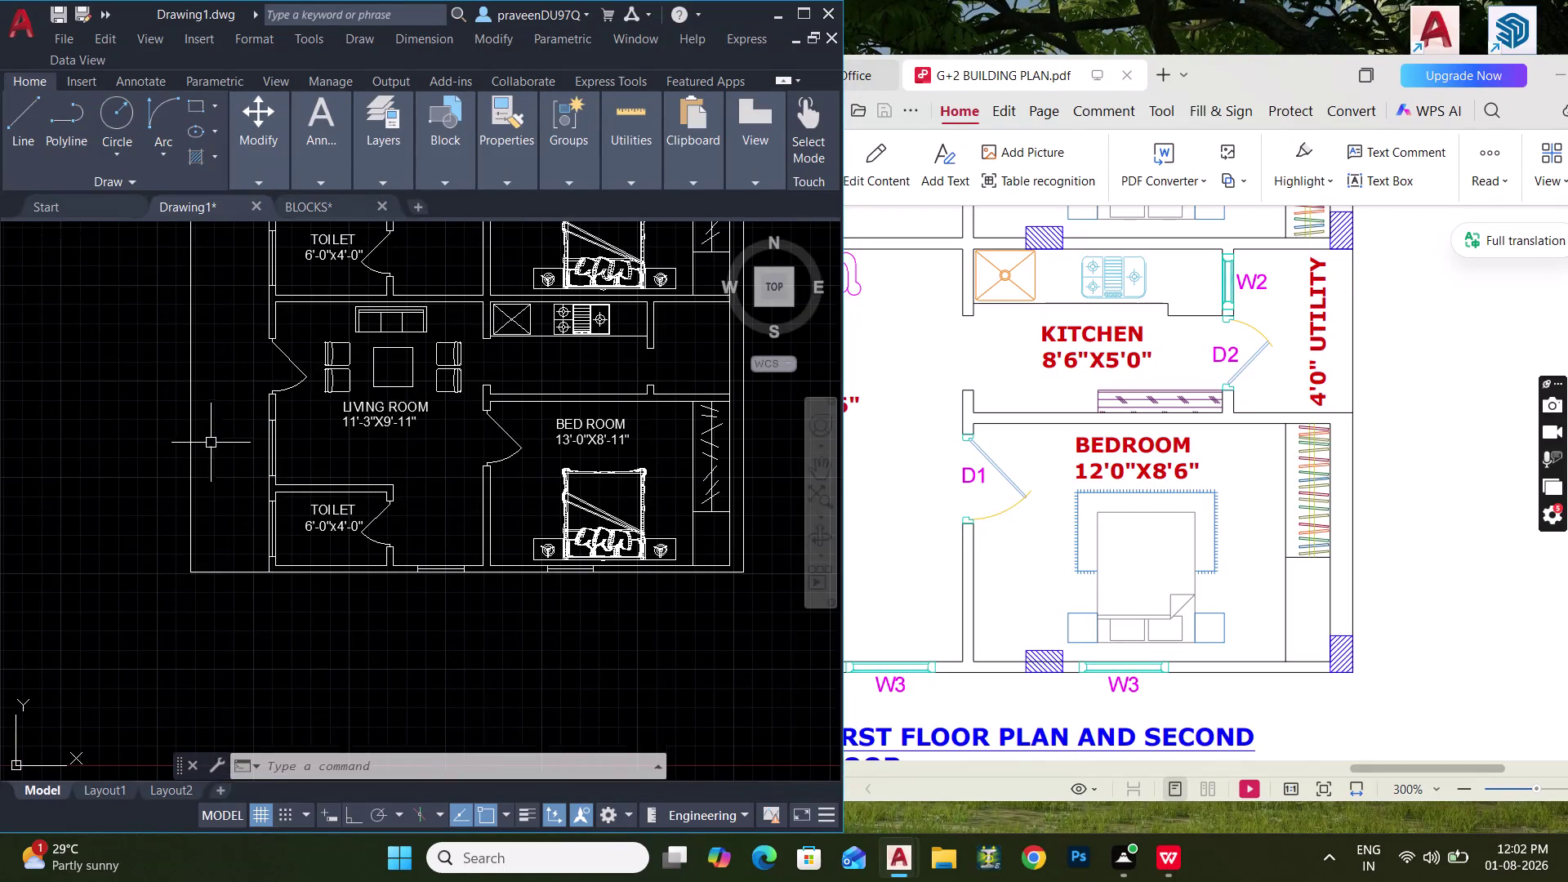
Pan through the stacked flat layouts in the drawing to compare them.
middle_drag(241, 450, 179, 592)
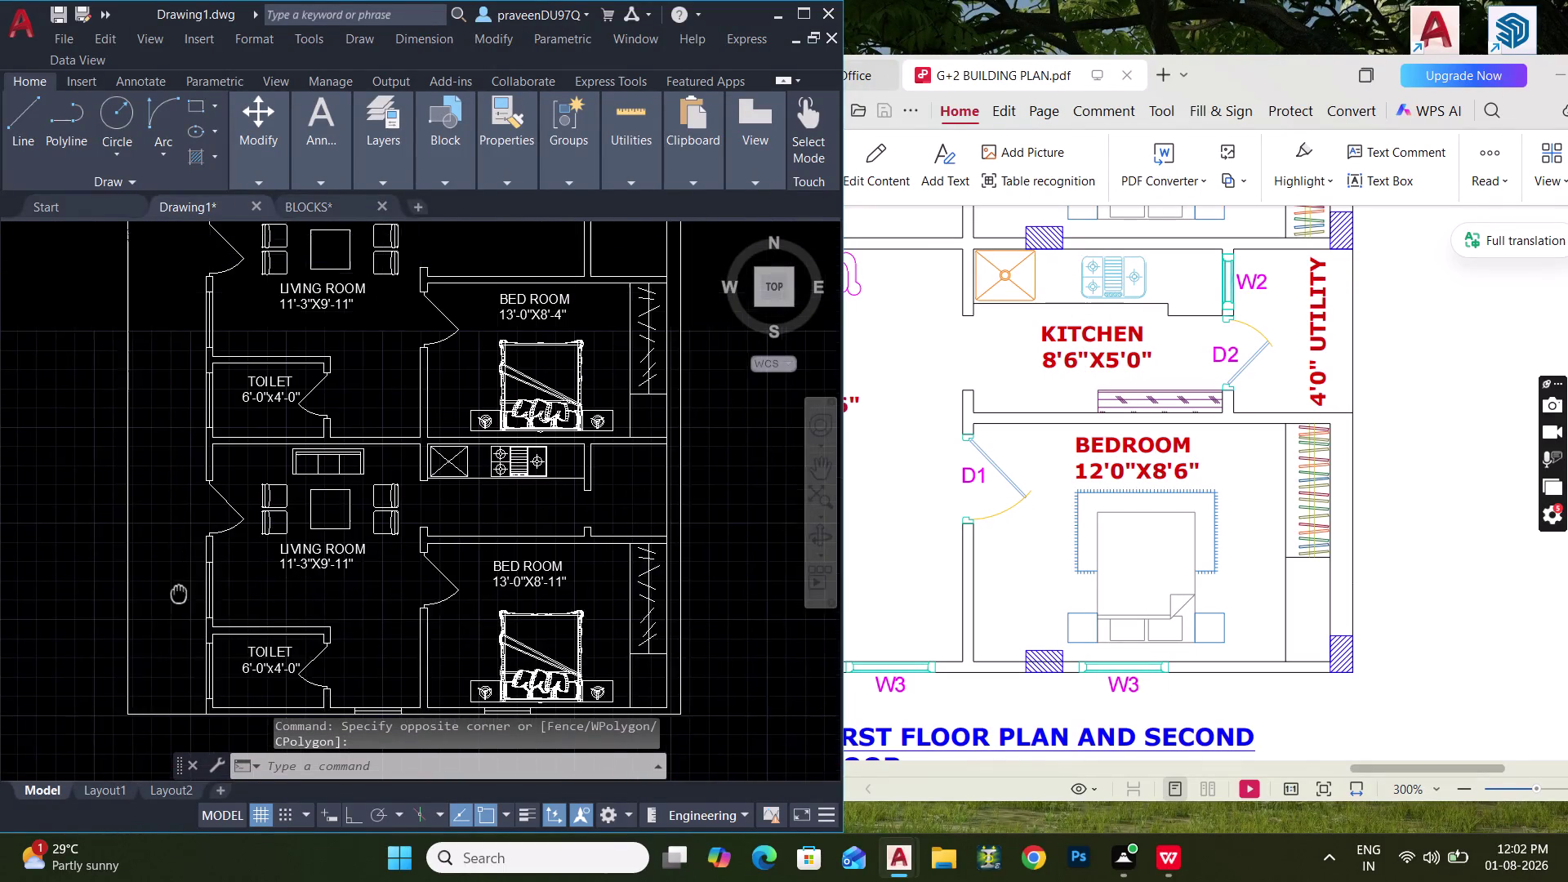
middle_drag(180, 591, 180, 592)
middle_drag(264, 541, 241, 602)
middle_drag(350, 418, 346, 486)
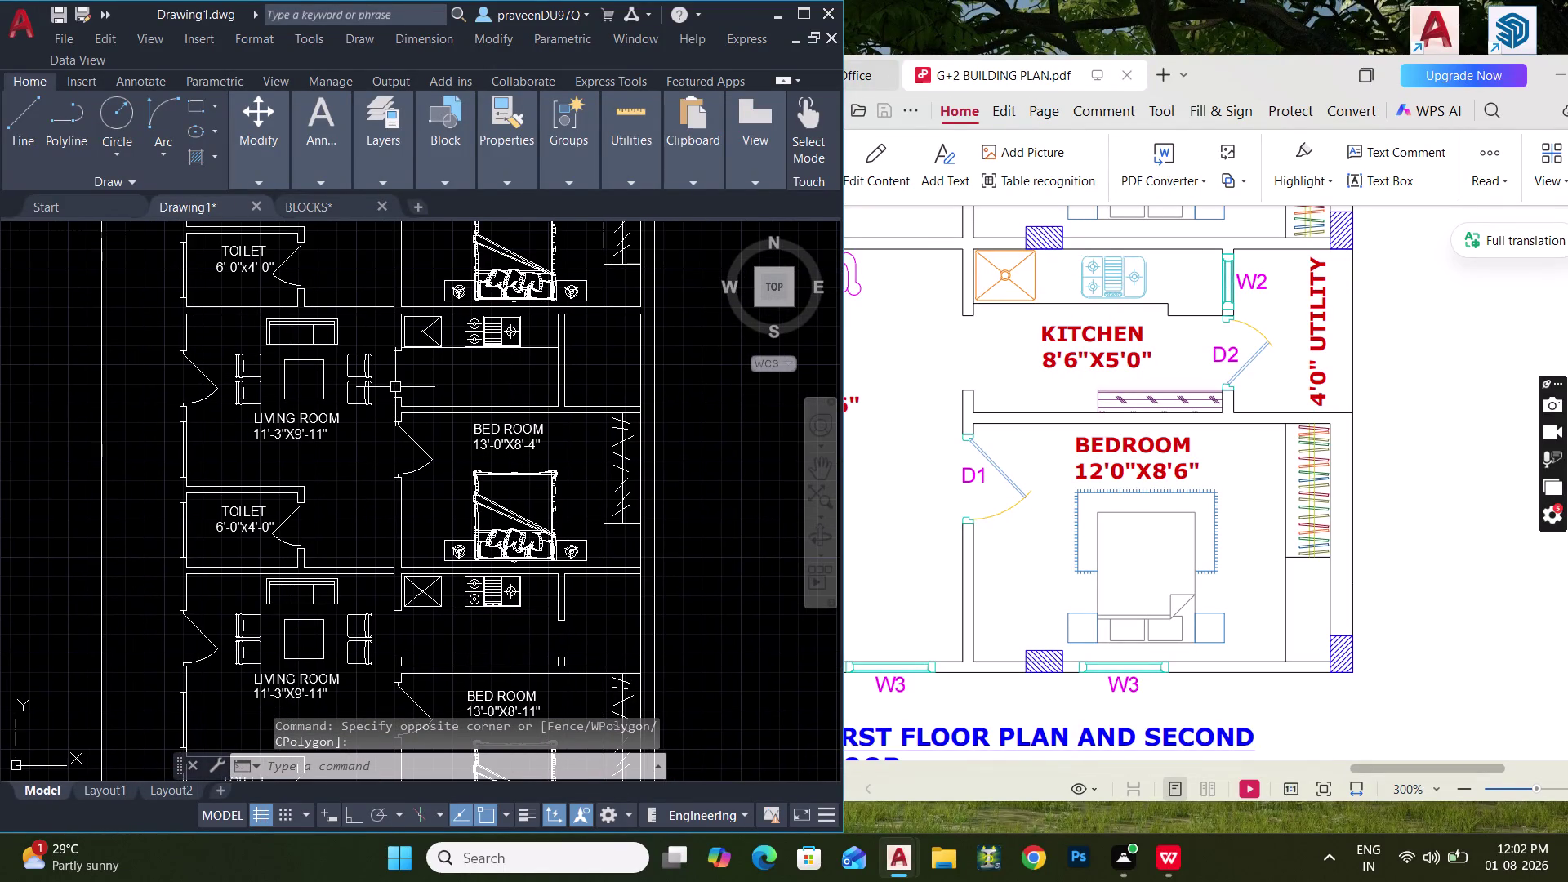
middle_drag(449, 471, 495, 392)
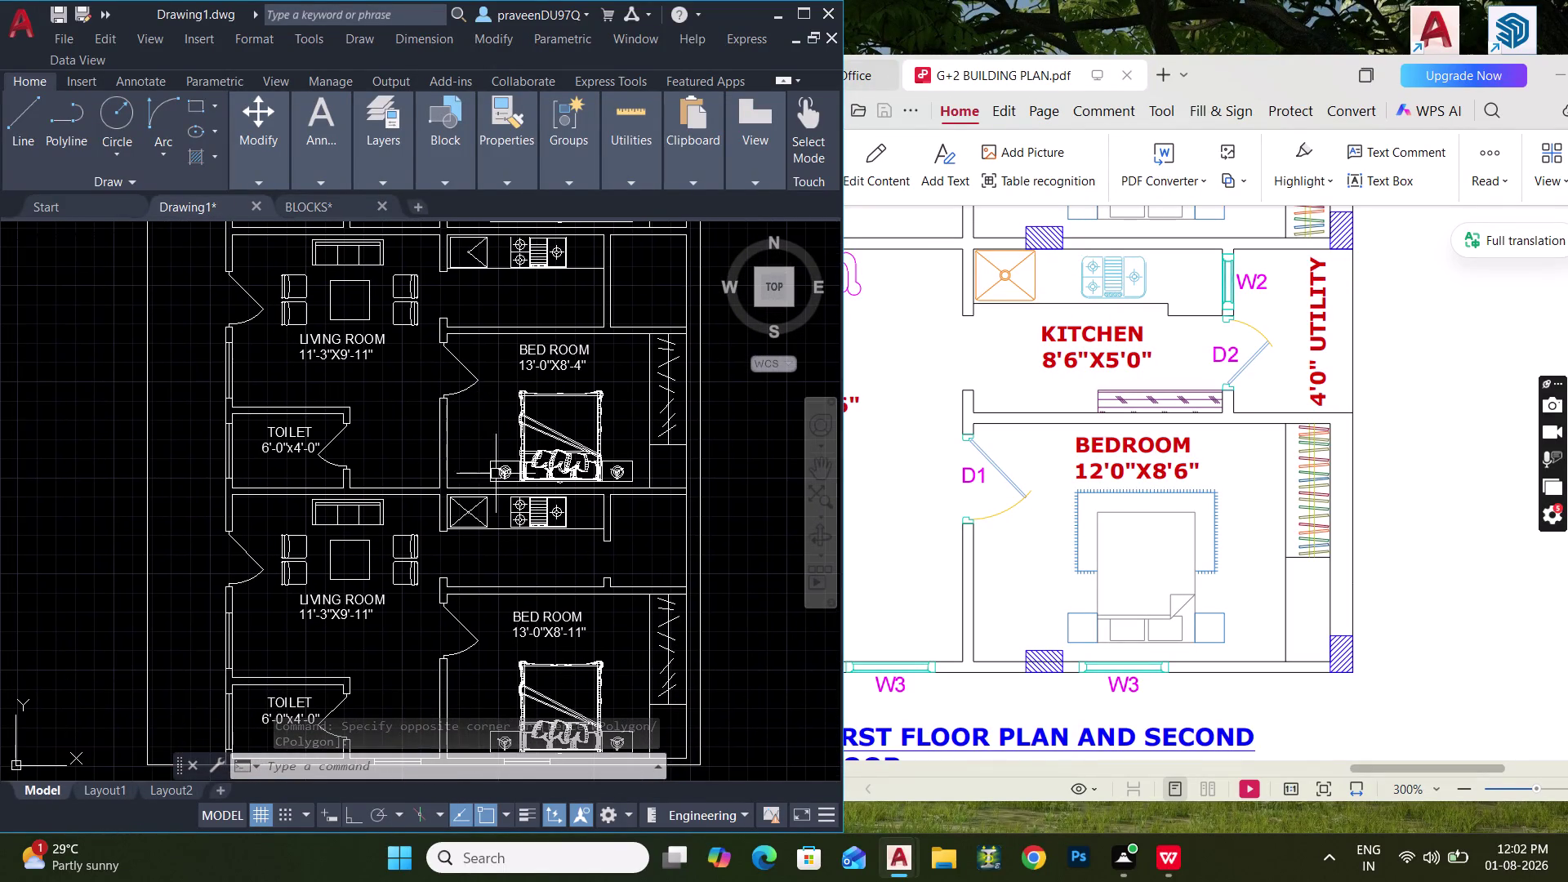
middle_drag(634, 435, 591, 550)
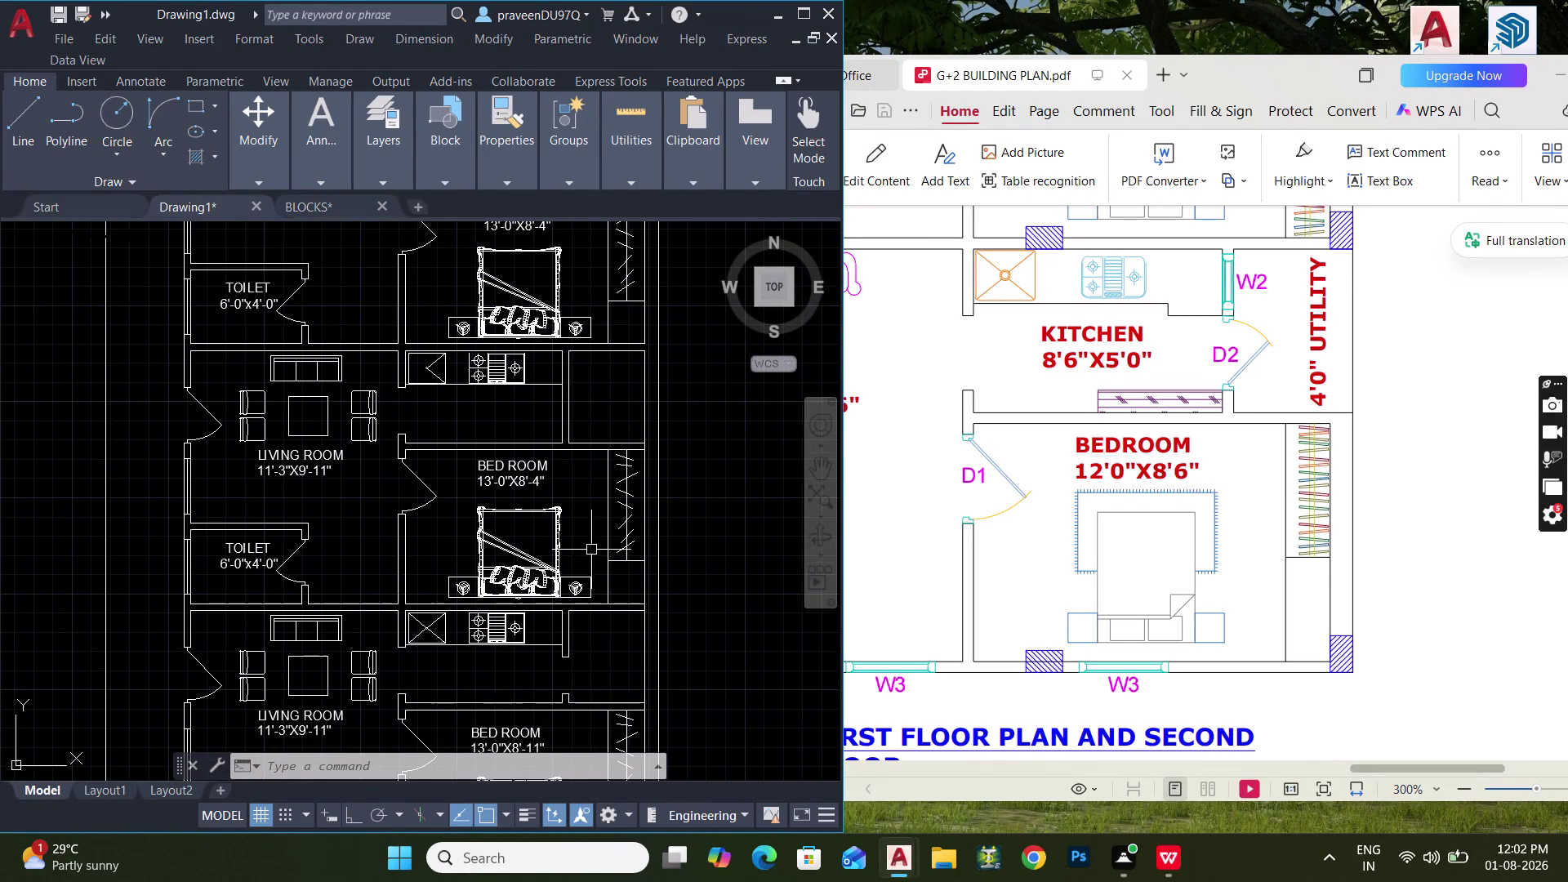
scroll(down, 3)
middle_drag(1222, 528, 1217, 685)
scroll(down, 3)
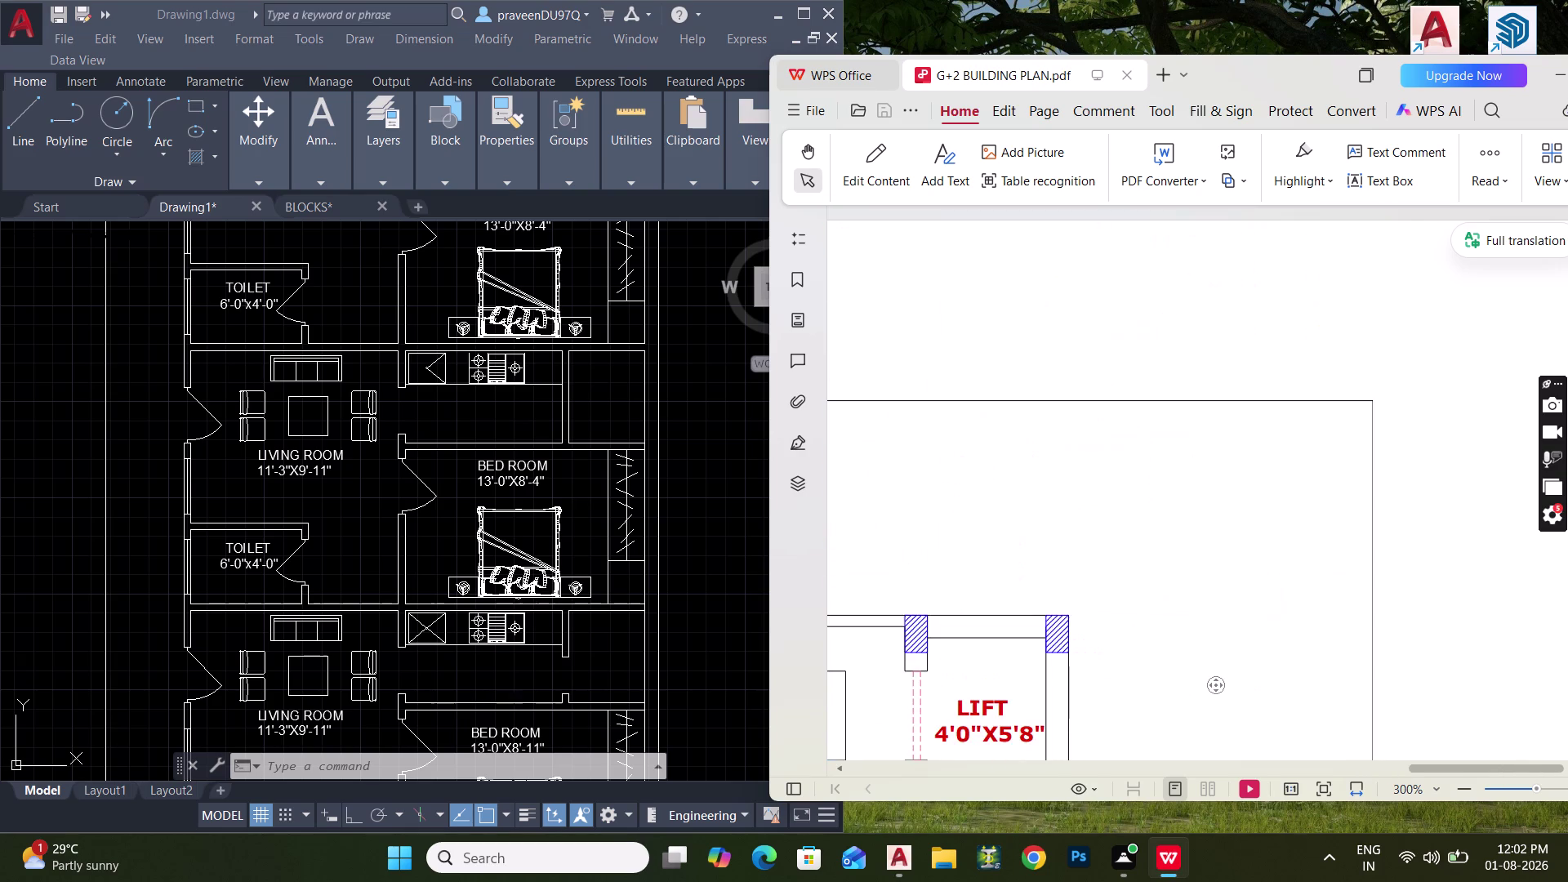
Bring the reference plan PDF forward and scroll through it.
click(1205, 490)
scroll(down, 3)
scroll(down, 3)
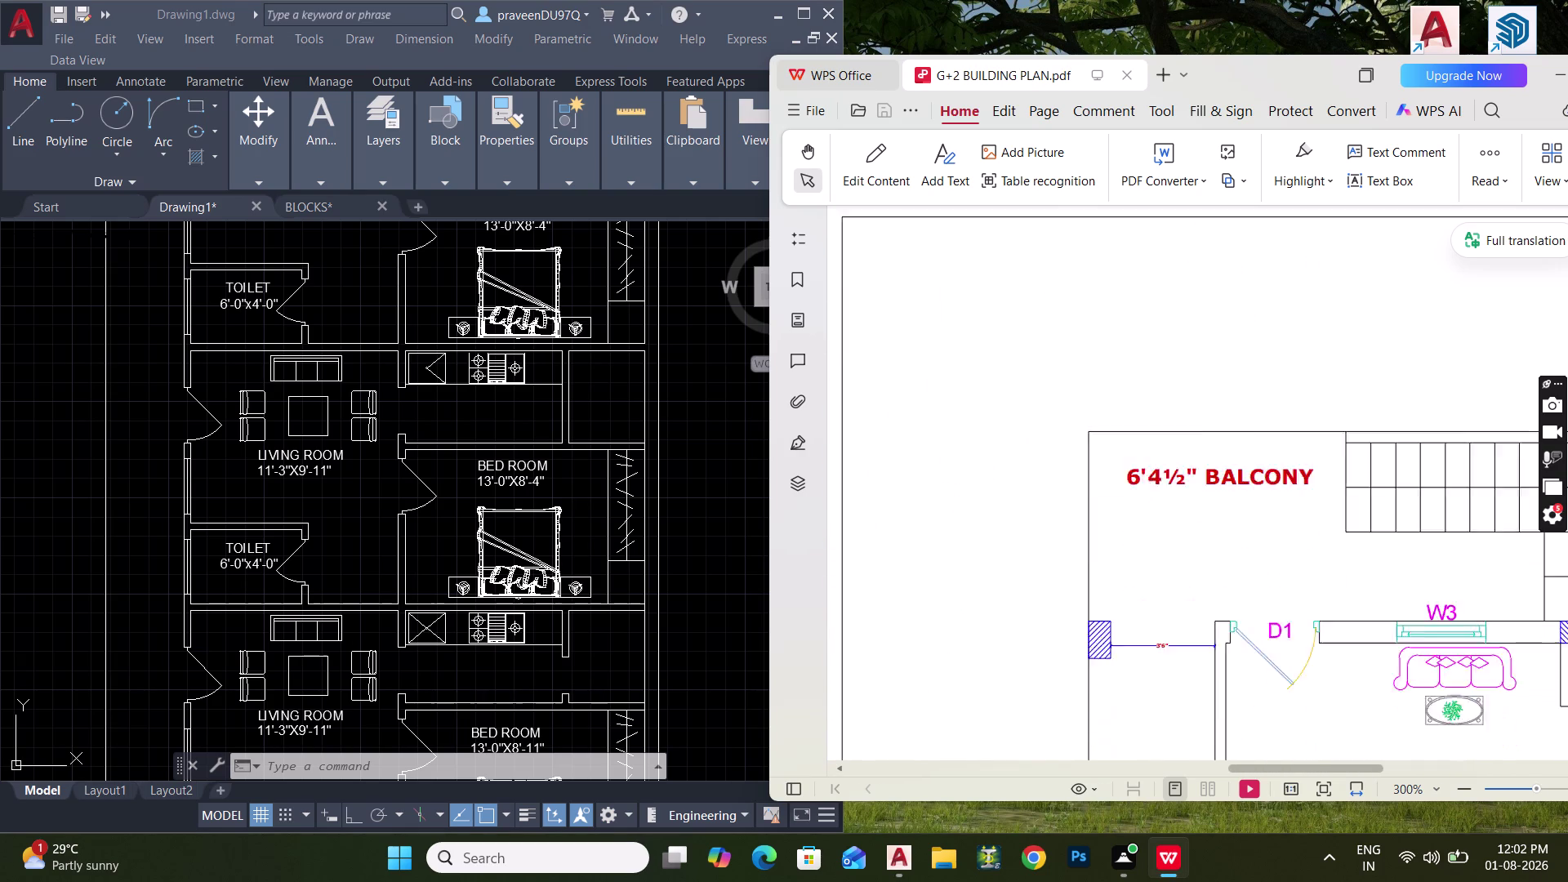
scroll(down, 3)
scroll(down, 3)
drag(1287, 772, 1311, 770)
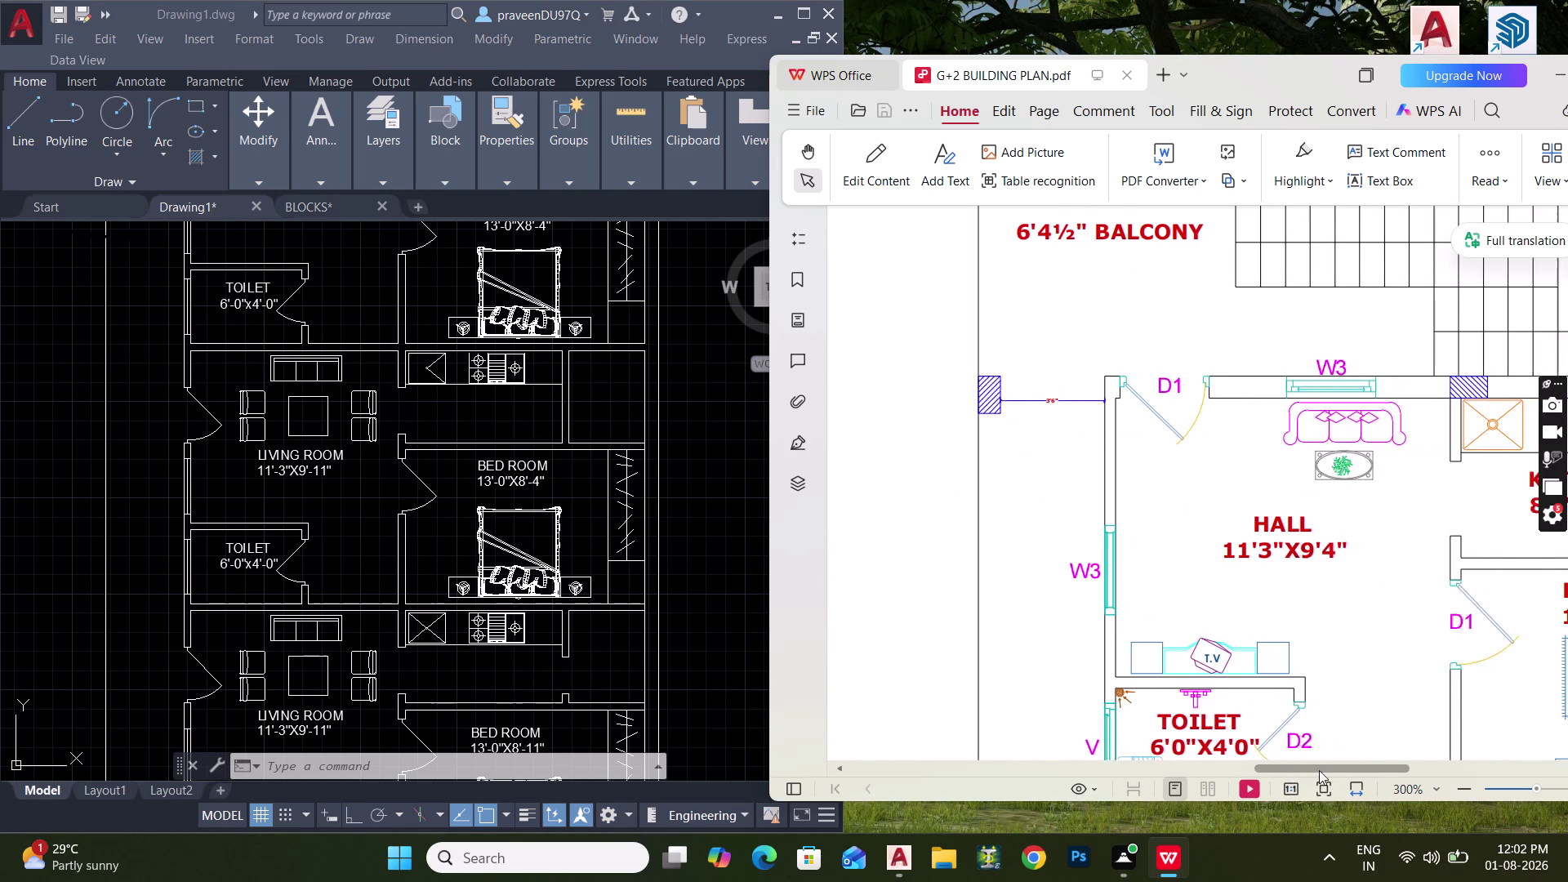
drag(1311, 771, 1350, 770)
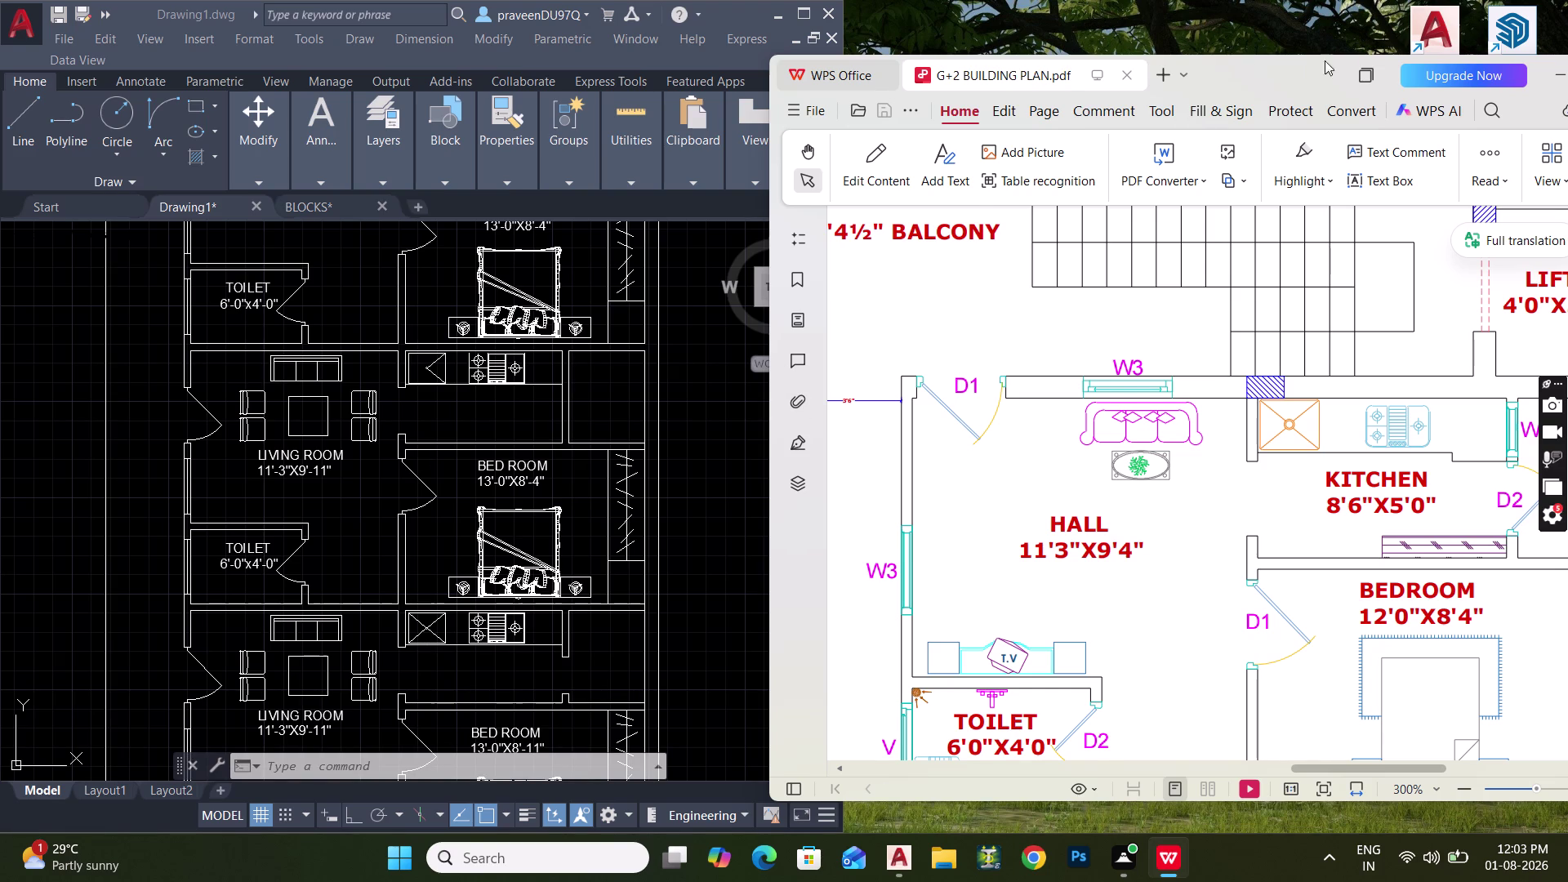
Move the PDF window beside the drawing and pan to the three stacked flats.
drag(1303, 70, 1335, 44)
scroll(down, 3)
scroll(down, 3)
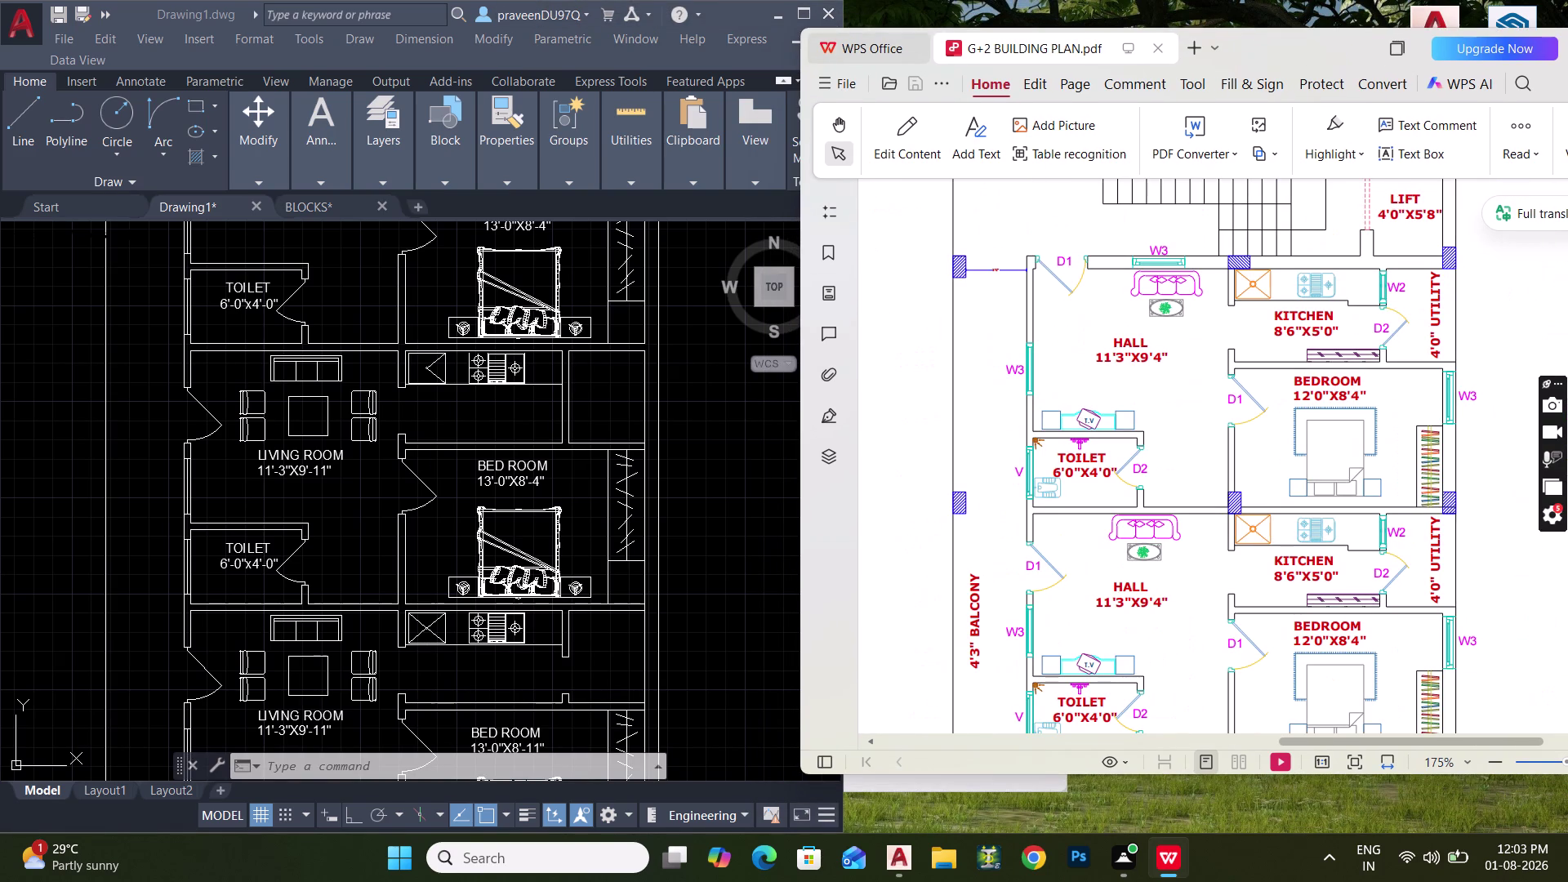
scroll(down, 3)
scroll(down, 3)
scroll(down, 3)
scroll(down, 3)
middle_drag(463, 505, 478, 358)
middle_drag(402, 517, 417, 374)
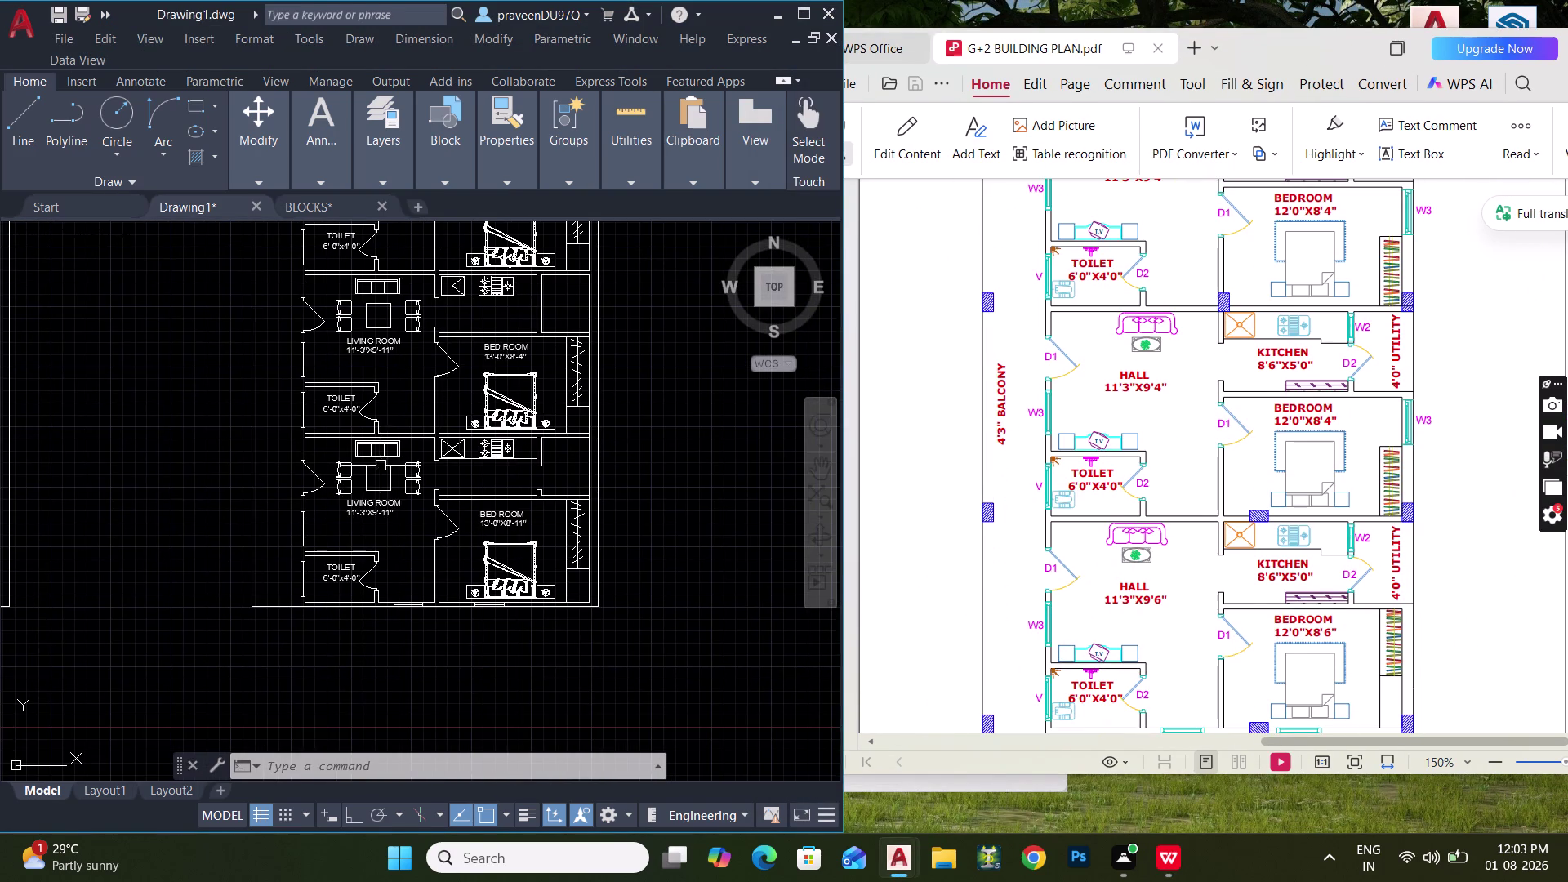
Zoom to the kitchen–bed room wall and measure the nib with DLI without placing it.
scroll(up, 3)
middle_drag(449, 540, 346, 505)
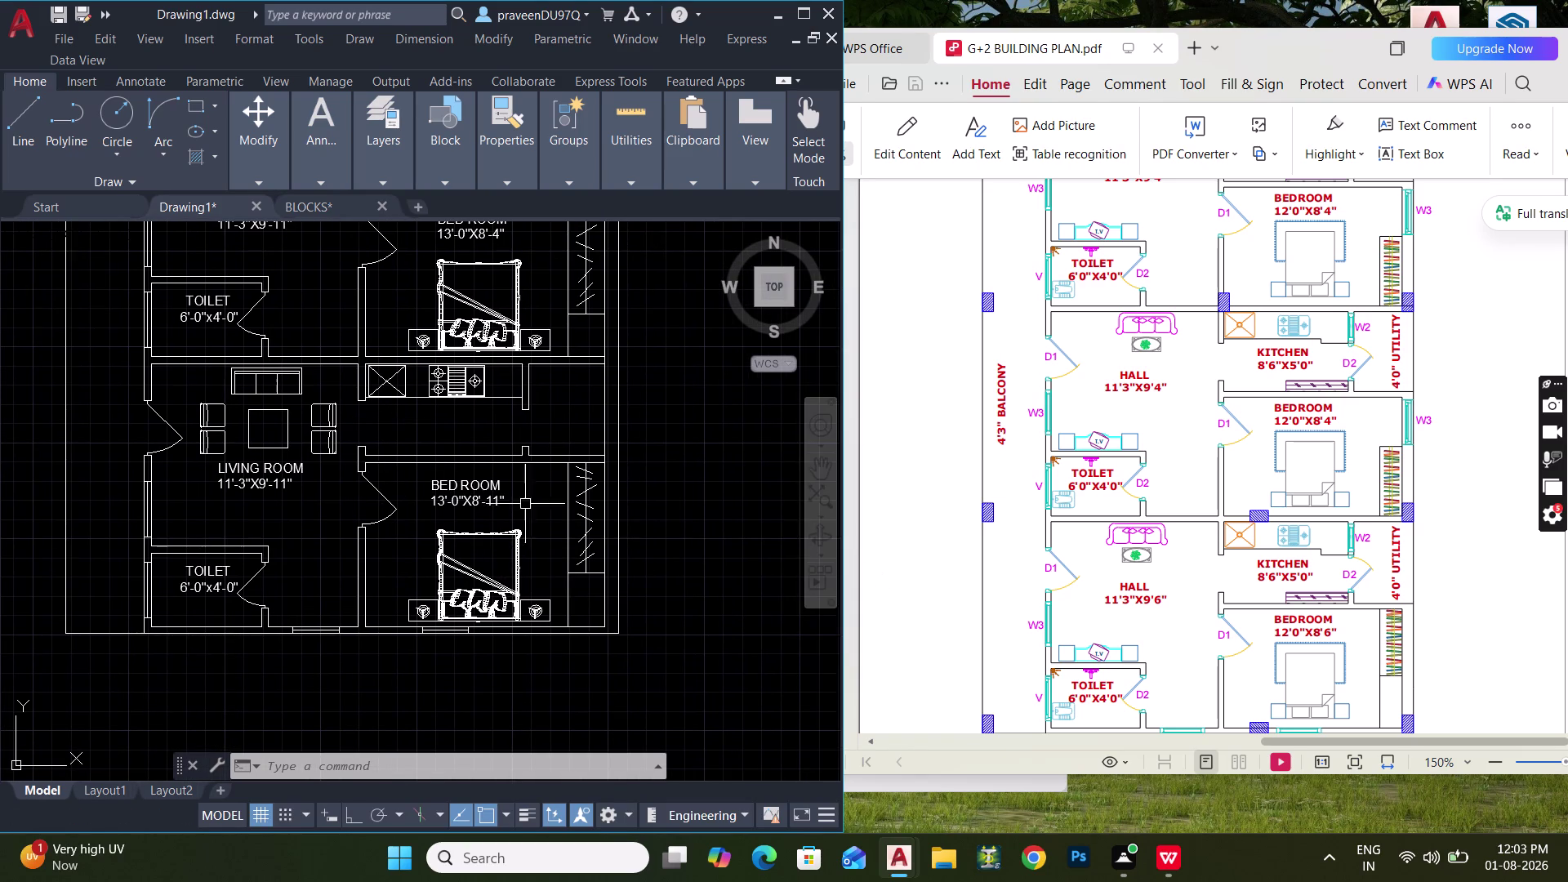
scroll(up, 3)
middle_drag(516, 475, 455, 540)
scroll(down, 3)
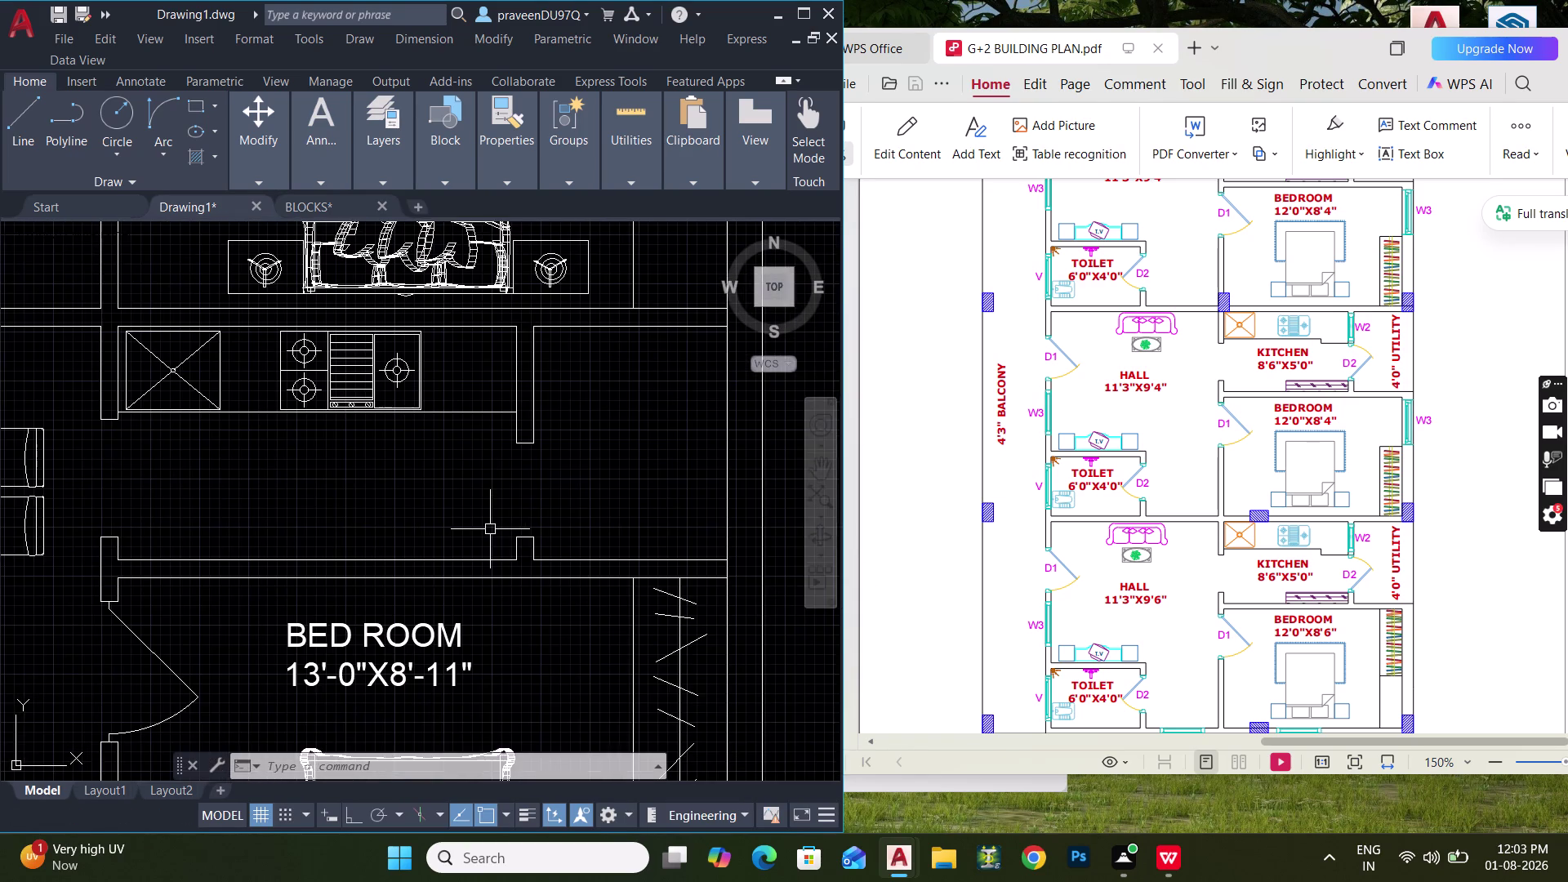
middle_drag(490, 529, 491, 501)
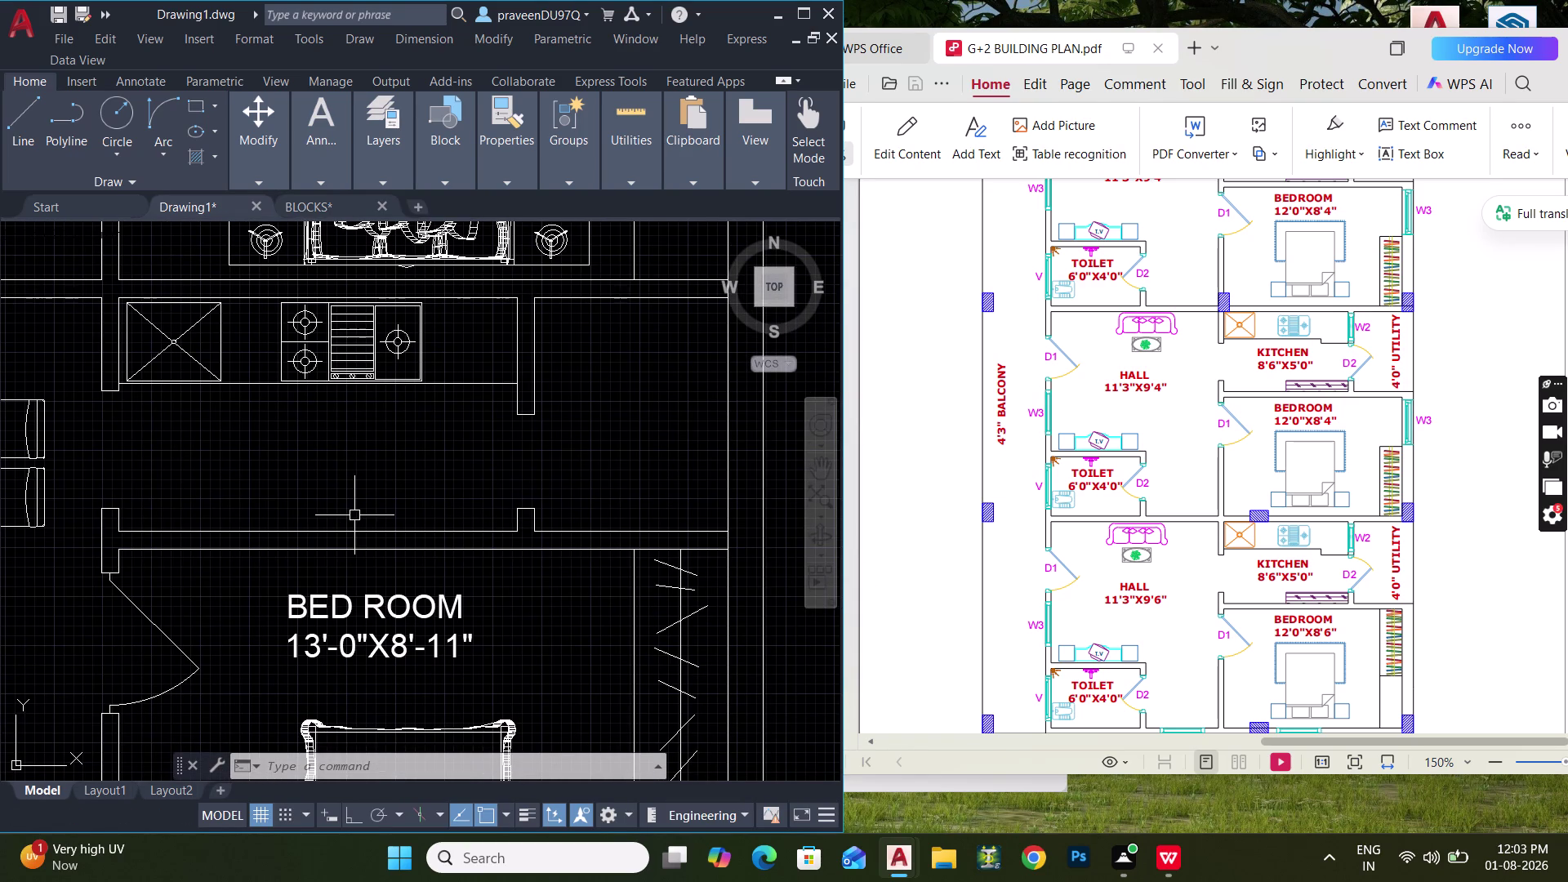
key(l)
key(Escape)
text(DL)
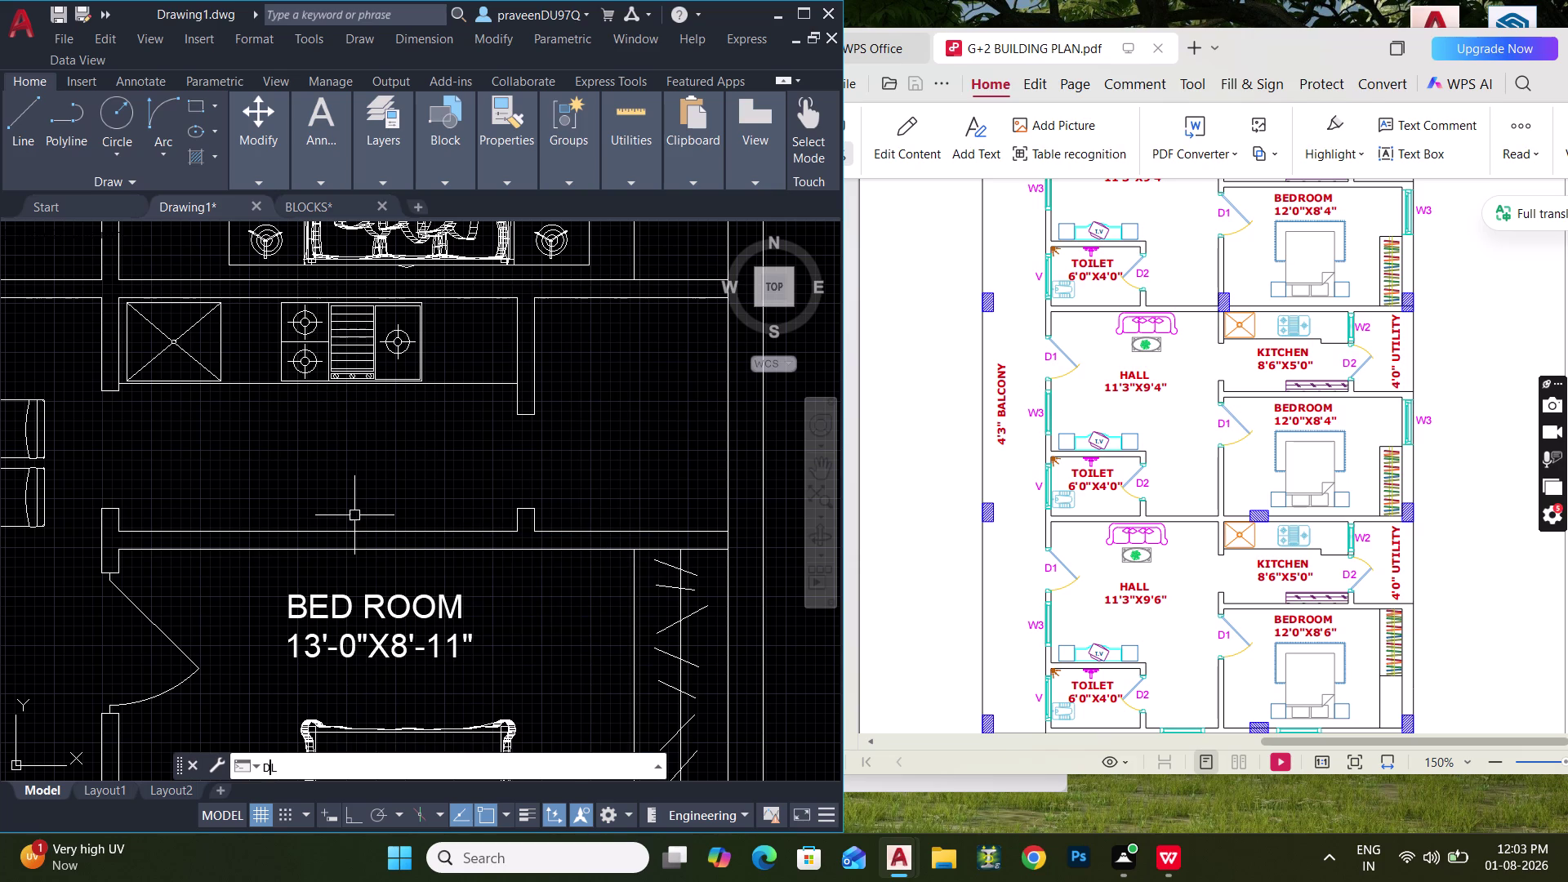
text(I)
key(Return)
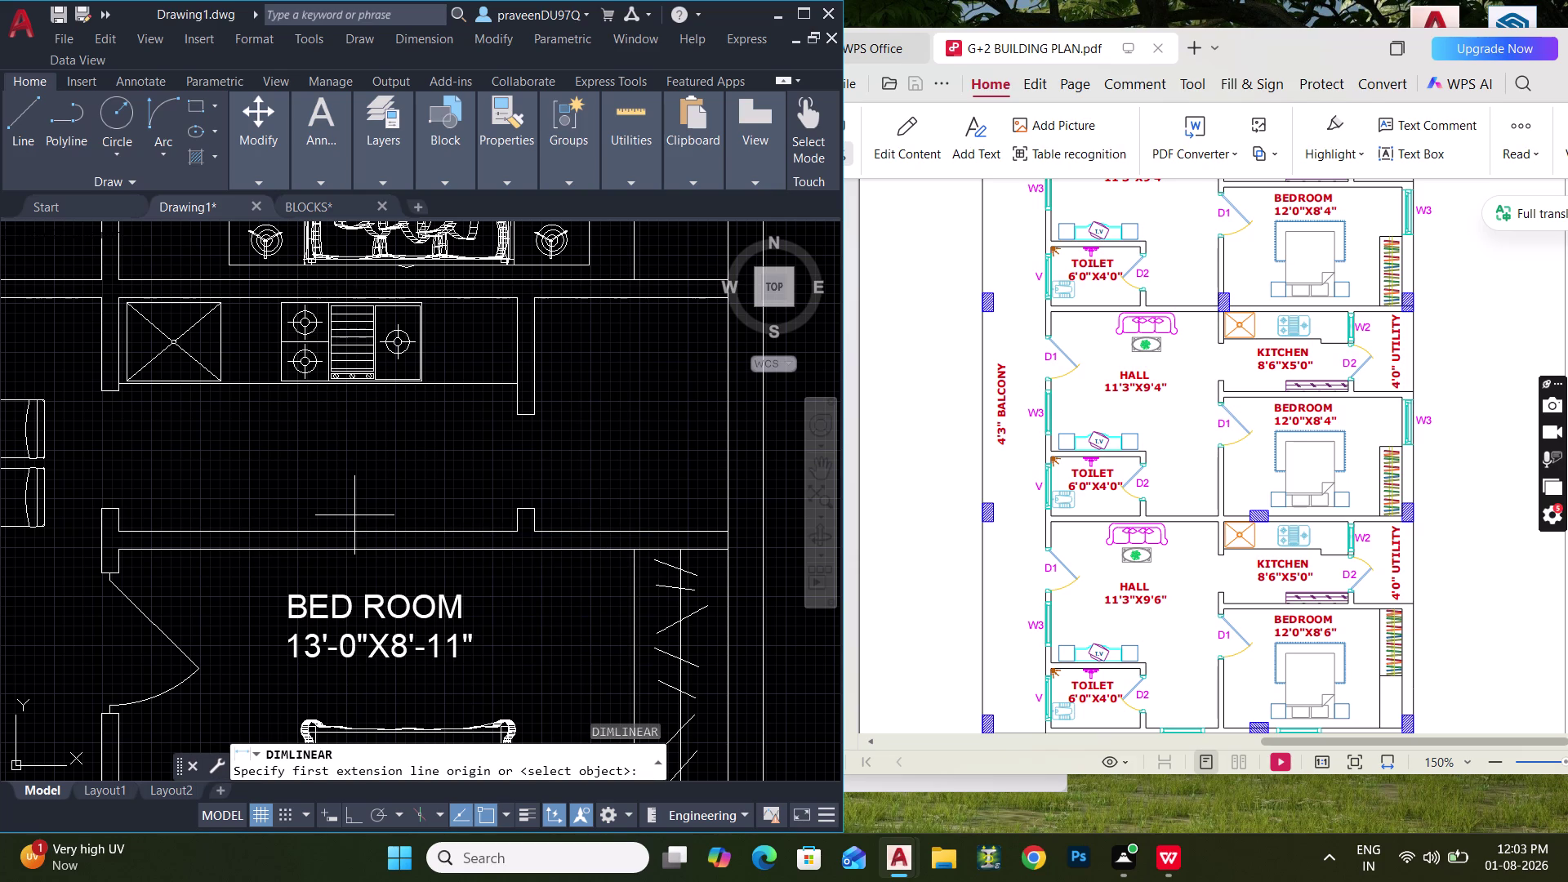
scroll(up, 3)
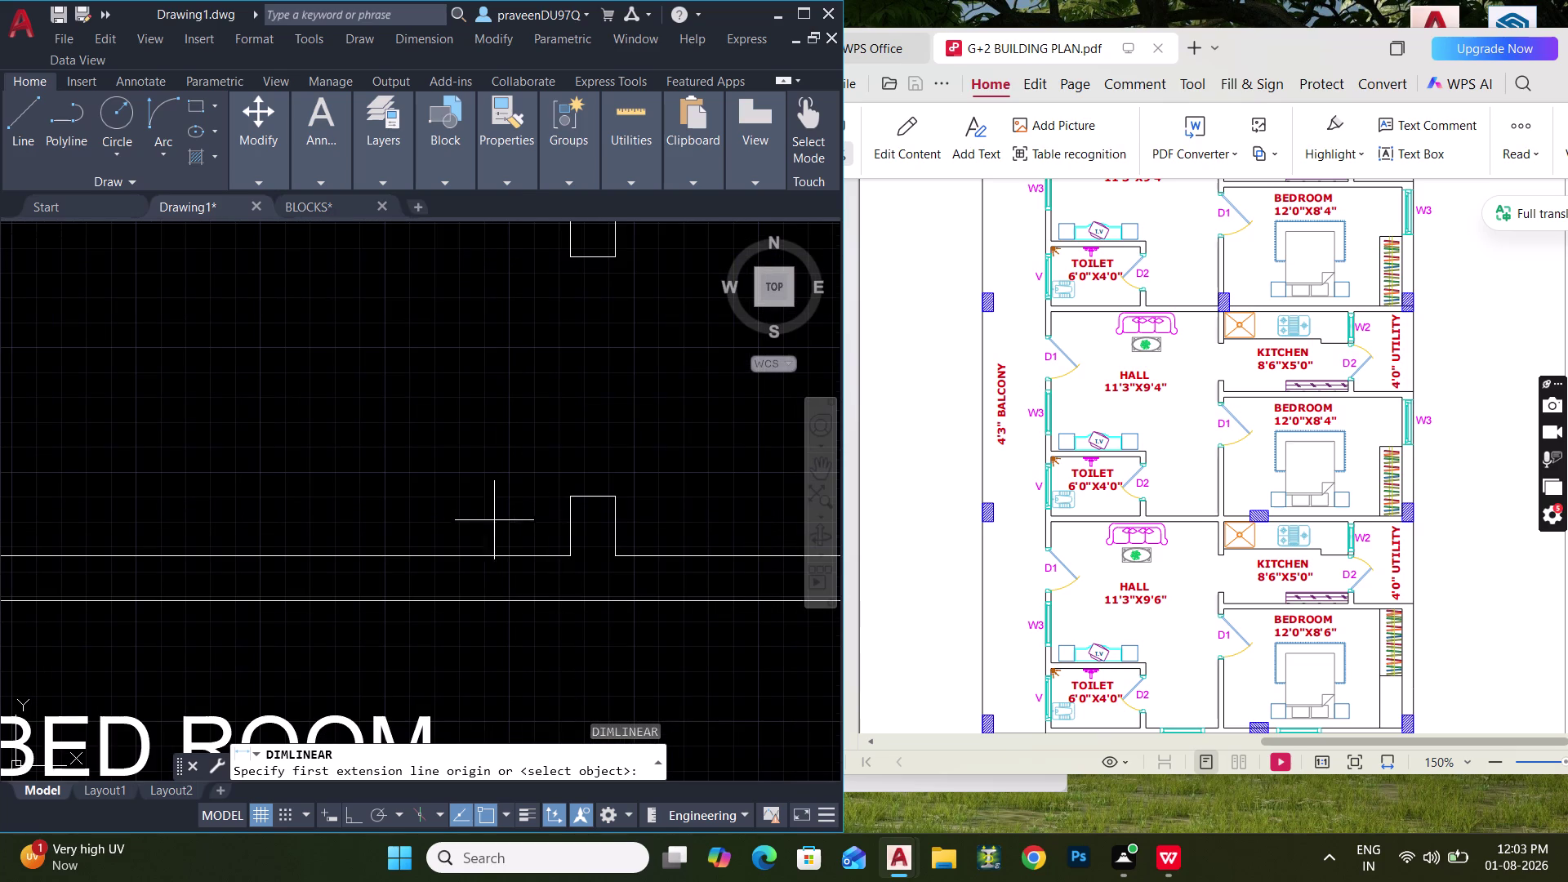
click(567, 502)
click(564, 561)
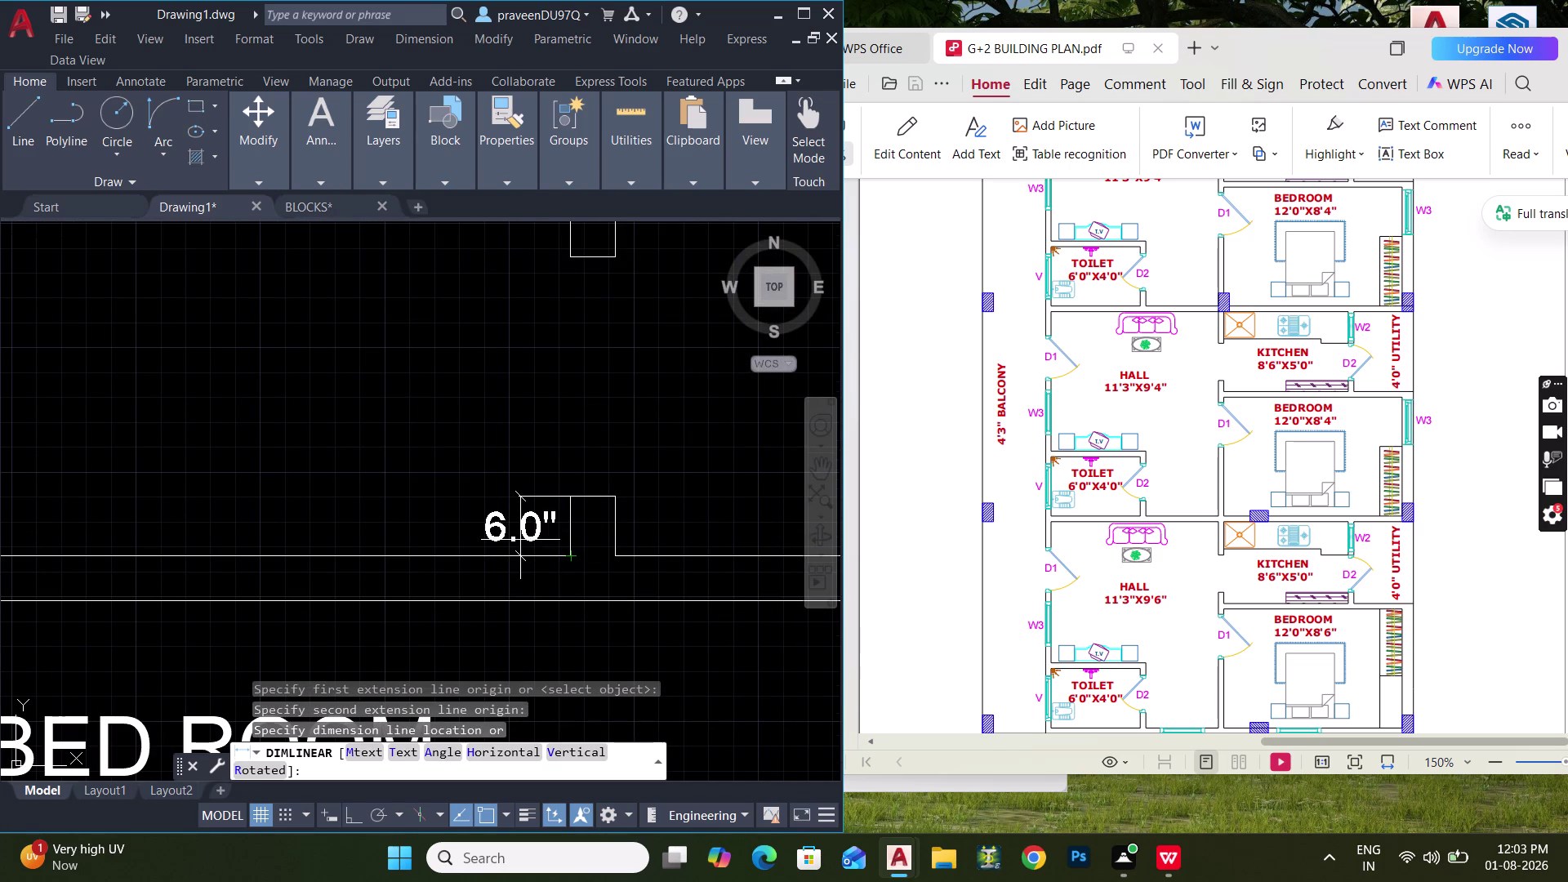
key(Escape)
Measure the adjoining wall with DLI, reading 2'.
scroll(down, 3)
middle_drag(514, 519, 418, 570)
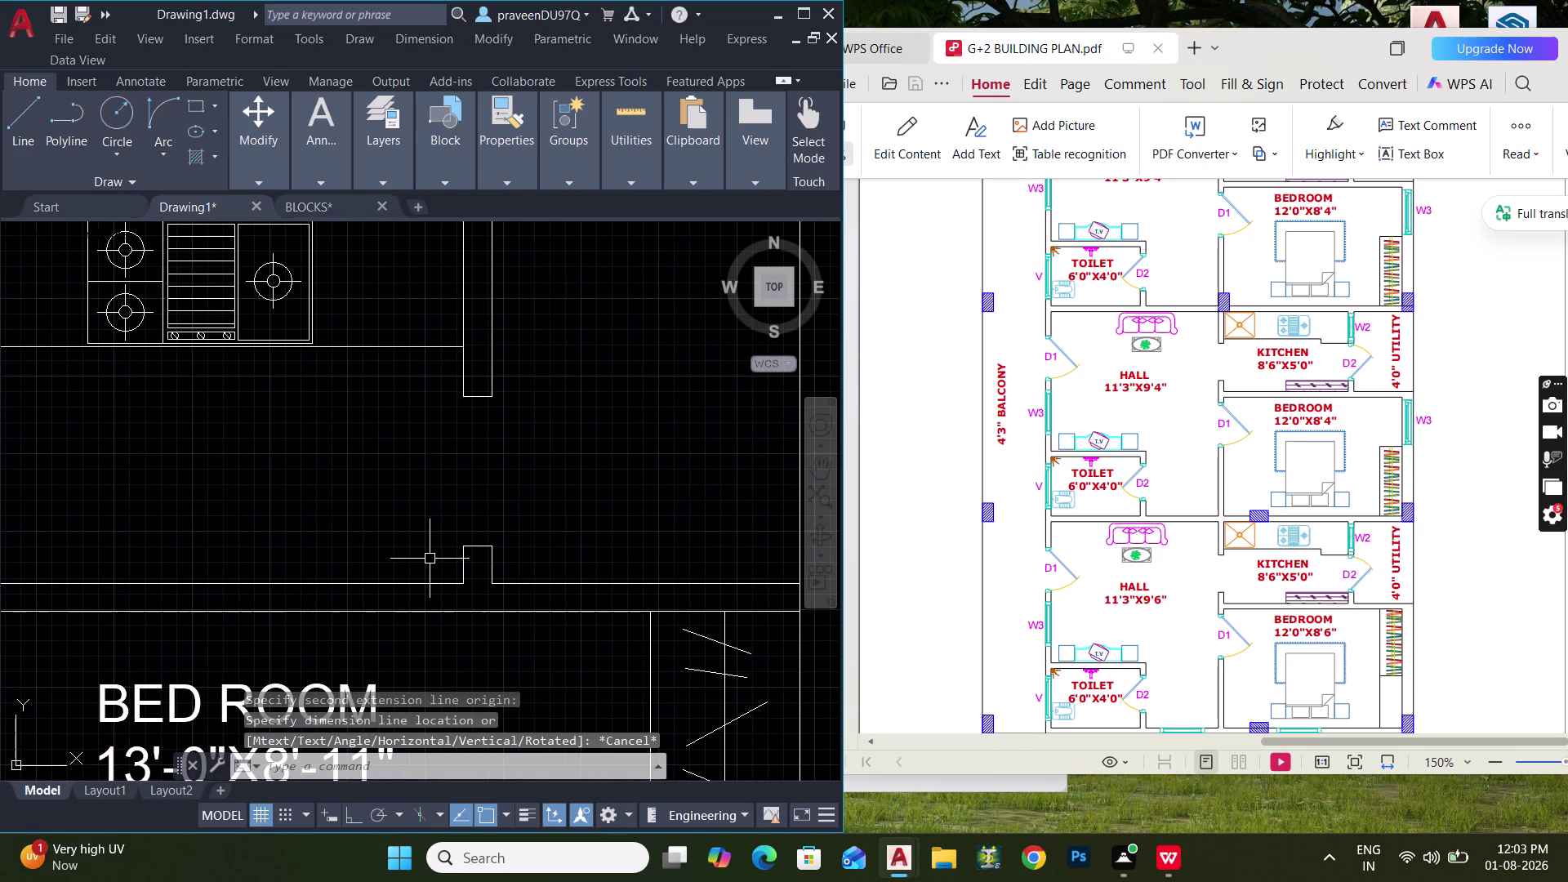
text(DLI)
key(space)
click(472, 398)
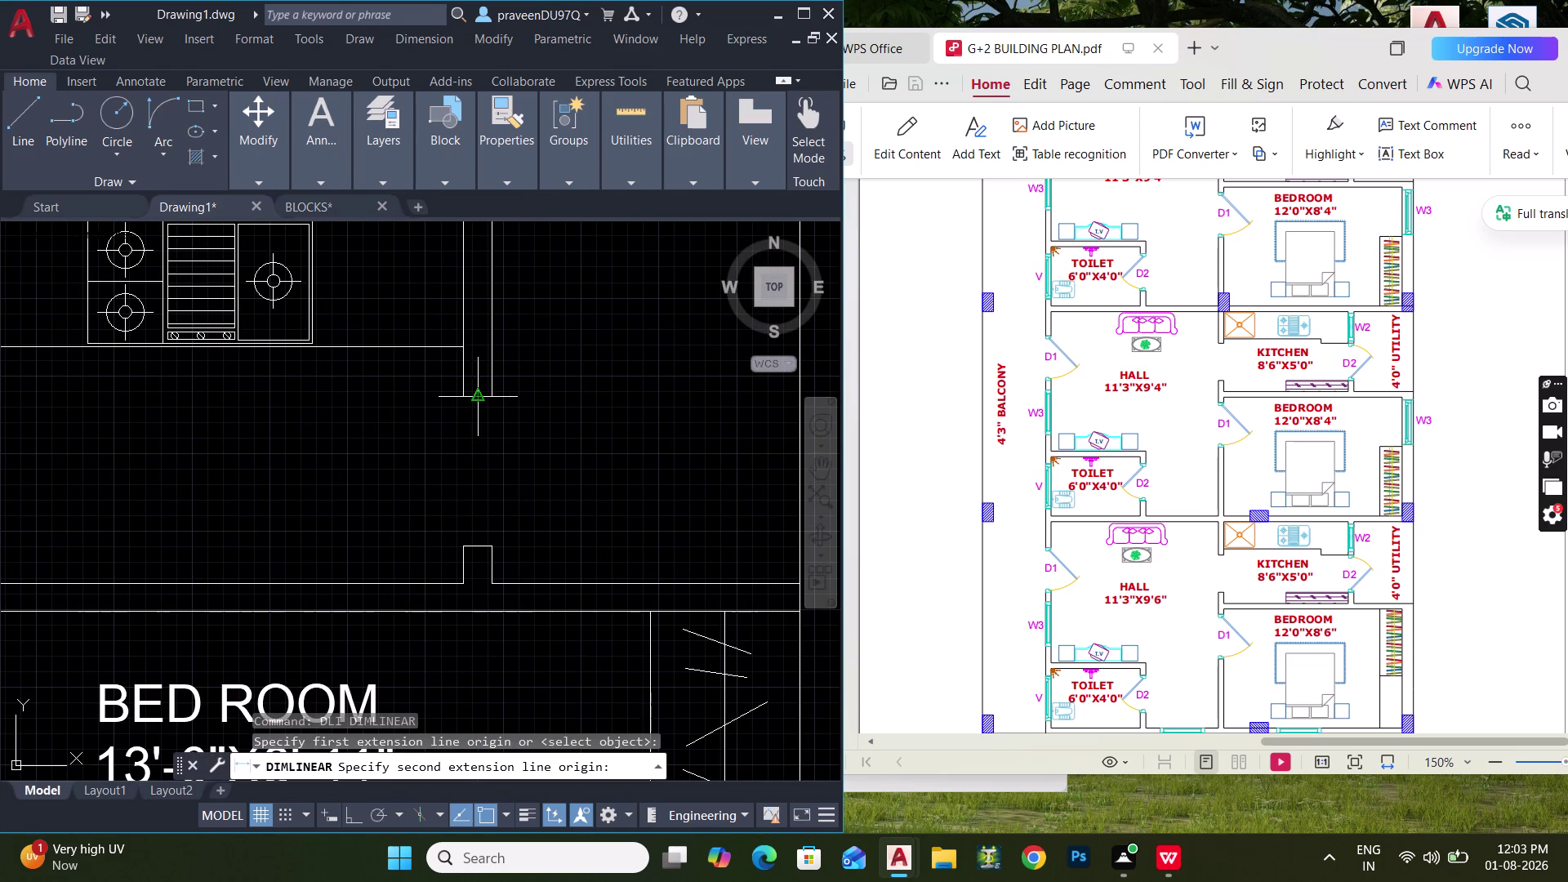
click(481, 551)
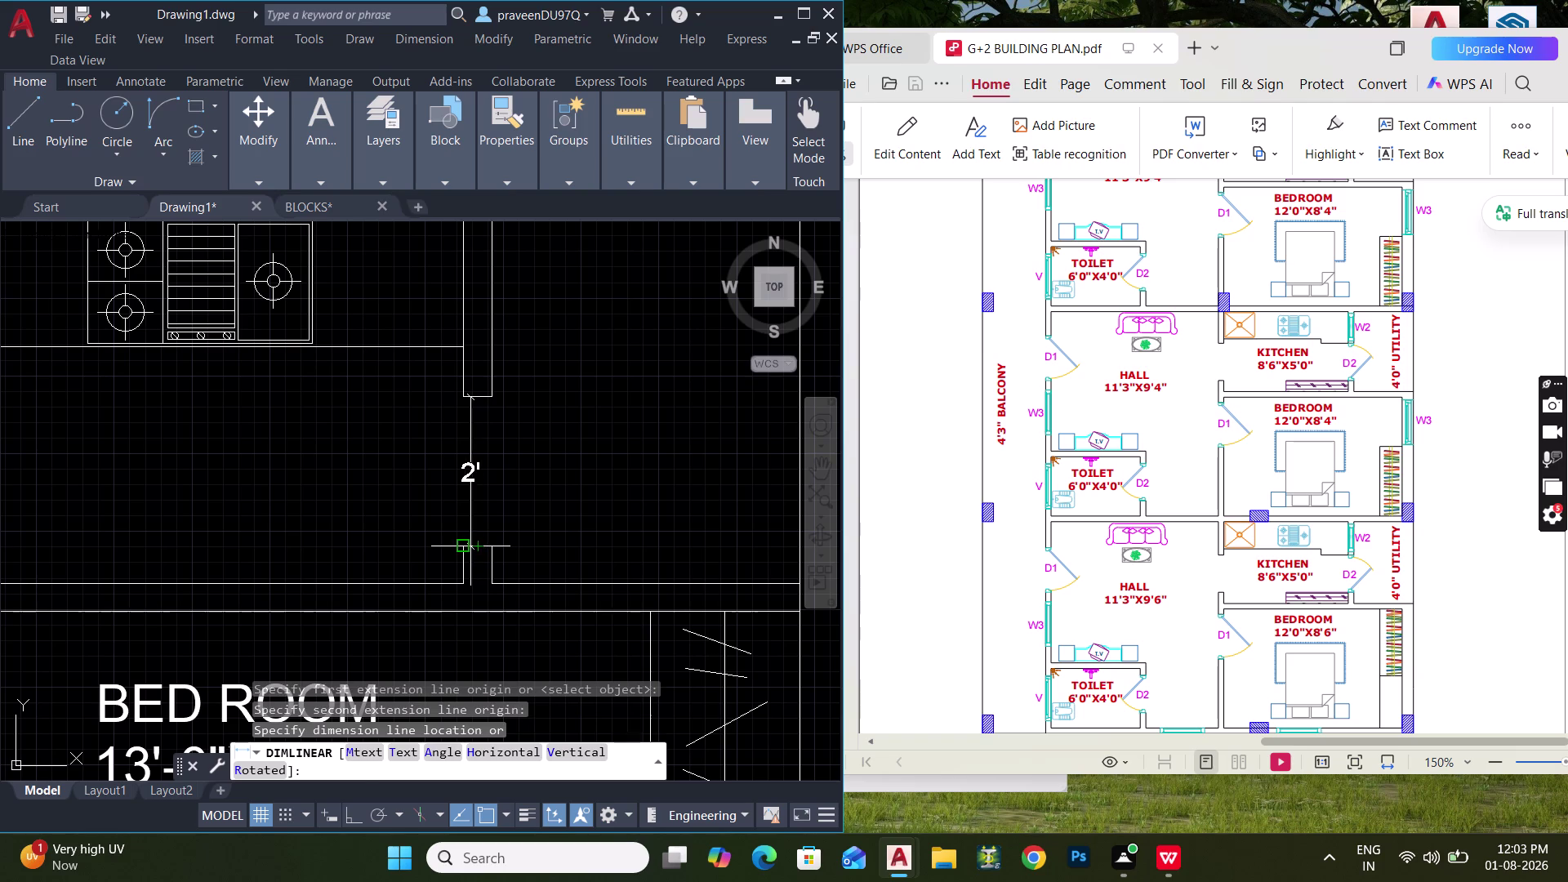
key(Escape)
Move the nib's top edge by 6", then undo the move.
click(427, 524)
click(534, 554)
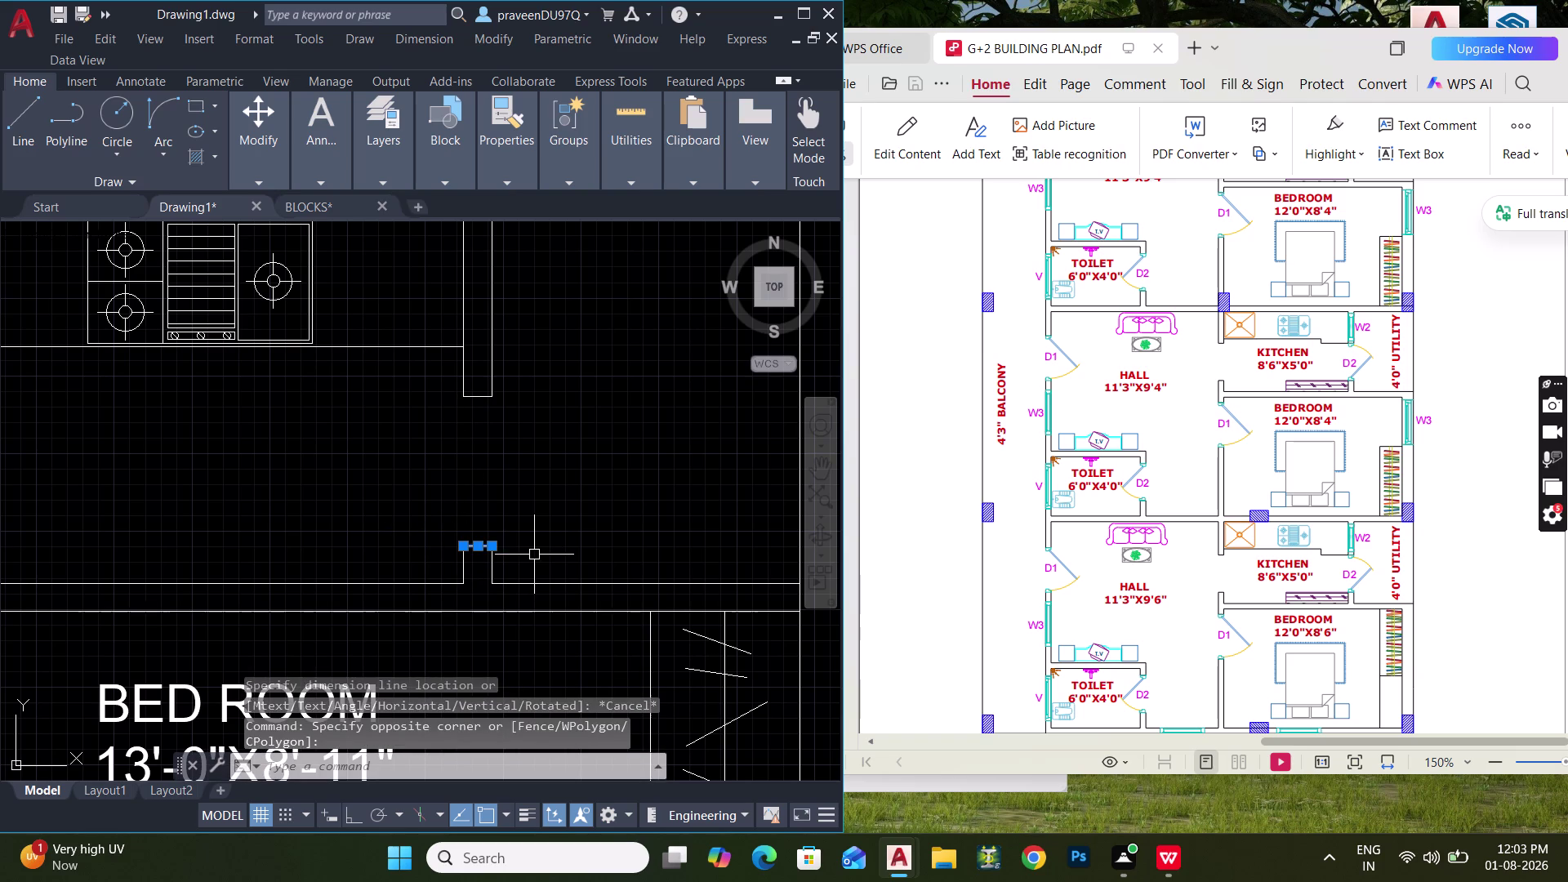
text(M)
key(space)
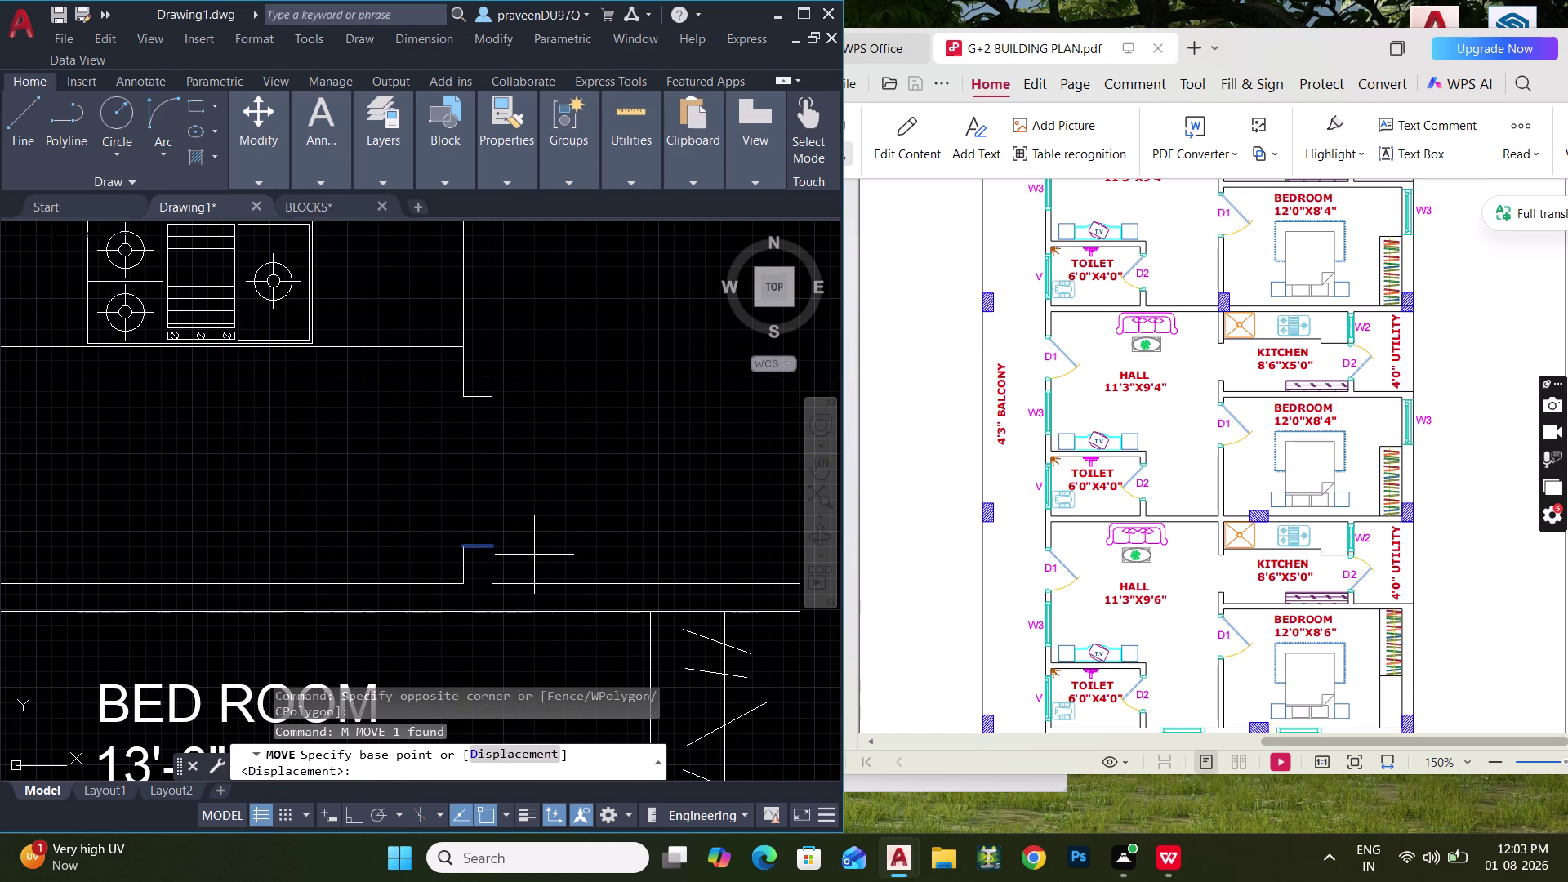
click(540, 555)
text(6")
key(Return)
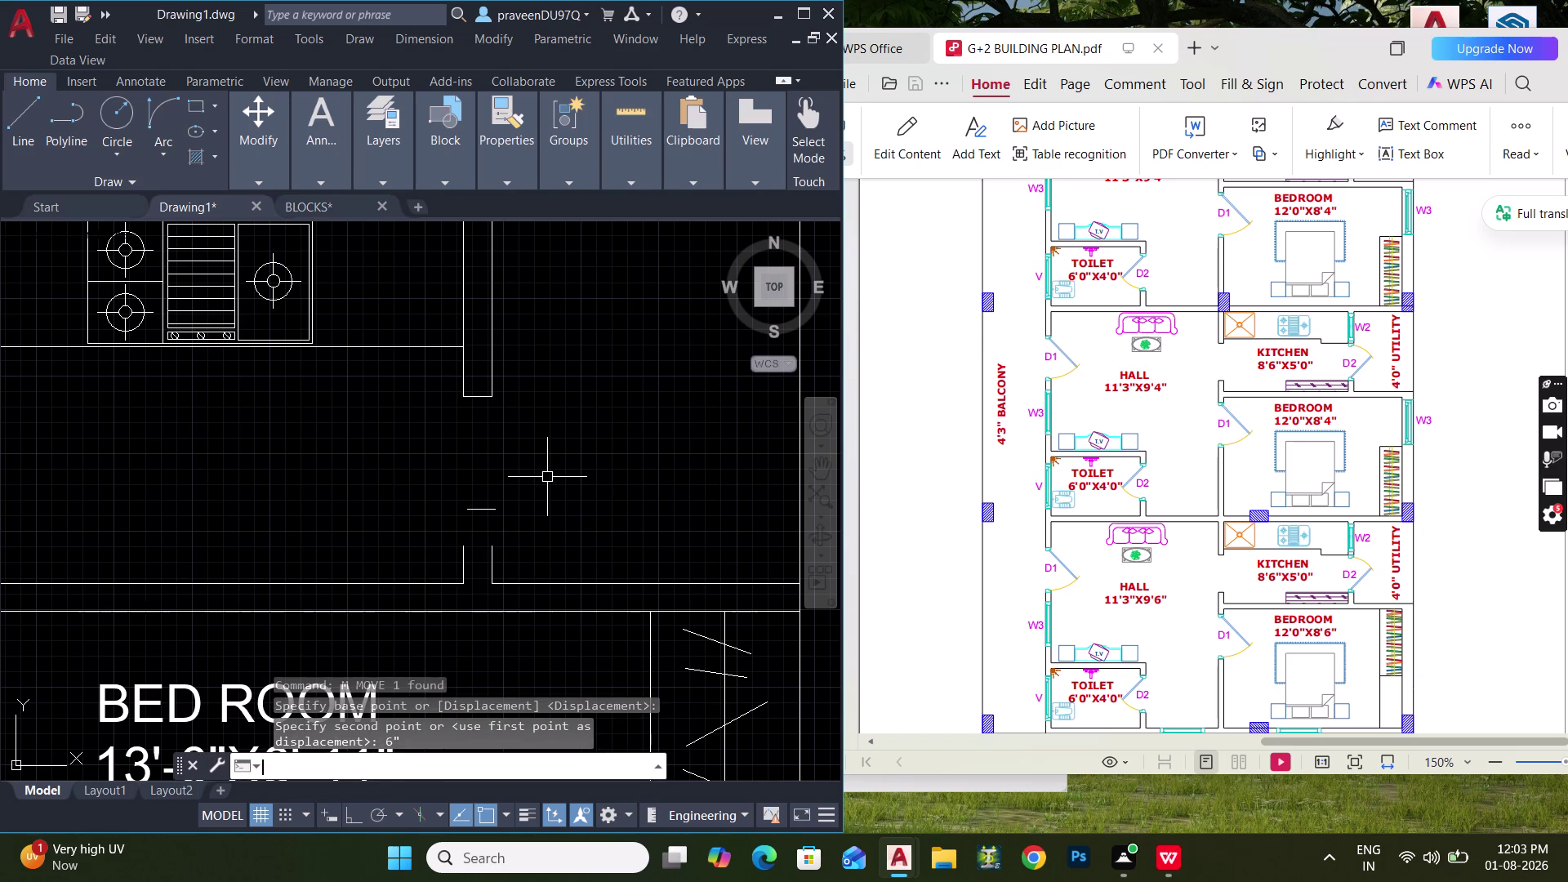
key(Escape)
key(ctrl+z)
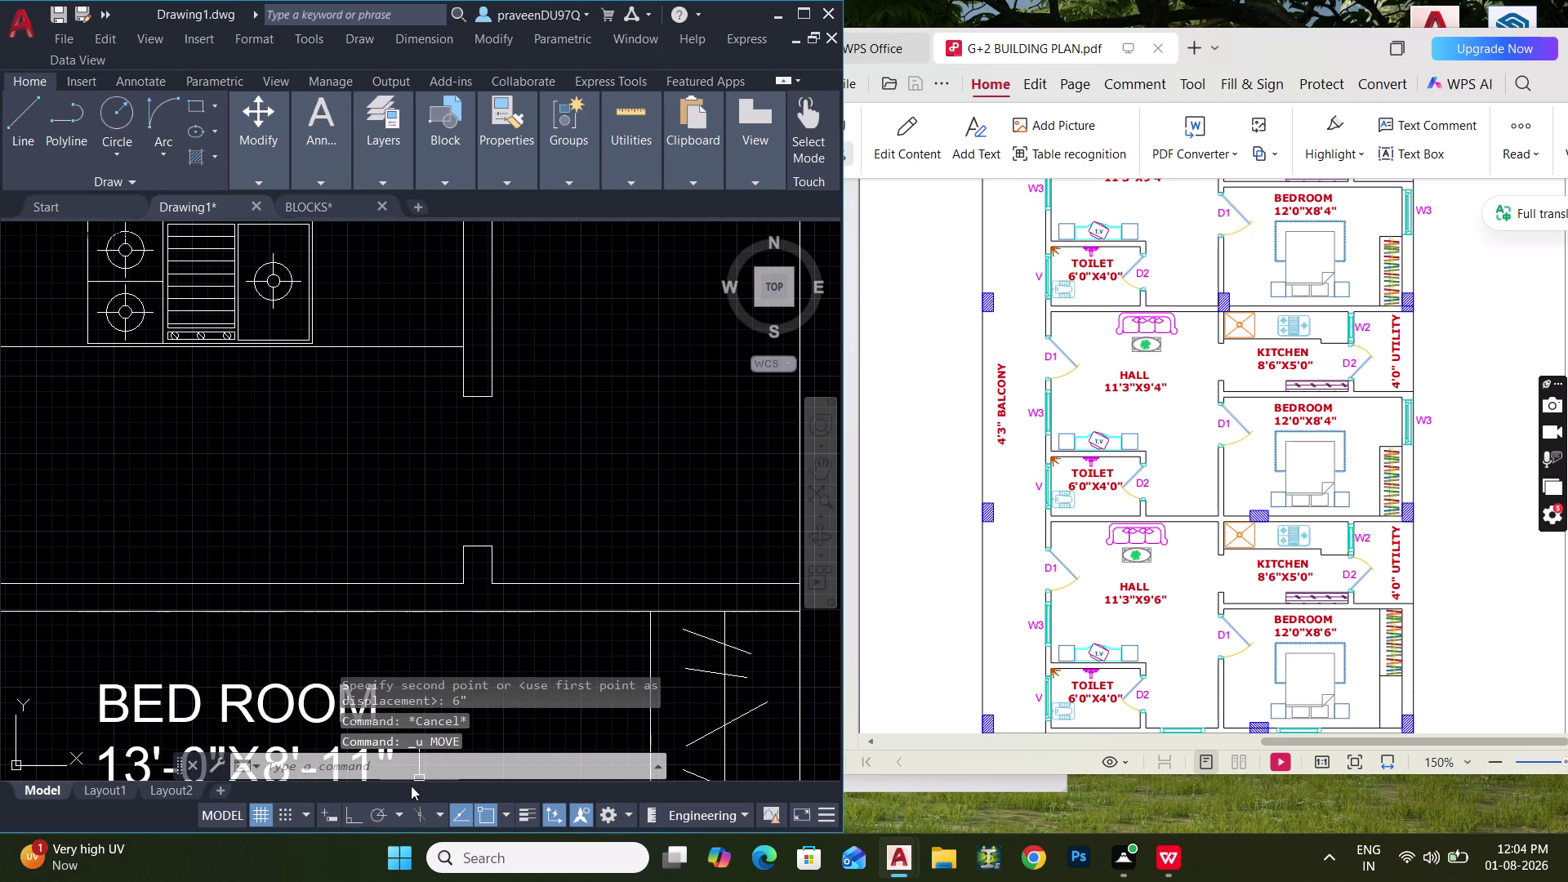
Reselect the nib's top edge and move it 6" again.
click(352, 818)
click(412, 513)
click(573, 563)
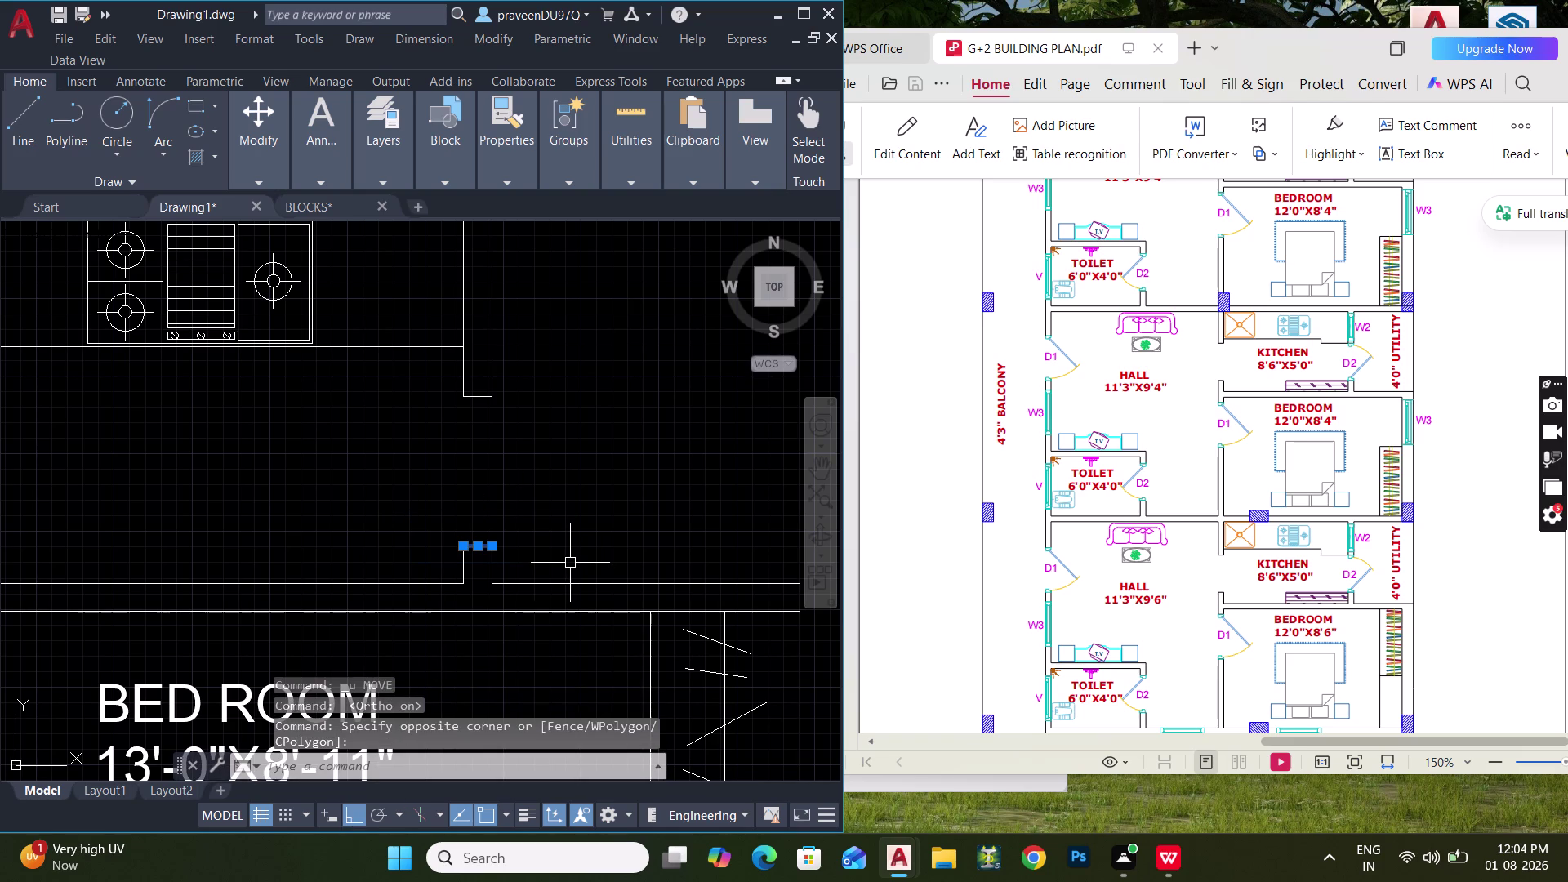
text(M)
key(space)
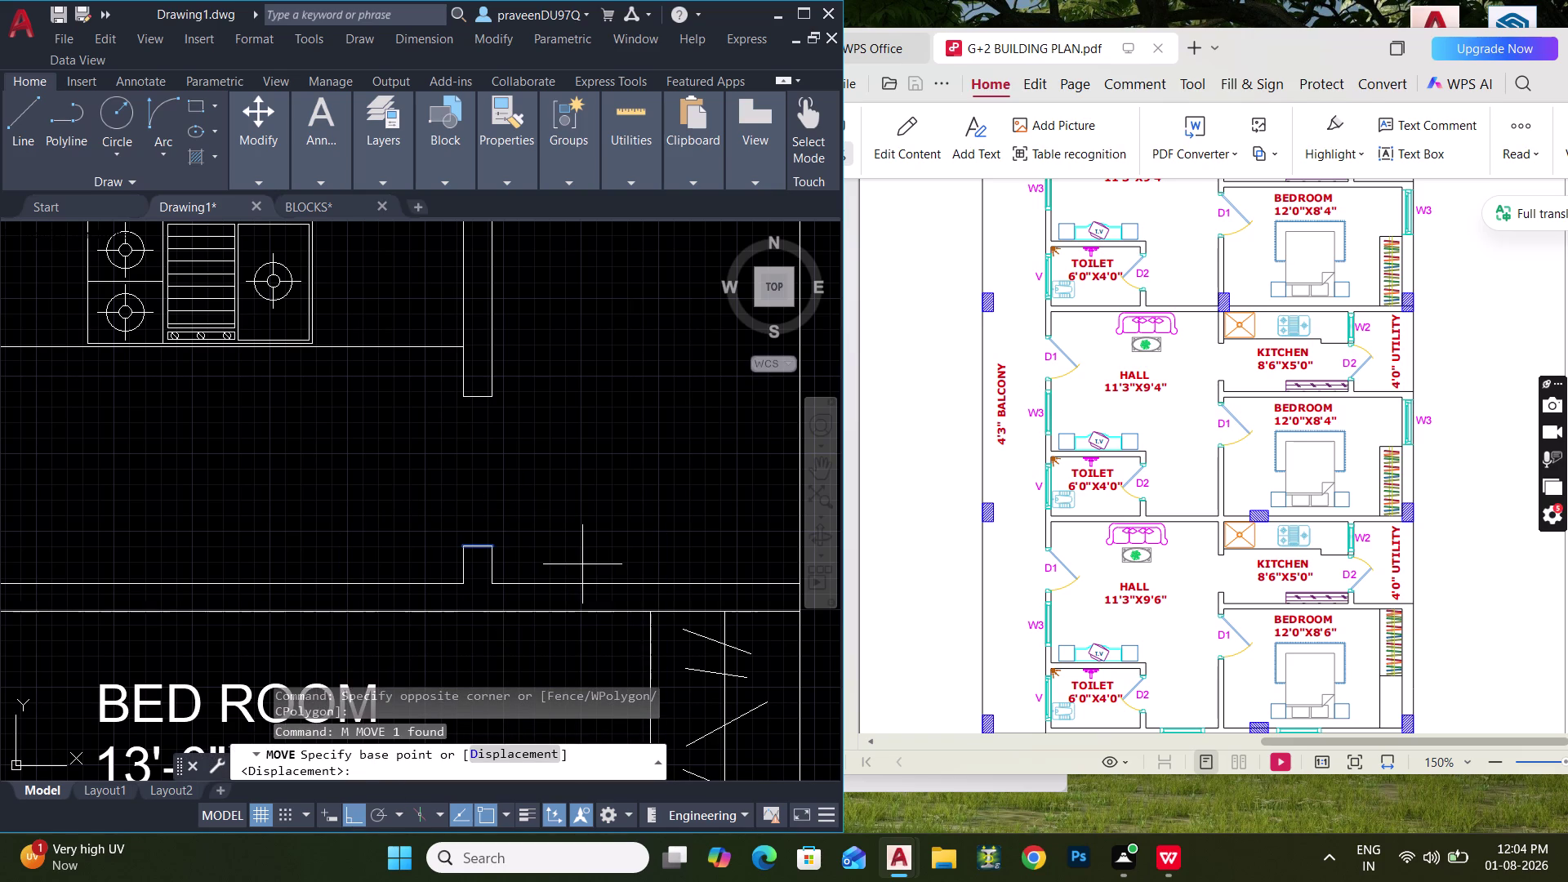
click(579, 564)
text(6")
key(Return)
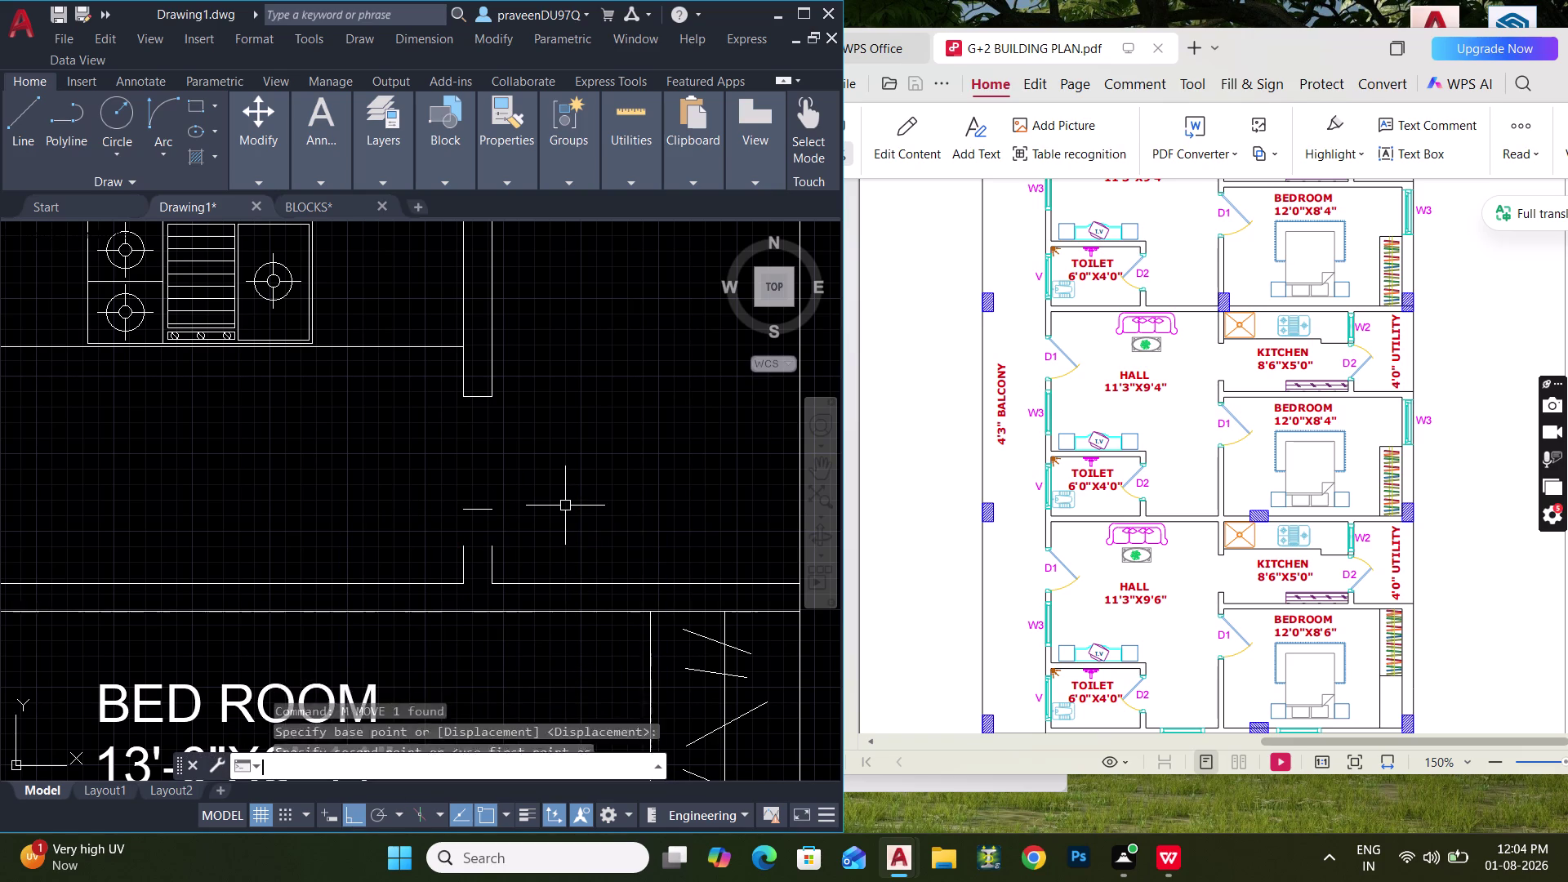
key(Escape)
Fillet two wall lines to join them at a corner.
key(f)
key(space)
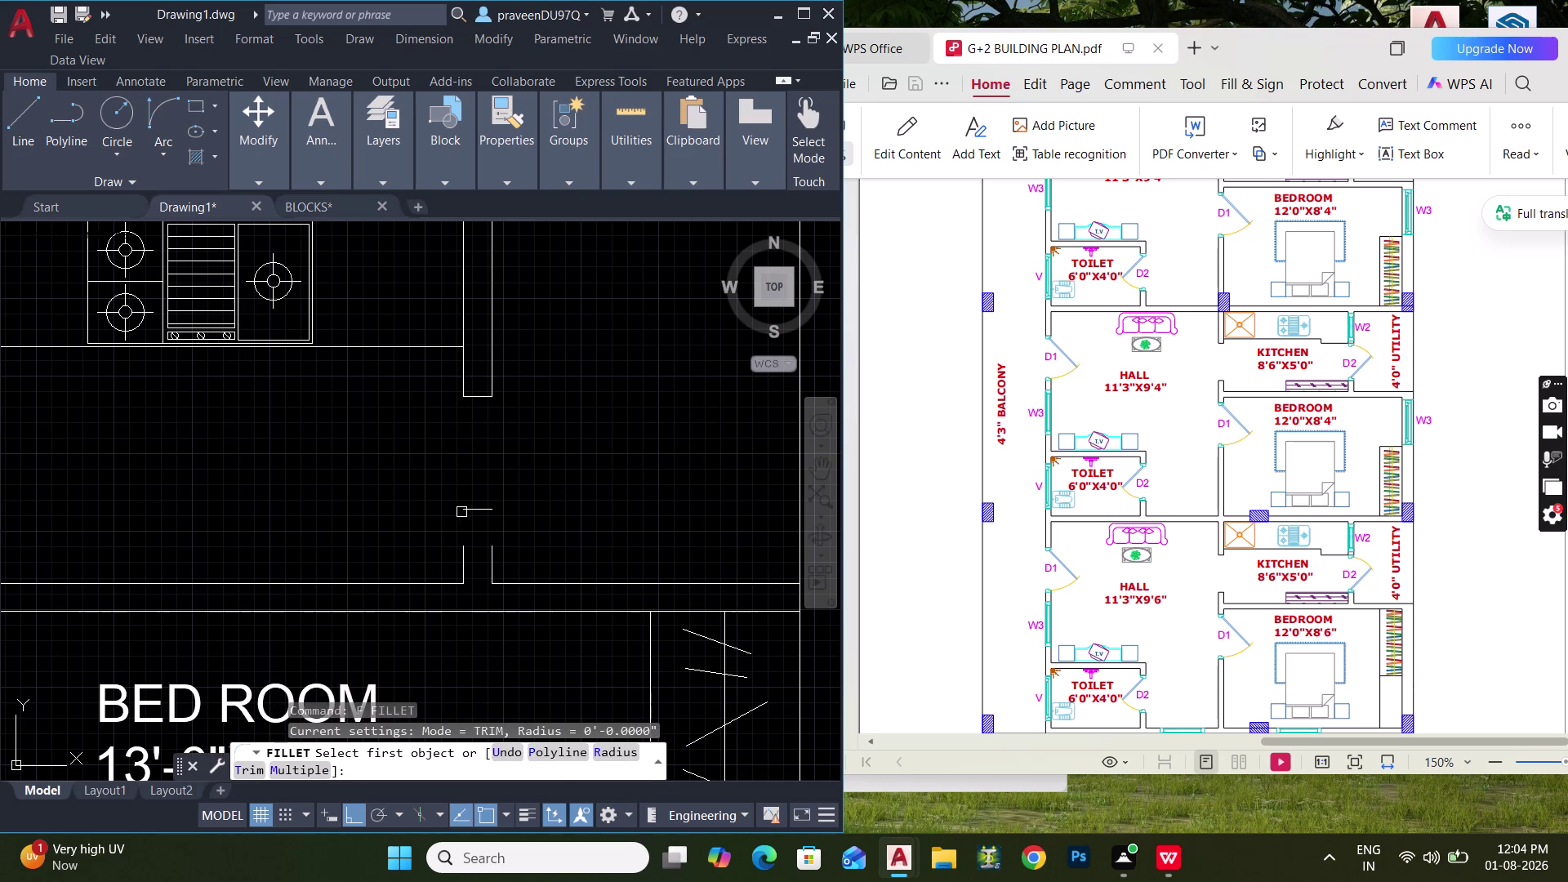
click(468, 508)
click(466, 558)
key(space)
click(483, 508)
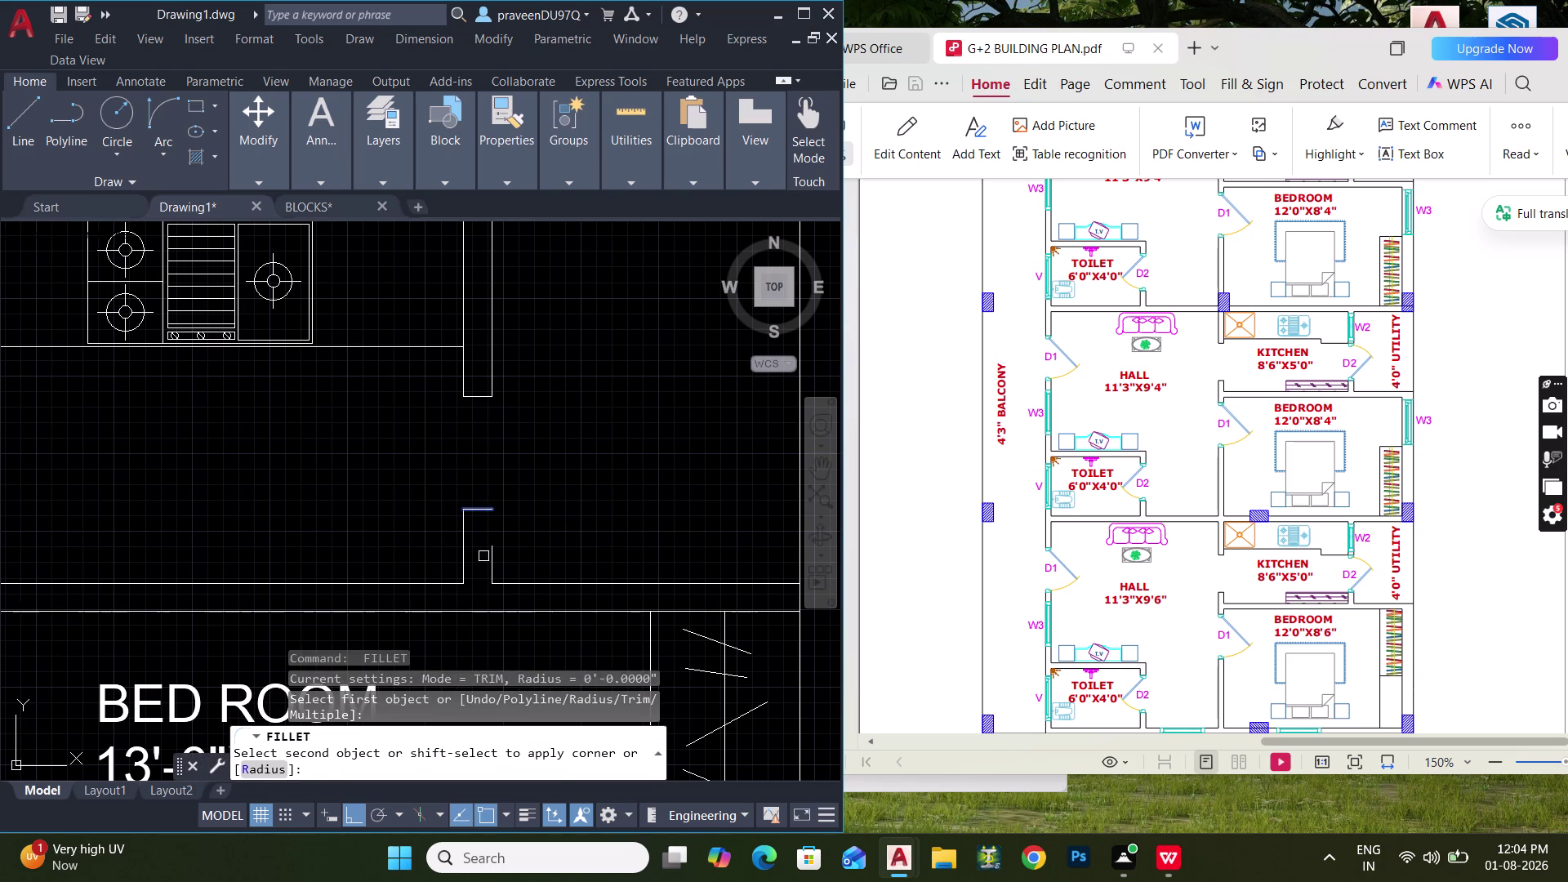
click(491, 558)
Copy the short wall-end line from above the bed room to the other opening.
scroll(down, 3)
middle_drag(577, 513, 612, 501)
scroll(up, 3)
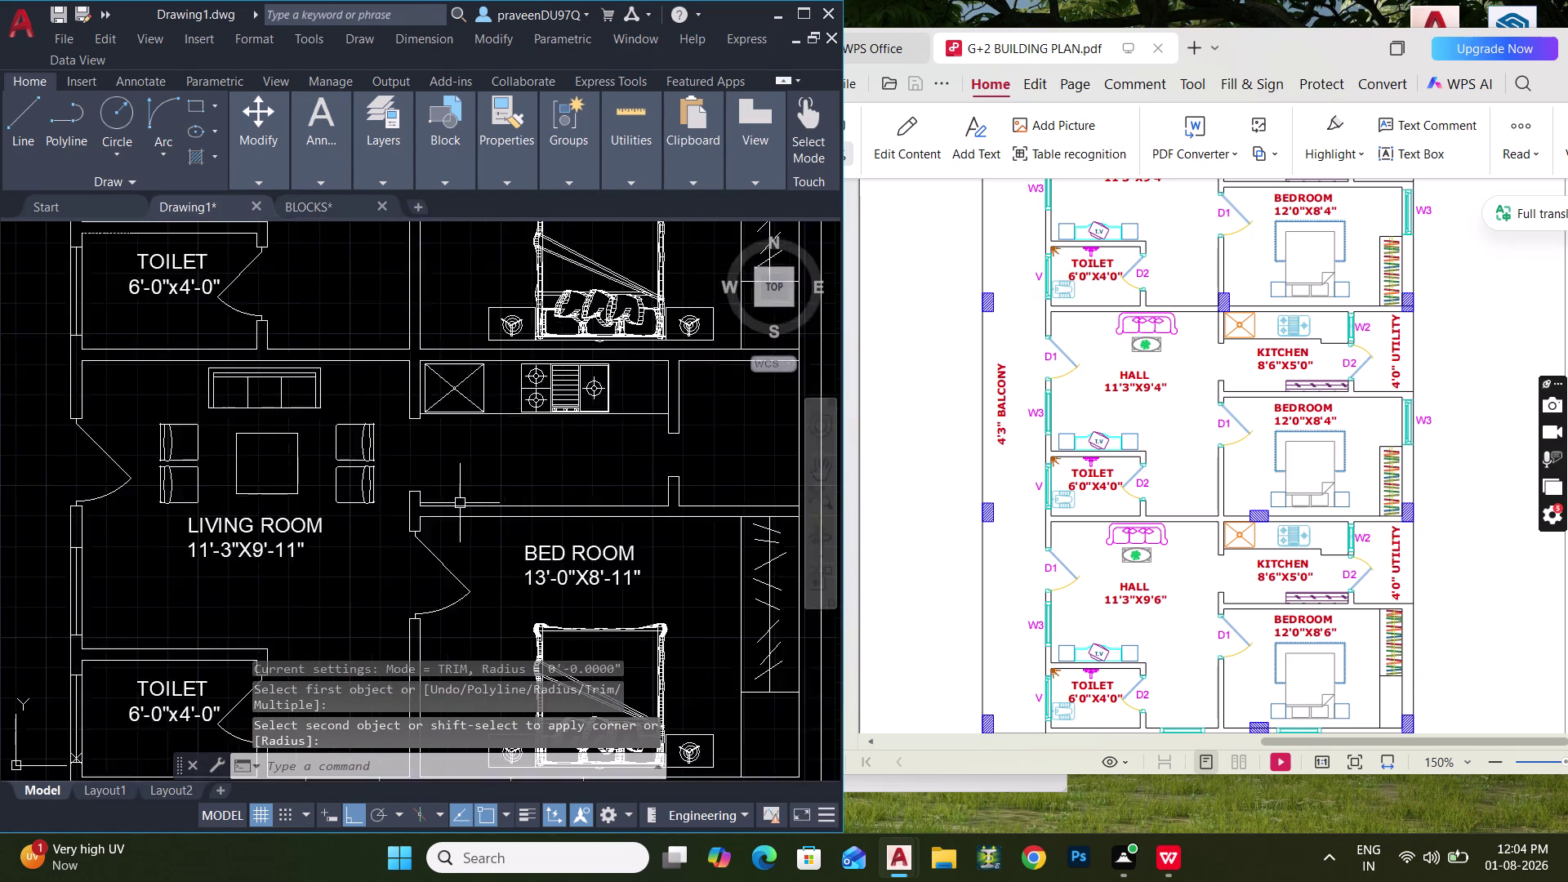
middle_drag(461, 502, 430, 513)
middle_drag(711, 464, 606, 463)
drag(627, 451, 640, 461)
click(738, 491)
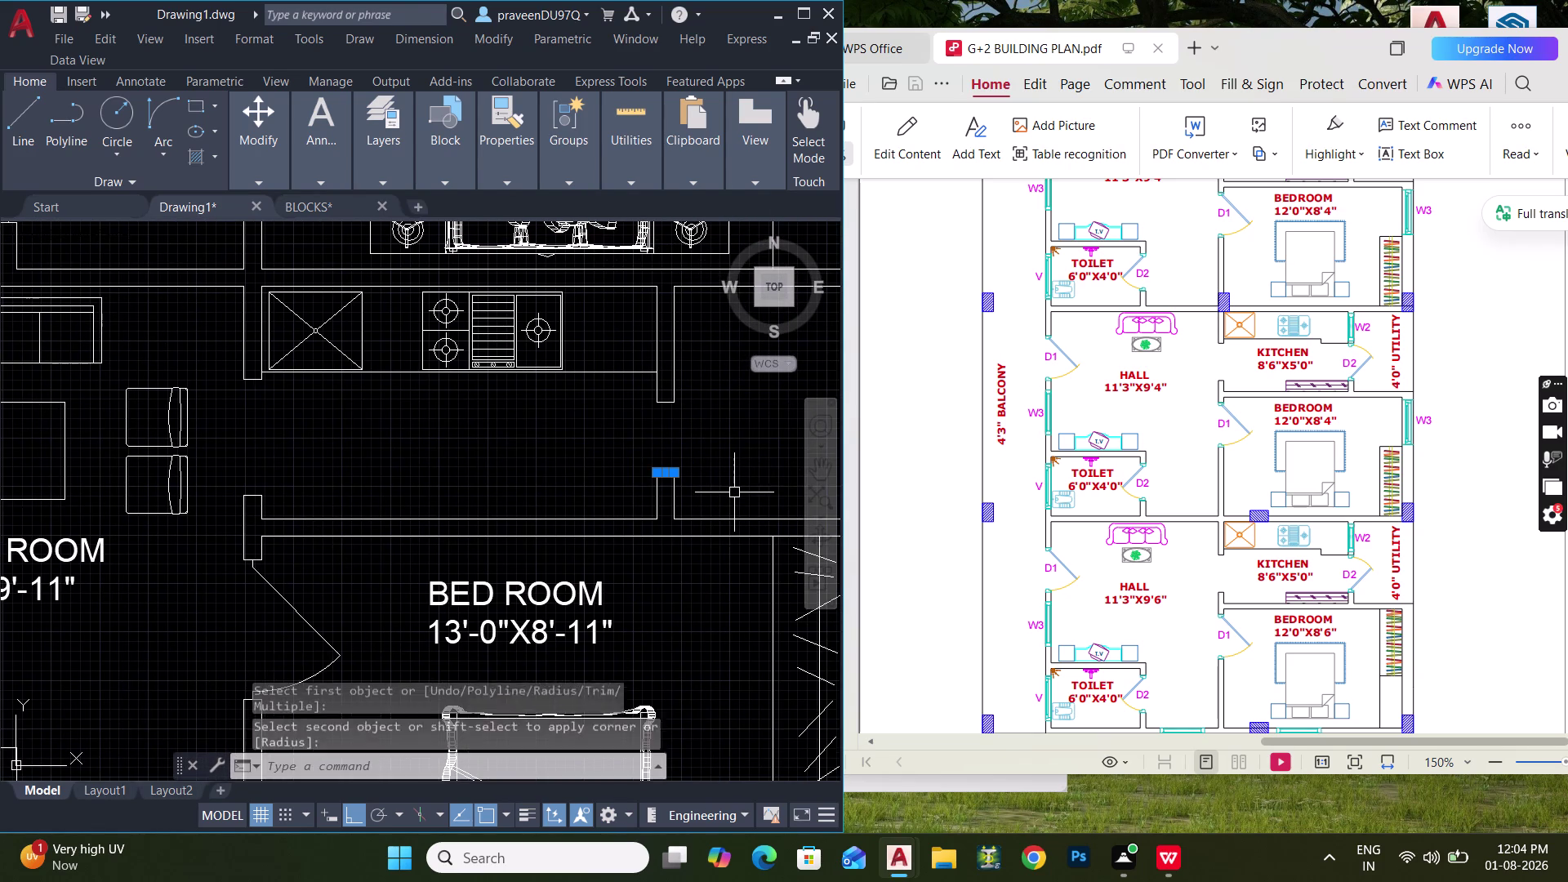
text(CO)
key(space)
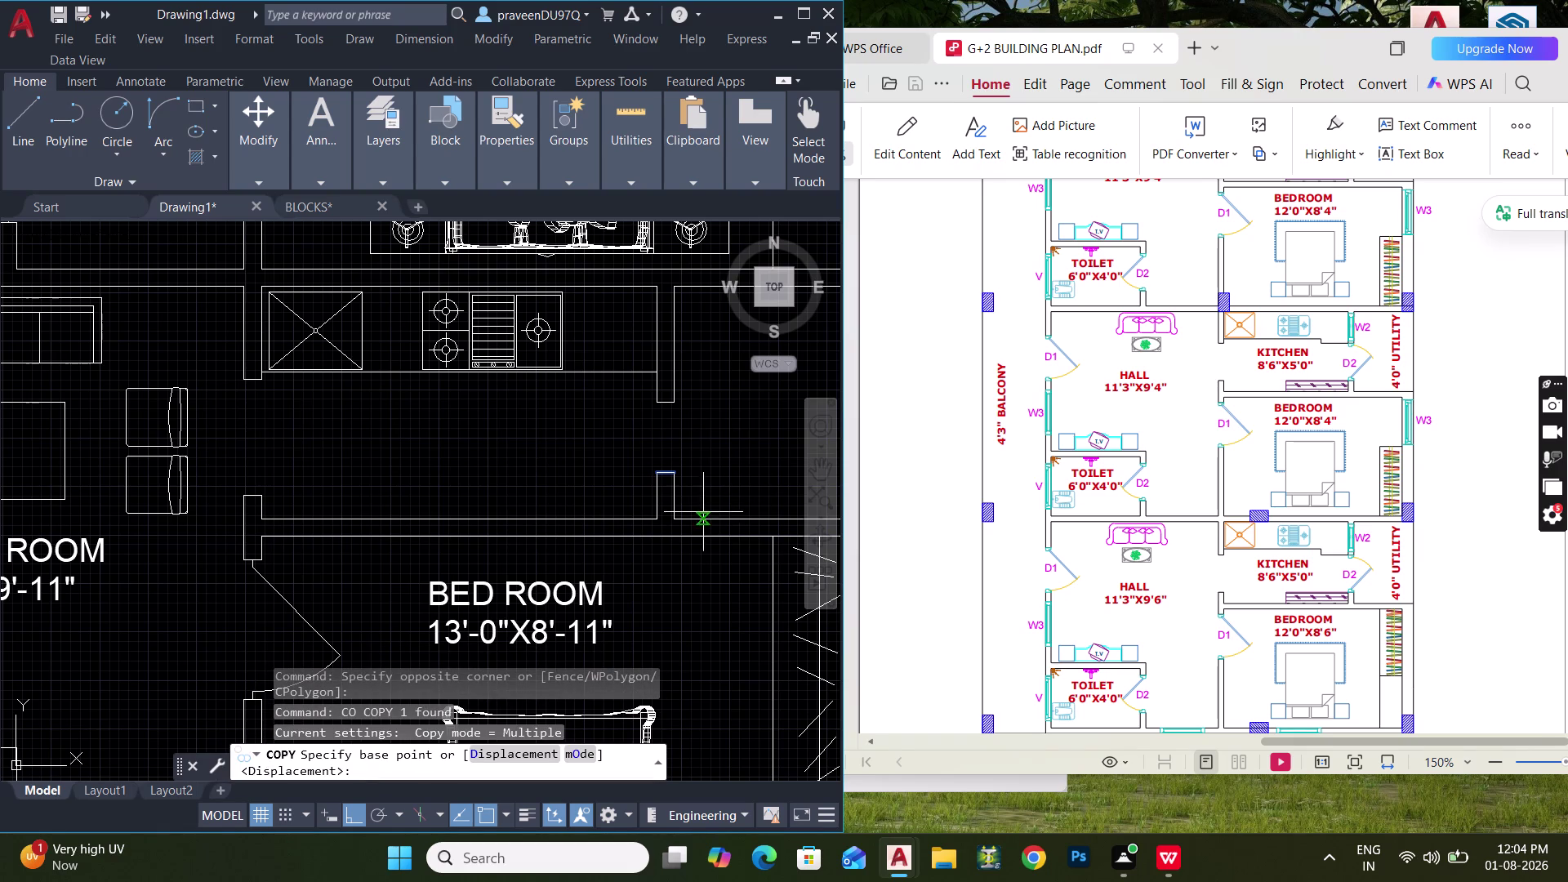
click(679, 519)
click(260, 517)
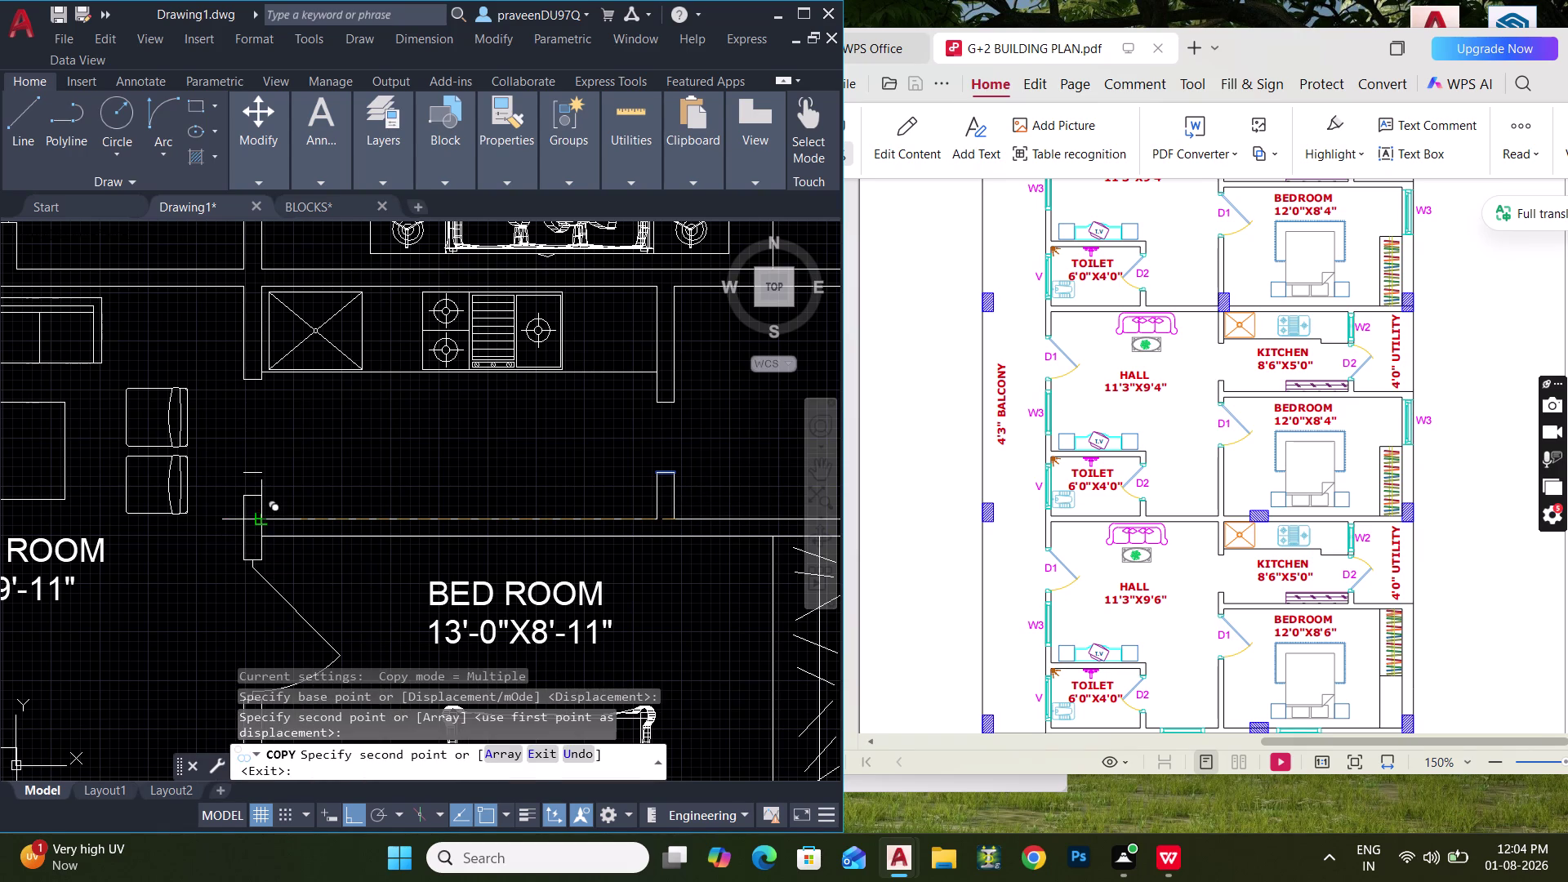
key(Escape)
Delete the wall end's short top line and extend both wall lines up to the copied edge.
scroll(up, 3)
click(264, 470)
click(240, 412)
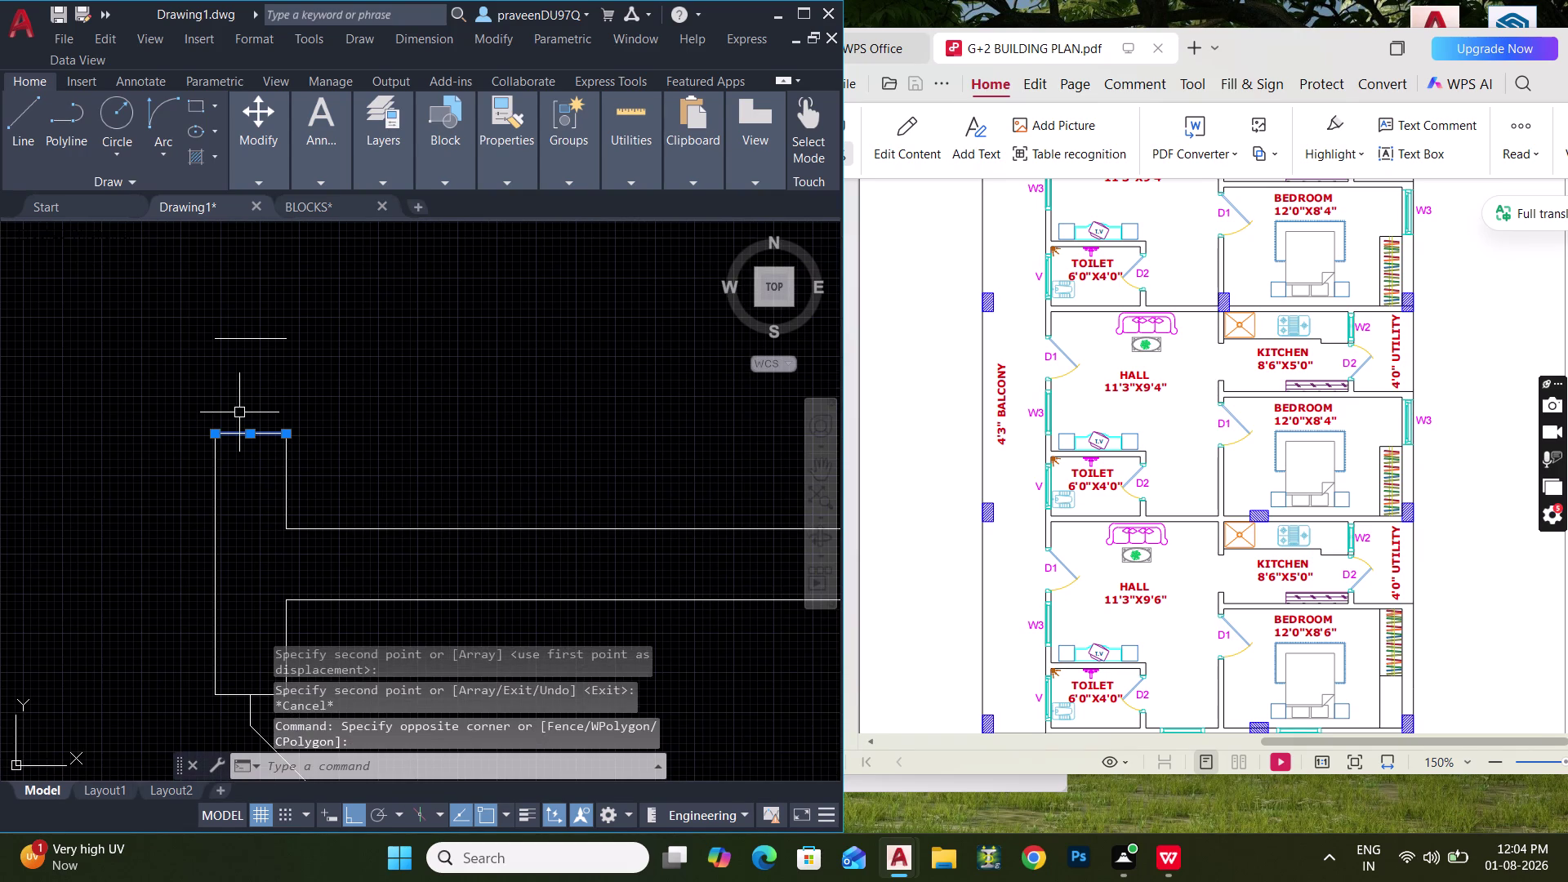
key(Delete)
text(EX)
key(space)
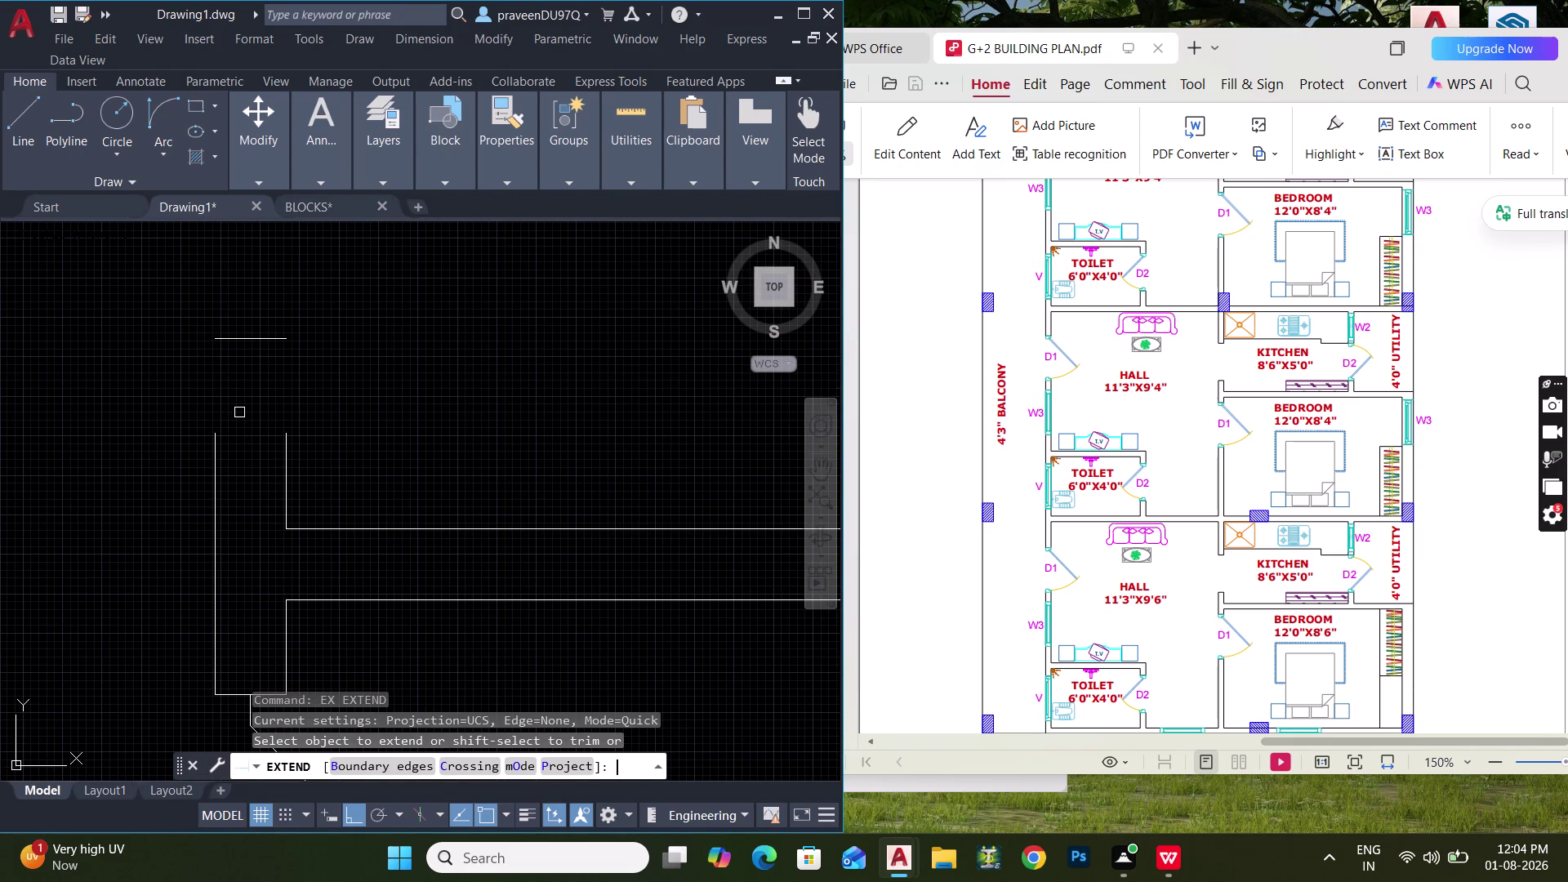
click(213, 458)
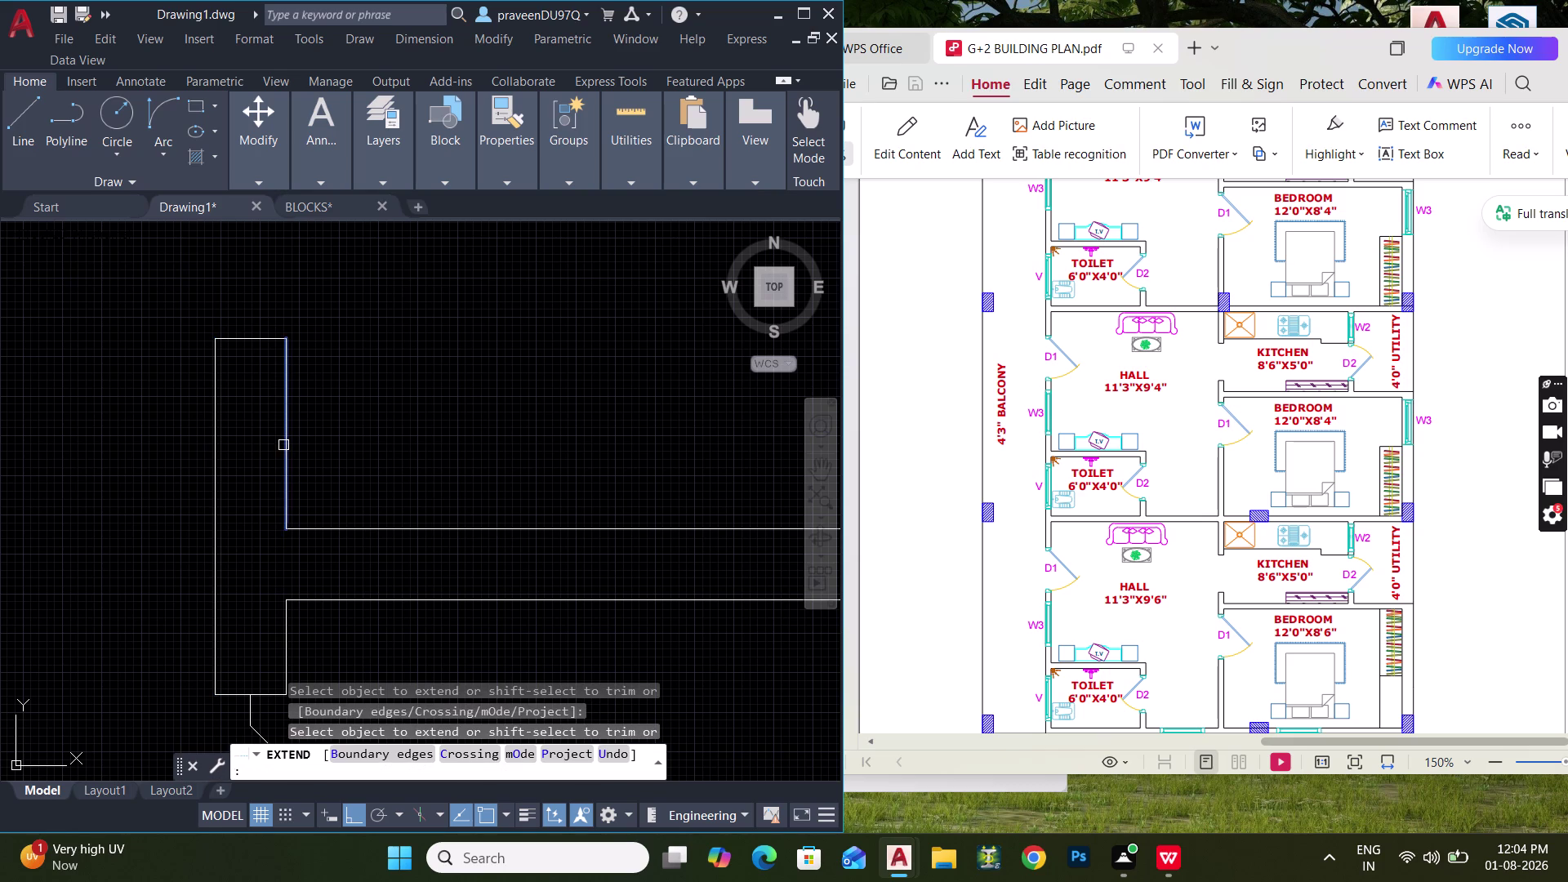
click(283, 446)
scroll(down, 3)
middle_drag(269, 444, 157, 510)
key(Escape)
Start a linear dimension with DLI and cancel it.
middle_drag(195, 496, 0, 610)
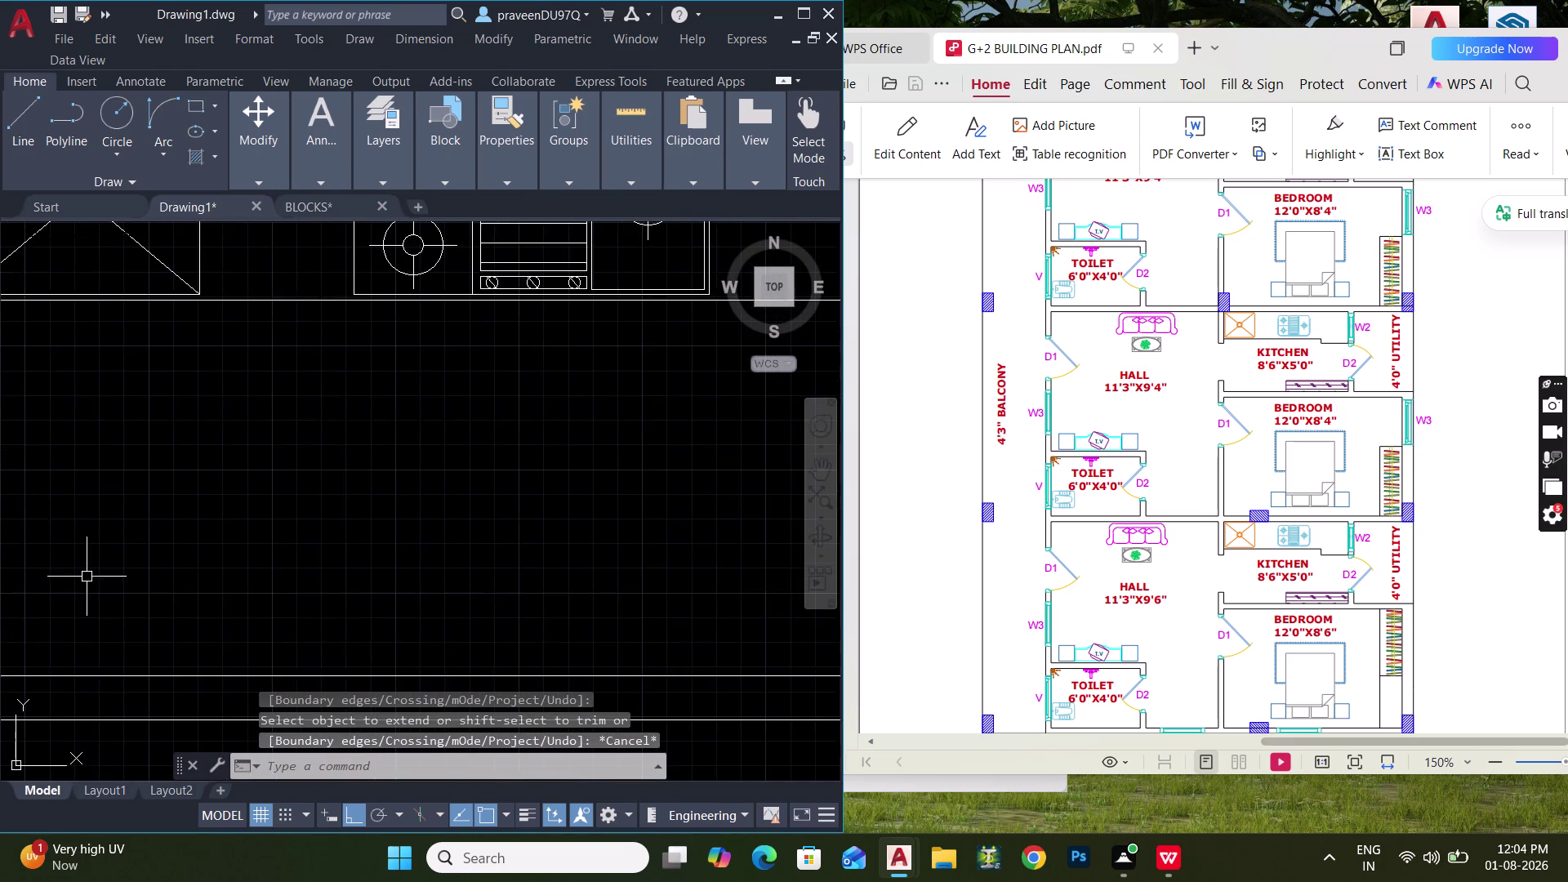
scroll(down, 3)
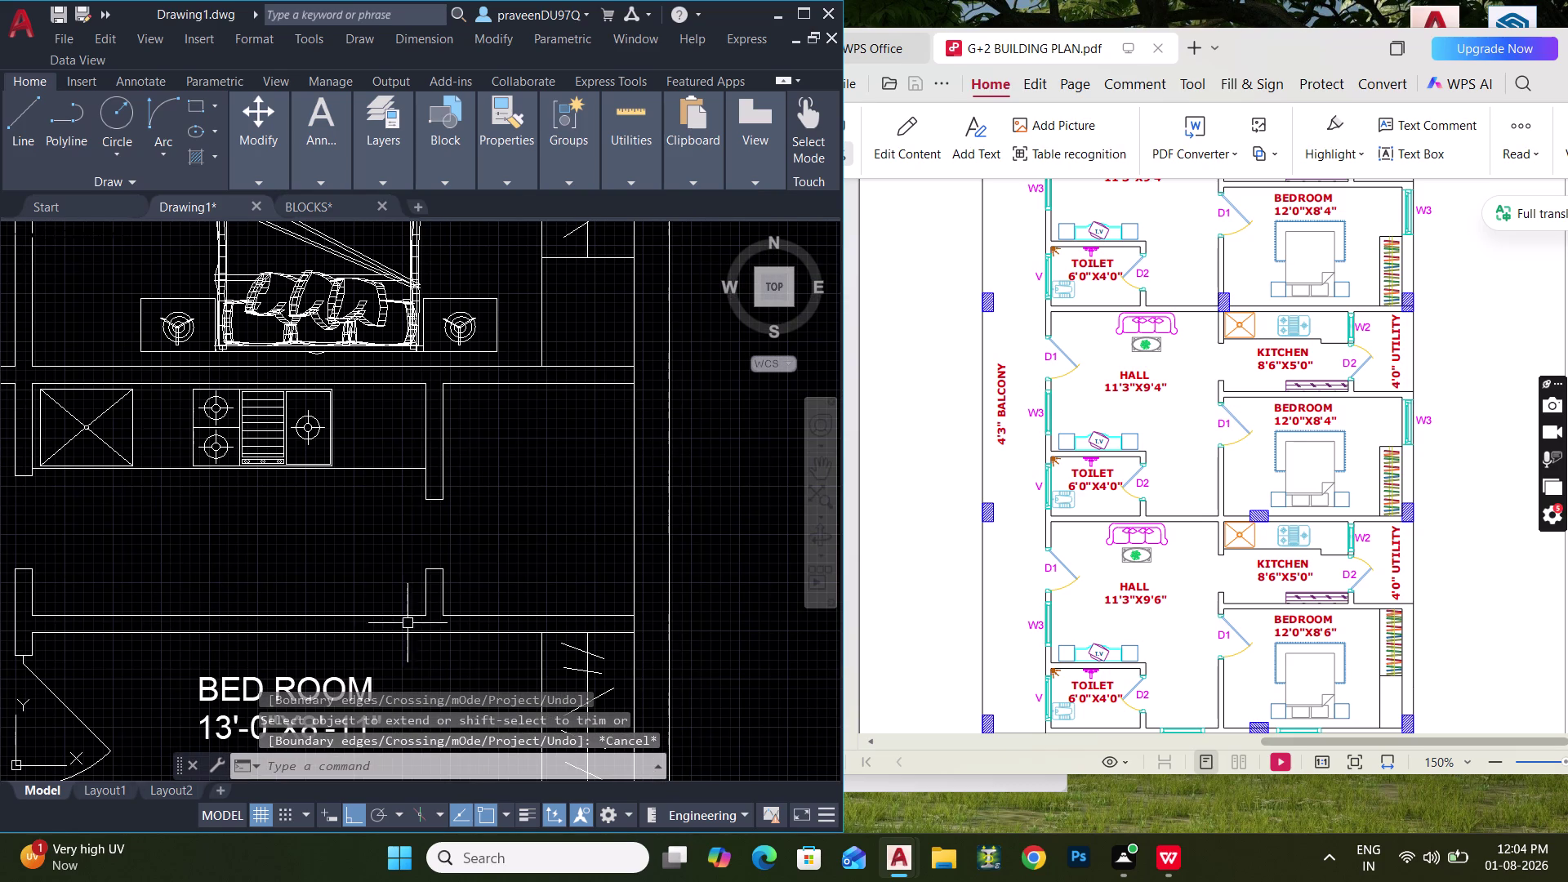
scroll(up, 3)
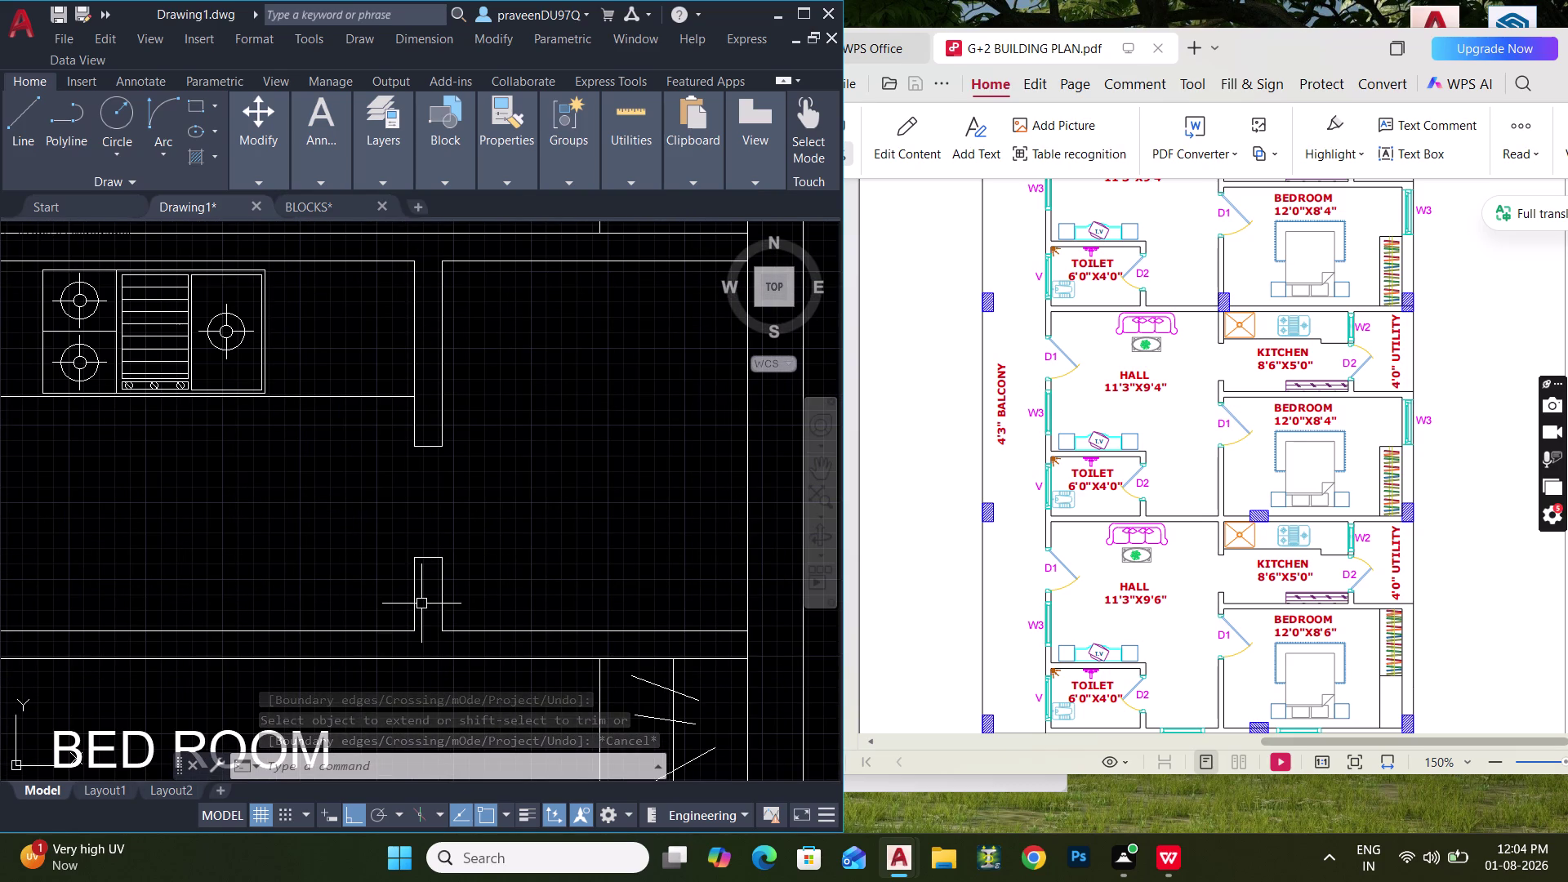
text(DLI)
key(space)
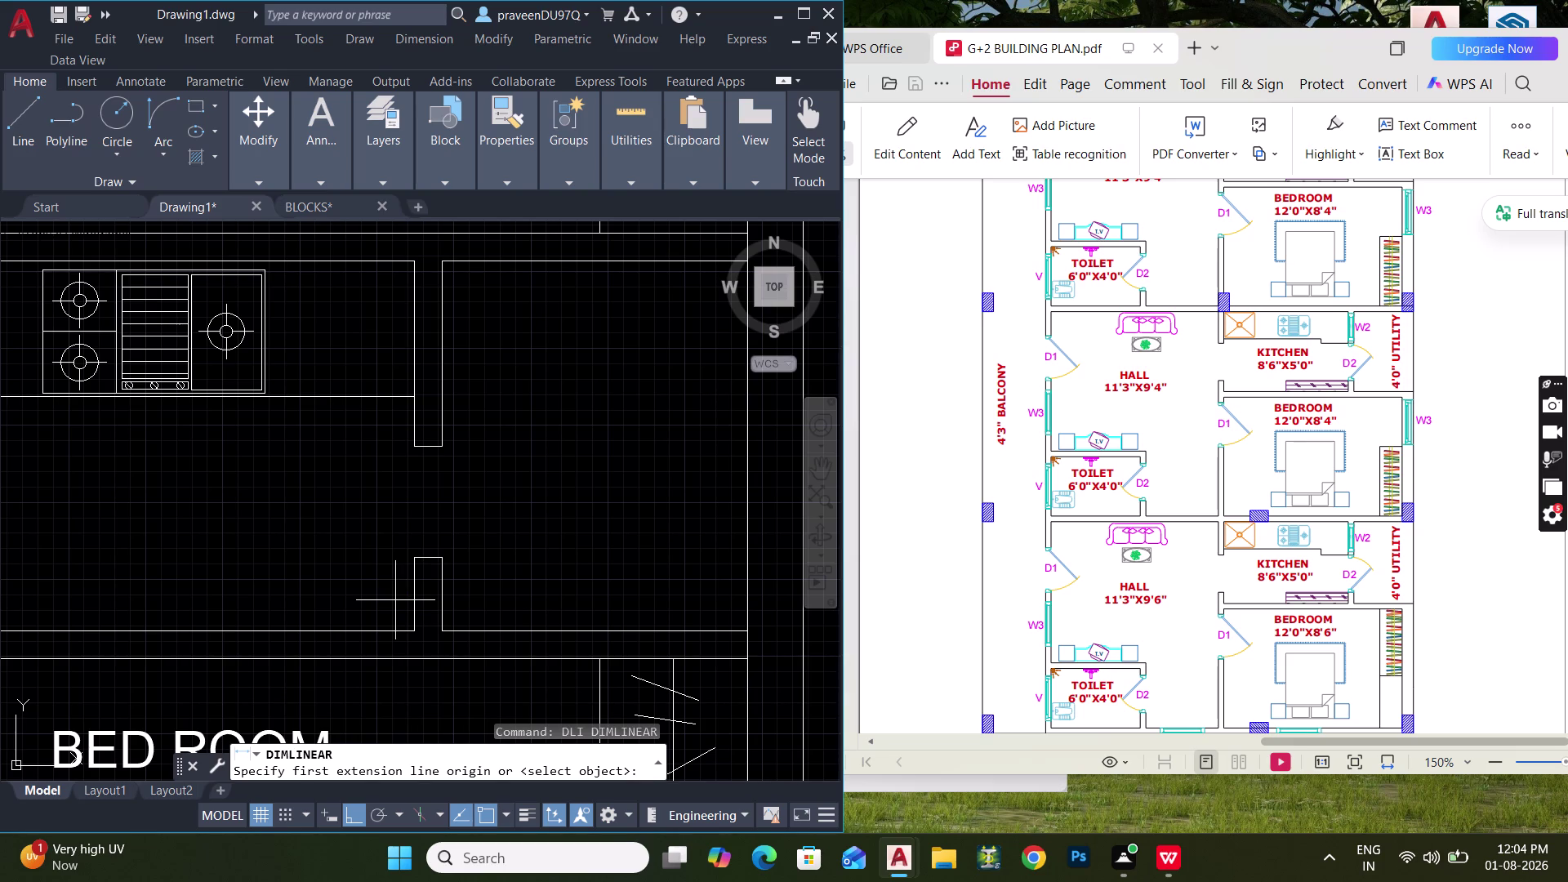
key(Escape)
key(Escape)
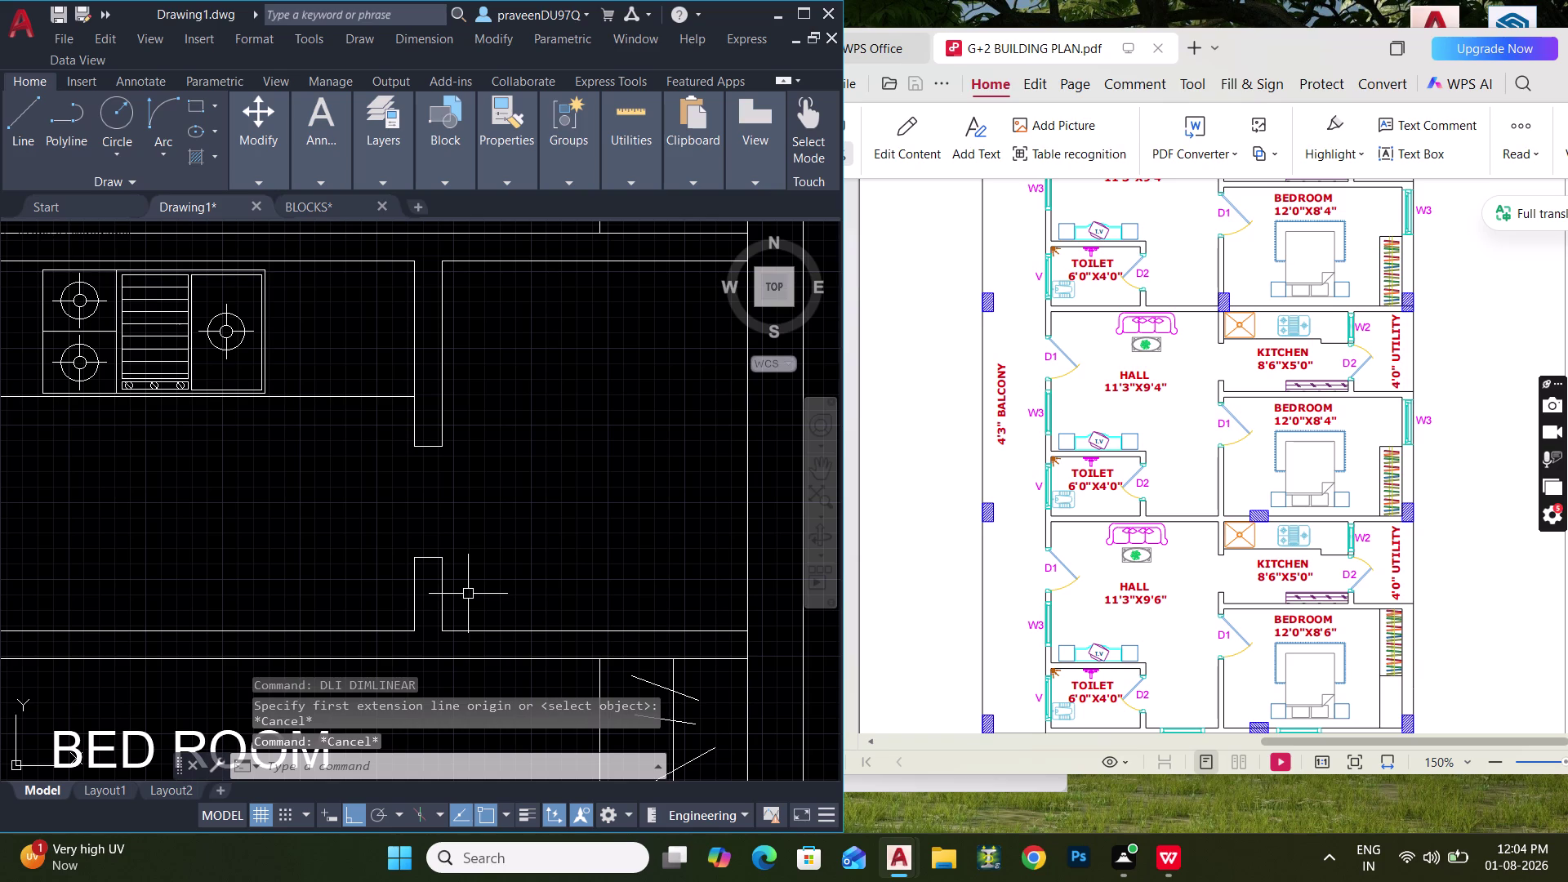
middle_drag(443, 596, 542, 566)
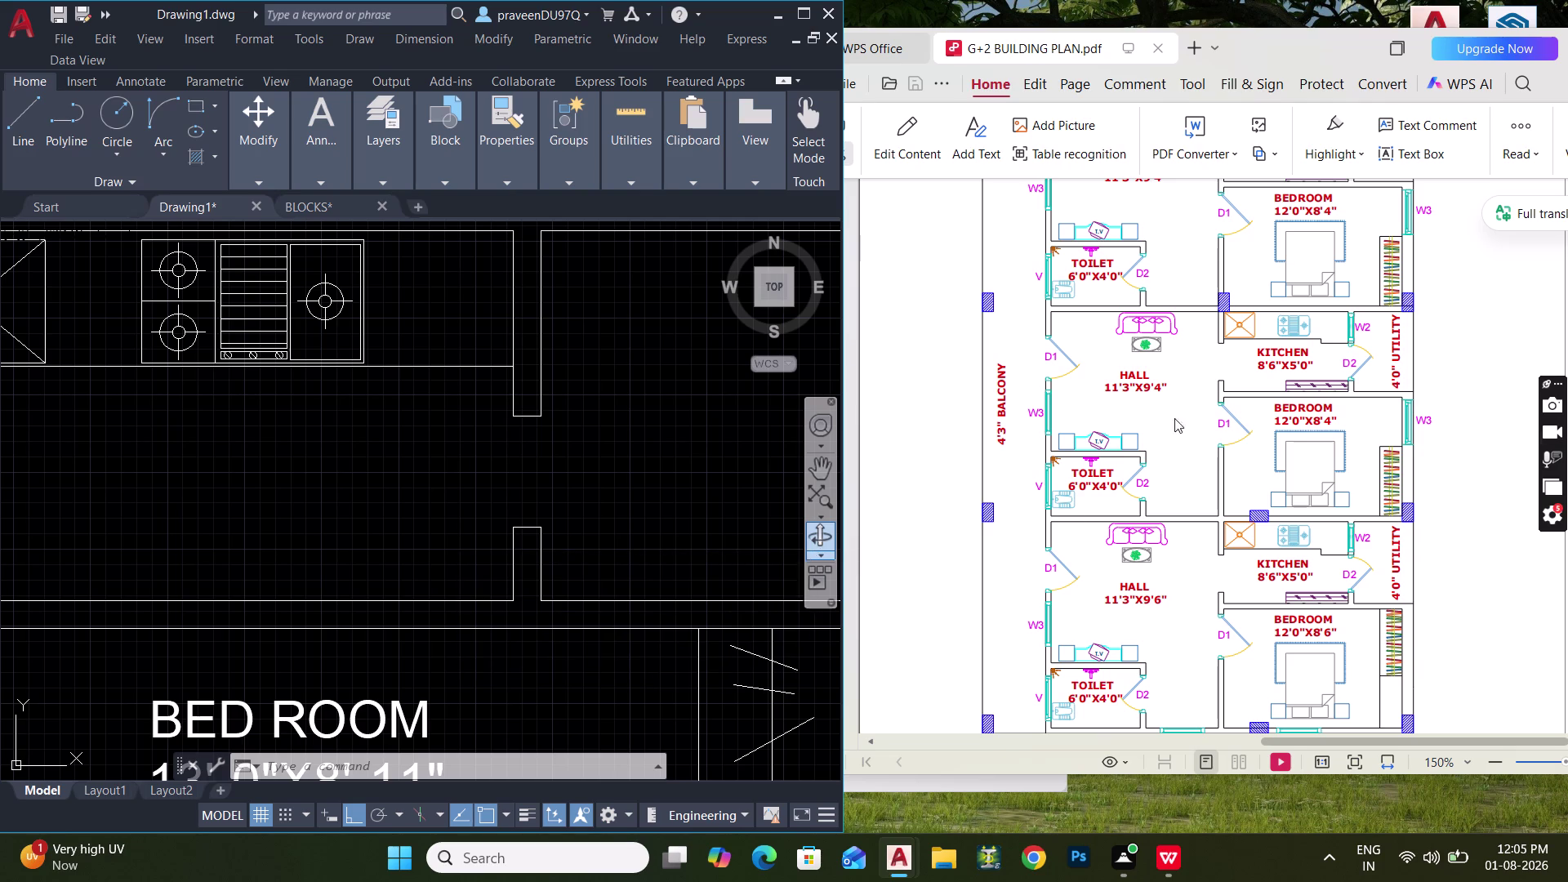
scroll(down, 3)
middle_drag(573, 482, 614, 448)
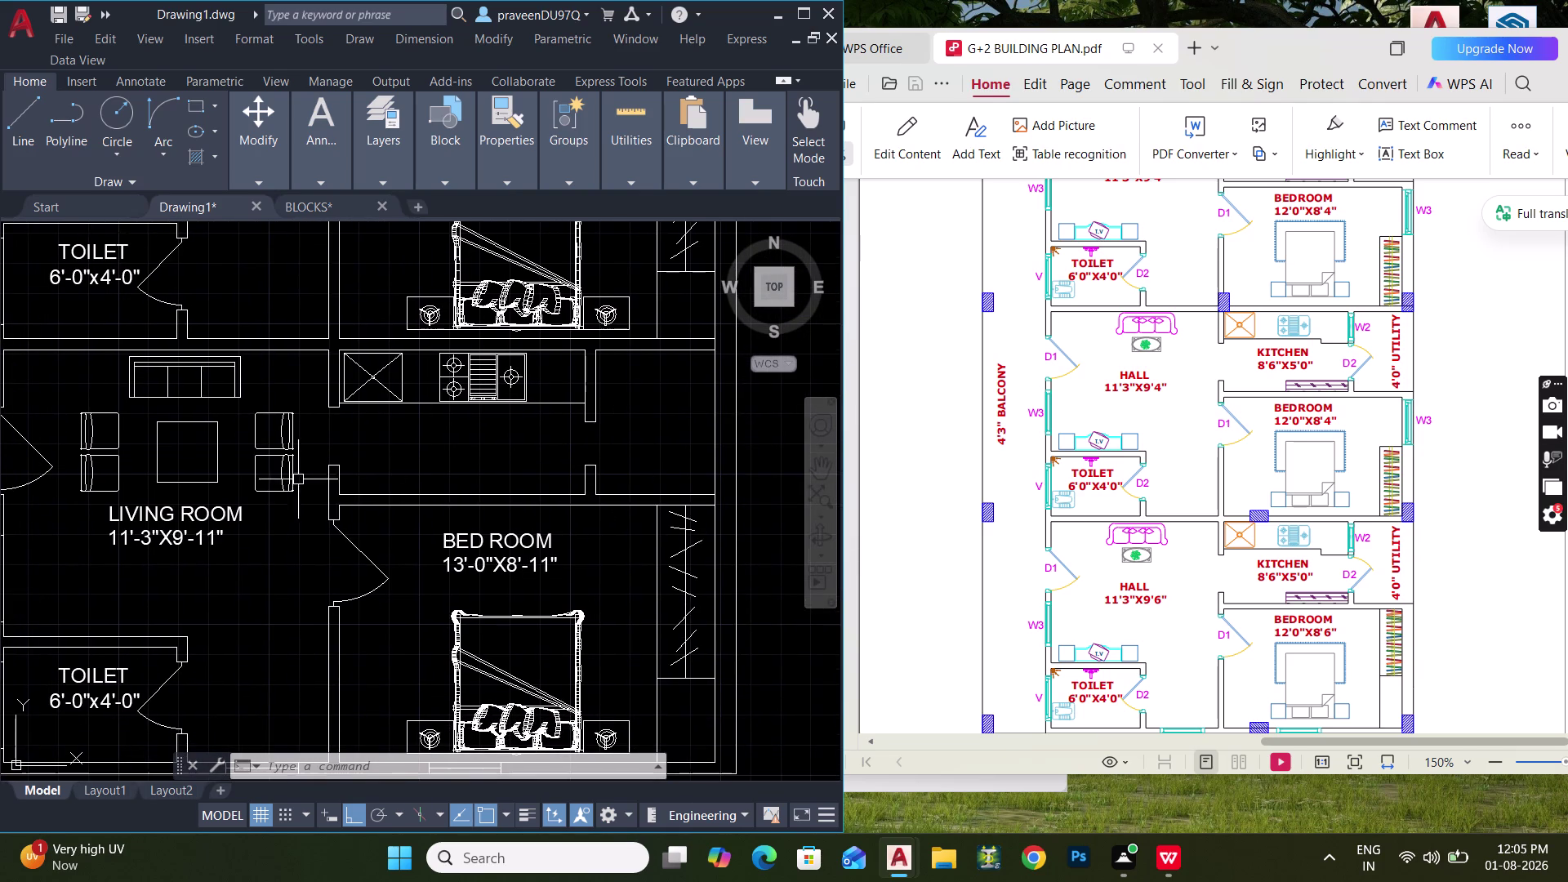
scroll(up, 3)
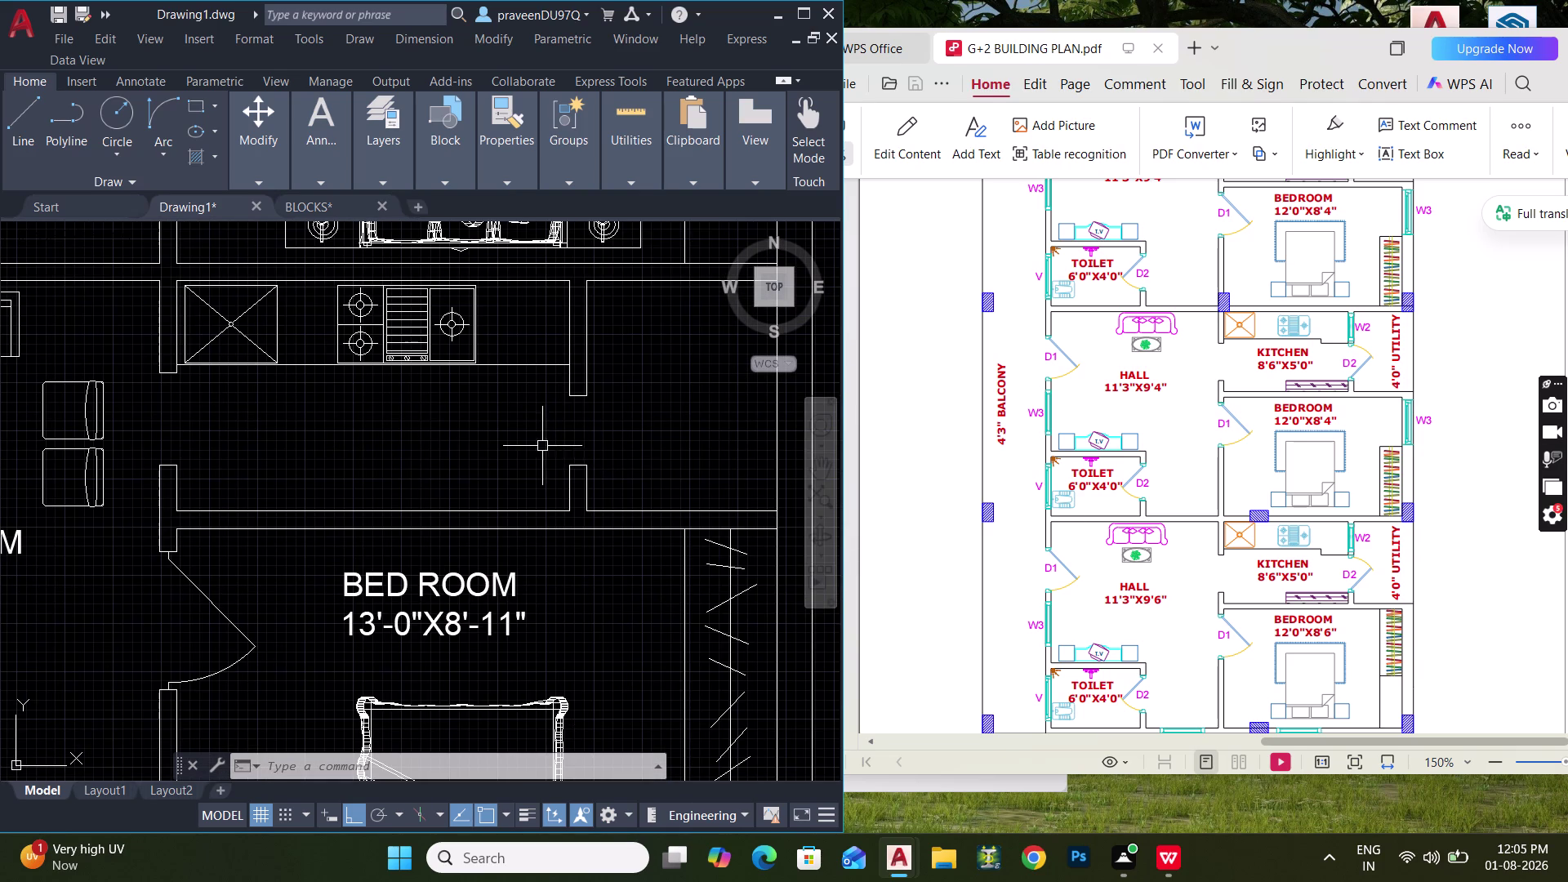
Move the short wall-end line down by 3".
click(542, 446)
click(651, 500)
text(M)
key(space)
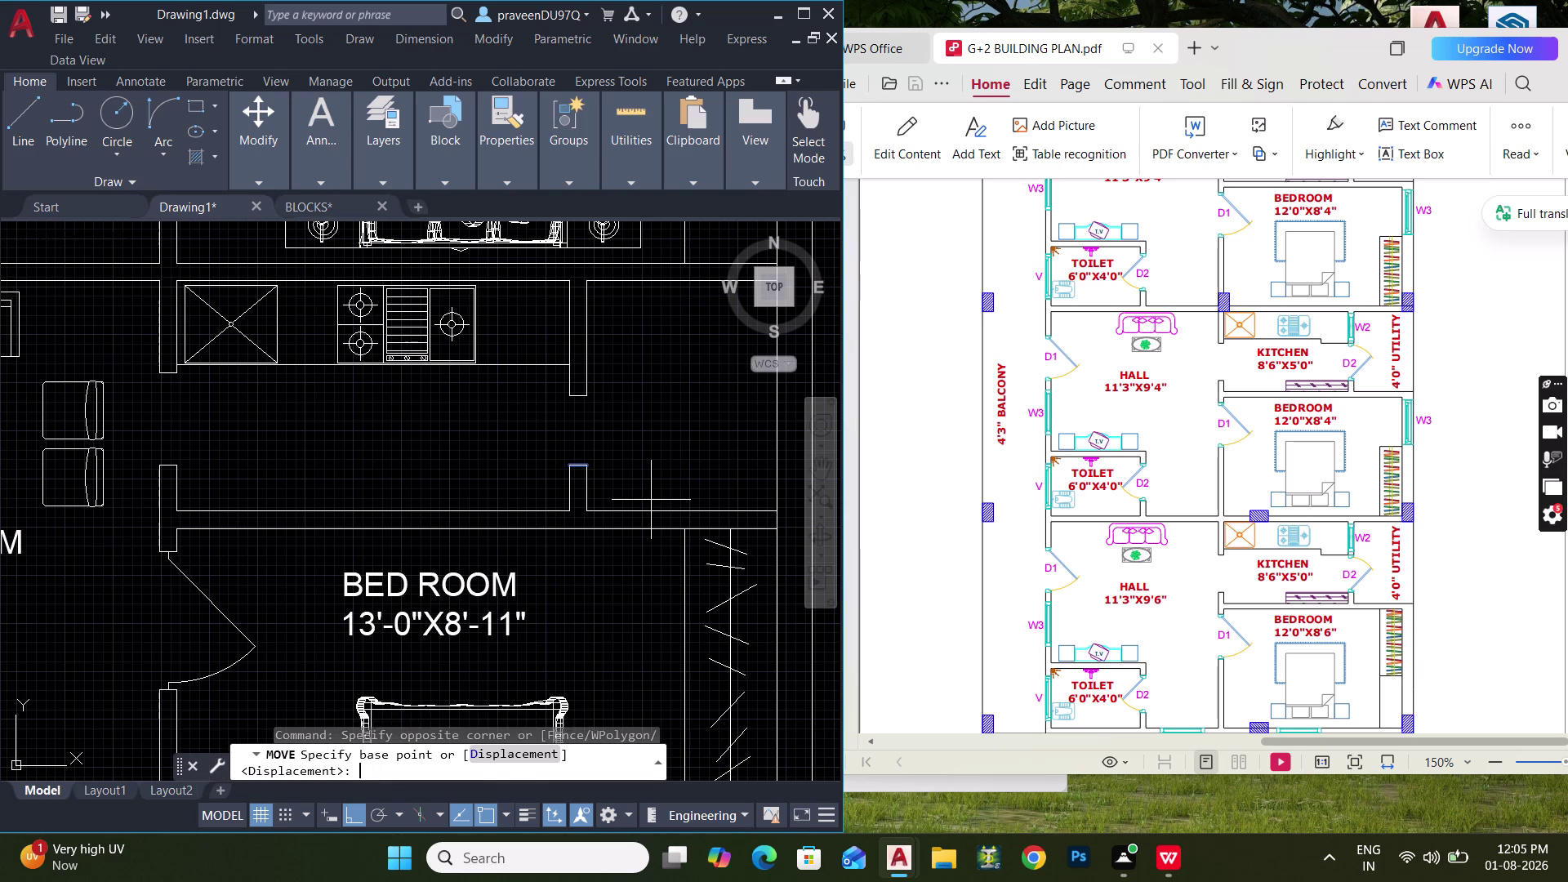
click(649, 433)
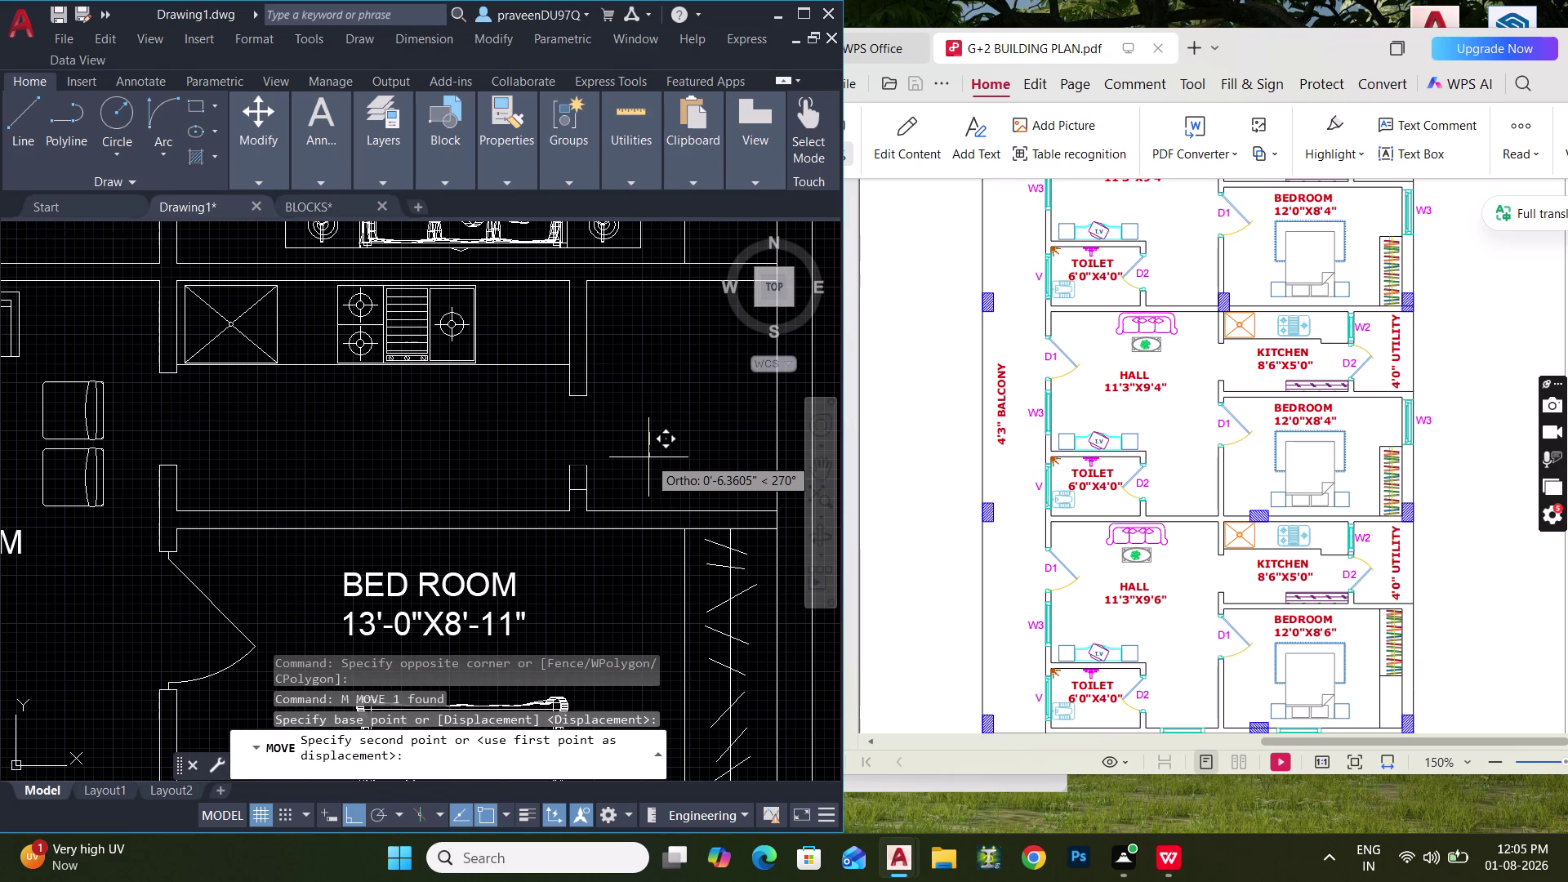
text(3")
key(Return)
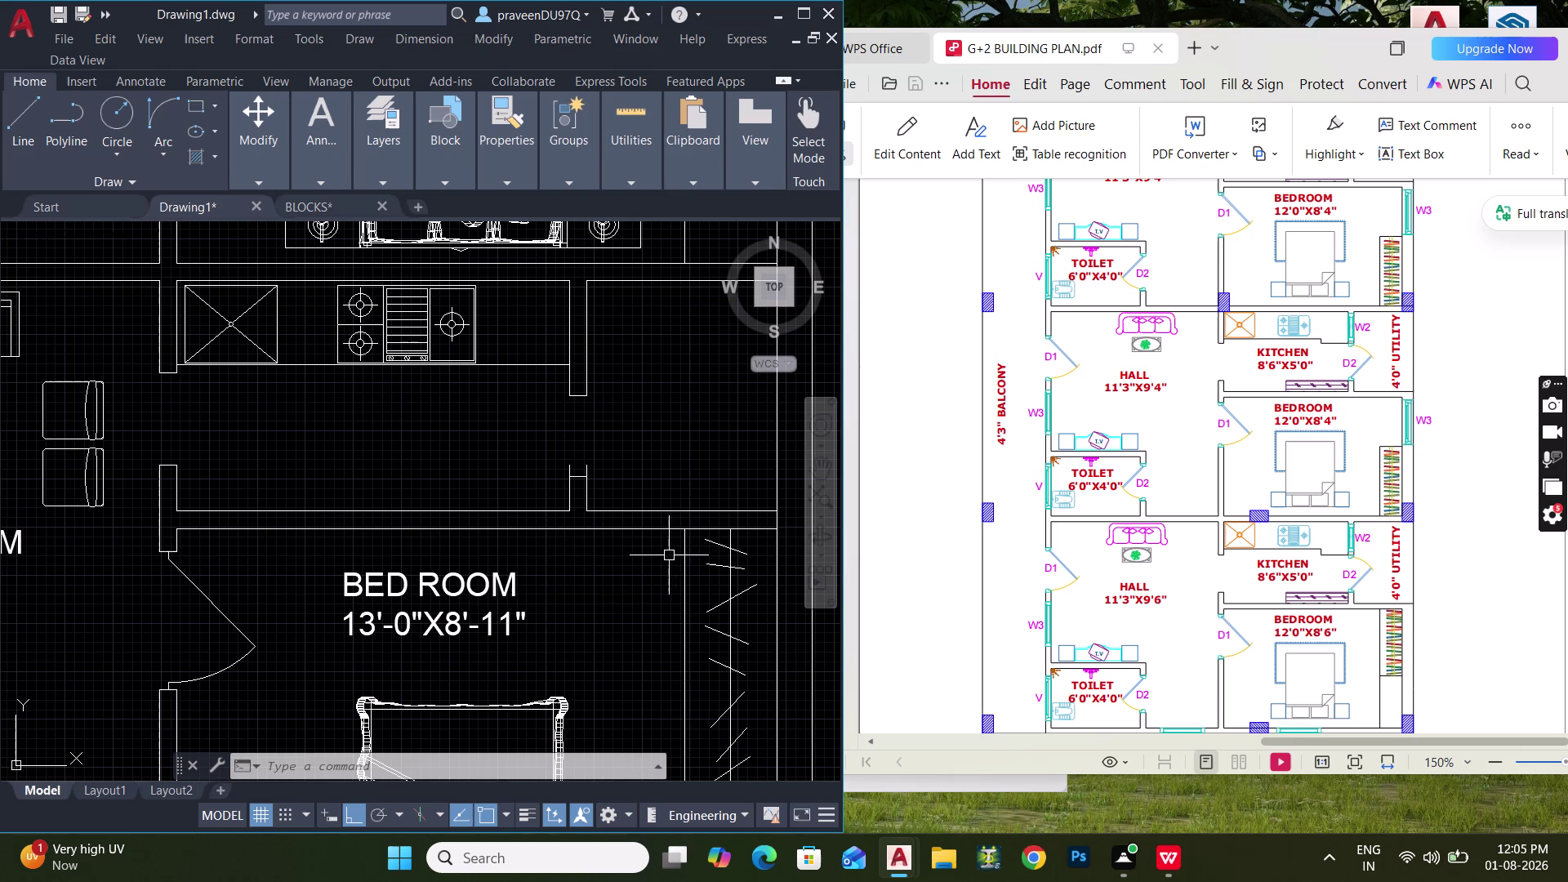
Trim the leftover wall lines at the bed room opening with a fence cut.
scroll(up, 3)
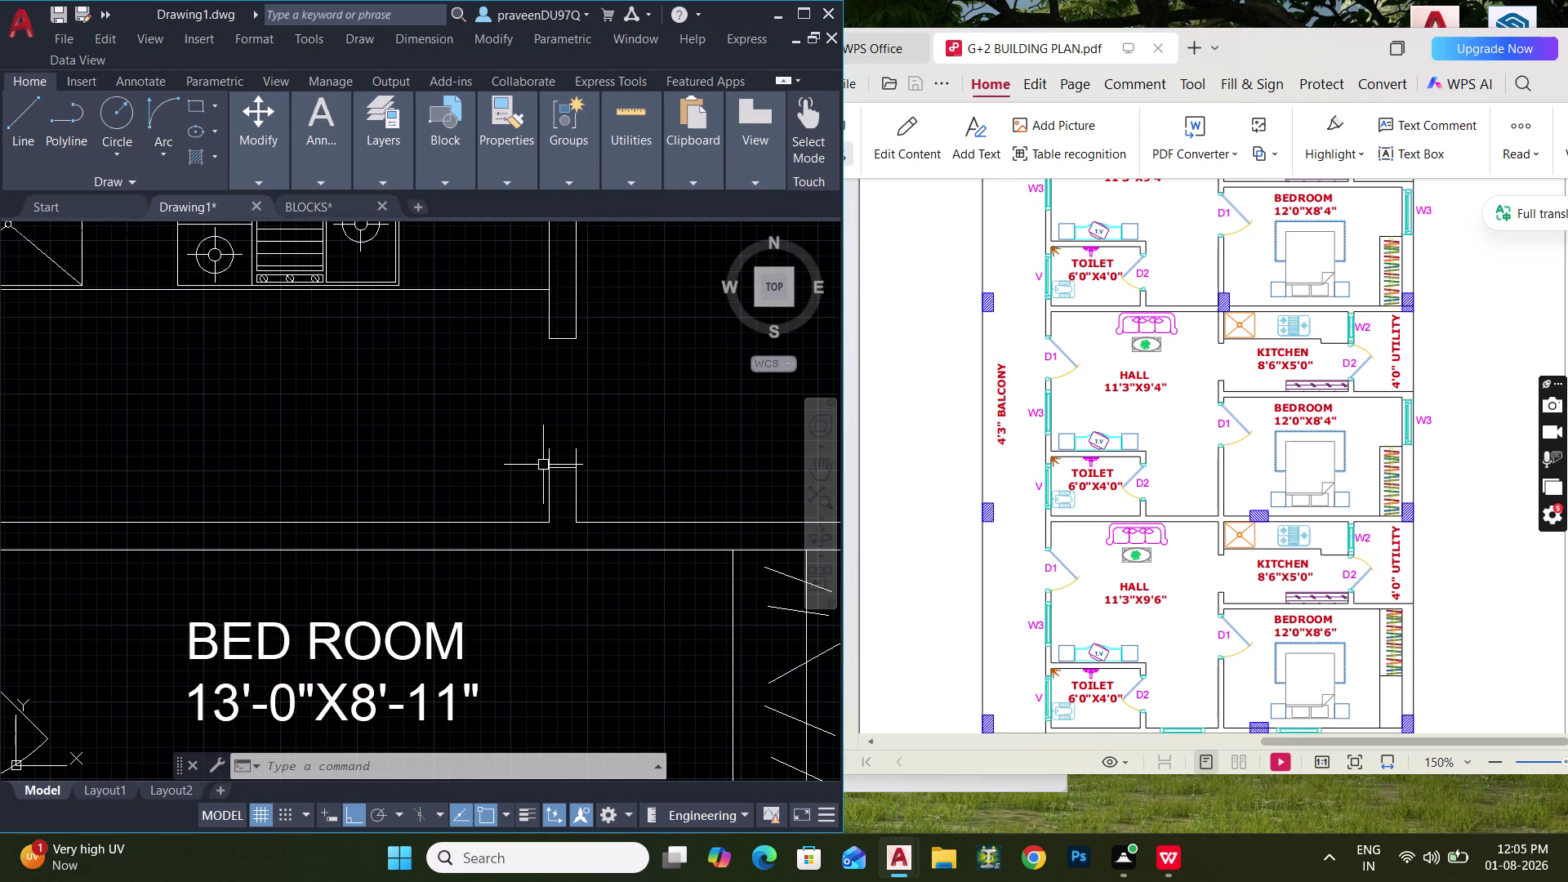
middle_drag(548, 465, 637, 502)
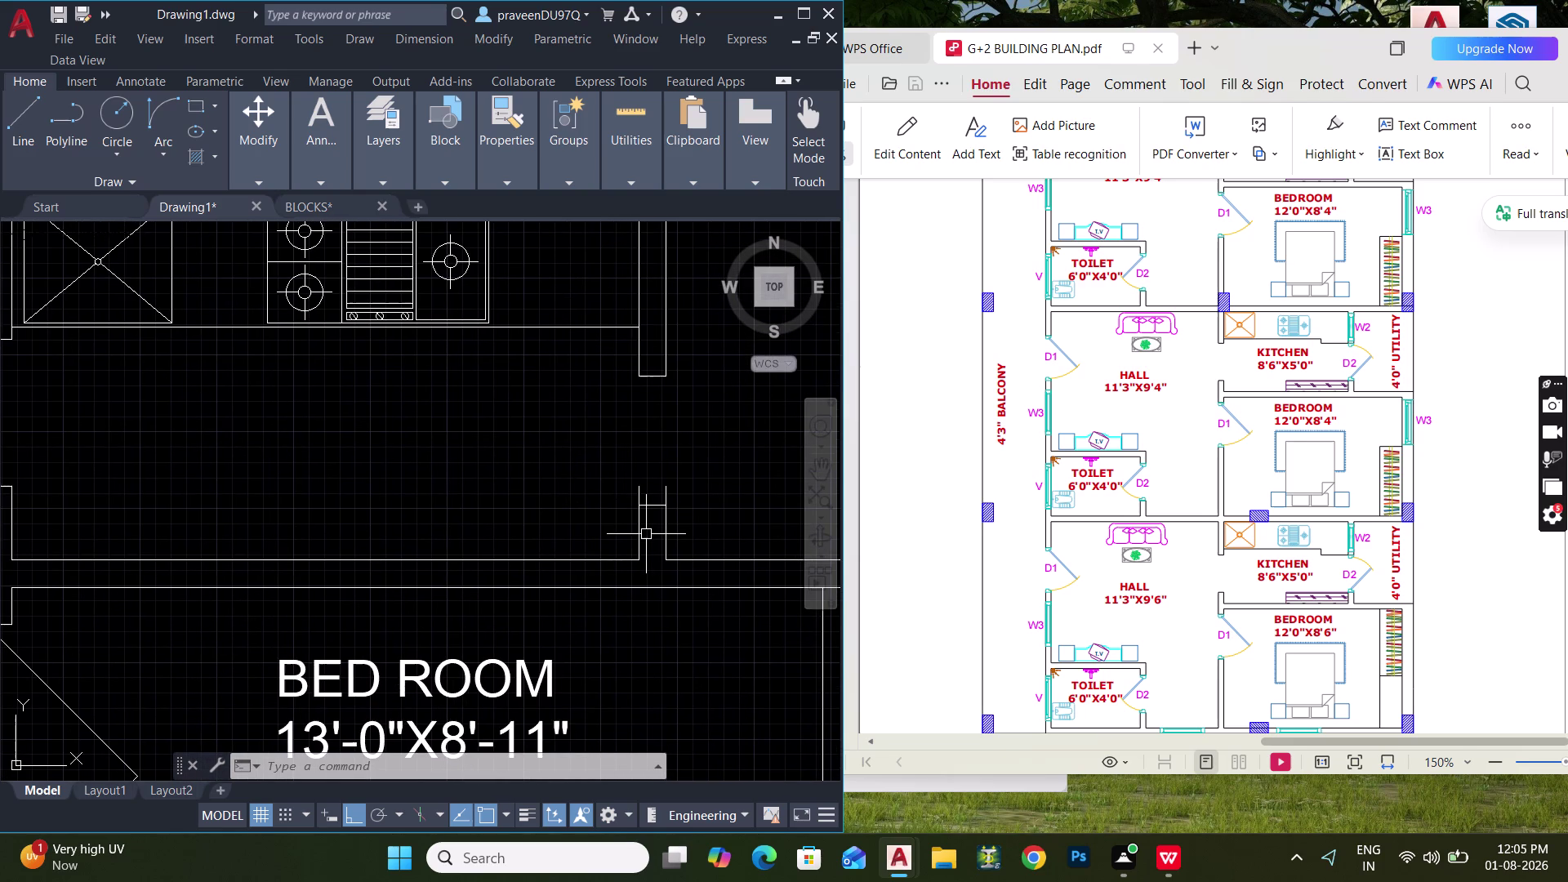
text(TR)
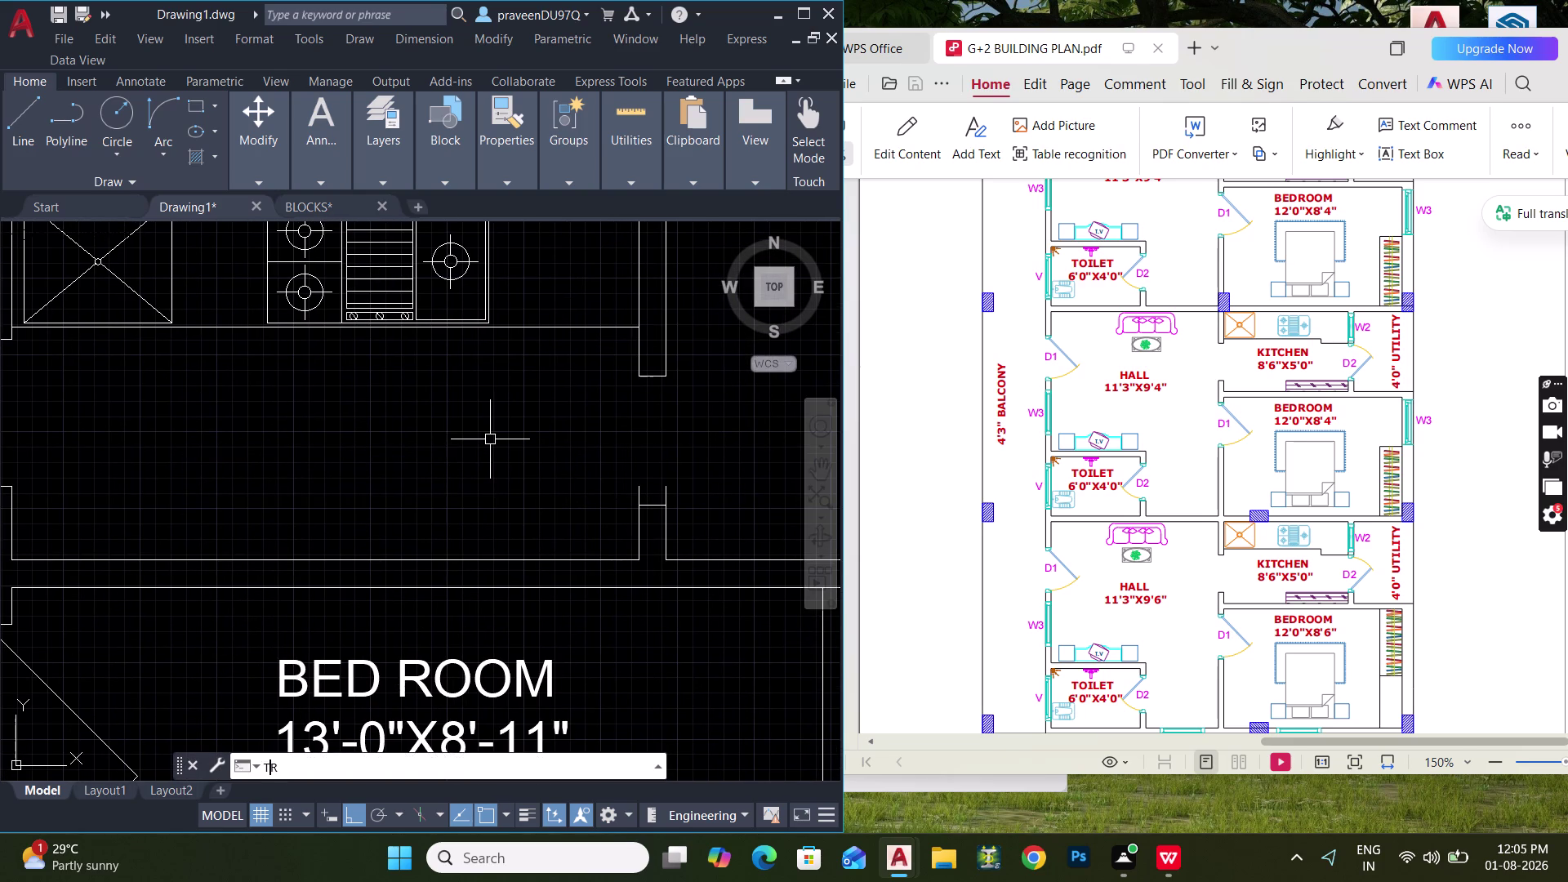
key(space)
click(622, 498)
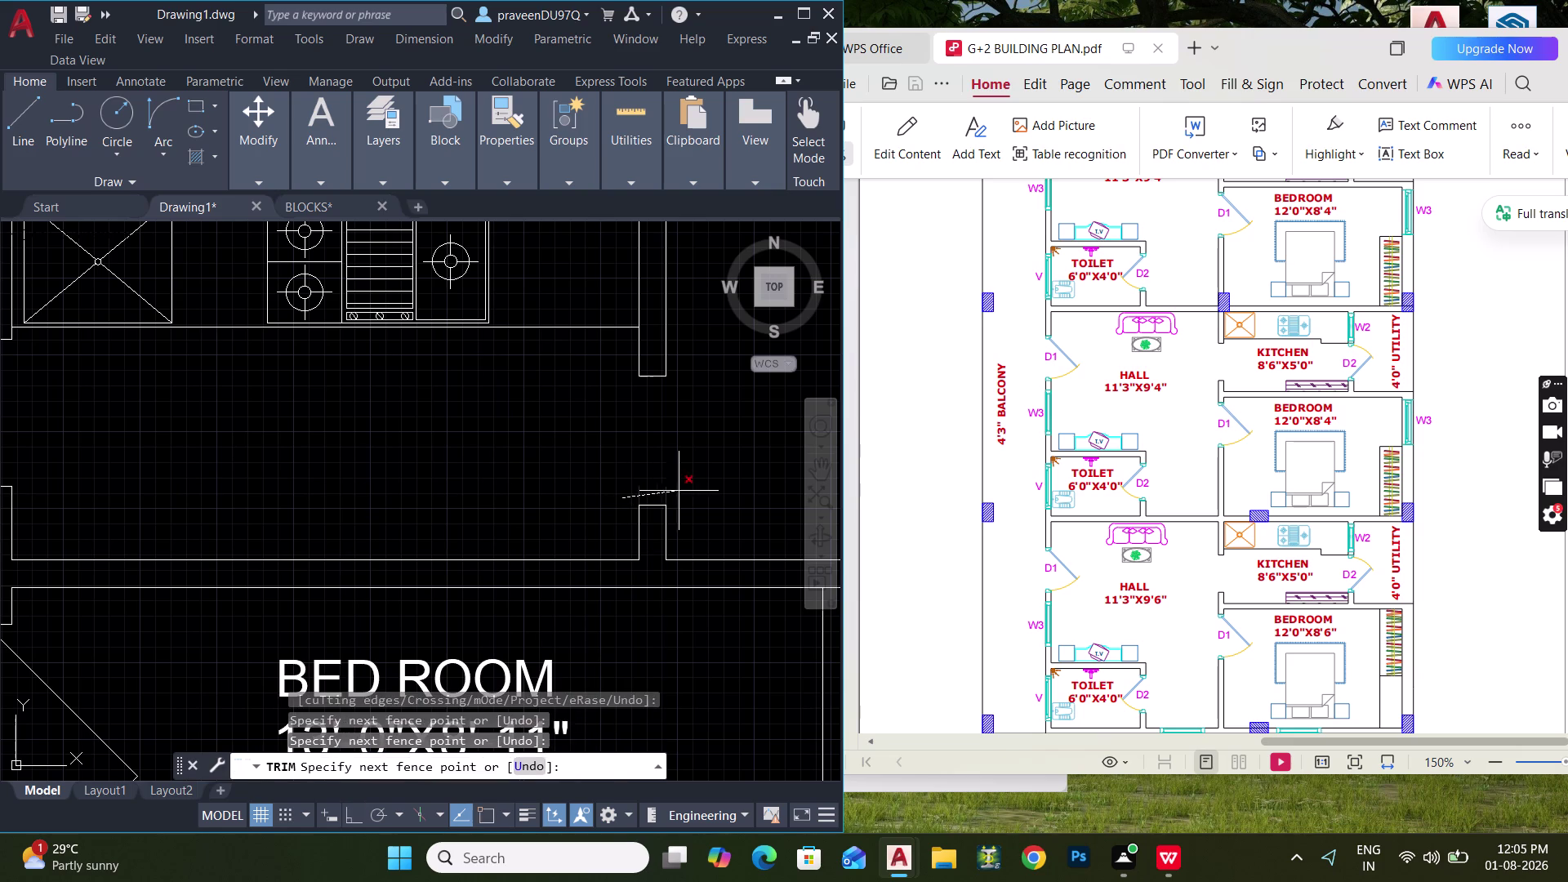
click(680, 491)
scroll(down, 3)
middle_drag(689, 484, 690, 493)
scroll(up, 3)
middle_drag(657, 492, 667, 470)
text(``)
key(Escape)
key(Escape)
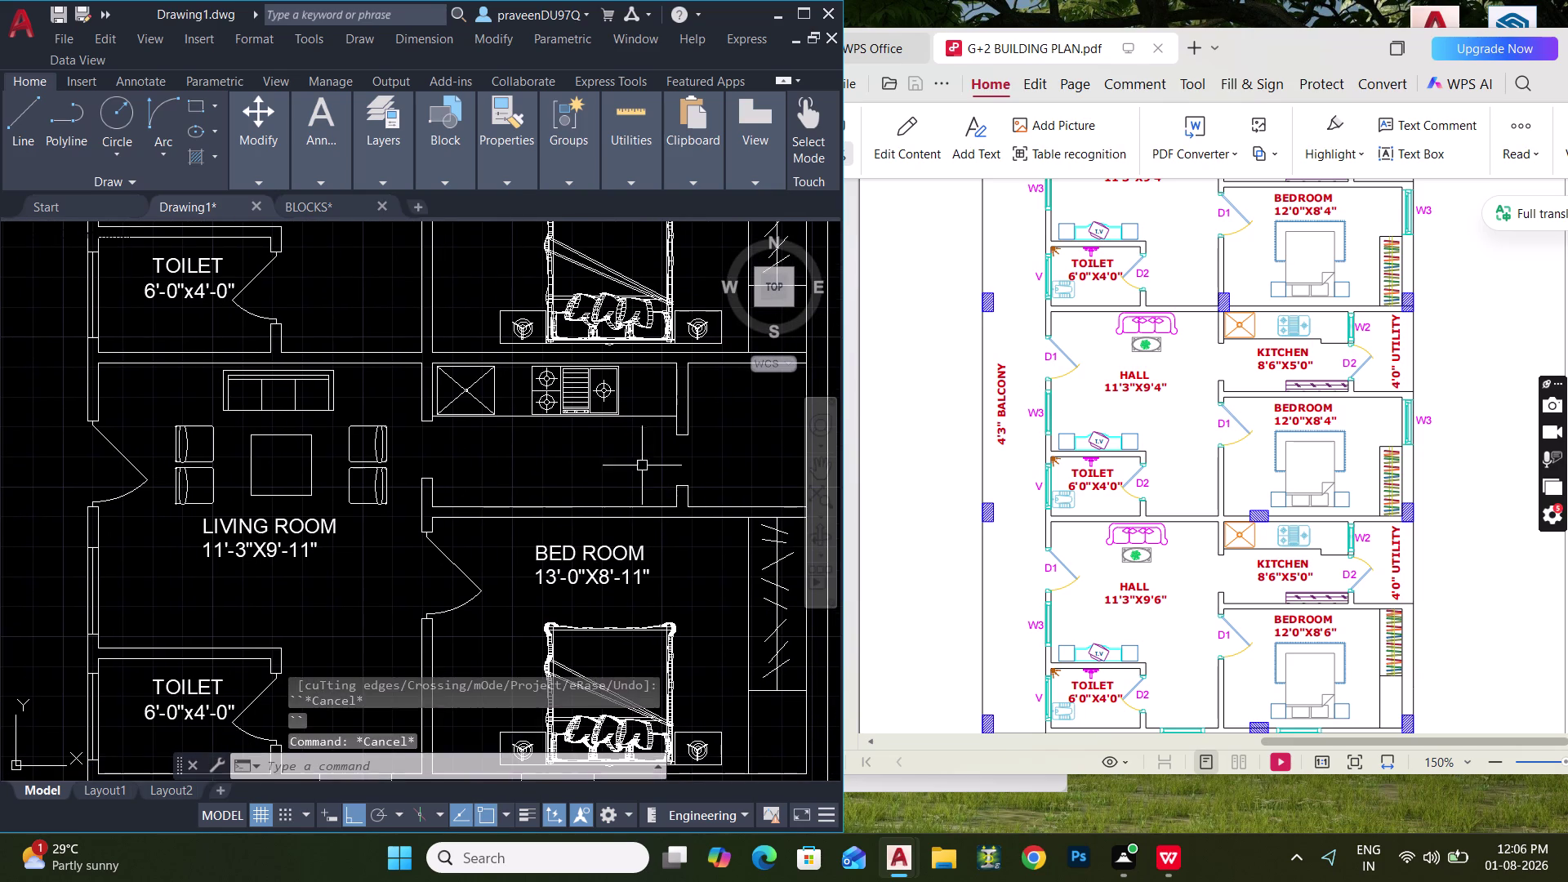
Copy the short wall-end line to the living room door opening.
click(642, 465)
click(700, 490)
key(m)
key(space)
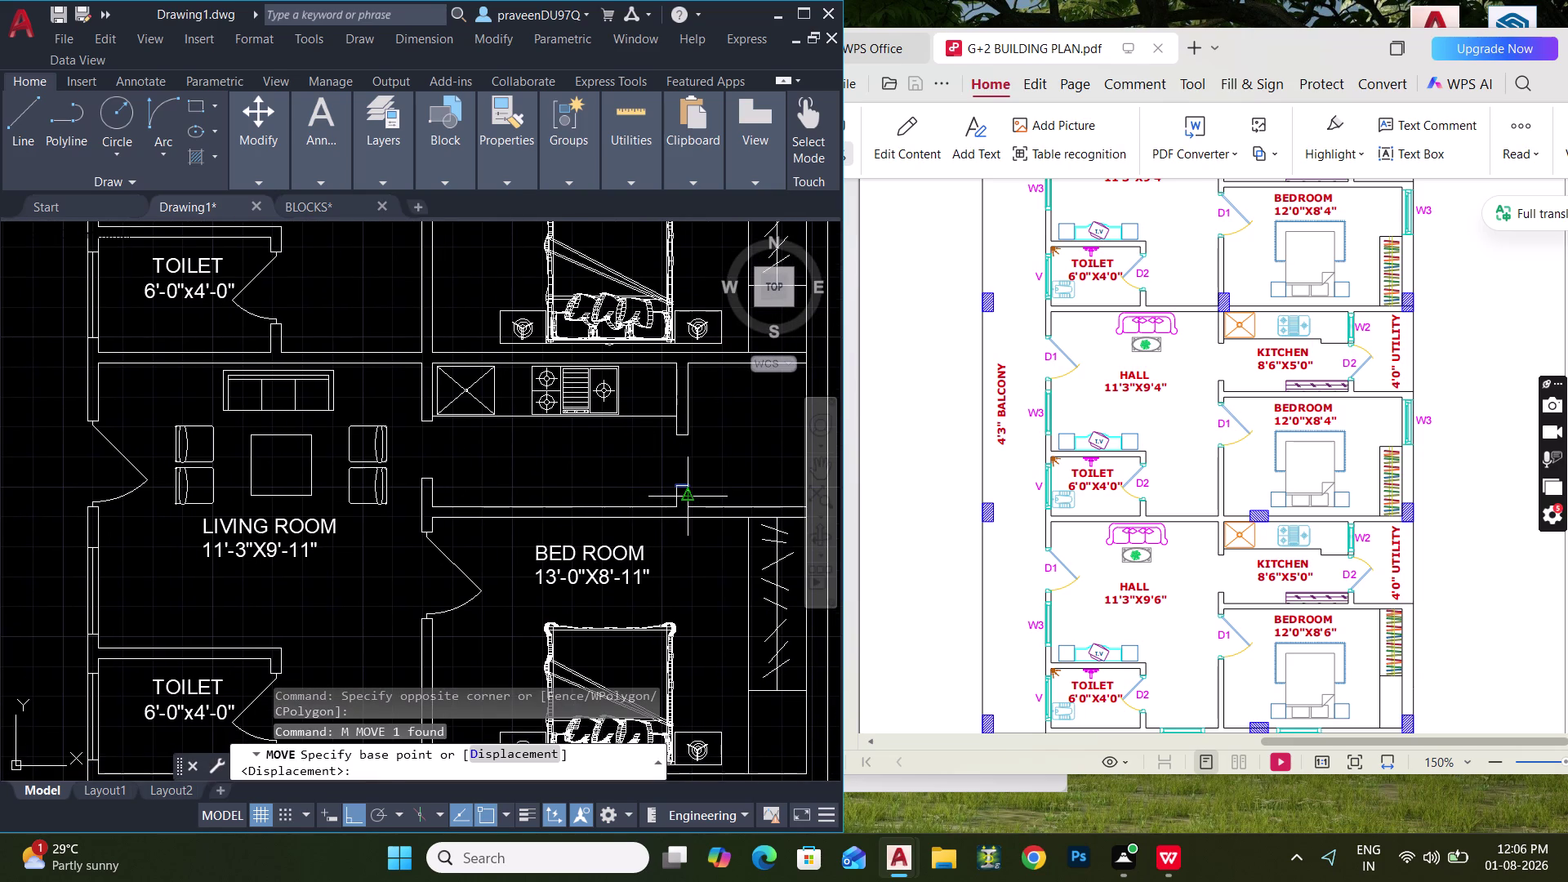
key(Escape)
click(652, 470)
click(701, 493)
text(C)
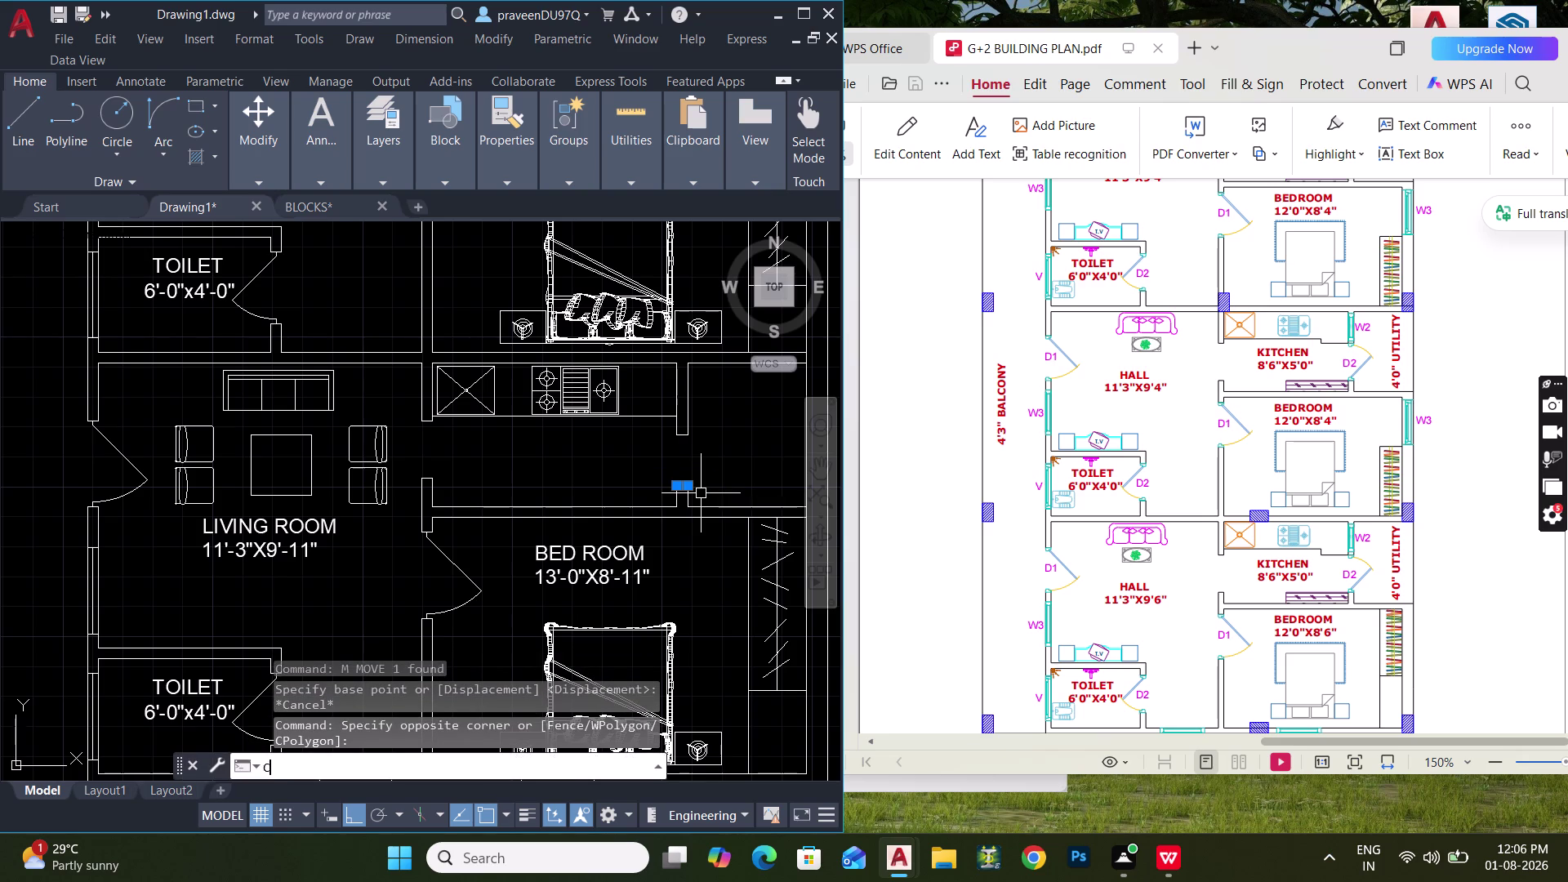
text(O)
key(space)
scroll(up, 3)
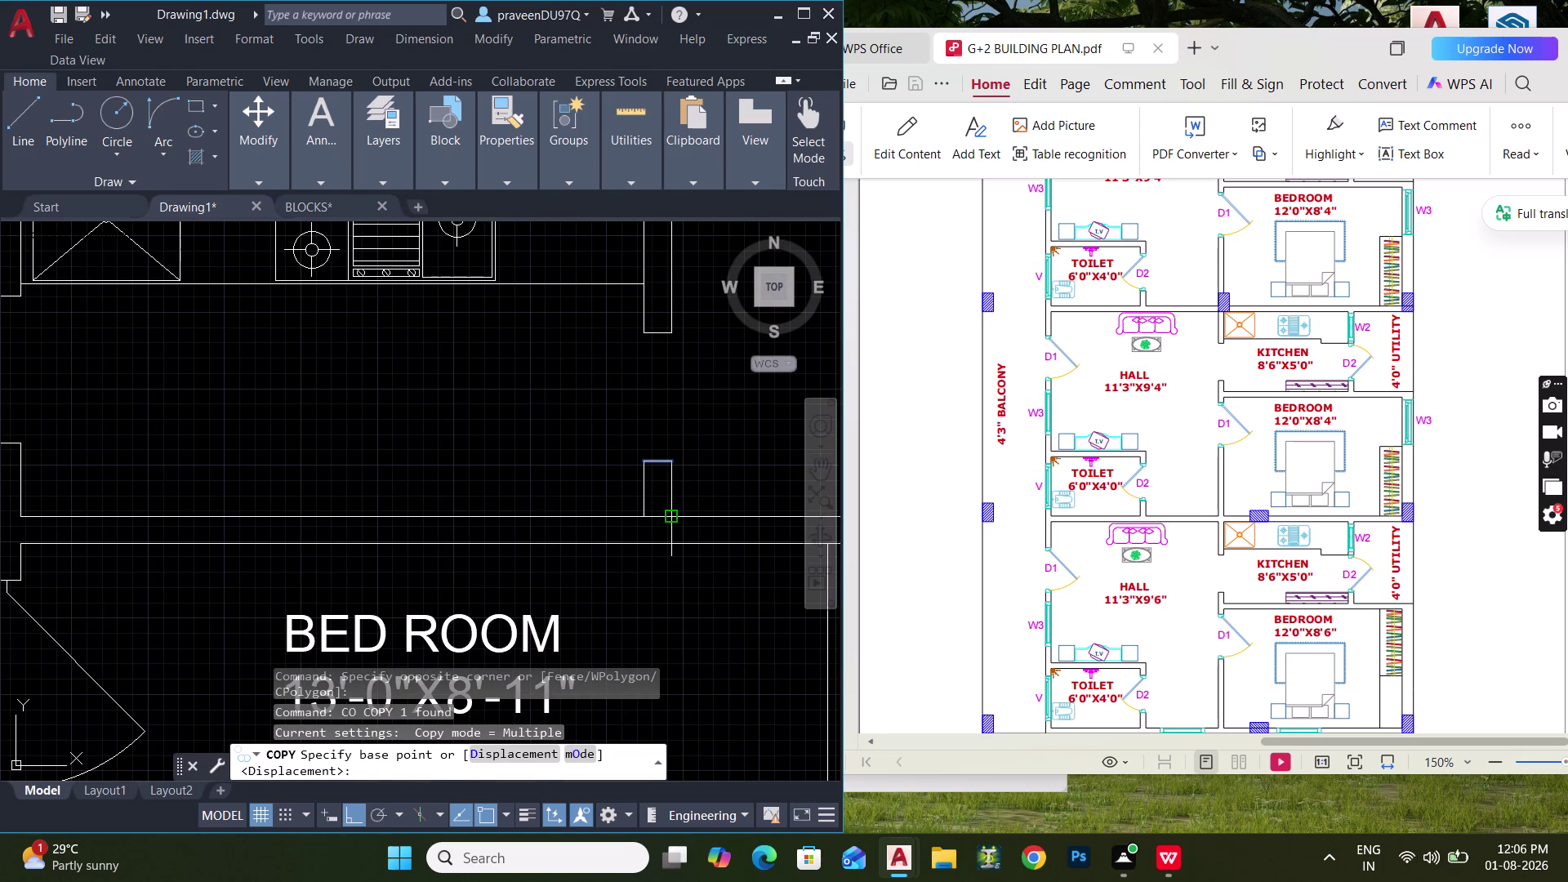
click(670, 513)
middle_drag(490, 522, 914, 480)
click(444, 477)
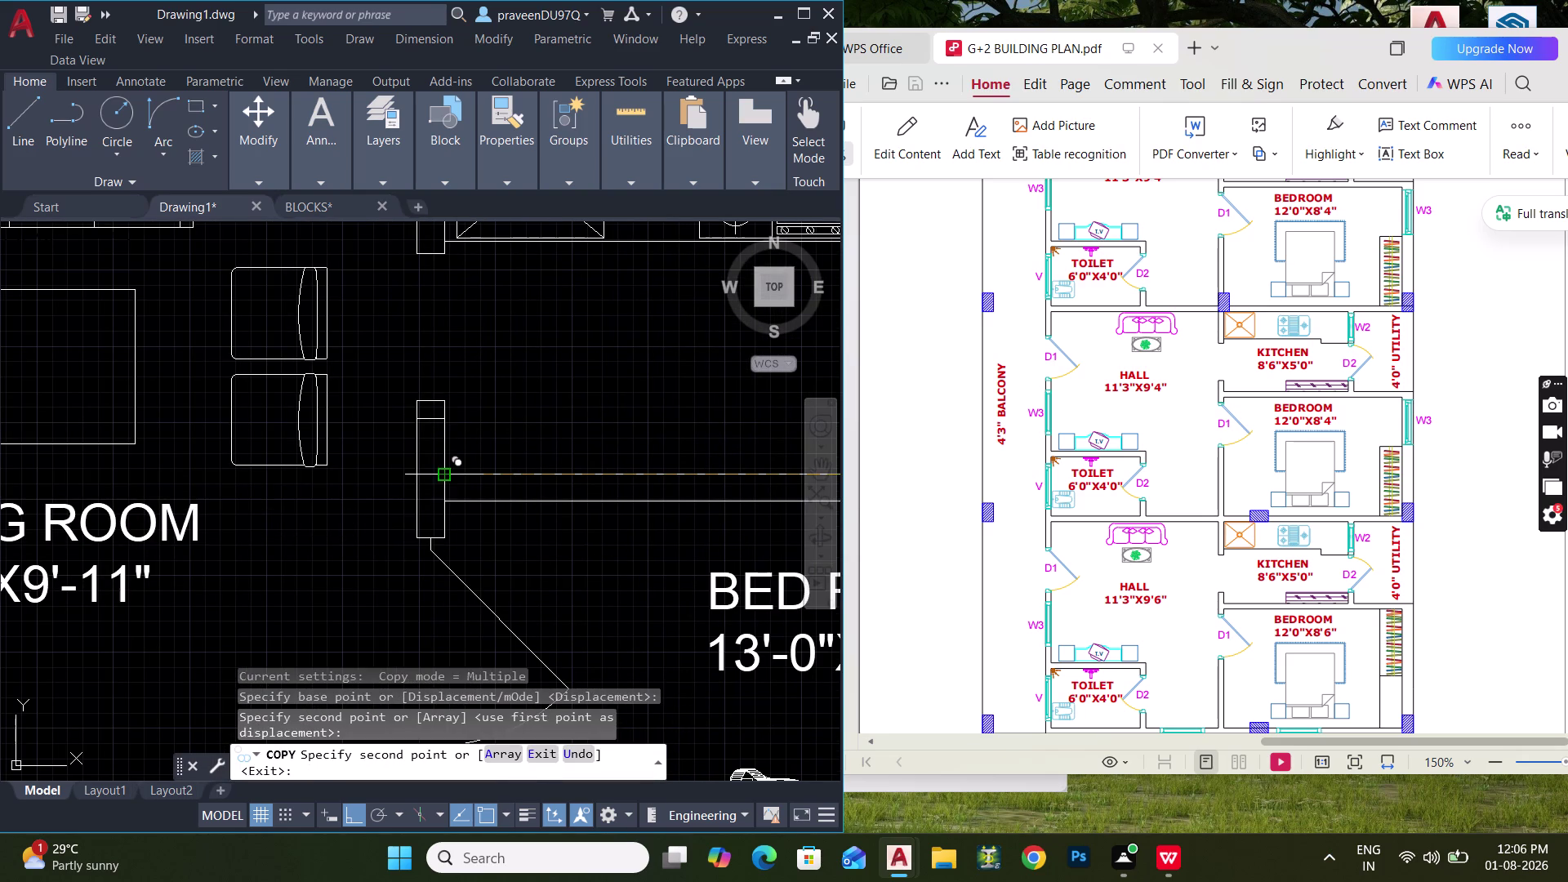
key(Escape)
Trim the extra wall lines at the living room opening.
text(TR)
key(space)
scroll(up, 3)
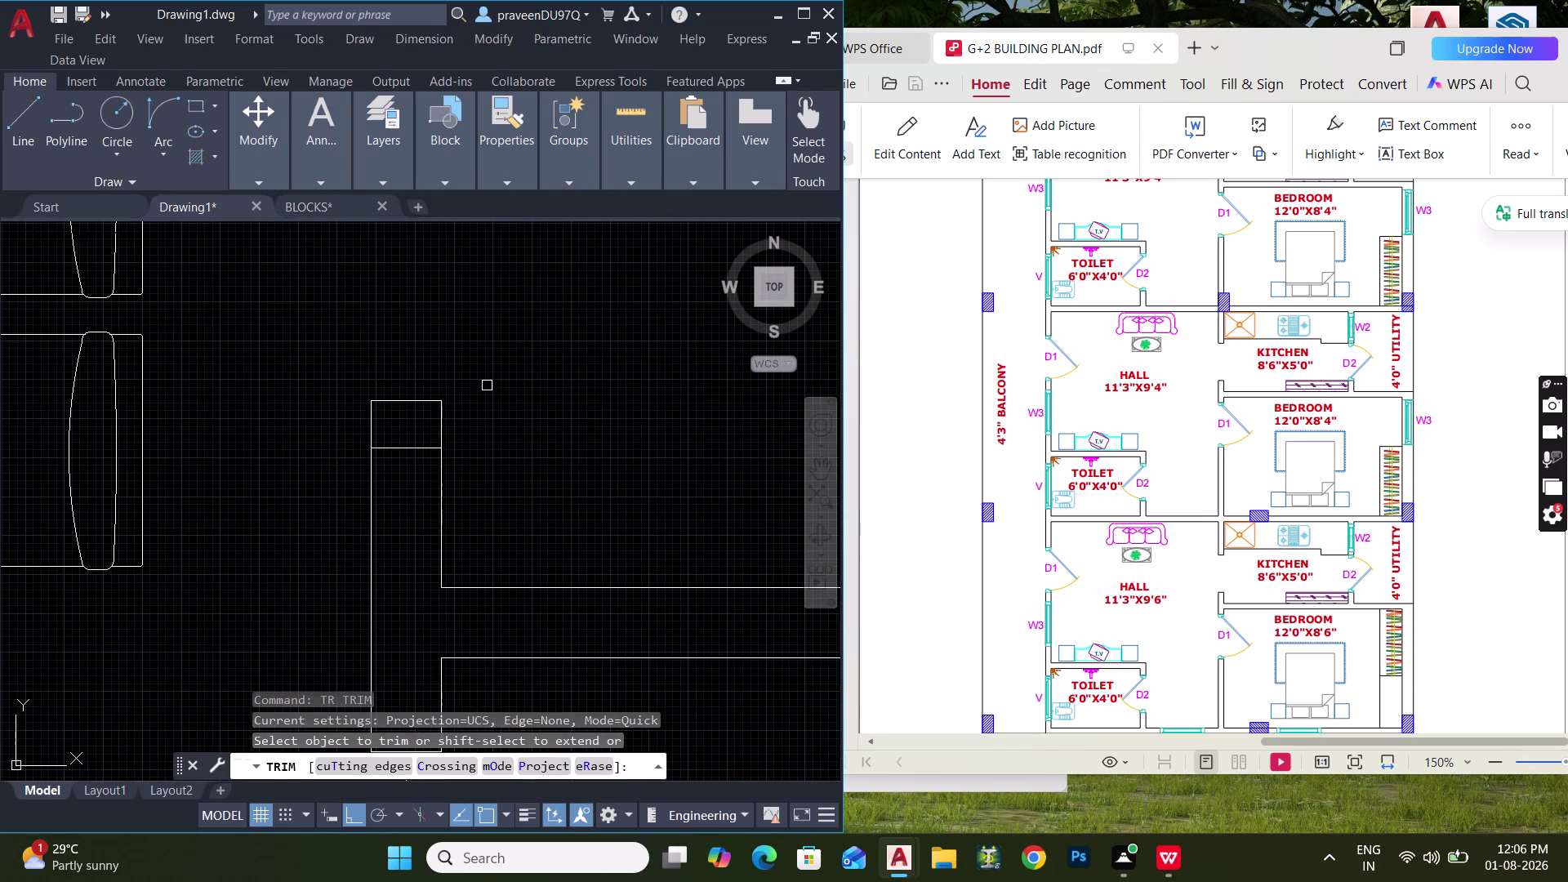
drag(498, 373, 477, 383)
click(348, 383)
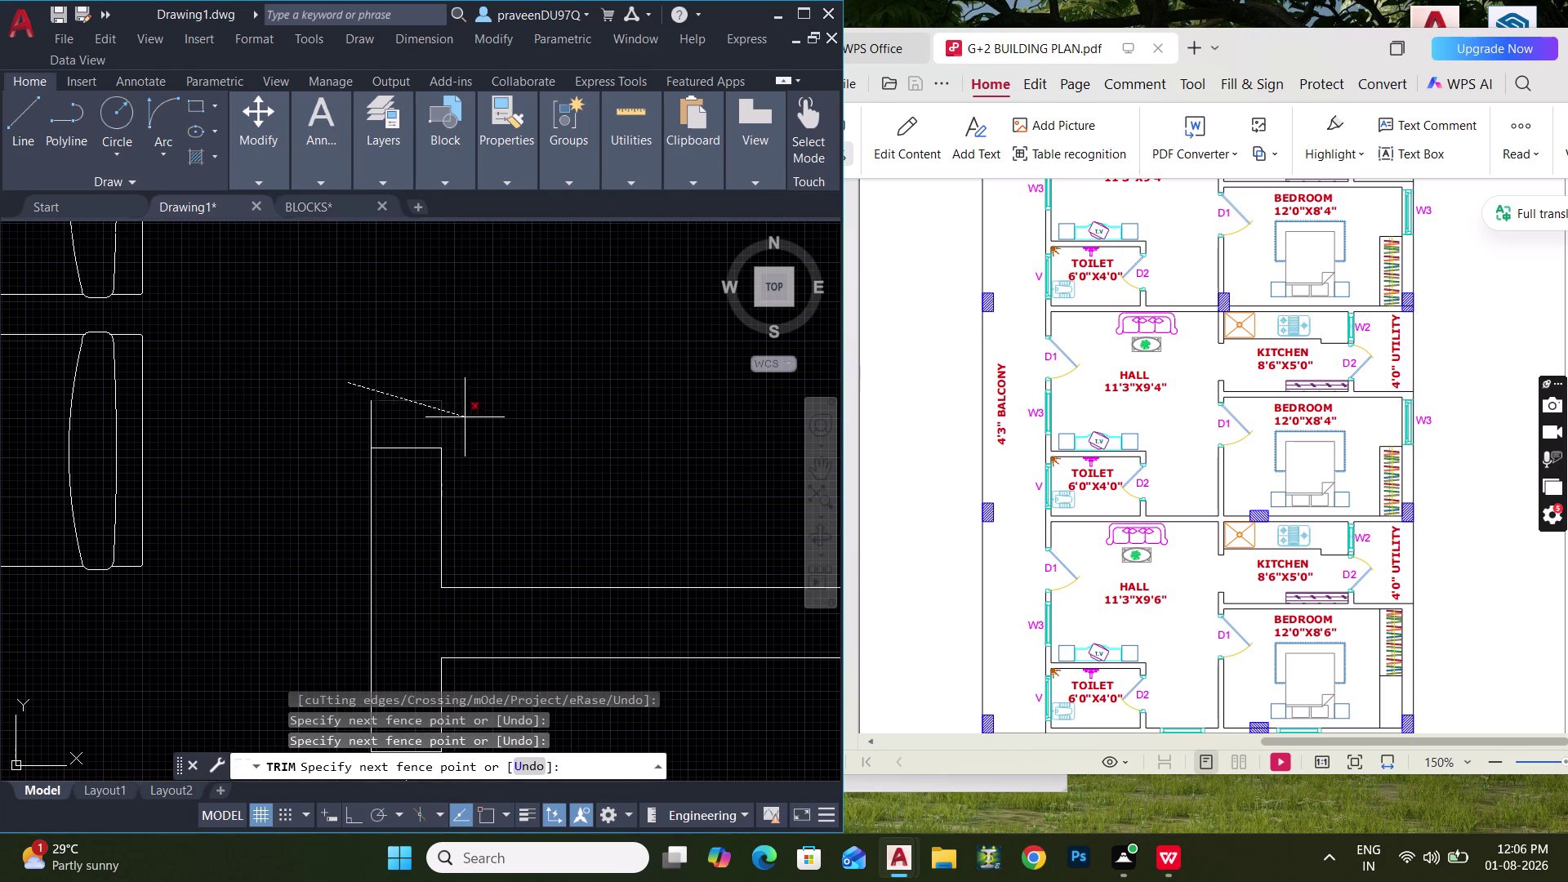
click(465, 417)
drag(472, 407, 443, 407)
click(338, 414)
click(425, 413)
scroll(down, 3)
middle_drag(538, 402, 538, 403)
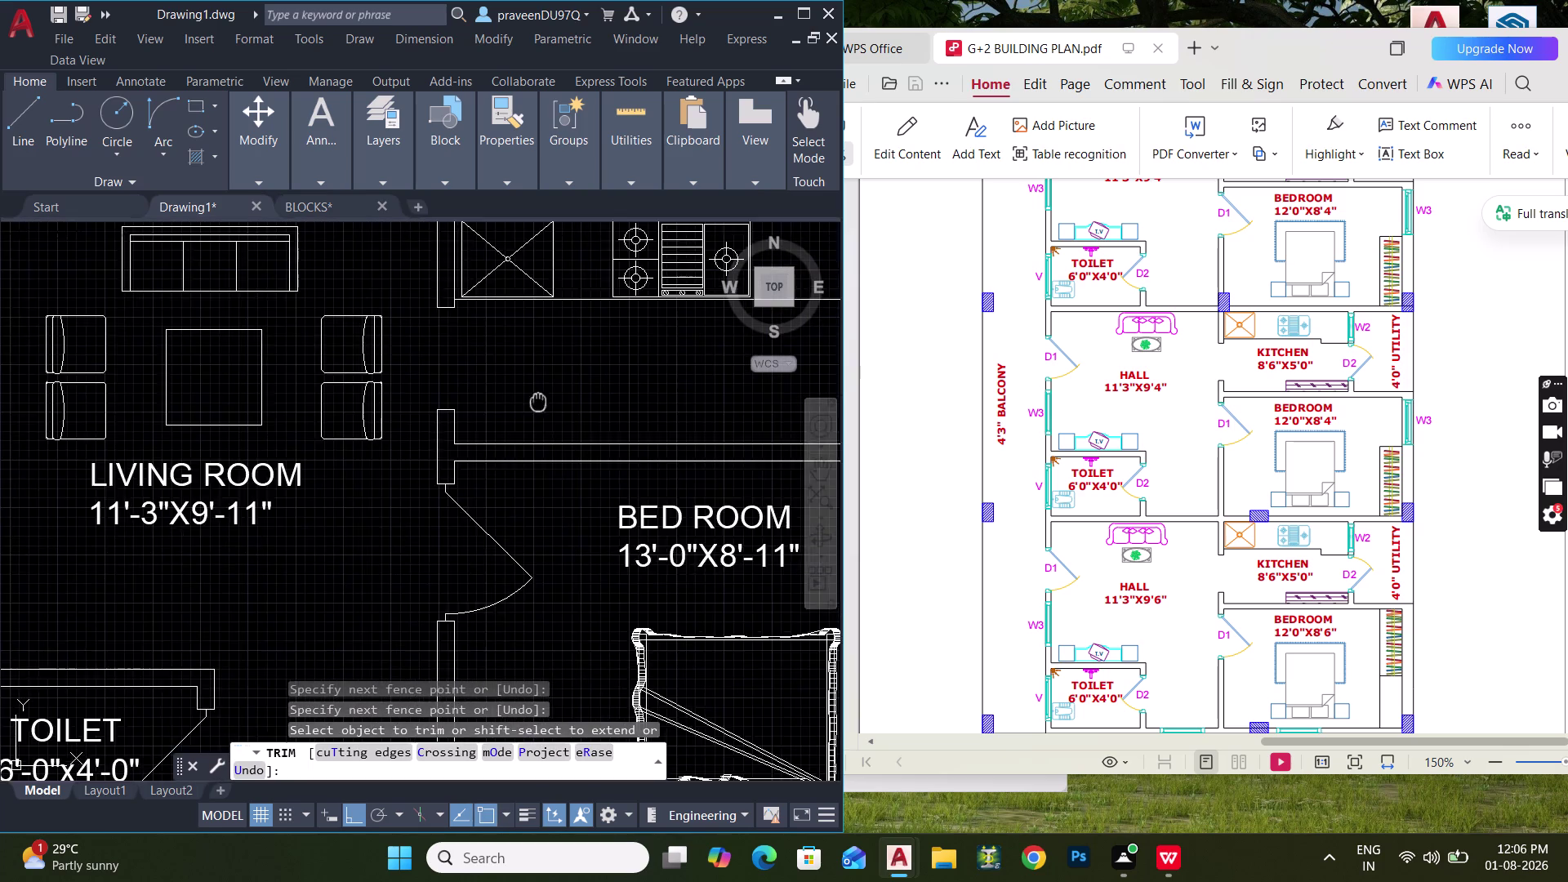
middle_drag(538, 402, 236, 504)
key(Escape)
Draw a 3' wall line on the wall beside the kitchen, above the lower bed room.
text(L)
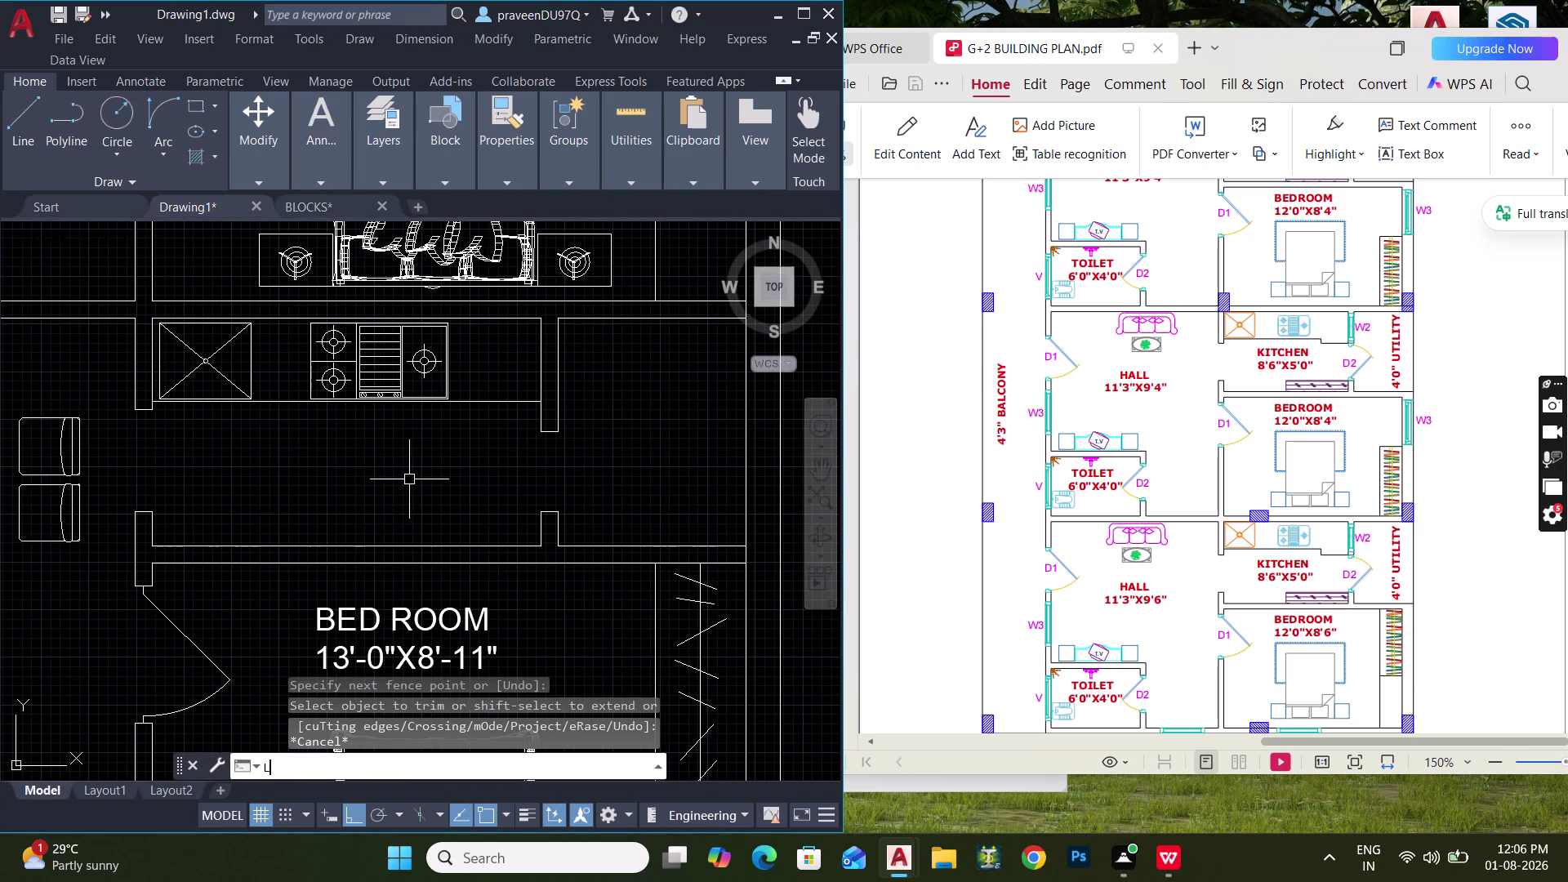
key(space)
click(540, 509)
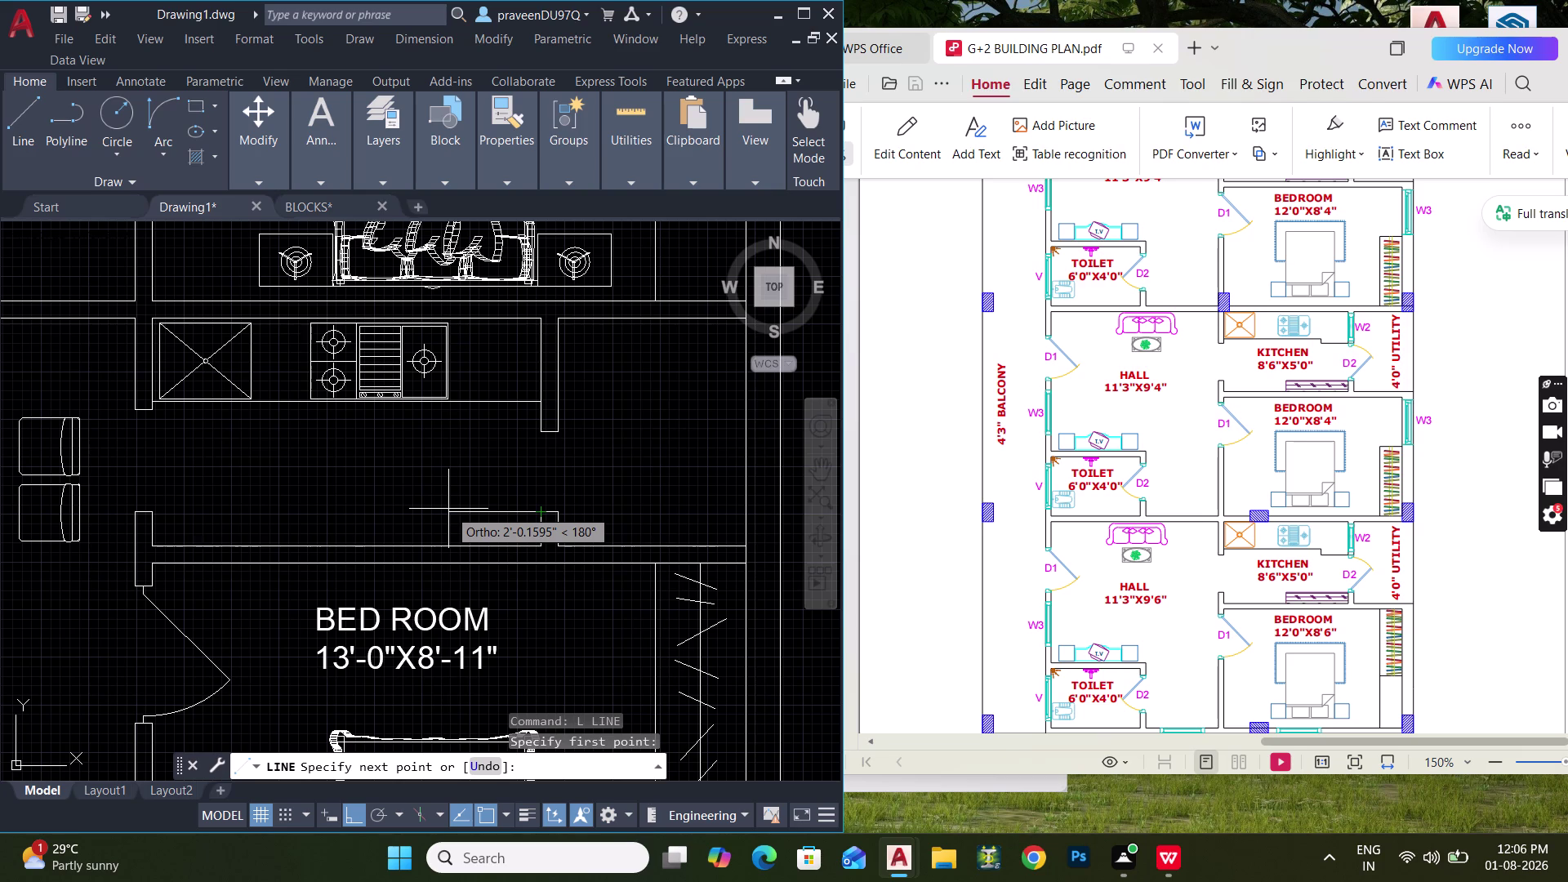
text(3')
key(Return)
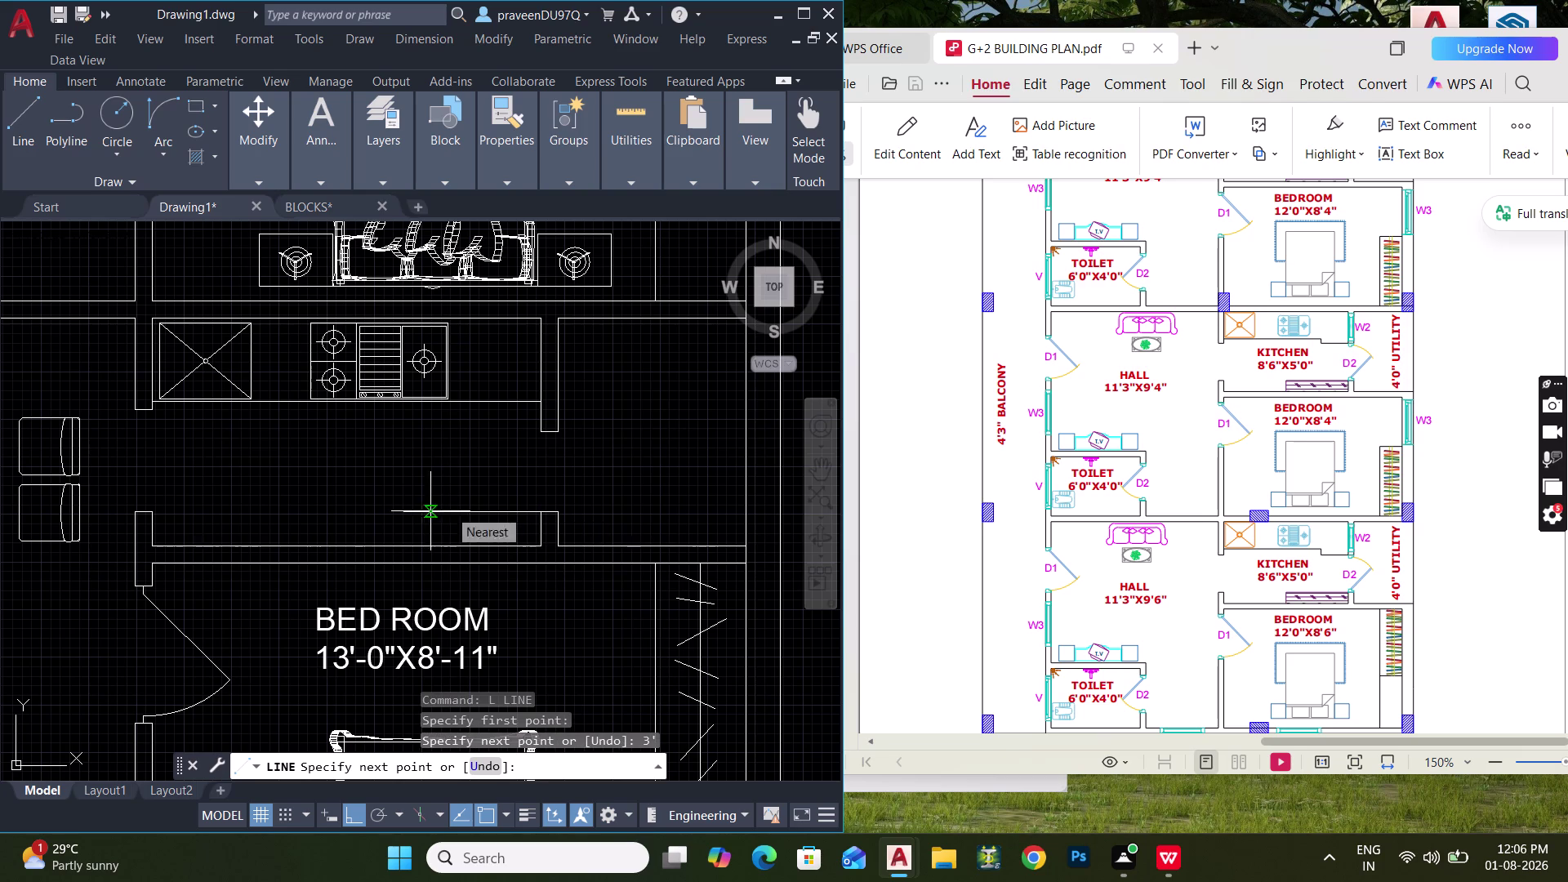
click(404, 548)
key(Escape)
scroll(up, 3)
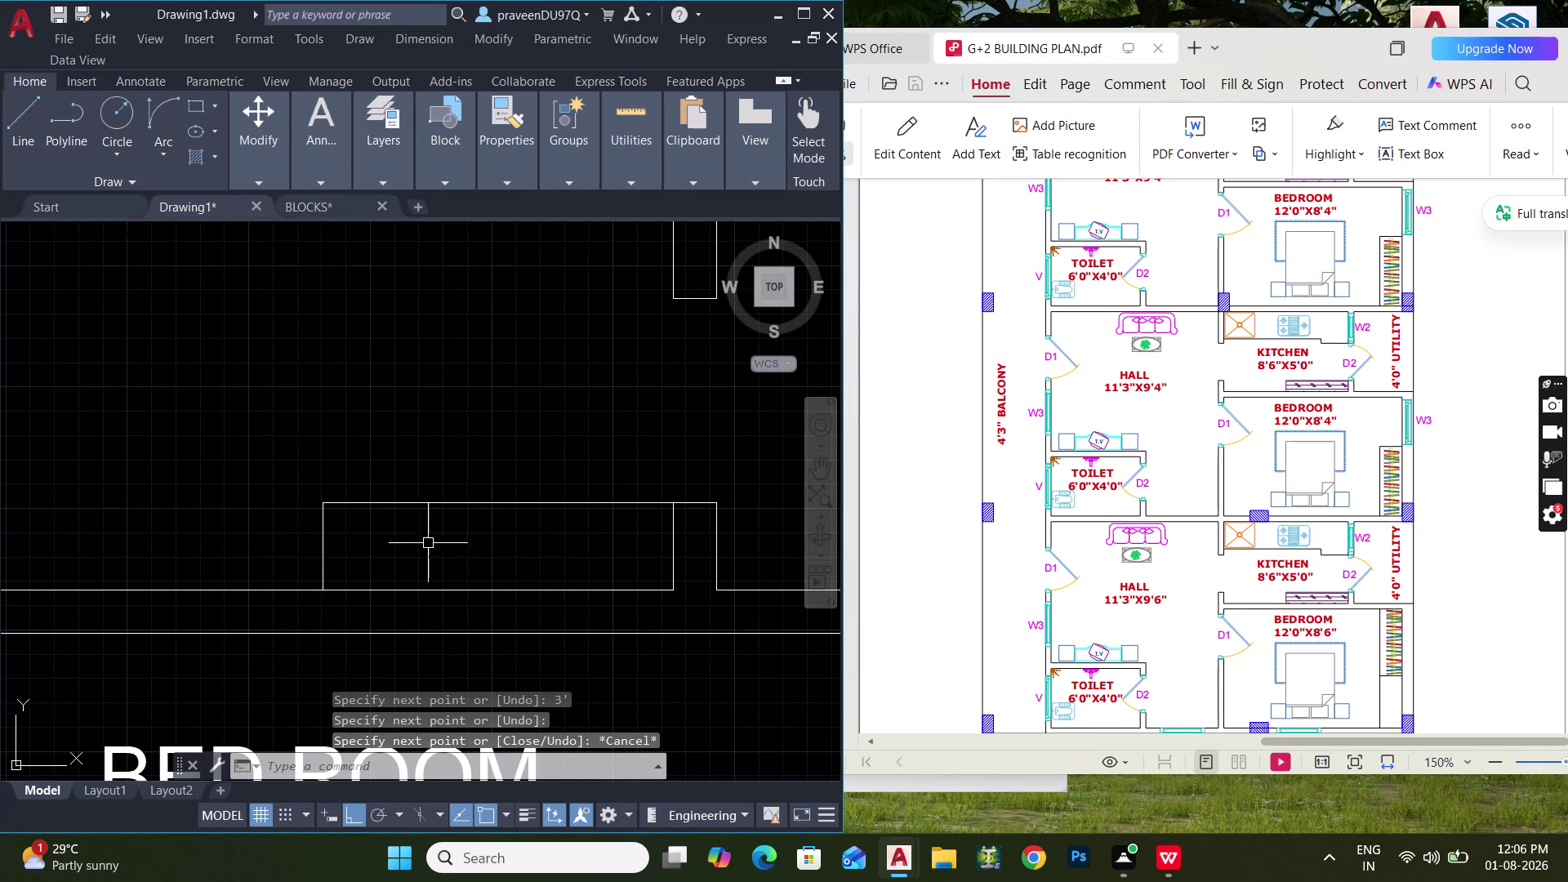
scroll(down, 3)
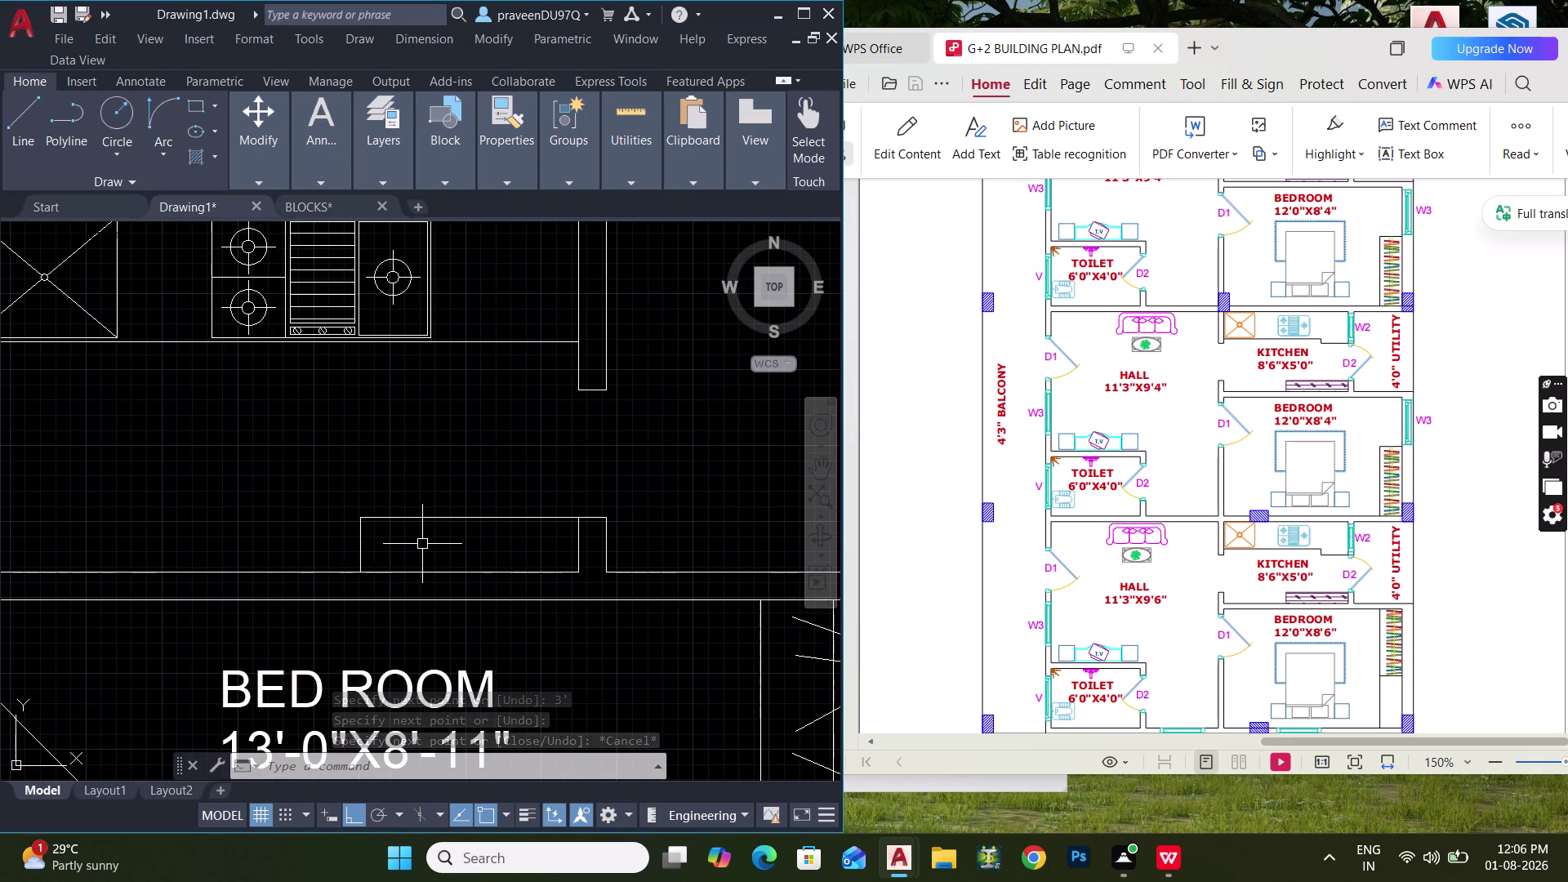
scroll(down, 3)
scroll(down, 3)
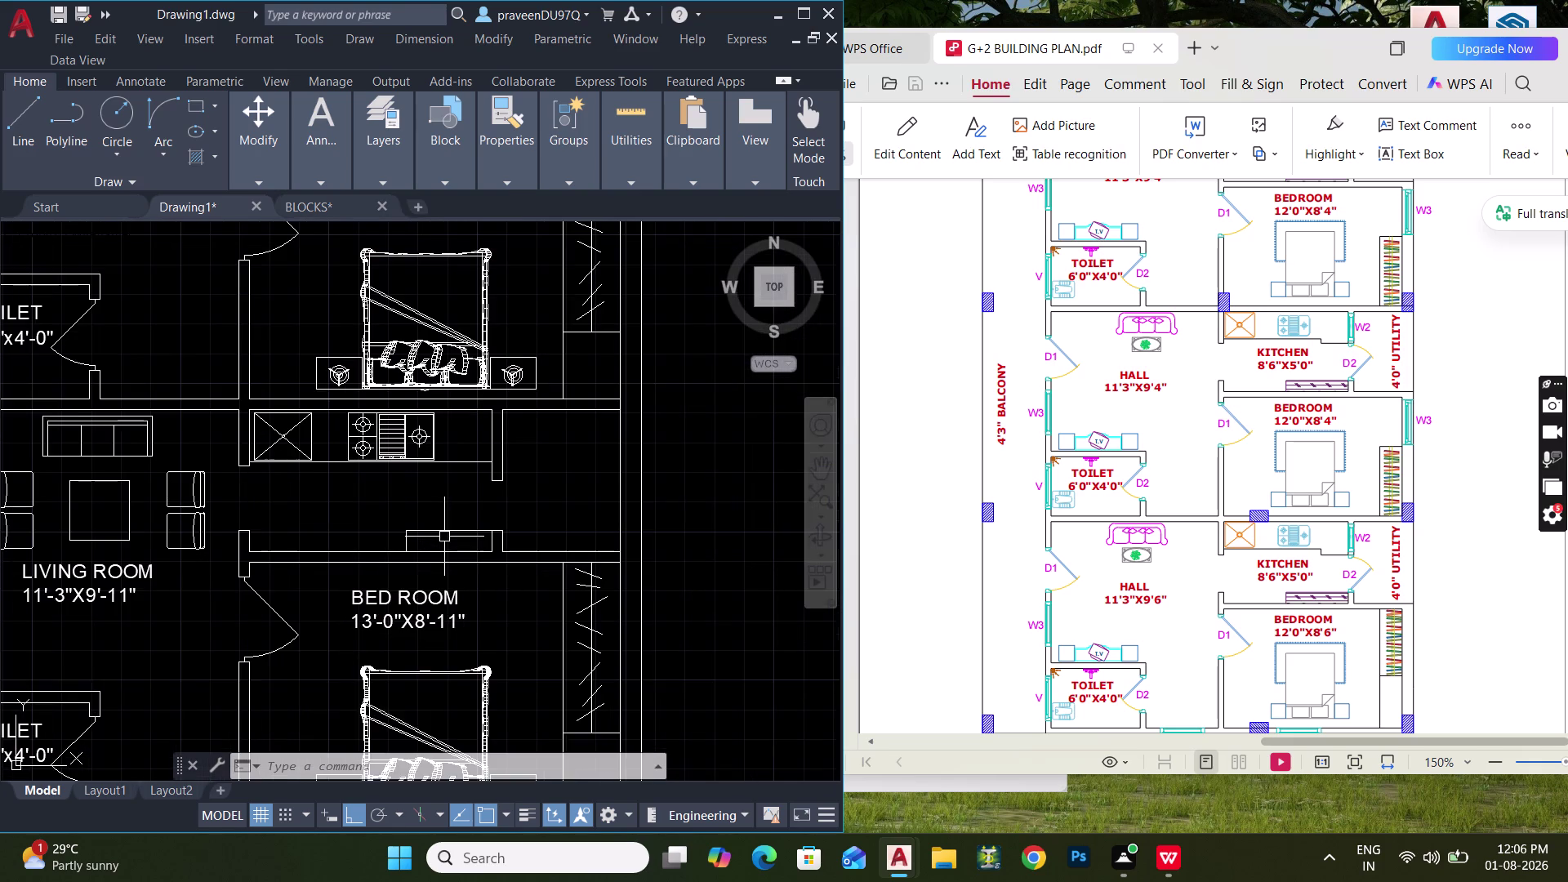
Window-select the lines of the 3-foot wall projection in the lower bedroom.
middle_drag(445, 538, 428, 567)
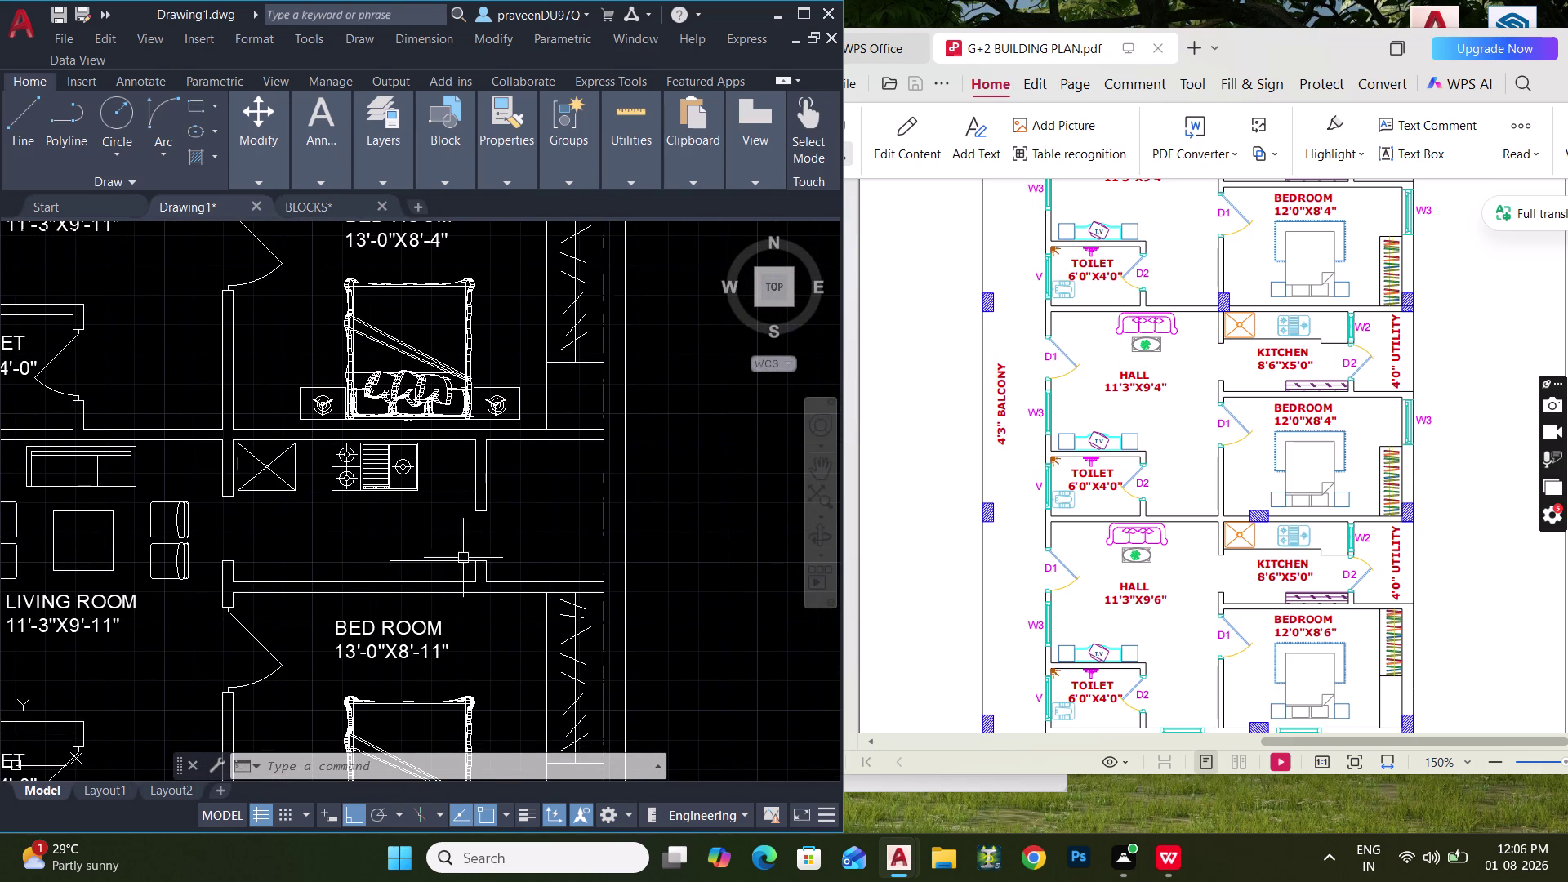
click(509, 505)
click(437, 537)
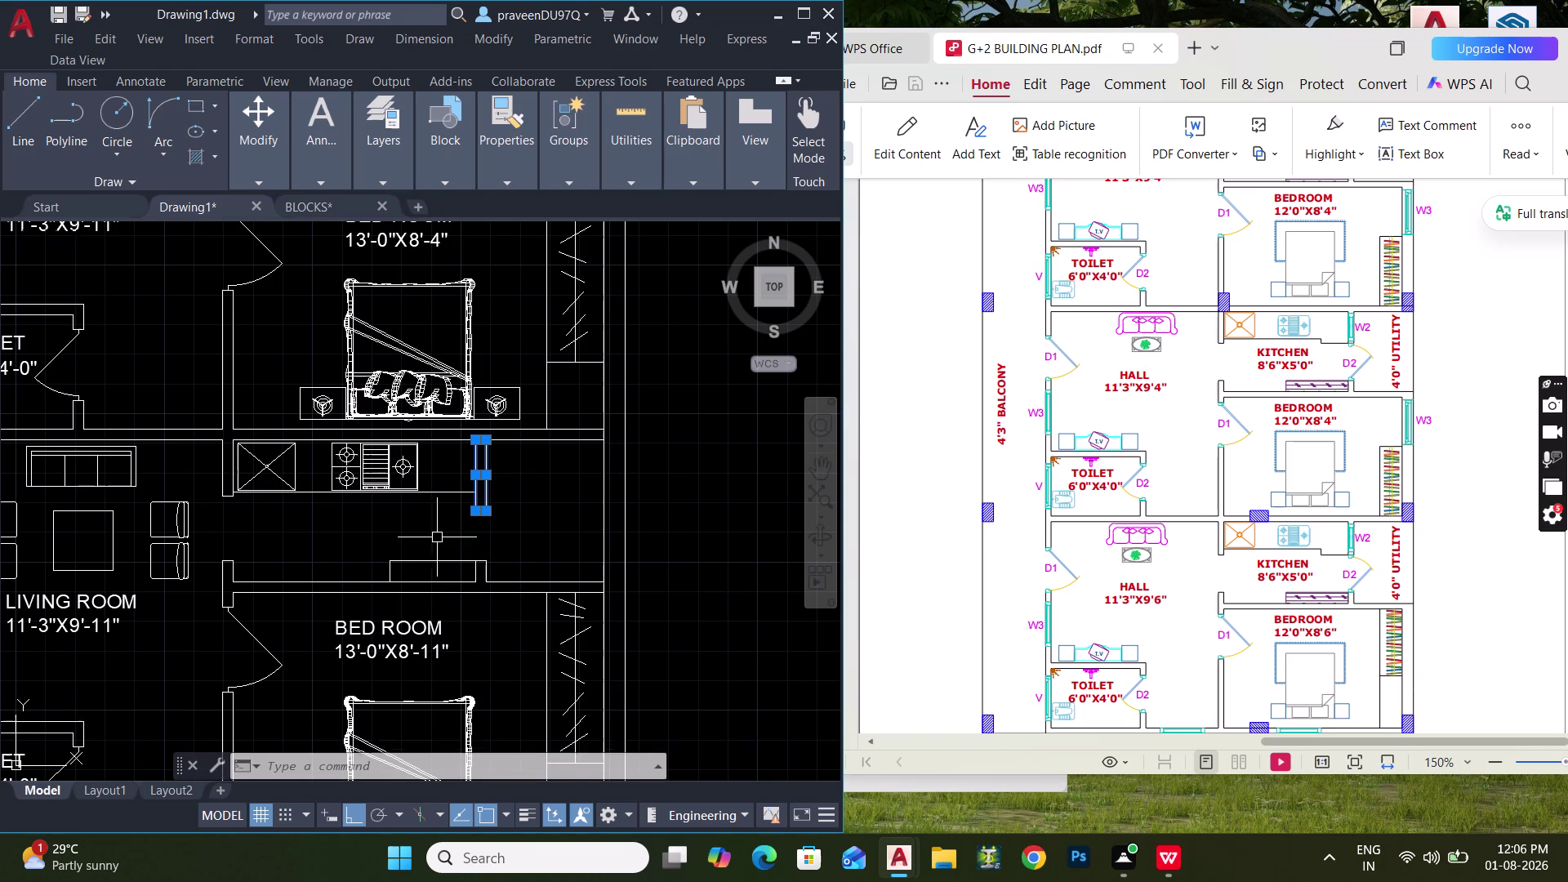
key(Escape)
scroll(up, 3)
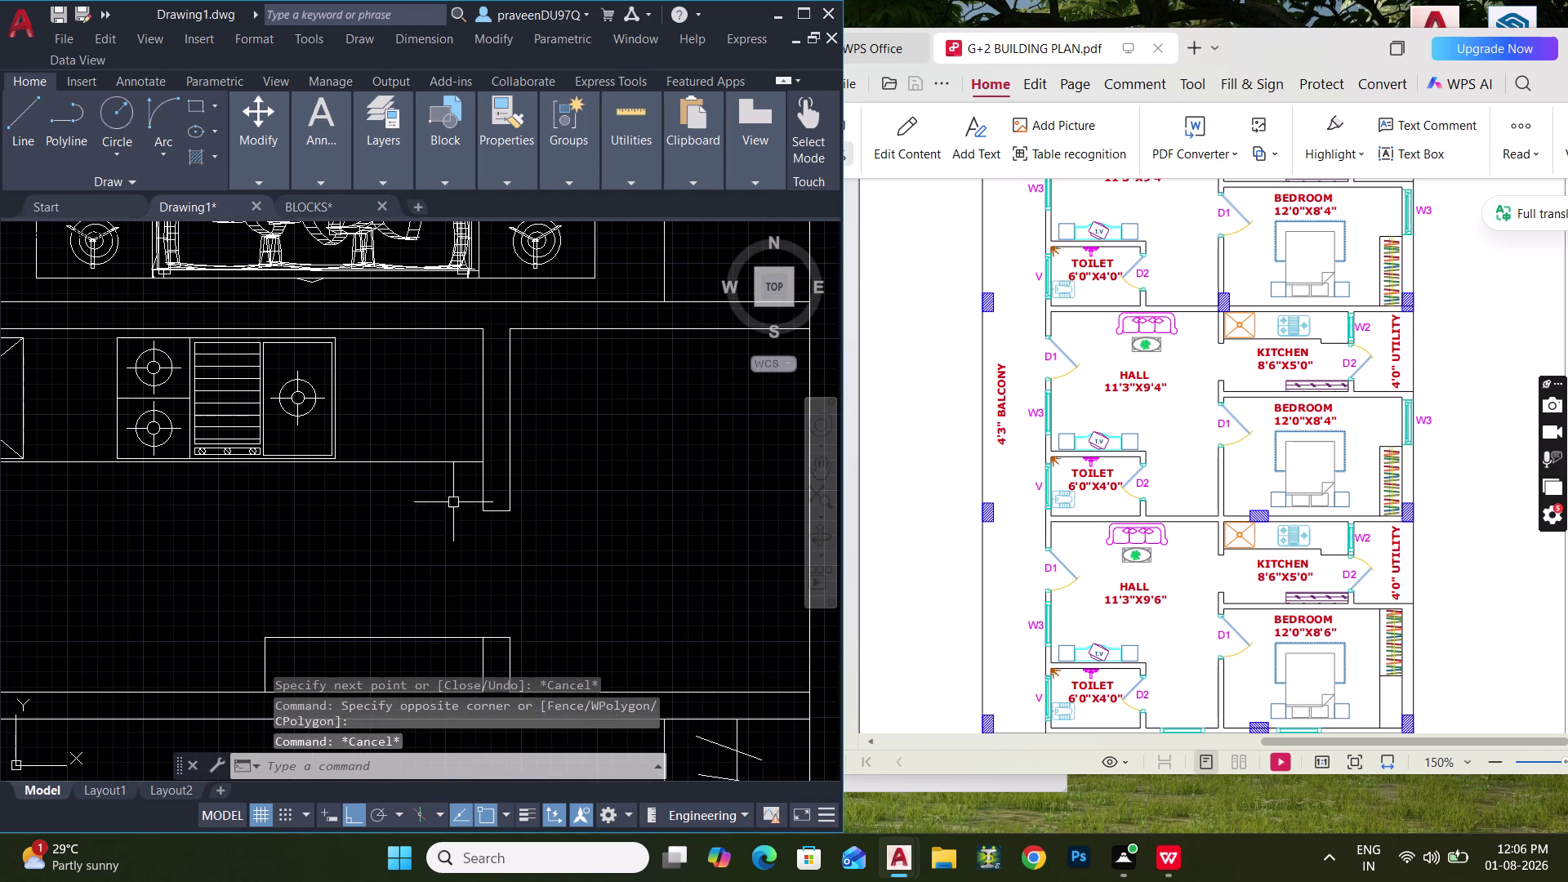
click(446, 493)
click(559, 555)
middle_drag(553, 567, 533, 491)
click(202, 491)
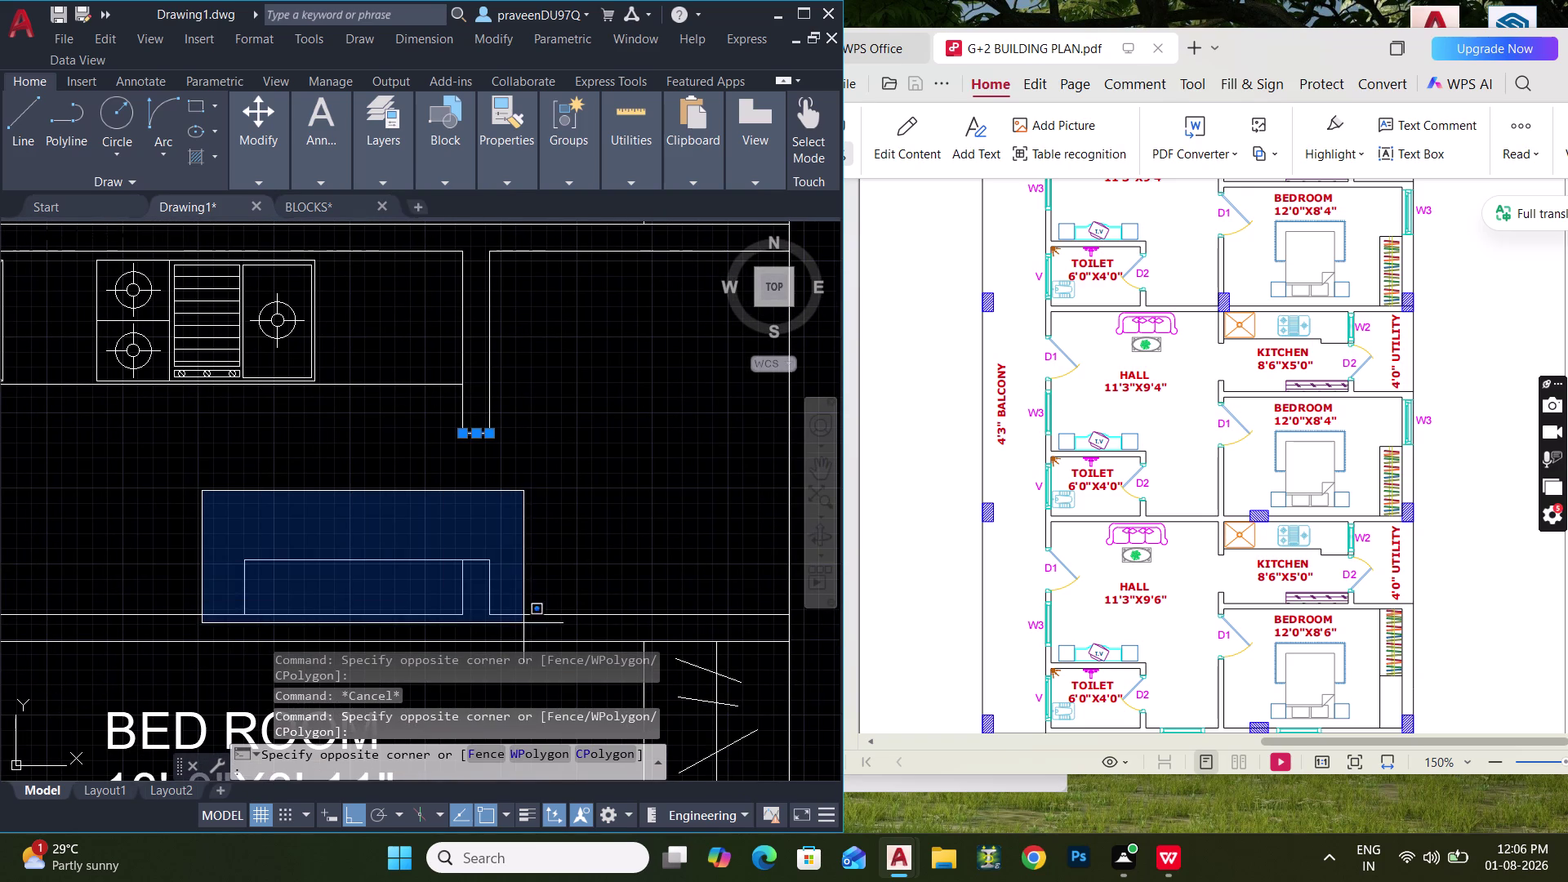
click(501, 581)
middle_drag(333, 591, 380, 537)
drag(353, 536, 317, 527)
click(150, 475)
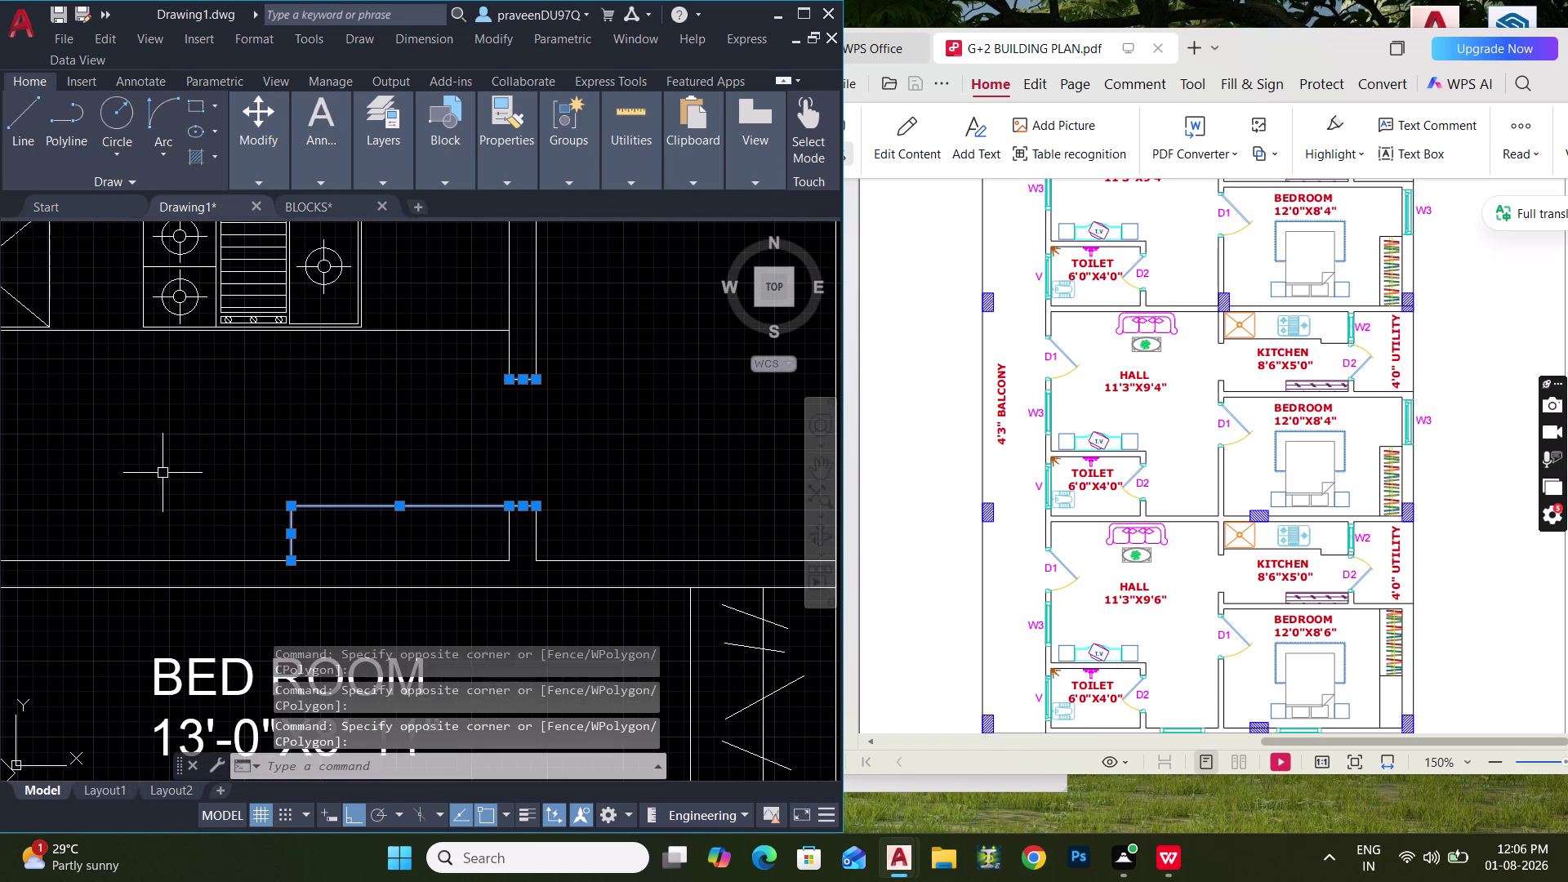
scroll(down, 3)
middle_drag(284, 491, 373, 663)
scroll(down, 3)
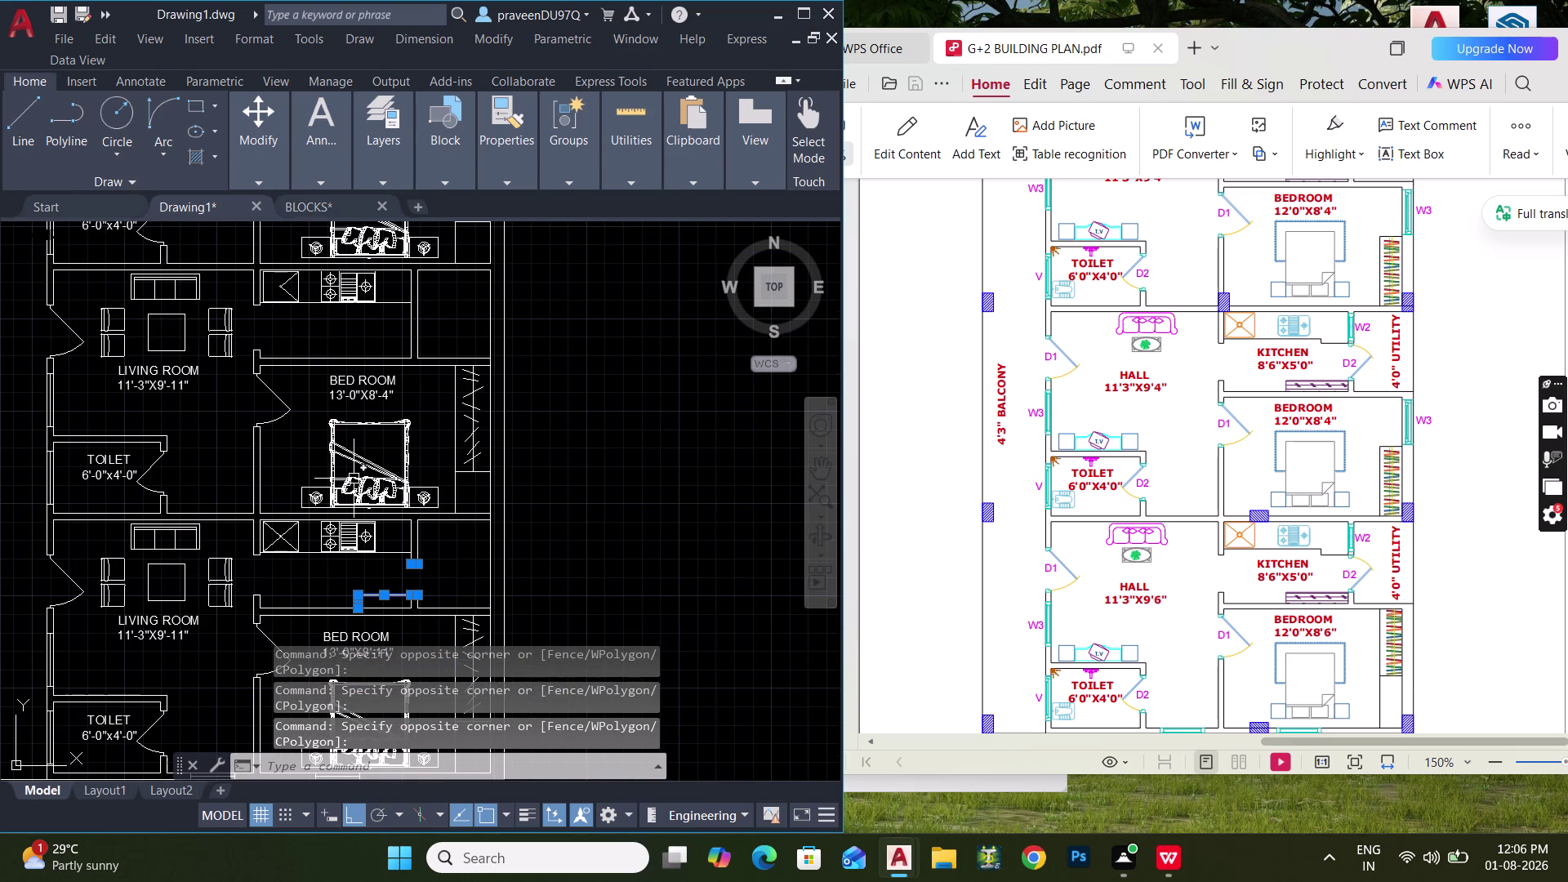
middle_drag(354, 479, 329, 362)
scroll(up, 3)
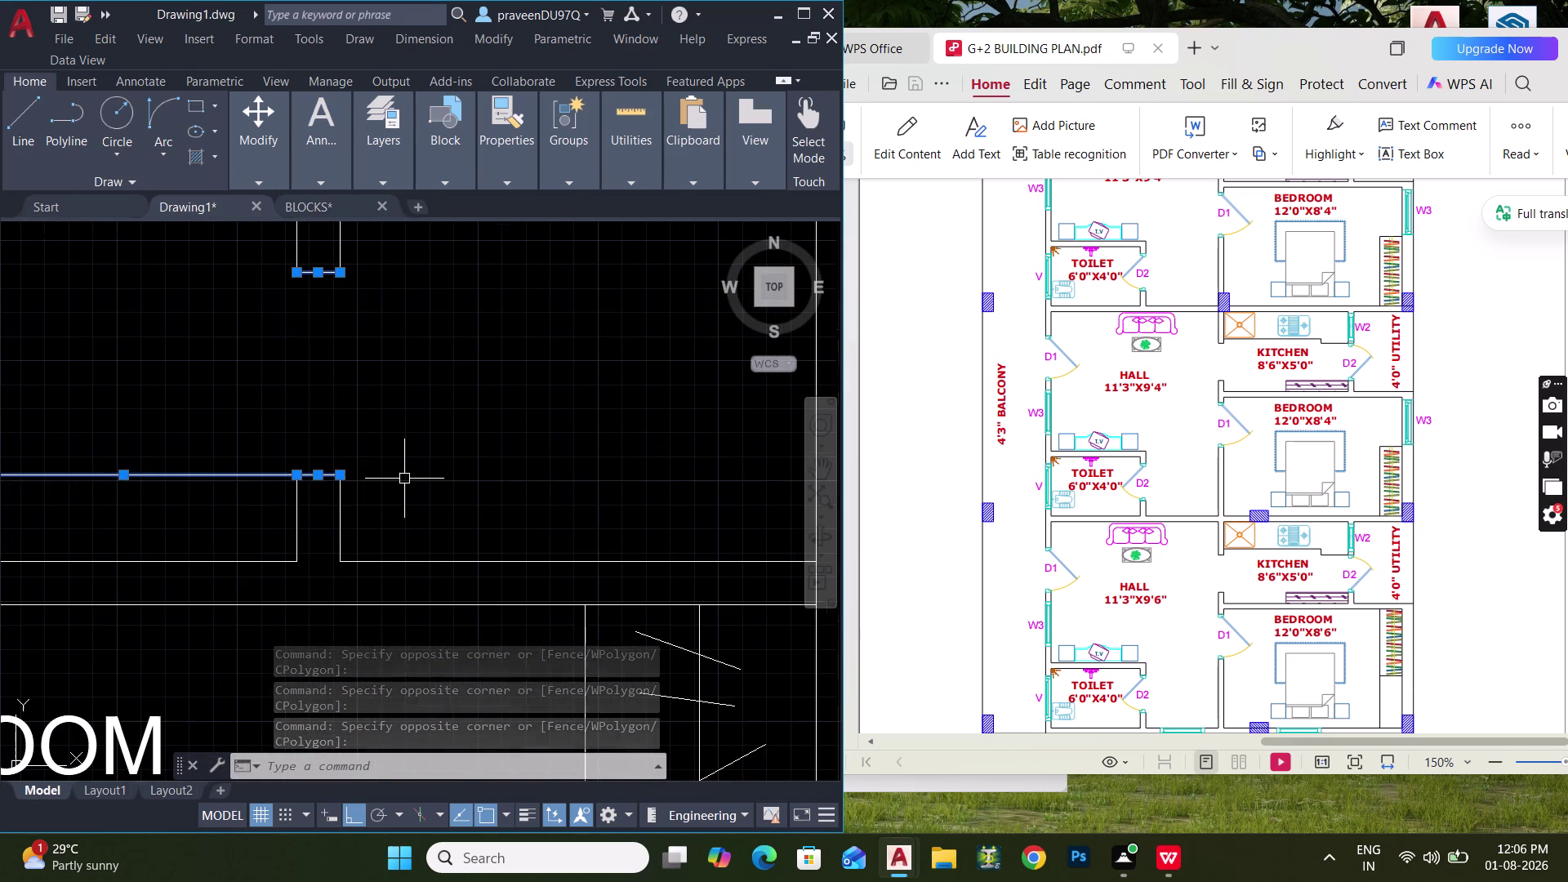
Copy the wall projection from its corner to the upper bedroom wall.
key(c)
text(O)
key(space)
click(345, 557)
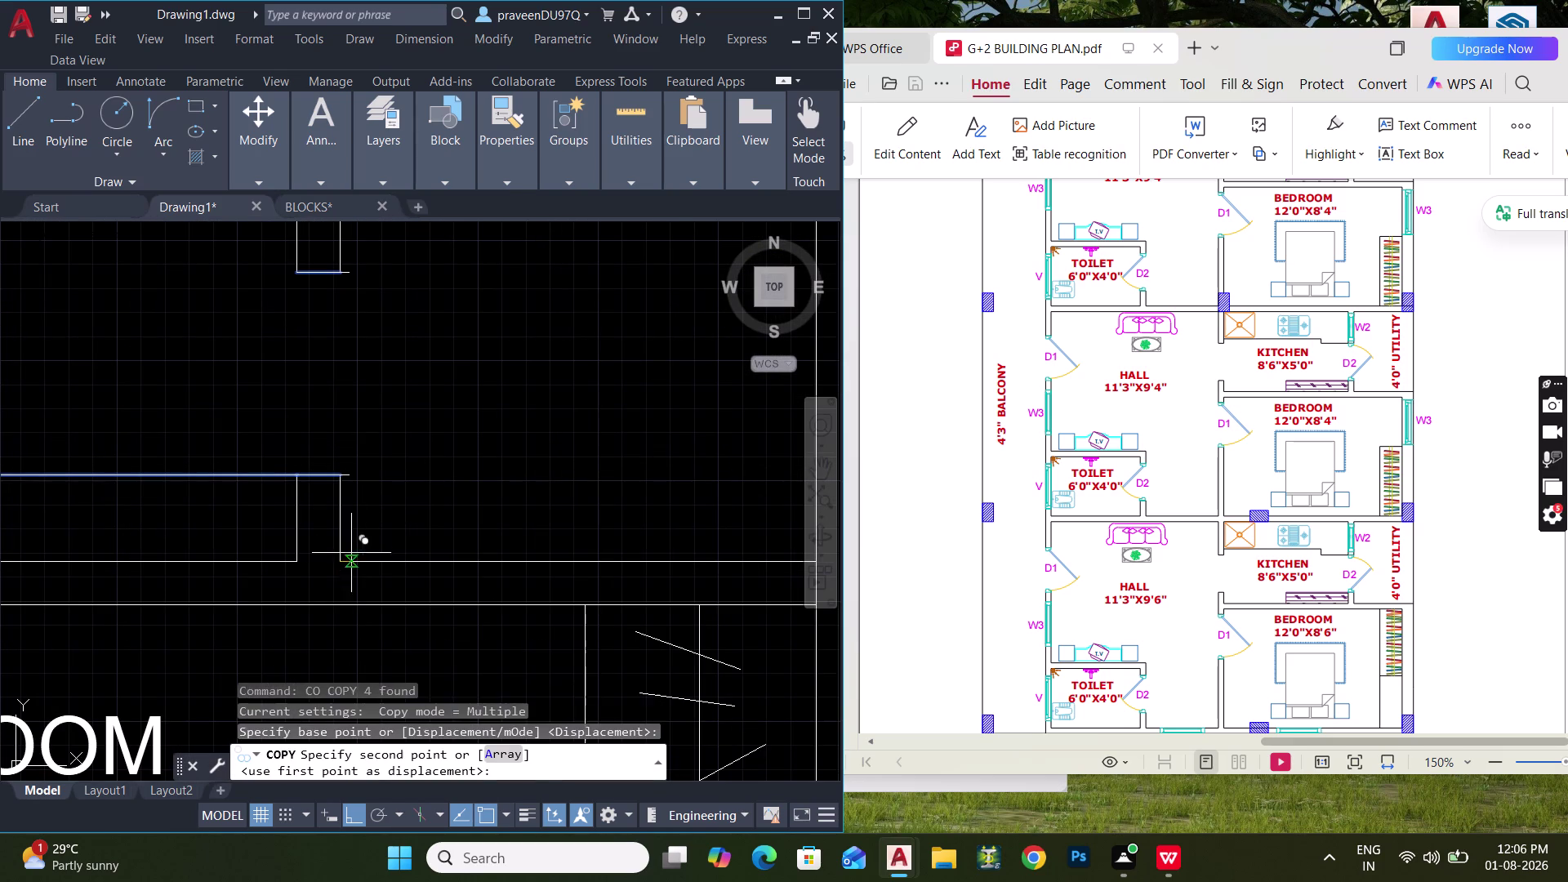
scroll(down, 3)
middle_drag(400, 391, 358, 575)
middle_drag(363, 371, 359, 579)
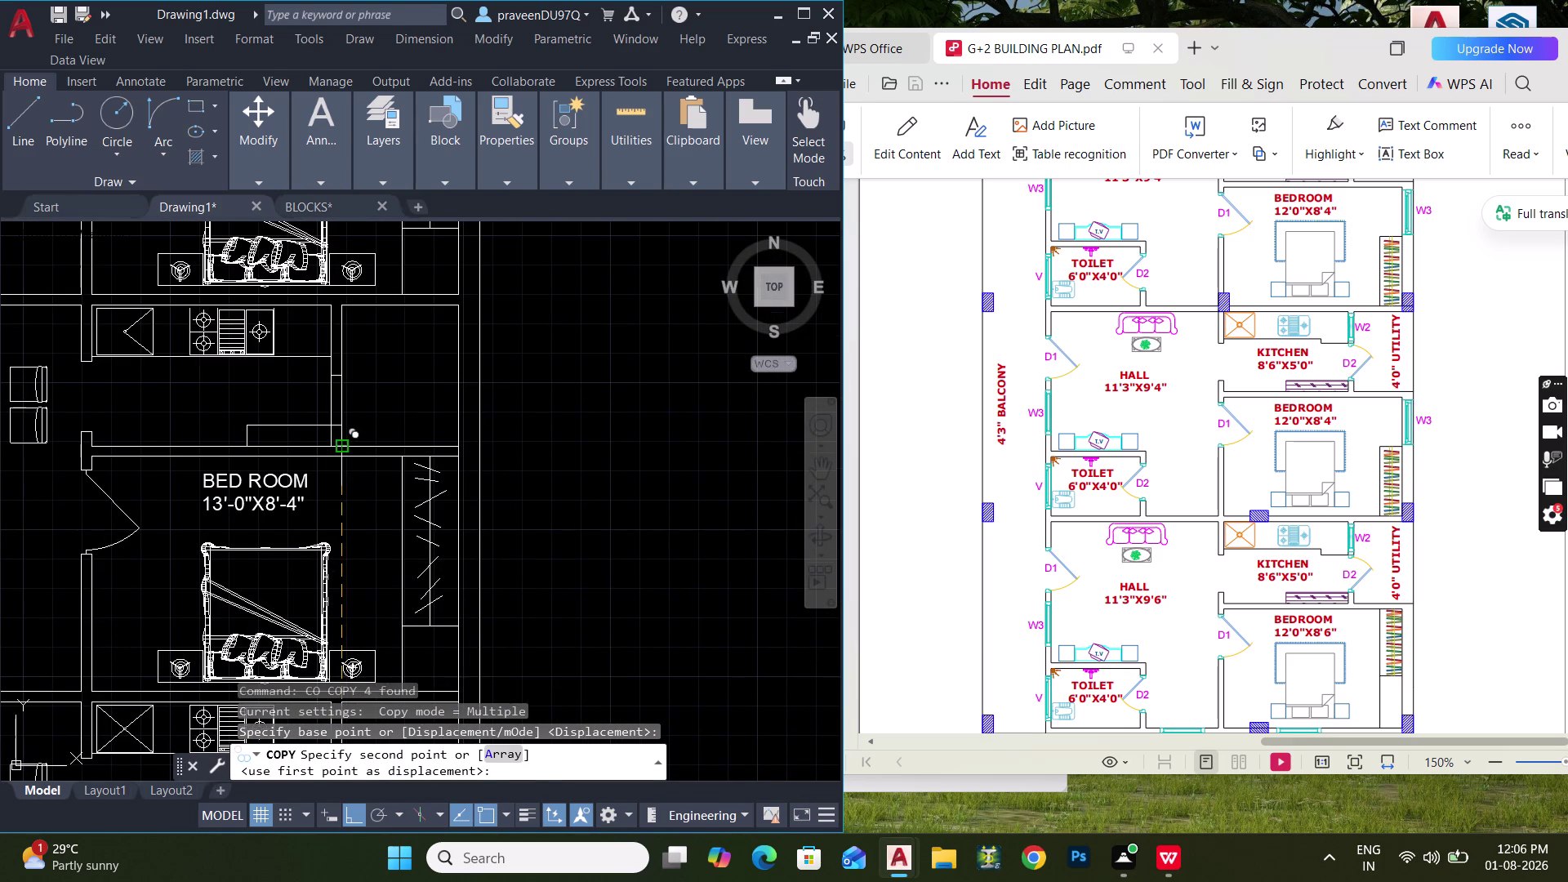
click(344, 446)
middle_drag(398, 315, 370, 615)
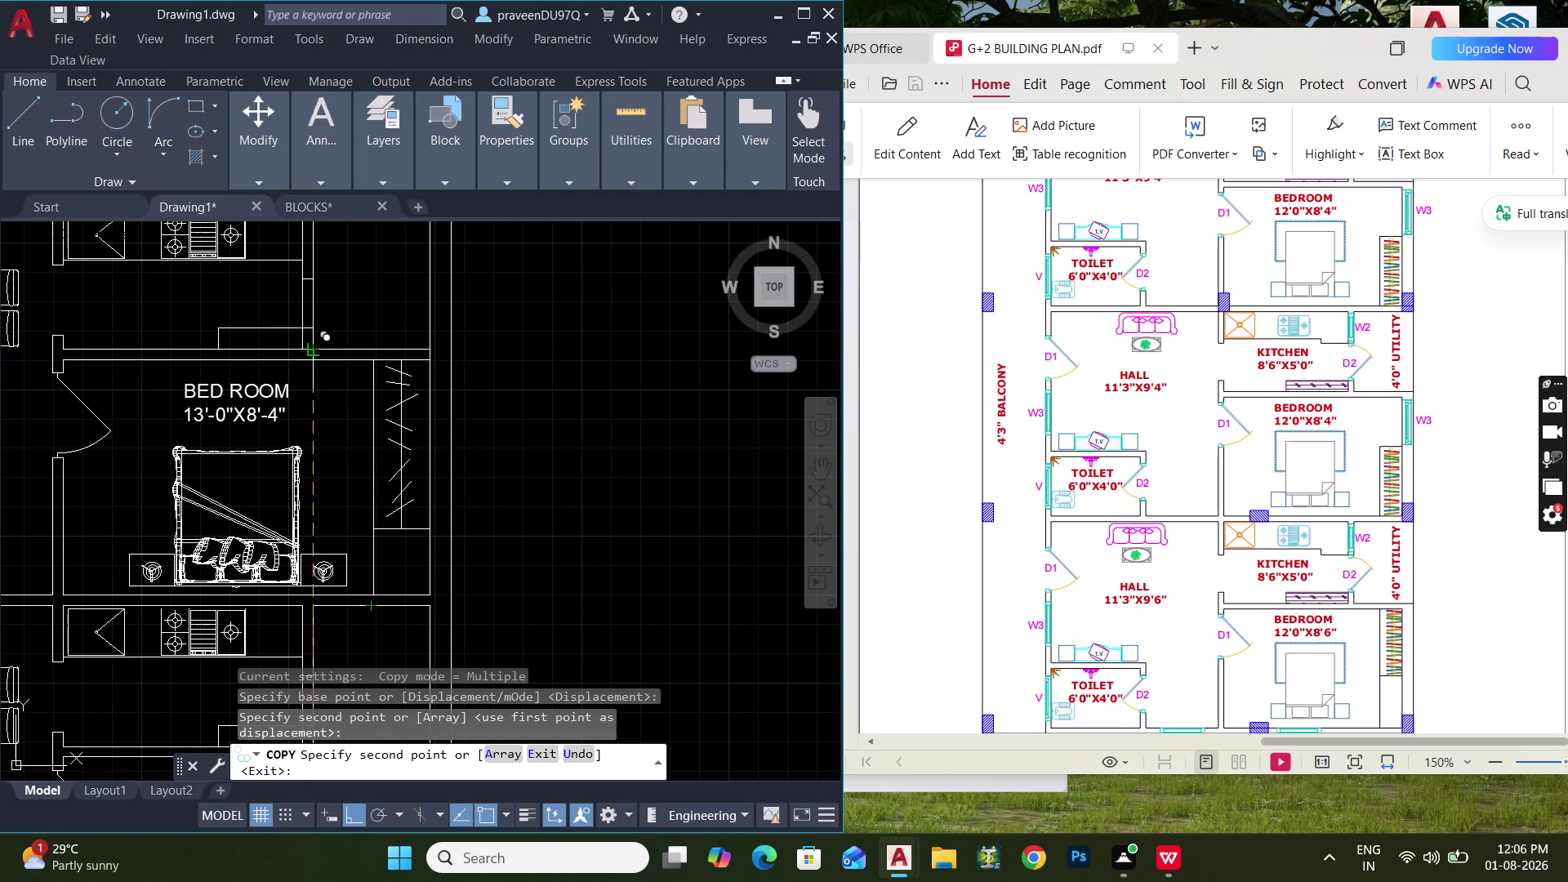
click(317, 349)
key(Escape)
Trim the wall lines overlapping the copied projection in the upper bedroom.
scroll(up, 3)
middle_drag(290, 299, 286, 376)
text(TR)
key(space)
drag(417, 380, 208, 397)
scroll(down, 3)
middle_drag(289, 392, 352, 281)
middle_drag(327, 467, 373, 267)
scroll(up, 3)
drag(444, 475, 321, 485)
scroll(down, 3)
middle_drag(393, 479, 440, 340)
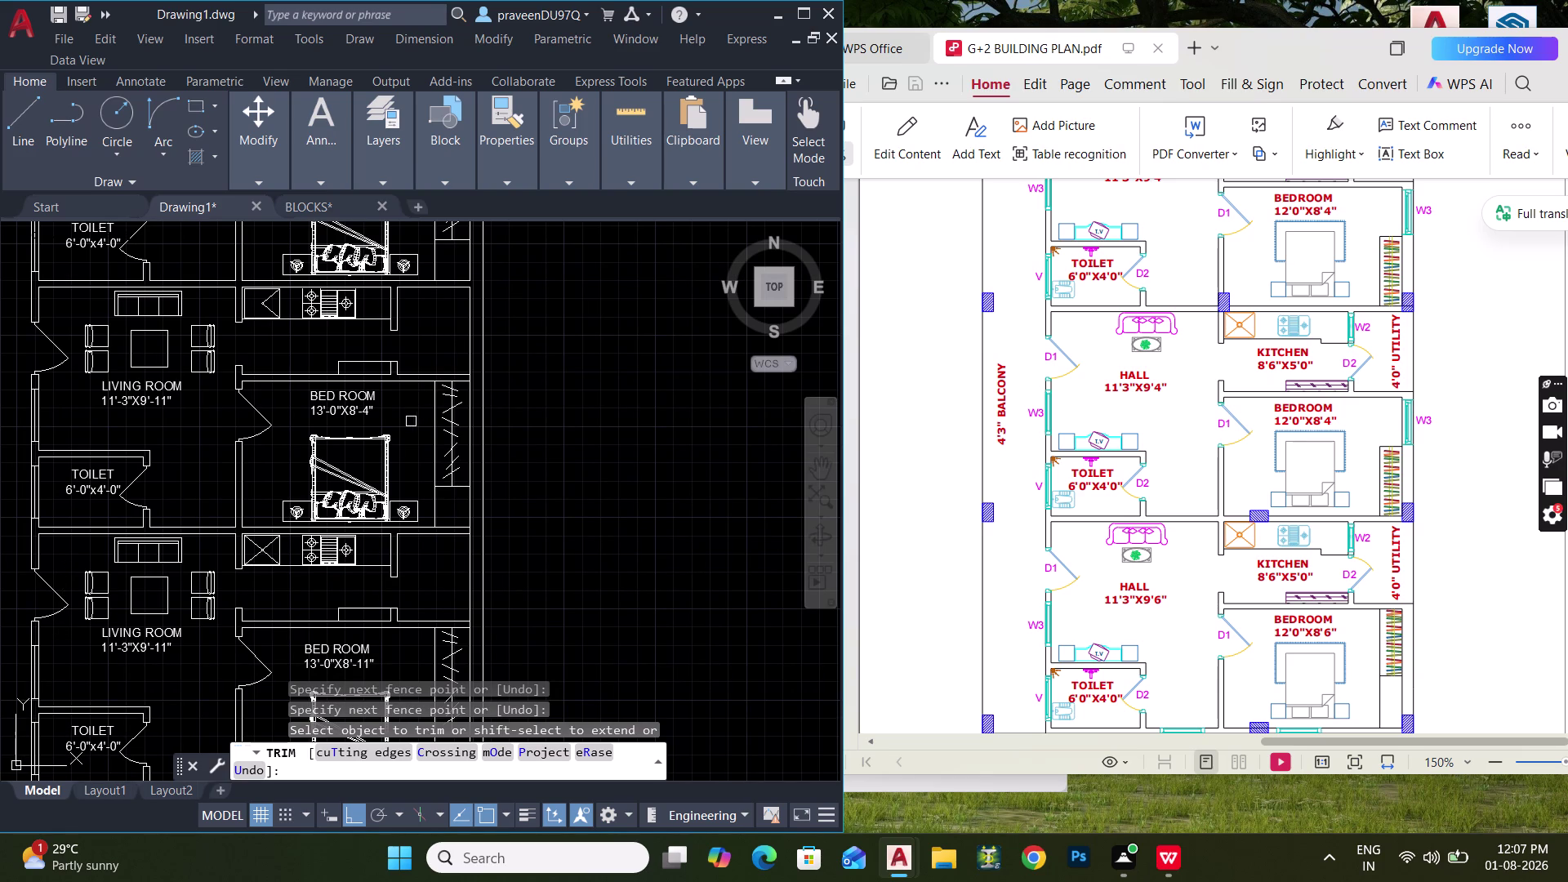
Measure the distance from the wall corner to the lower wall with DLI.
scroll(up, 3)
middle_drag(421, 580, 415, 518)
key(Escape)
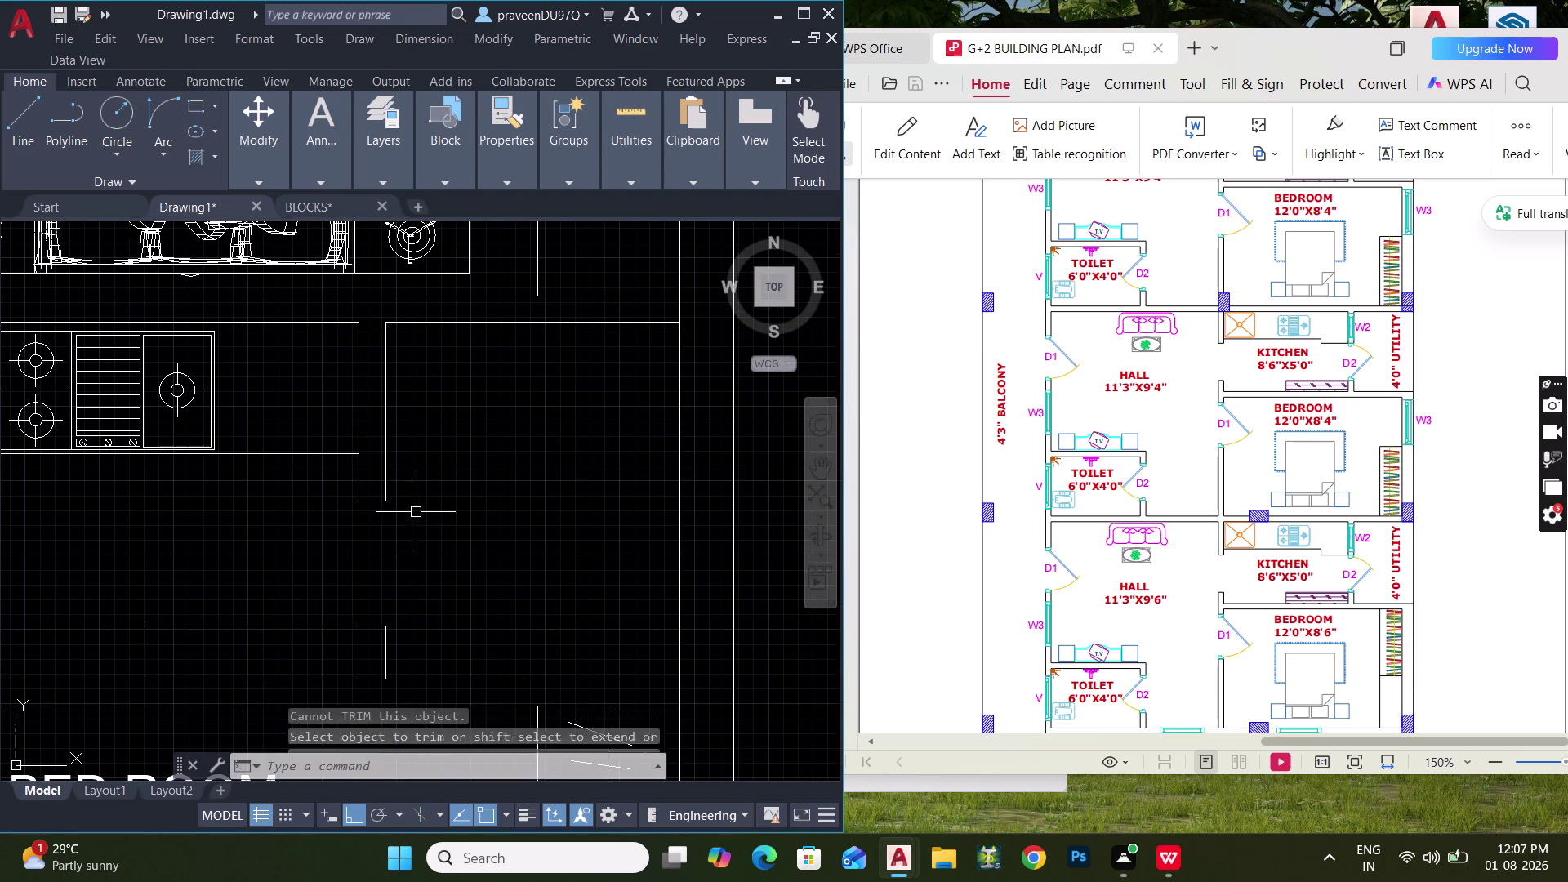
key(Escape)
middle_drag(411, 505, 407, 465)
text(L)
key(space)
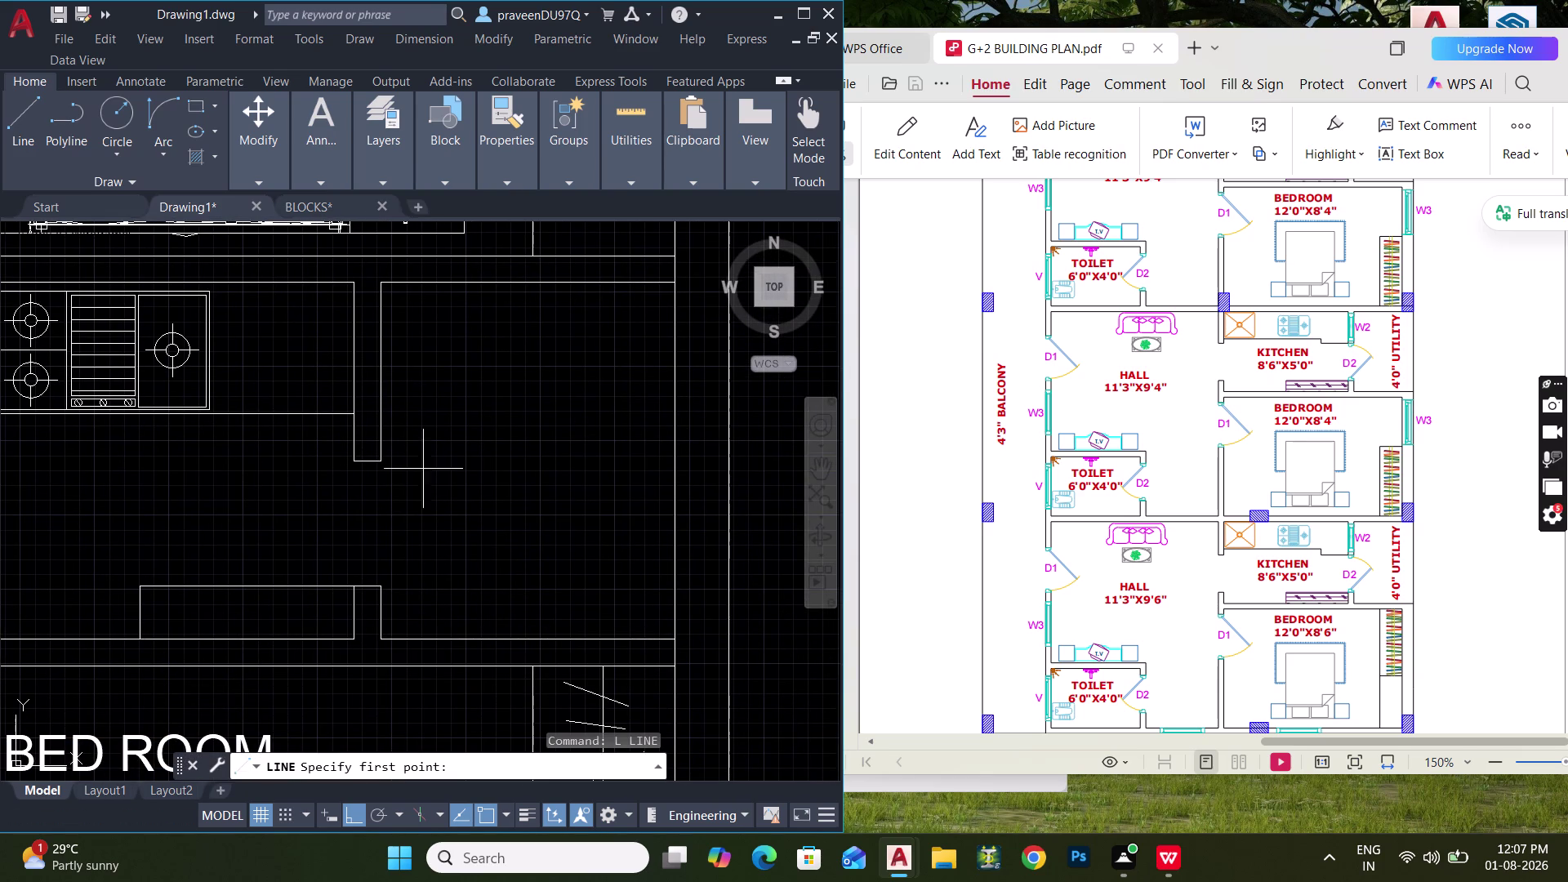
click(373, 461)
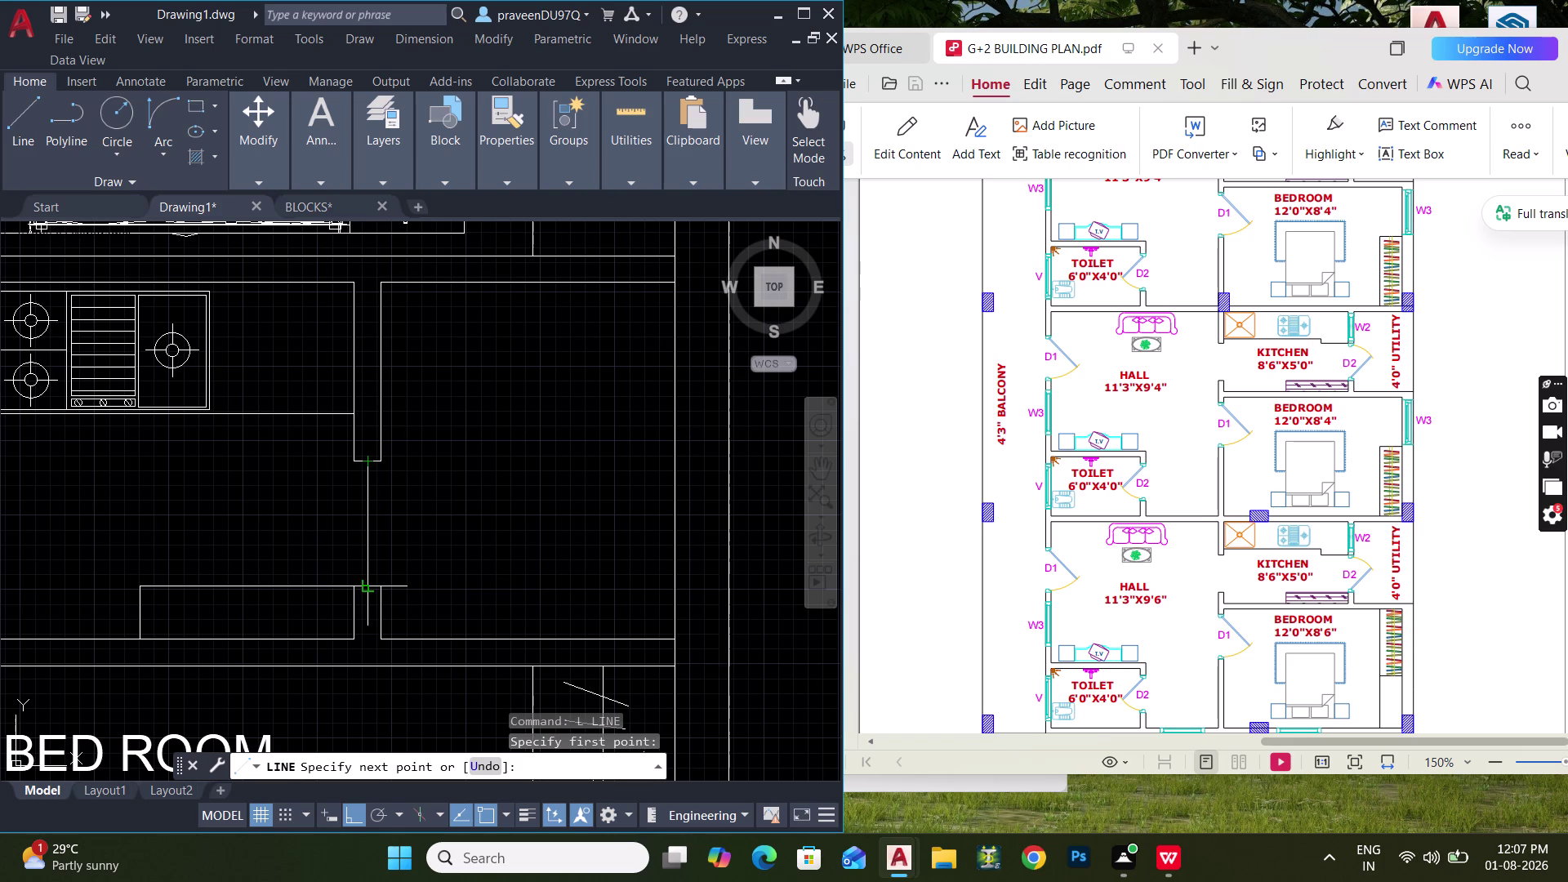
key(Escape)
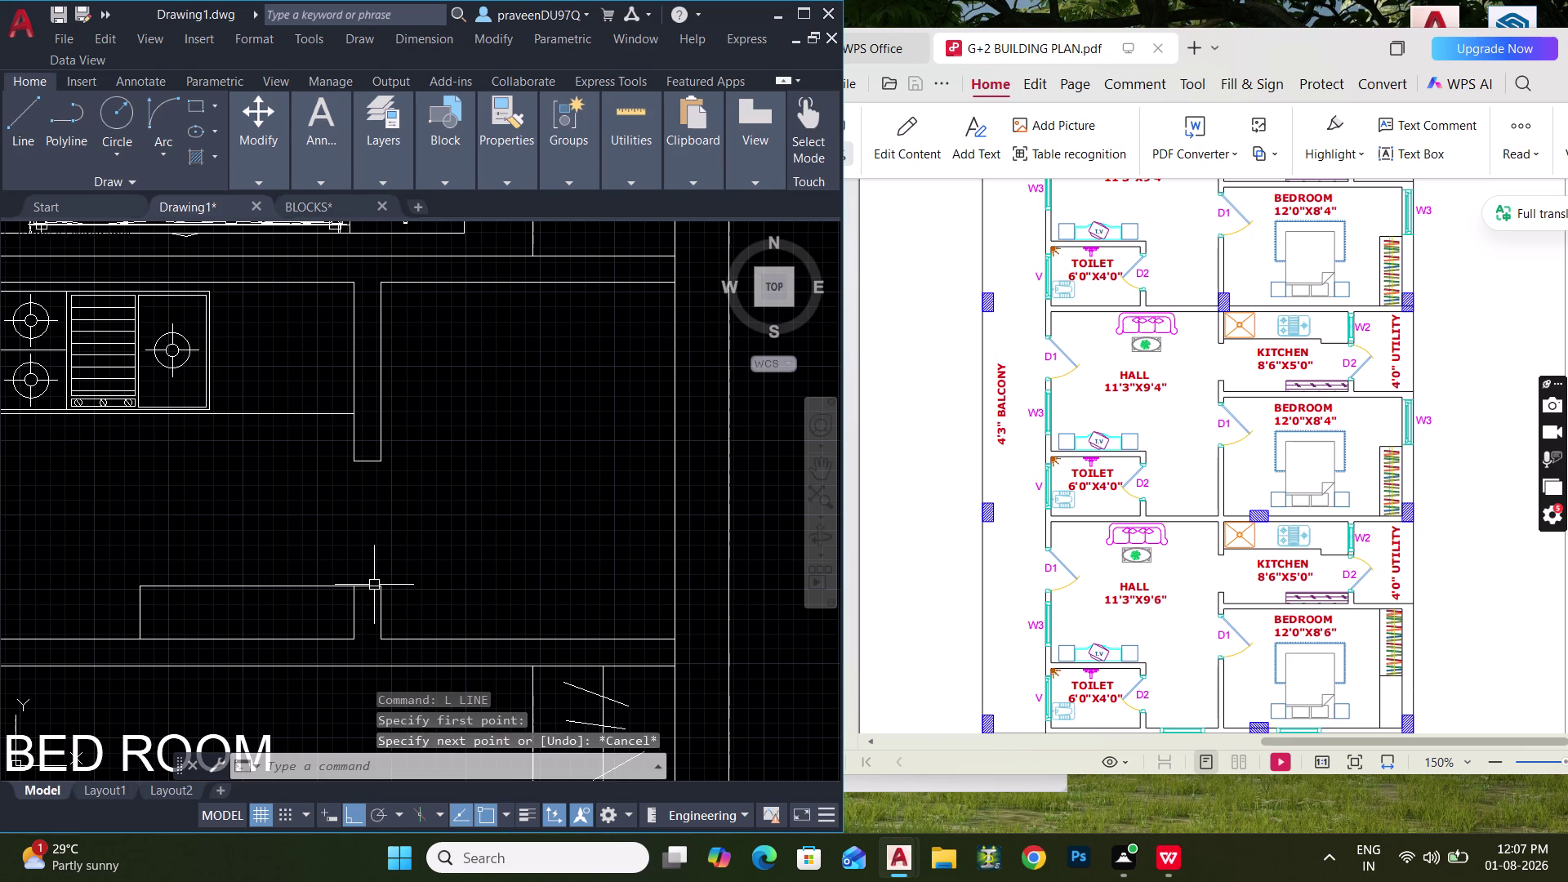
key(Escape)
text(DLI)
key(space)
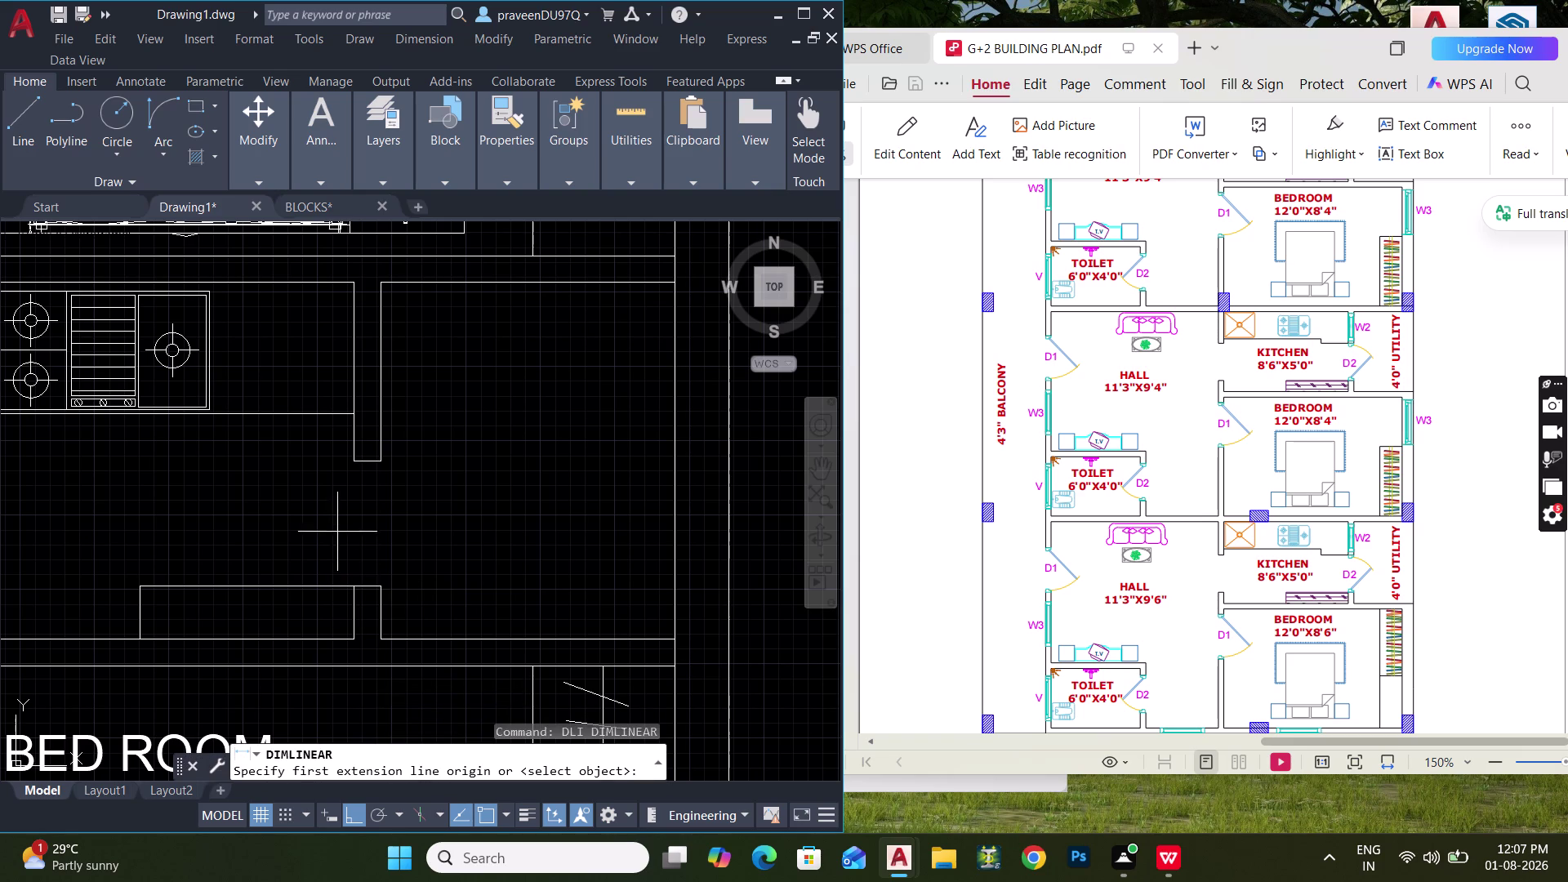
click(366, 465)
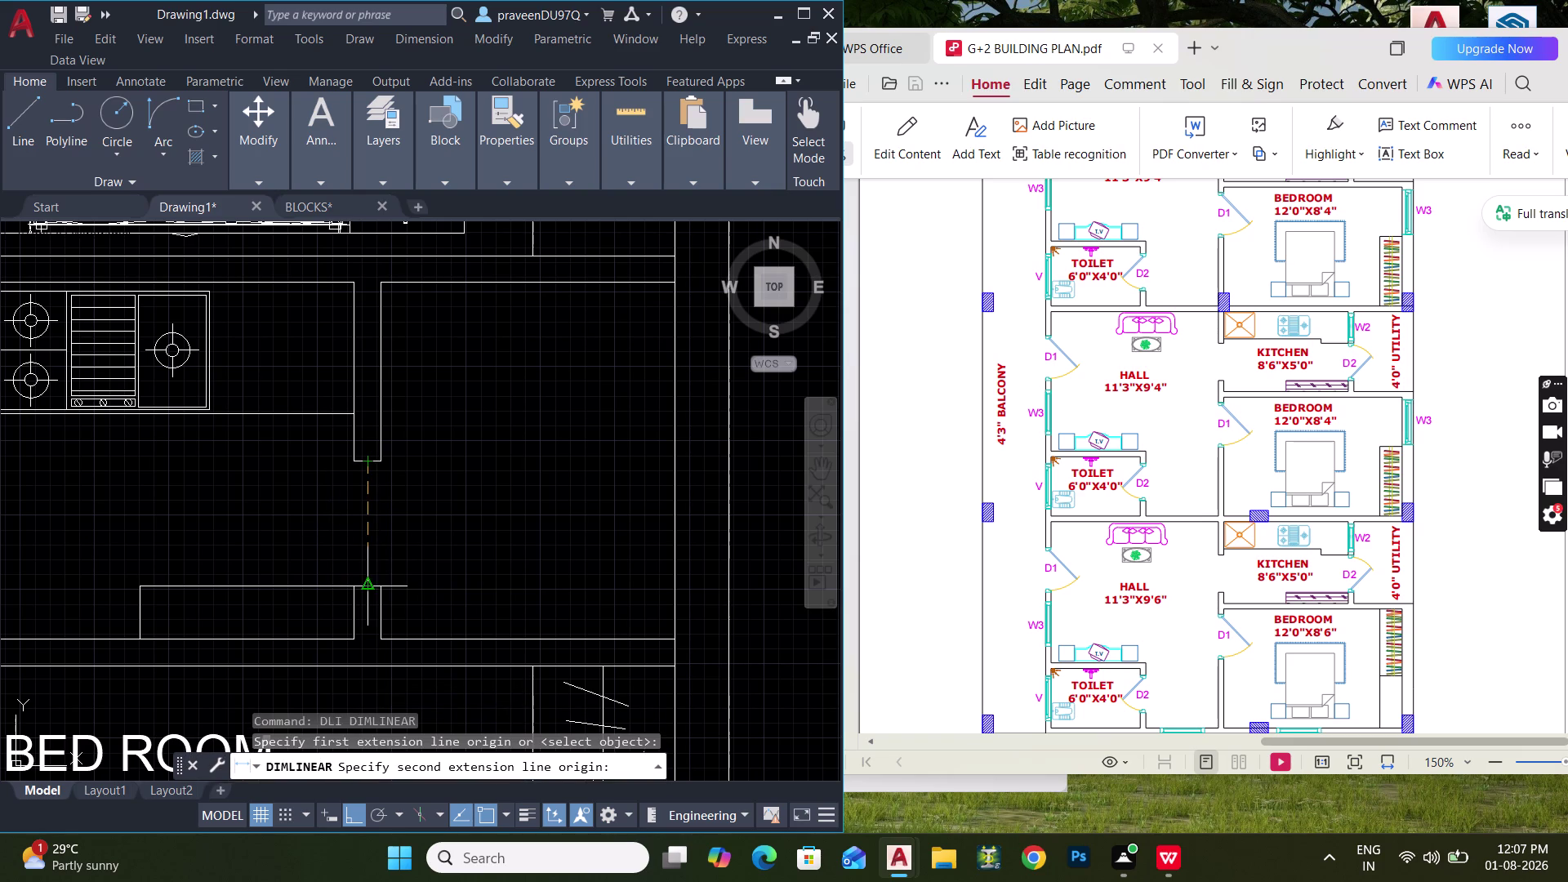
click(369, 590)
key(Escape)
Draw 2" lines at the upper wall corner and the lower wall stub.
text(L)
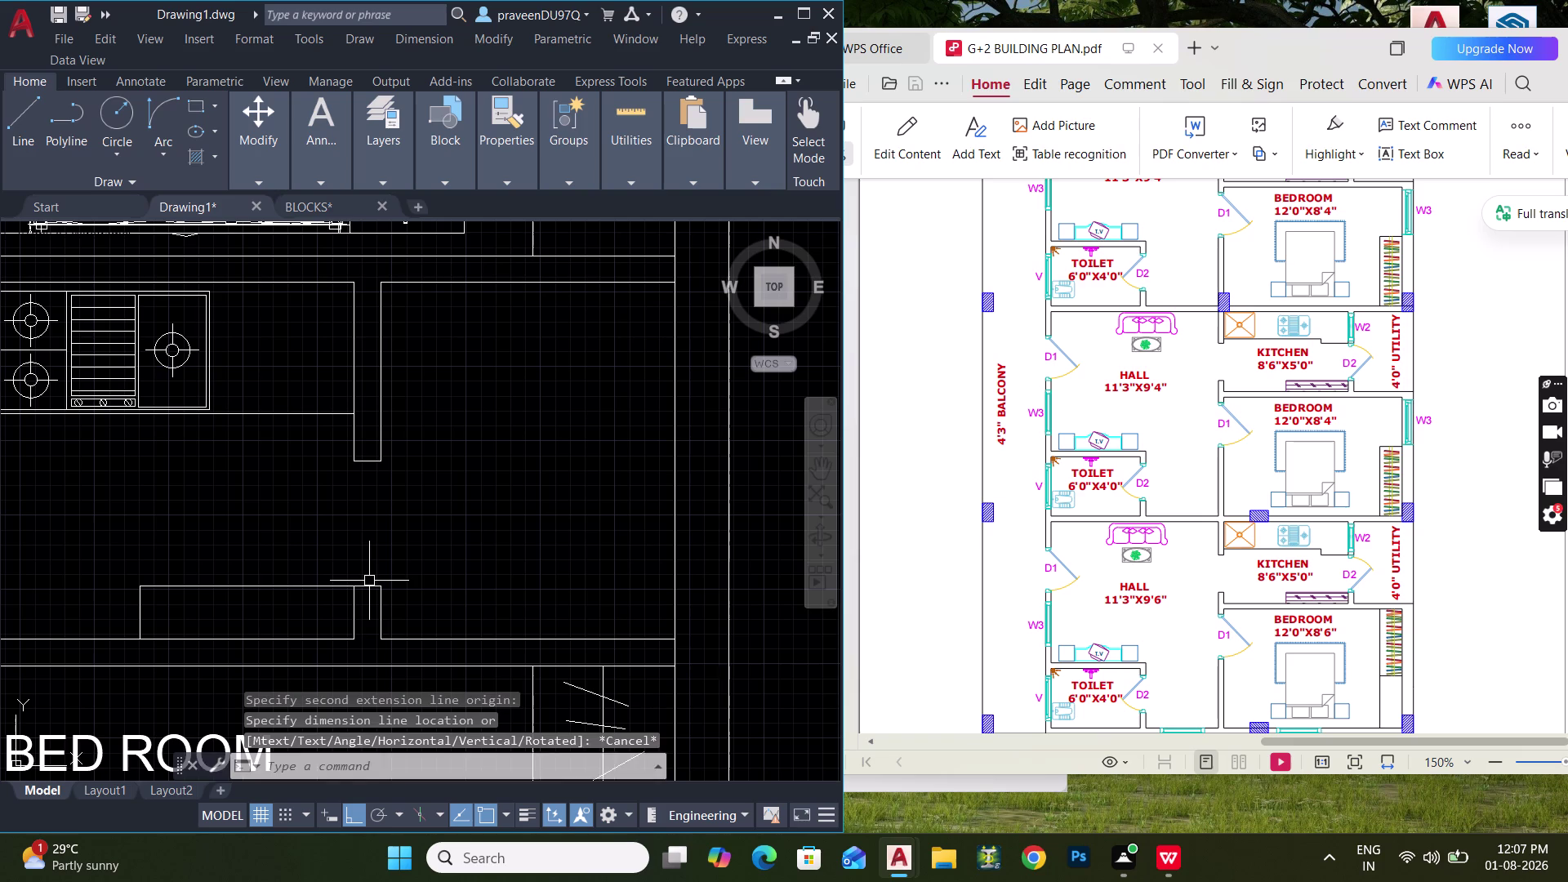
key(space)
click(363, 465)
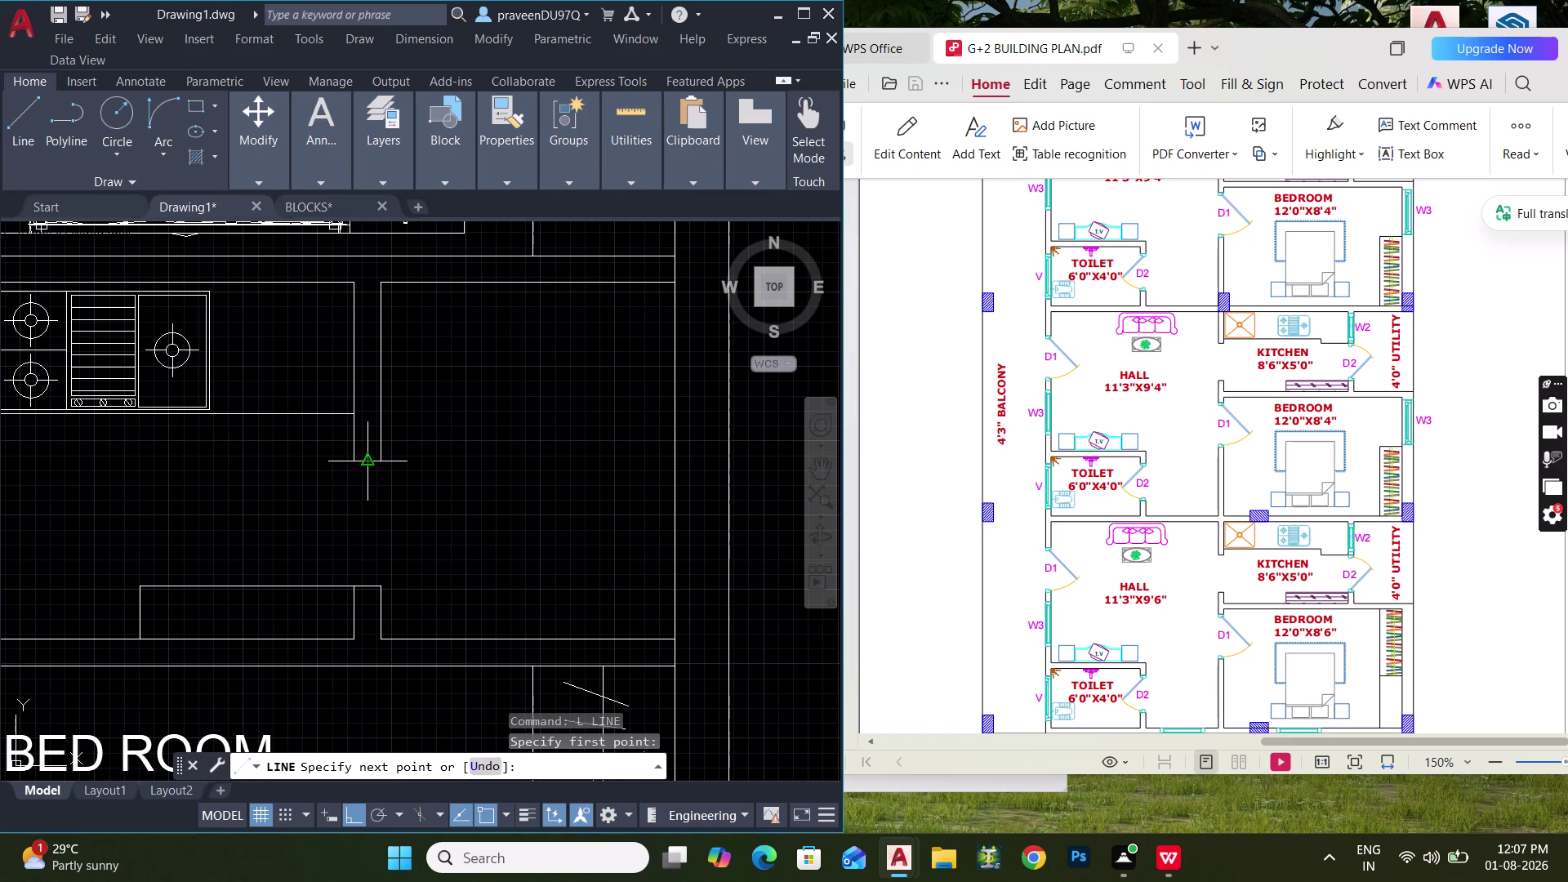
text(2"')
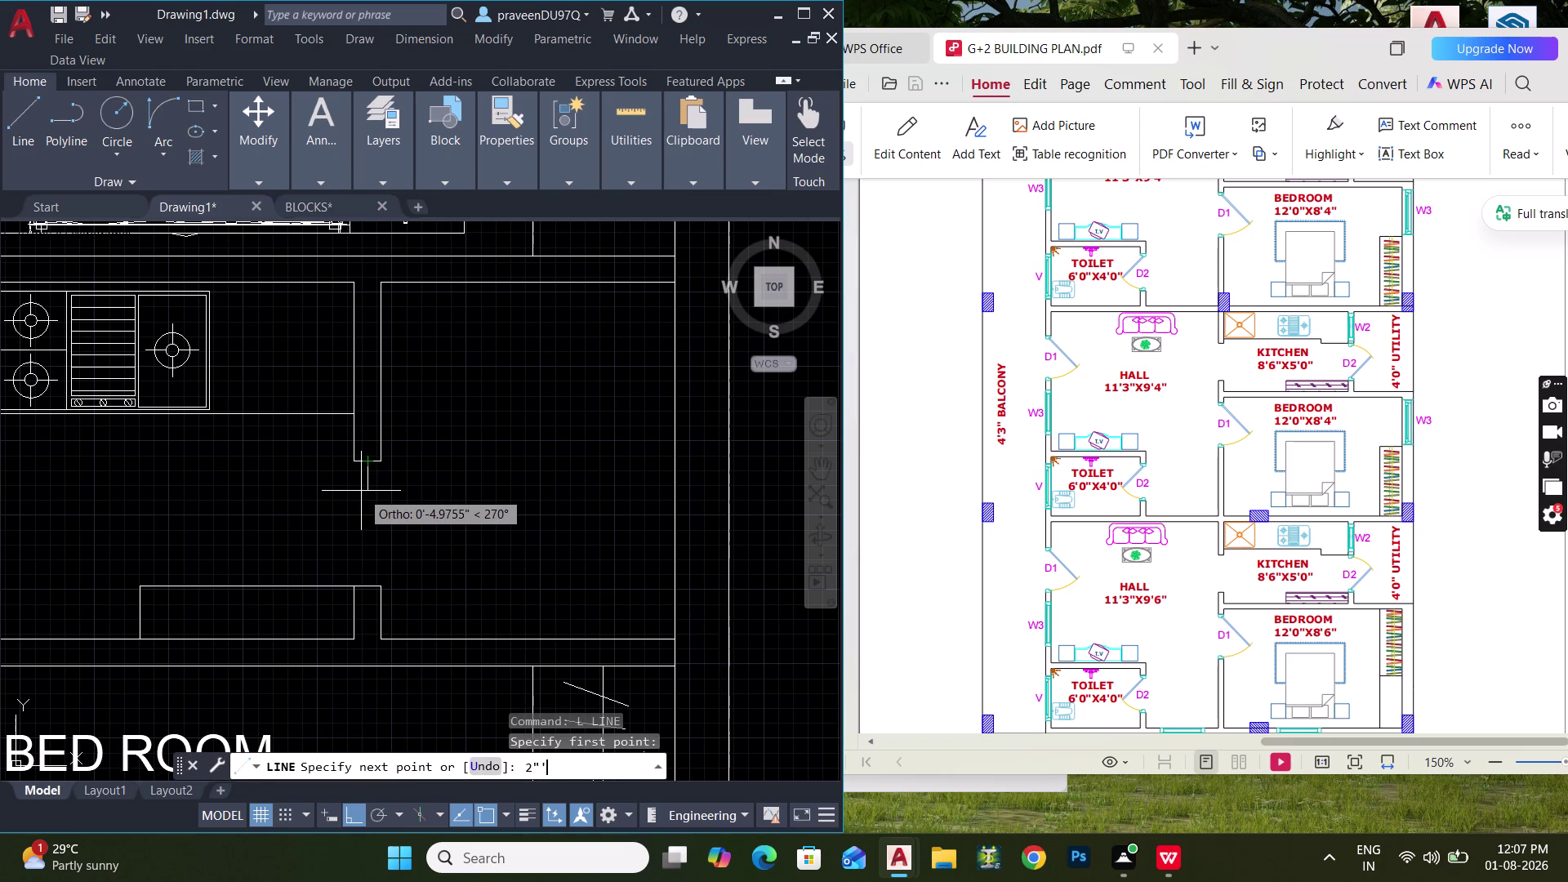
key(Return)
key(Escape)
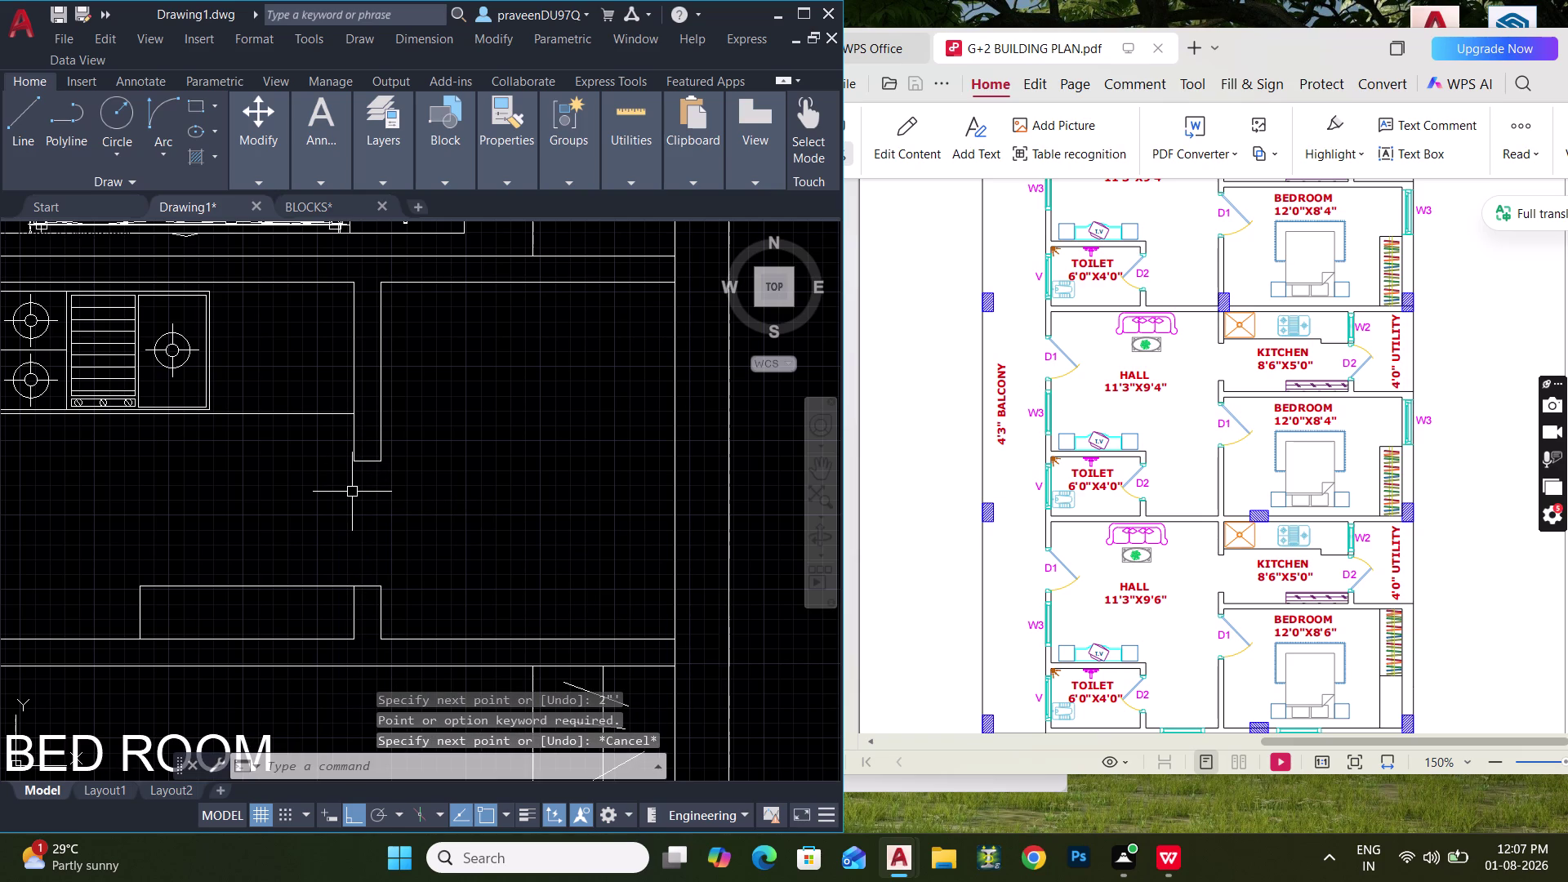
text(L)
key(space)
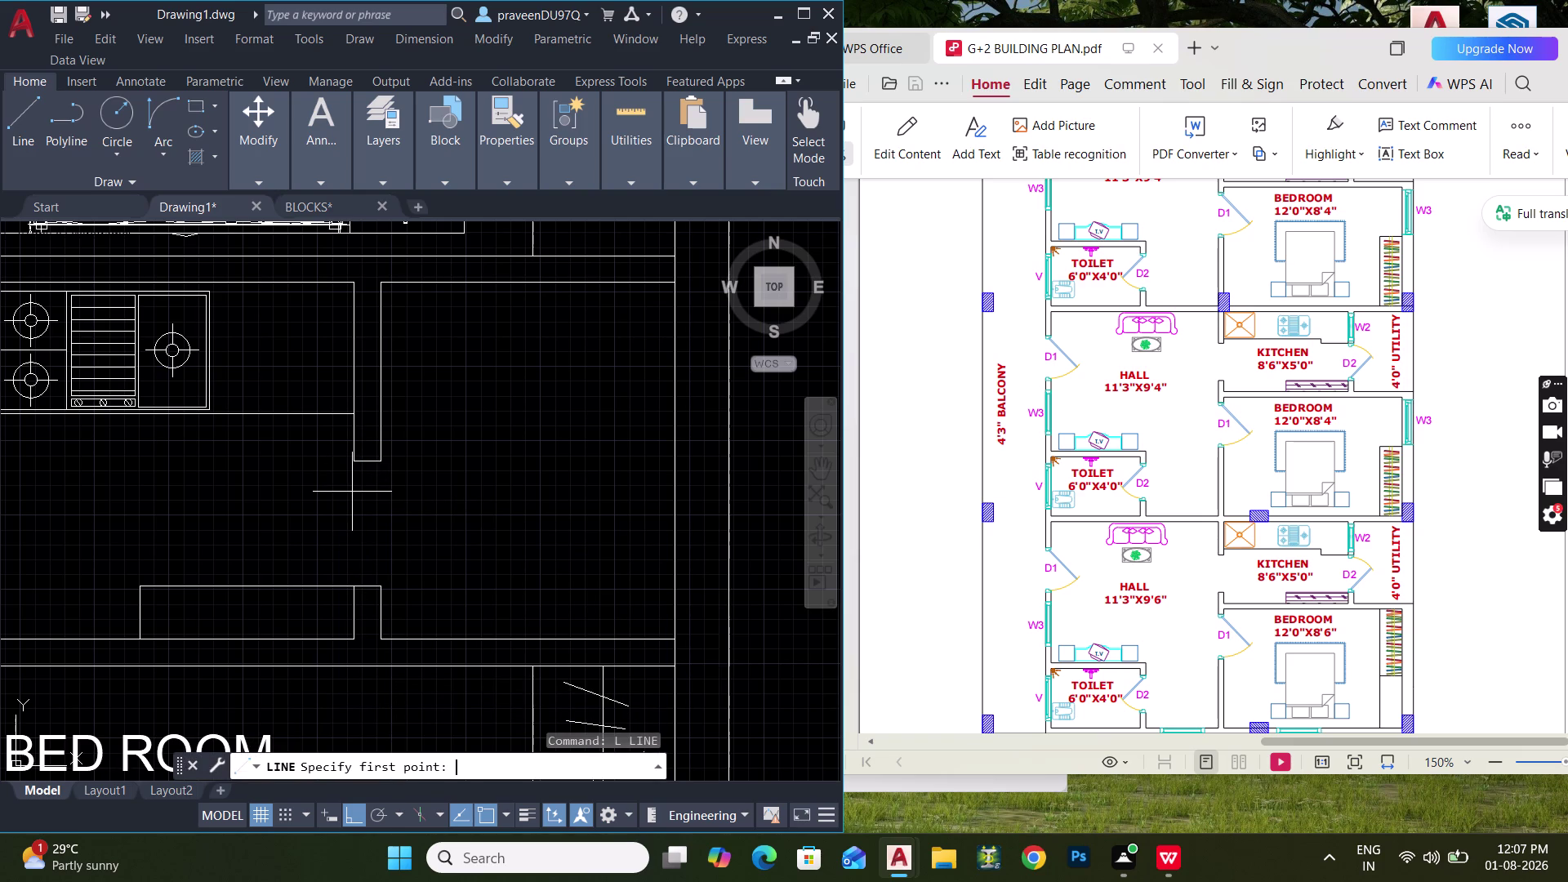
click(366, 469)
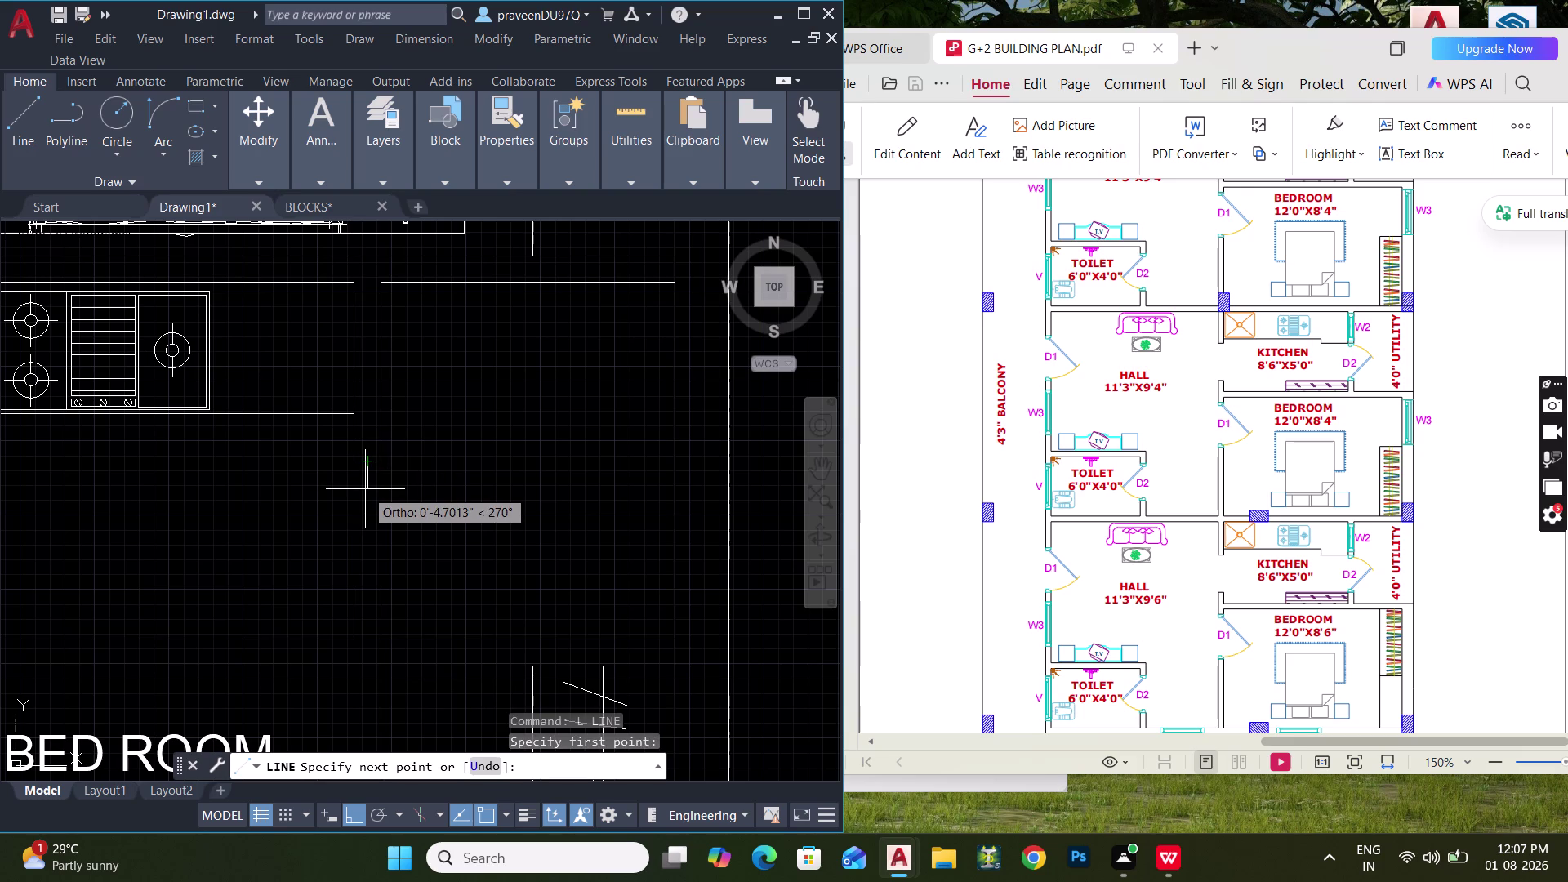
text(2")
key(Return)
key(Escape)
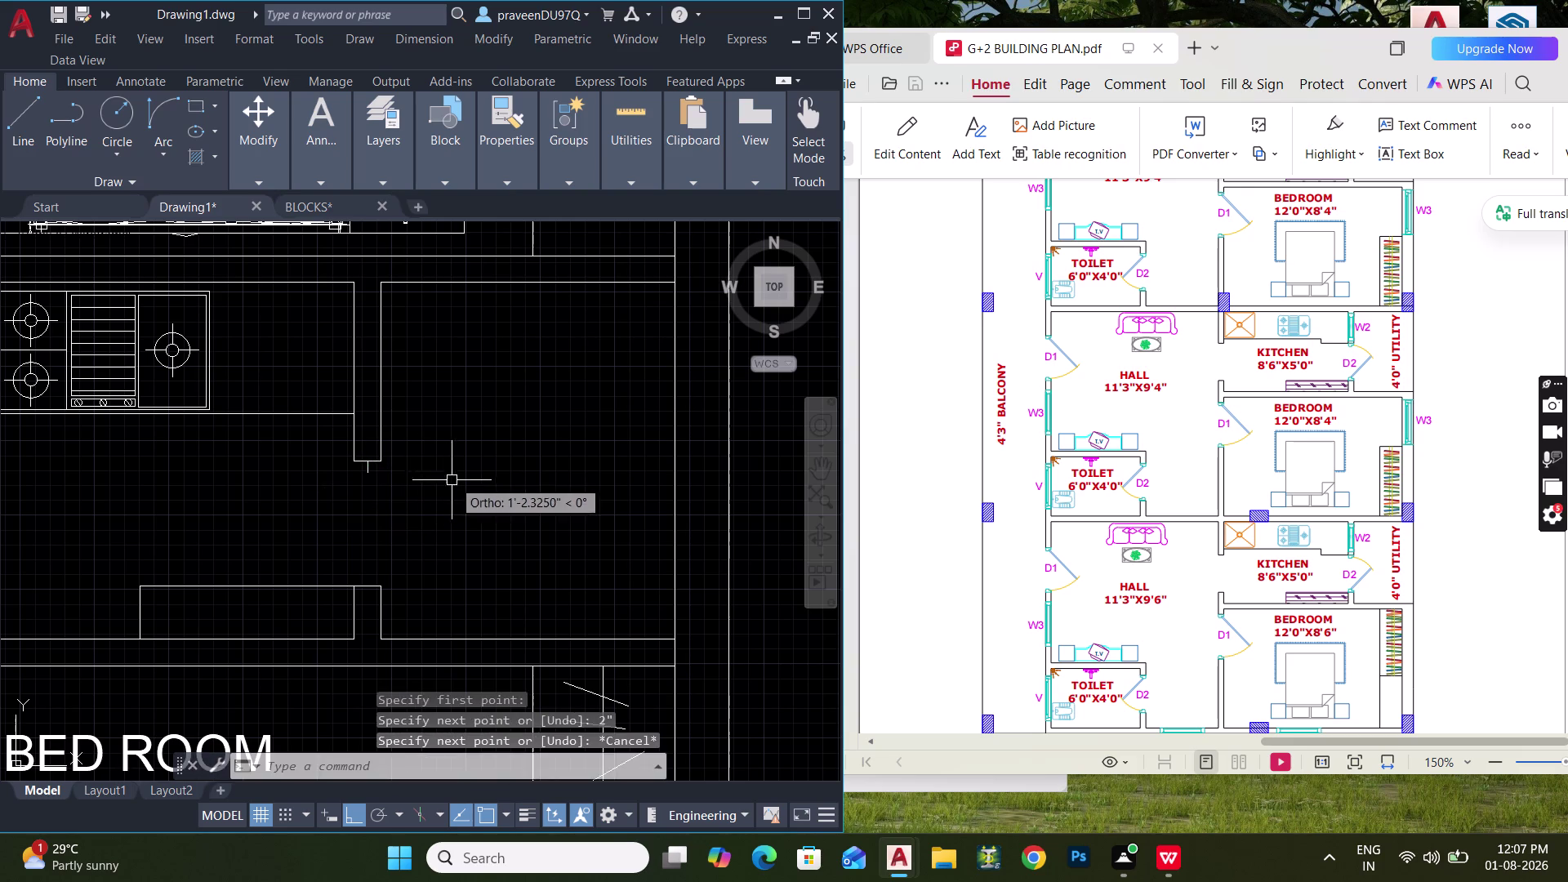
key(space)
click(369, 588)
text(2)
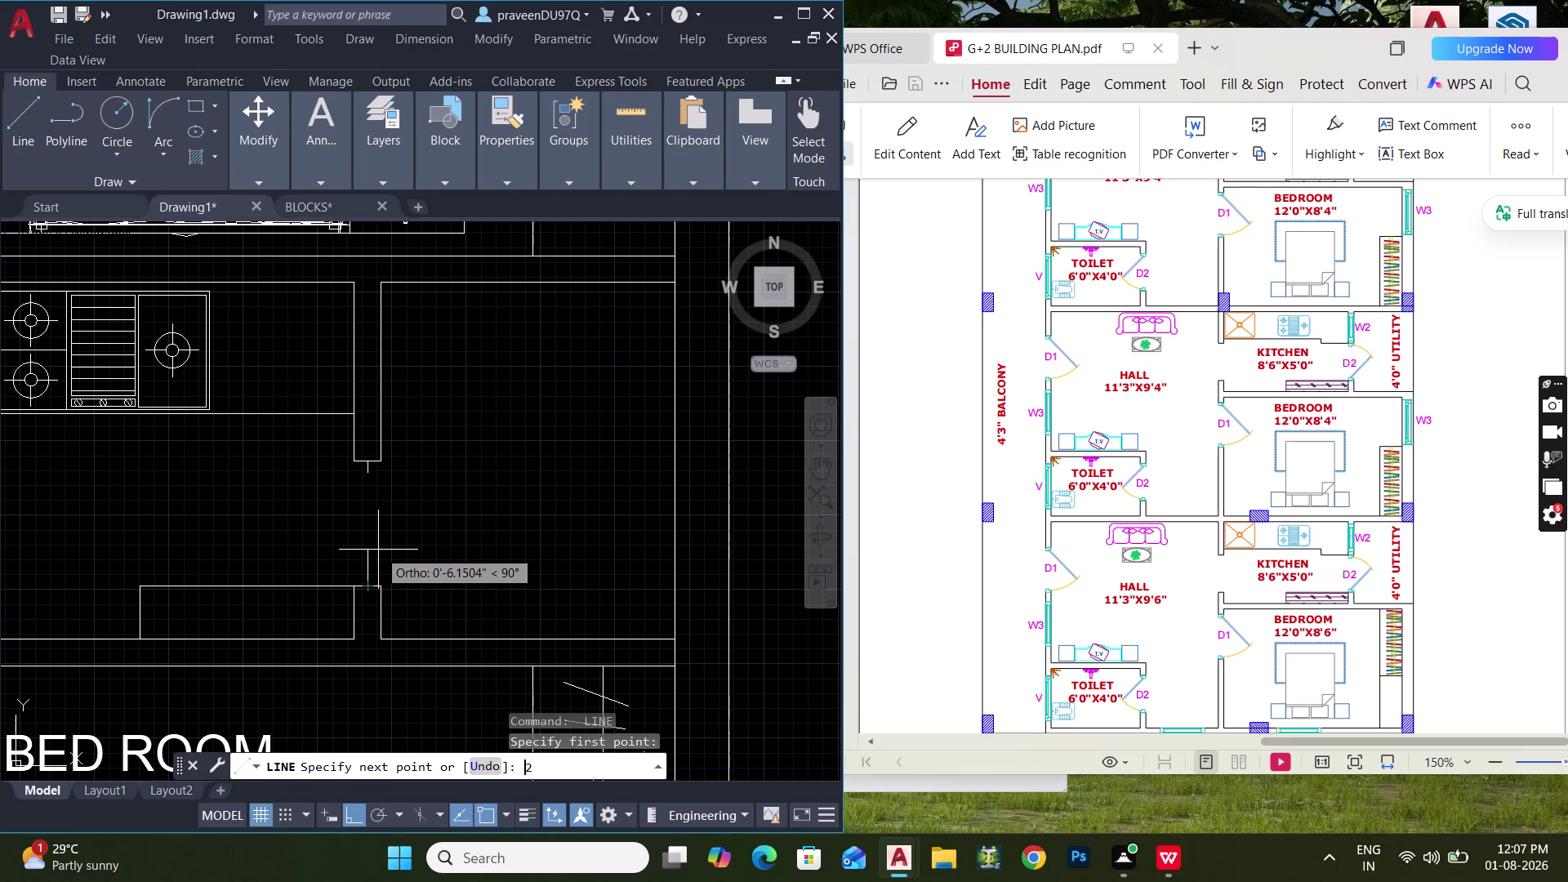
text(")
key(Return)
key(Escape)
Draw a 1'5" wall line at the lower opening near the bed room.
key(space)
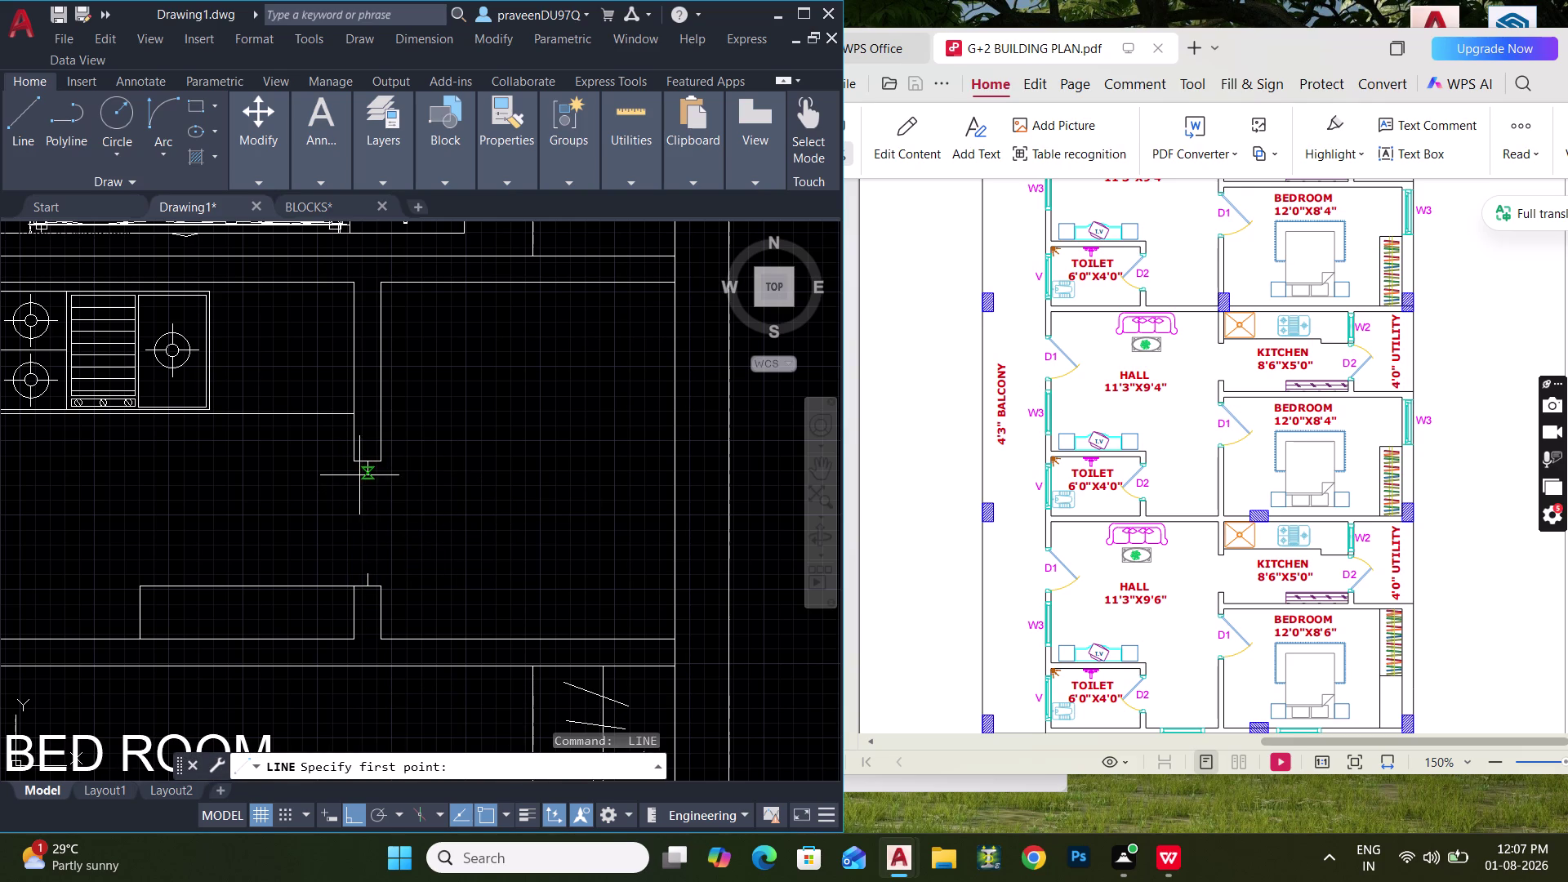
click(364, 475)
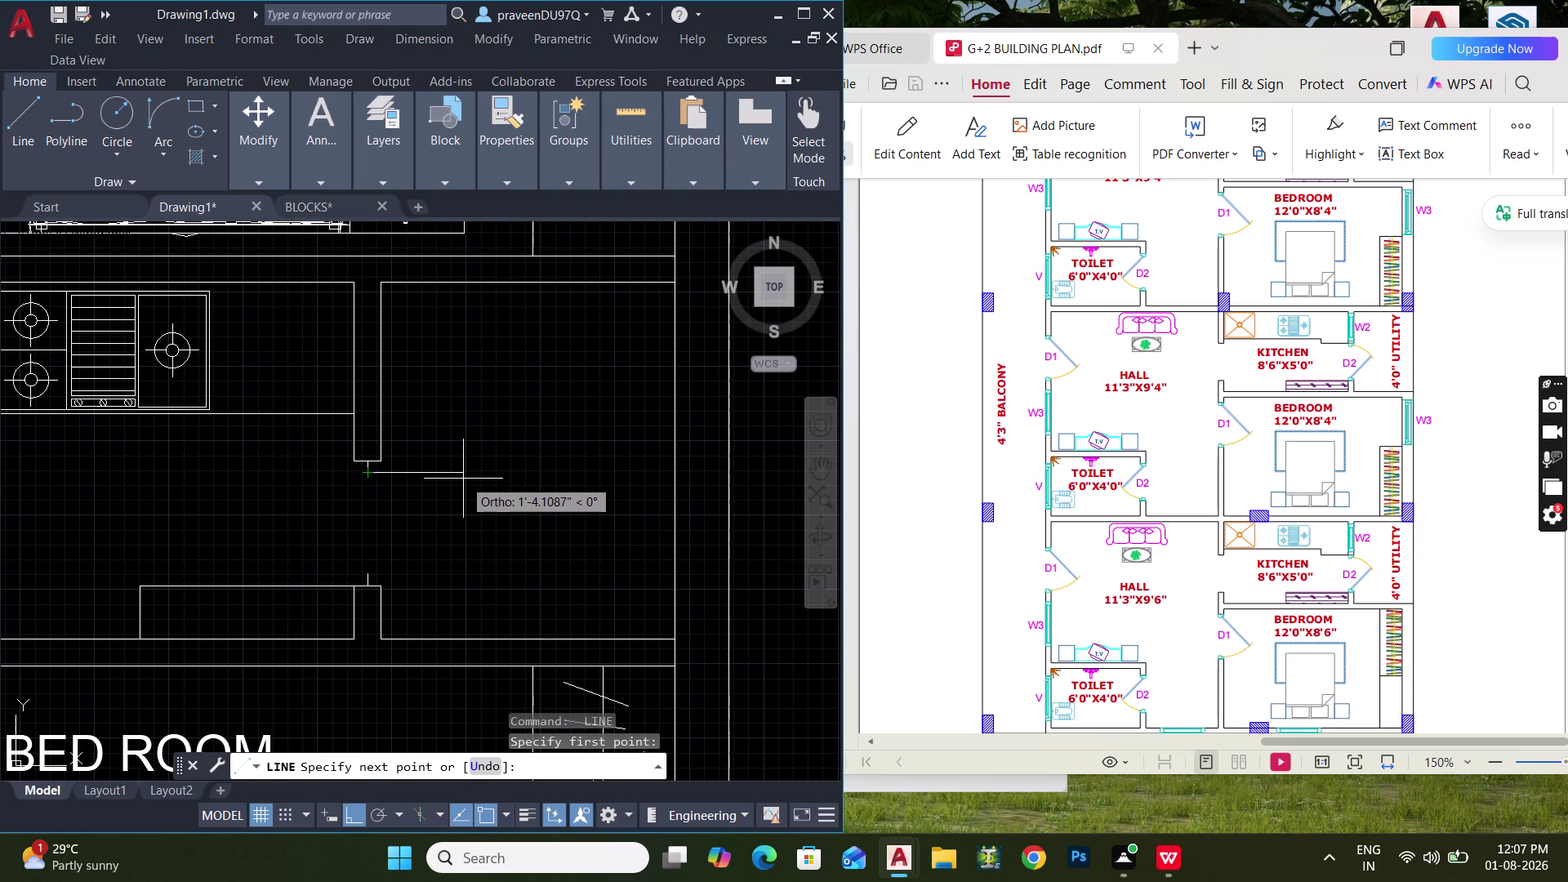
key(Escape)
key(space)
click(371, 567)
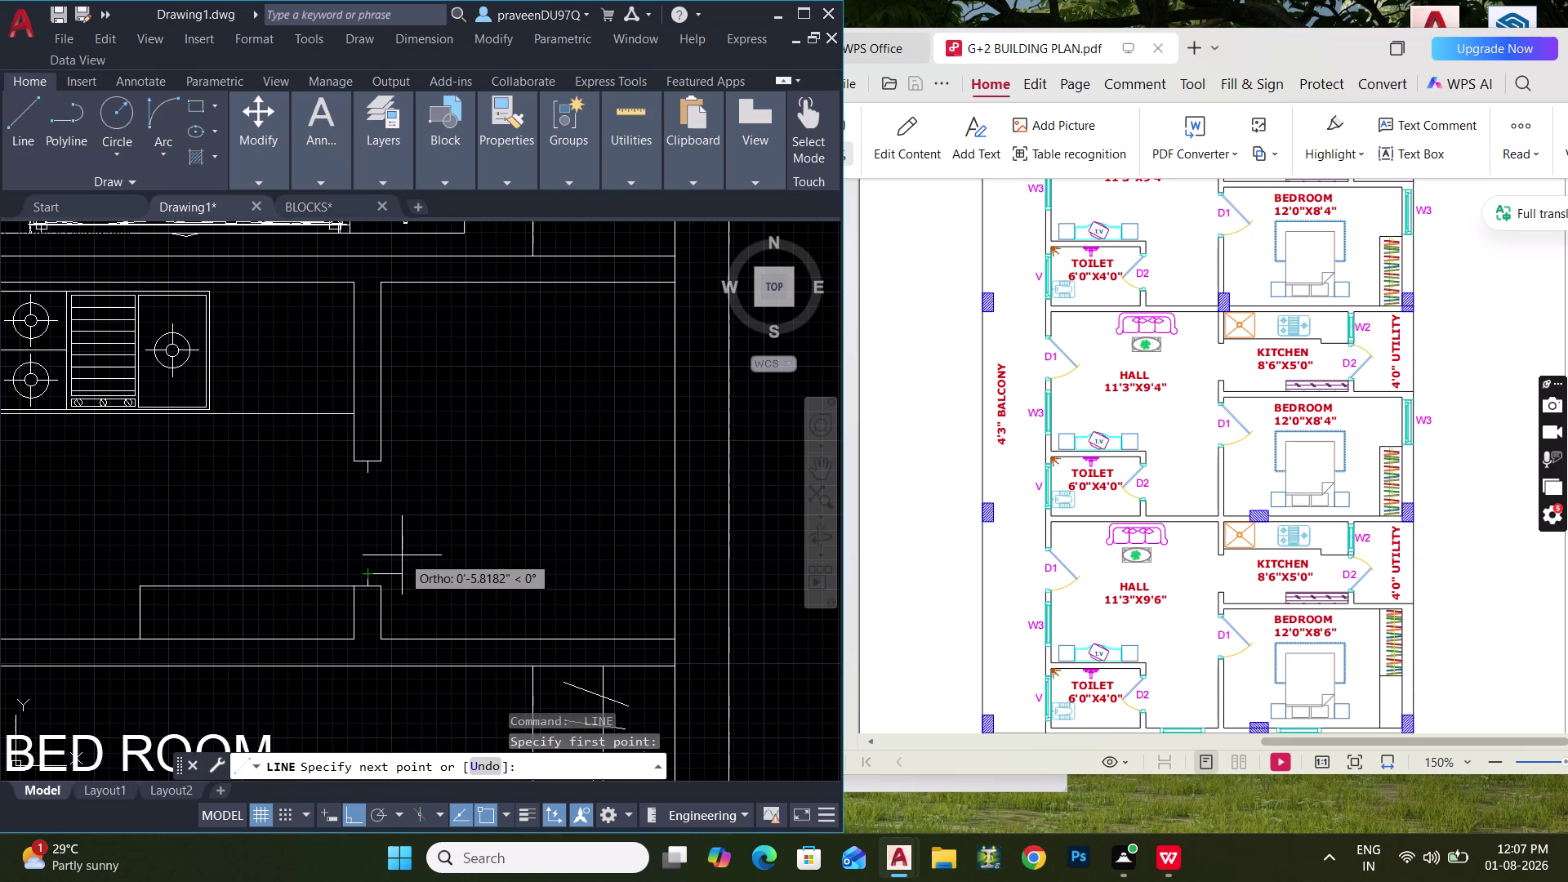
text(1')
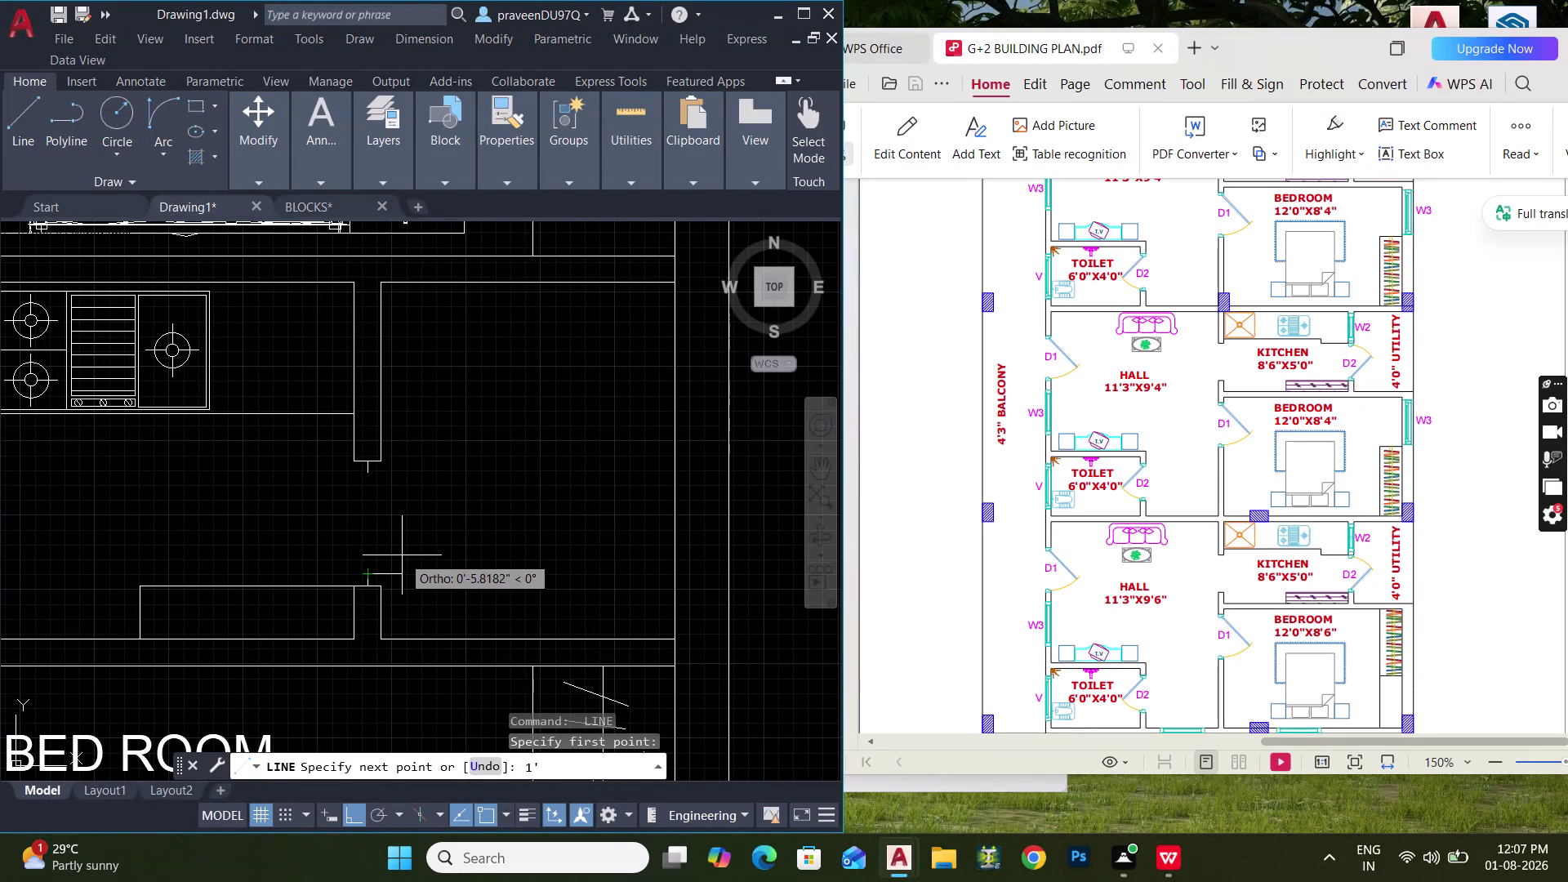
text(5")
key(Return)
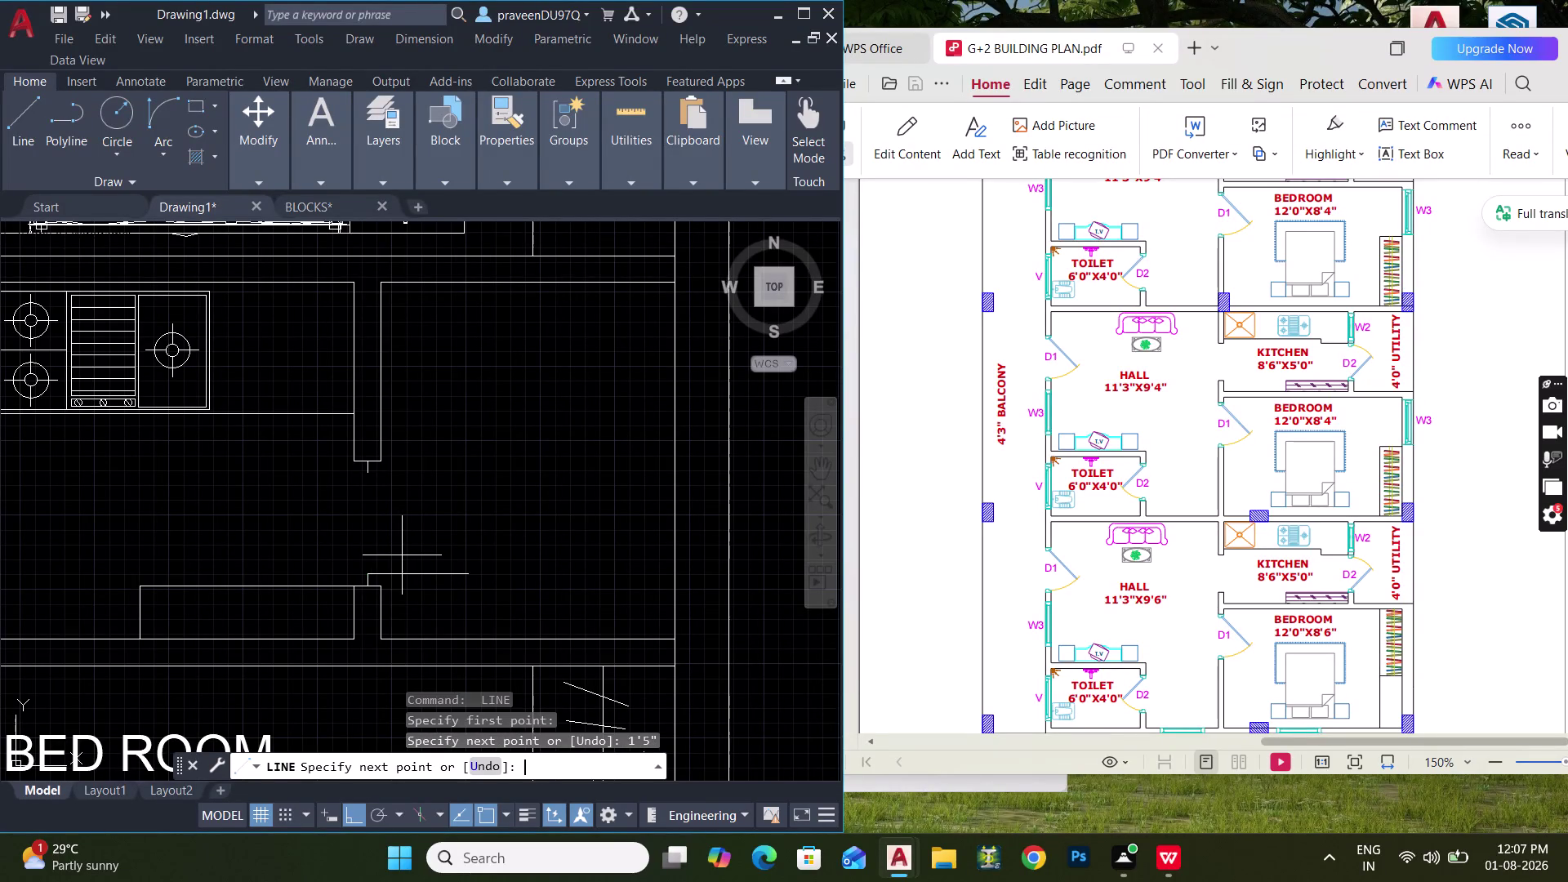
key(Escape)
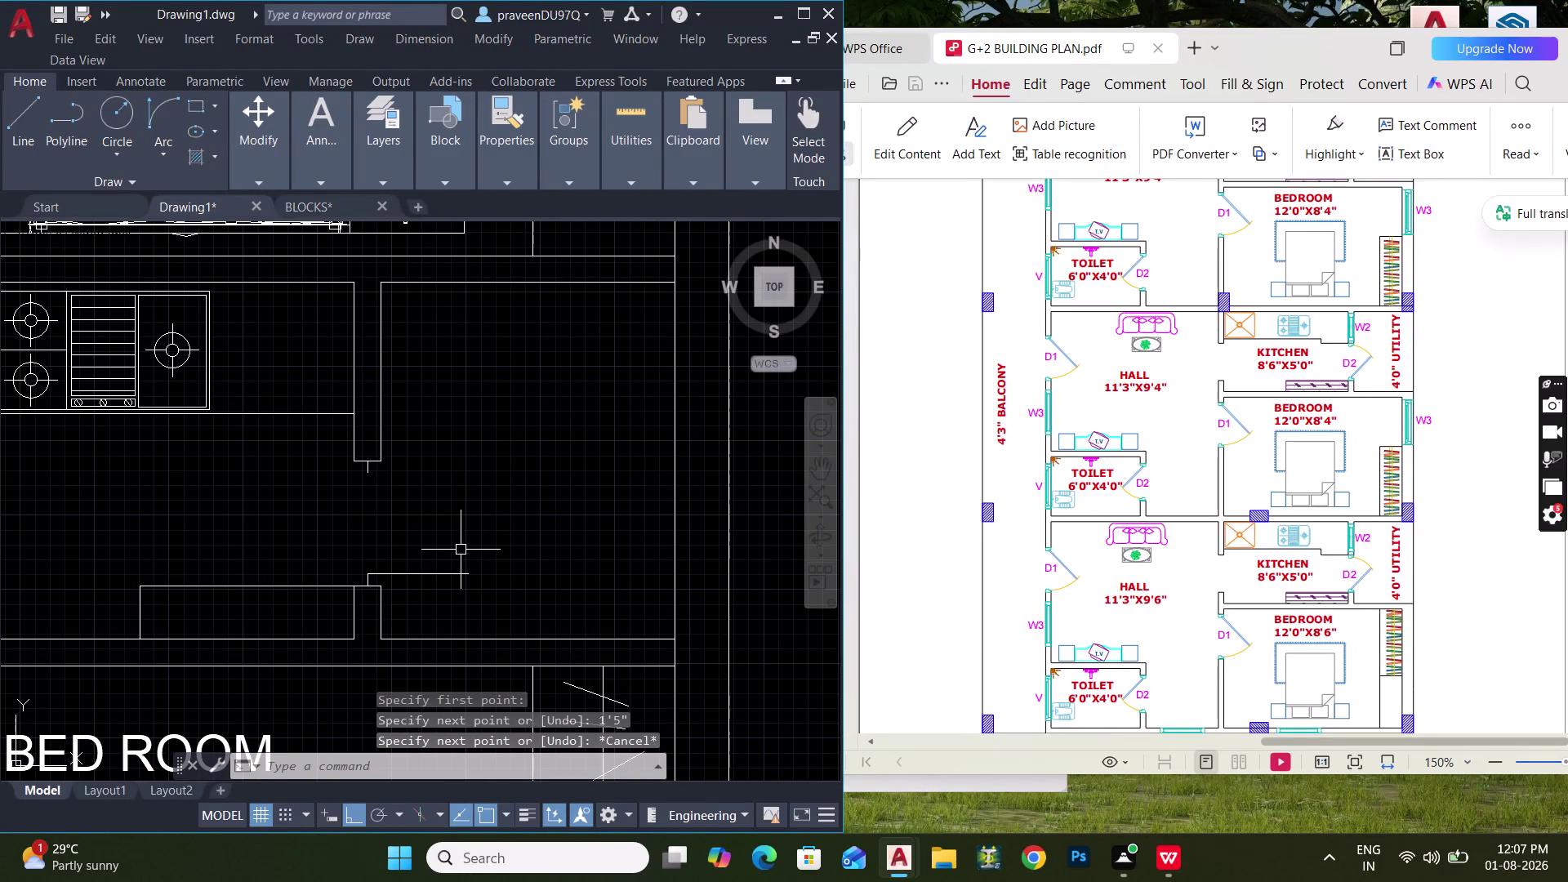
click(170, 112)
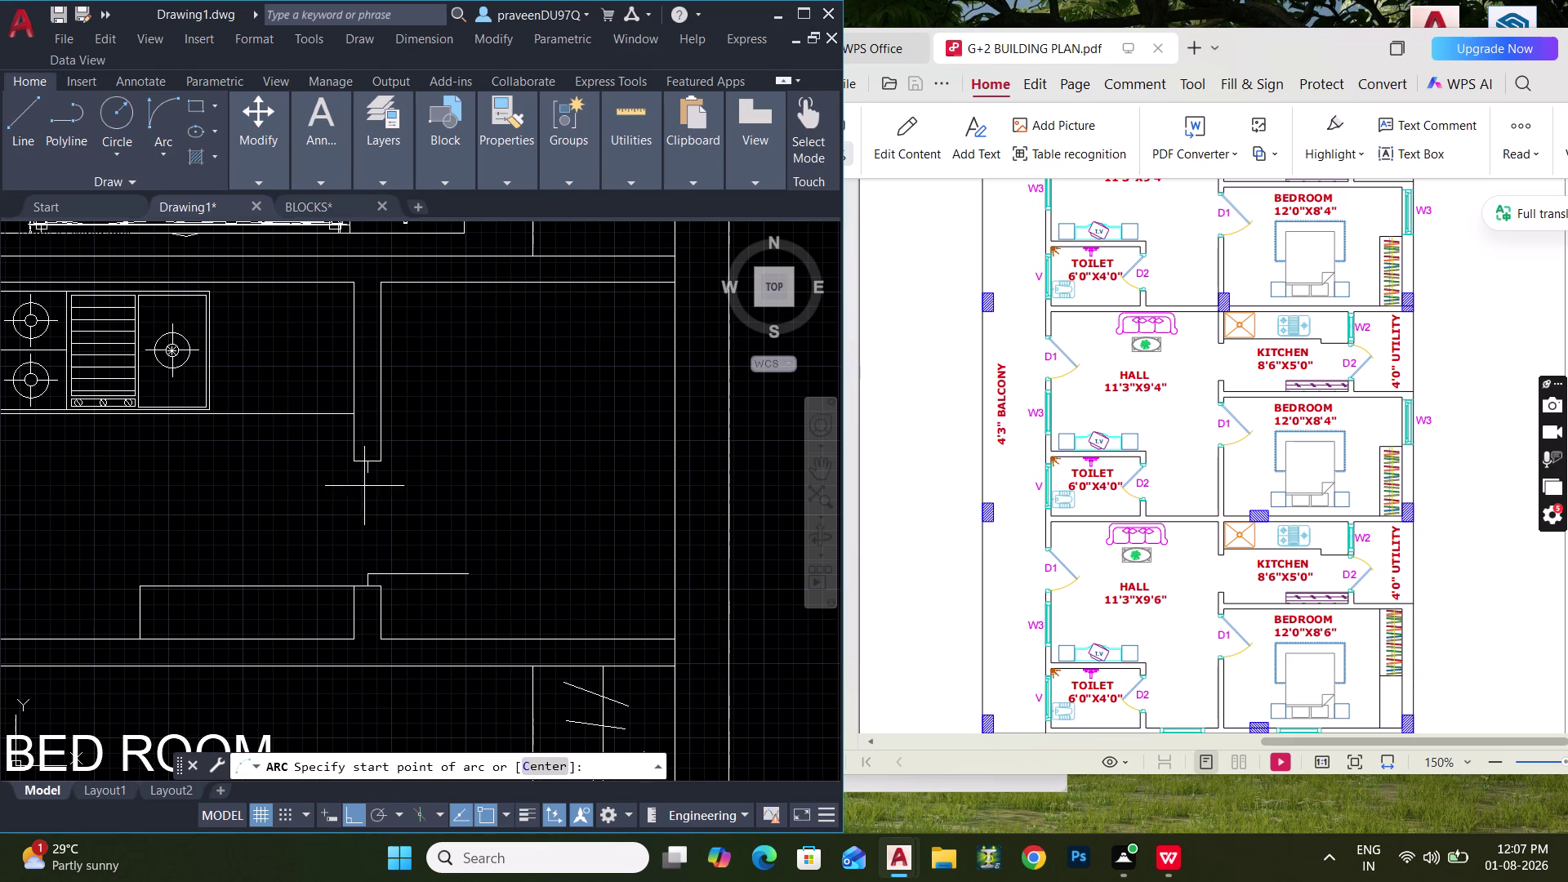
Draw the bedroom door swing arc from the wall end and select the door leaf line.
click(369, 478)
click(461, 572)
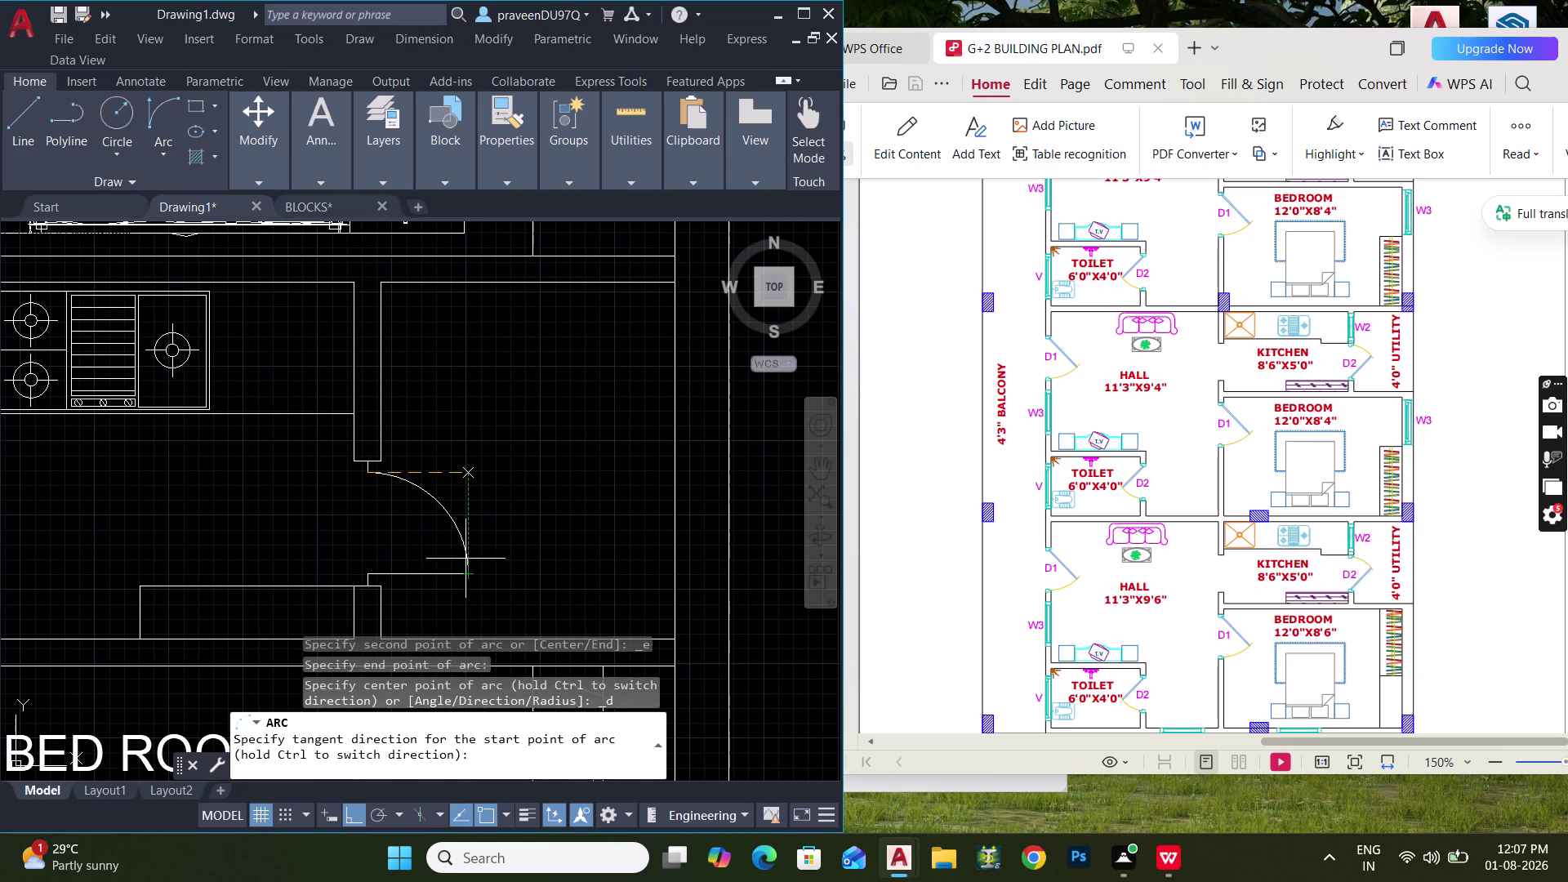
click(462, 539)
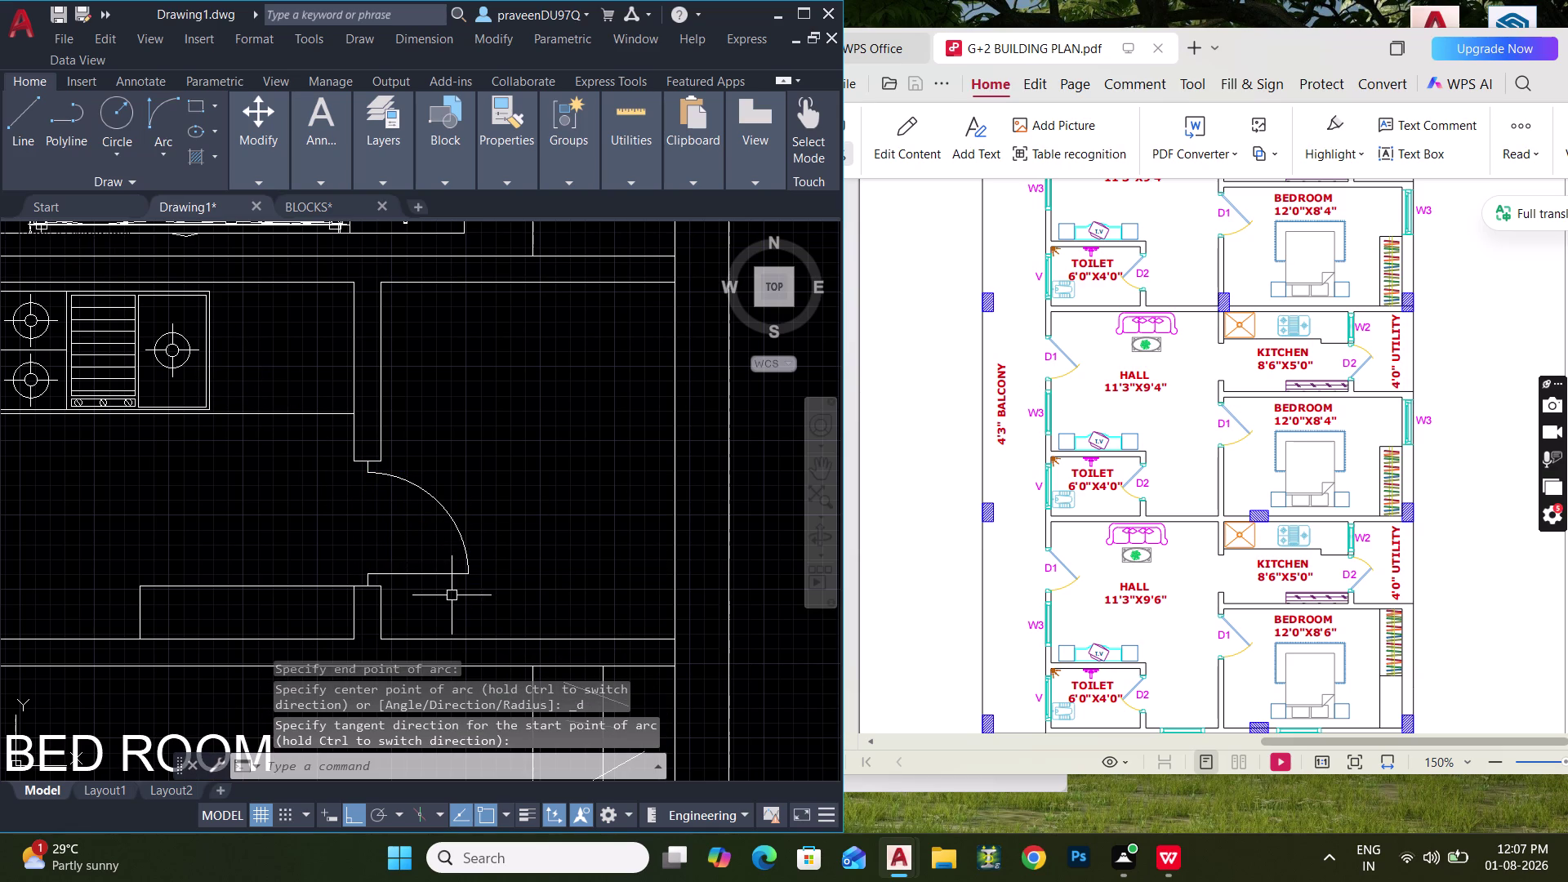
click(445, 595)
click(421, 552)
Rotate the door leaf 45 degrees about its hinge point.
text(RO)
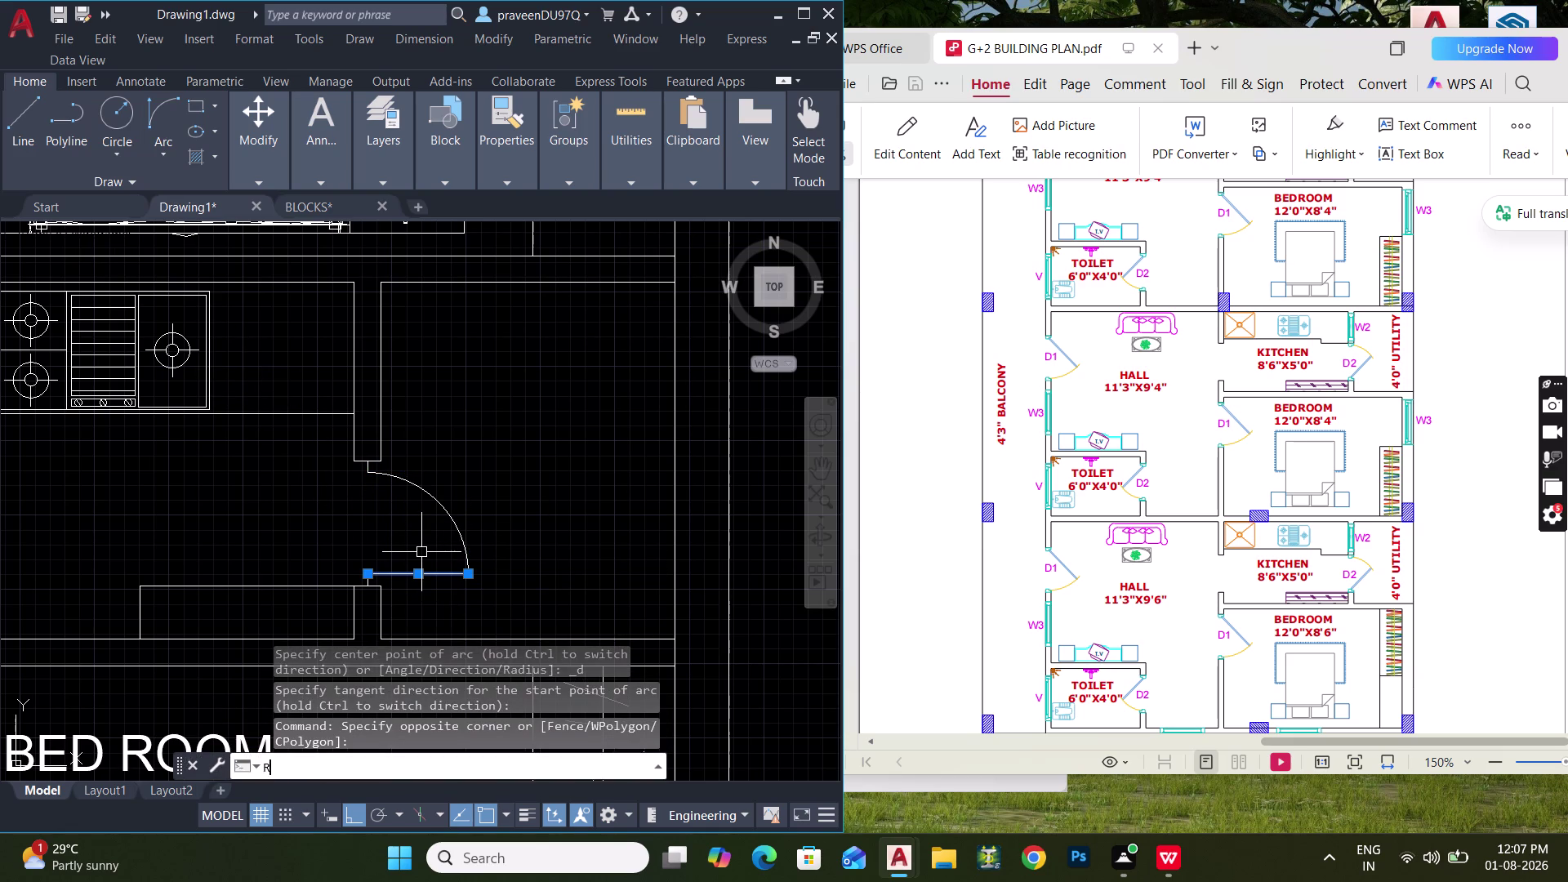
key(space)
click(372, 573)
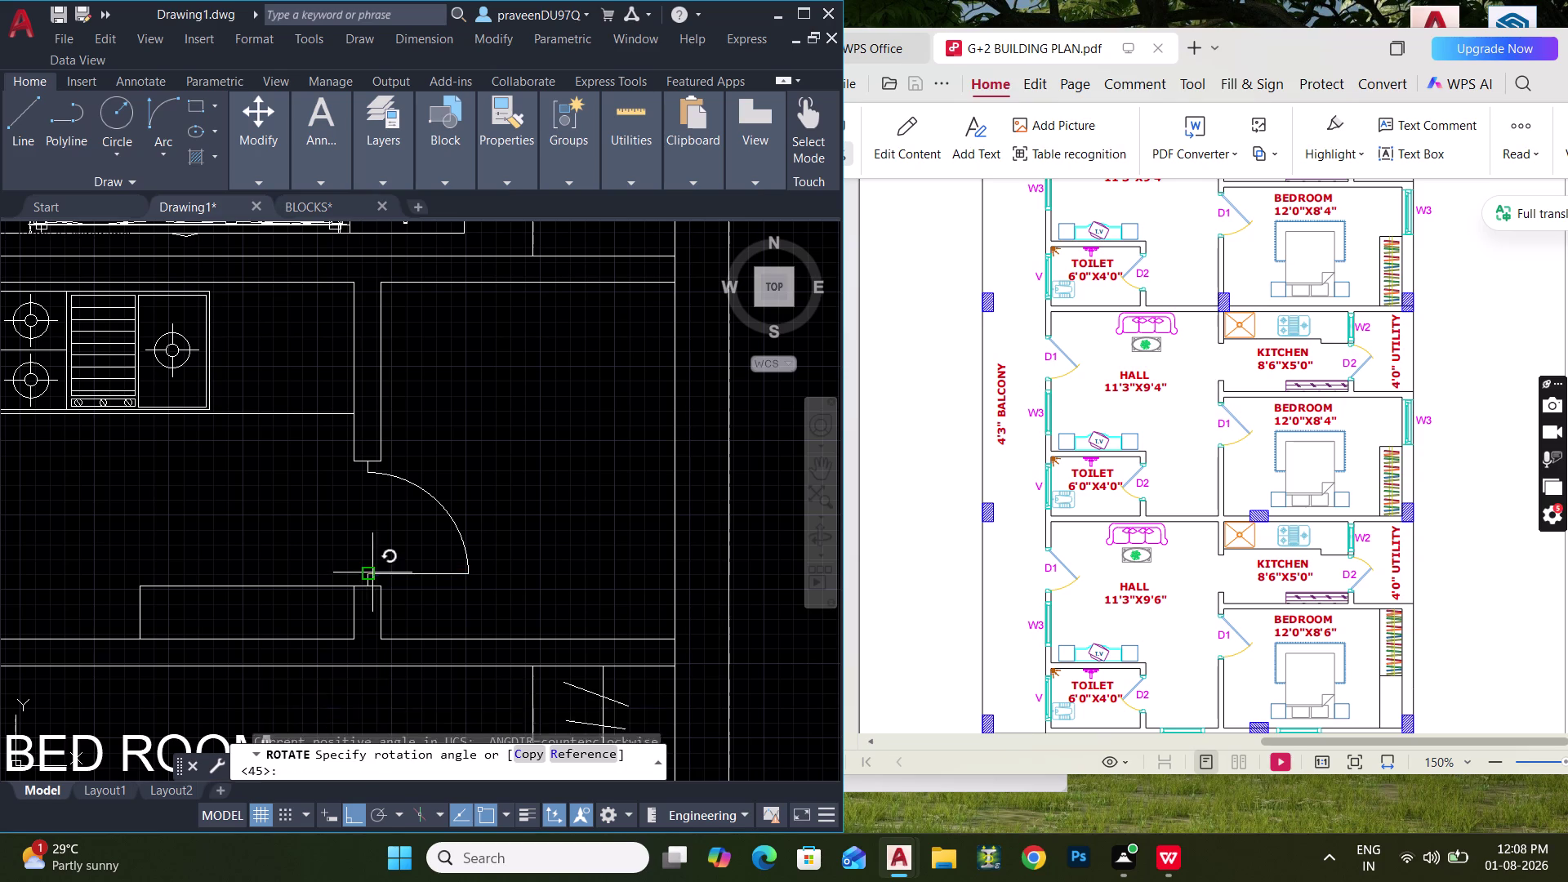
text(45)
key(Return)
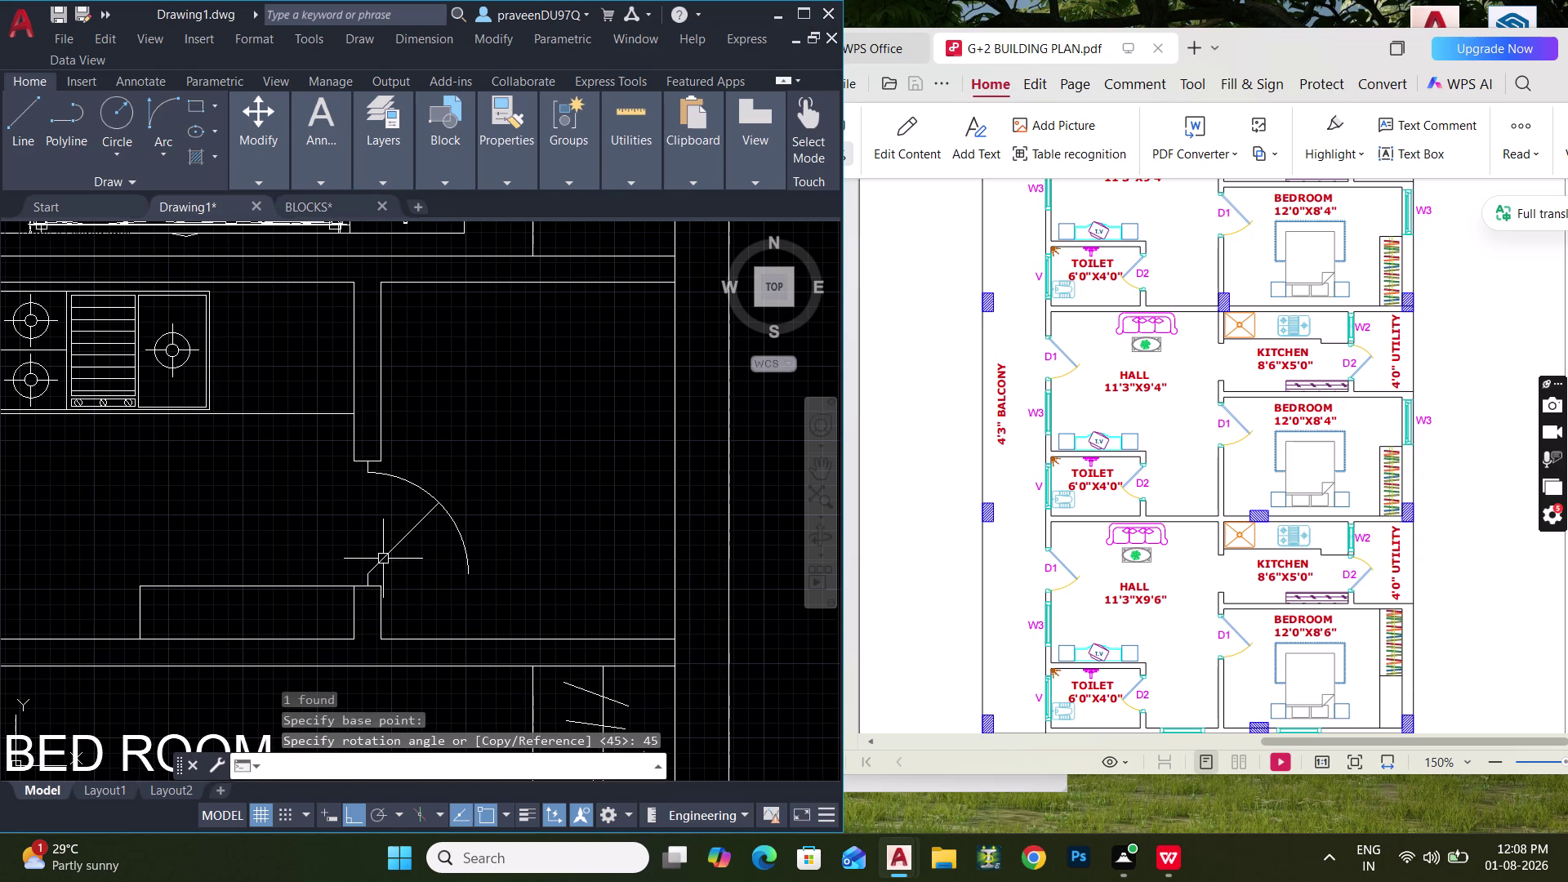
key(Escape)
Trim the leftover line extending past the door.
text(TR)
key(space)
drag(477, 528, 450, 588)
scroll(down, 3)
key(Escape)
scroll(up, 3)
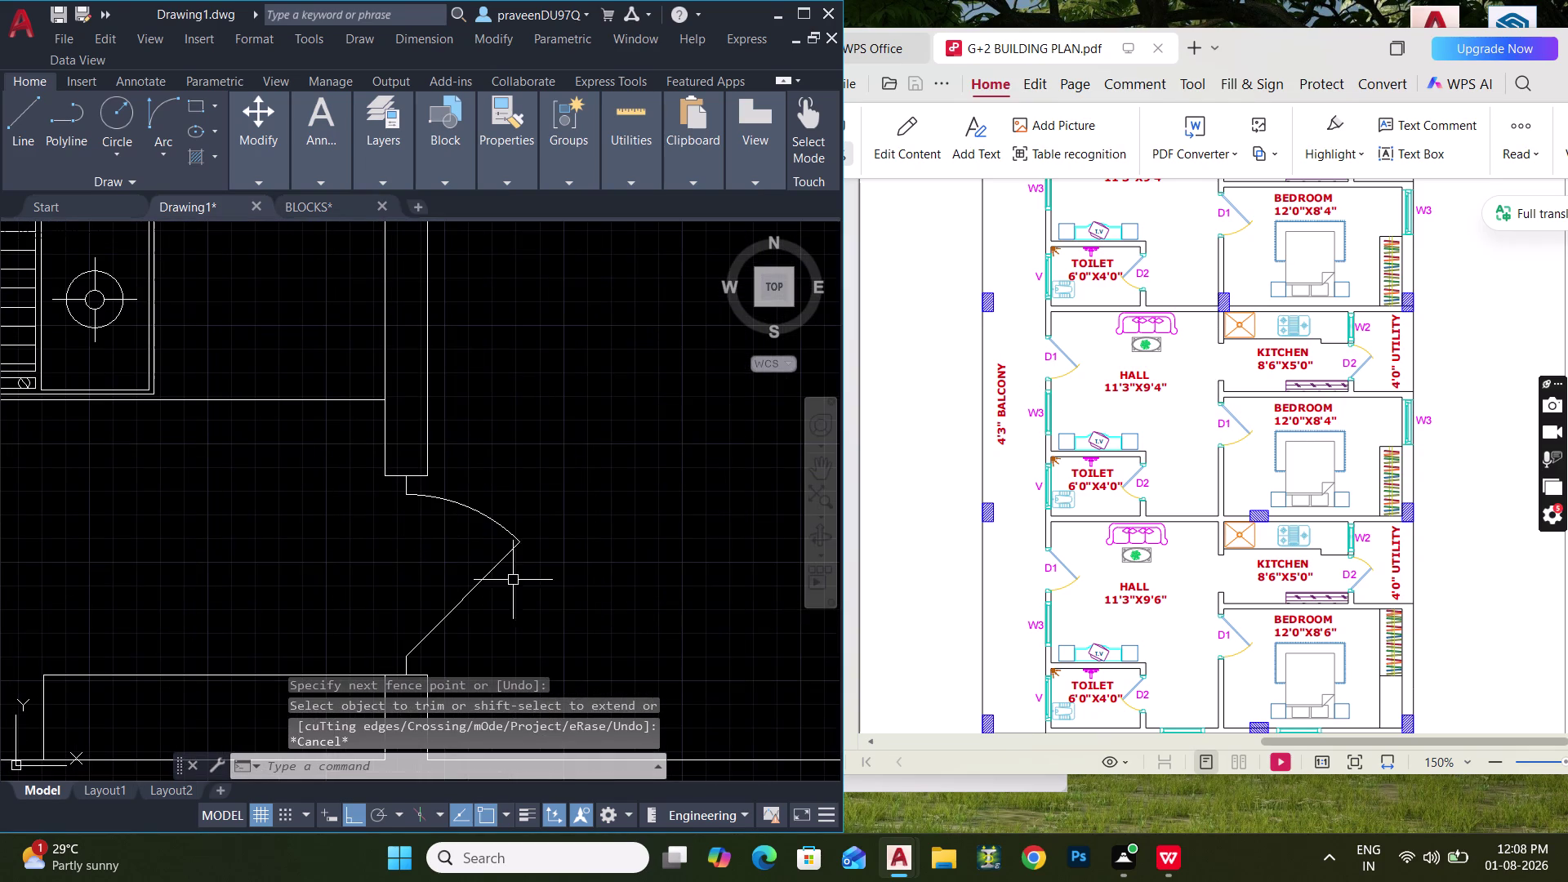
Select the door arc, leaf and stub lines for copying.
middle_drag(581, 621, 548, 579)
drag(585, 601, 559, 580)
click(304, 449)
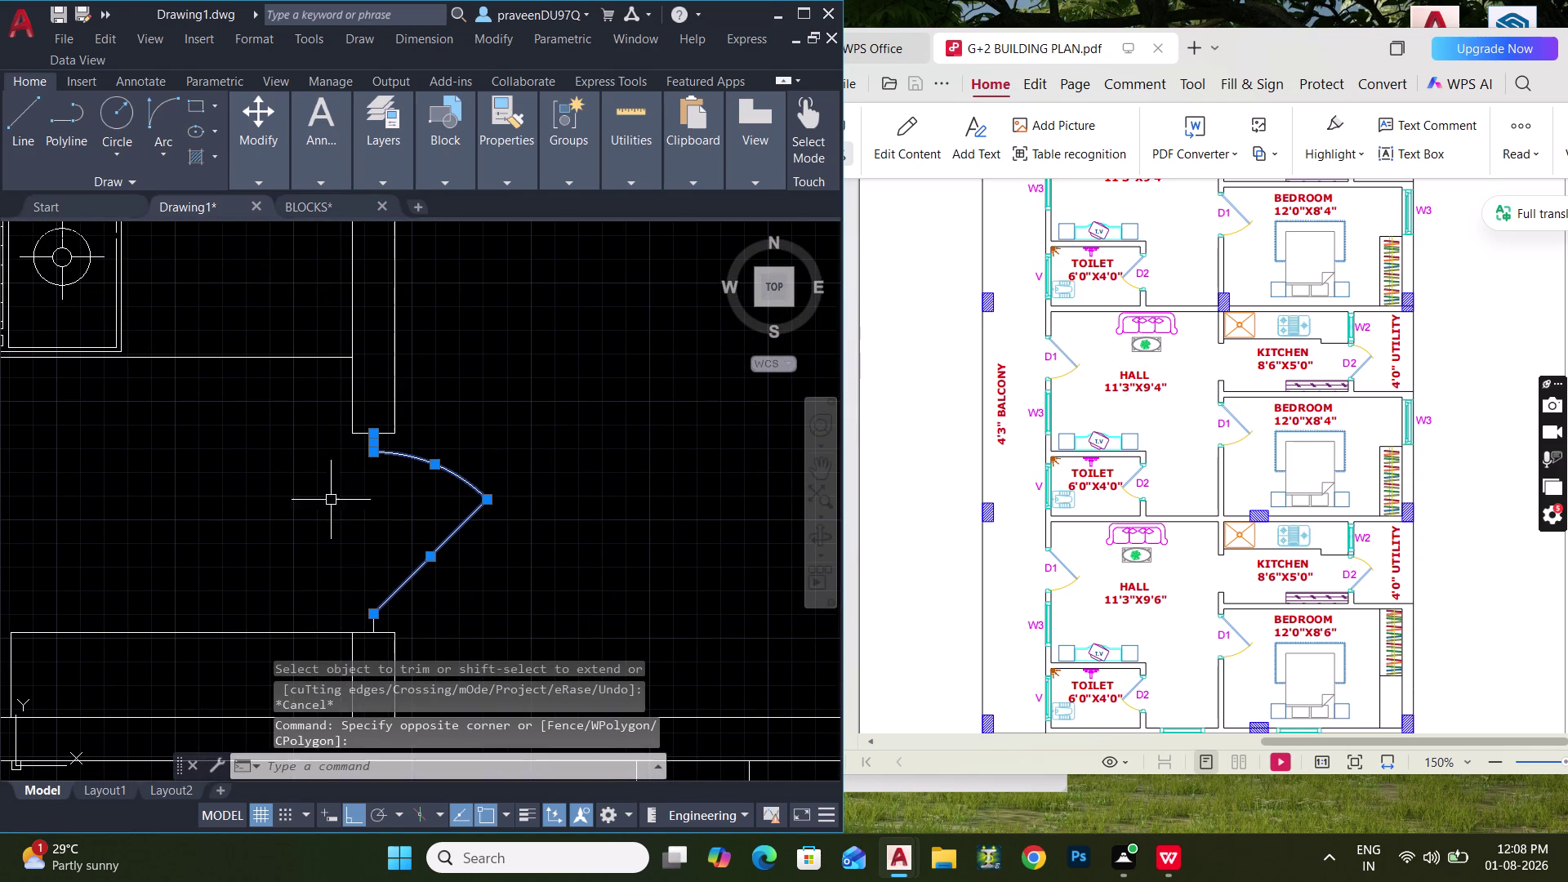
middle_drag(367, 519, 369, 491)
scroll(up, 3)
click(399, 604)
click(299, 561)
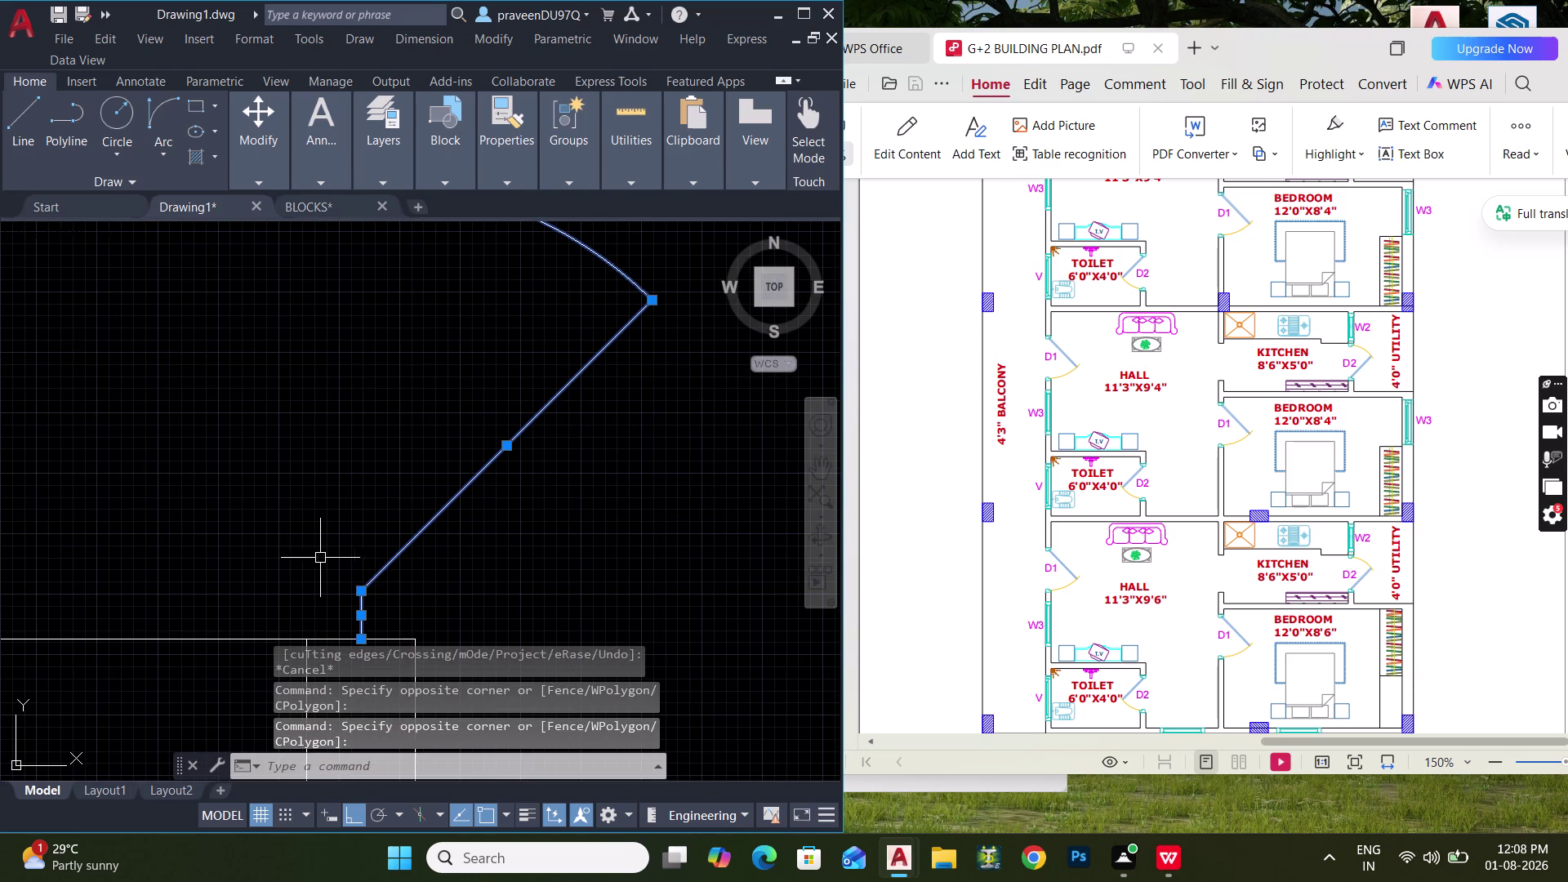
key(c)
text(O)
key(space)
middle_drag(390, 571, 389, 517)
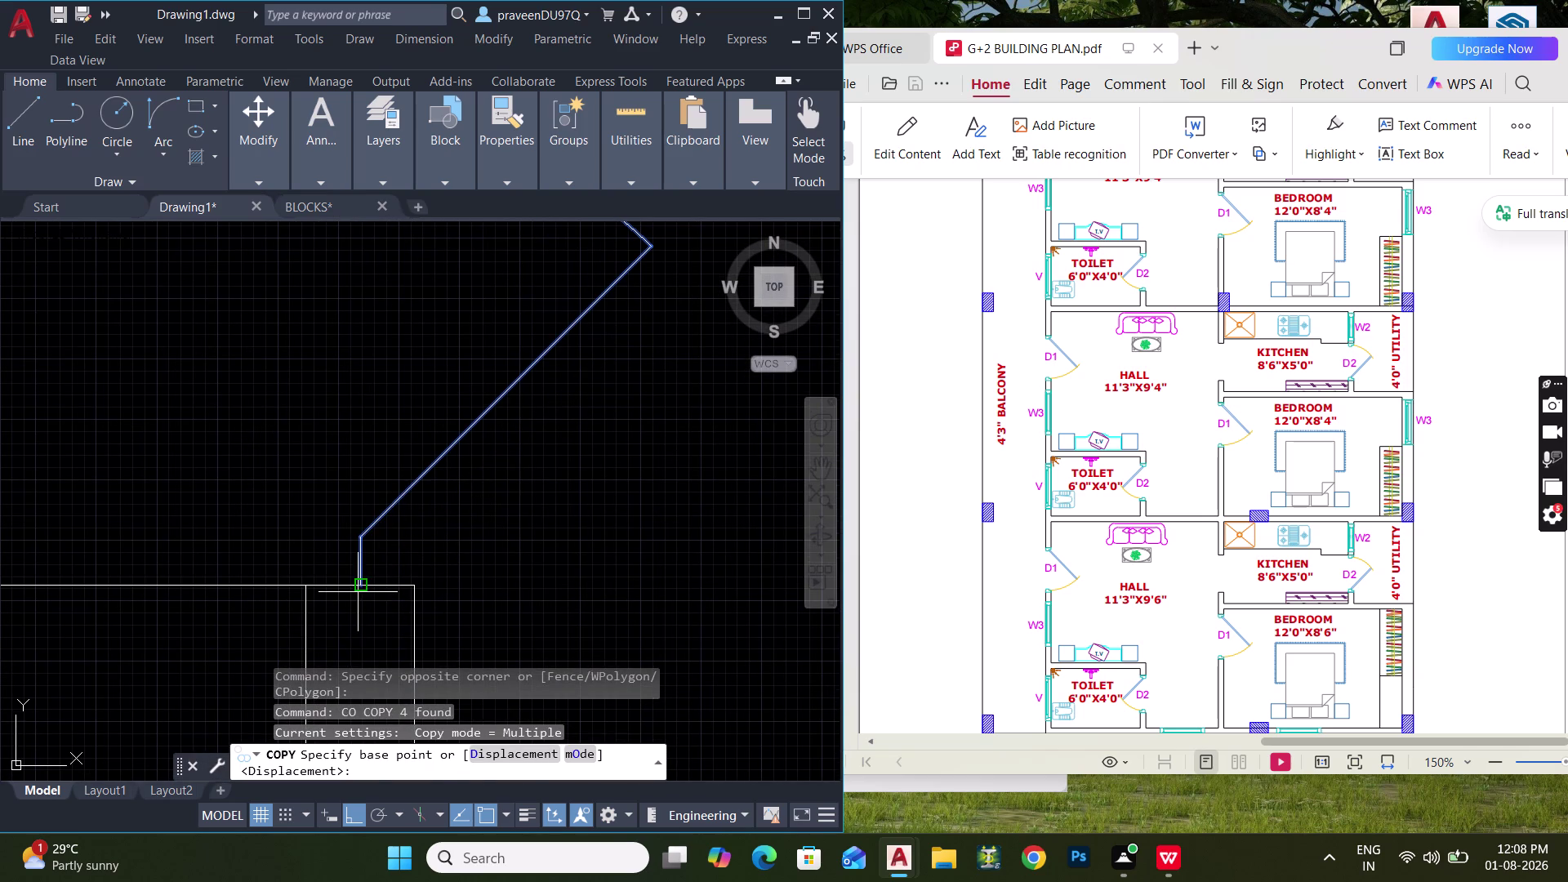
Copy the door from its hinge base point to two other bedroom doorways.
click(357, 594)
scroll(down, 3)
scroll(down, 3)
middle_drag(374, 469, 348, 724)
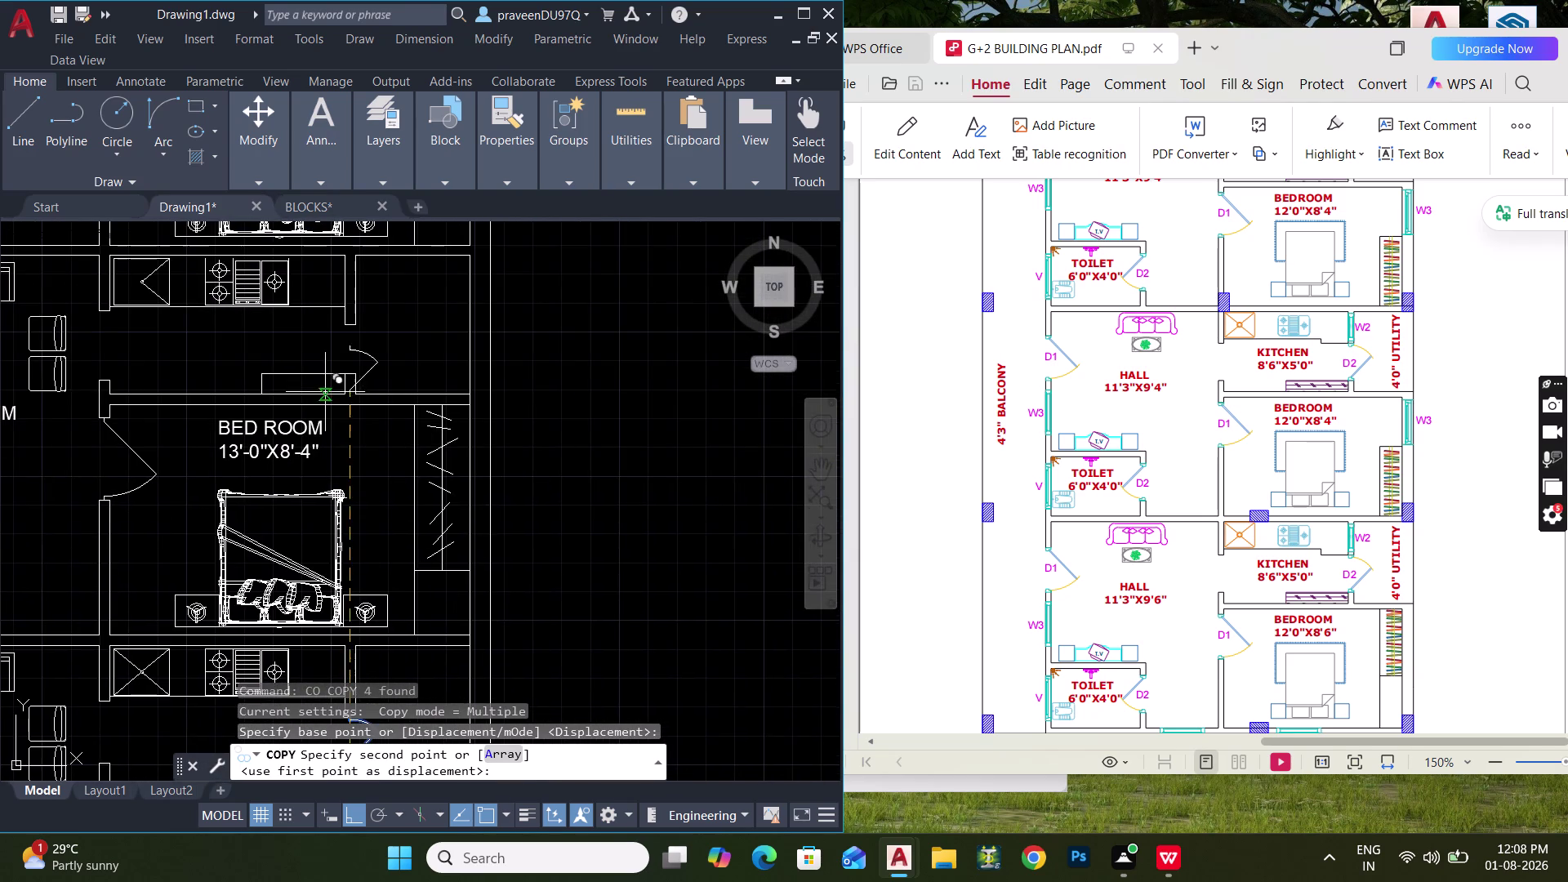
scroll(up, 3)
click(389, 365)
scroll(down, 3)
middle_drag(392, 370, 367, 664)
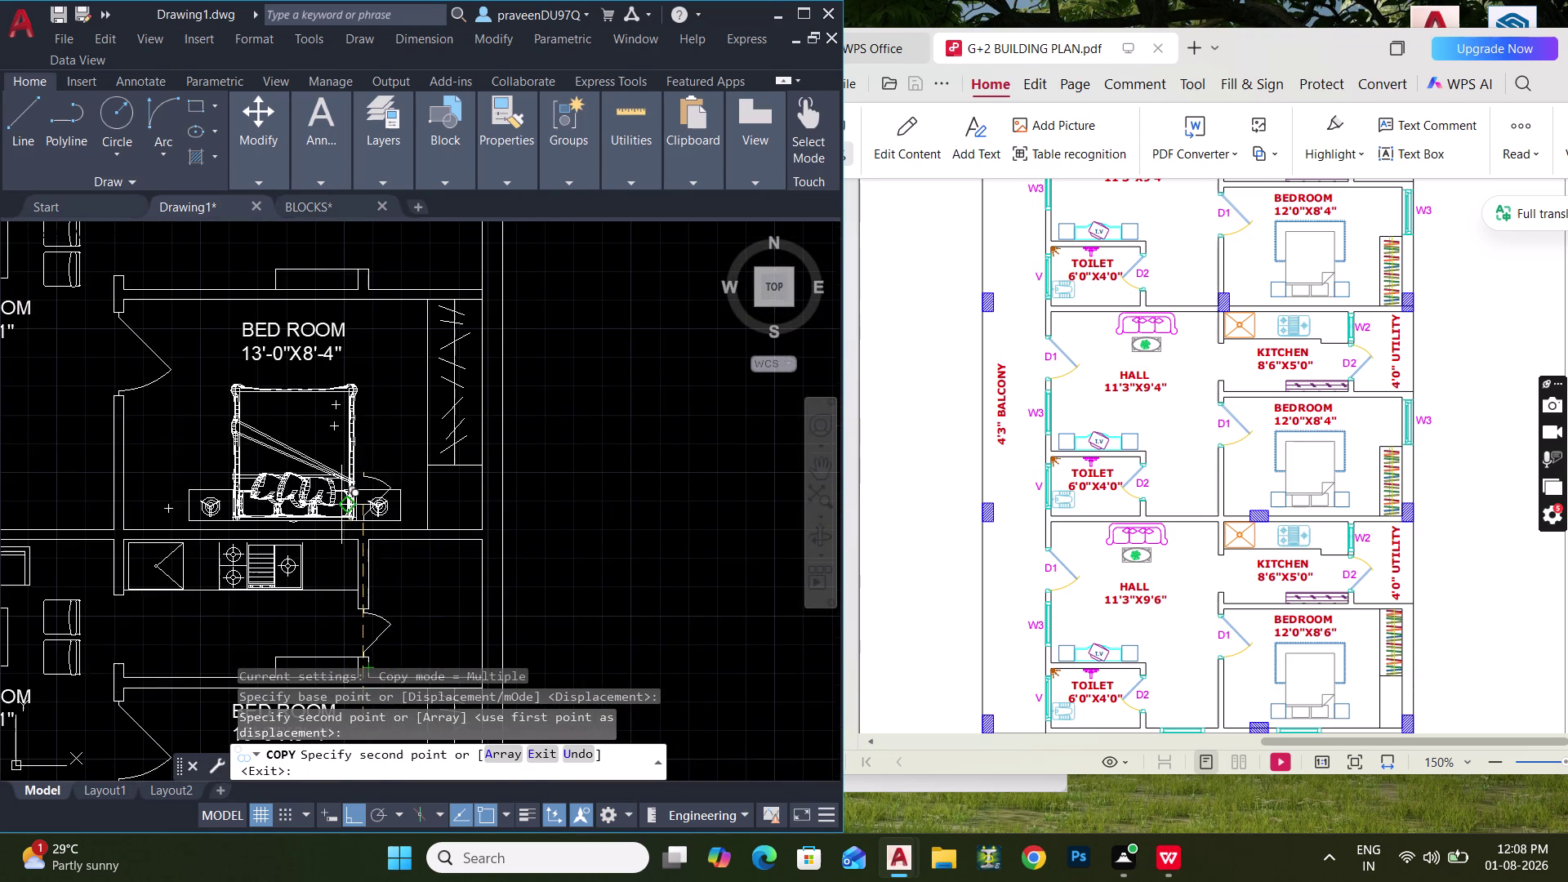
middle_drag(352, 324, 342, 516)
click(349, 465)
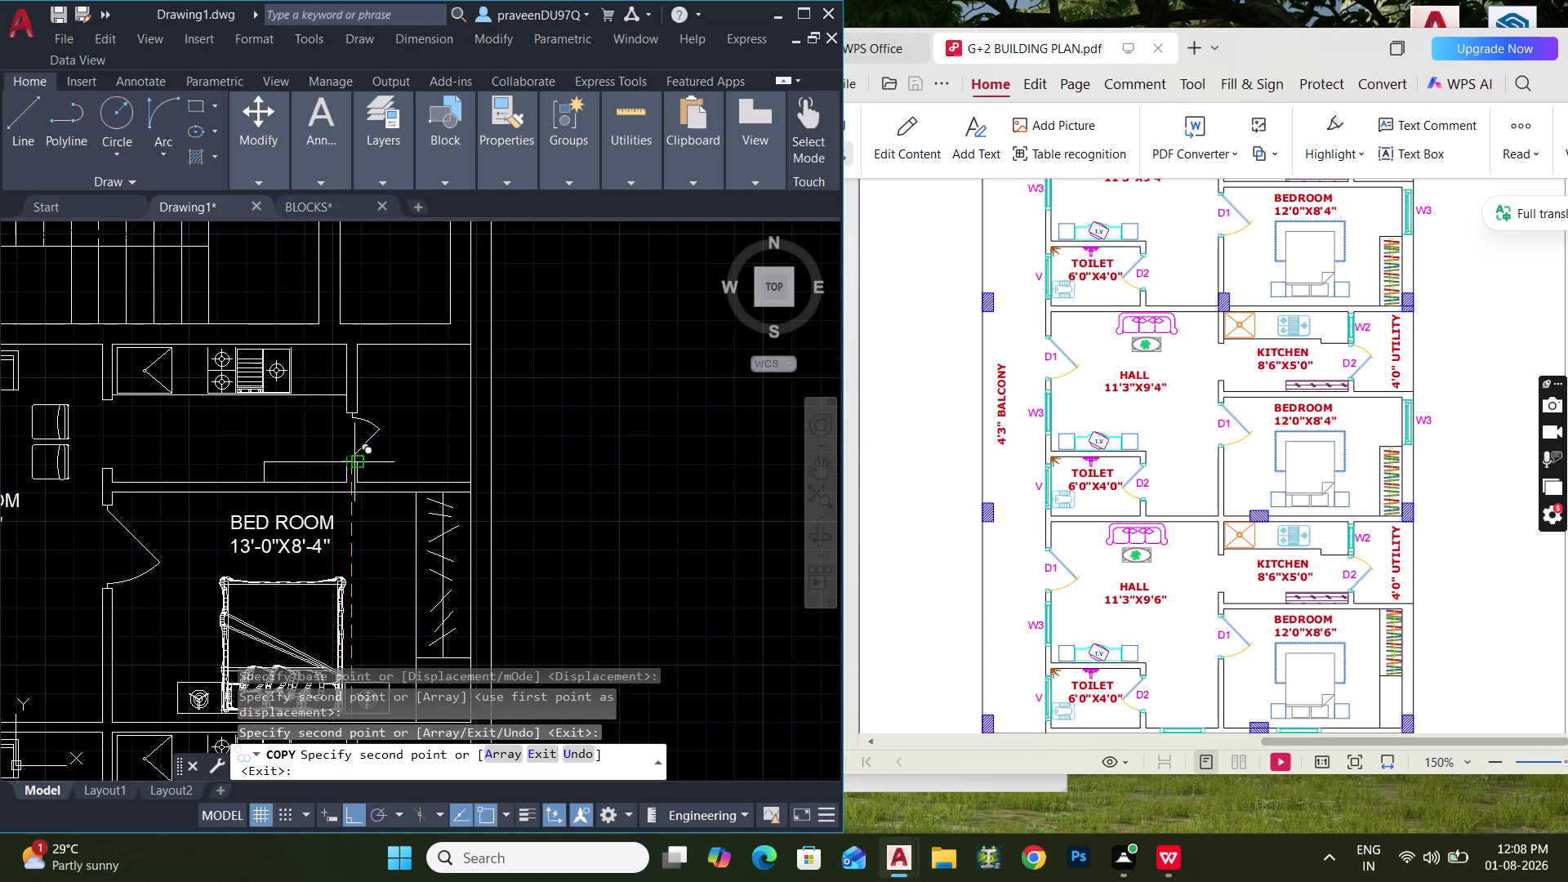
scroll(down, 3)
key(Escape)
key(Escape)
Pan and zoom to bring the staircase and lift shaft area into view.
middle_drag(364, 360, 354, 595)
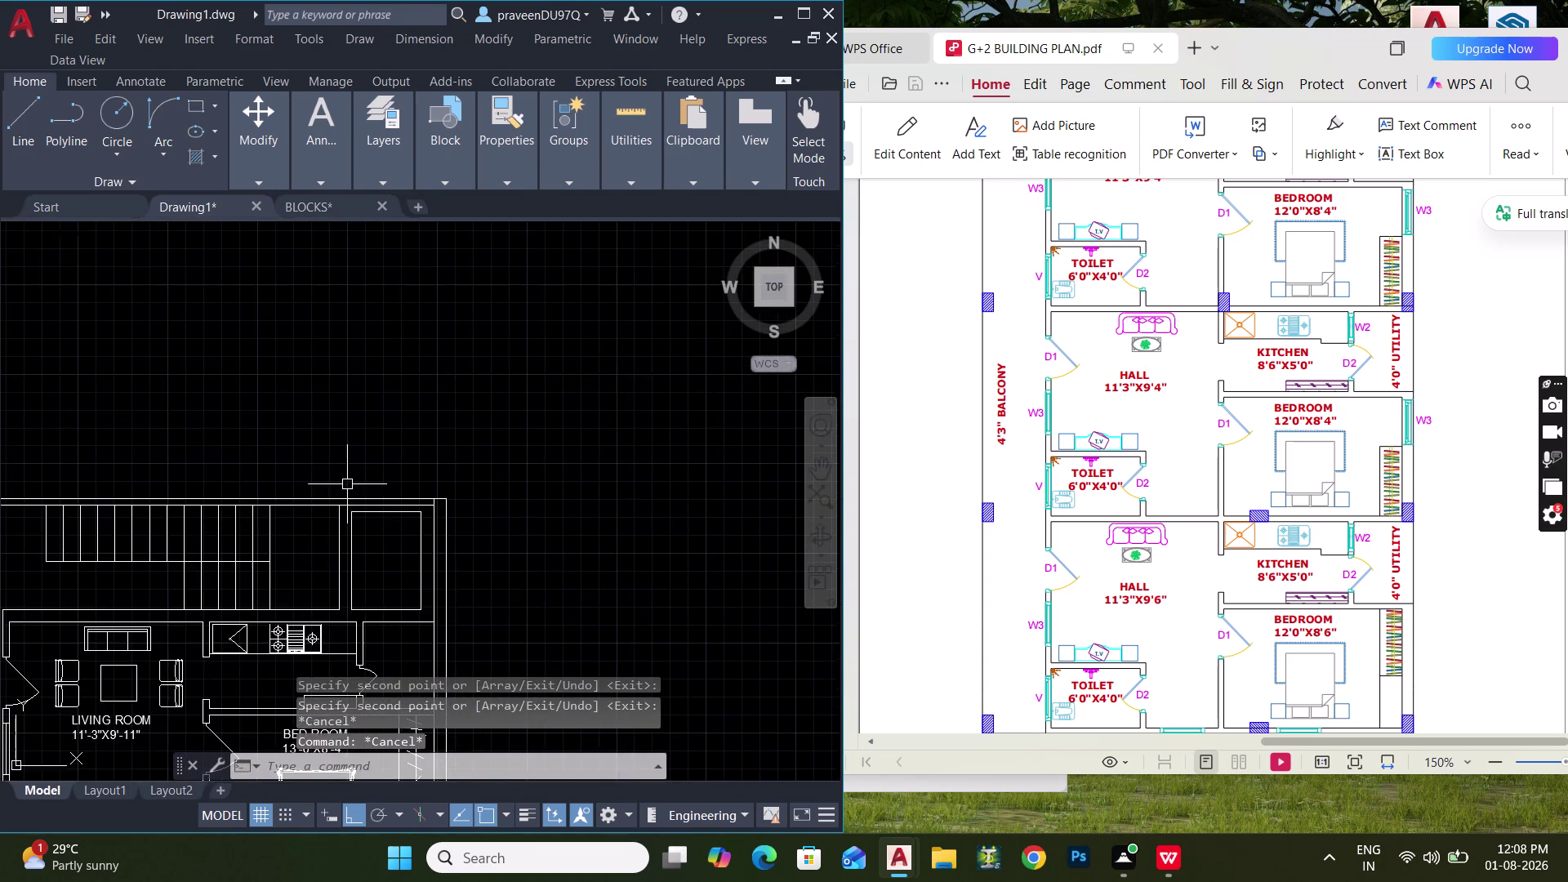
scroll(up, 3)
middle_drag(360, 513, 381, 411)
scroll(up, 3)
scroll(up, 3)
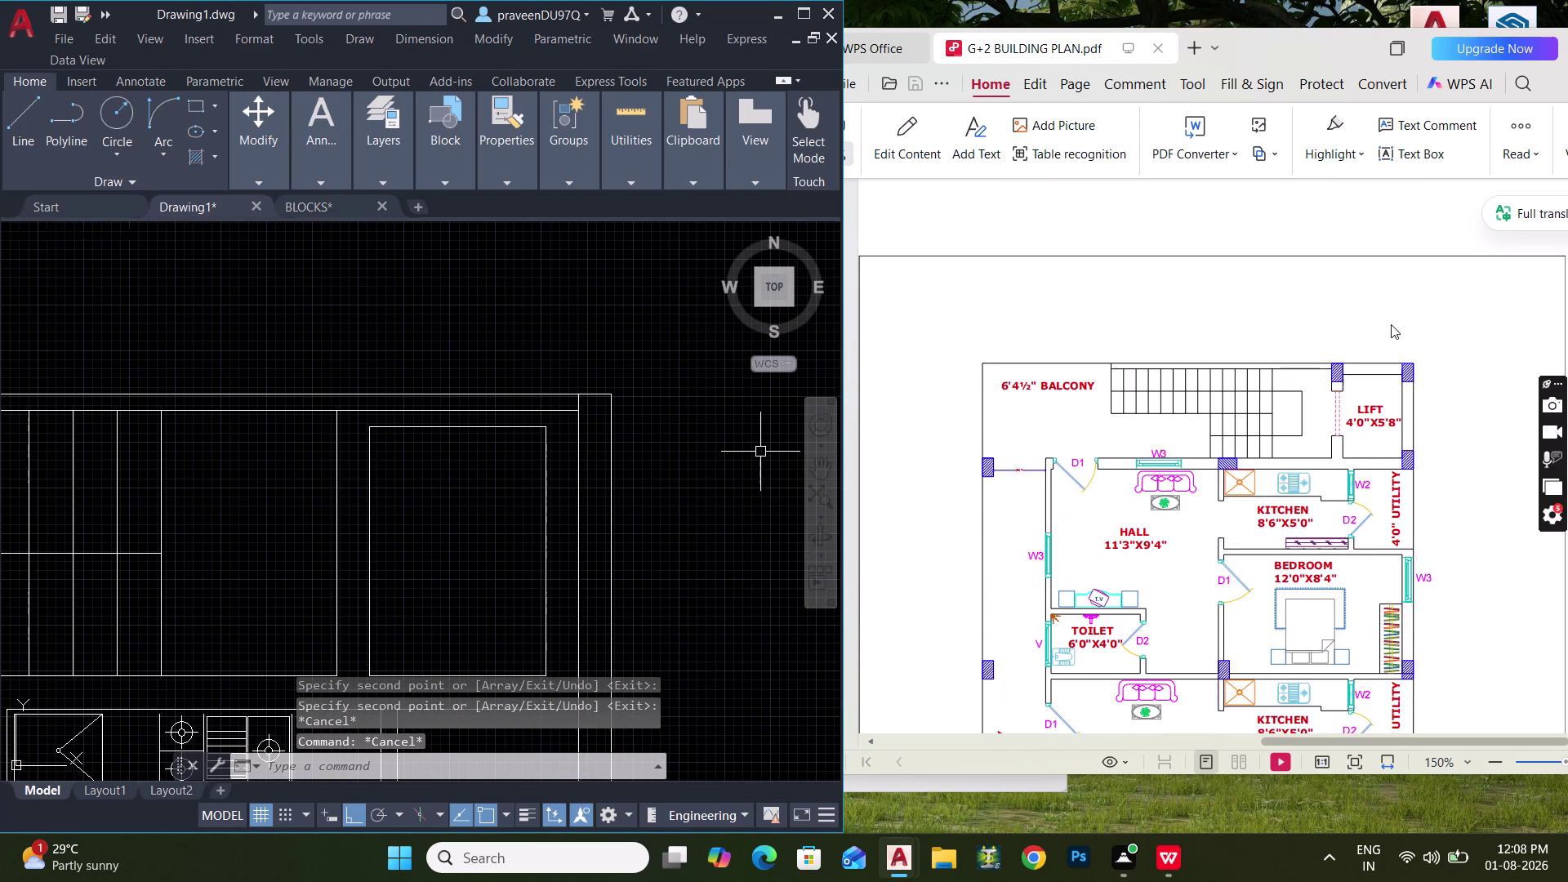
scroll(up, 3)
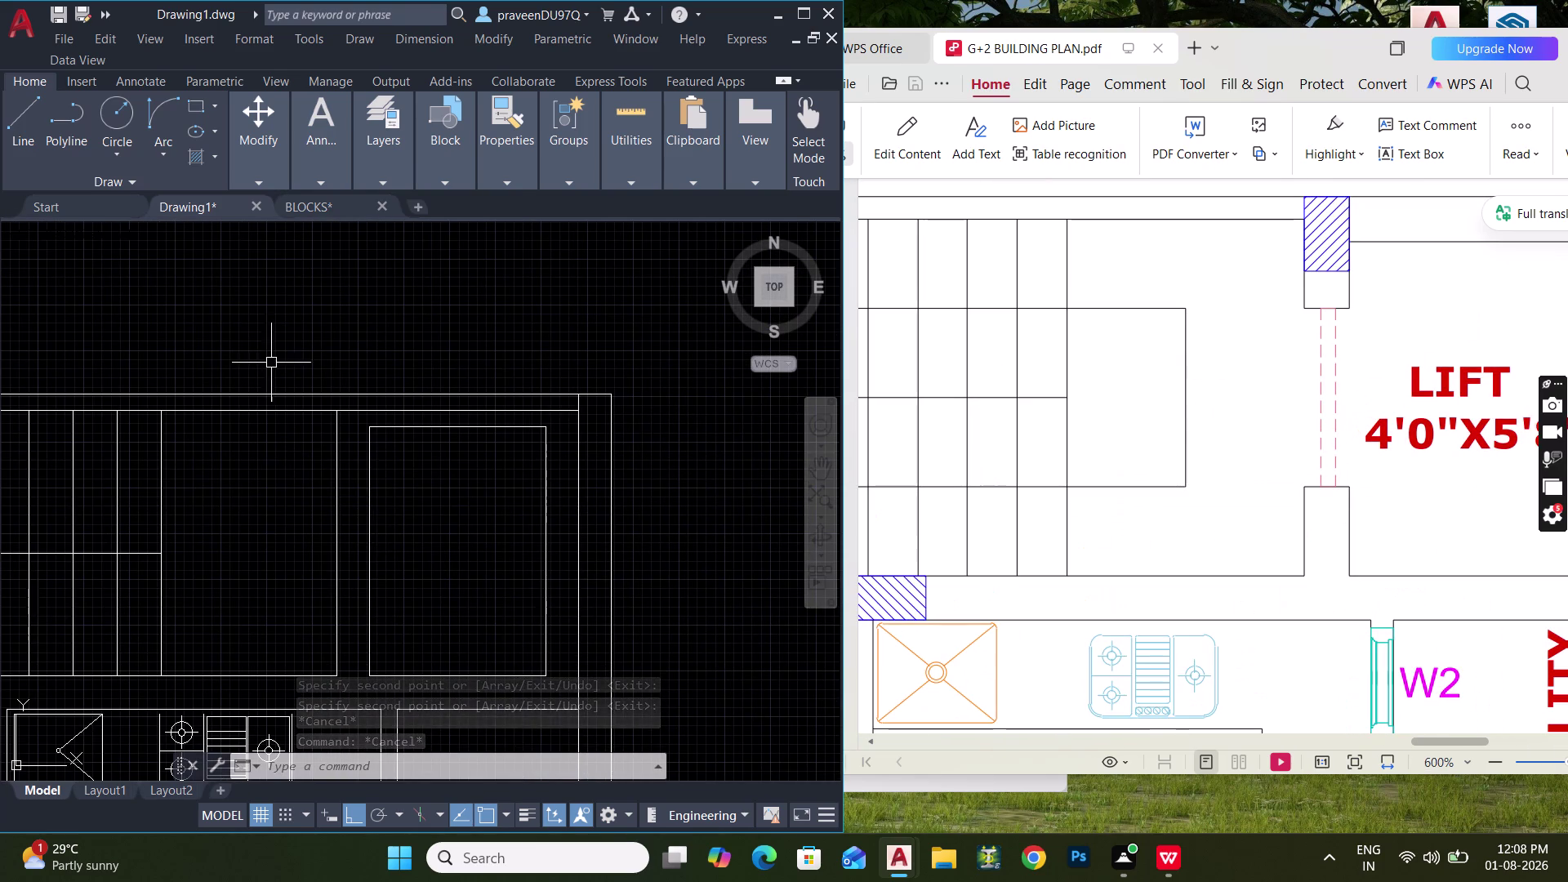
key(Escape)
text(L)
key(space)
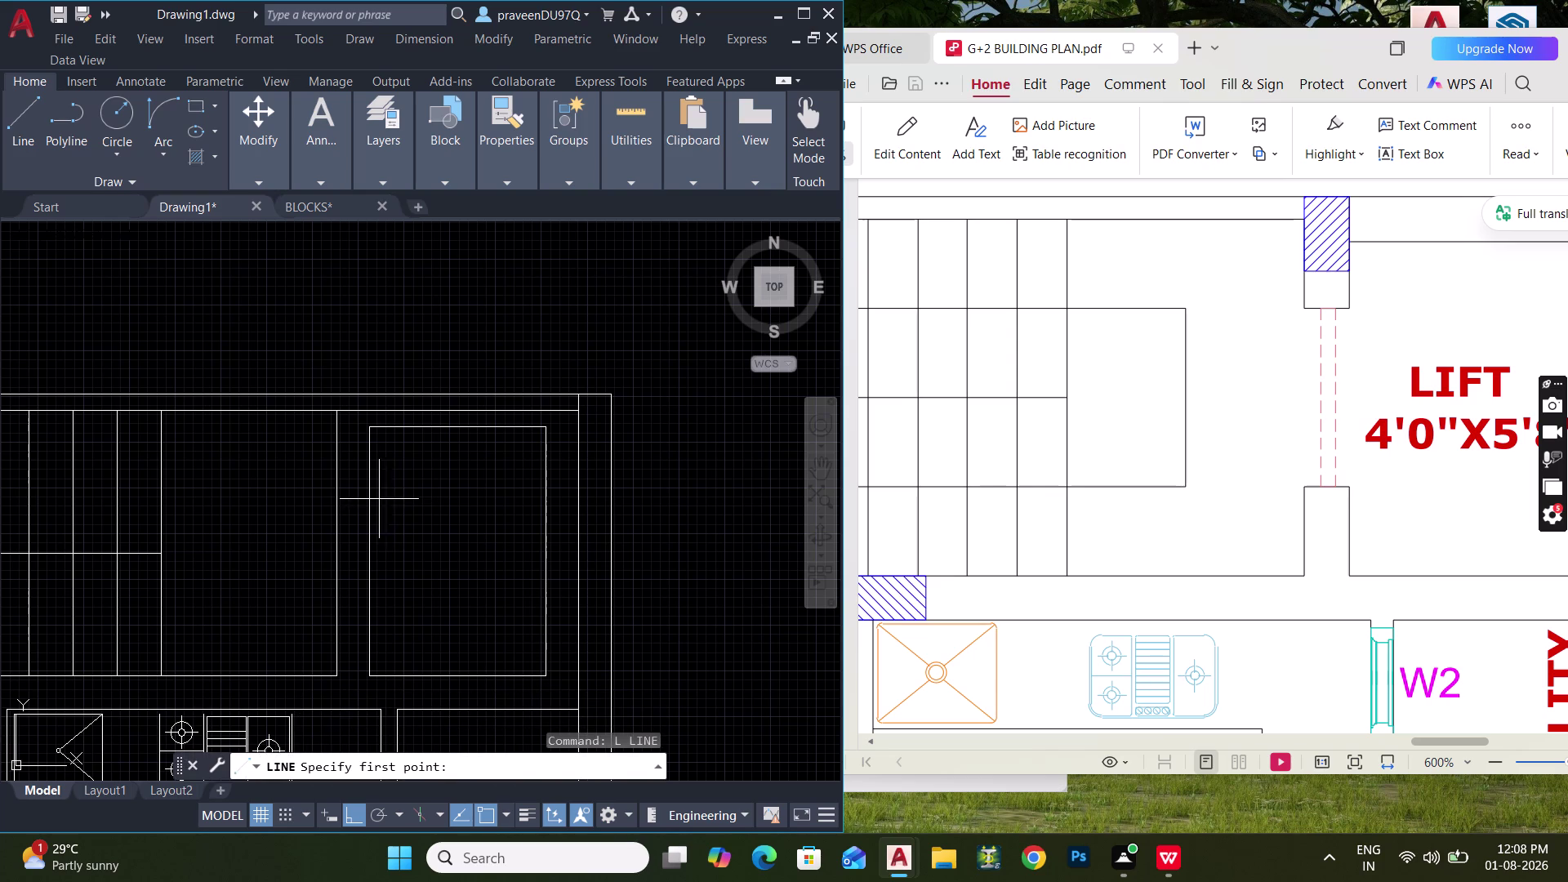
click(369, 429)
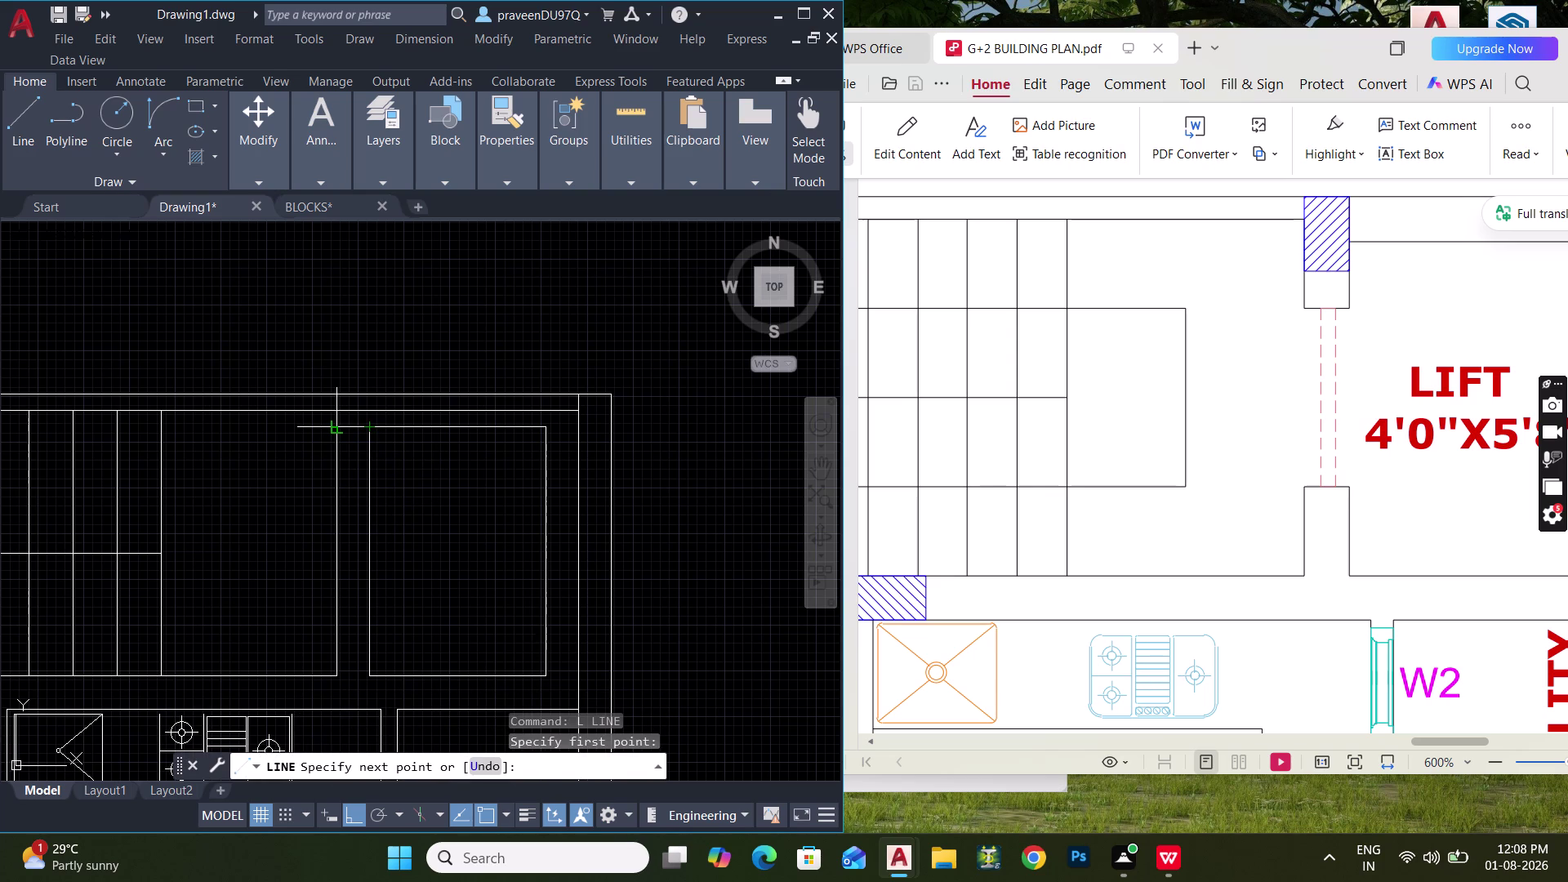
click(336, 433)
key(Escape)
scroll(down, 3)
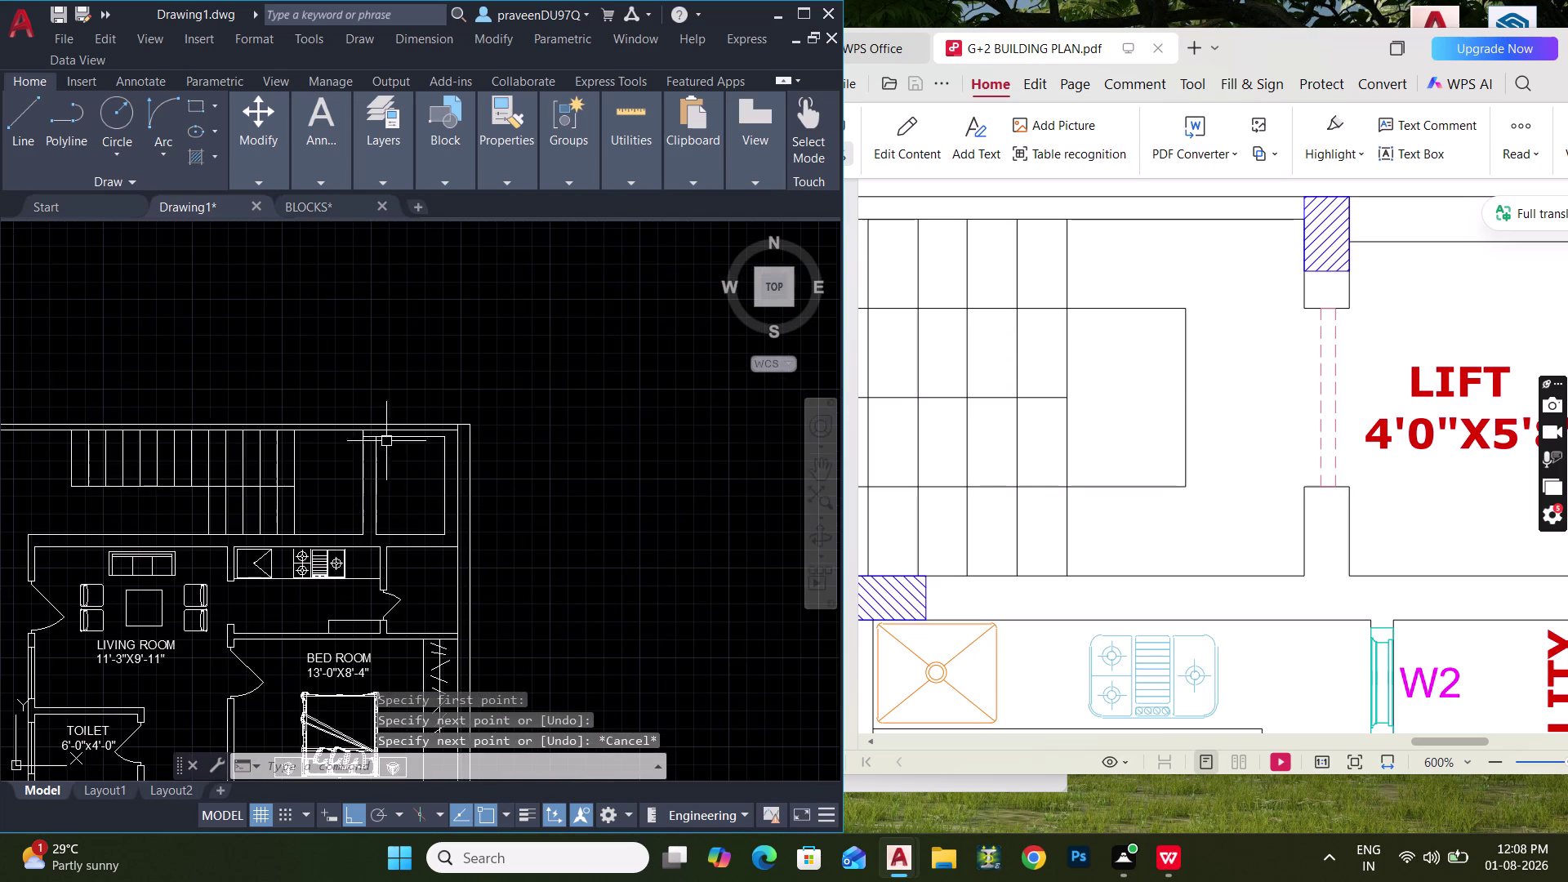
scroll(up, 3)
text(TE)
key(space)
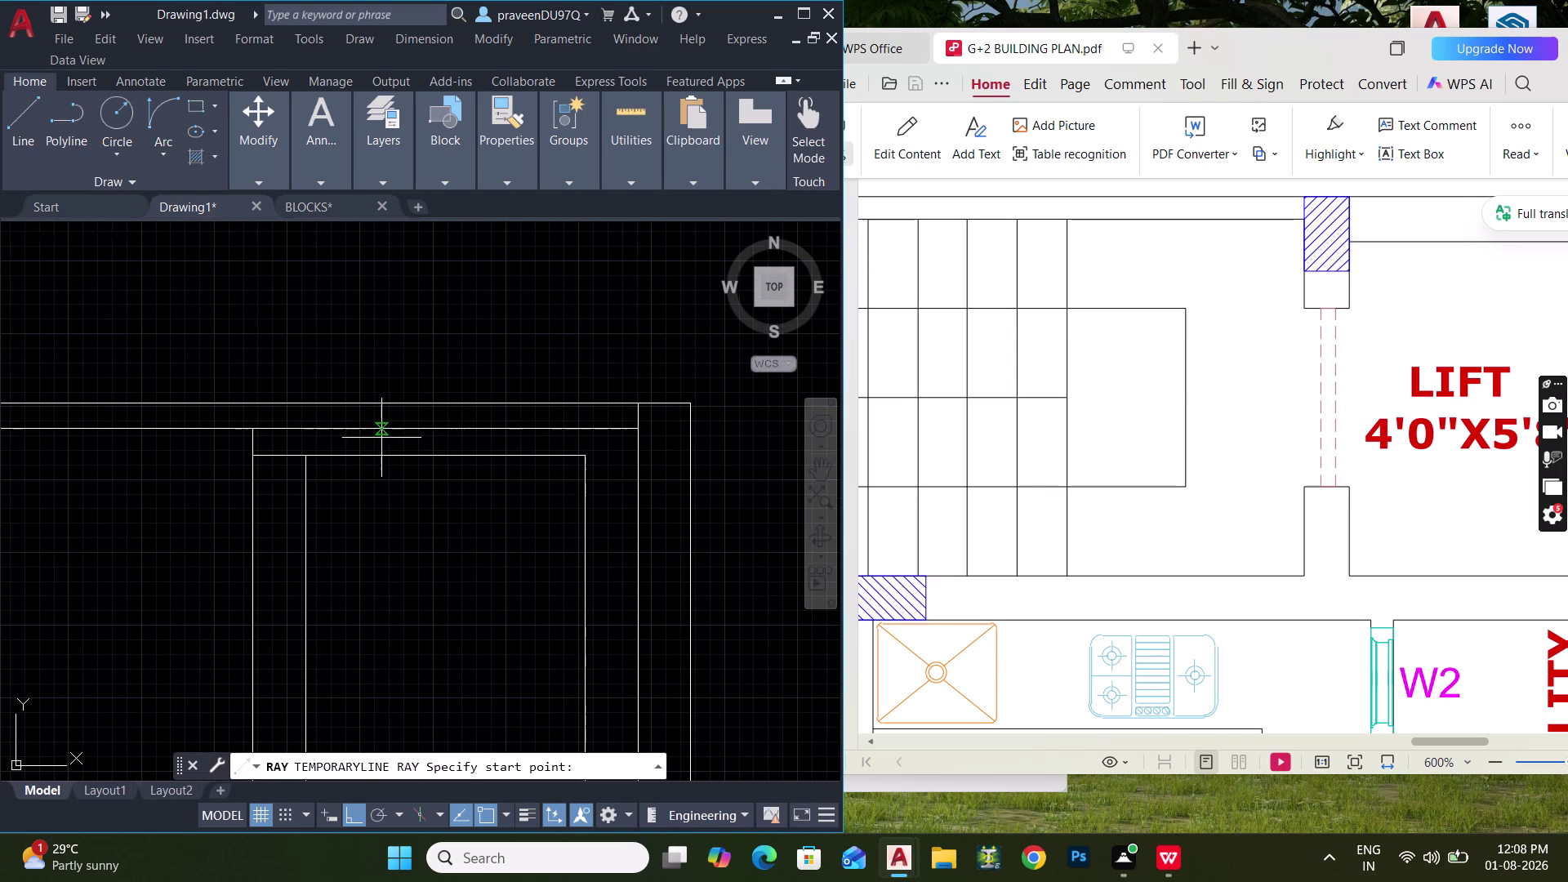
key(Escape)
key(Escape)
text(EX)
key(space)
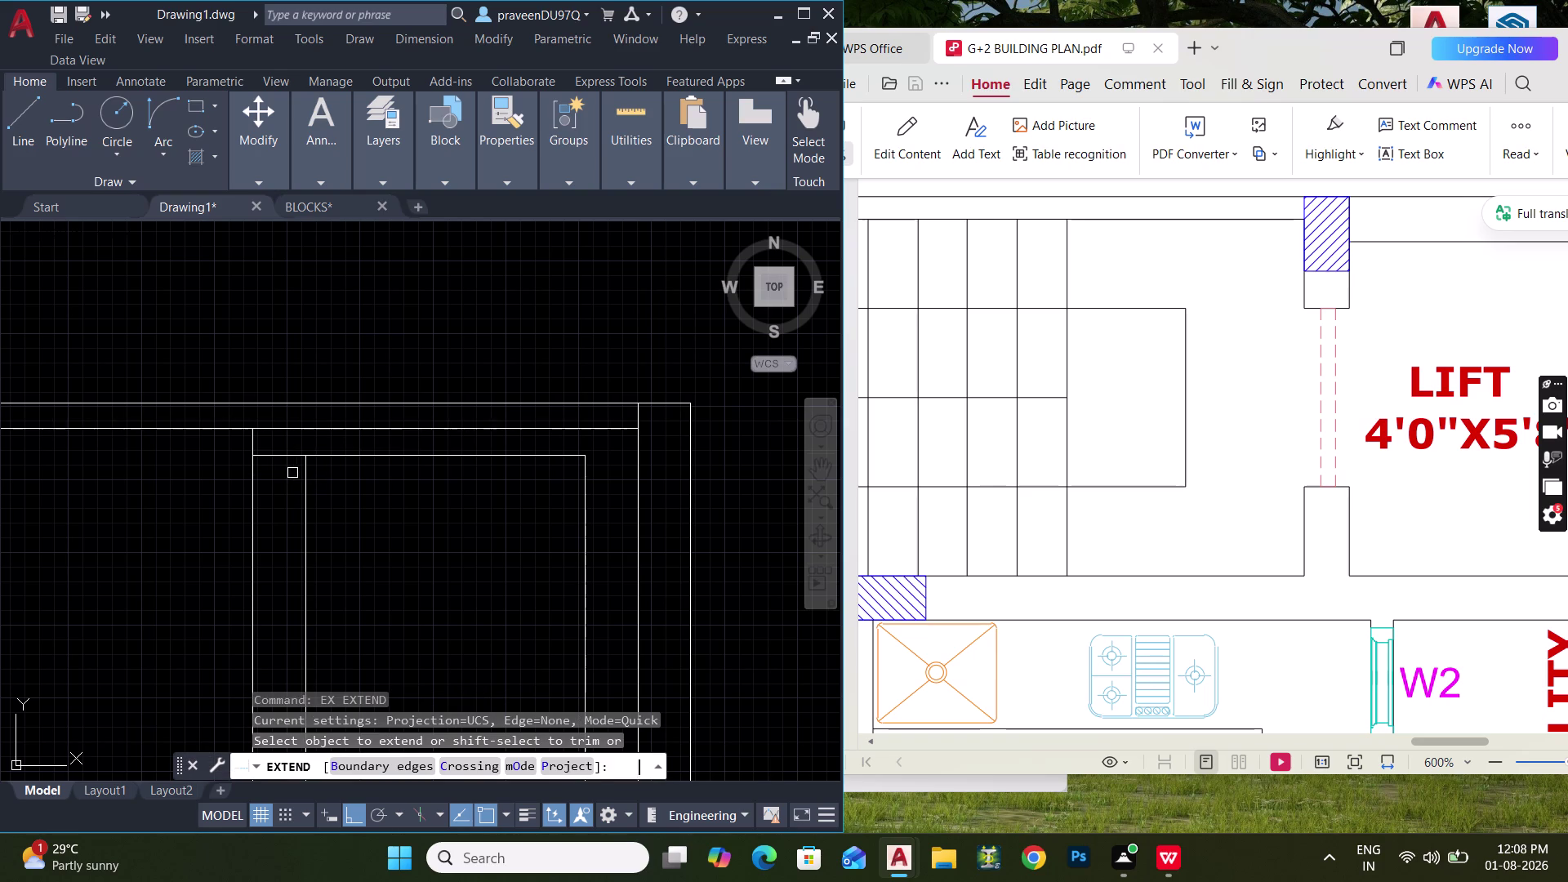
click(253, 443)
key(Escape)
key(t)
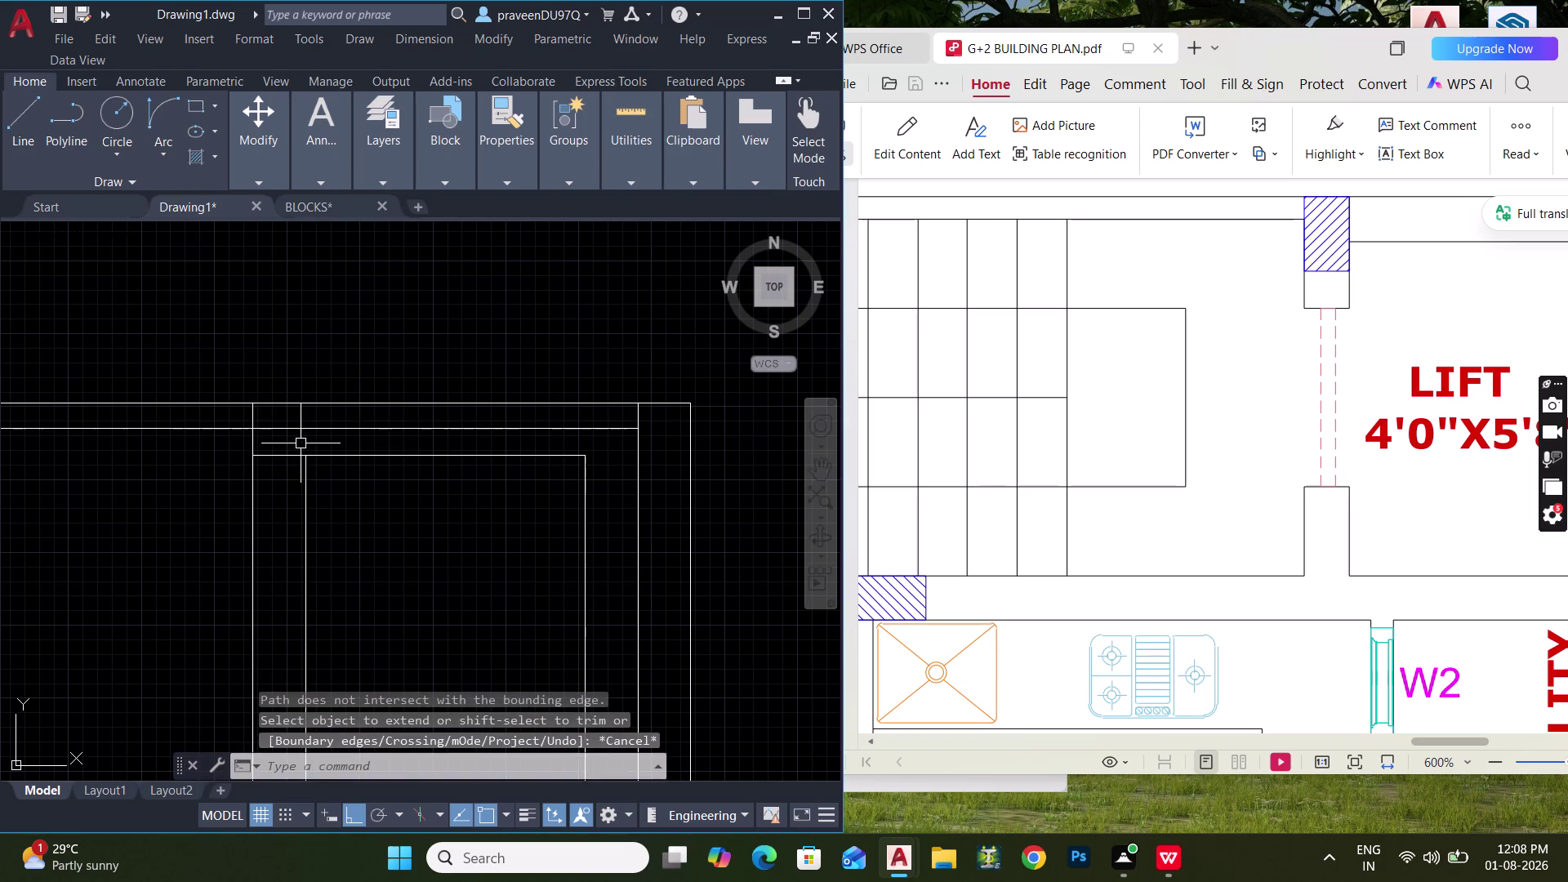
key(r)
key(space)
click(330, 428)
scroll(down, 3)
middle_drag(369, 483, 387, 379)
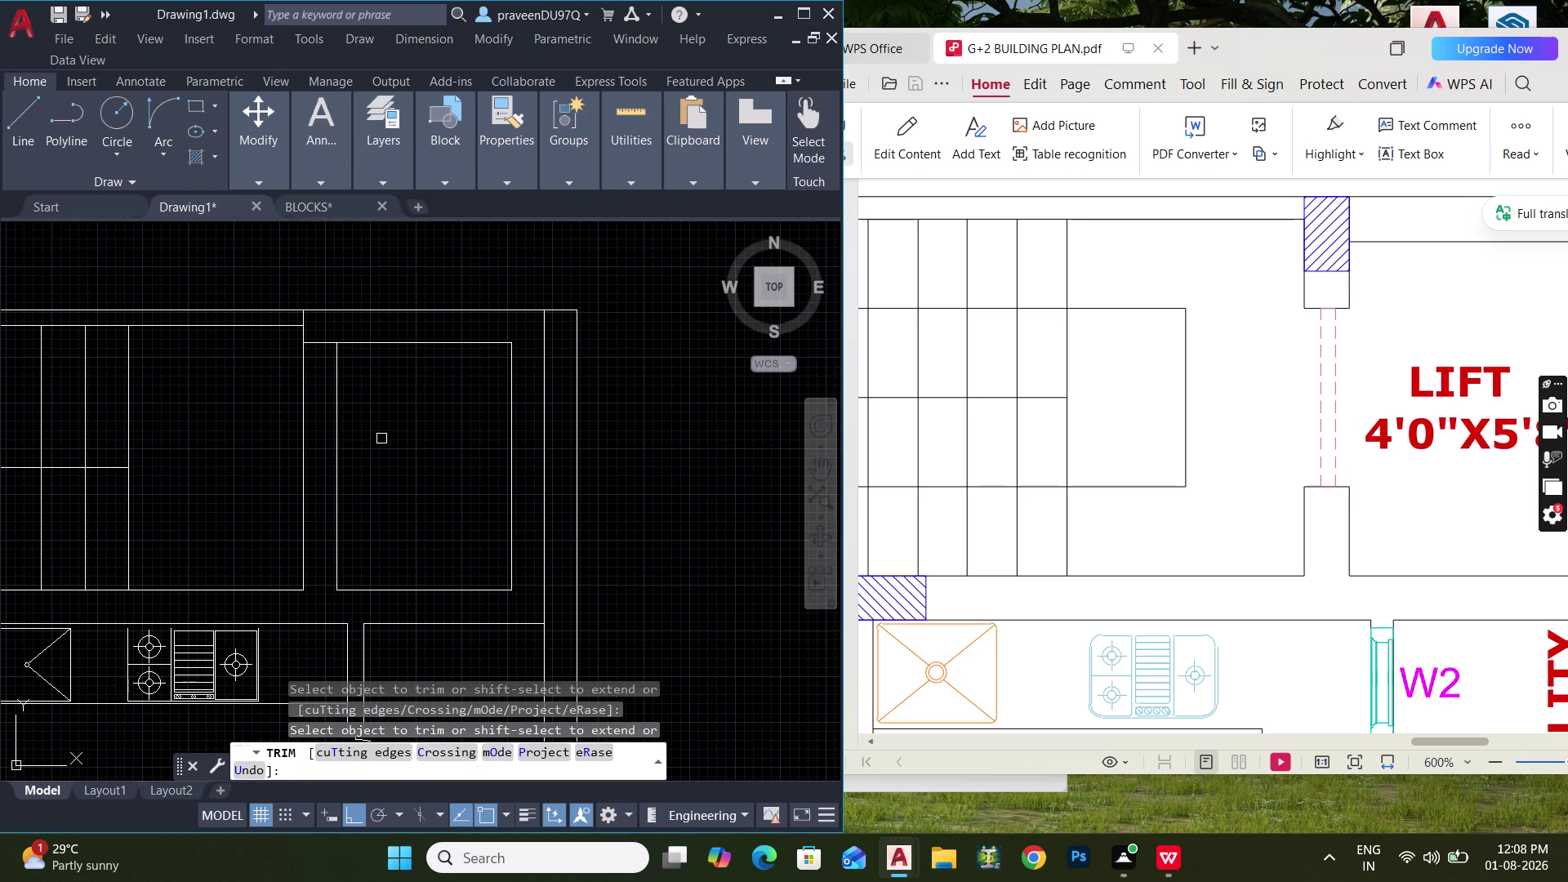
key(Escape)
text(O)
Offset a lift wall line by 6".
key(space)
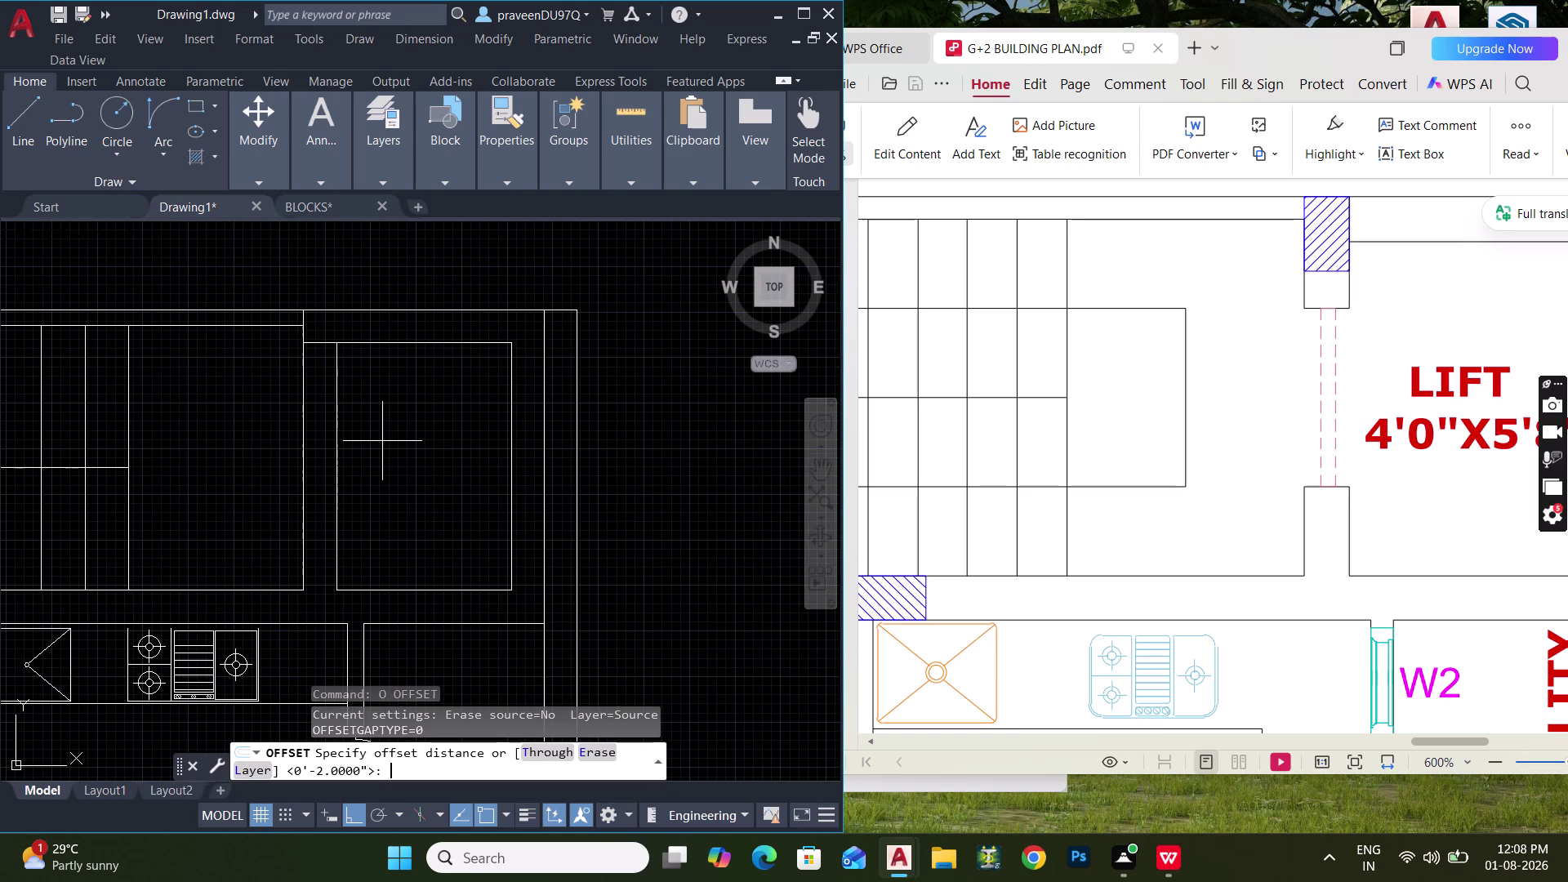
text(6")
key(Return)
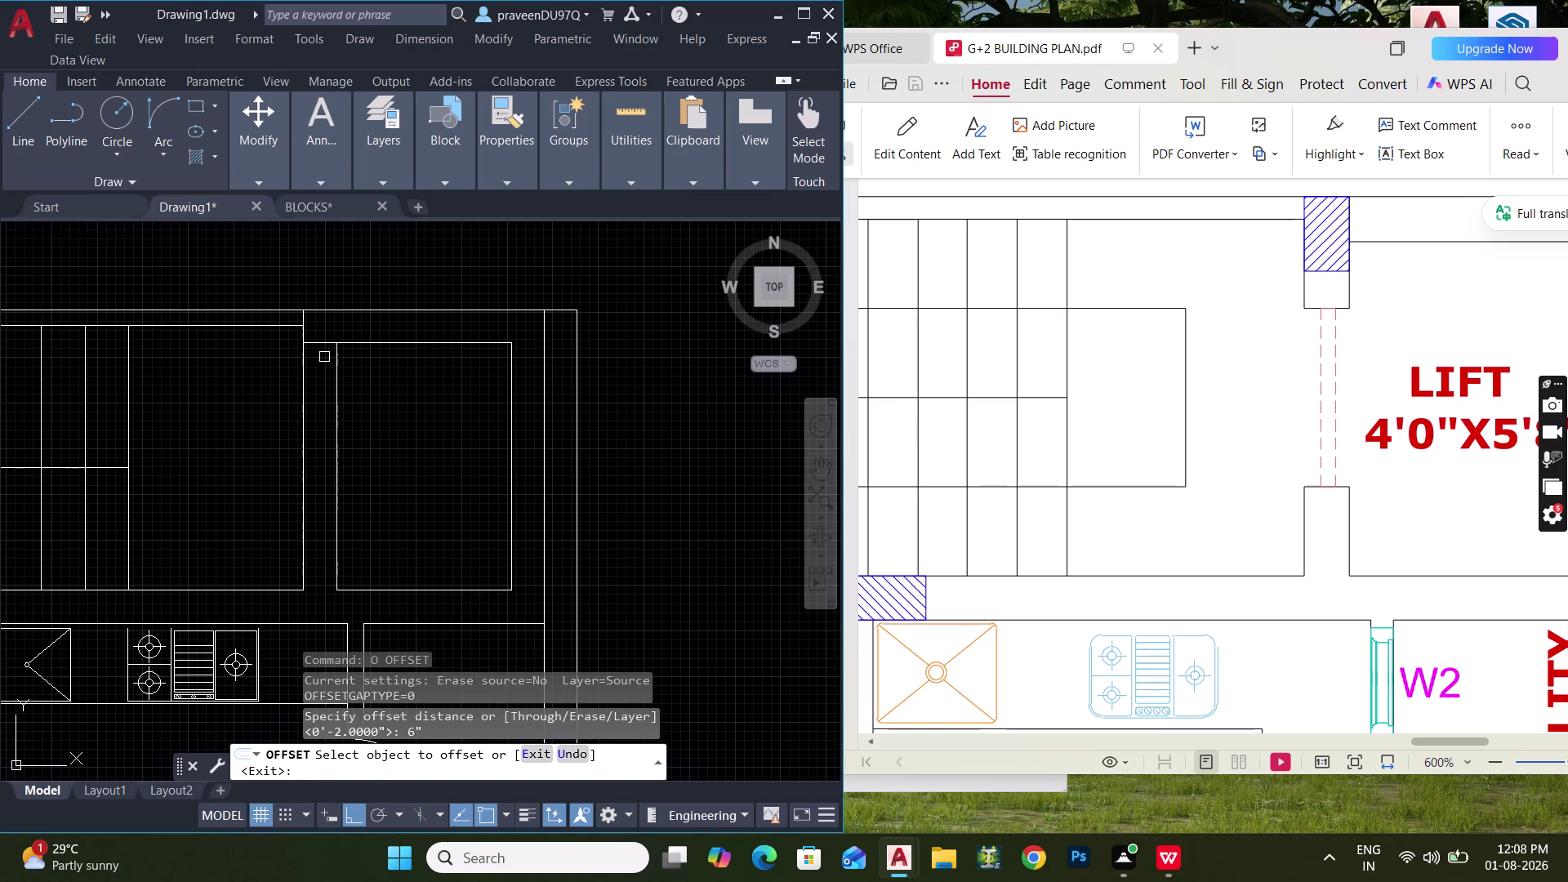
click(320, 344)
click(332, 413)
key(Escape)
Trim overlapping lift wall lines, then cancel the unfinished trim.
scroll(up, 3)
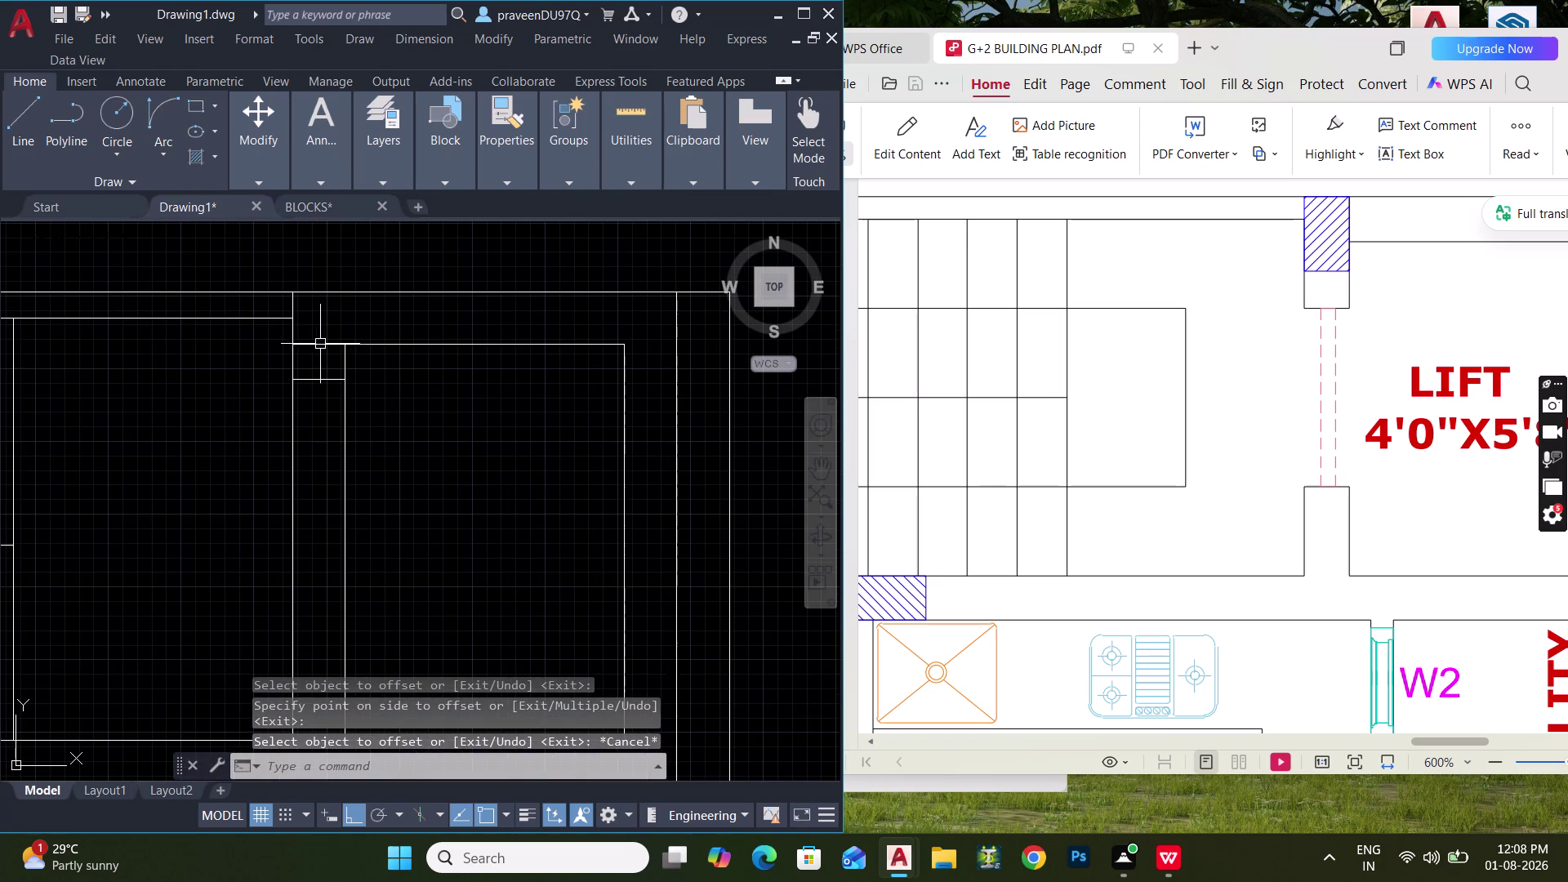
key(t)
key(r)
key(space)
click(325, 338)
click(319, 354)
scroll(down, 3)
middle_drag(382, 412, 380, 372)
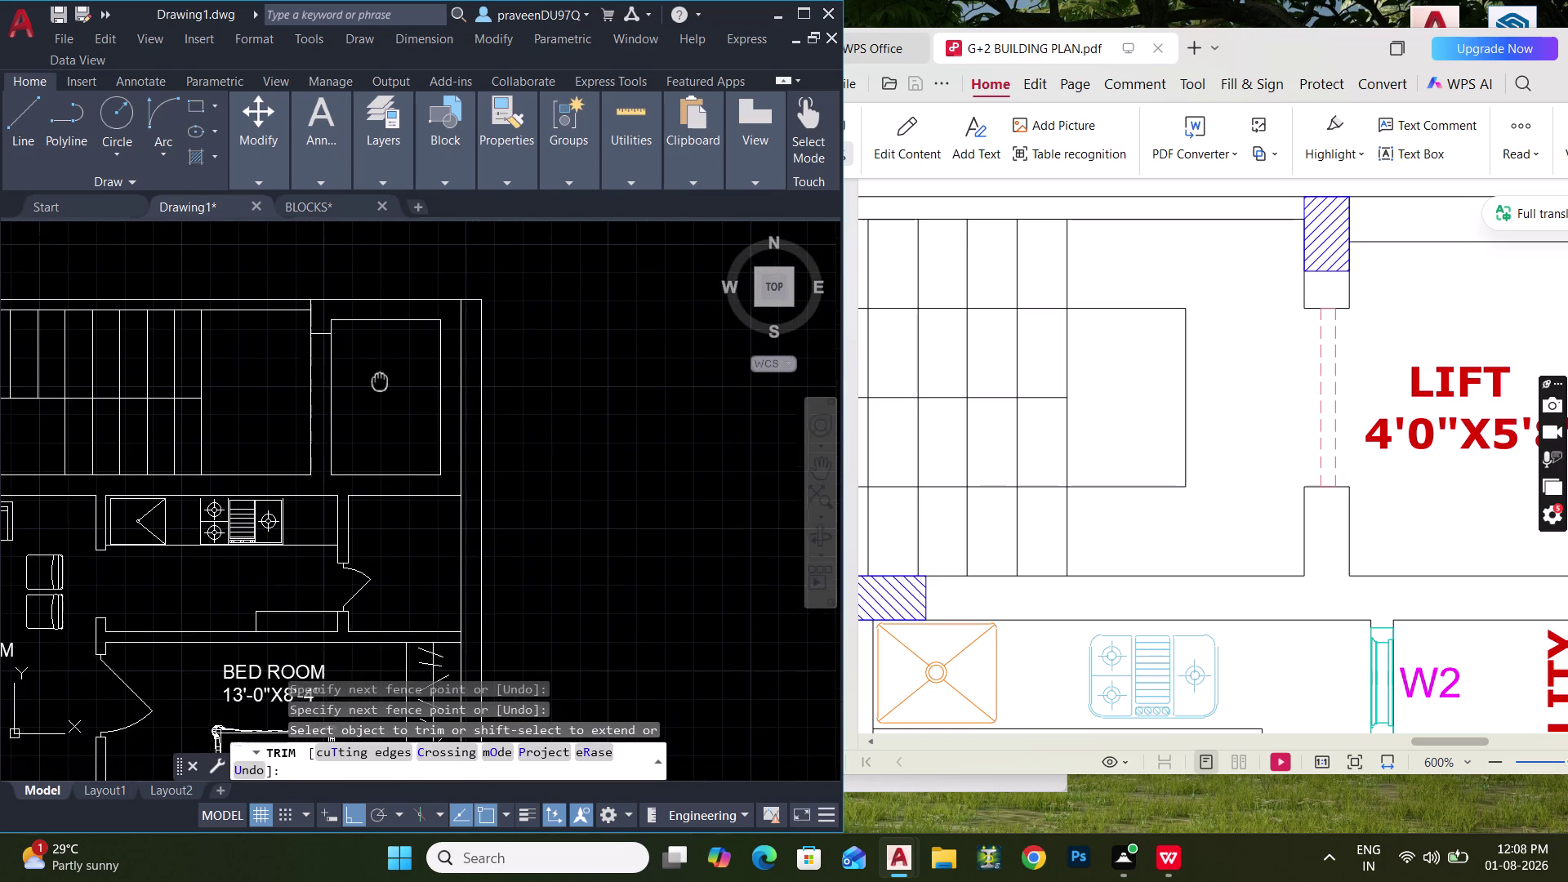
middle_drag(380, 372, 378, 348)
key(Escape)
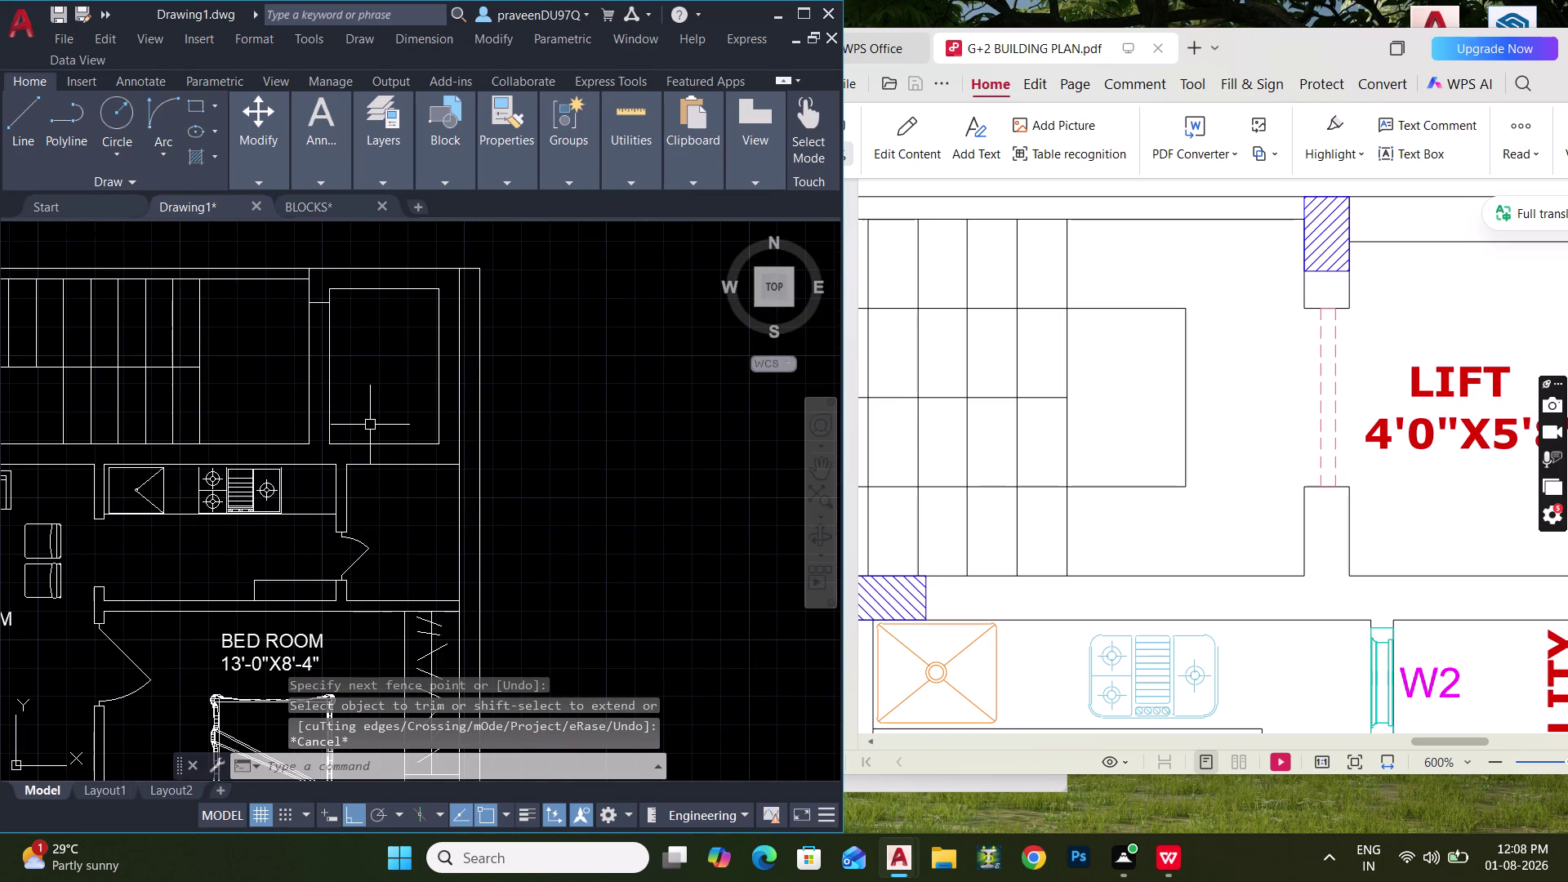
Try a 2'6" offset of a lift wall line, then abandon it.
text(O)
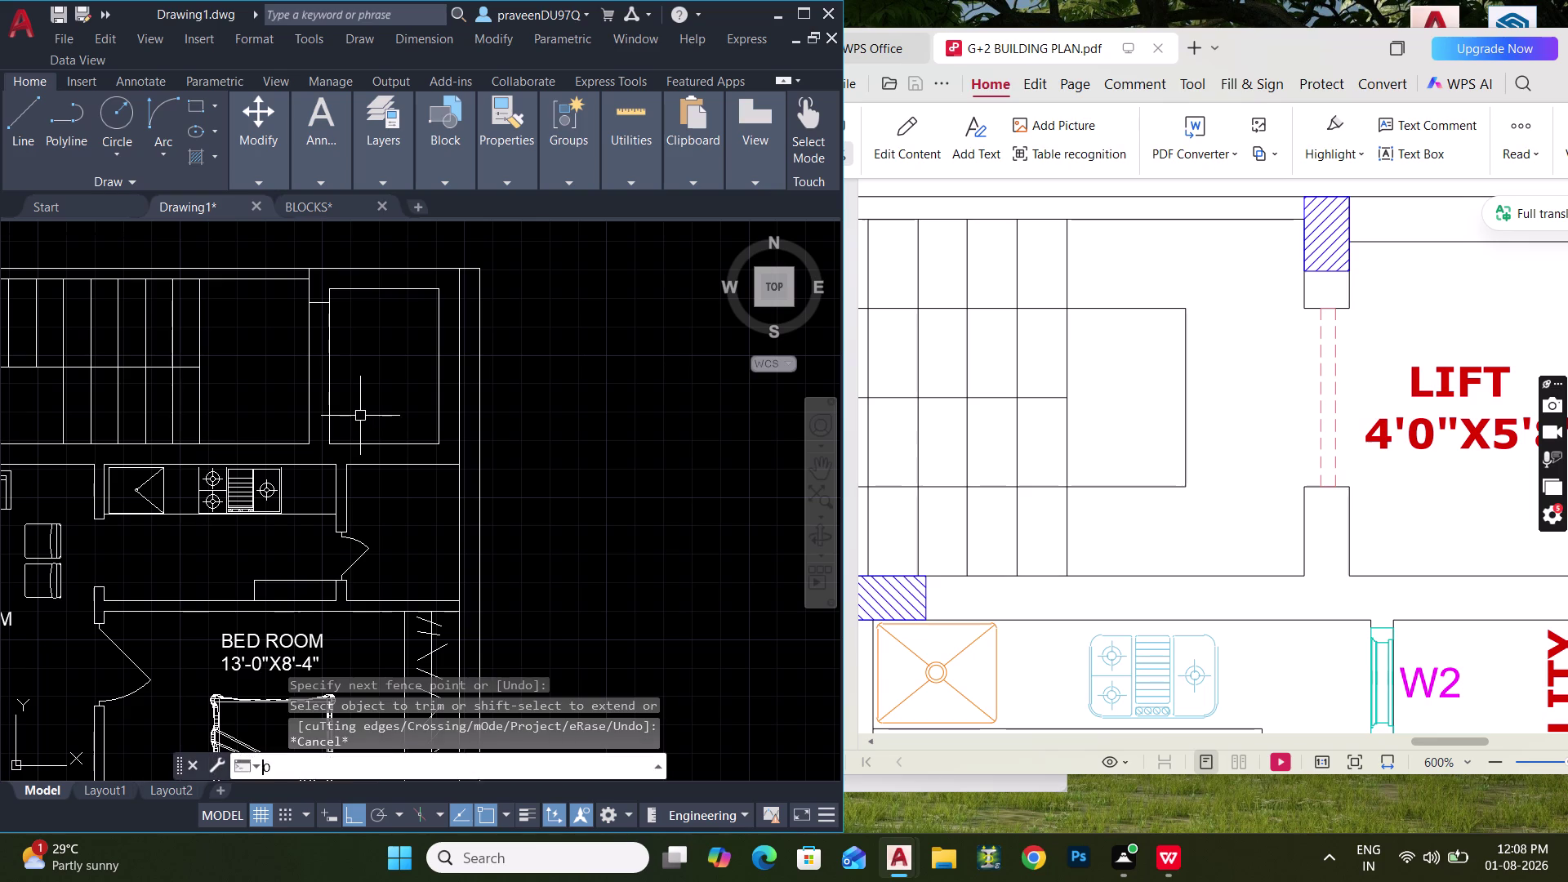
key(space)
text(3)
key(BackSpace)
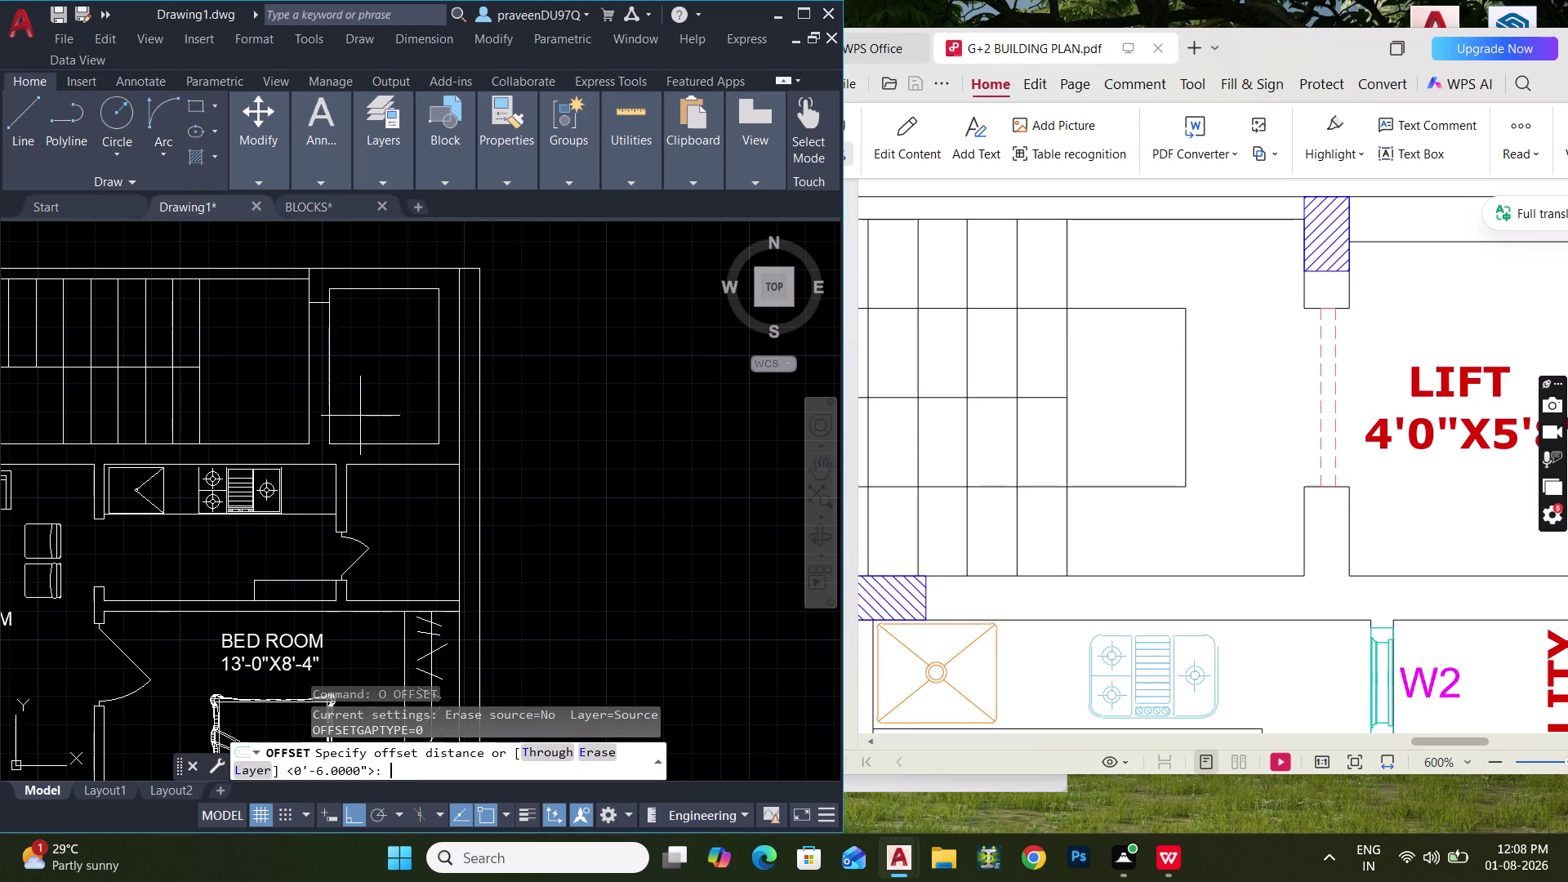
text(2'6)
text(")
key(Return)
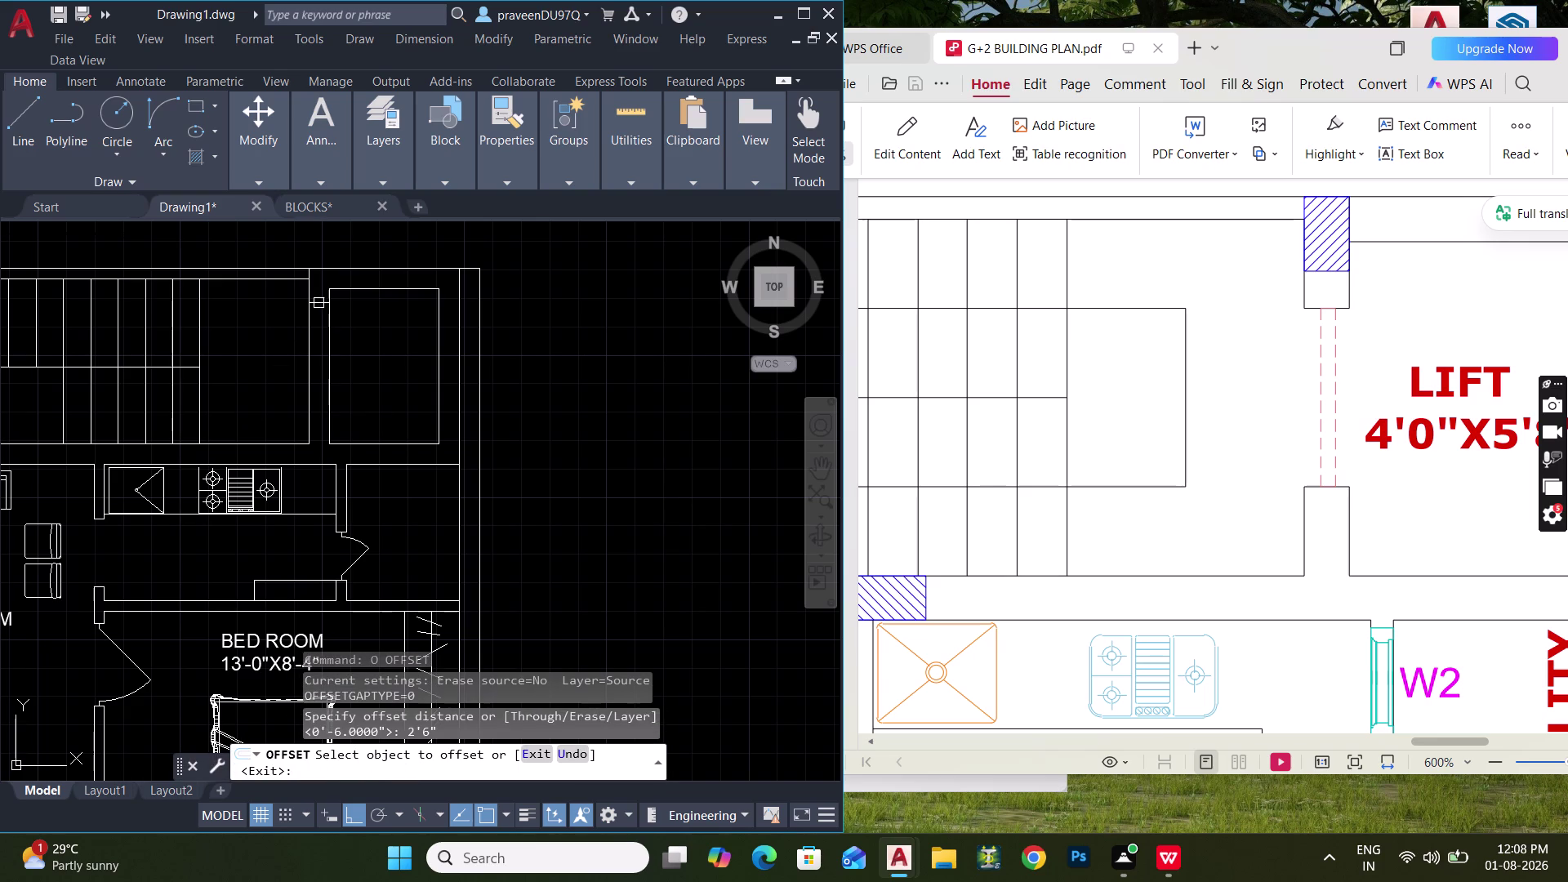
click(319, 302)
key(Escape)
Offset a lift wall line 3' to form a parallel wall.
text(O)
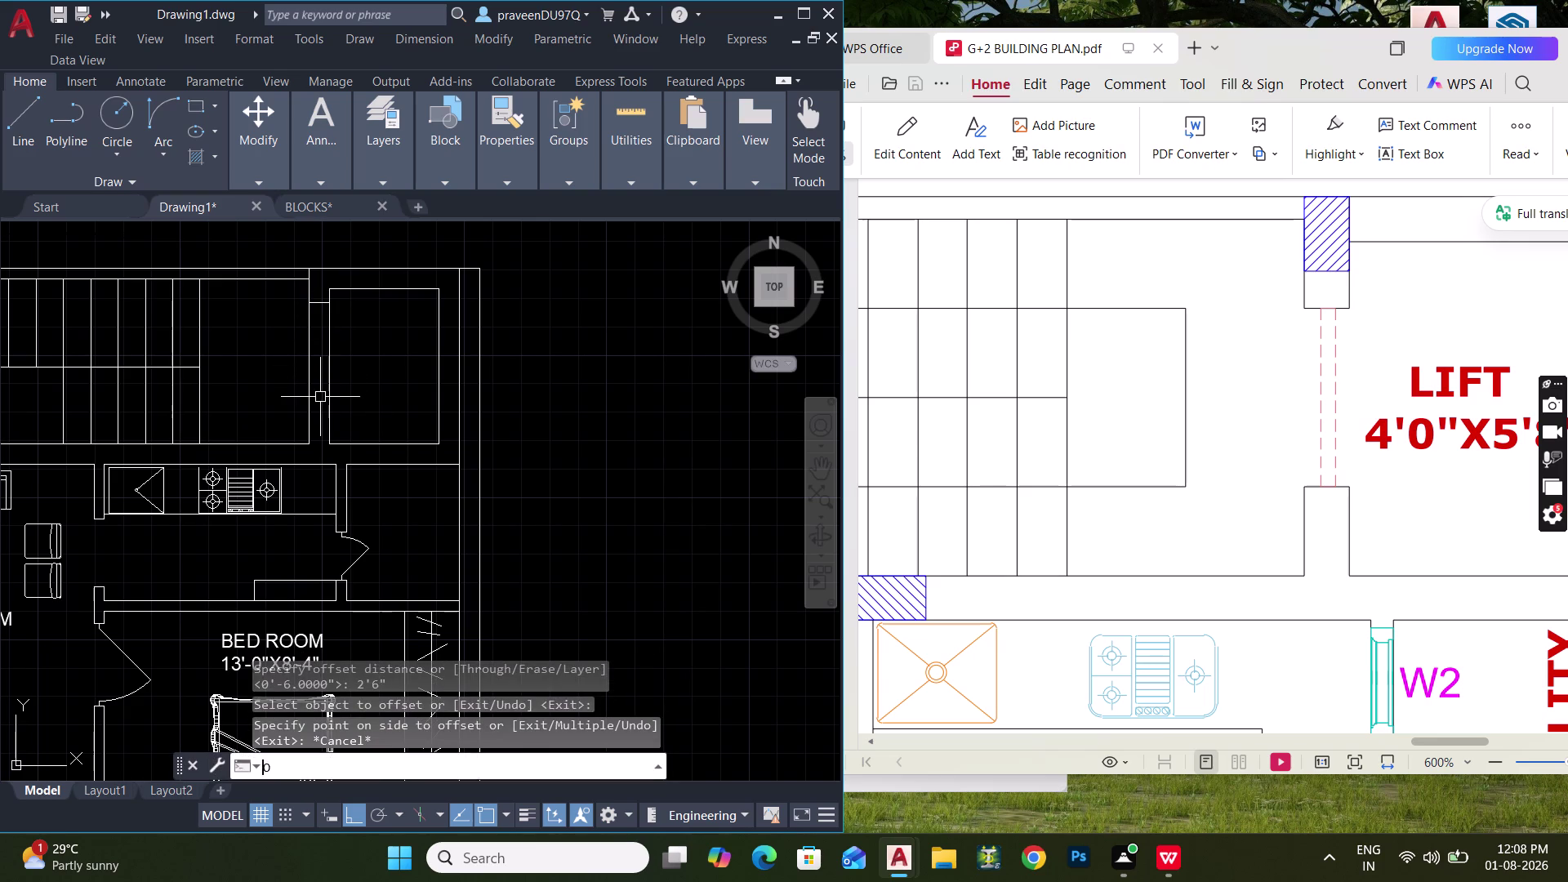
key(space)
text(3')
key(Return)
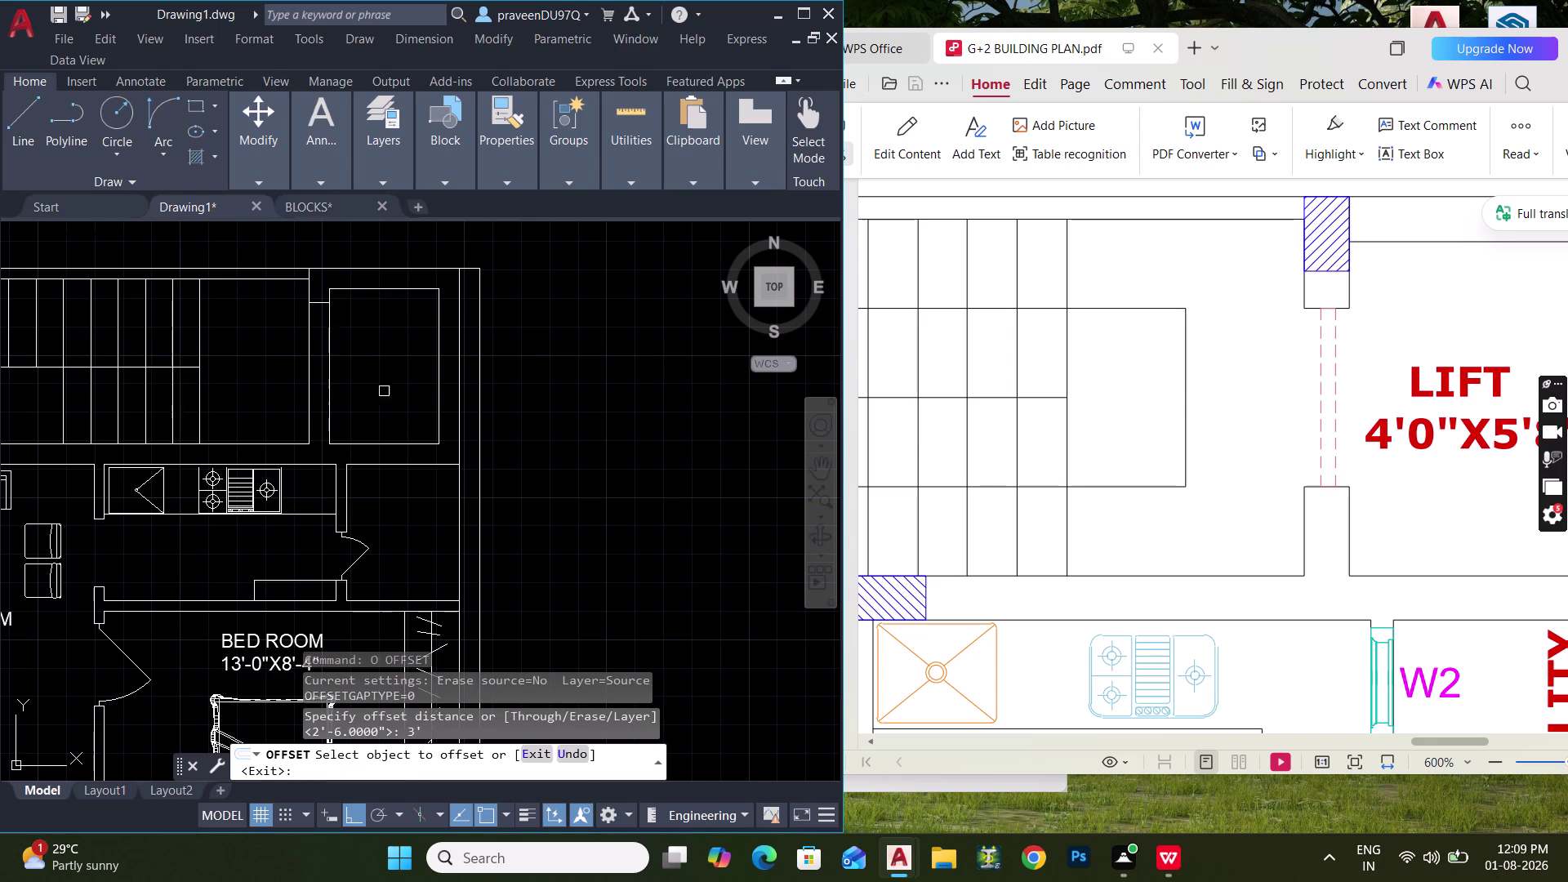
scroll(up, 3)
click(314, 283)
click(315, 465)
key(Escape)
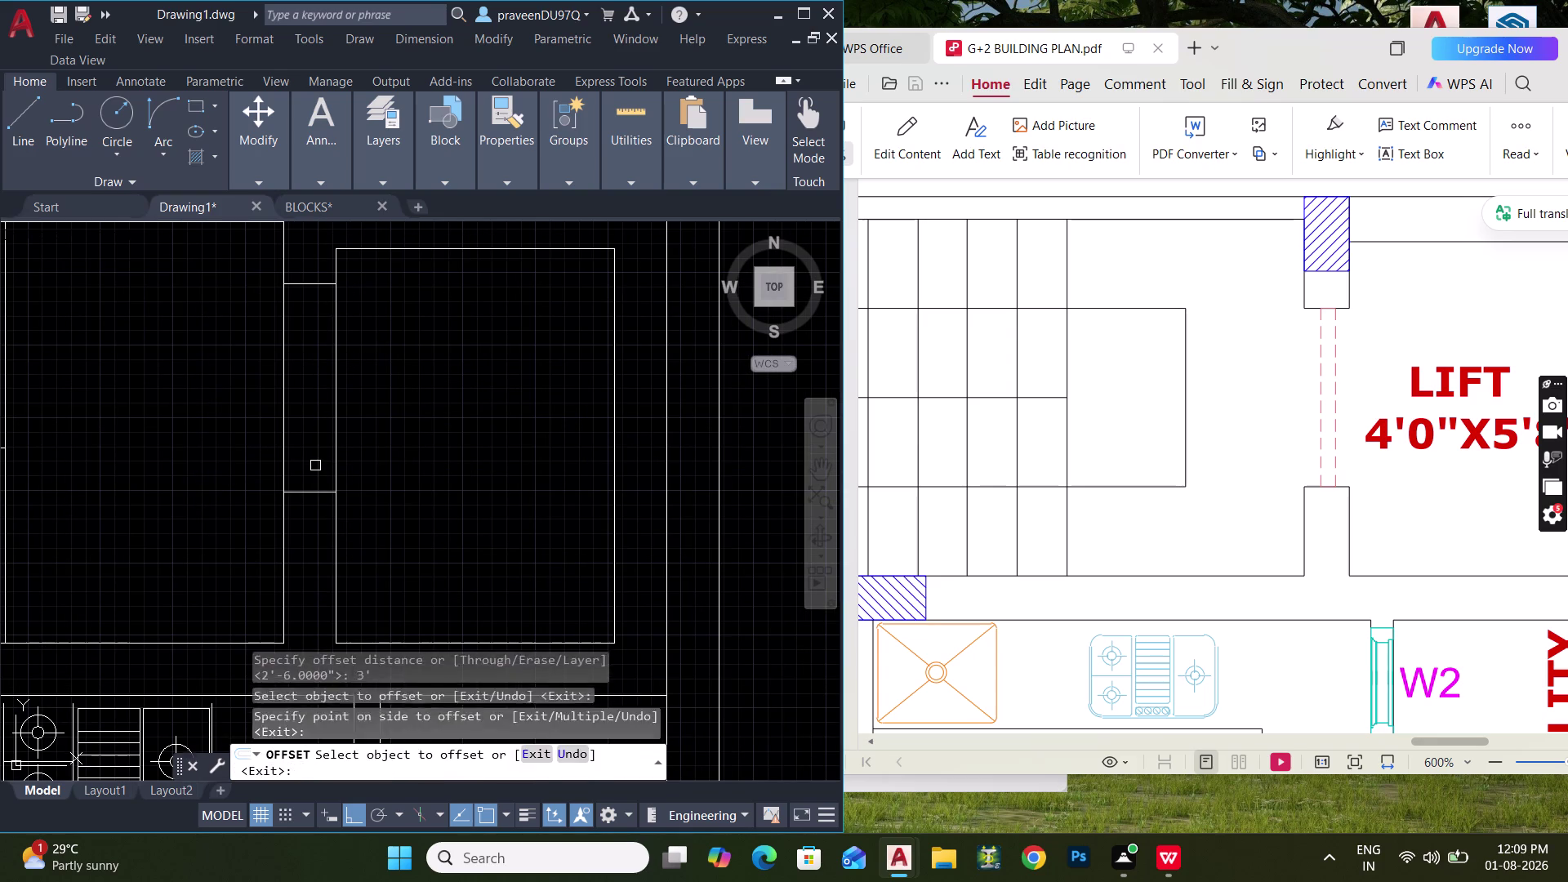
Fence-trim the line pieces across the lift area.
key(Escape)
text(TR)
key(space)
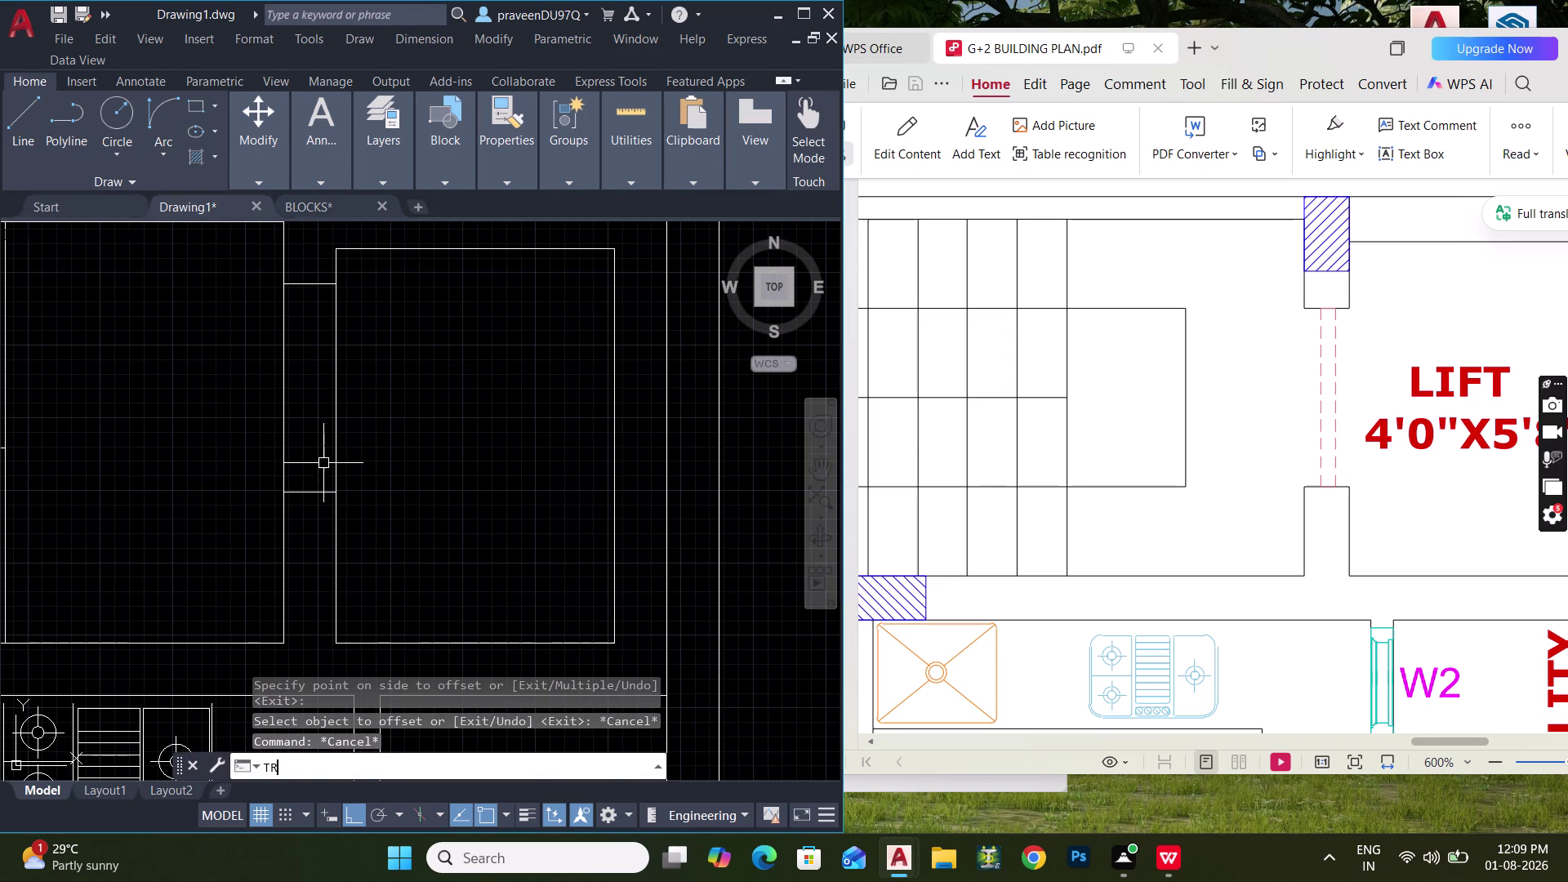
drag(388, 419, 256, 419)
scroll(down, 3)
scroll(down, 3)
key(Escape)
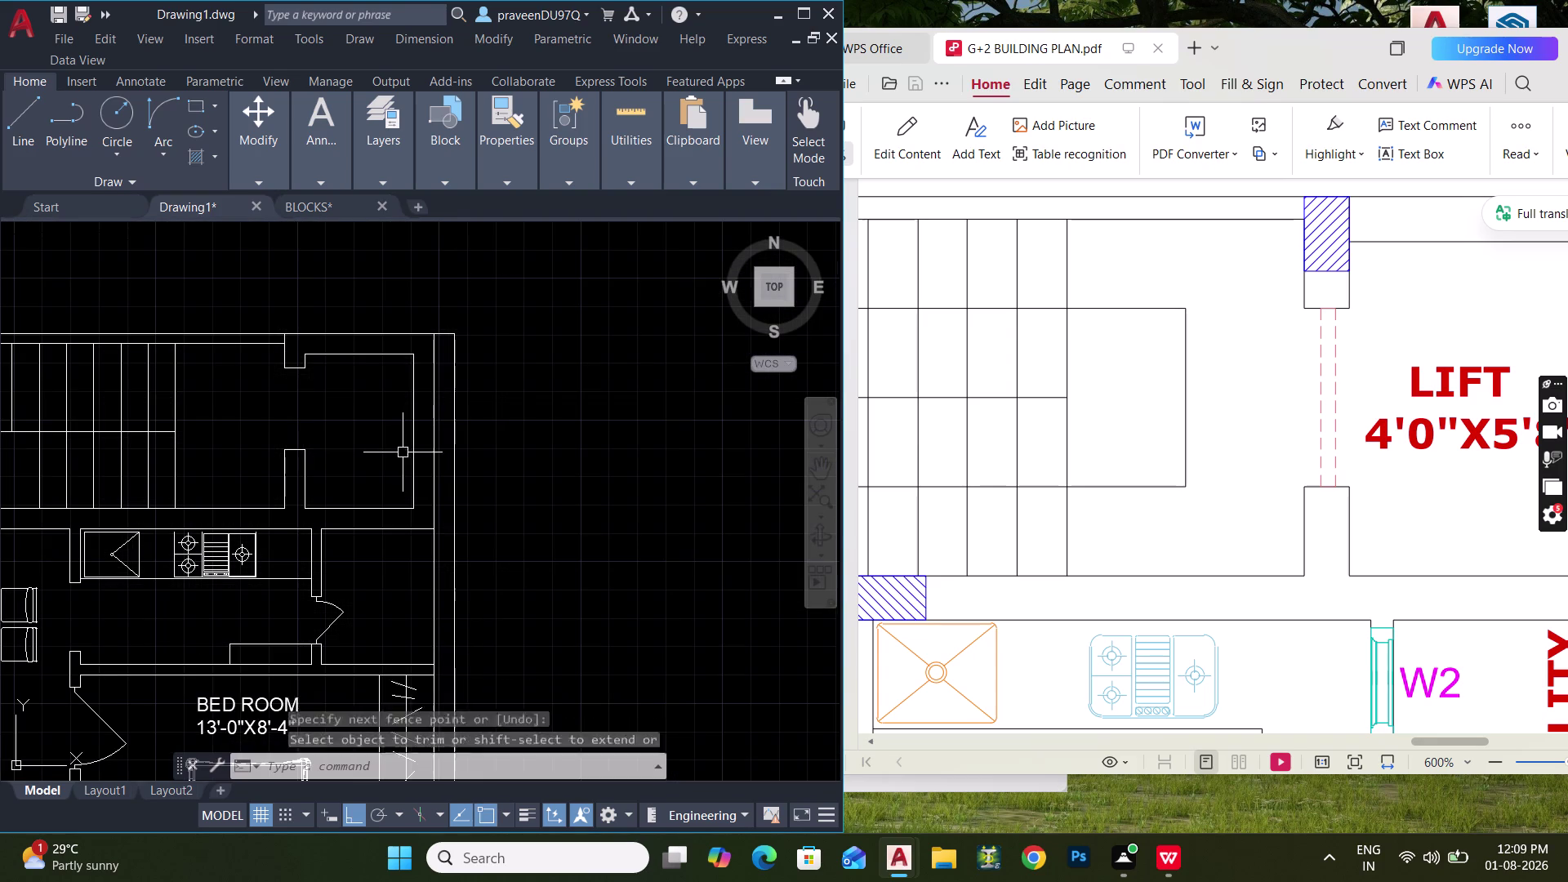
key(Escape)
Move the short wall line 6" down.
click(251, 428)
click(340, 451)
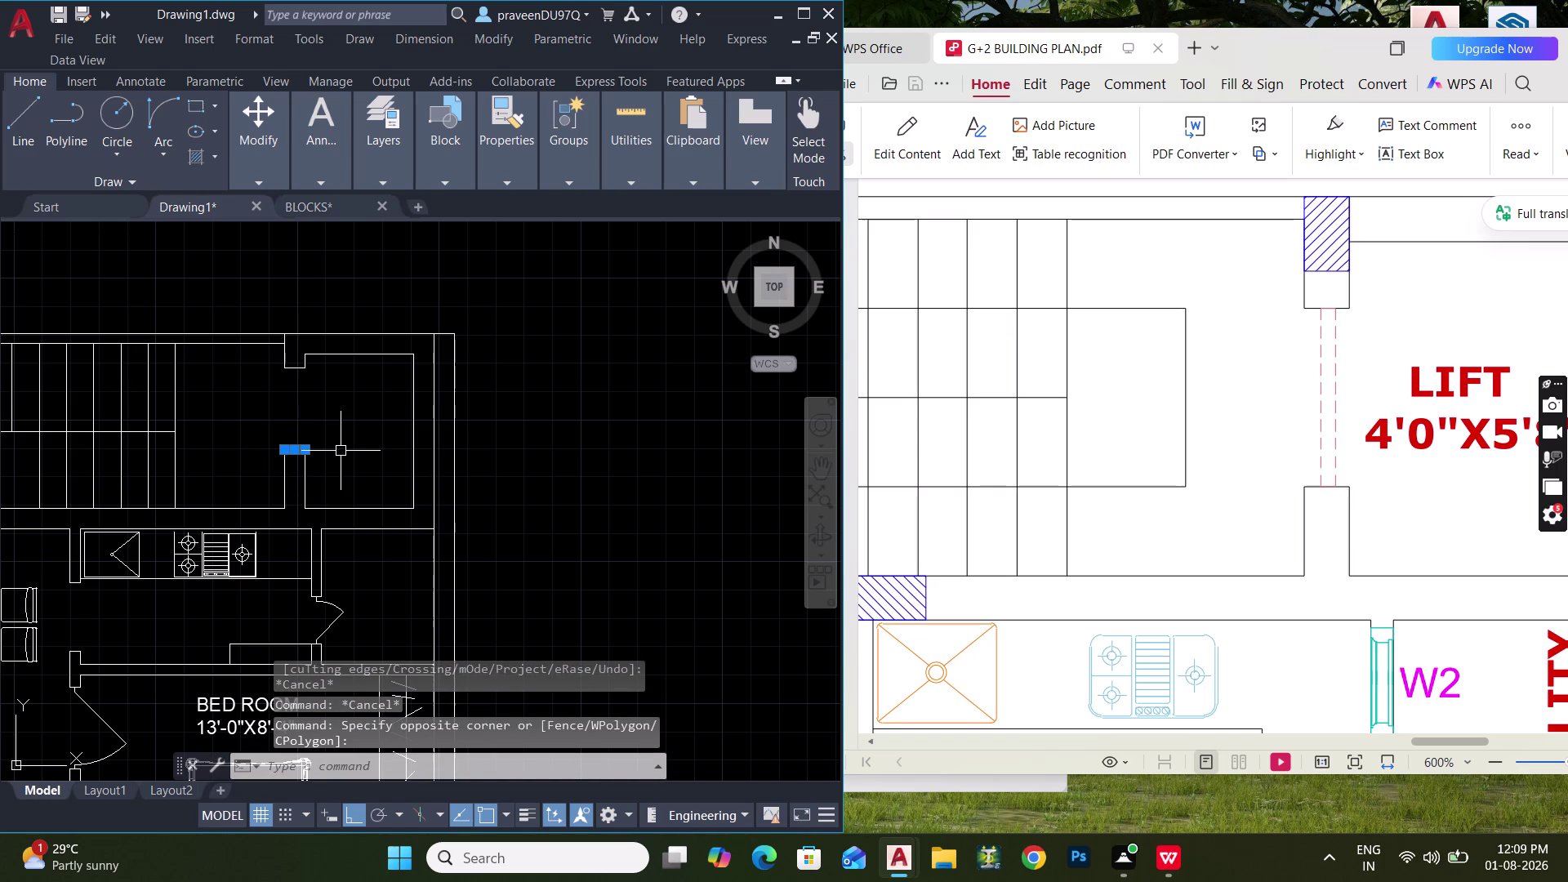
text(M)
key(space)
click(360, 438)
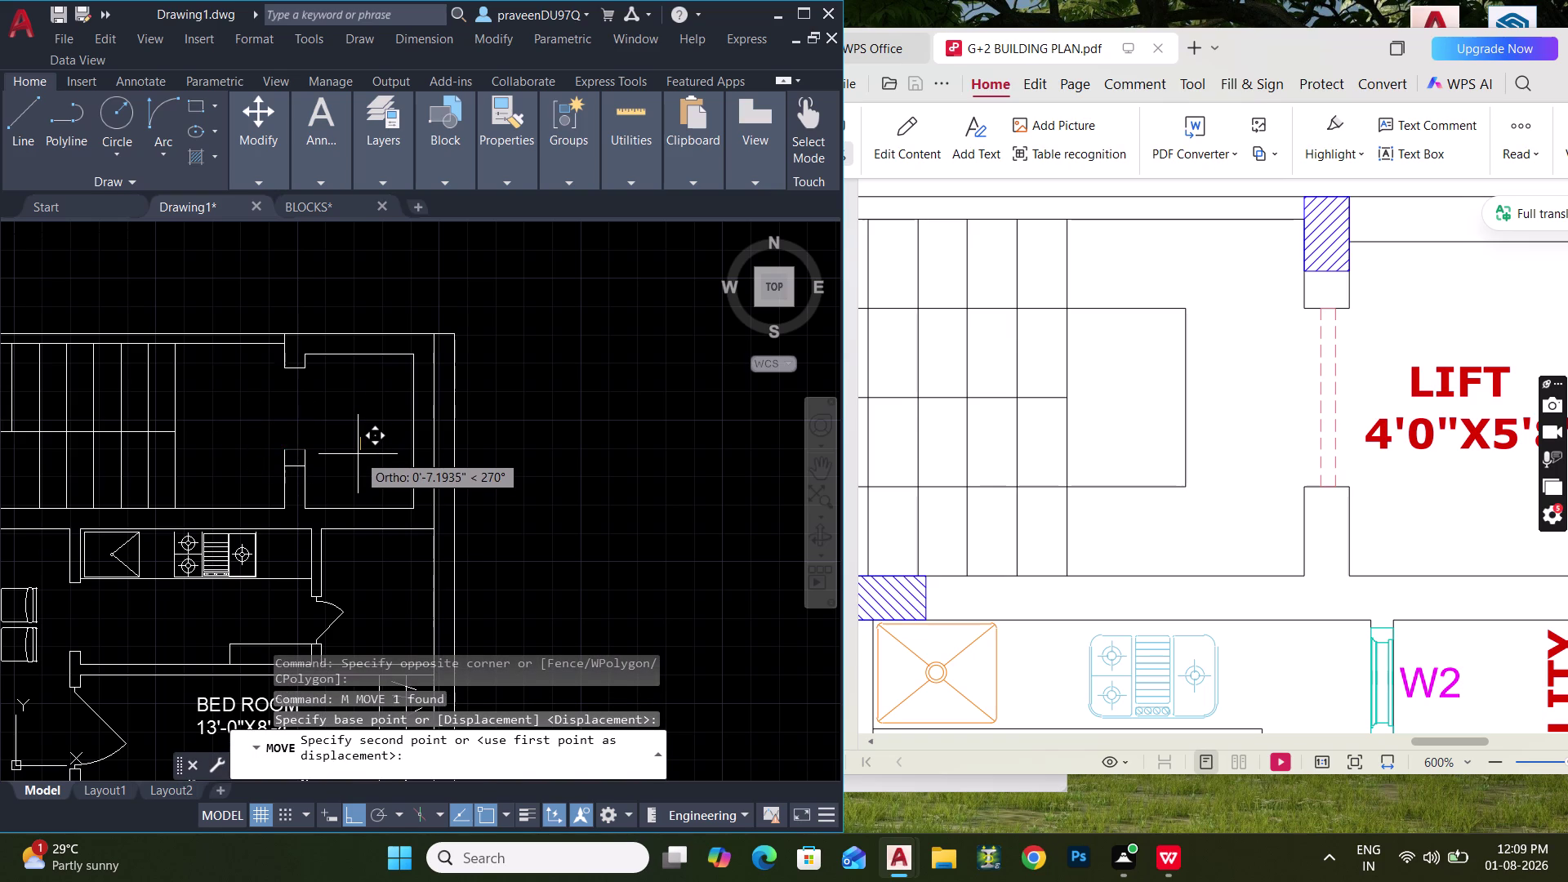
text(6")
key(Return)
key(Escape)
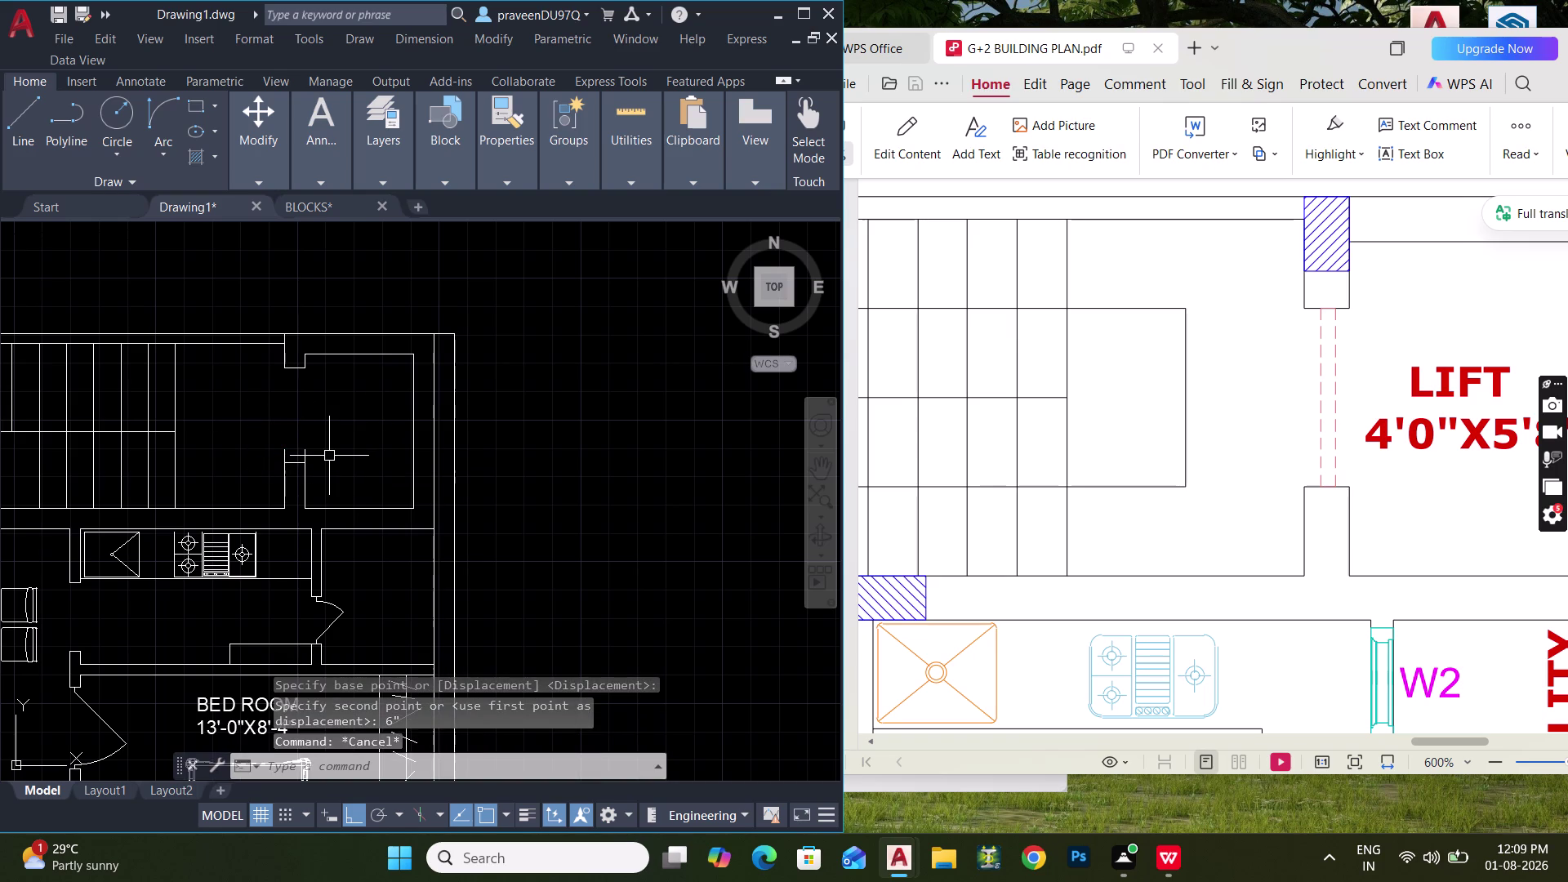
Trim the leftover wall segments around the lift shaft.
key(t)
text(R)
key(space)
scroll(up, 3)
drag(313, 454, 114, 432)
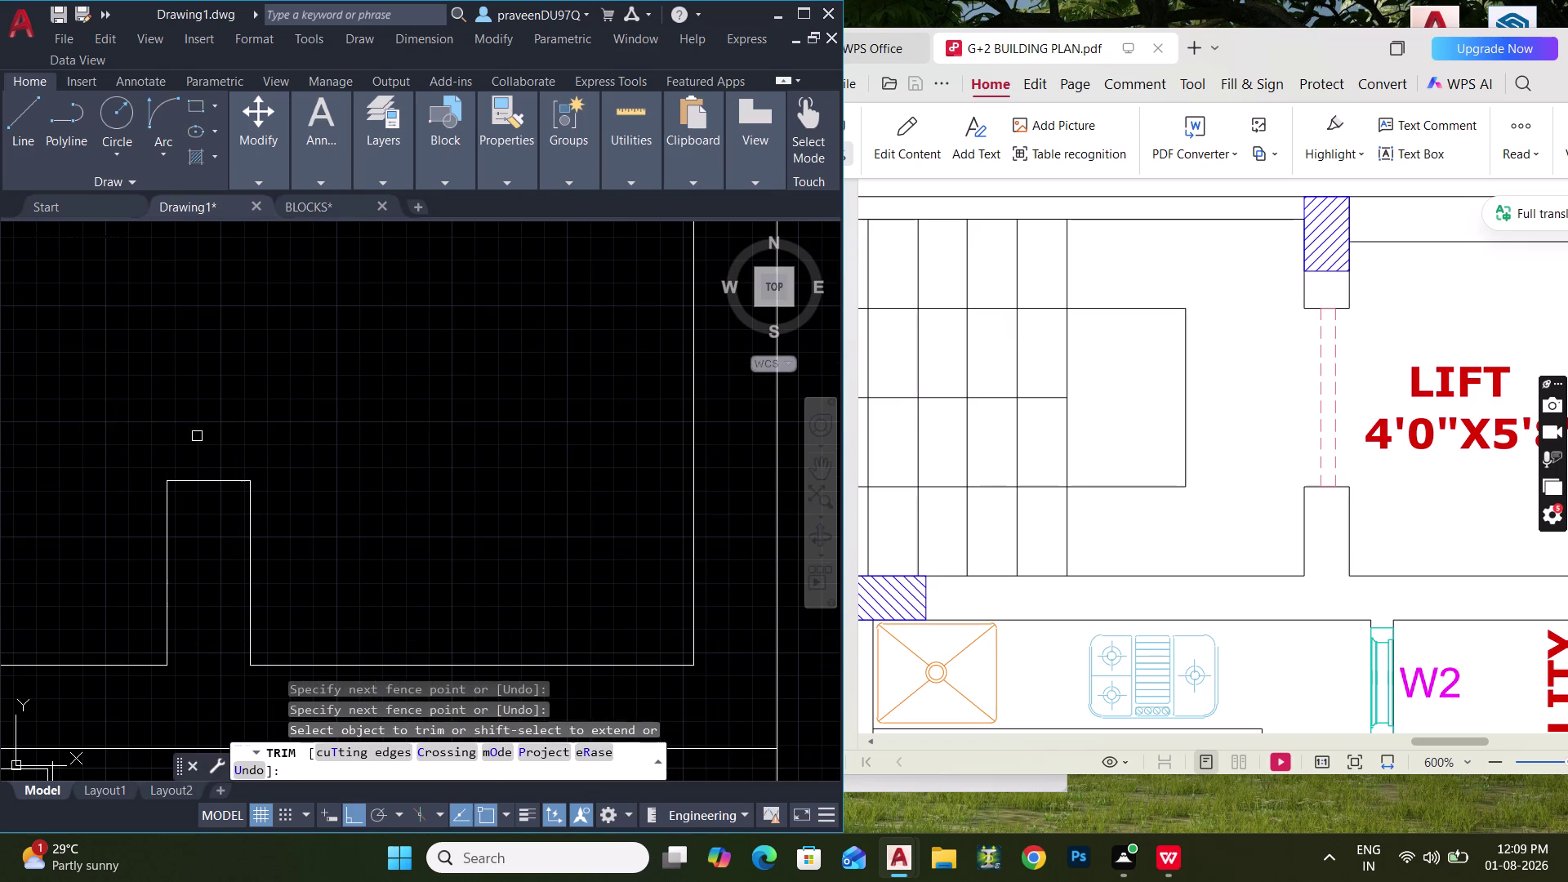
scroll(down, 3)
middle_drag(336, 449, 351, 502)
key(Escape)
Draw a vertical line for the lift's left wall.
text(L)
key(space)
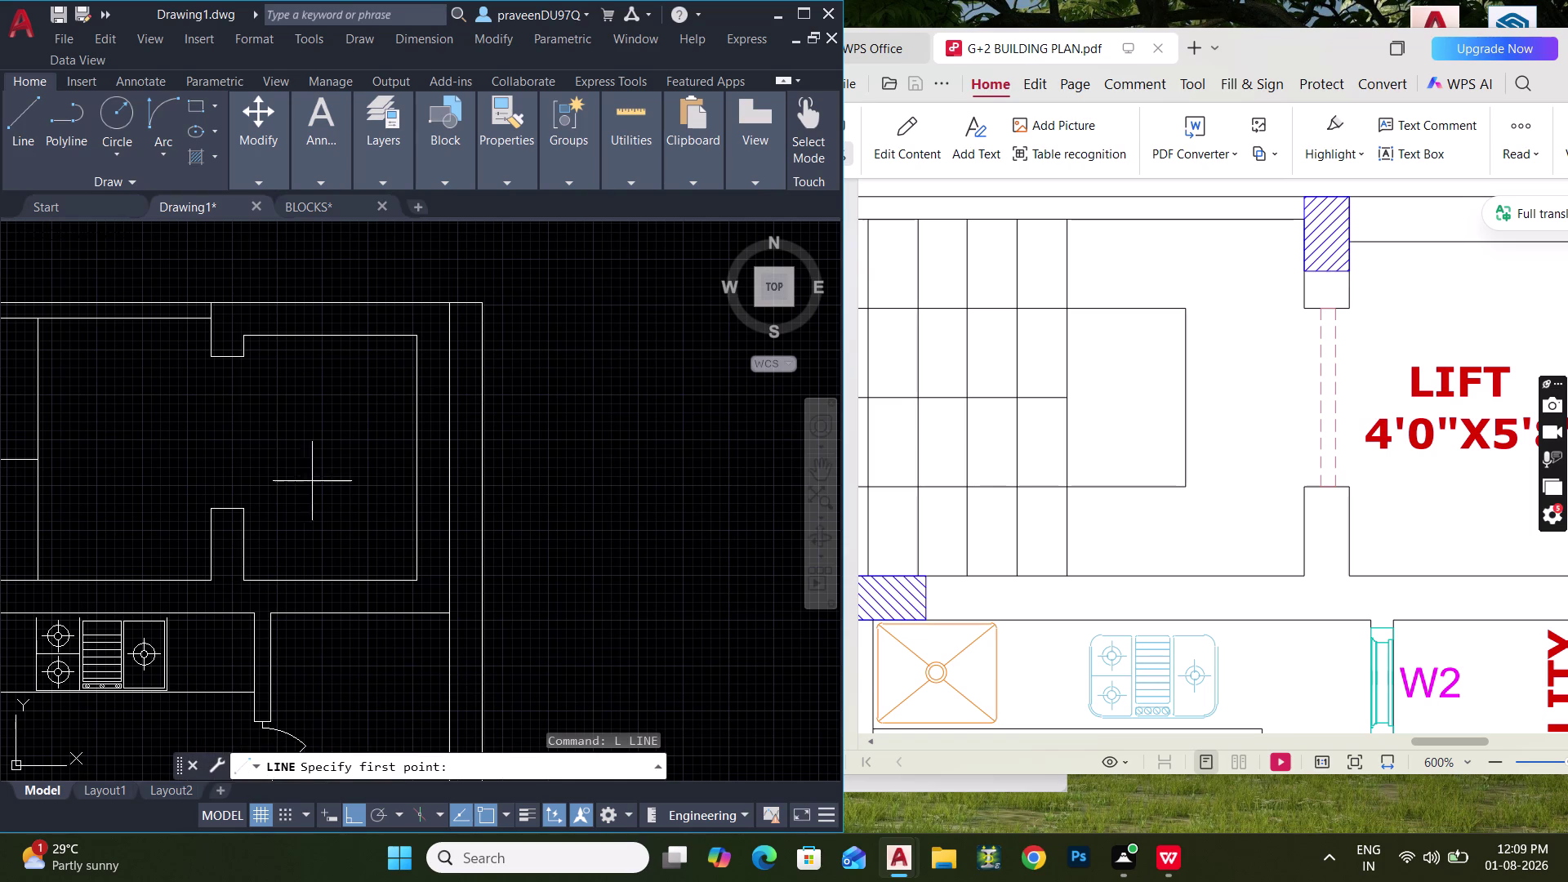
click(230, 360)
click(225, 501)
key(space)
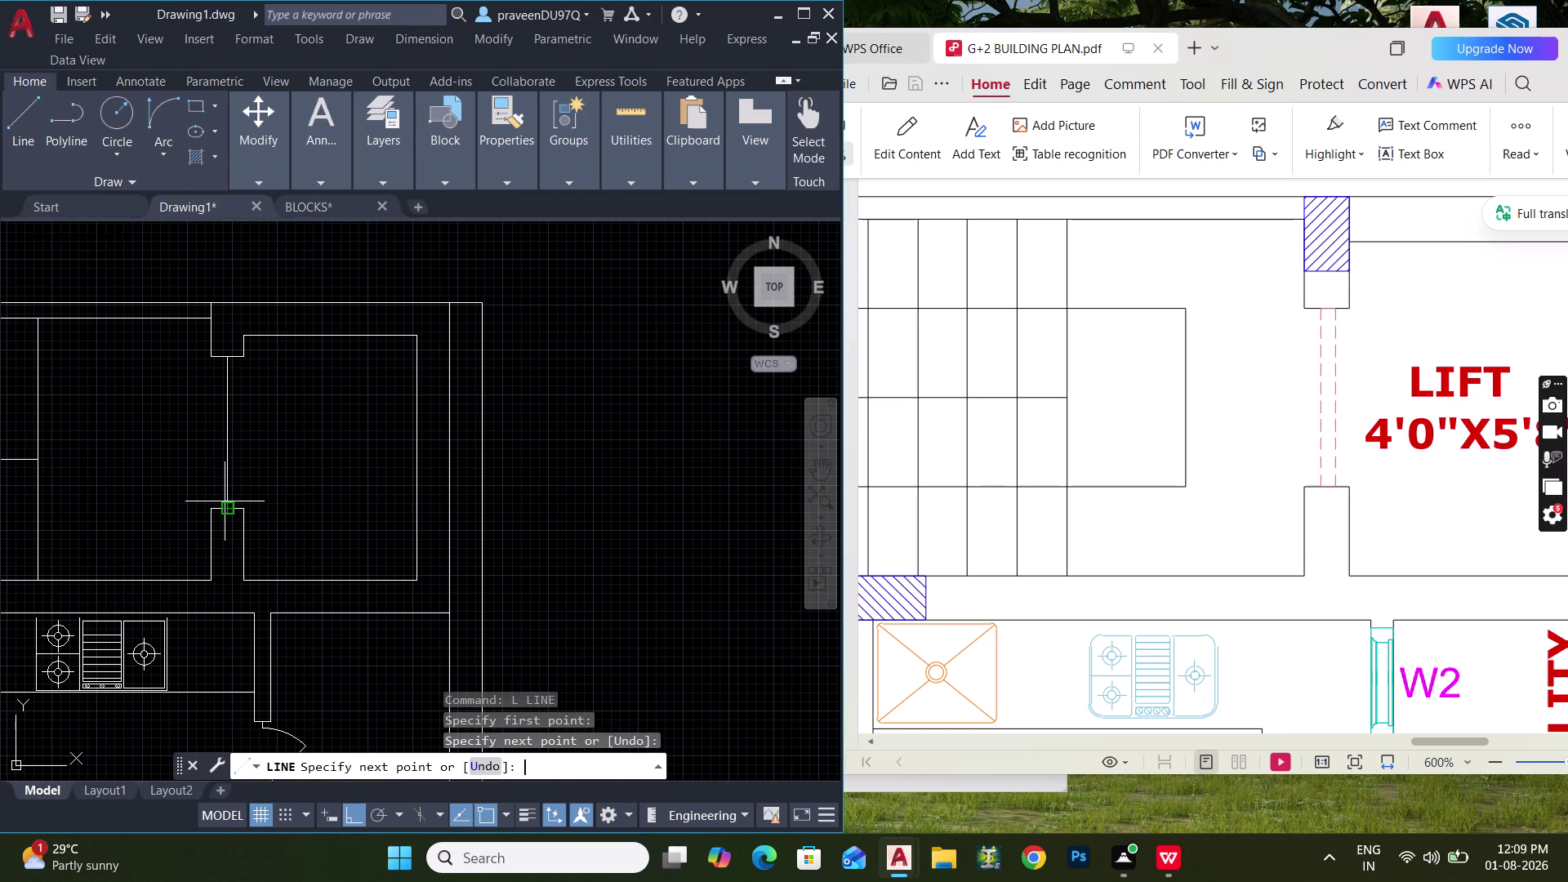
key(space)
text(2")
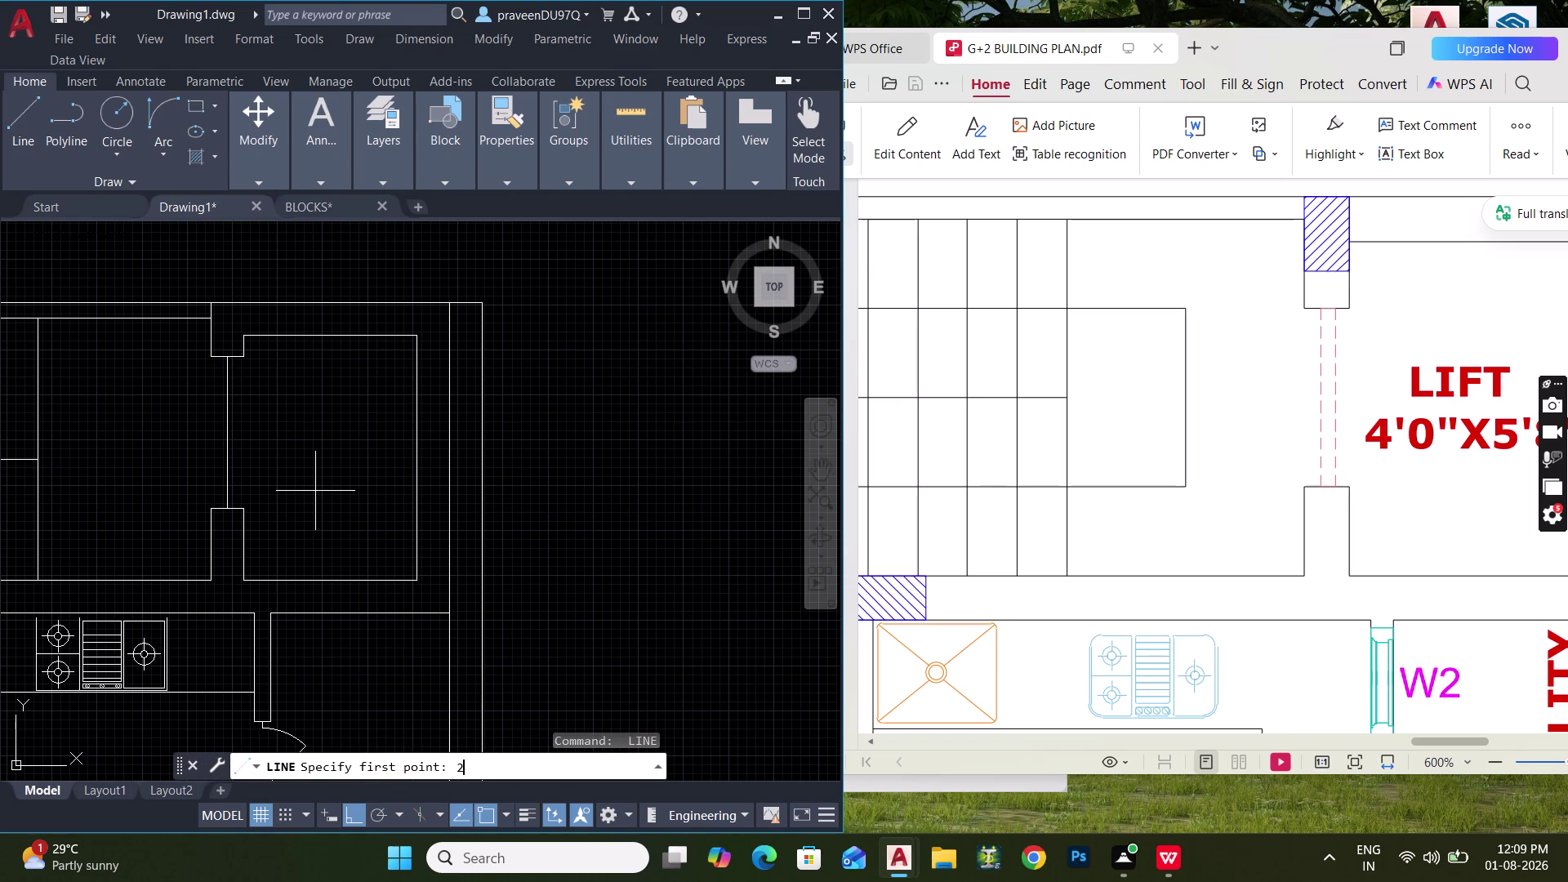
key(Return)
key(Escape)
key(Escape)
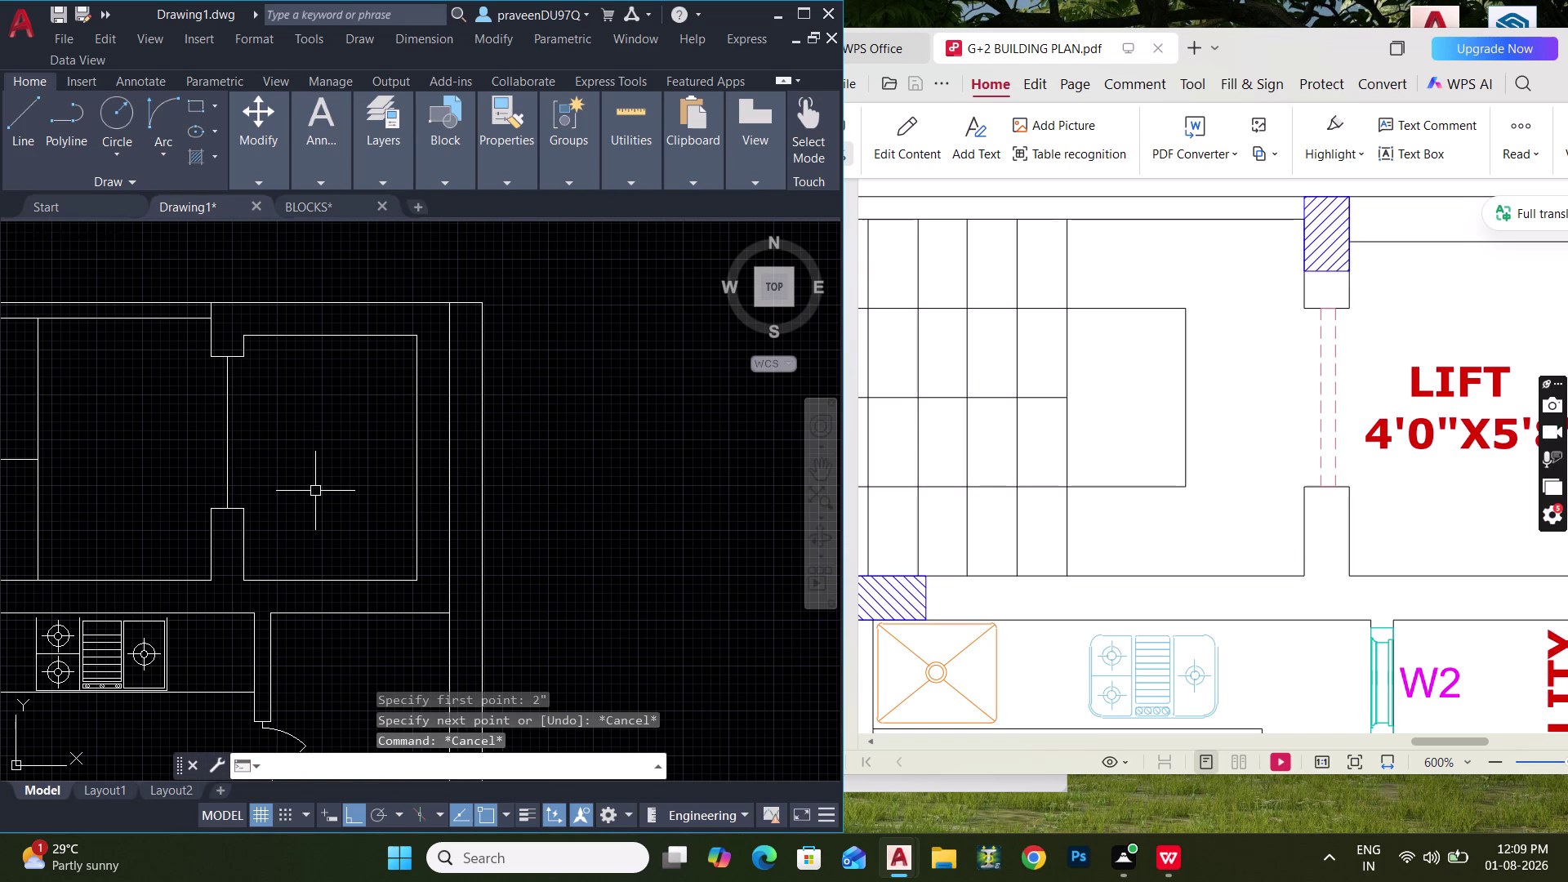
Offset the lift wall lines 2" on each side and erase the stray line.
text(O 2")
key(Return)
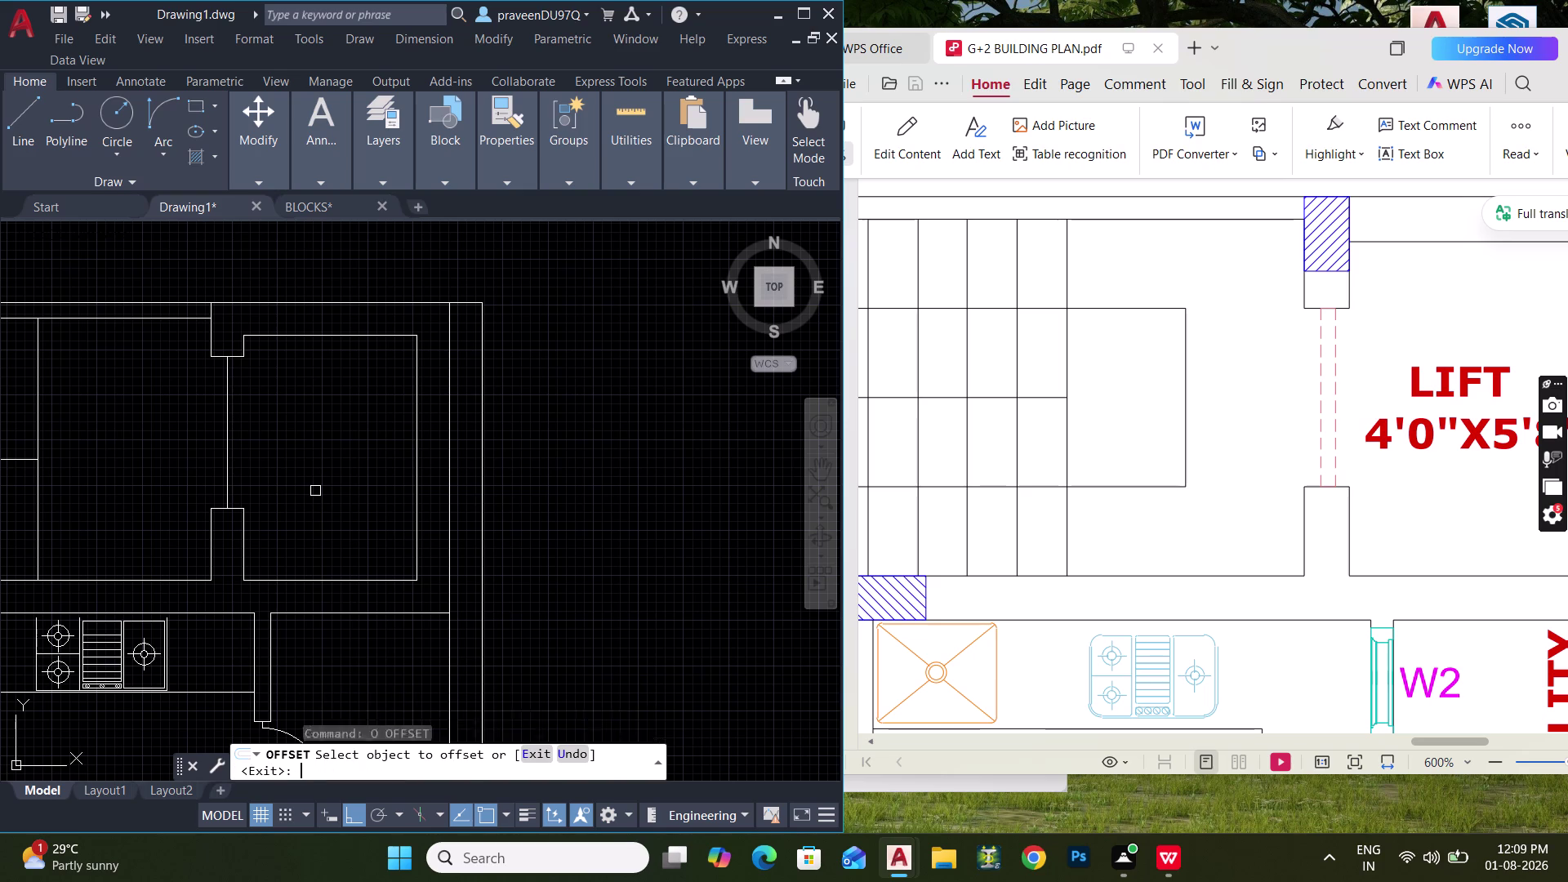
click(229, 440)
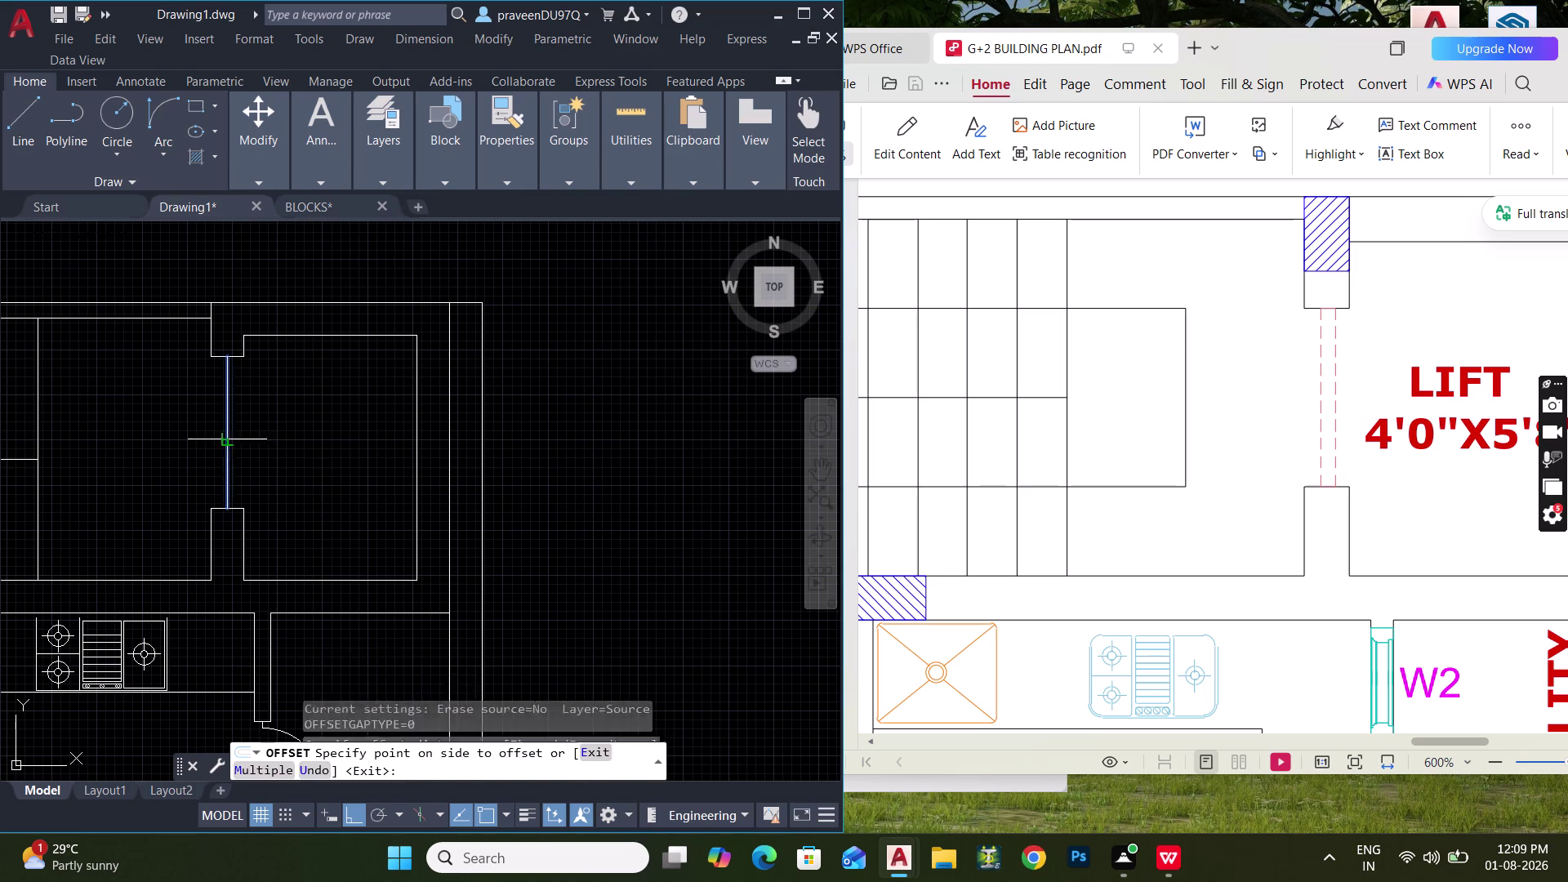
click(180, 446)
scroll(up, 3)
click(228, 435)
click(279, 428)
key(Escape)
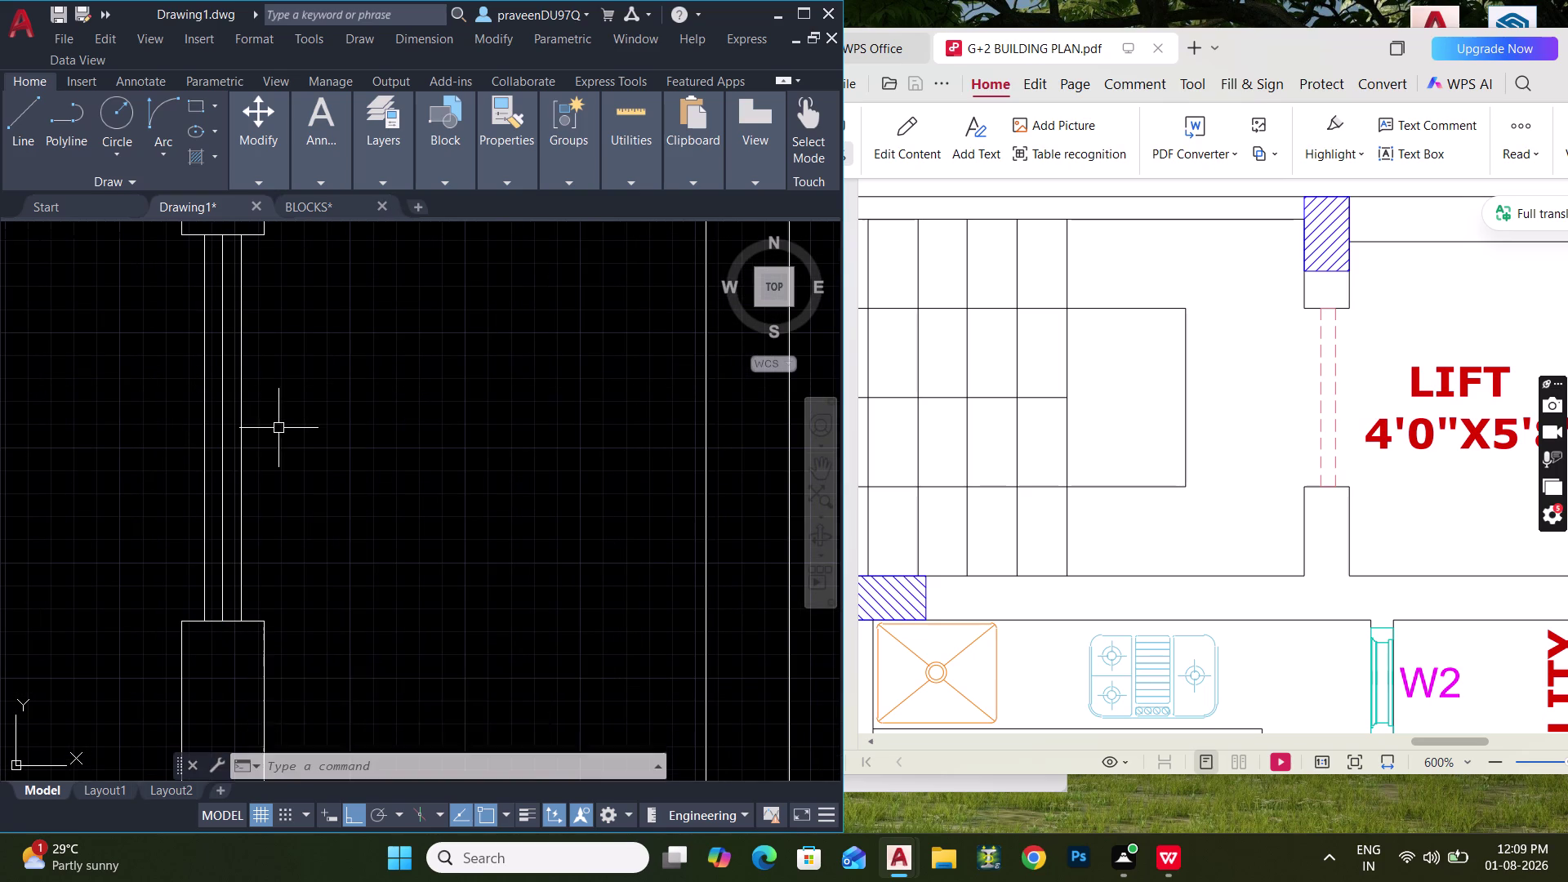
click(221, 411)
key(Delete)
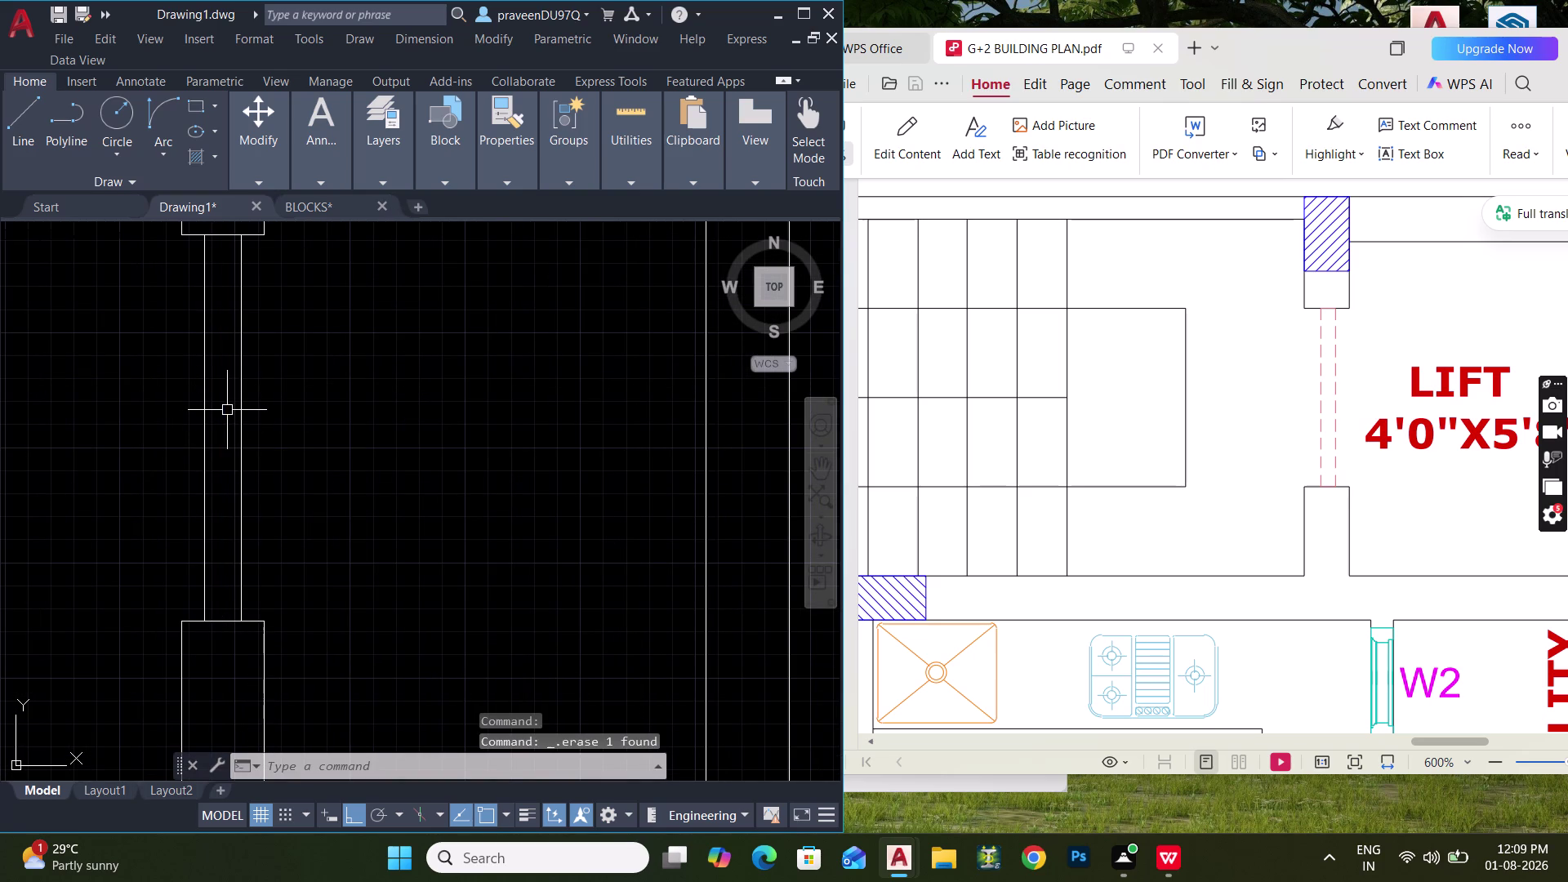
scroll(down, 3)
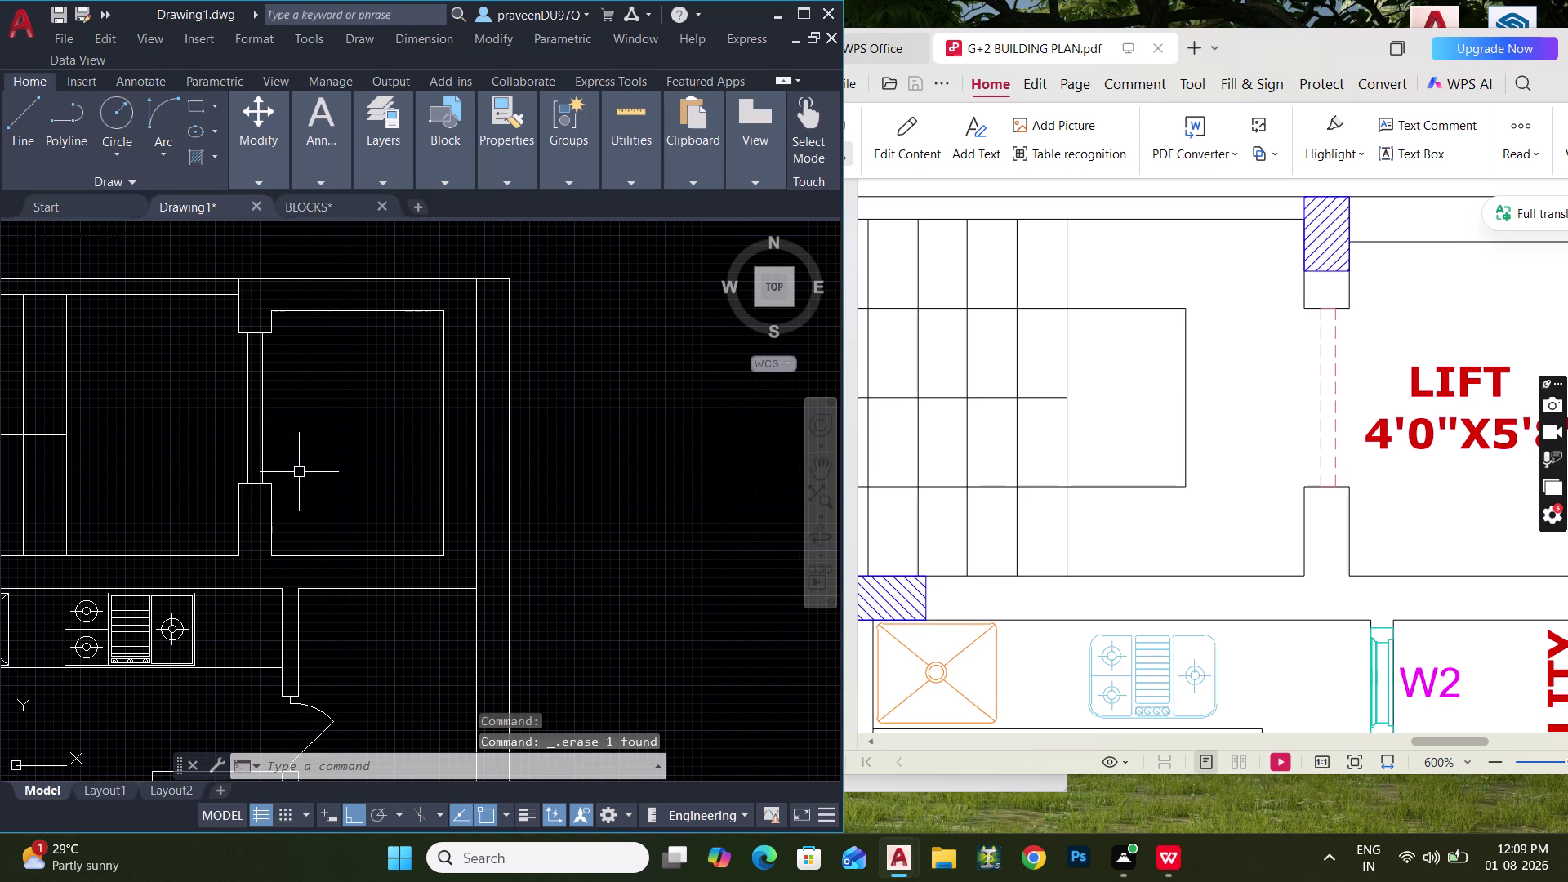
Pan and zoom across both building plans to the lower living room and bedroom.
scroll(down, 3)
scroll(down, 3)
middle_drag(314, 464, 373, 388)
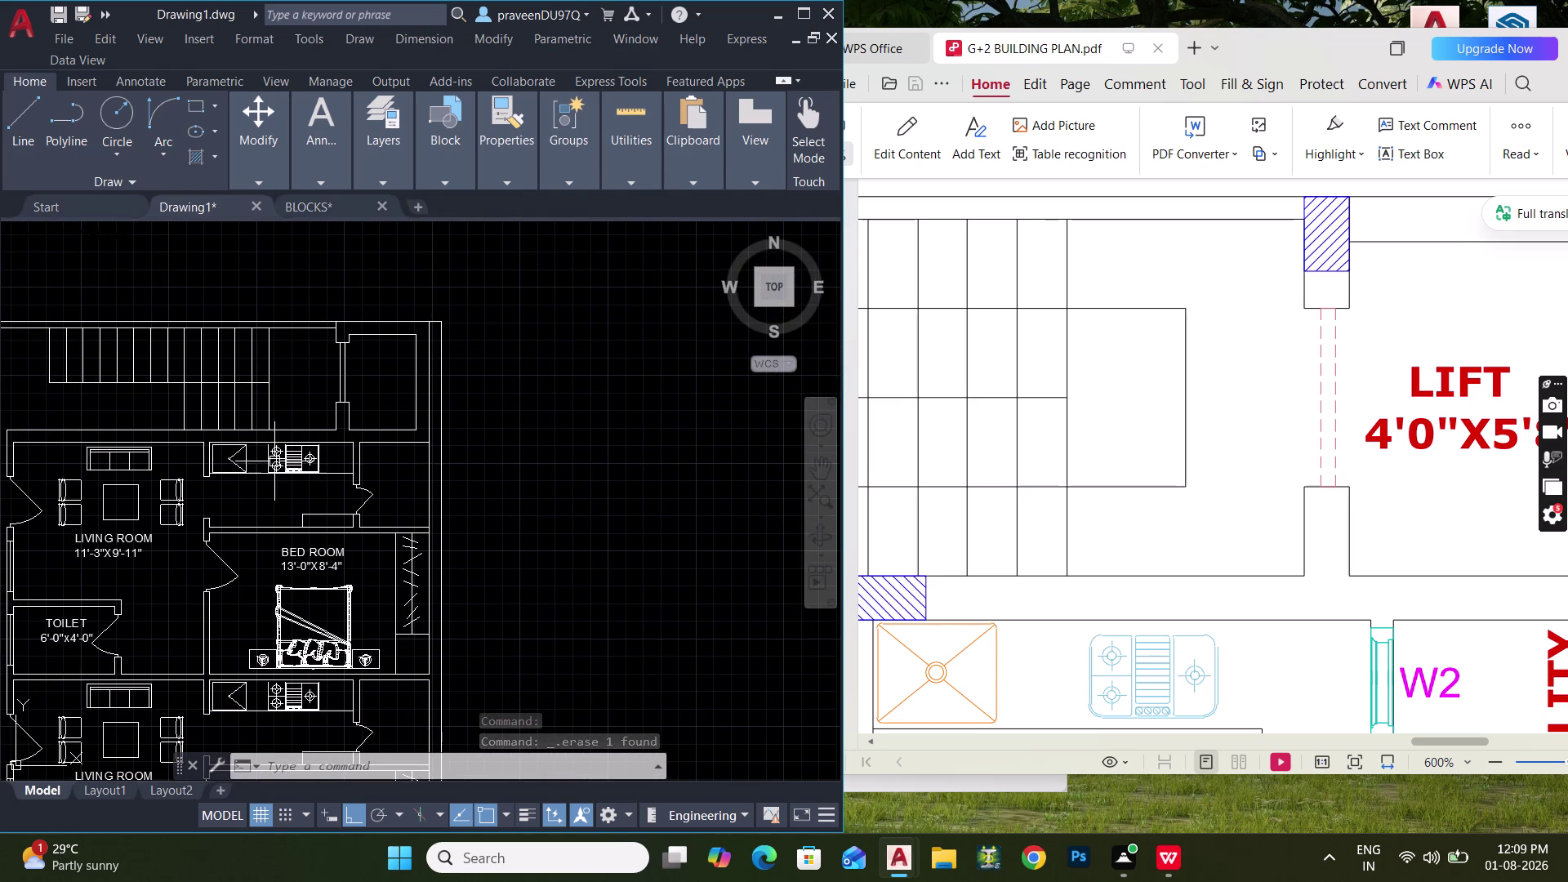
middle_drag(244, 472, 307, 469)
scroll(down, 3)
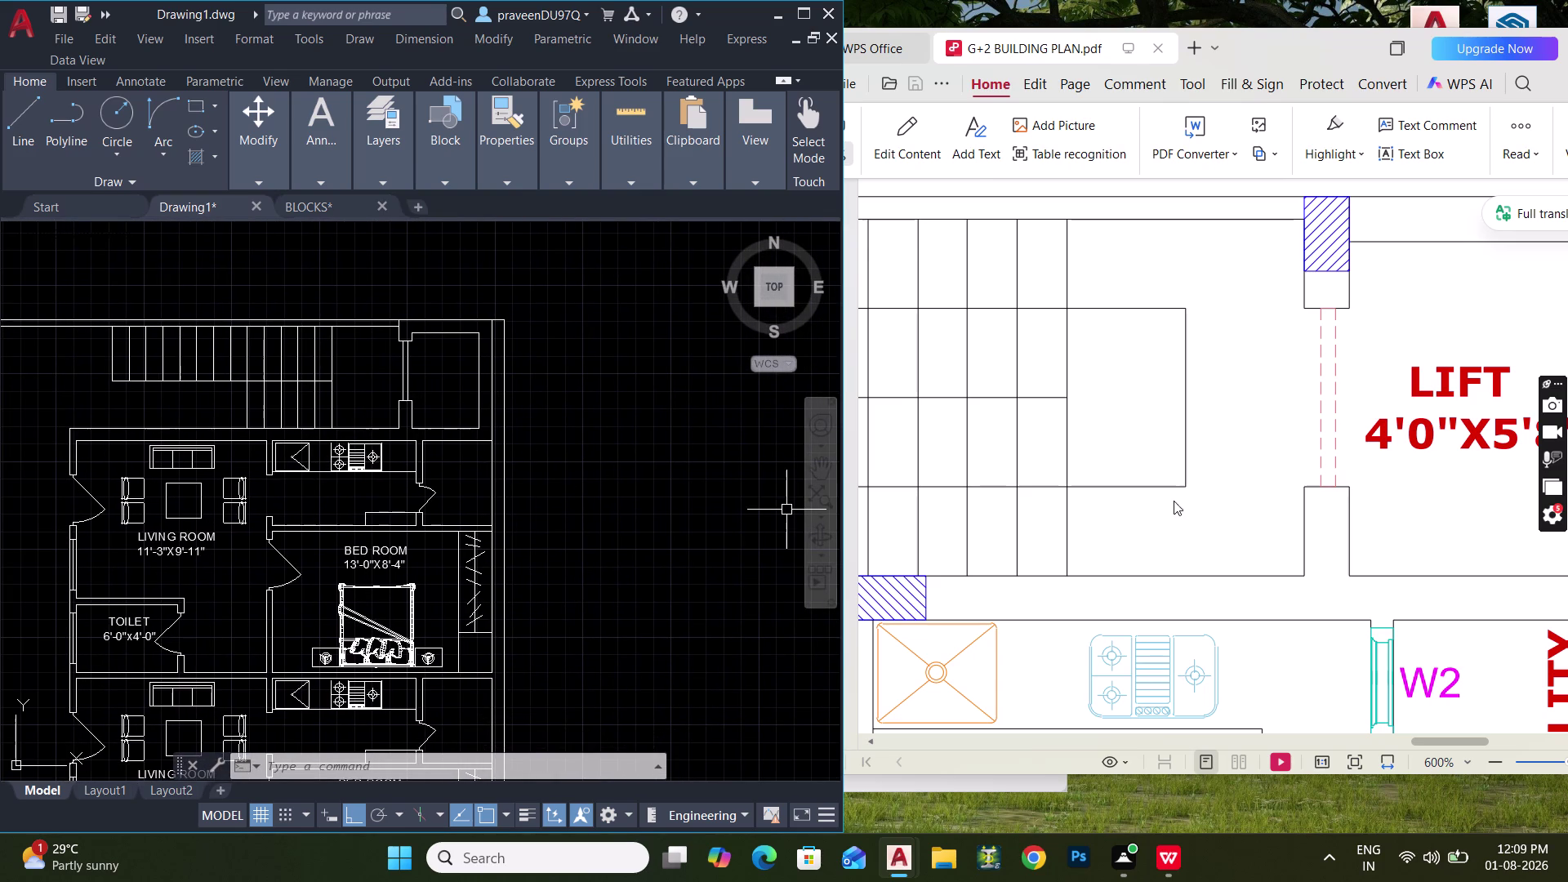
scroll(down, 3)
scroll(down, 3)
scroll(down, 3)
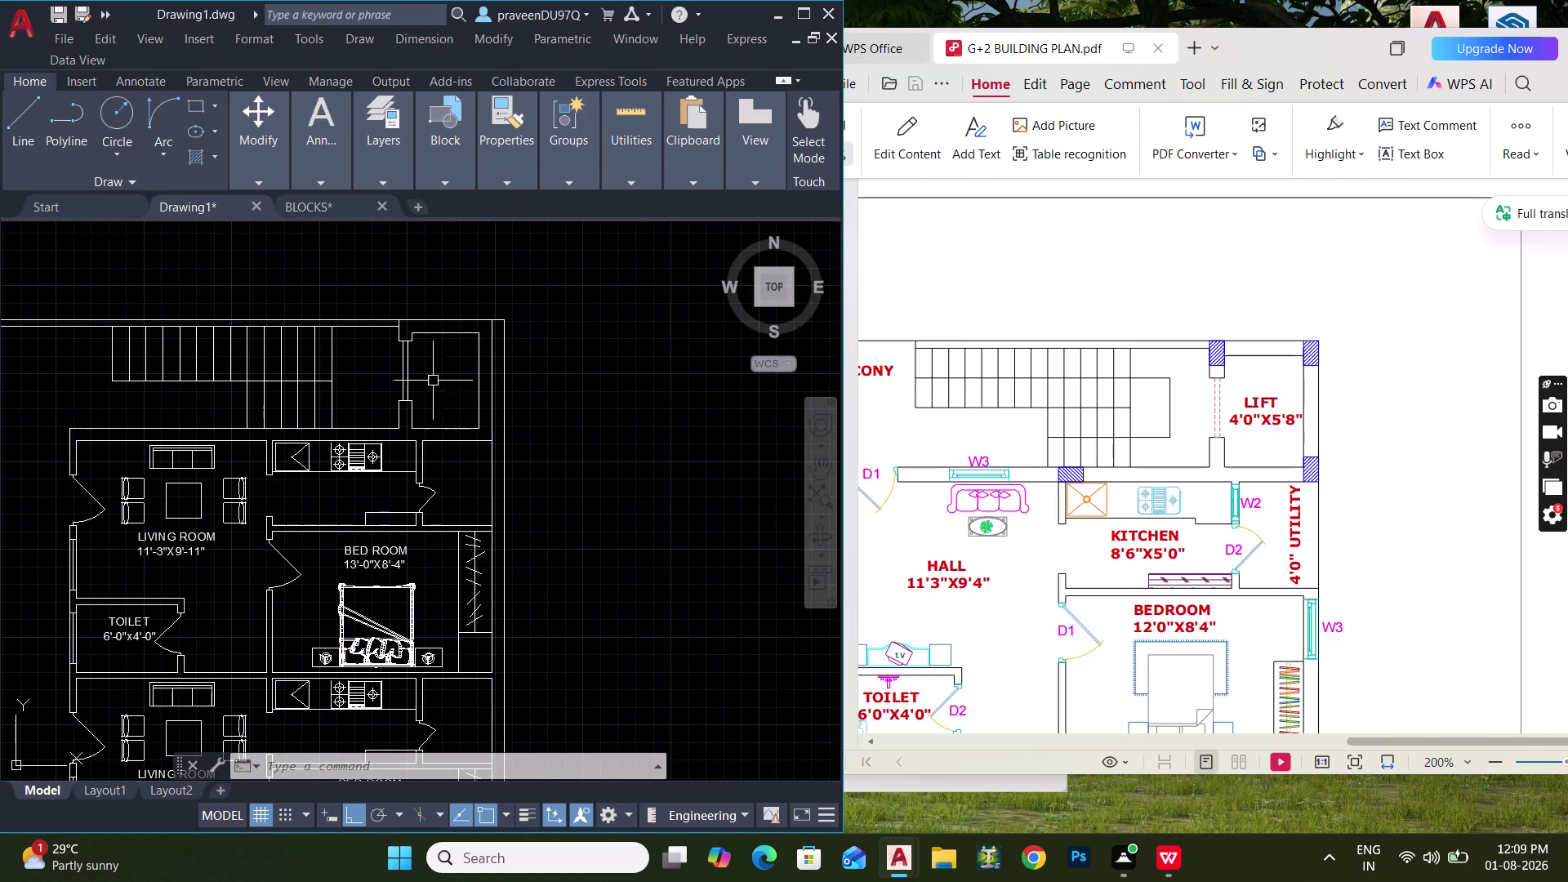
middle_drag(389, 389, 815, 409)
scroll(down, 3)
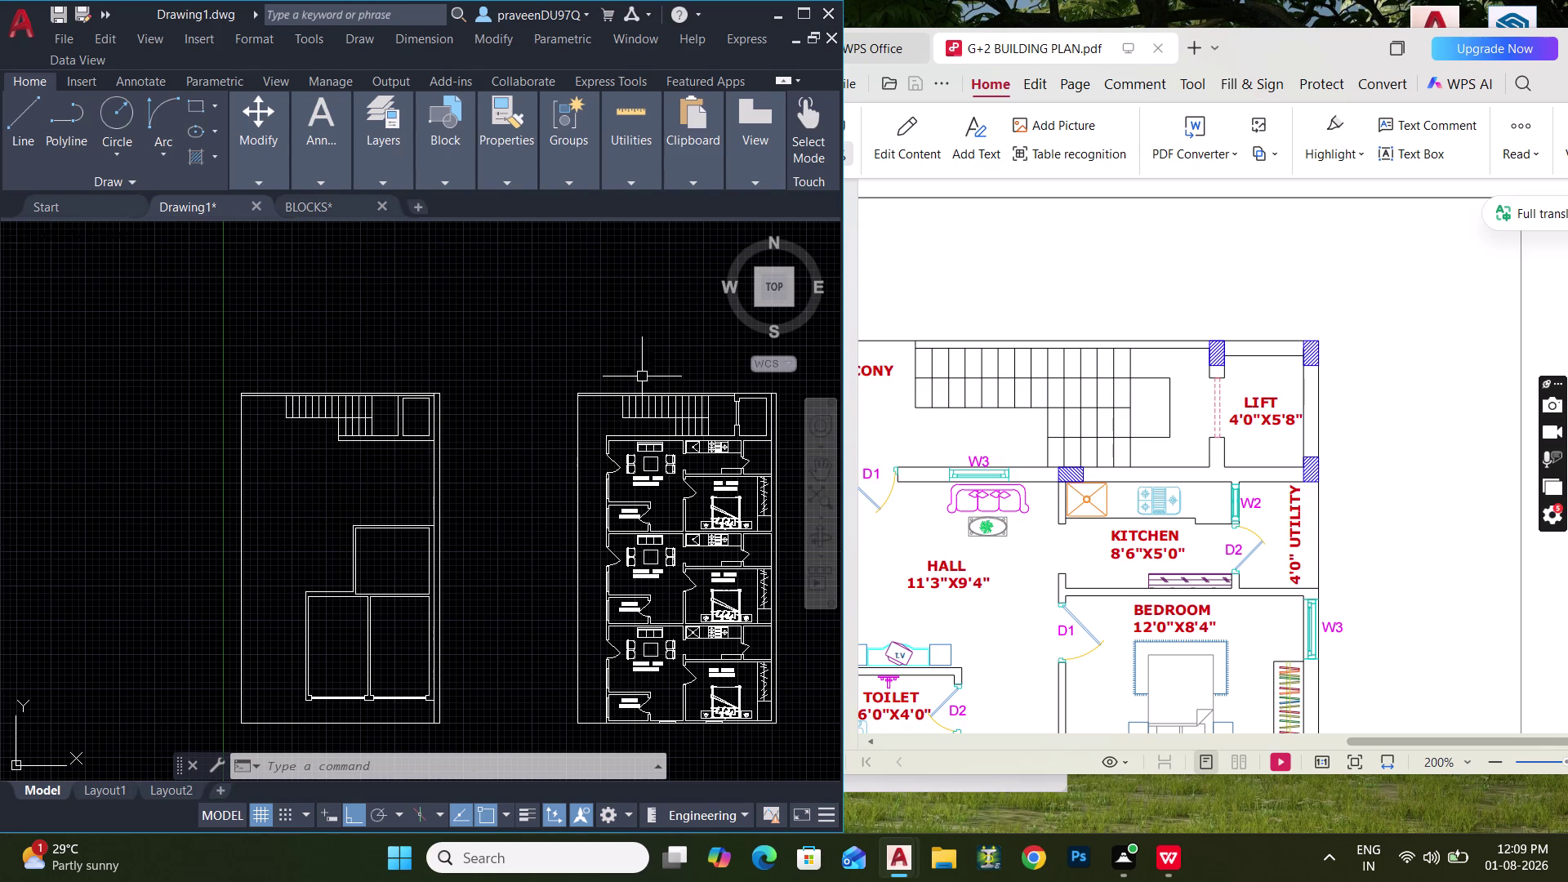
middle_drag(627, 487, 571, 387)
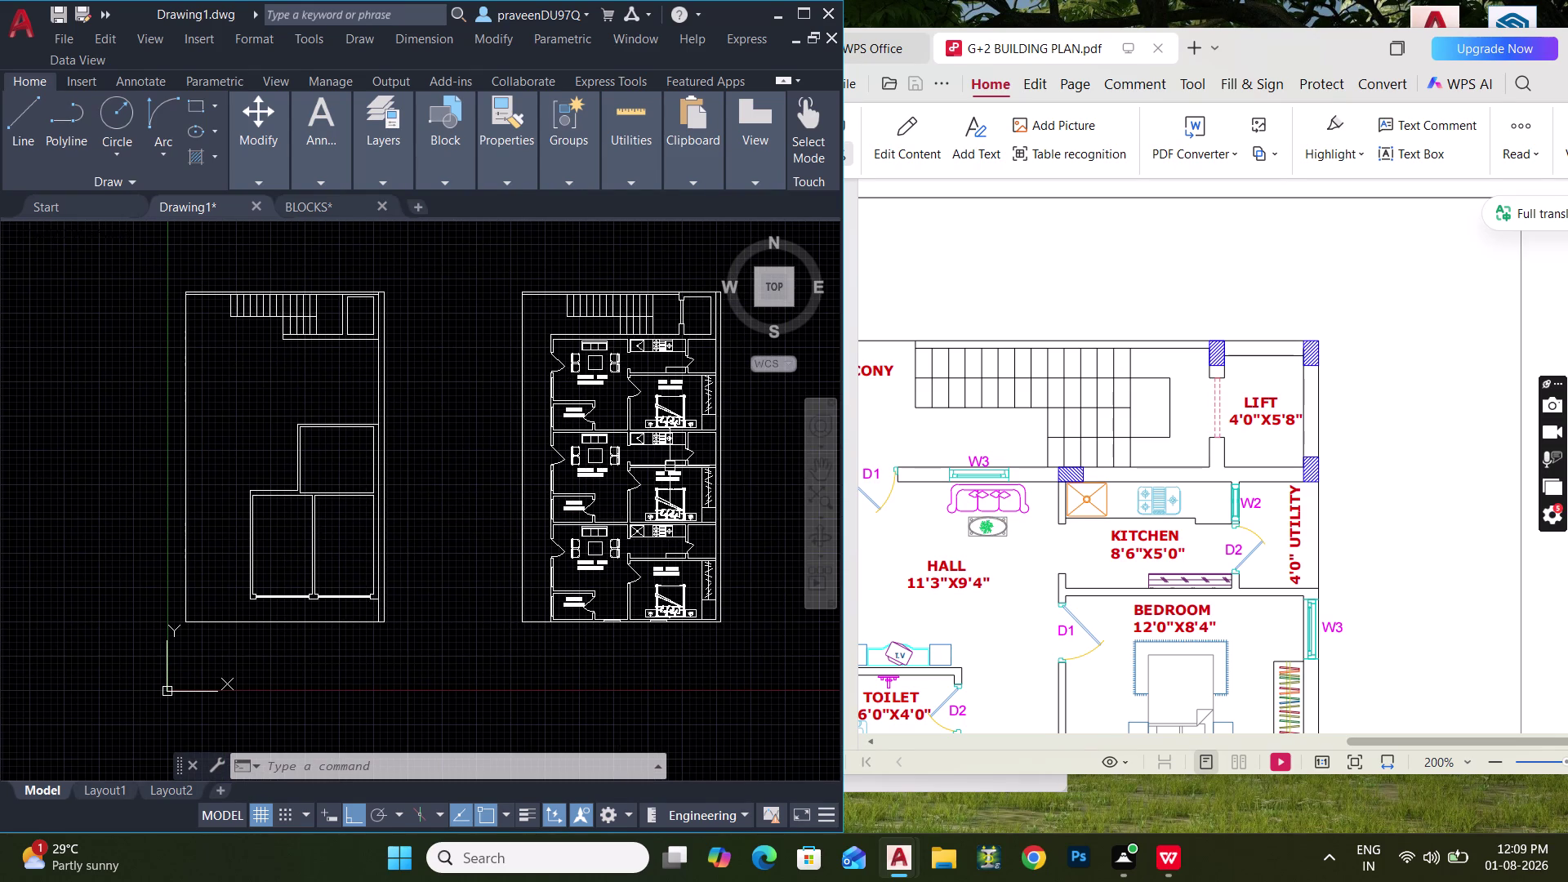
scroll(up, 3)
middle_drag(624, 475, 485, 476)
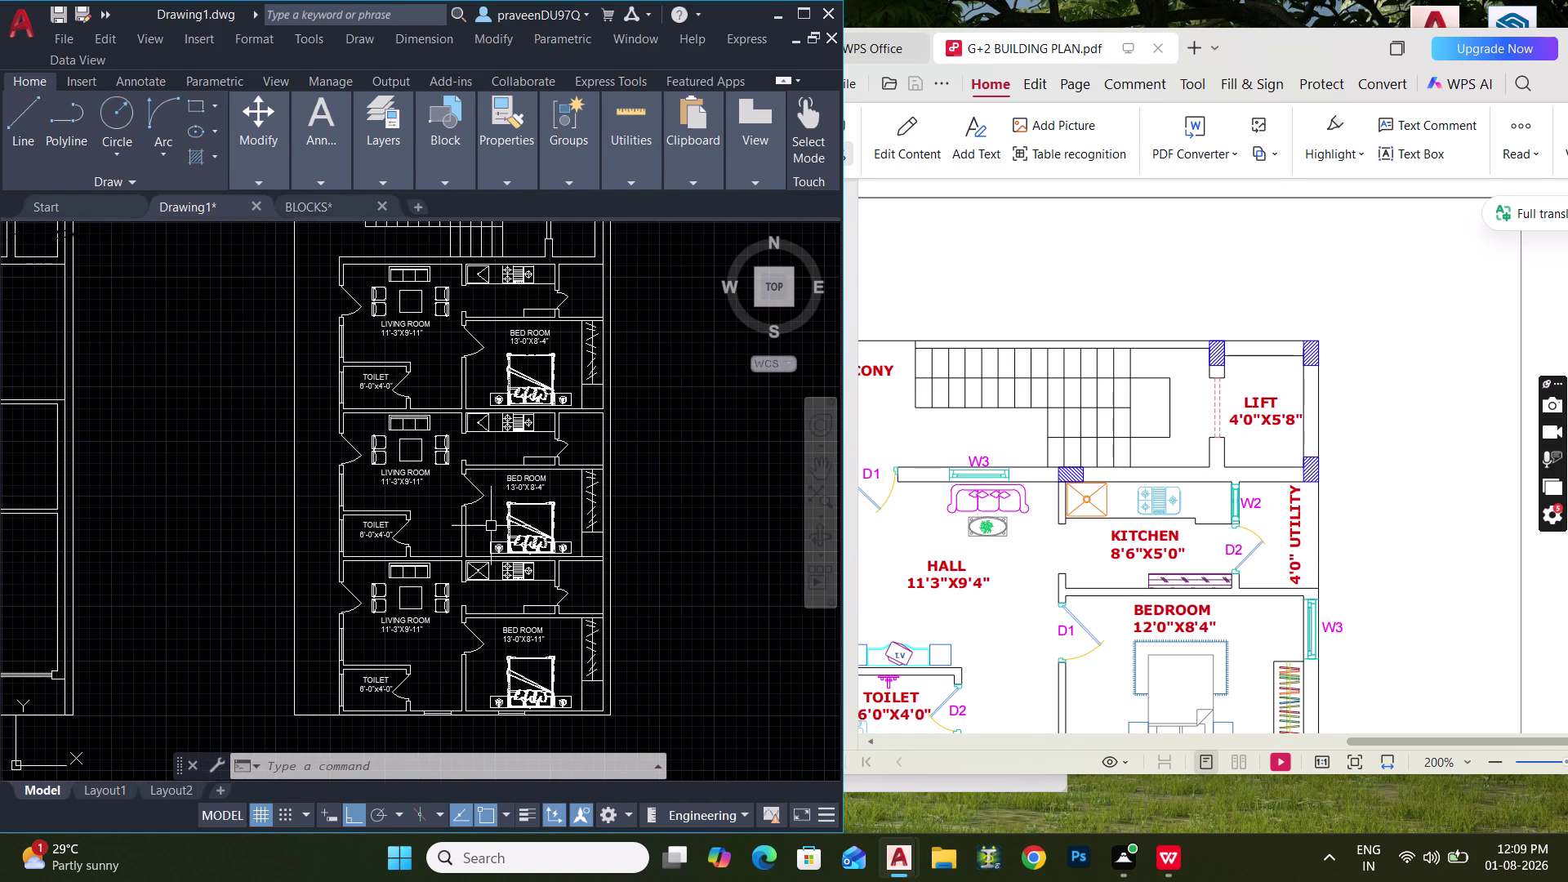
scroll(up, 3)
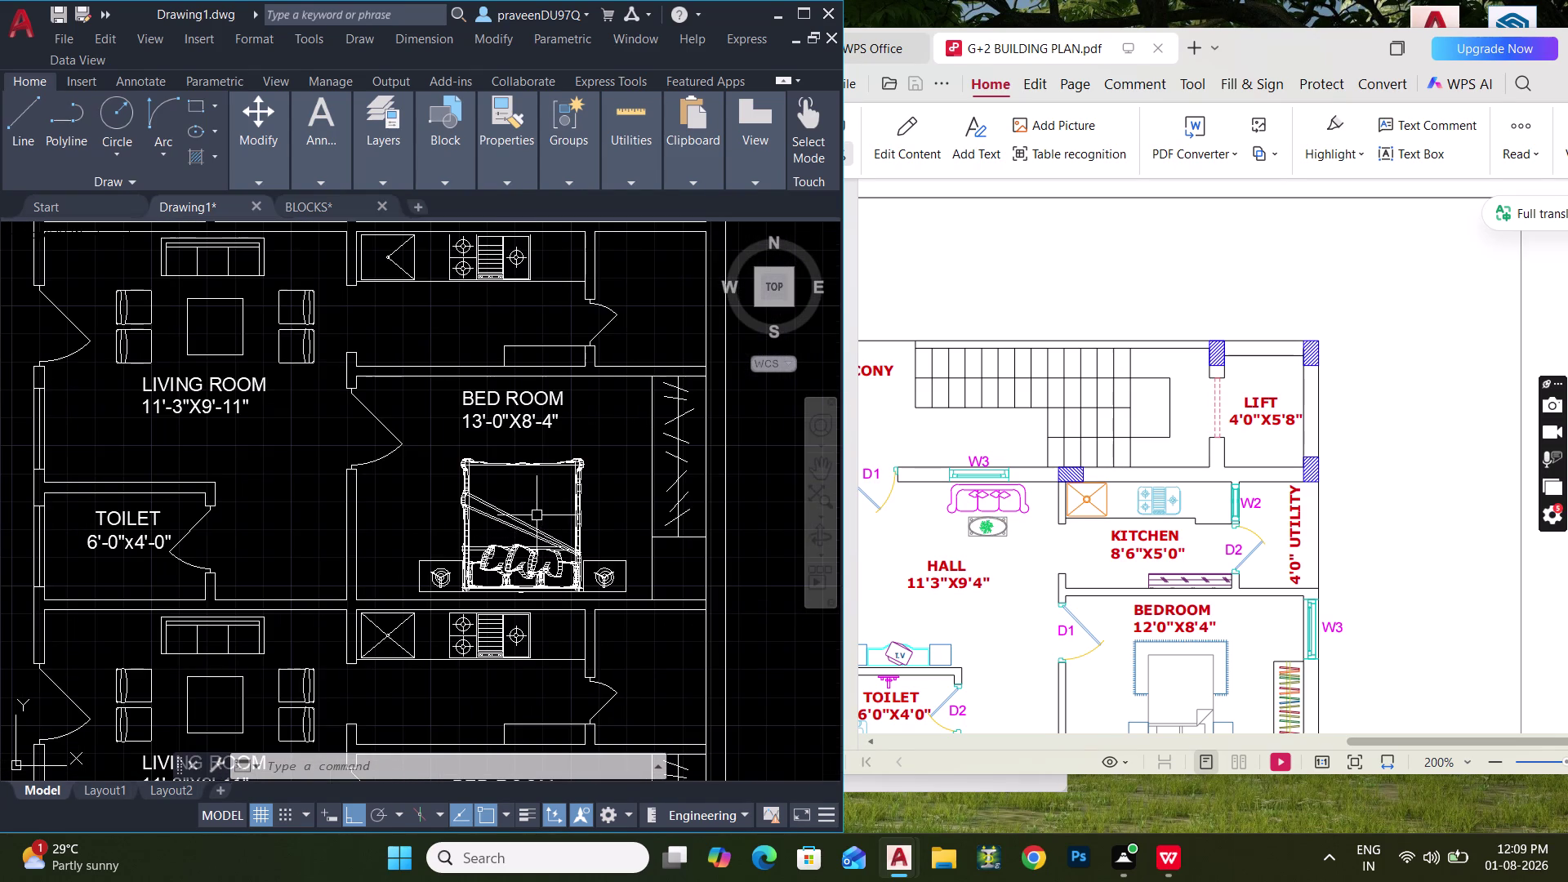
scroll(down, 3)
middle_drag(530, 515, 511, 338)
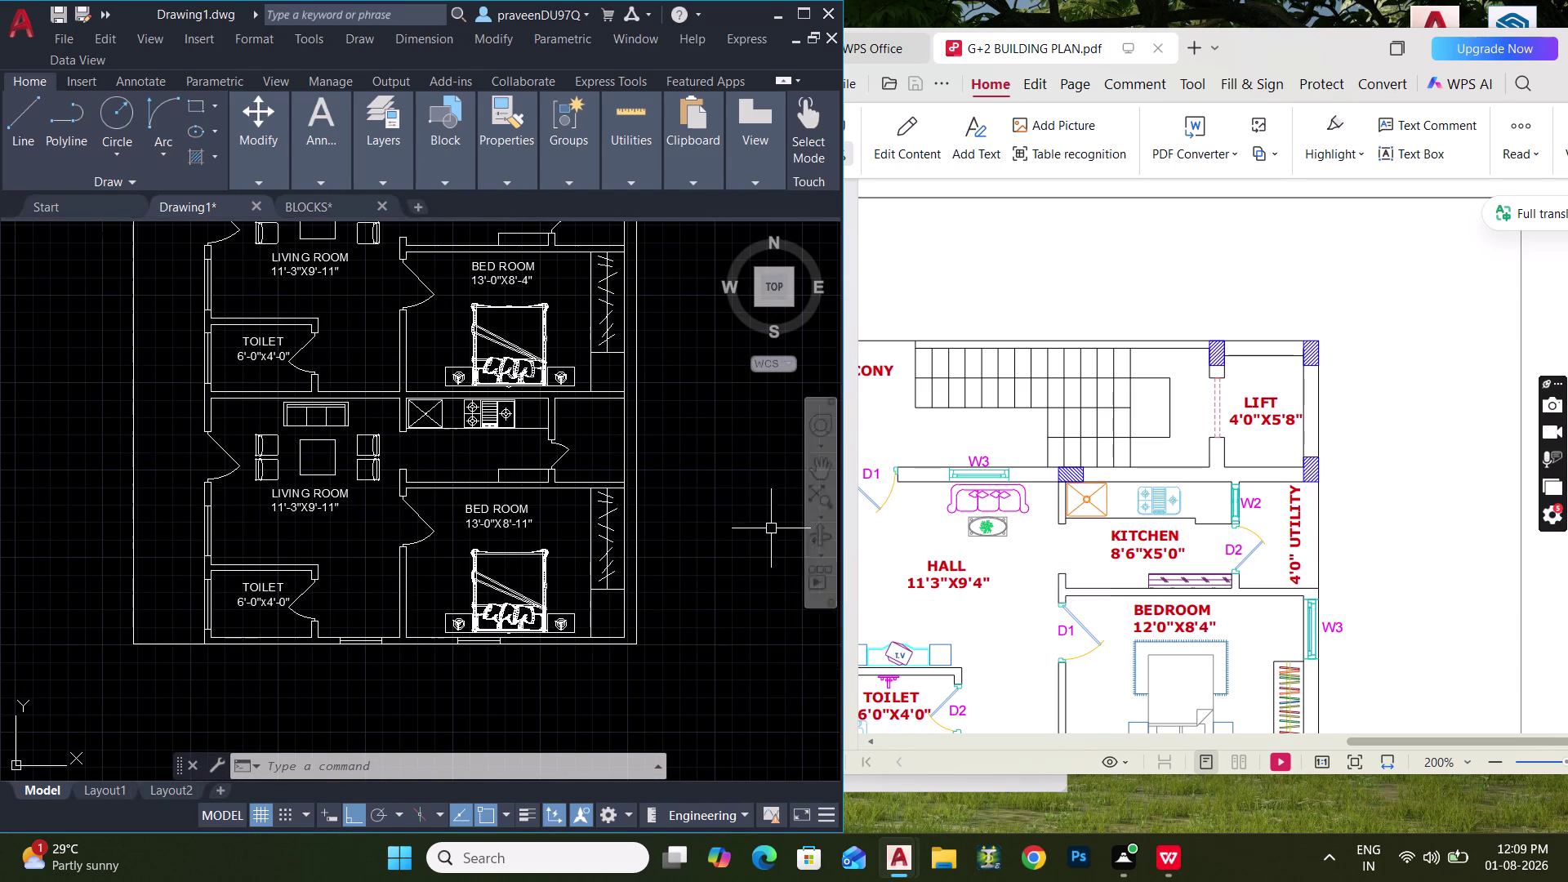
scroll(up, 3)
Erase the stray object and start a linear dimension with DLI.
text(D;)
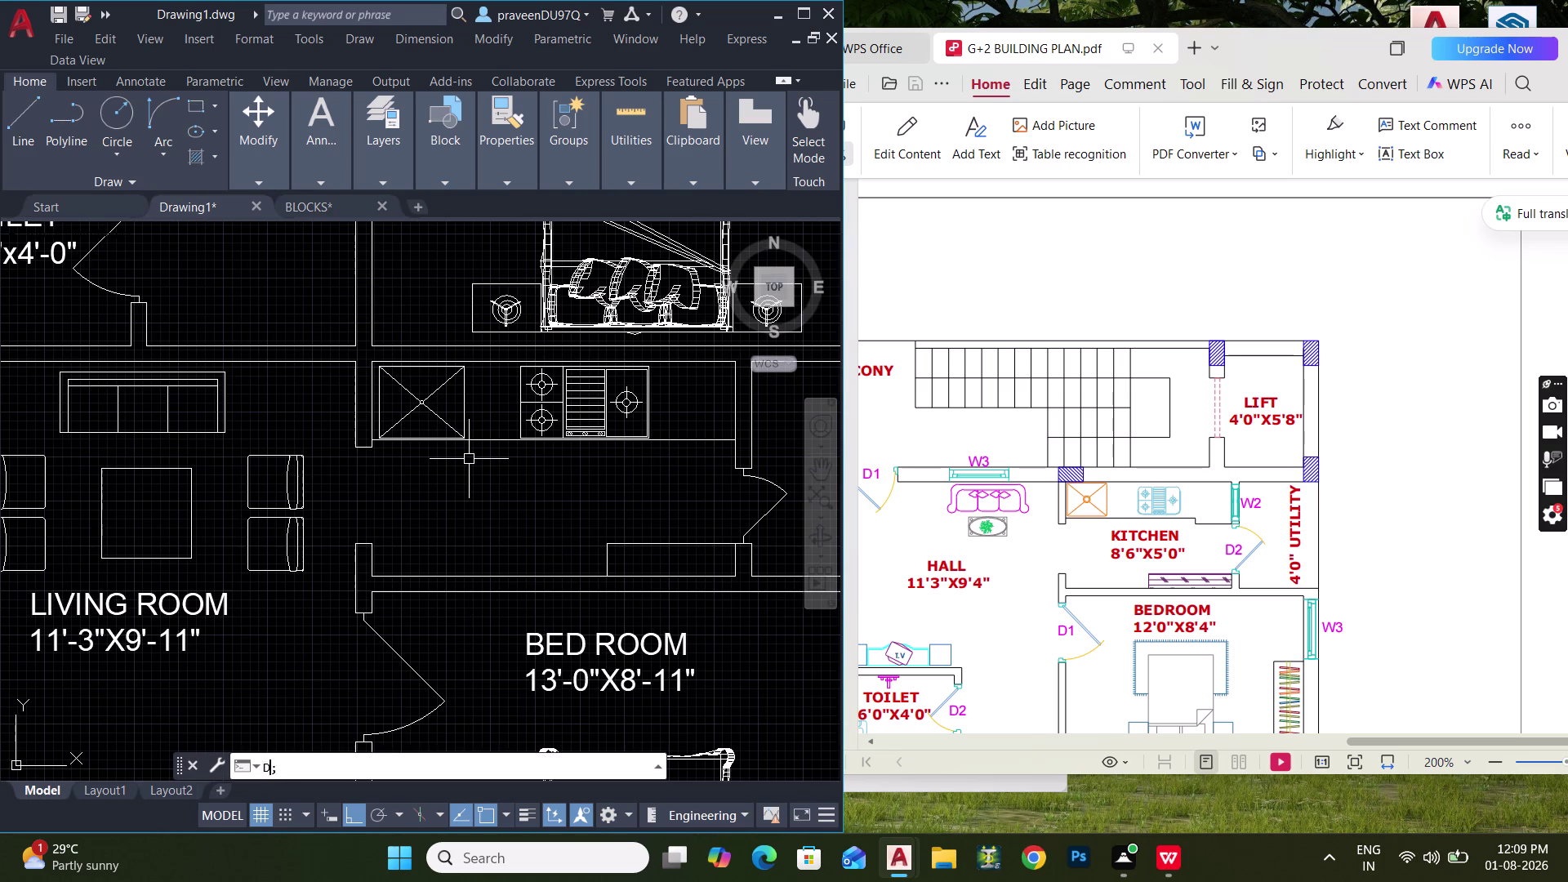
key(Escape)
key(Escape)
text(D)
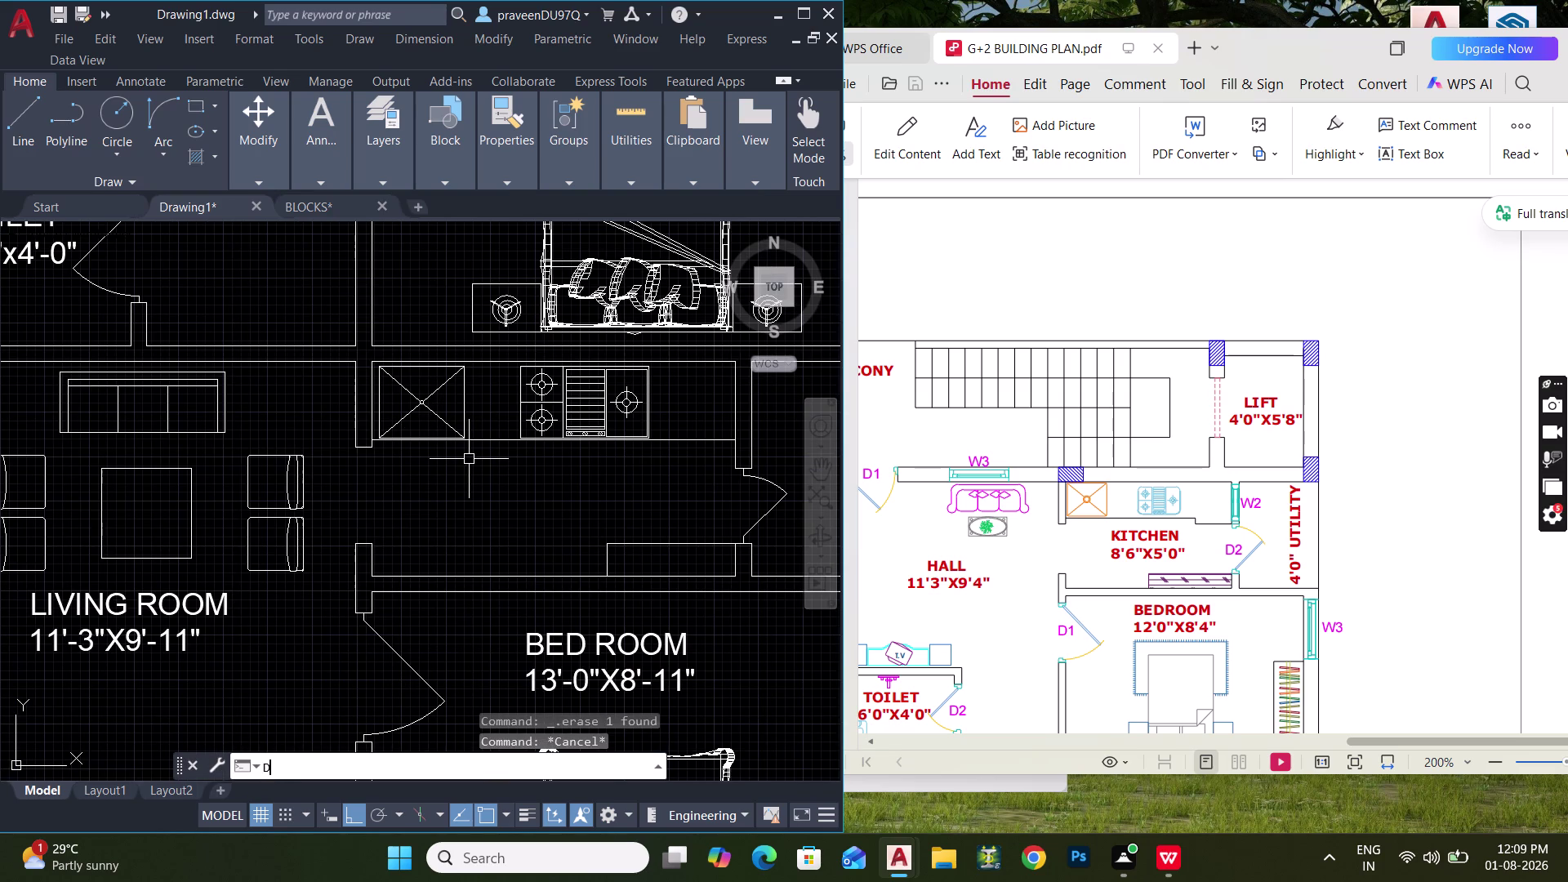
text(LI)
key(space)
Dimension the kitchen wall with 8'-6" and 5' linear dimensions.
scroll(up, 3)
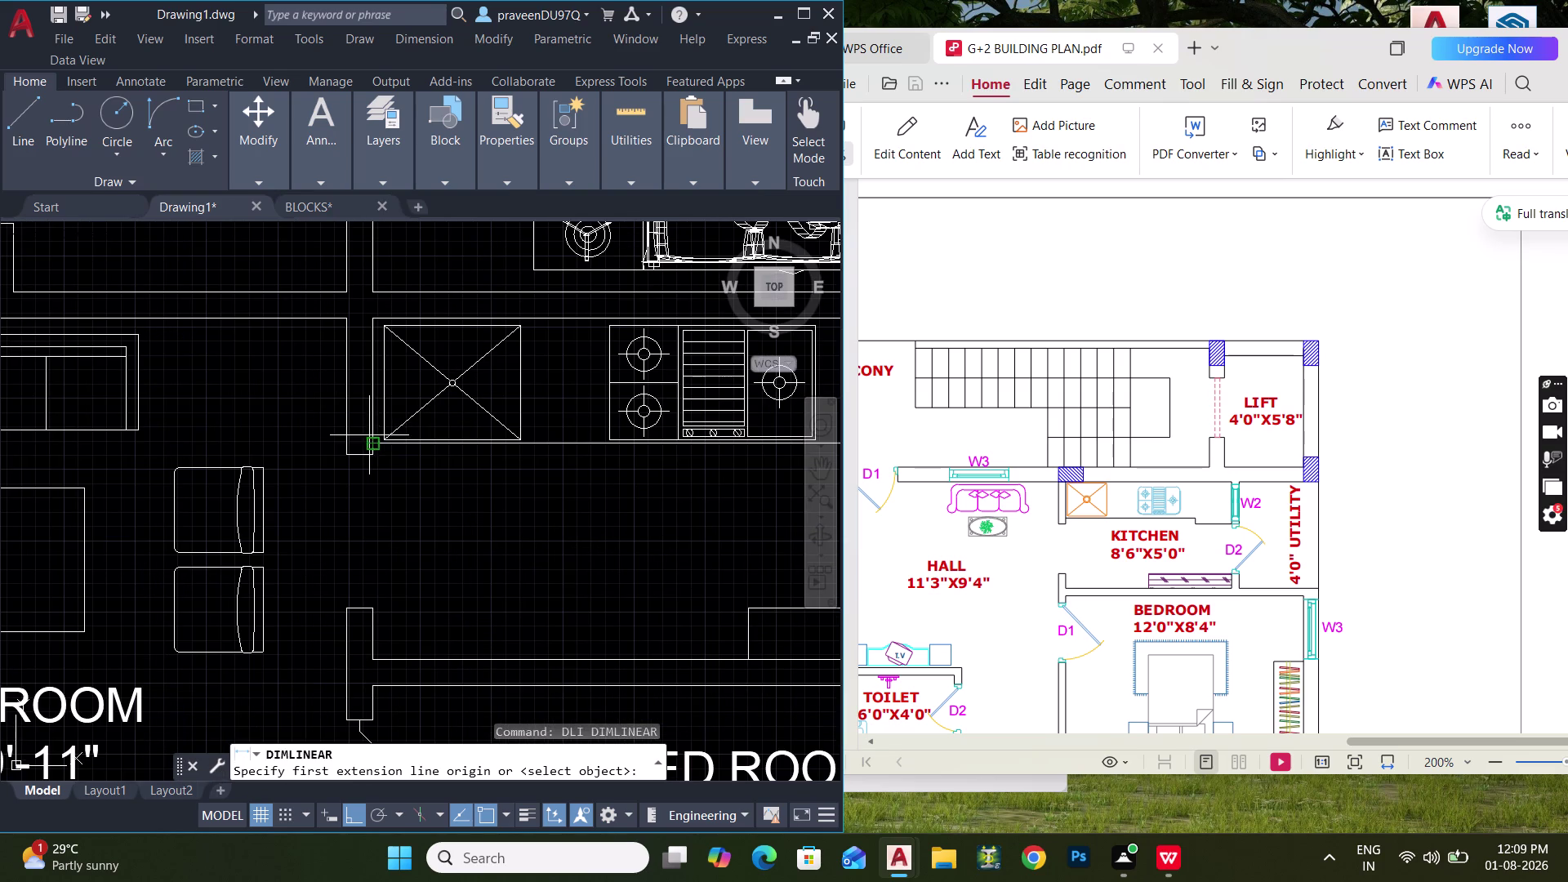
click(367, 428)
middle_drag(603, 480, 325, 494)
click(677, 435)
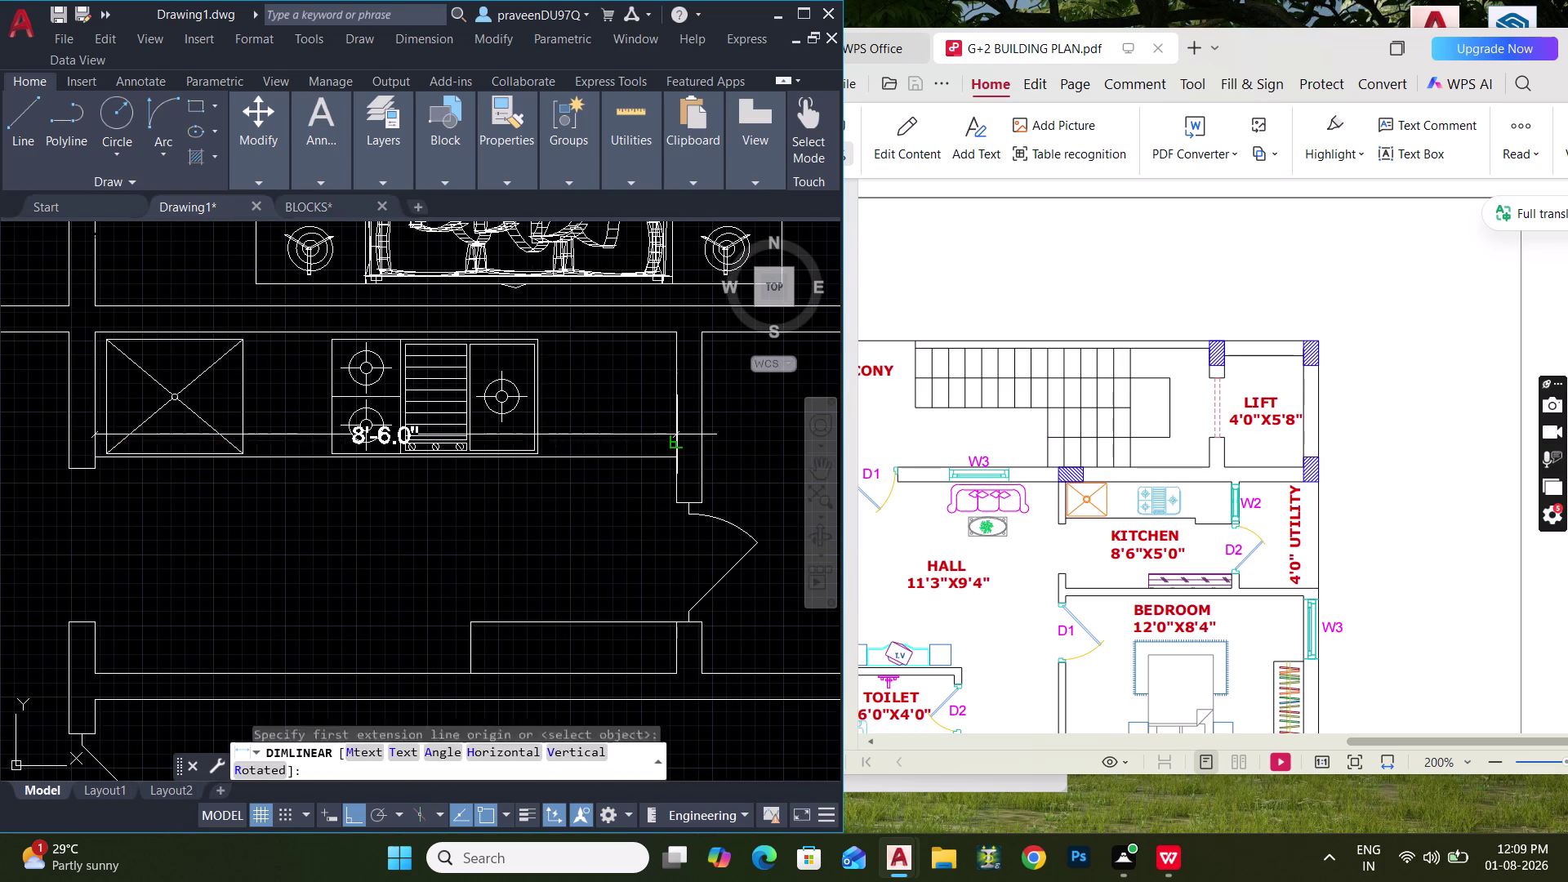
click(570, 502)
key(space)
click(305, 334)
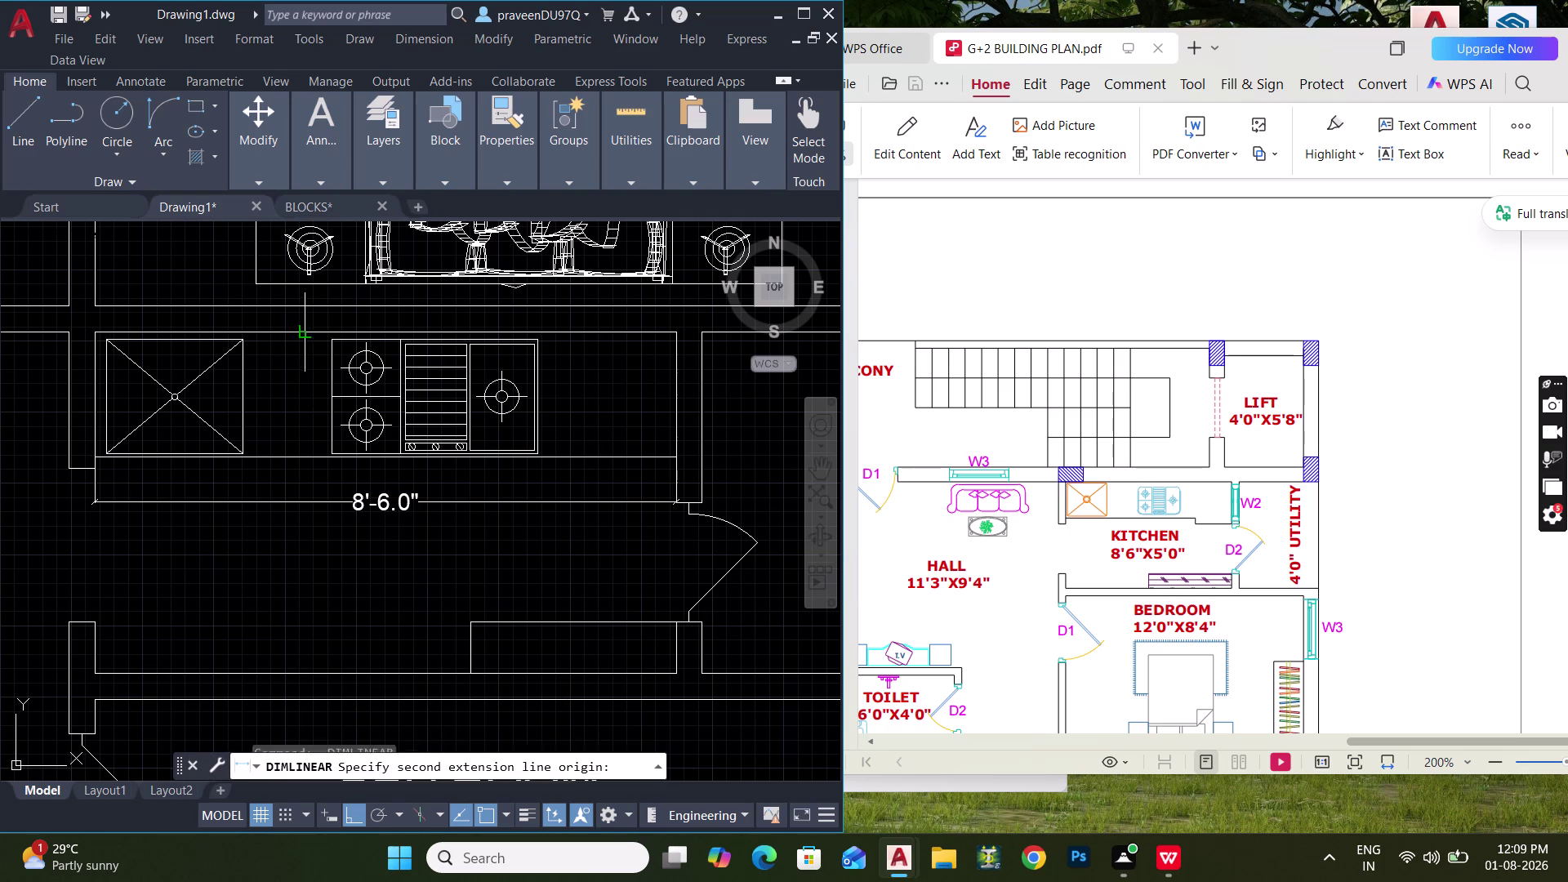
middle_drag(292, 545, 310, 361)
click(327, 486)
click(313, 466)
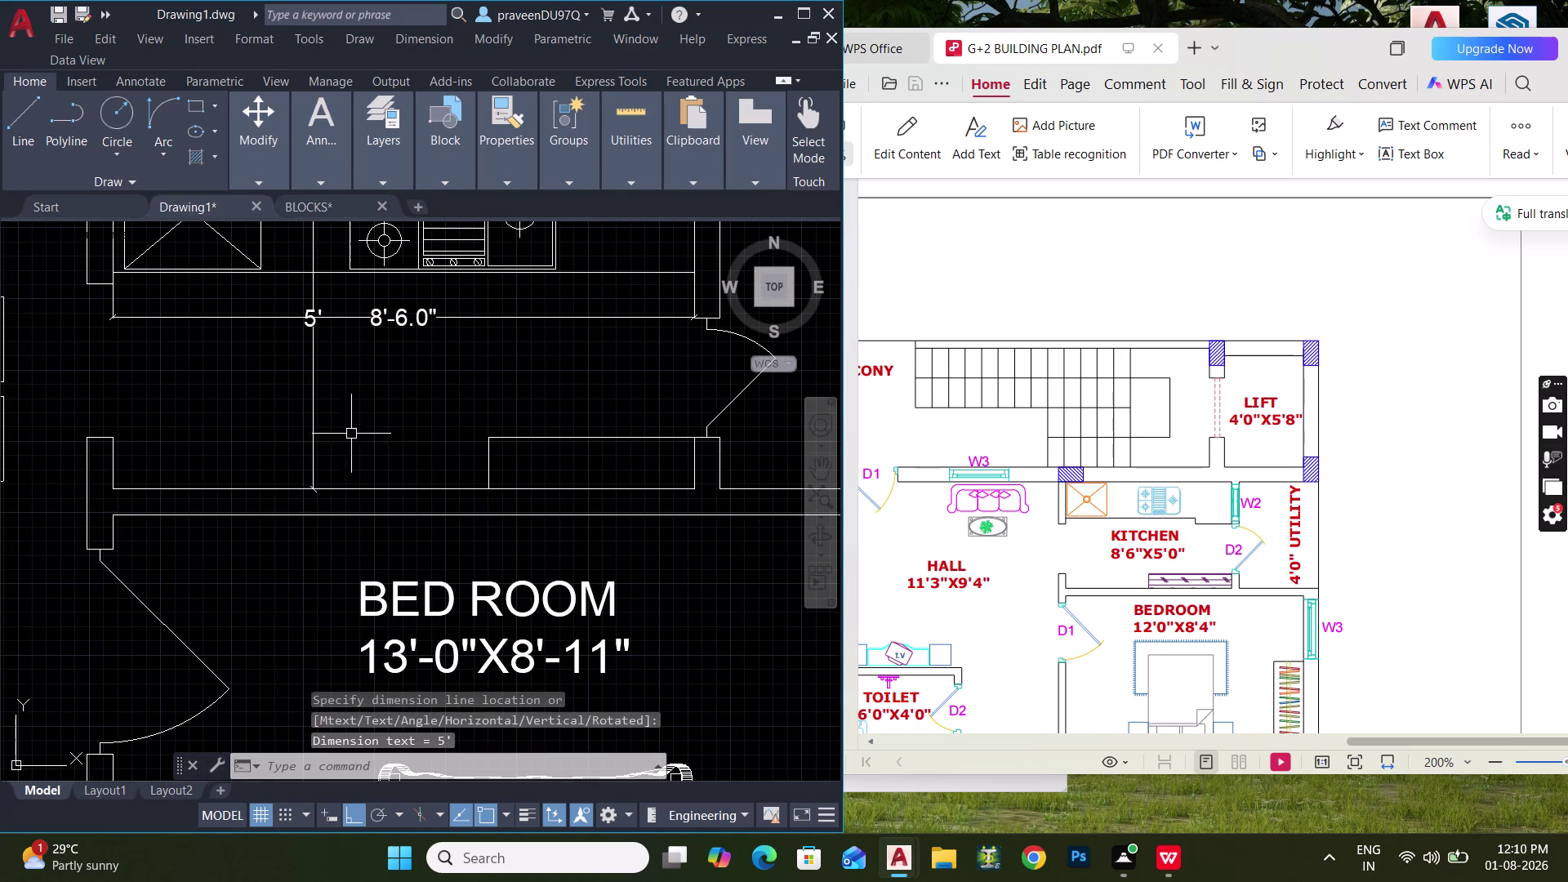
Copy the BED ROOM label into the kitchen.
middle_drag(403, 423, 379, 504)
middle_drag(405, 479, 392, 358)
scroll(down, 3)
drag(454, 535, 445, 535)
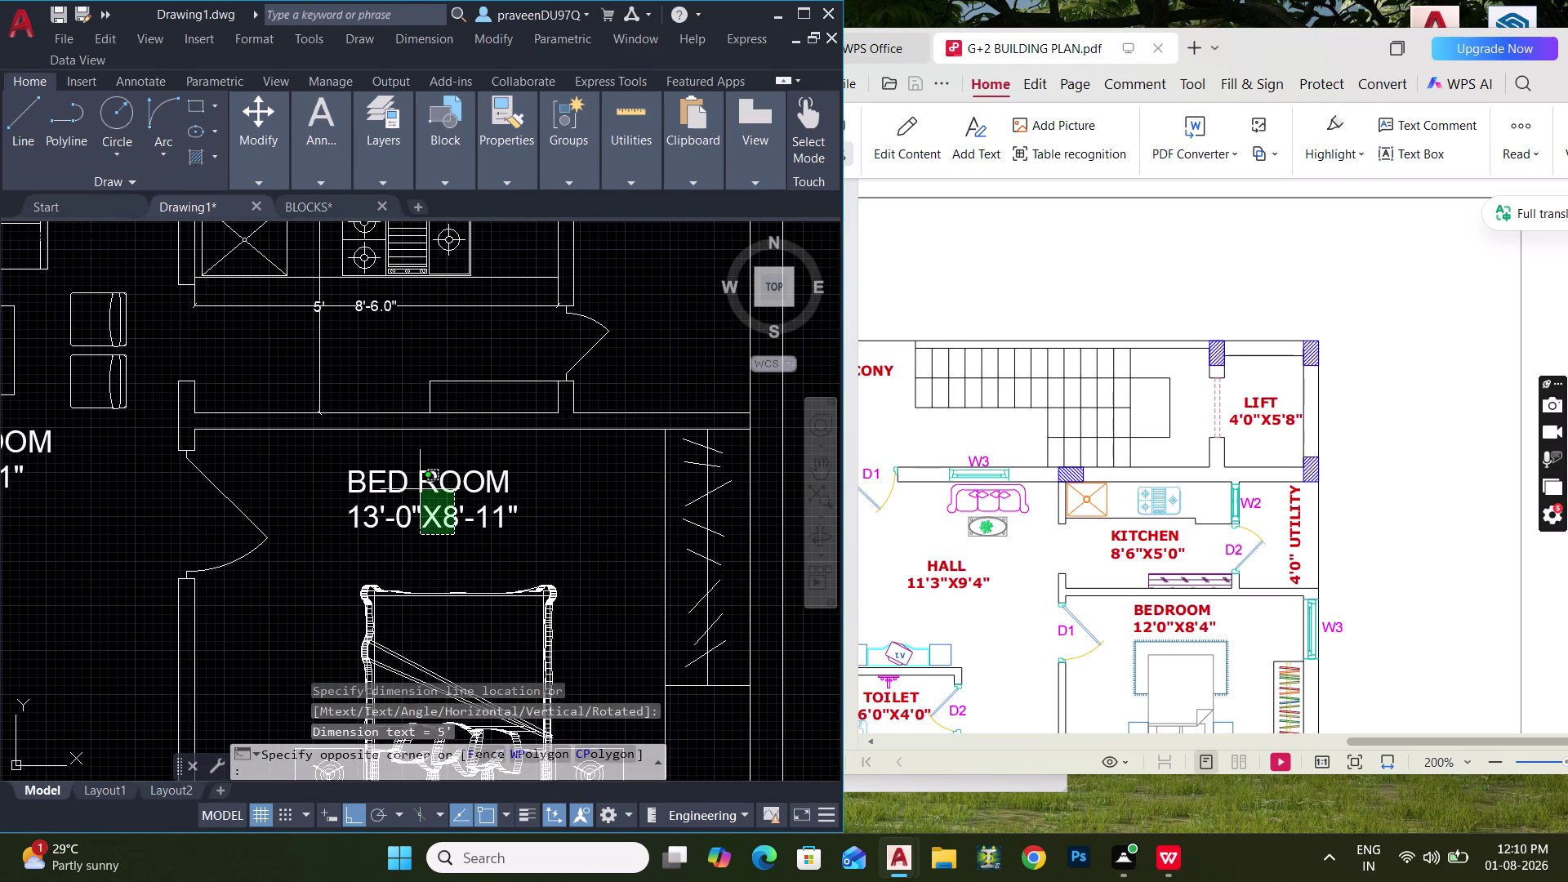
click(420, 490)
key(c)
text(O)
key(space)
click(440, 517)
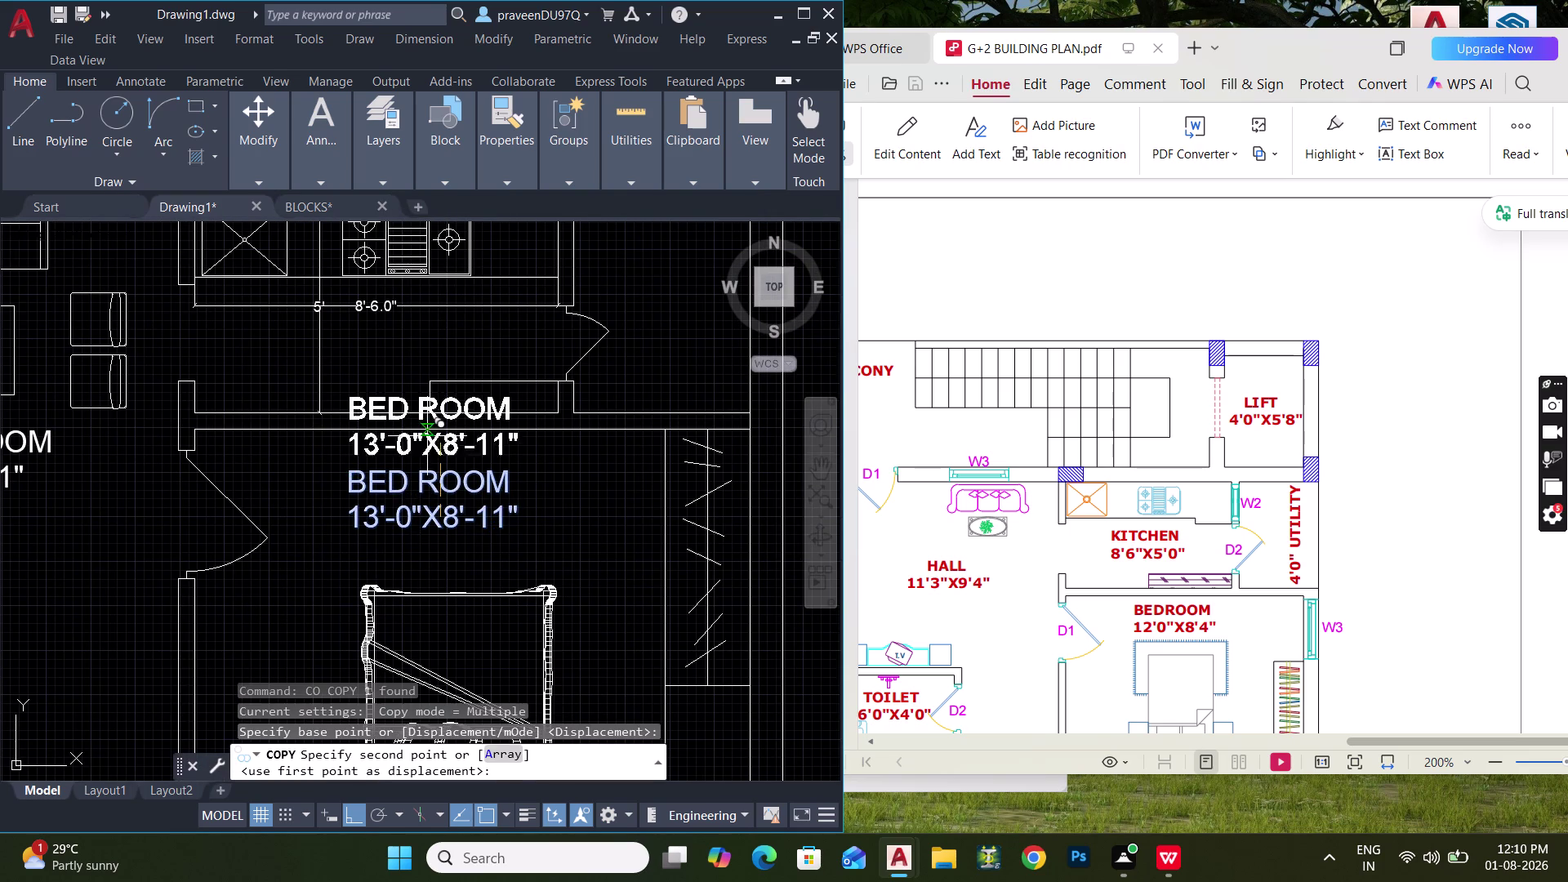
scroll(up, 3)
middle_drag(444, 362, 438, 407)
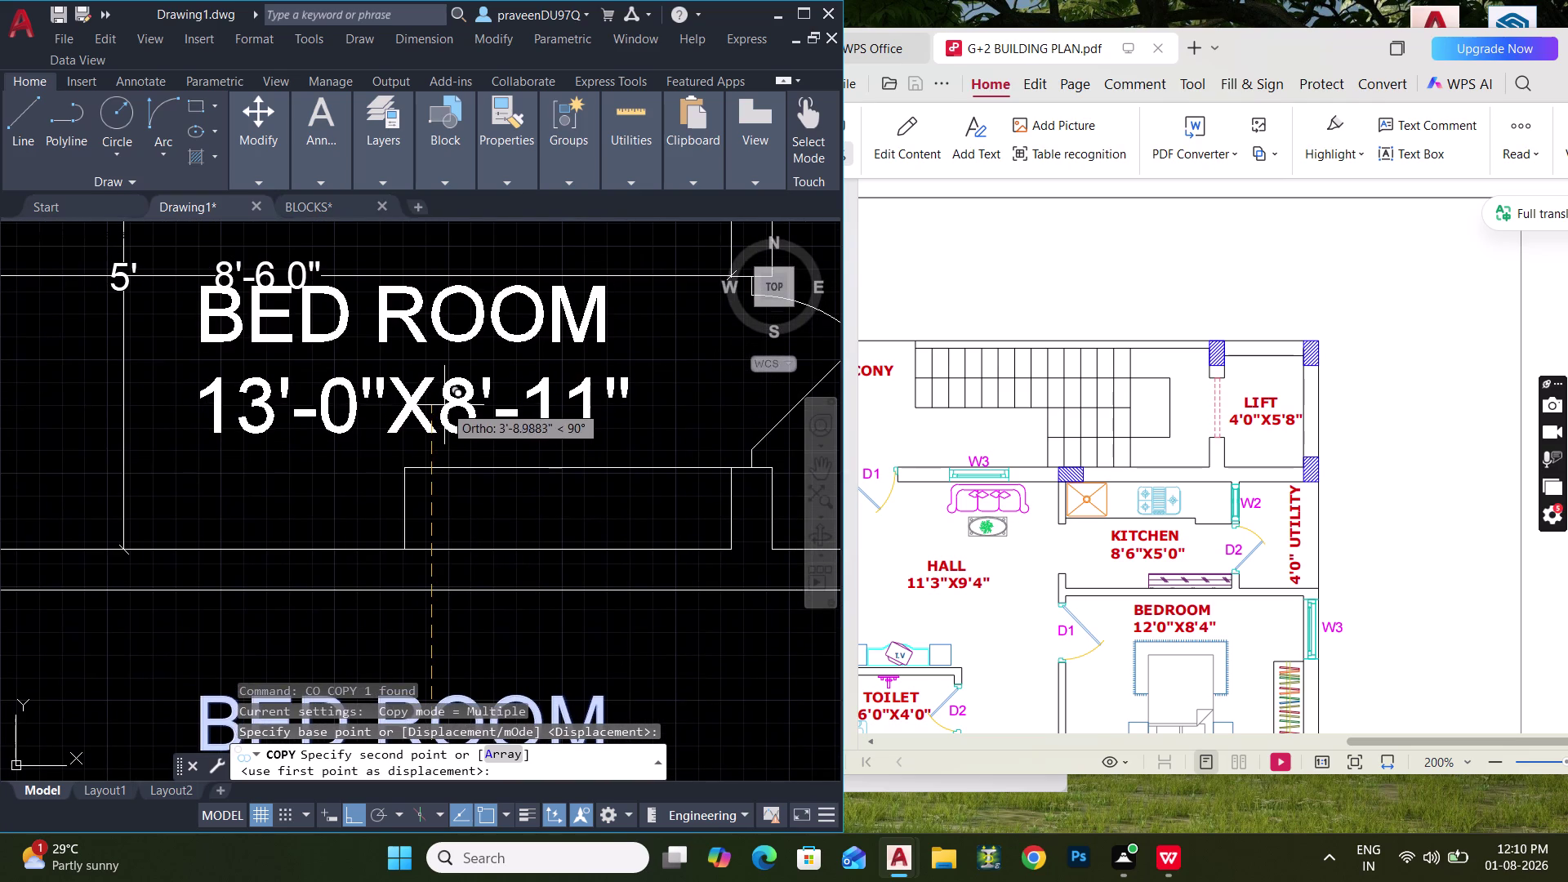
click(443, 411)
key(Escape)
key(Escape)
key(Escape)
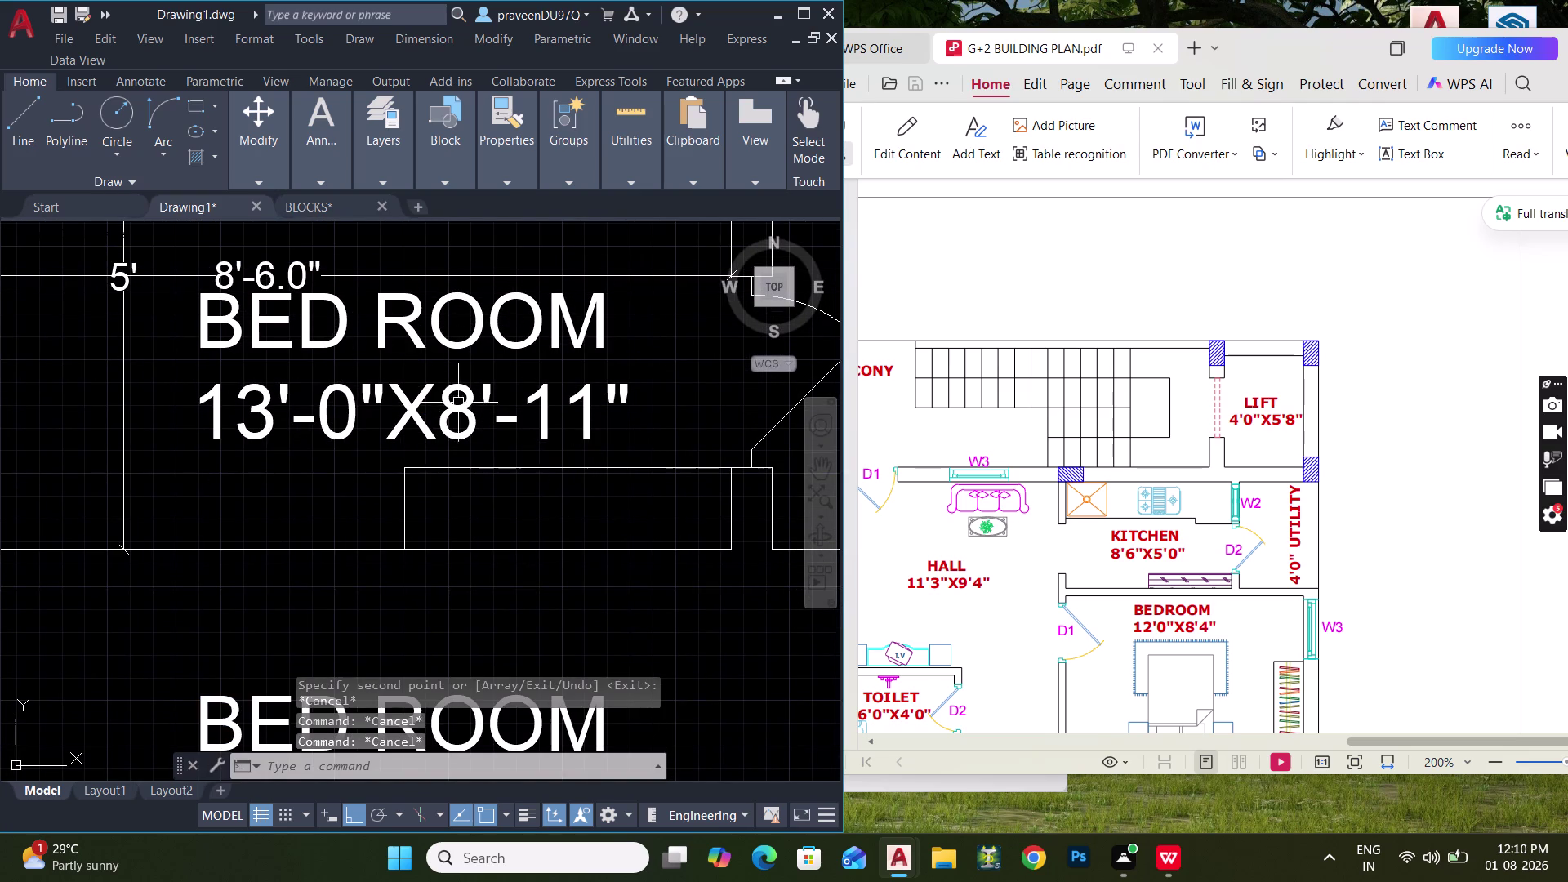
Open the copied label and replace BED ROOM with KITCHEN.
double_click(468, 337)
double_click(473, 344)
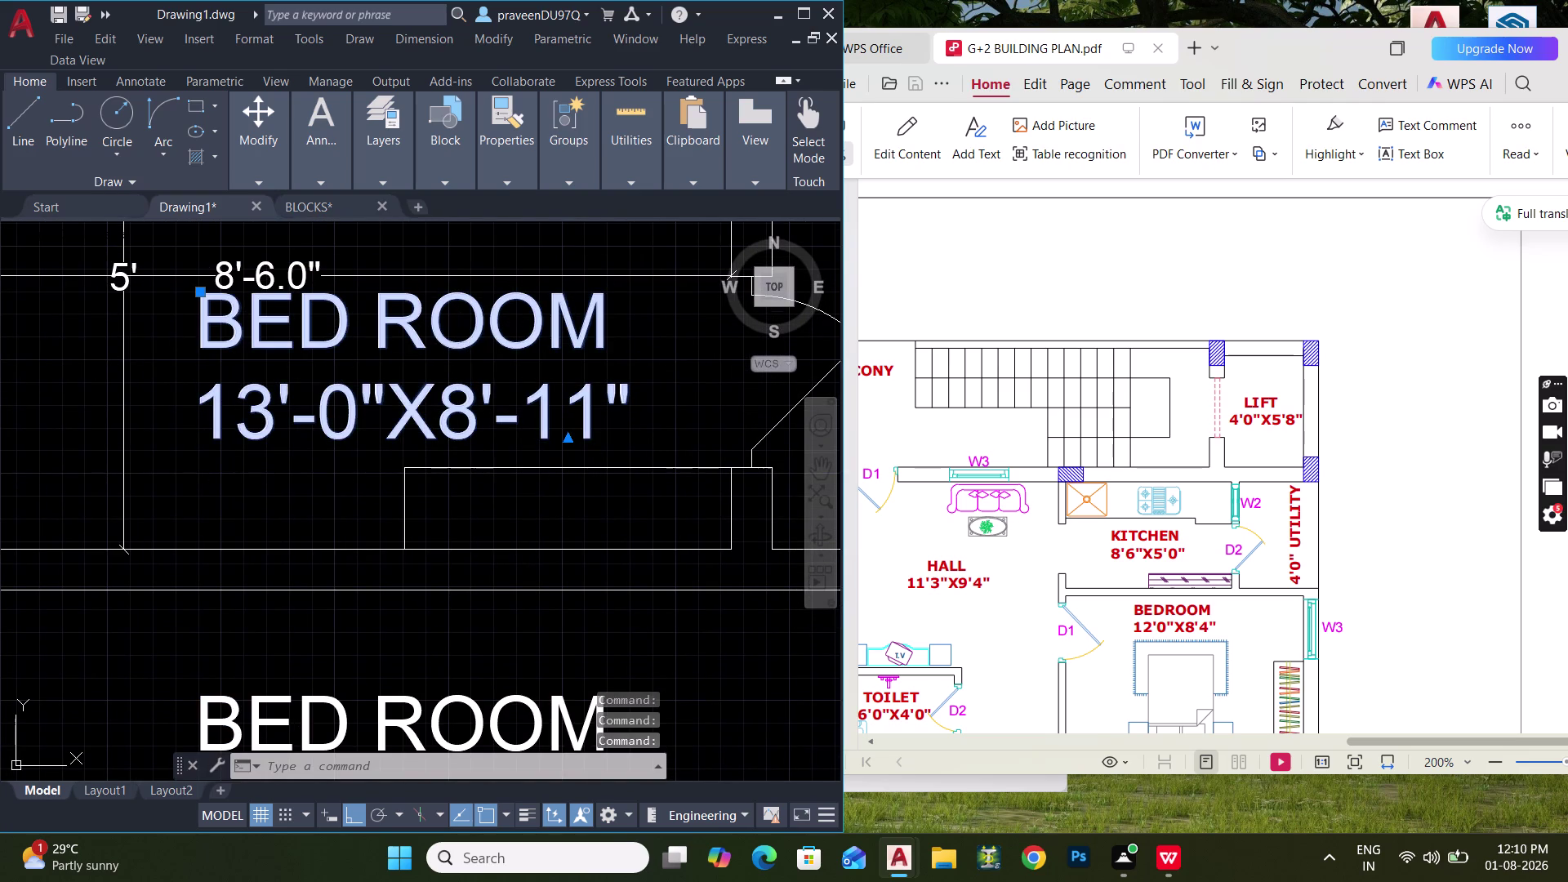
drag(644, 325, 205, 317)
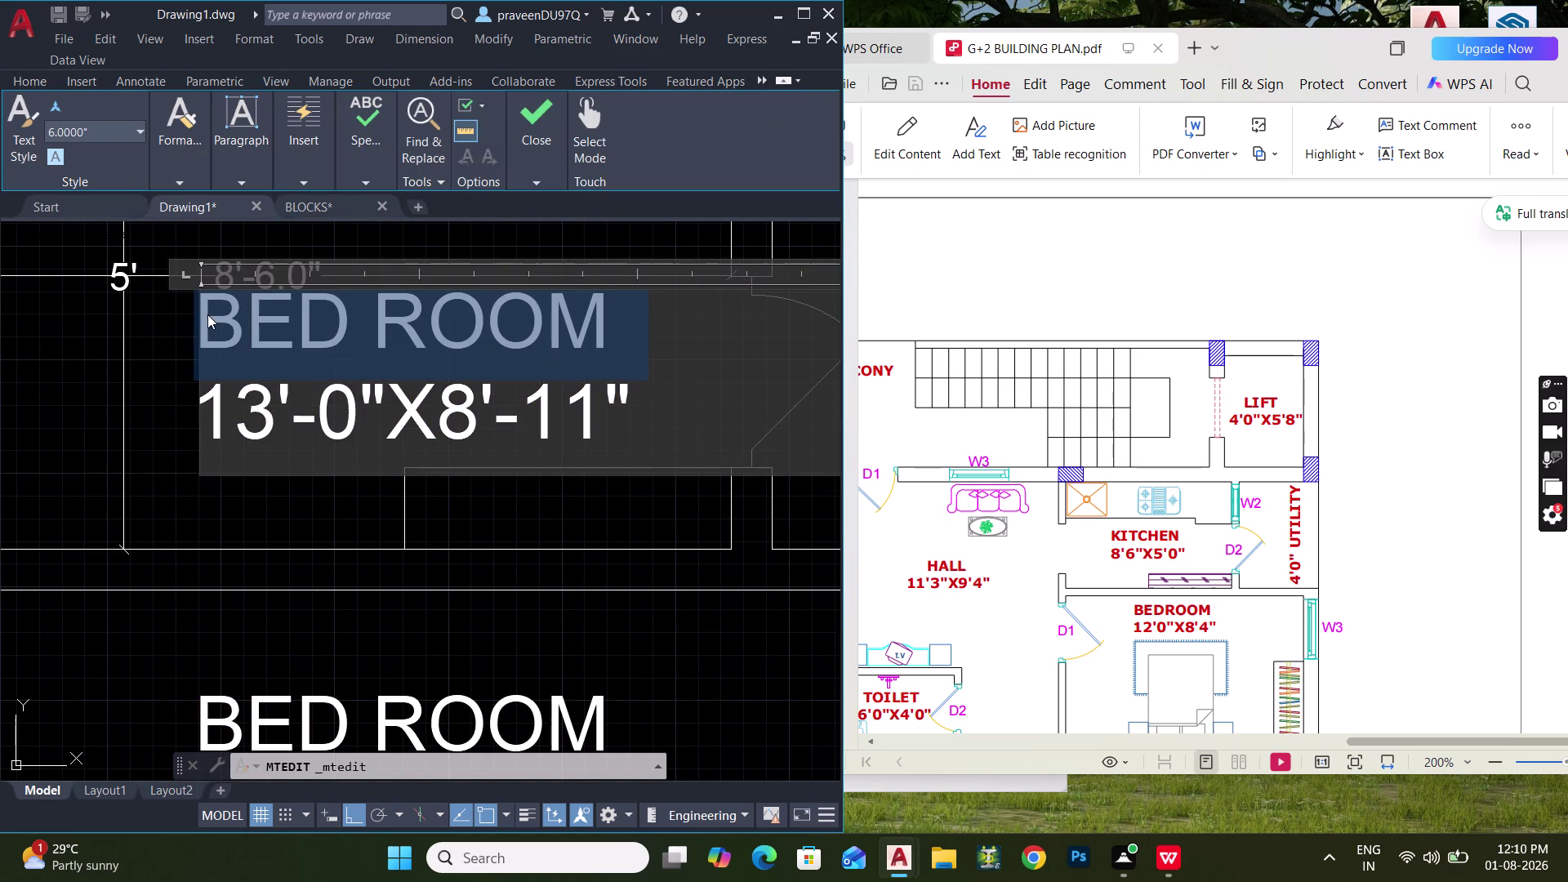
text(KITCHEN)
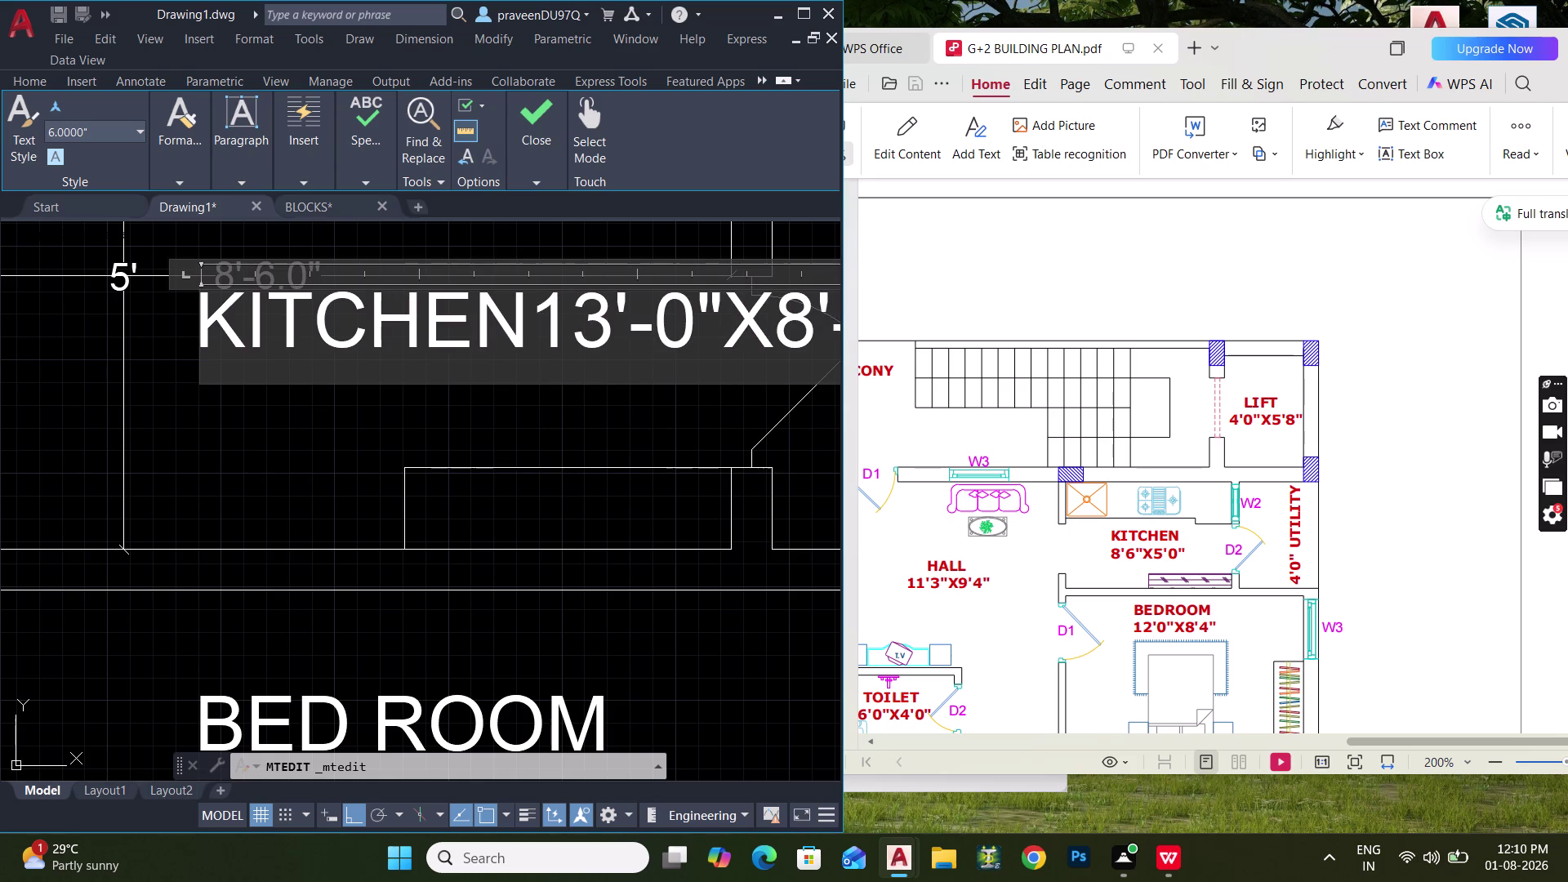
key(Return)
Change the length in the size line from 13' to 8'-6".
drag(273, 430, 205, 425)
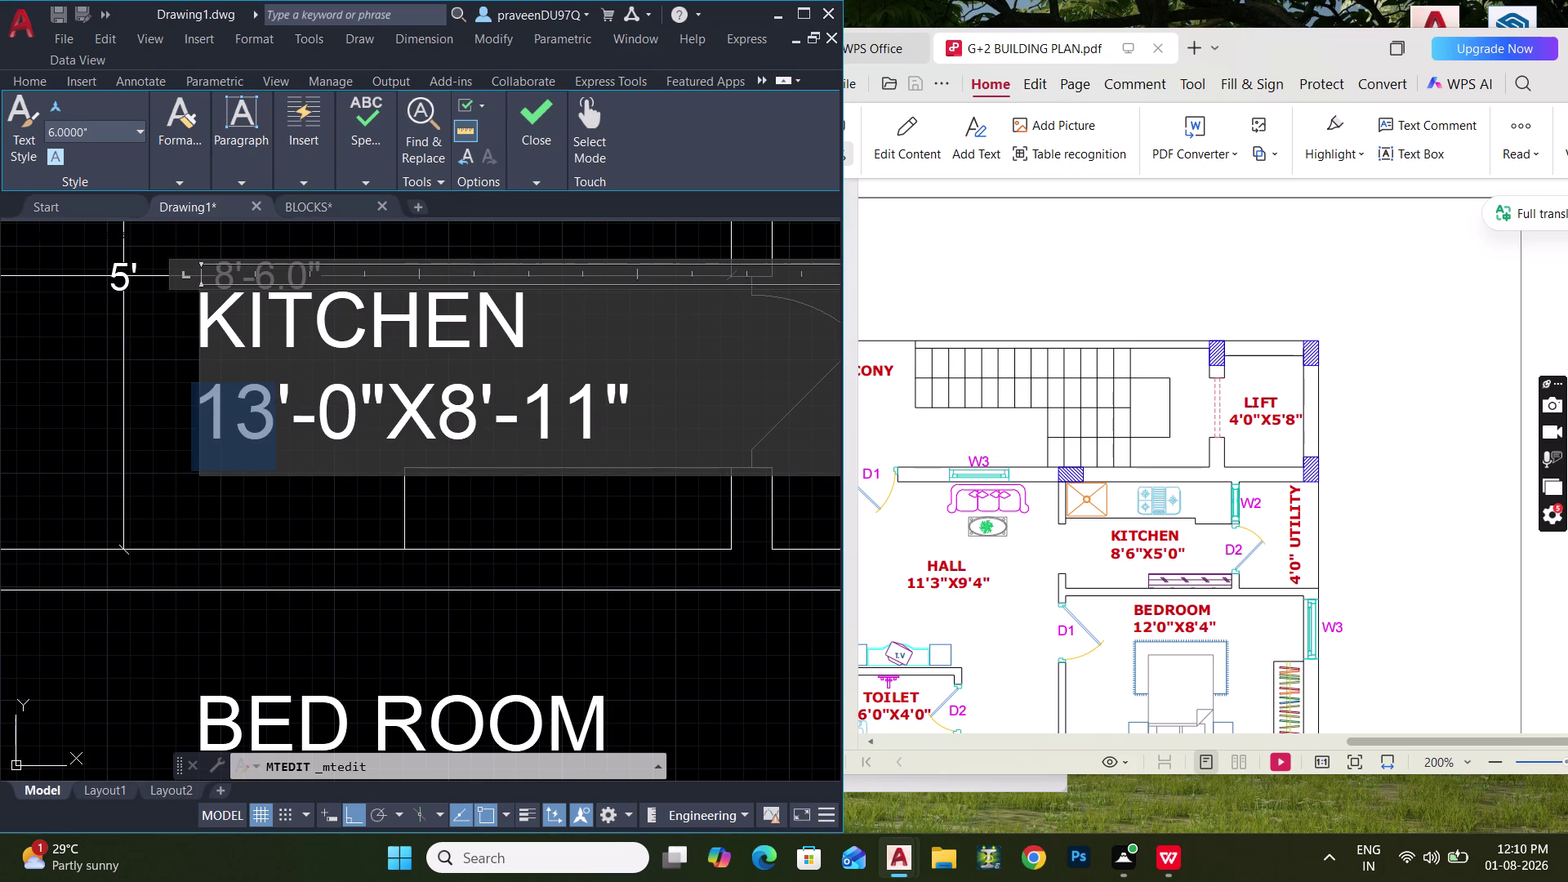
drag(205, 426, 204, 426)
scroll(down, 3)
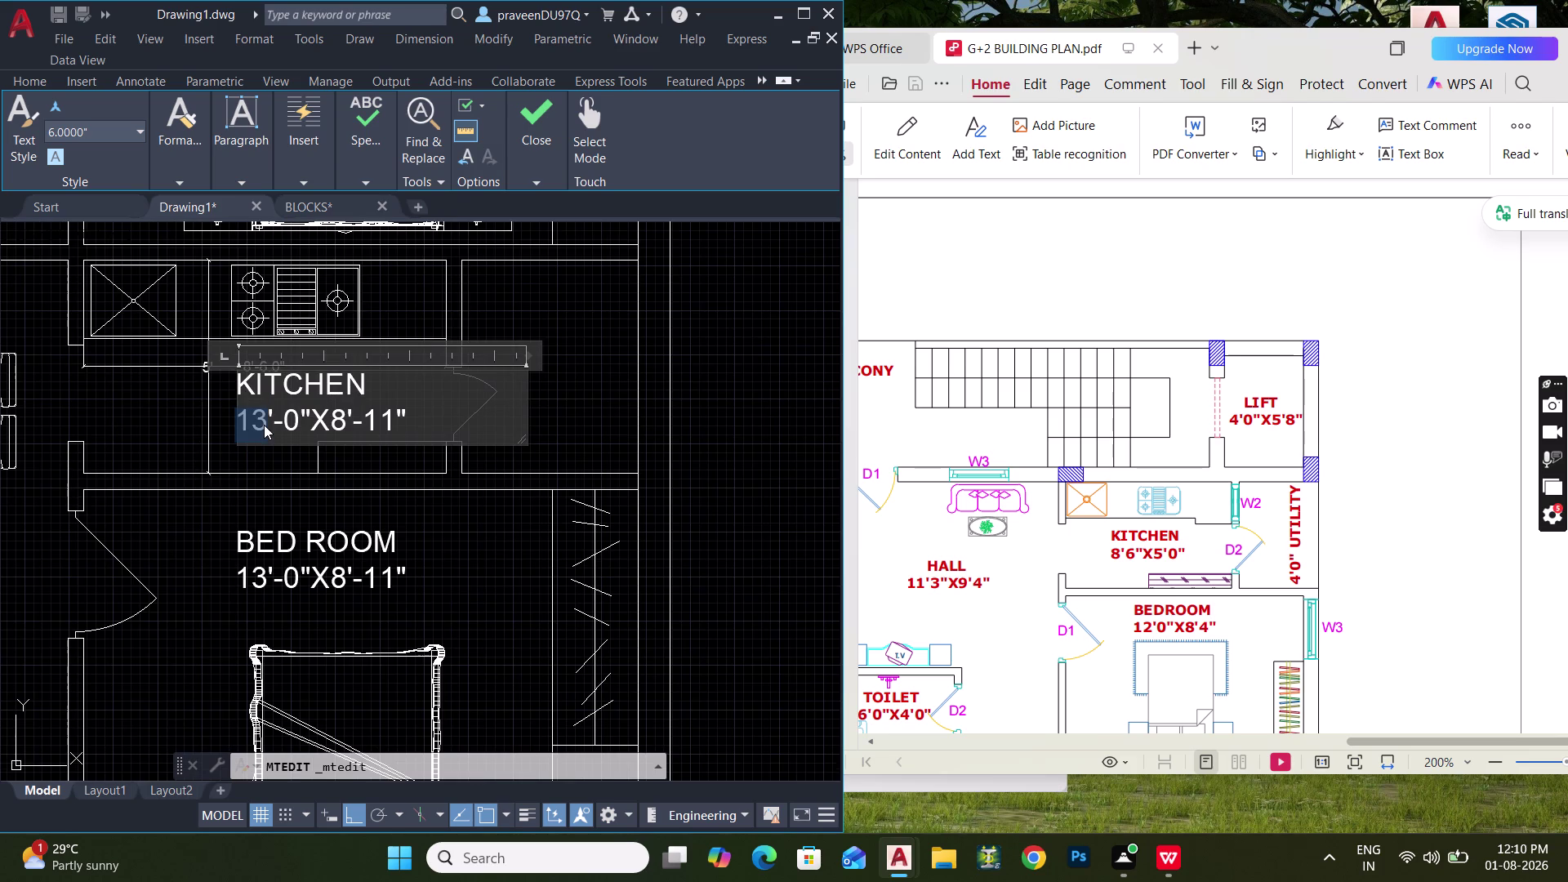
scroll(up, 3)
scroll(down, 3)
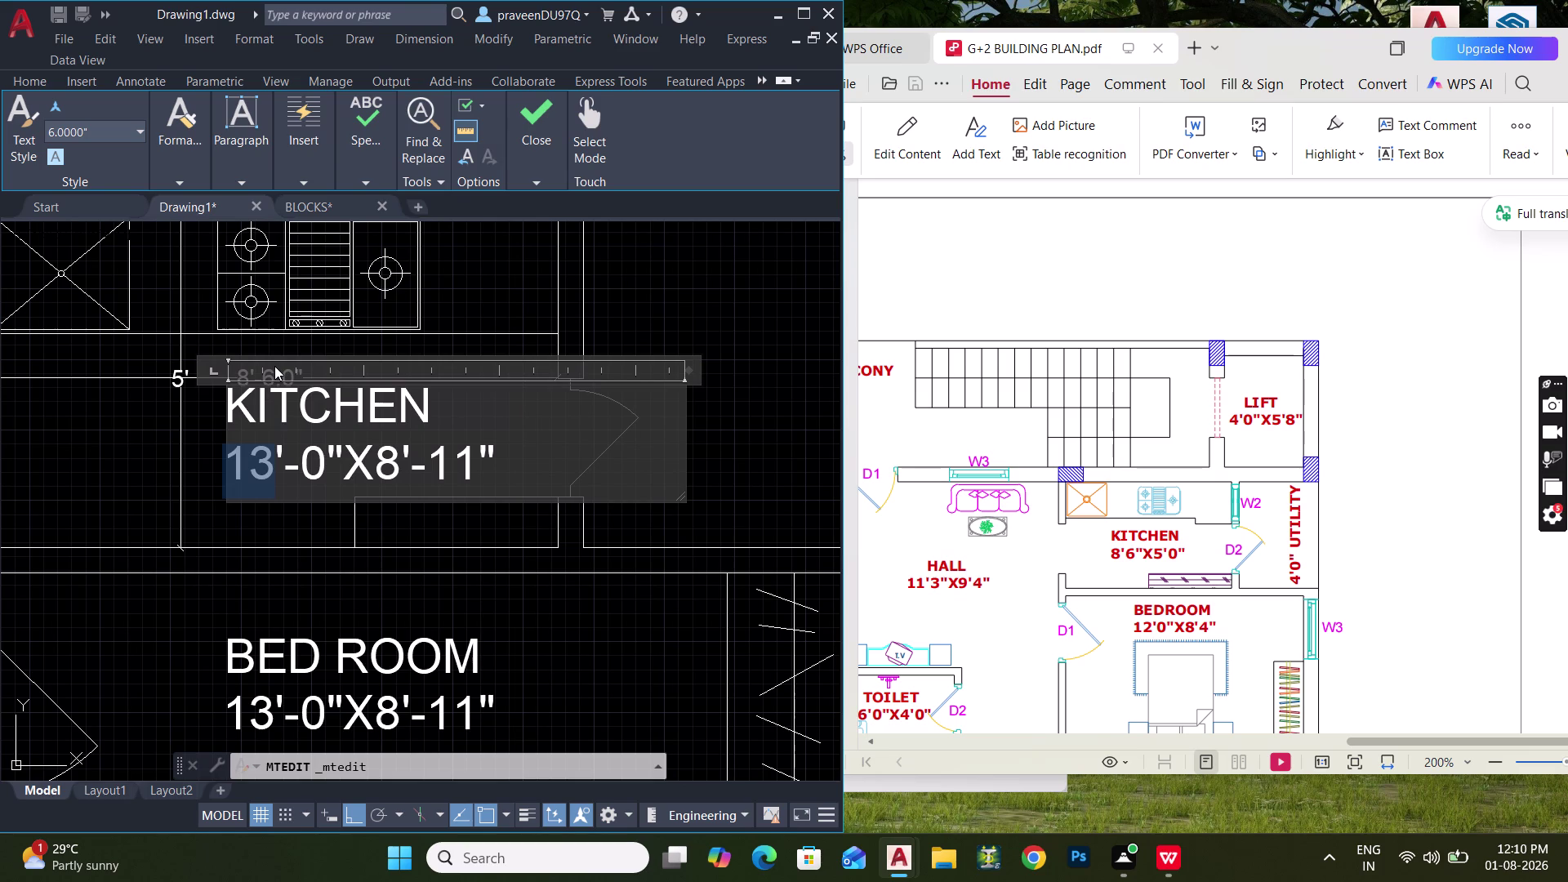
key(8)
click(303, 465)
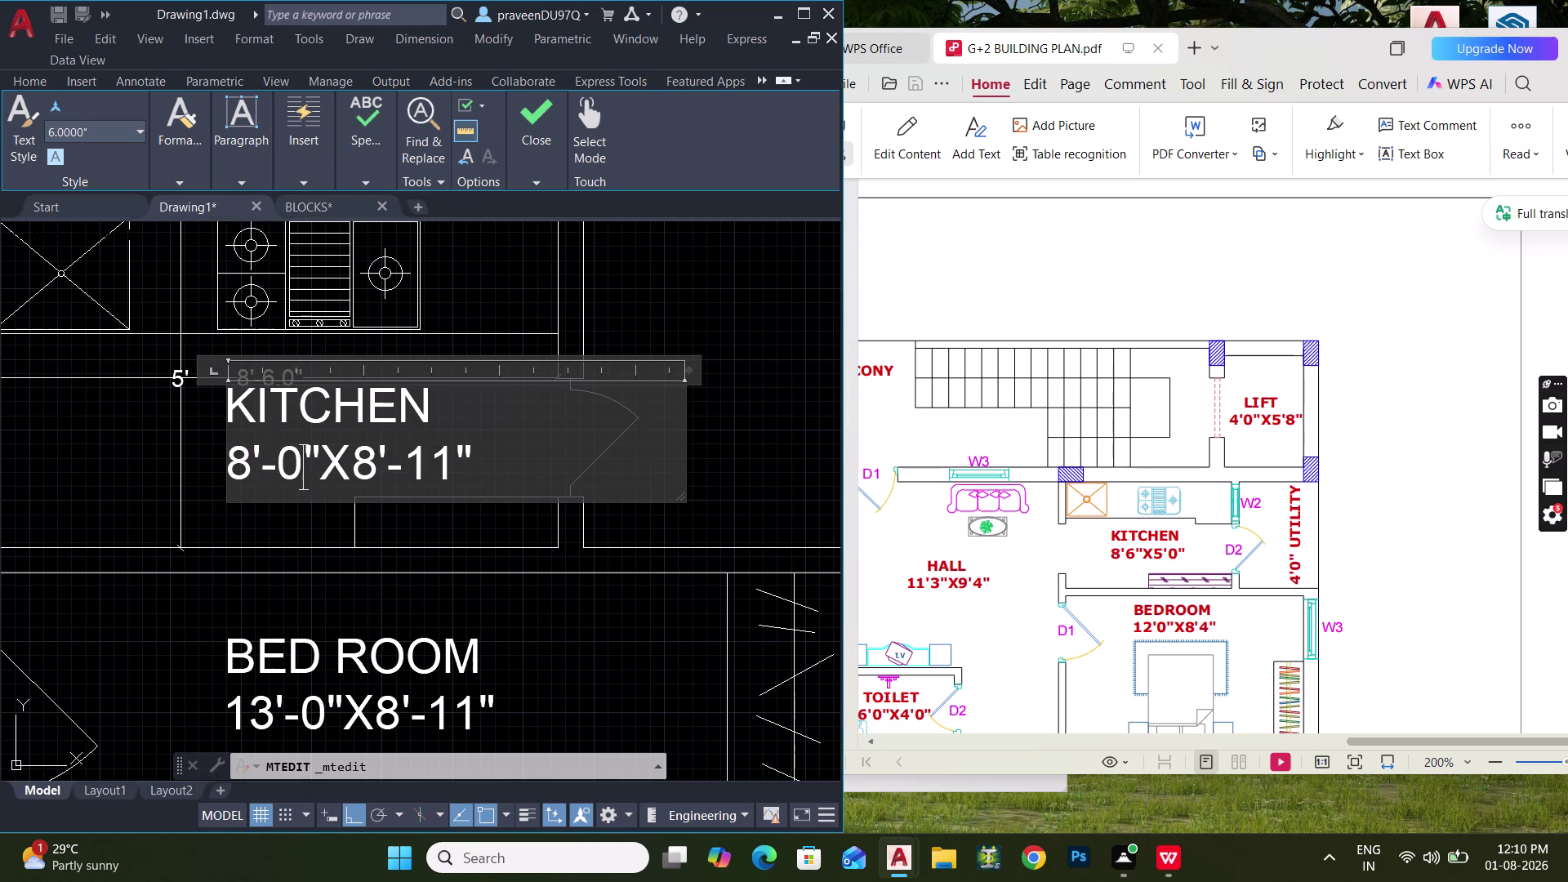
key(BackSpace)
key(6)
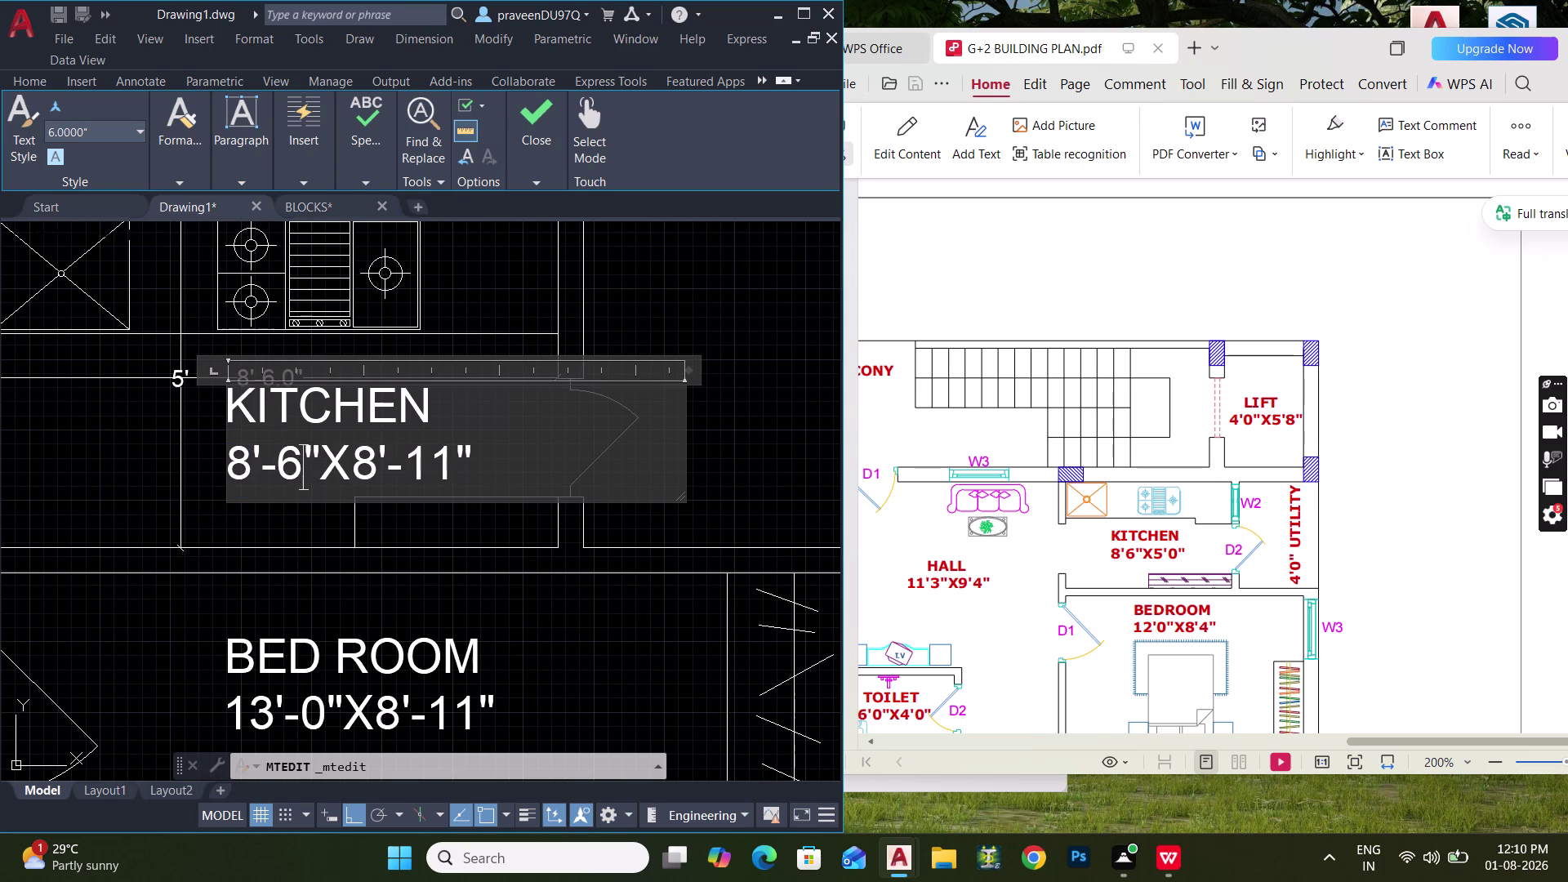
Change the width to X5'-0" in the size line.
click(373, 464)
key(BackSpace)
key(BackSpace)
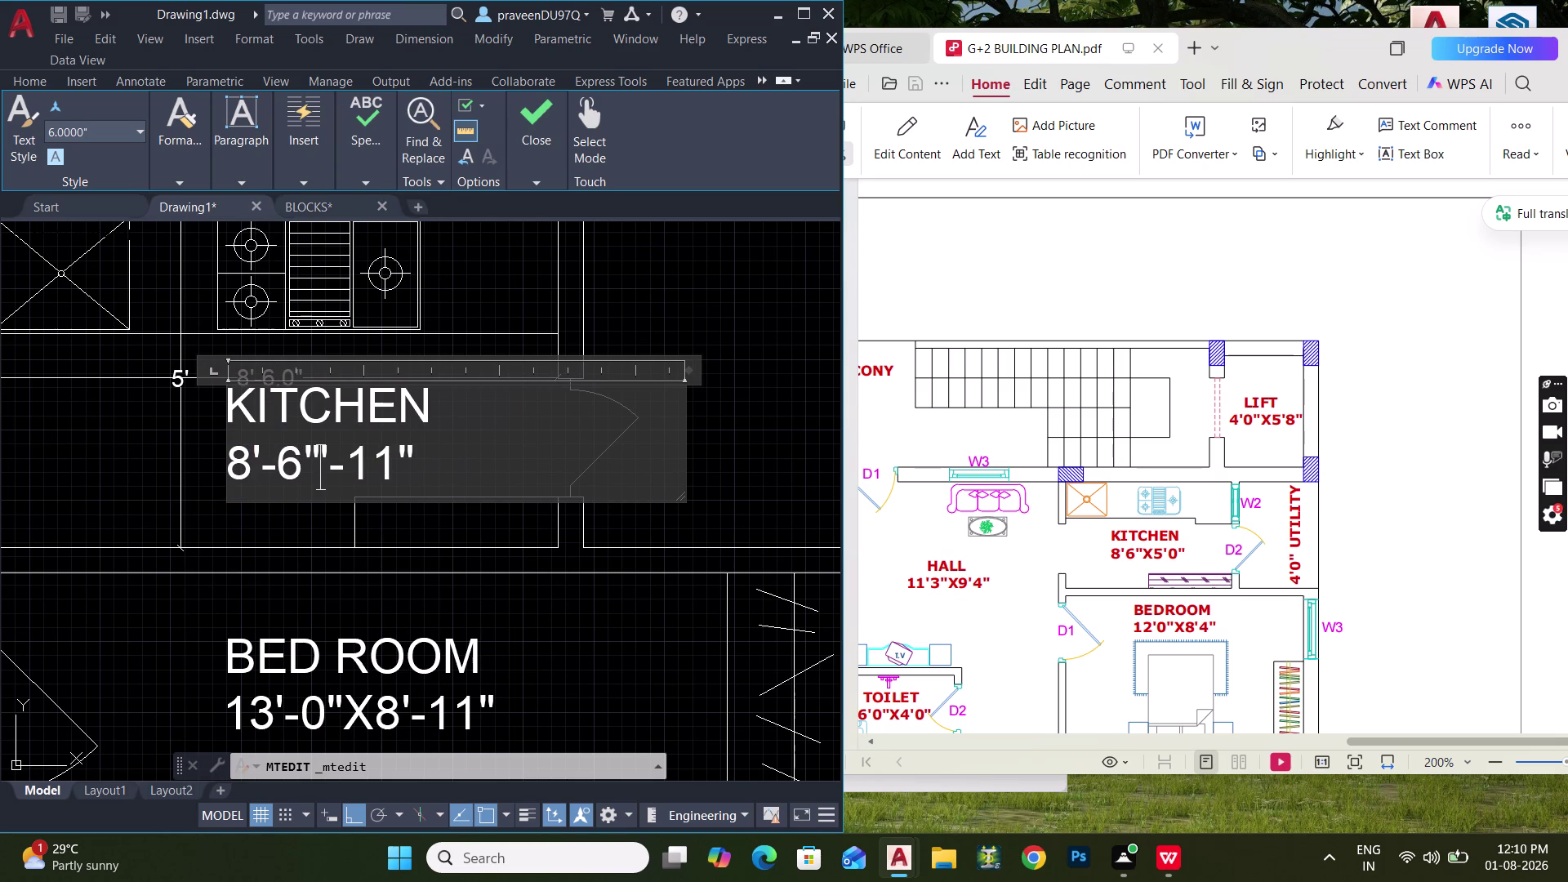
key(x)
text(5')
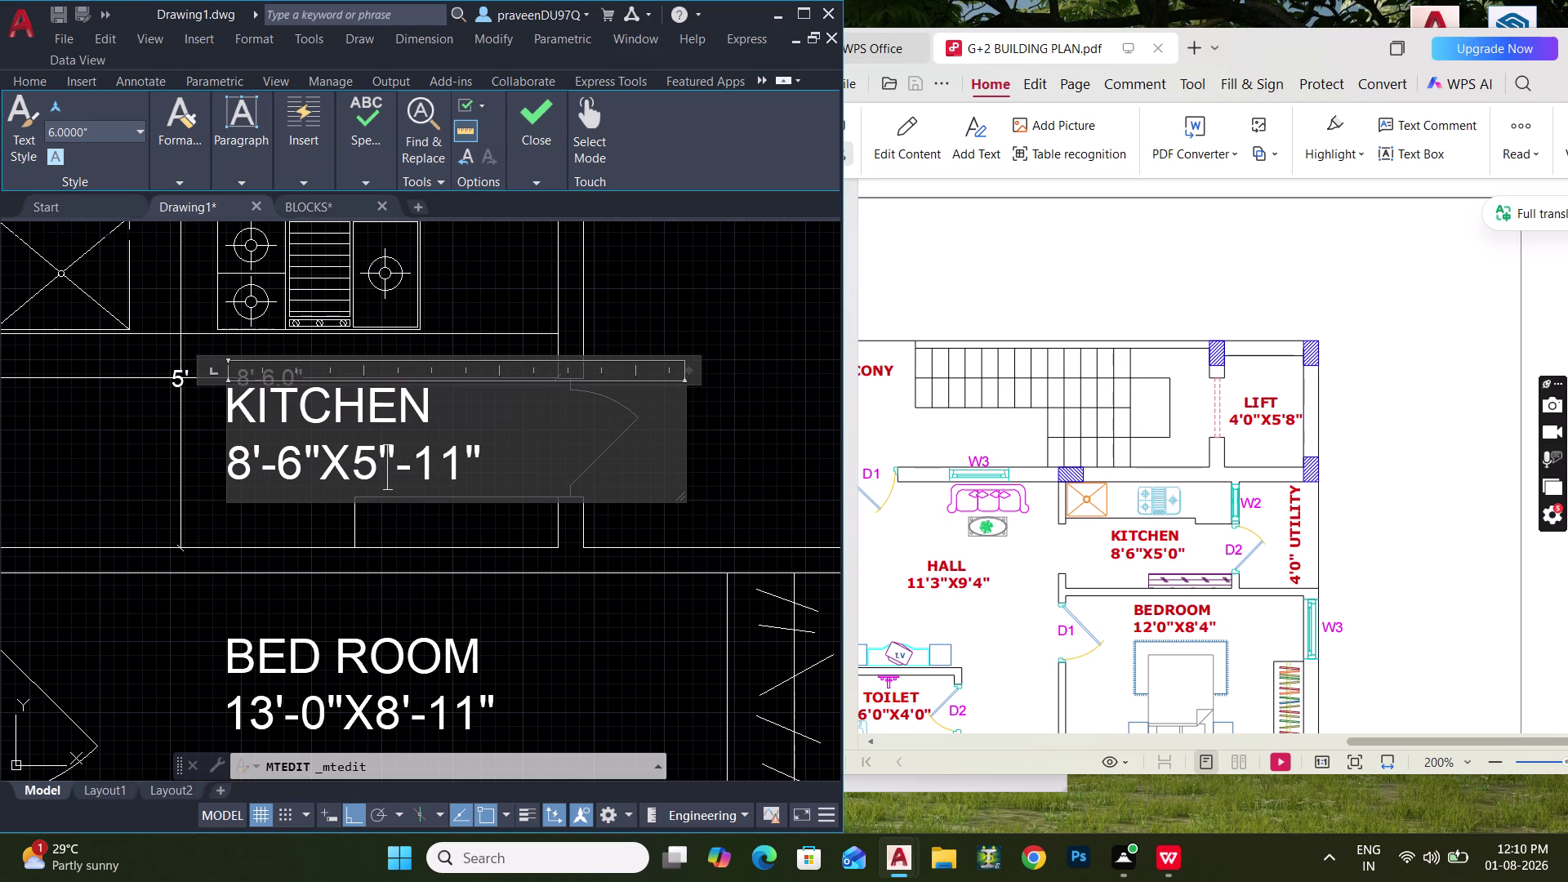
click(461, 468)
key(BackSpace)
key(BackSpace)
key(0)
Exit the text editor and select the KITCHEN label.
click(289, 526)
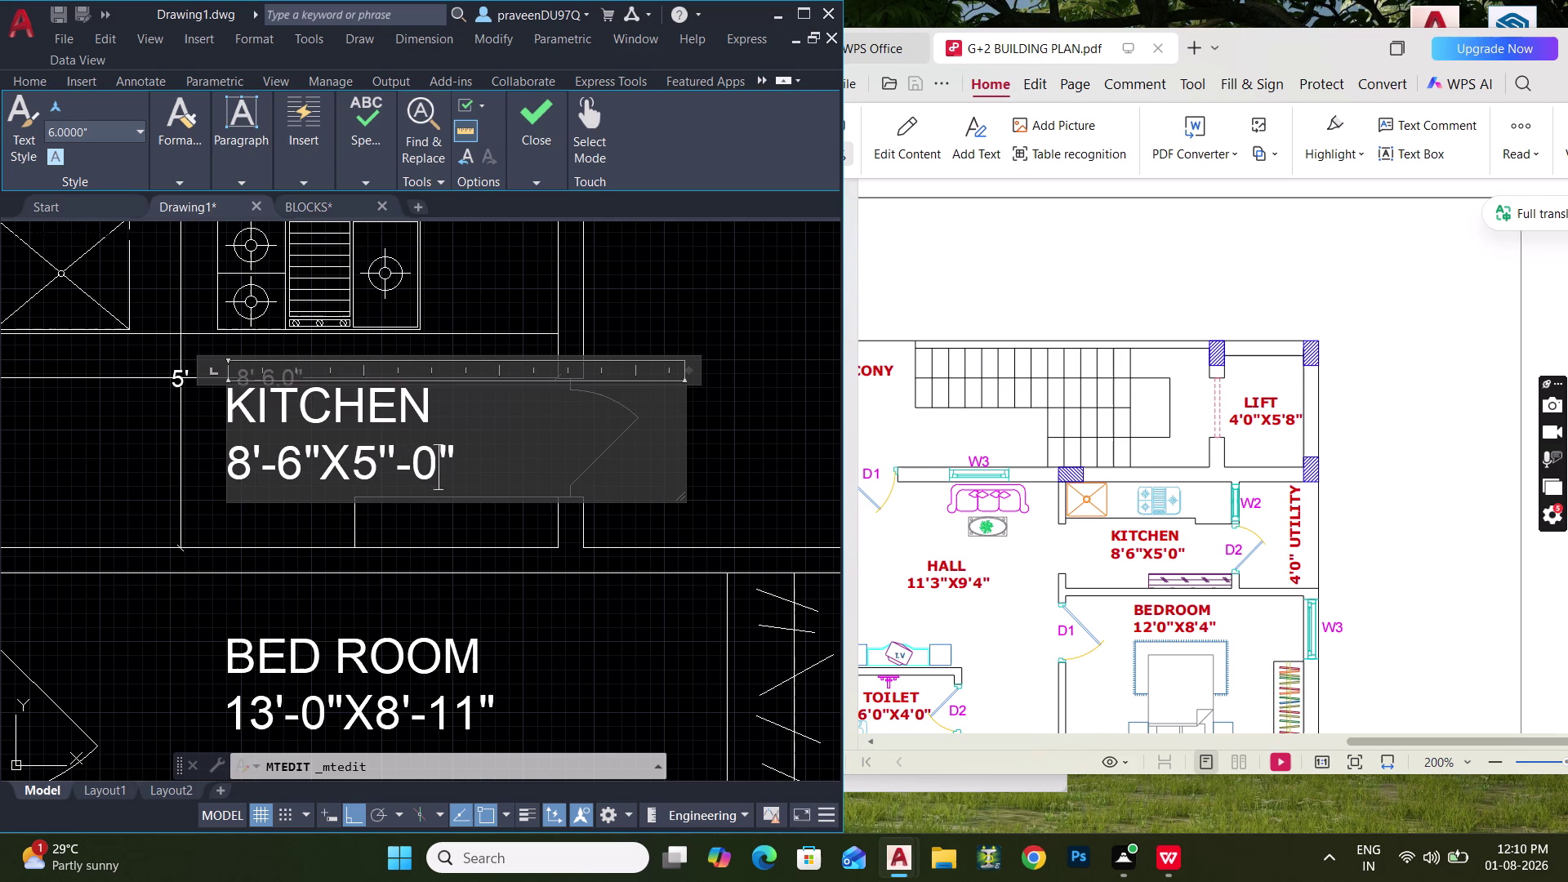
scroll(down, 3)
middle_drag(377, 480, 426, 415)
drag(445, 420, 444, 419)
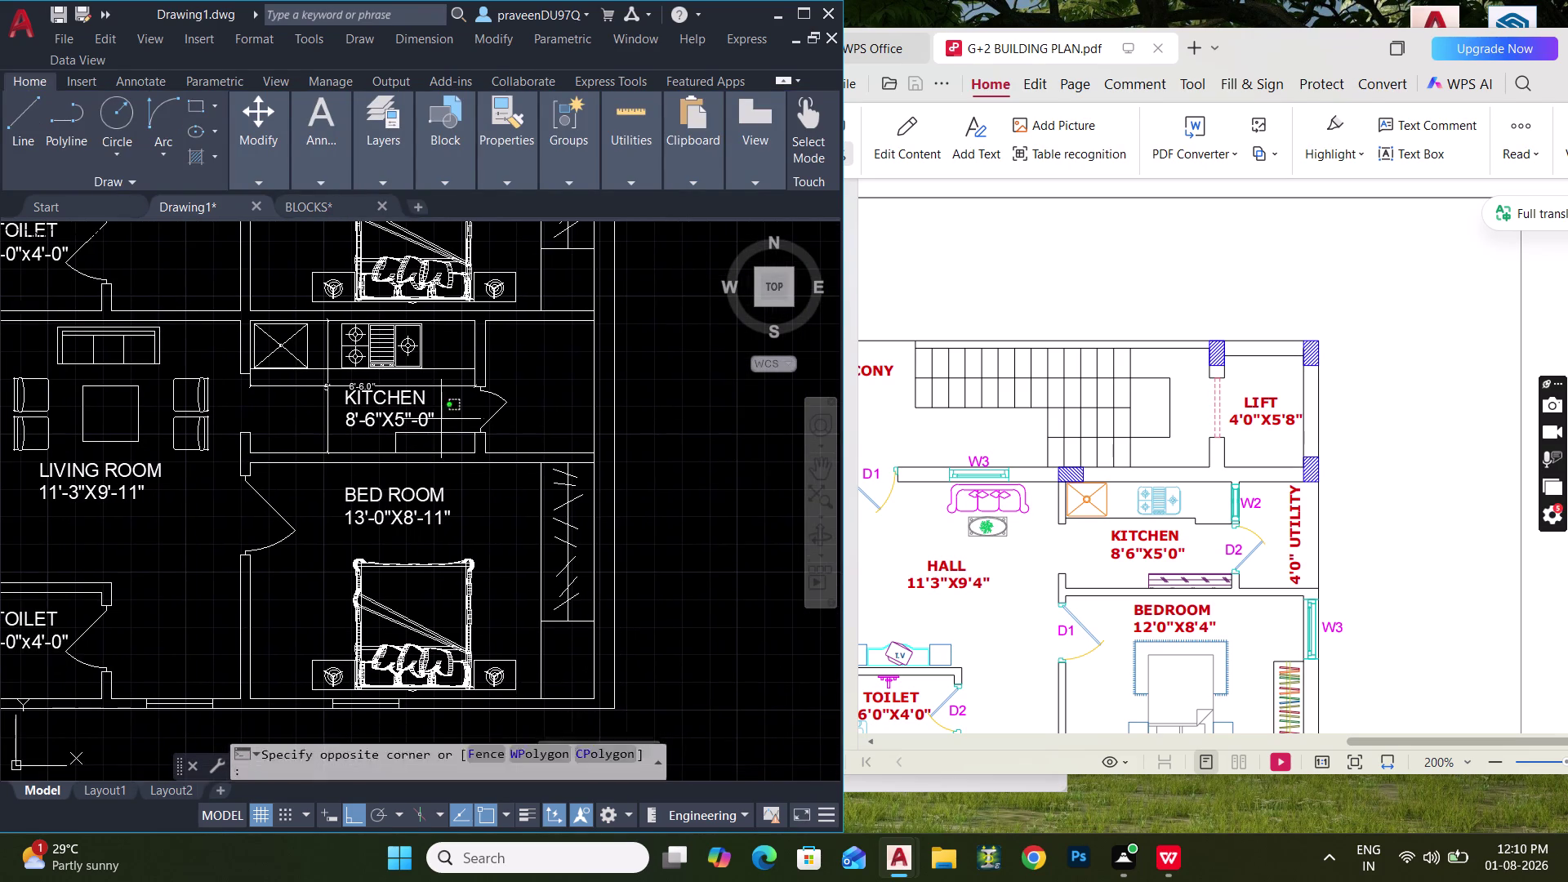
drag(444, 419, 436, 419)
click(385, 408)
Scale the kitchen label, then undo the too-small result.
text(SC)
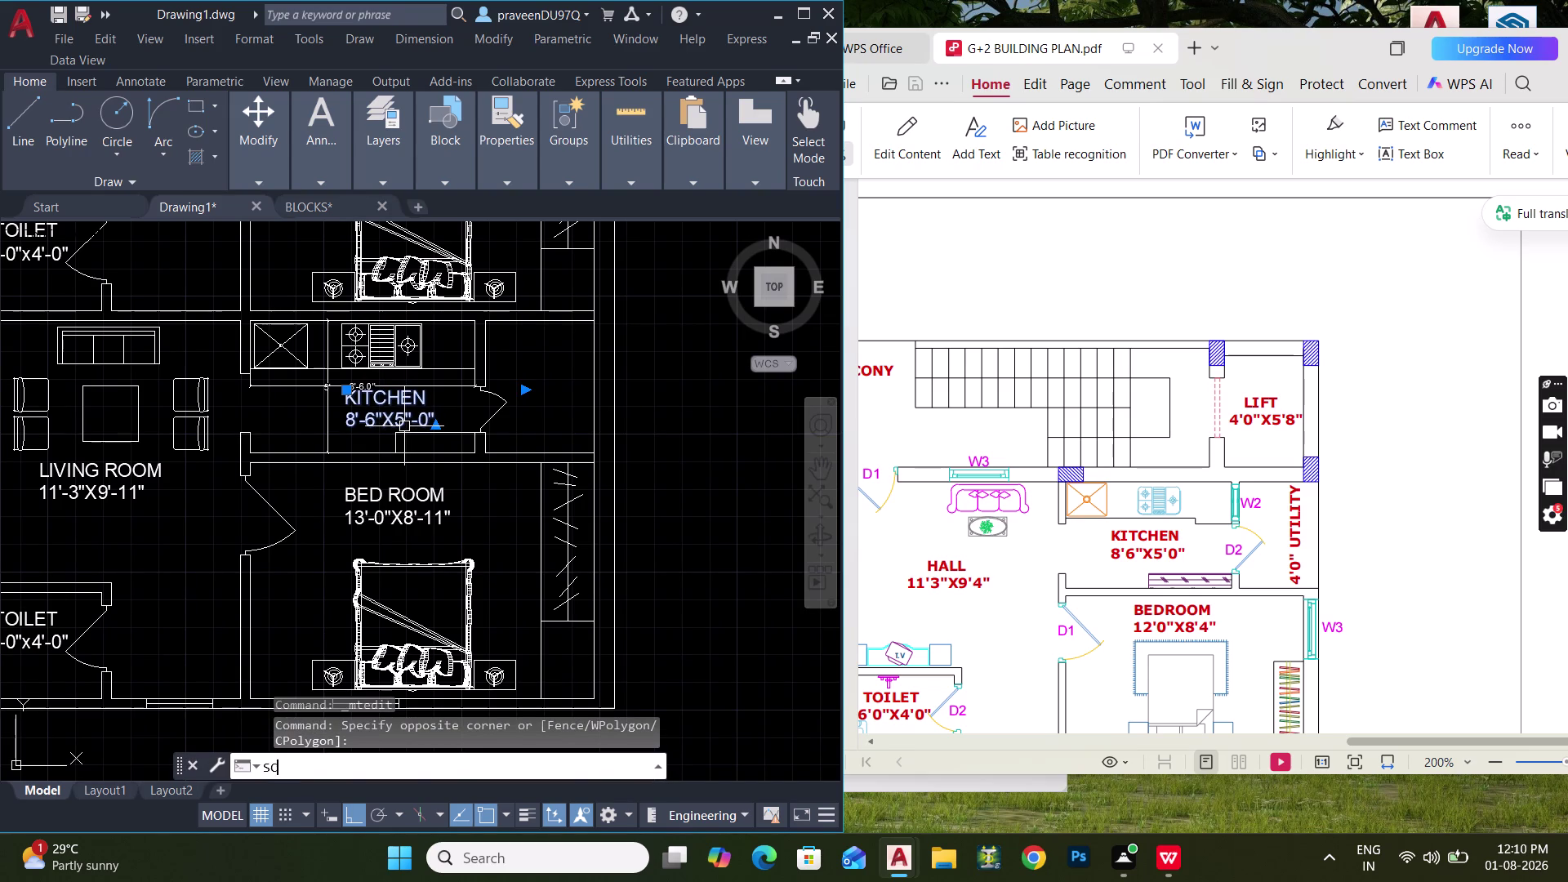
key(space)
scroll(up, 3)
click(328, 432)
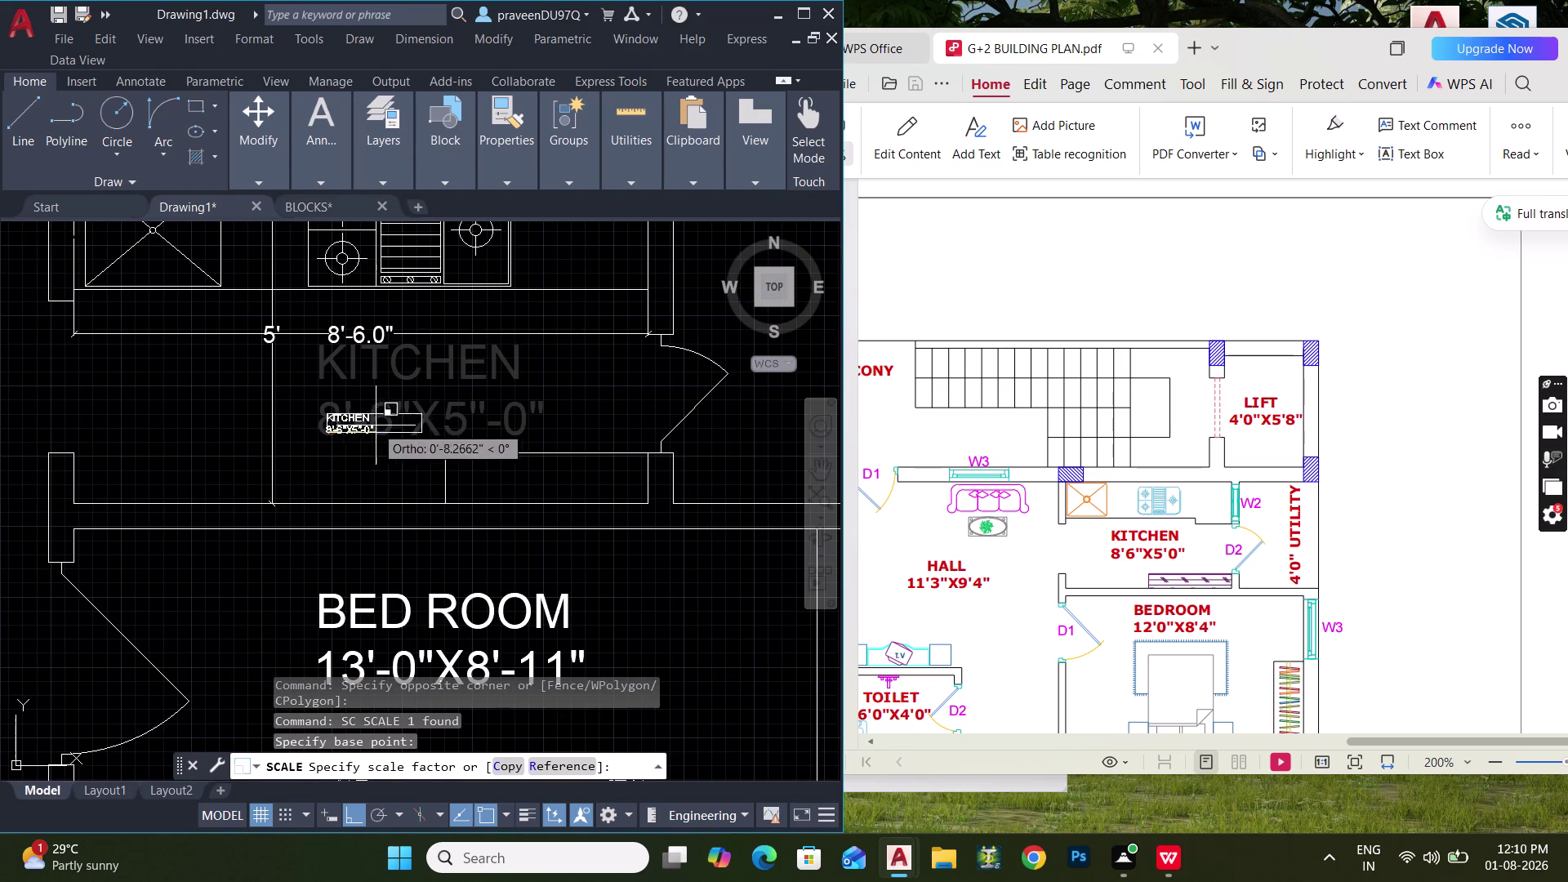
click(464, 403)
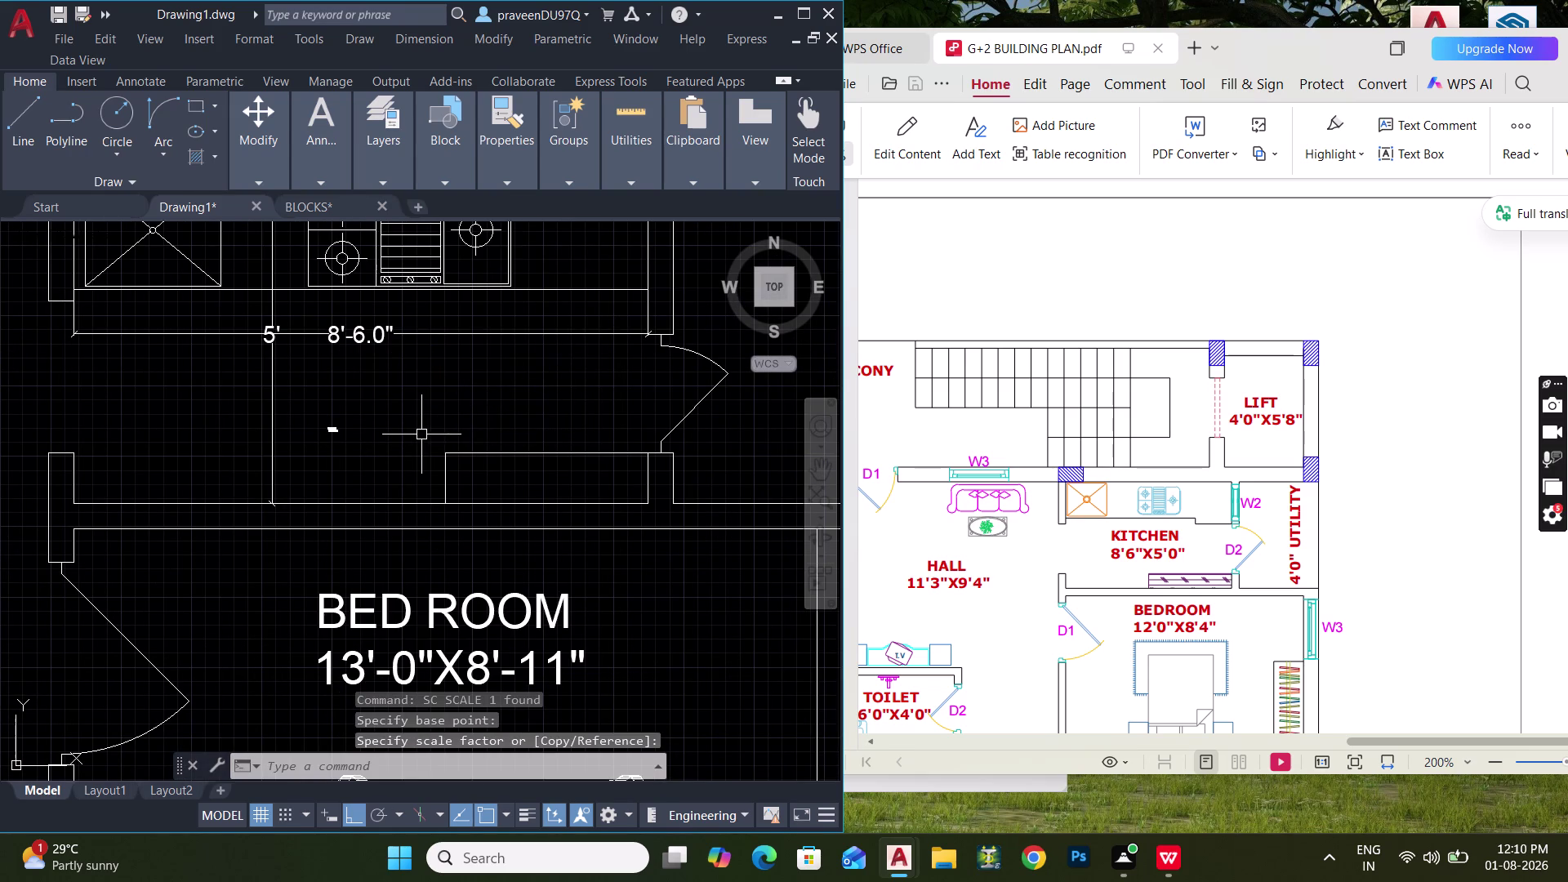
key(ctrl+z)
Reselect the kitchen label and scale it from its corner.
scroll(up, 3)
drag(599, 447, 552, 428)
click(413, 370)
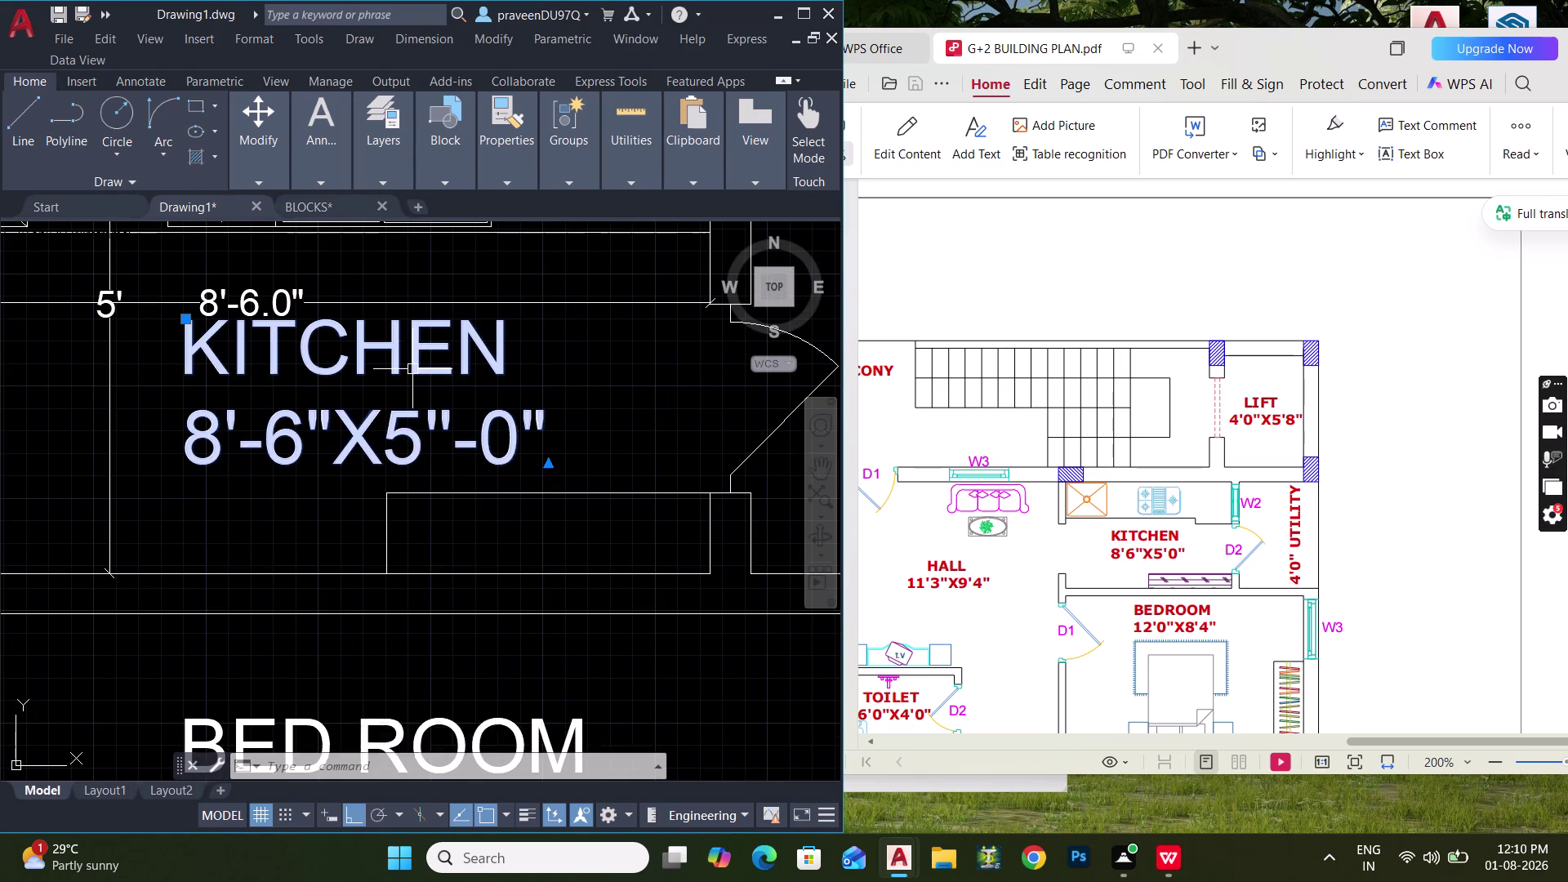
text(SC)
key(space)
click(324, 382)
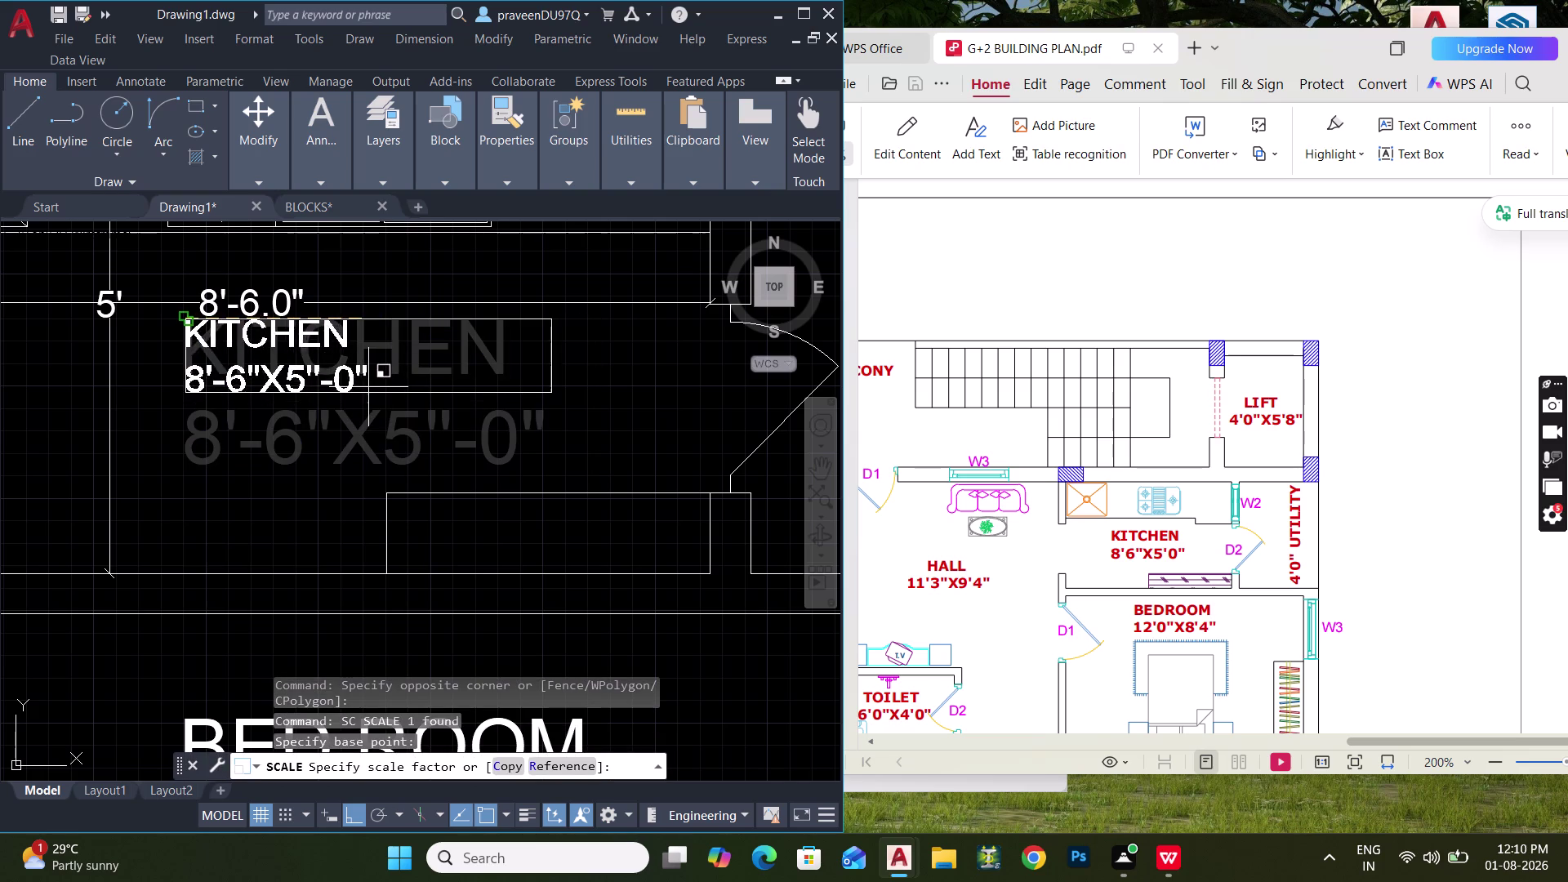
click(368, 387)
click(383, 398)
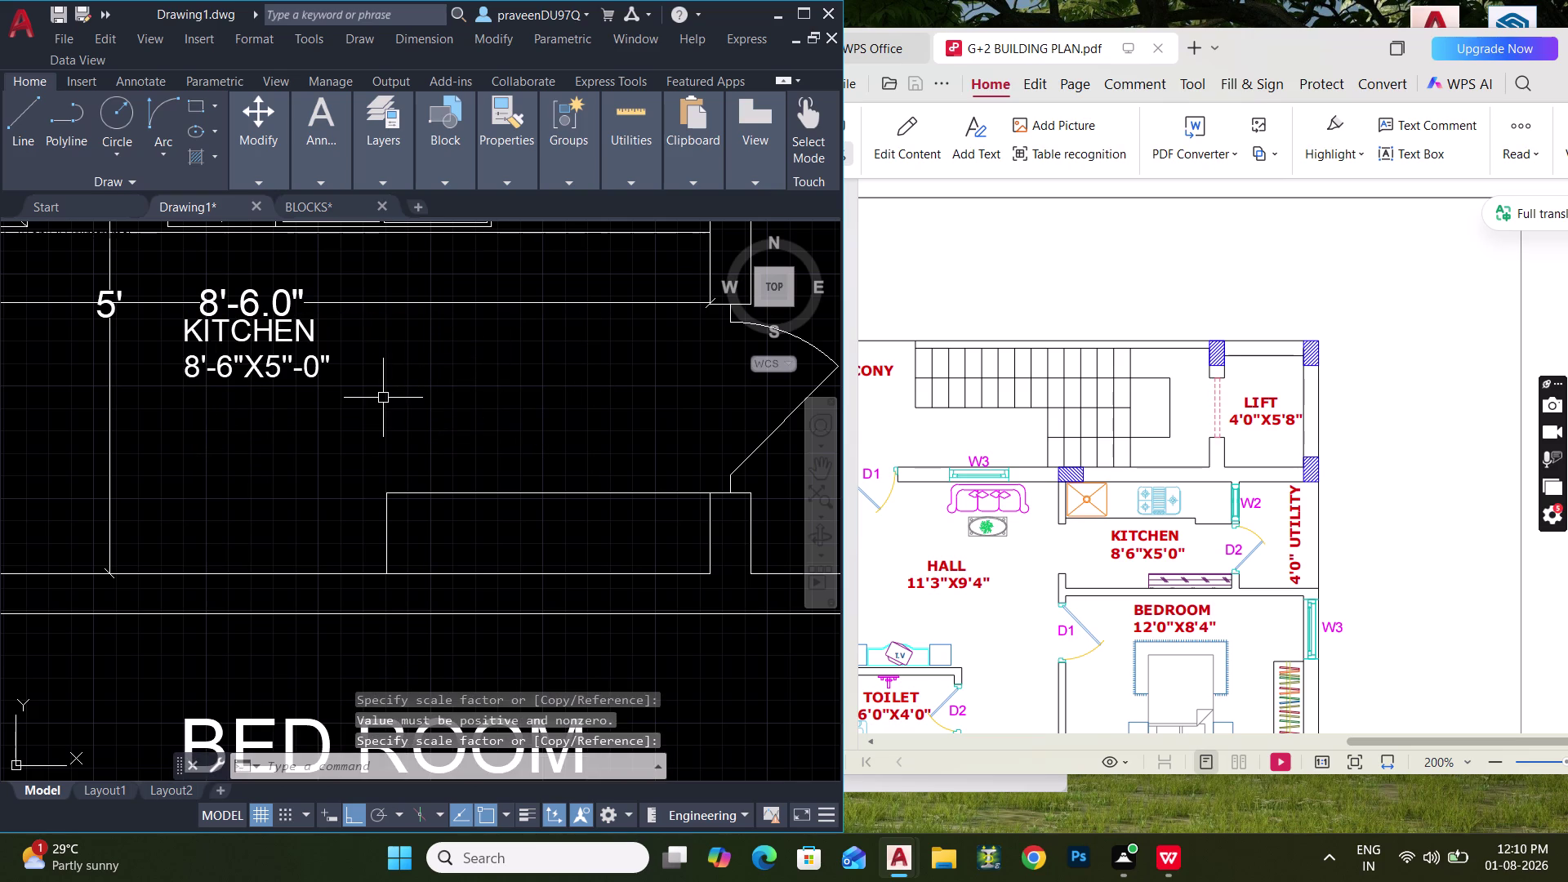
Move the kitchen label inside the room with ortho turned off.
drag(335, 389, 318, 377)
click(240, 329)
key(m)
key(space)
click(256, 360)
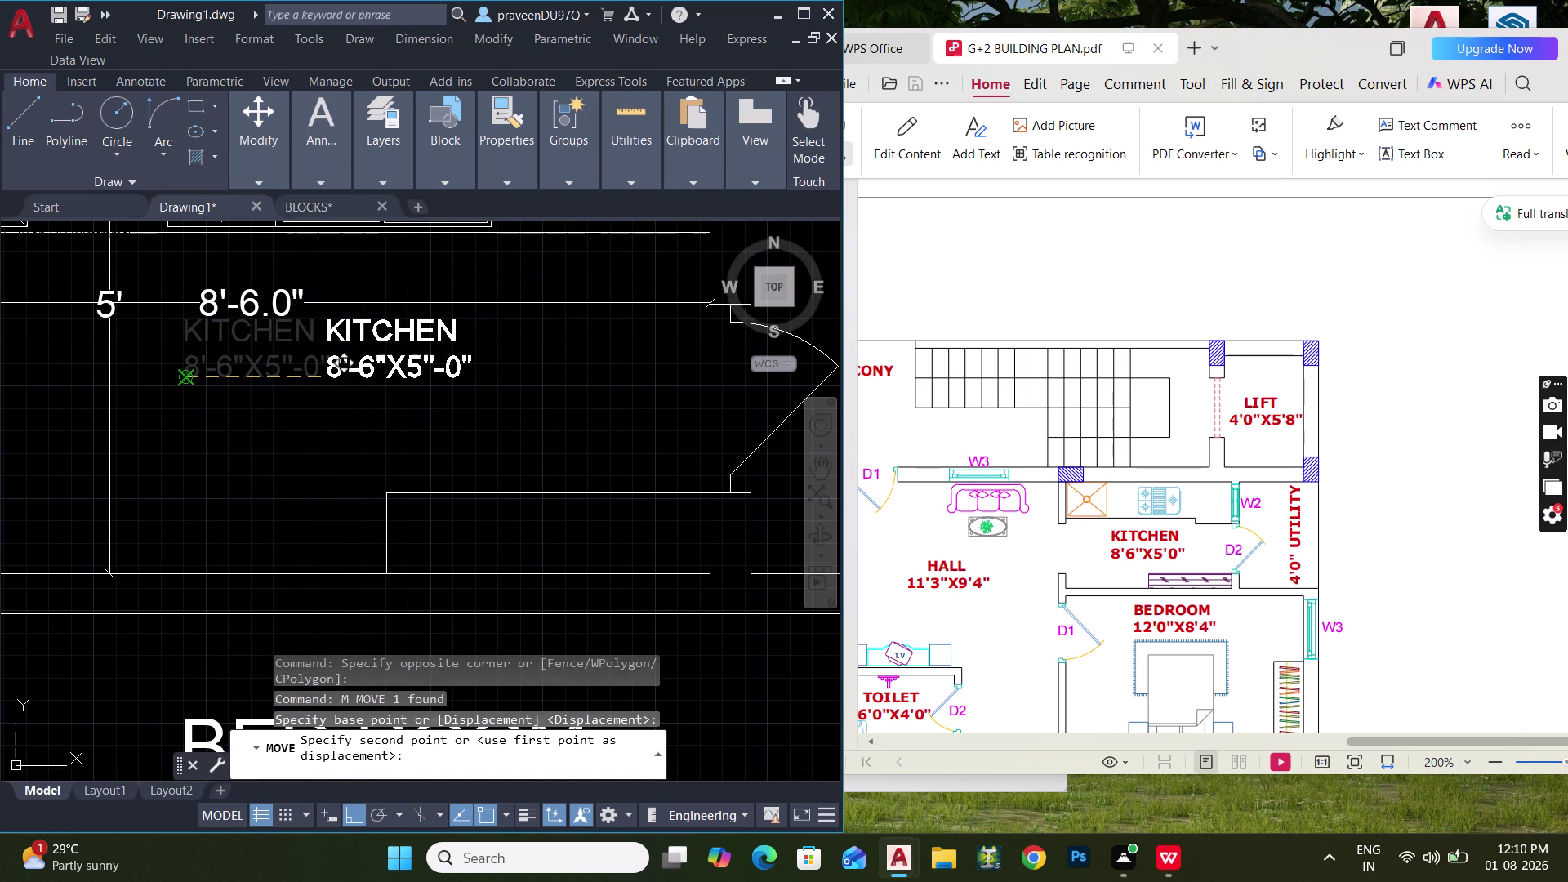
key(ctrl+l)
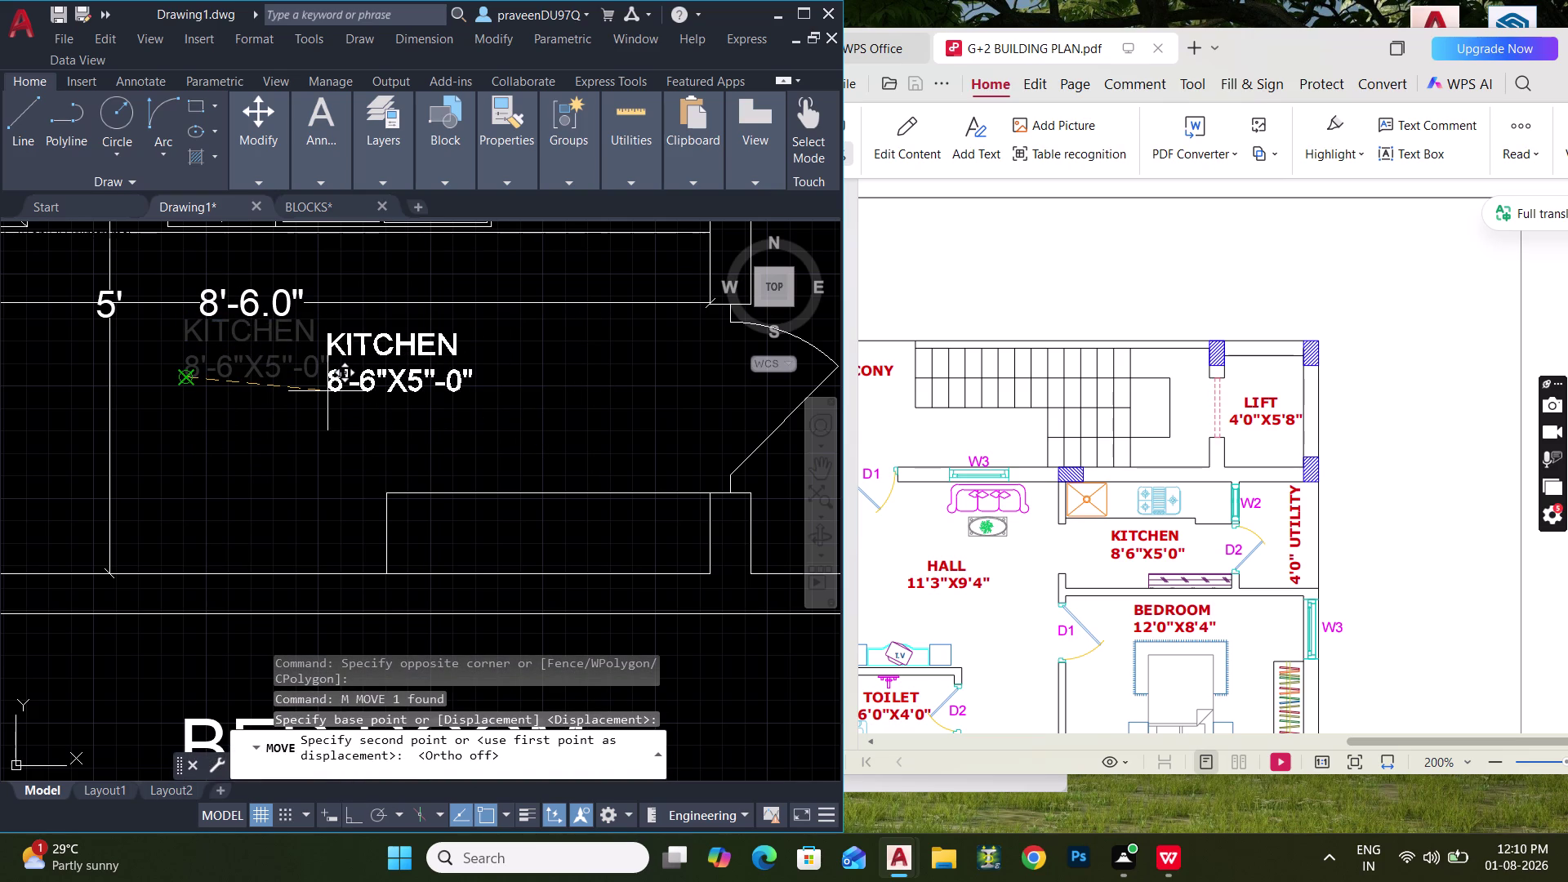
click(329, 416)
Select the kitchen label again and rescale it with SC.
scroll(down, 3)
middle_click(511, 427)
scroll(down, 3)
scroll(down, 3)
scroll(up, 3)
click(488, 427)
click(390, 387)
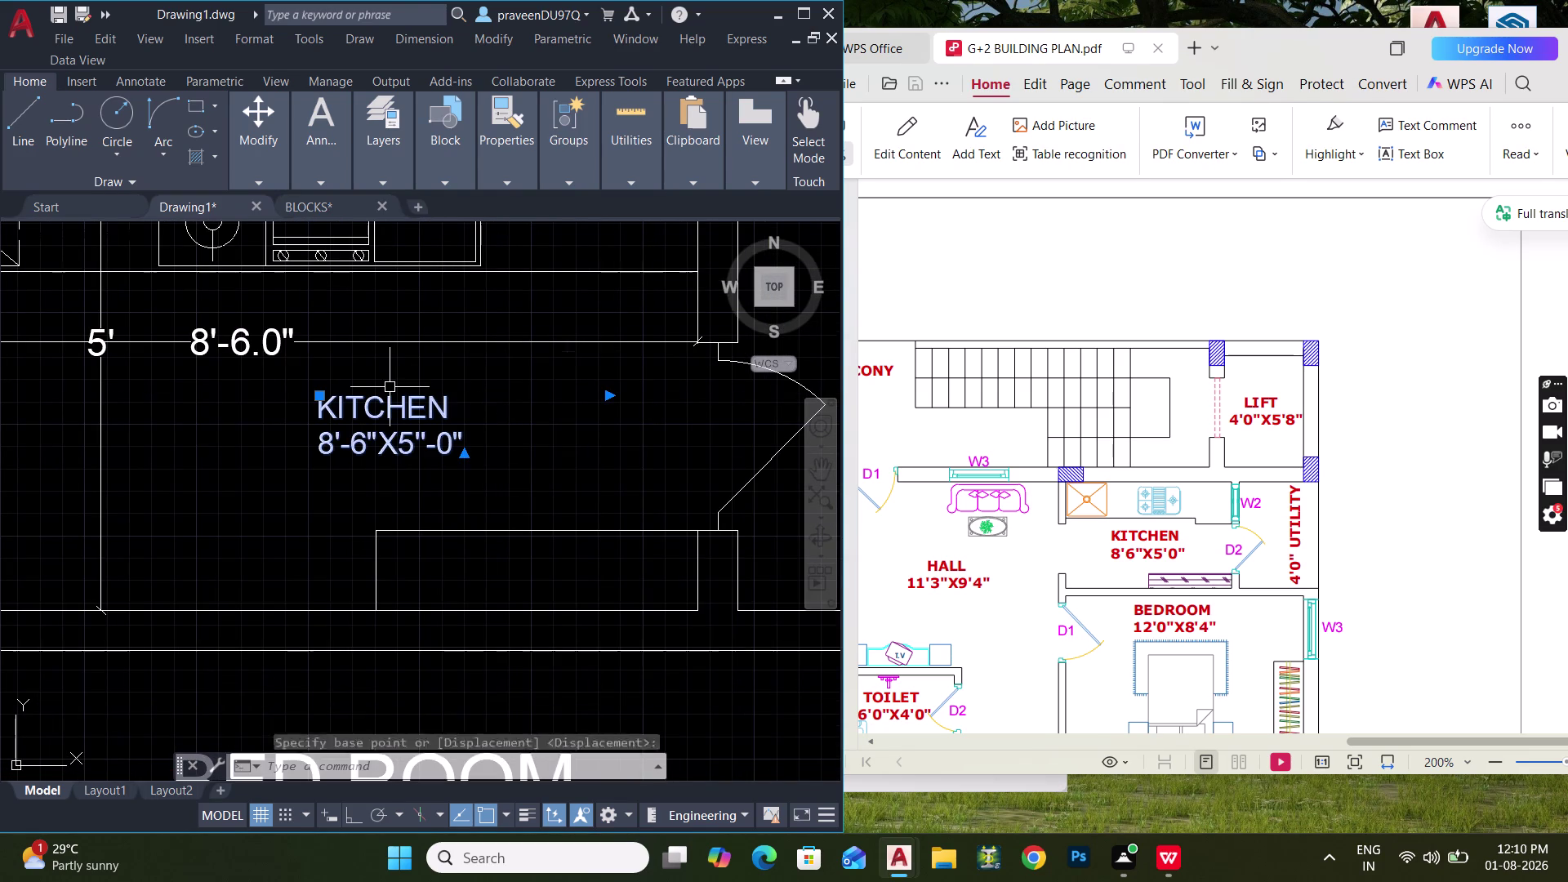
key(s)
text(C)
key(space)
click(316, 448)
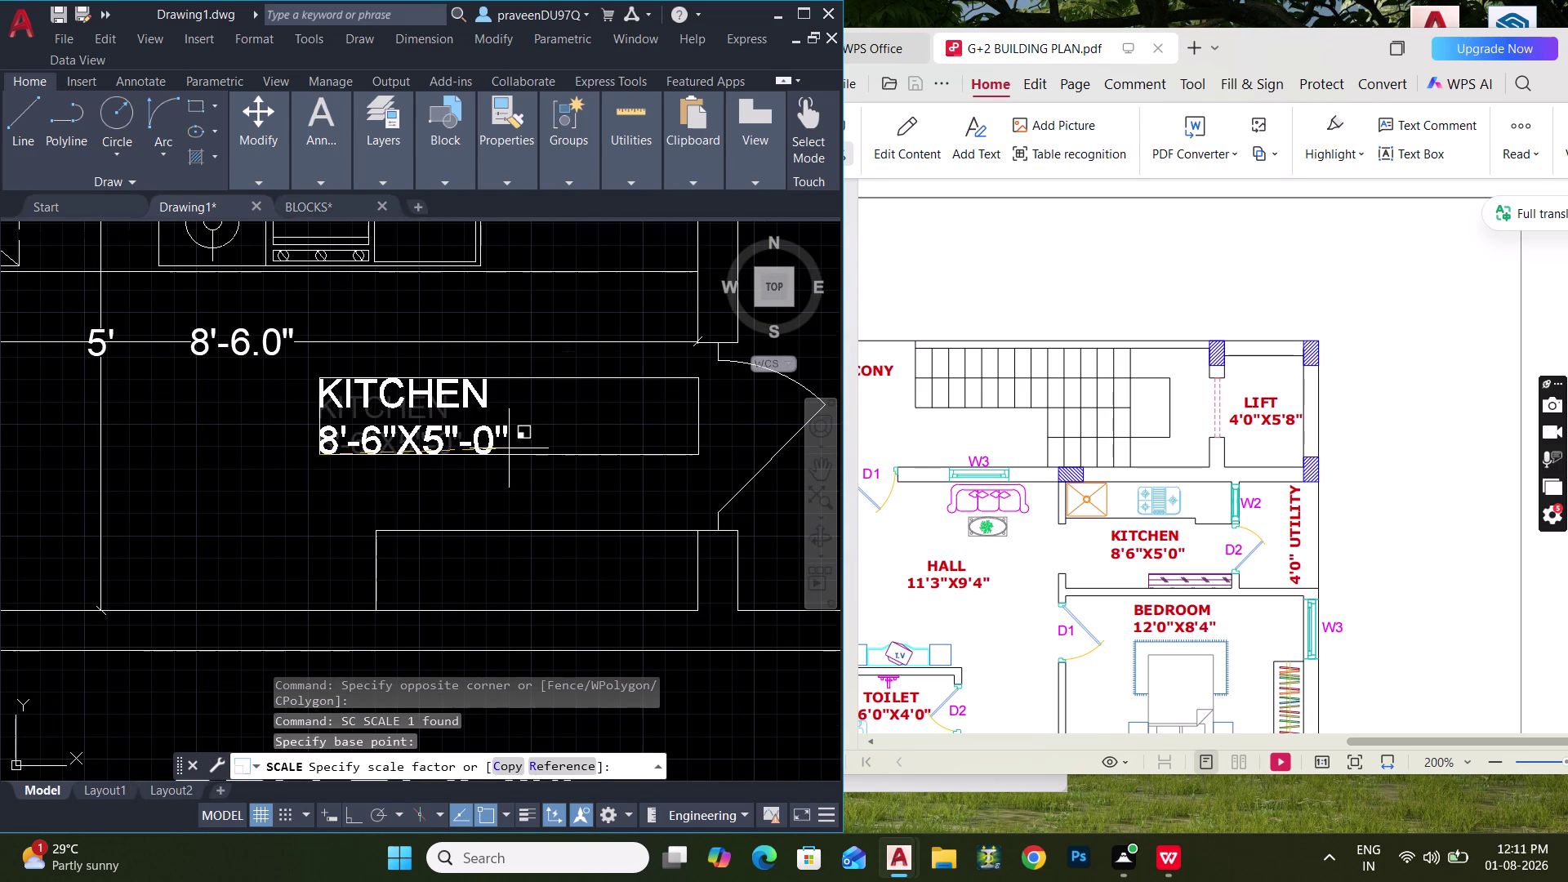
click(509, 449)
Pan to the lower flat's kitchen and scale its label larger.
scroll(down, 3)
middle_drag(614, 475, 472, 440)
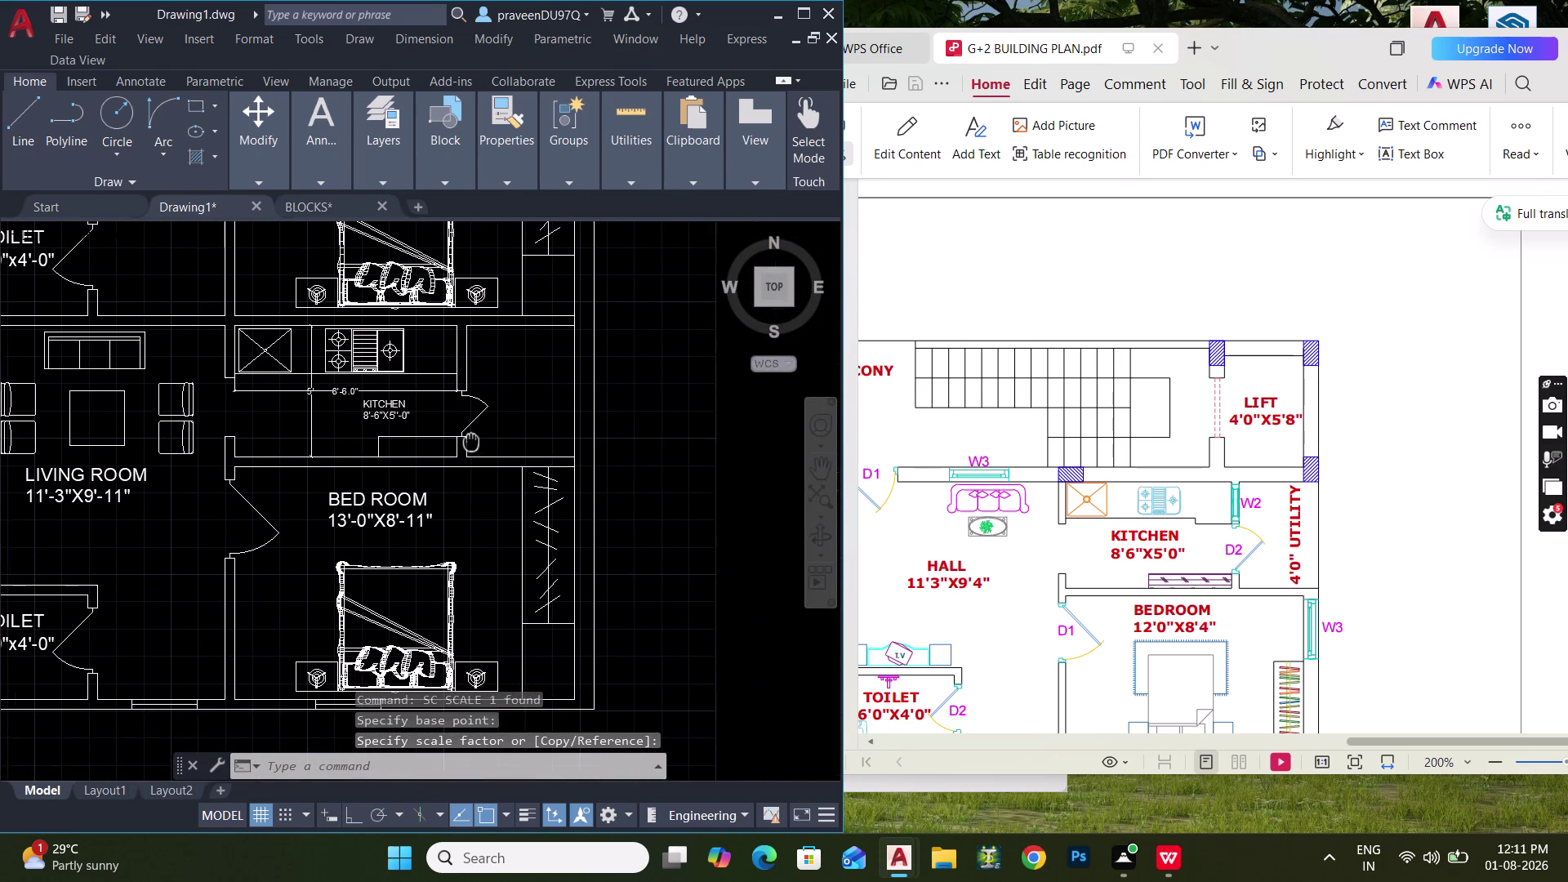
middle_drag(471, 441, 465, 438)
scroll(down, 3)
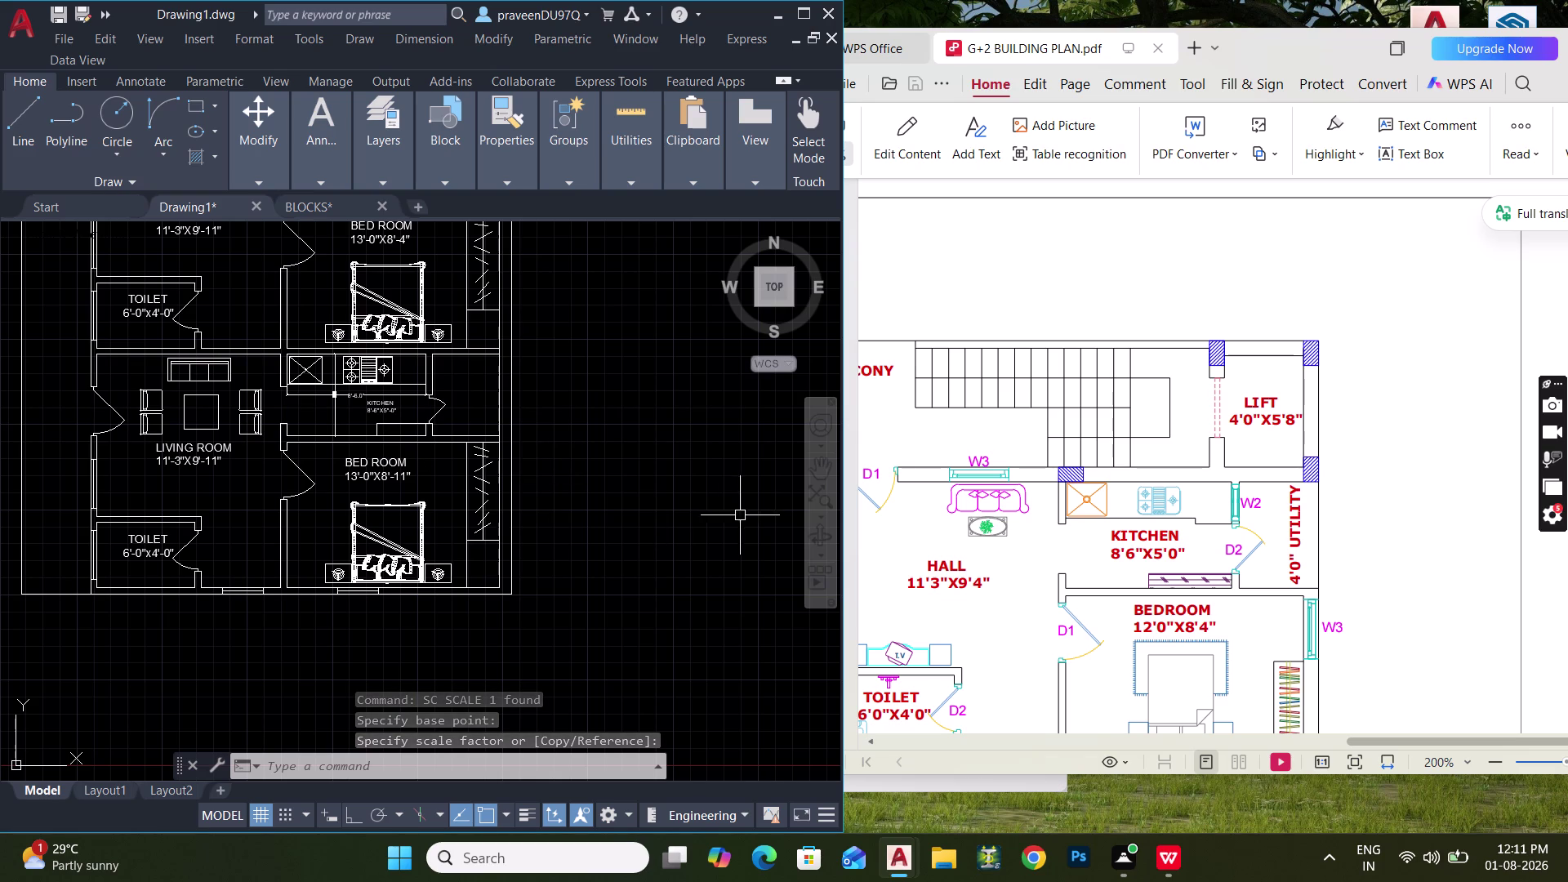
scroll(up, 3)
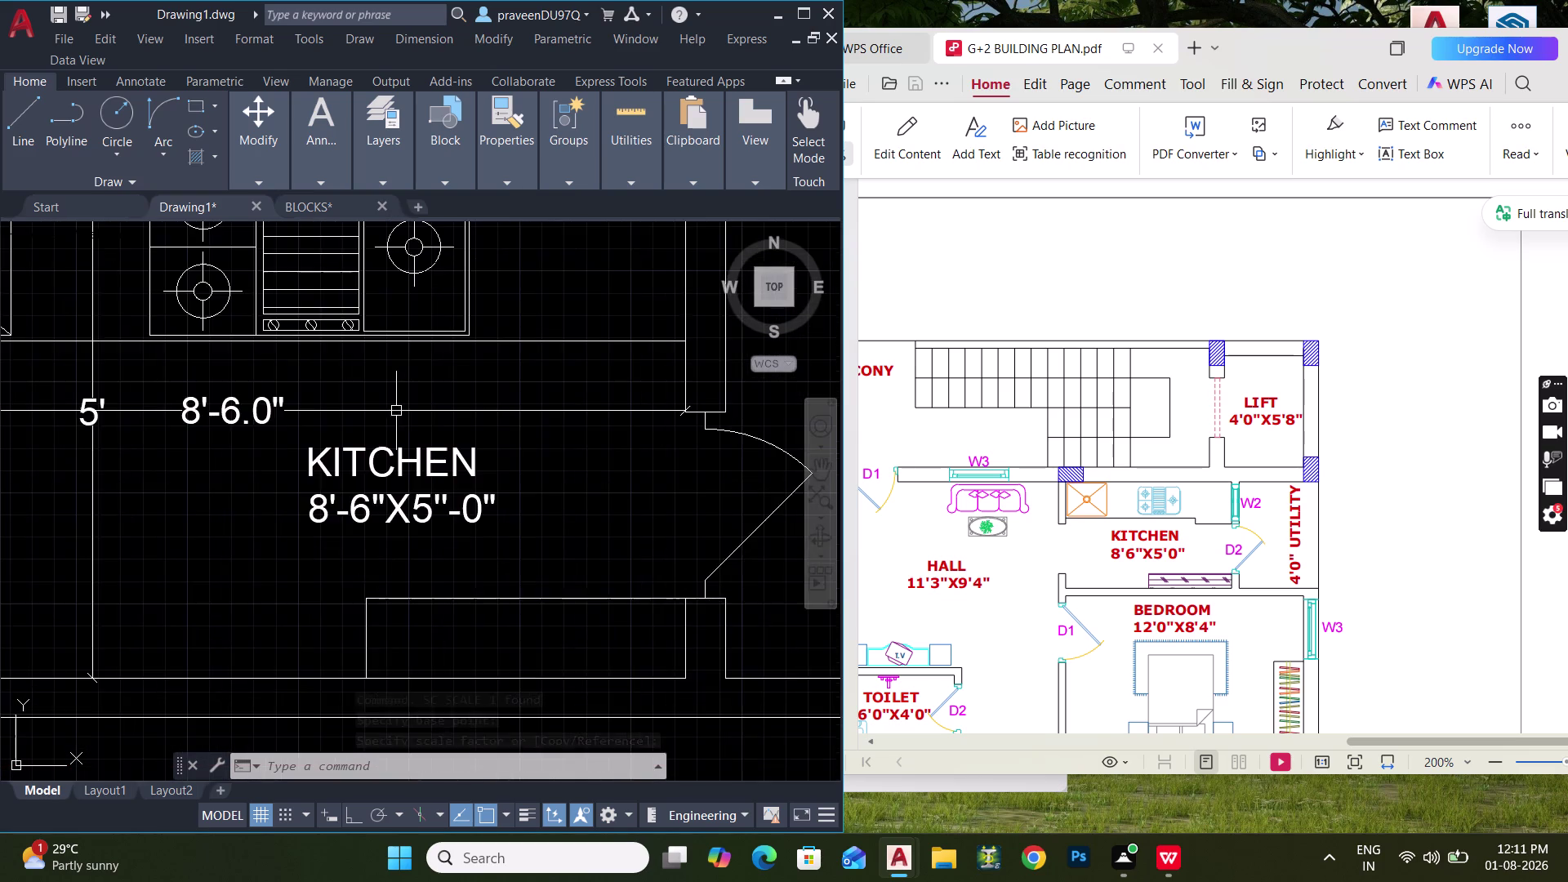
scroll(down, 3)
scroll(down, 3)
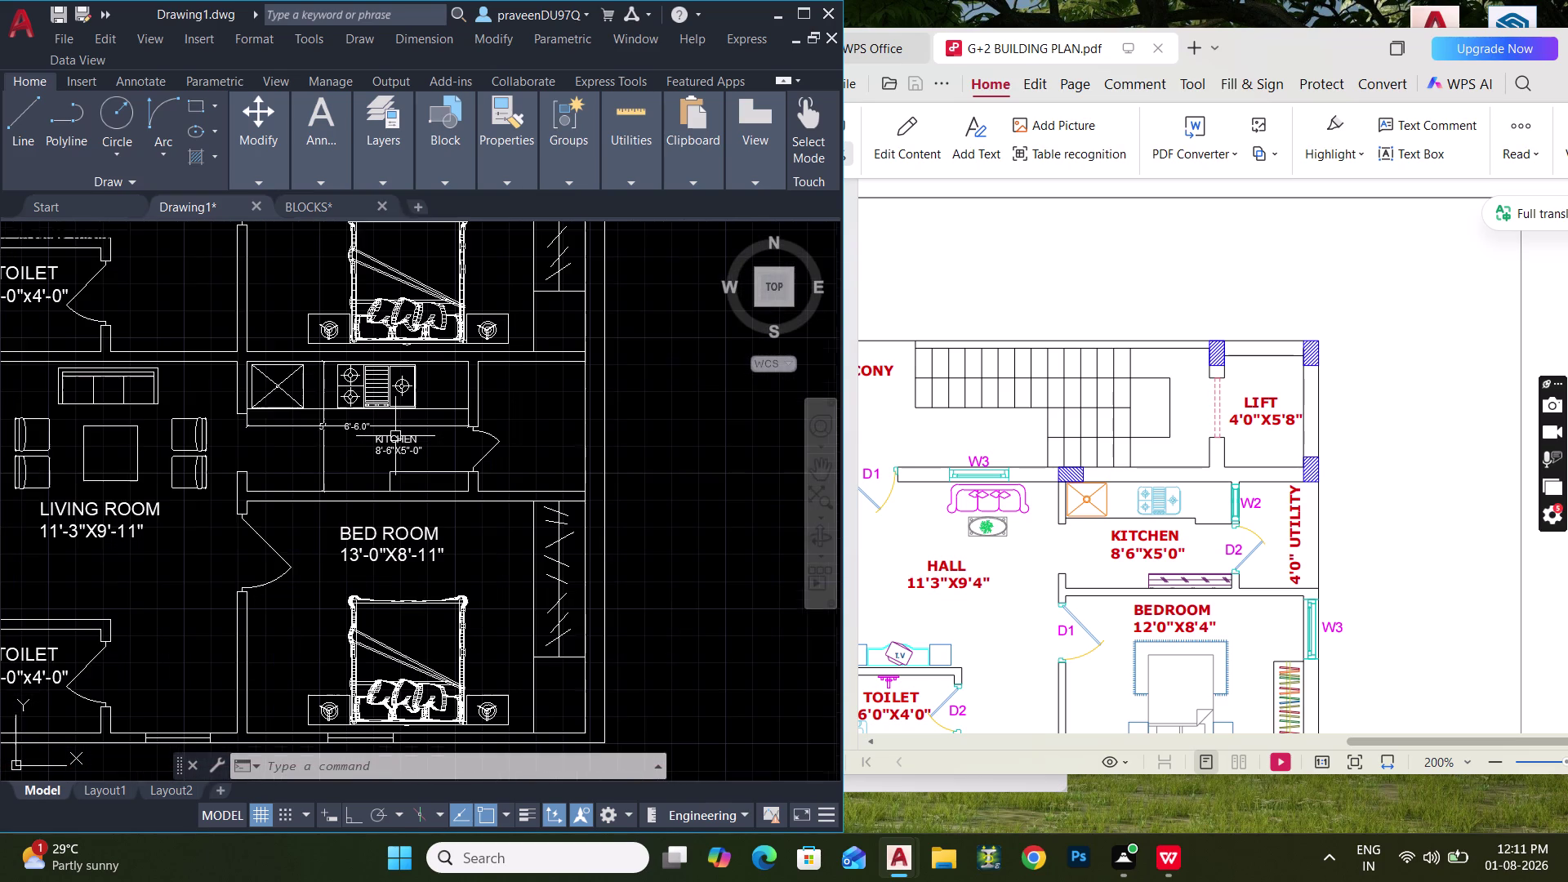
middle_click(395, 437)
click(393, 441)
text(S)
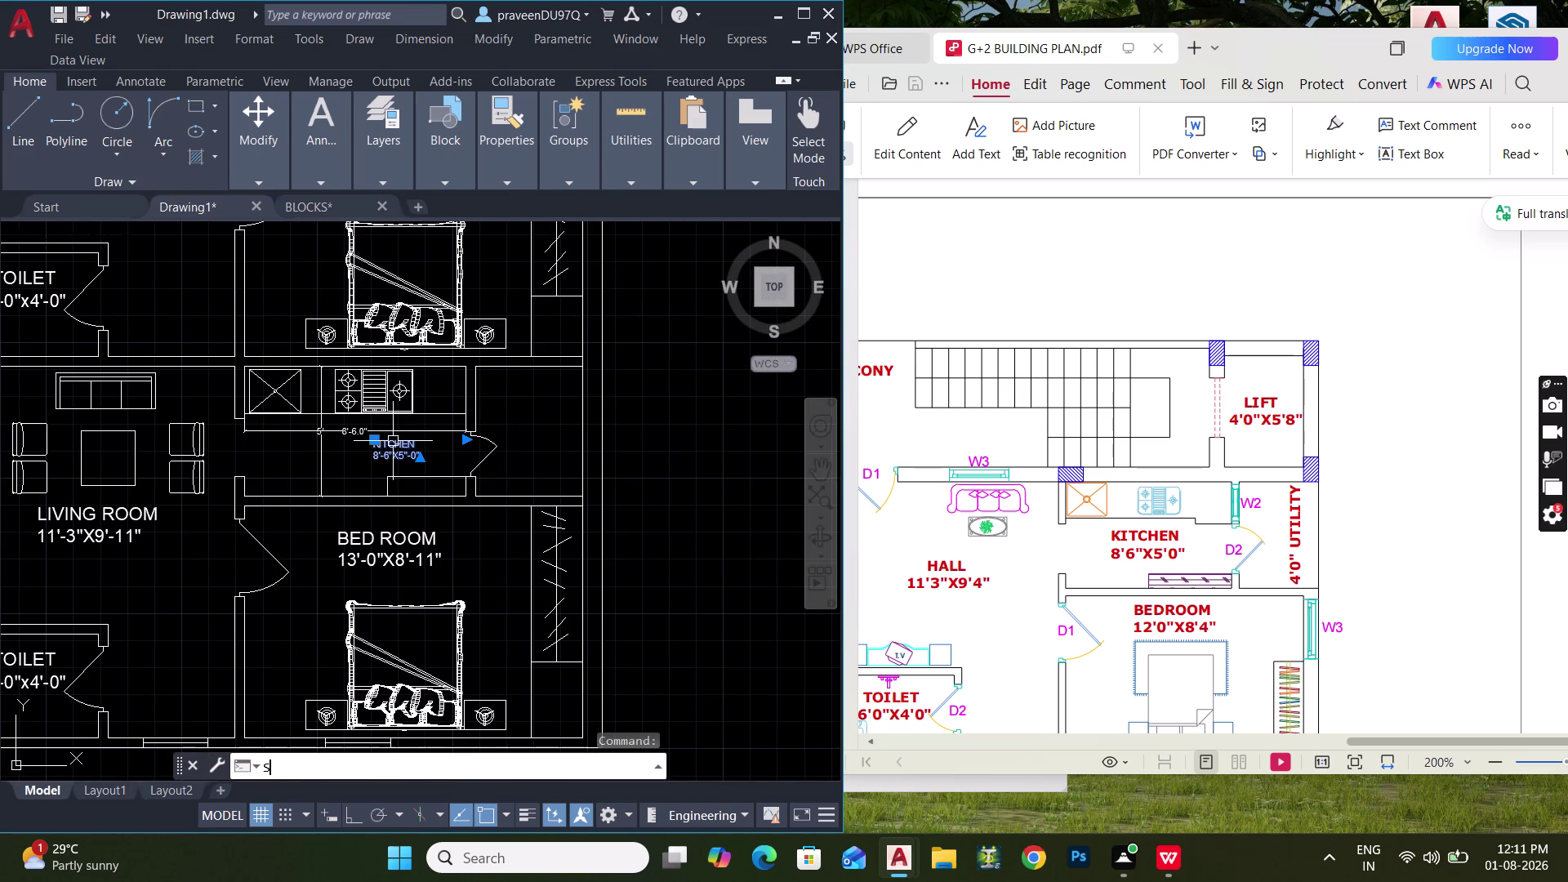
text(C)
key(space)
scroll(up, 3)
click(356, 458)
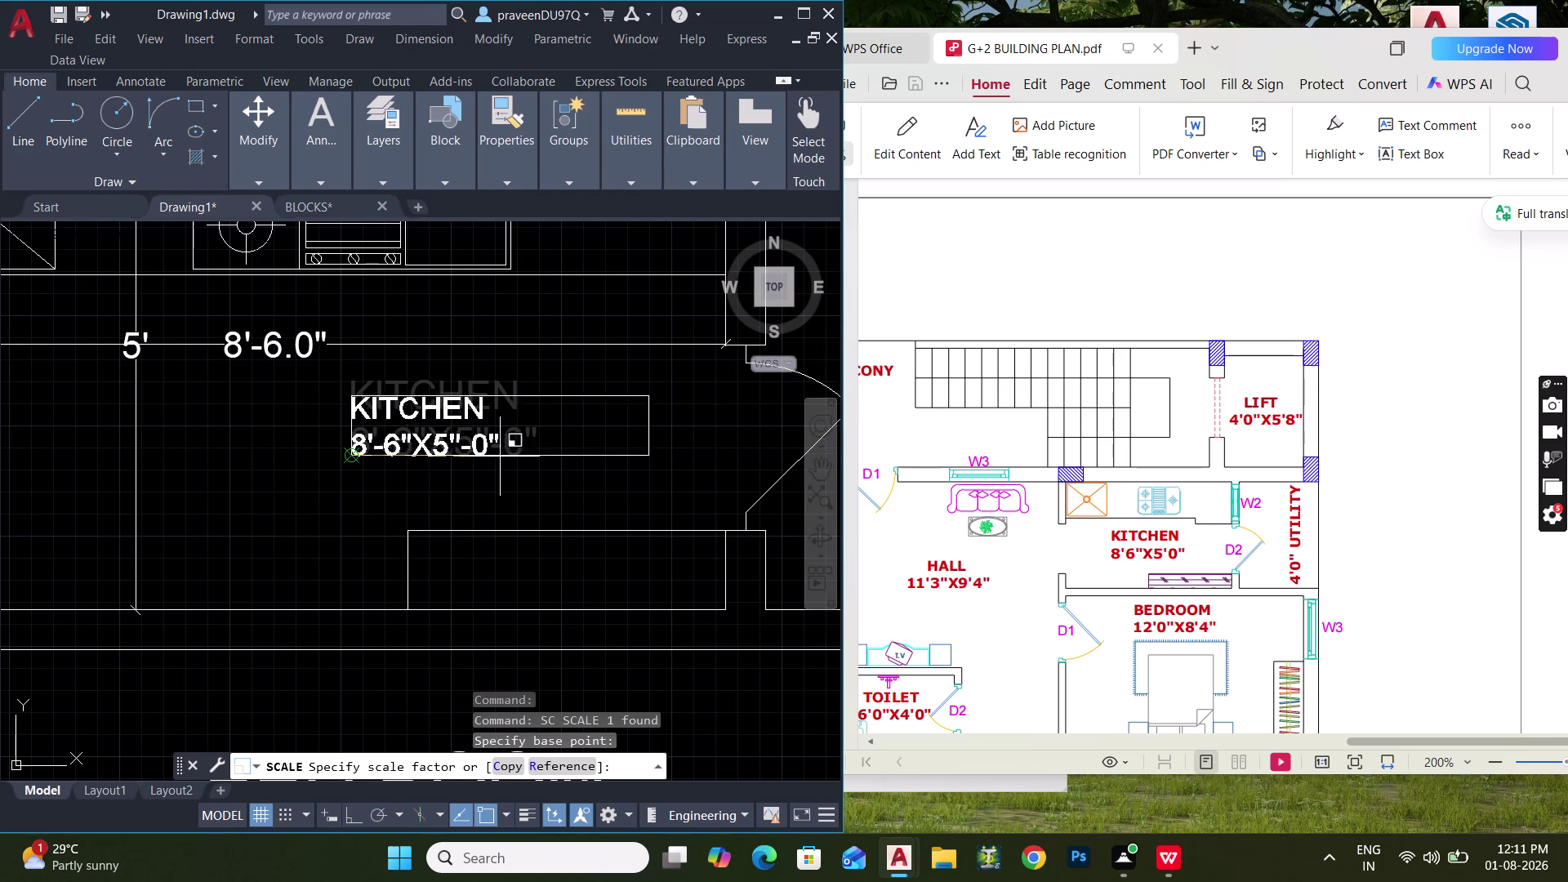
click(664, 449)
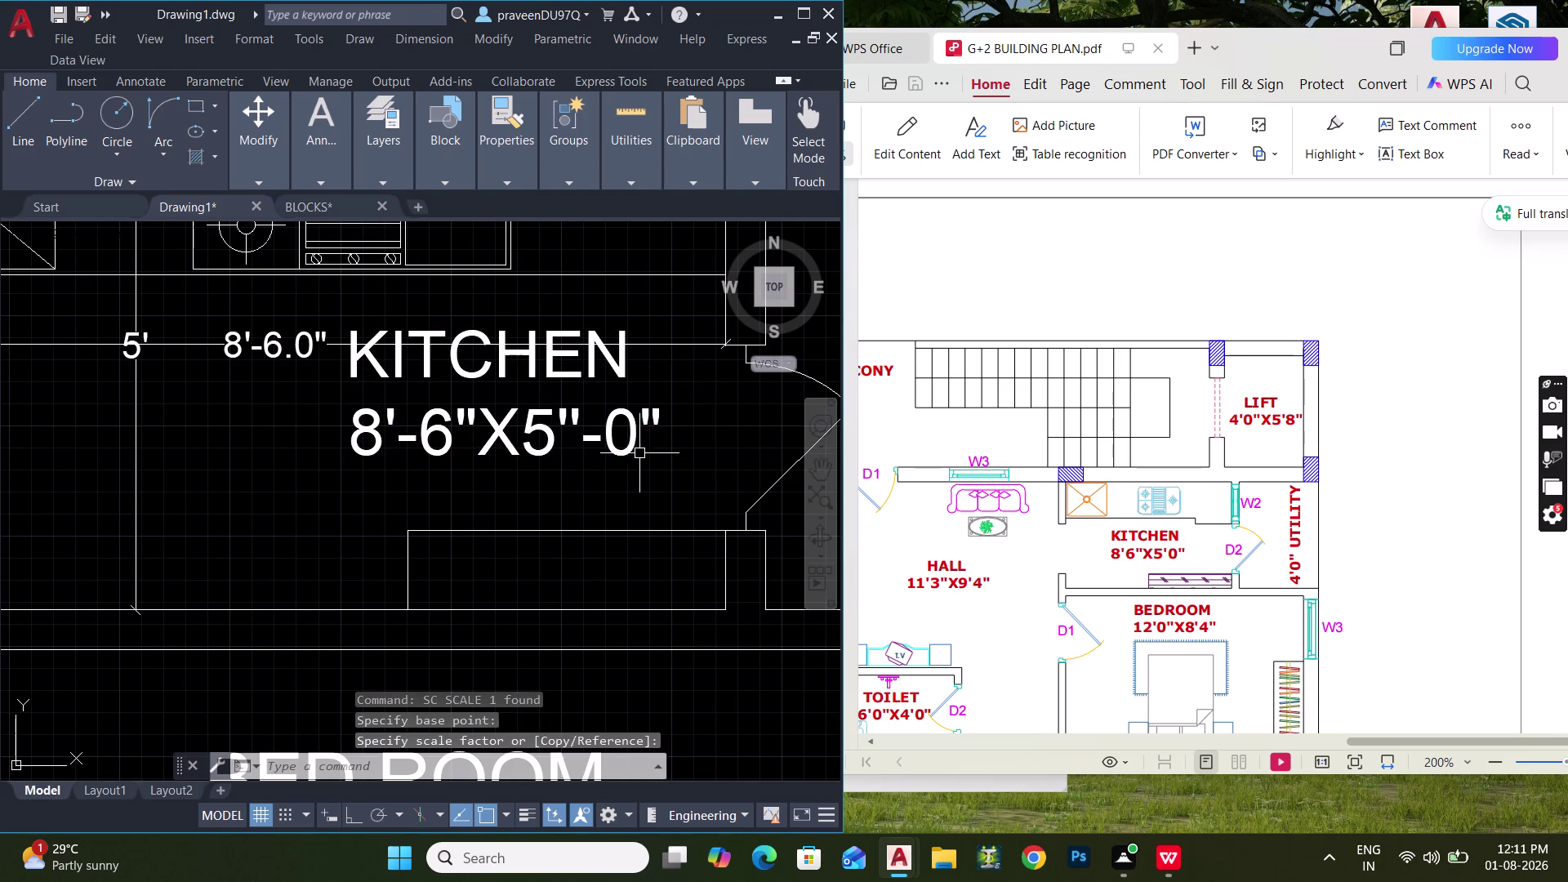
Move the enlarged label inside the kitchen.
drag(635, 454, 620, 450)
click(497, 450)
key(m)
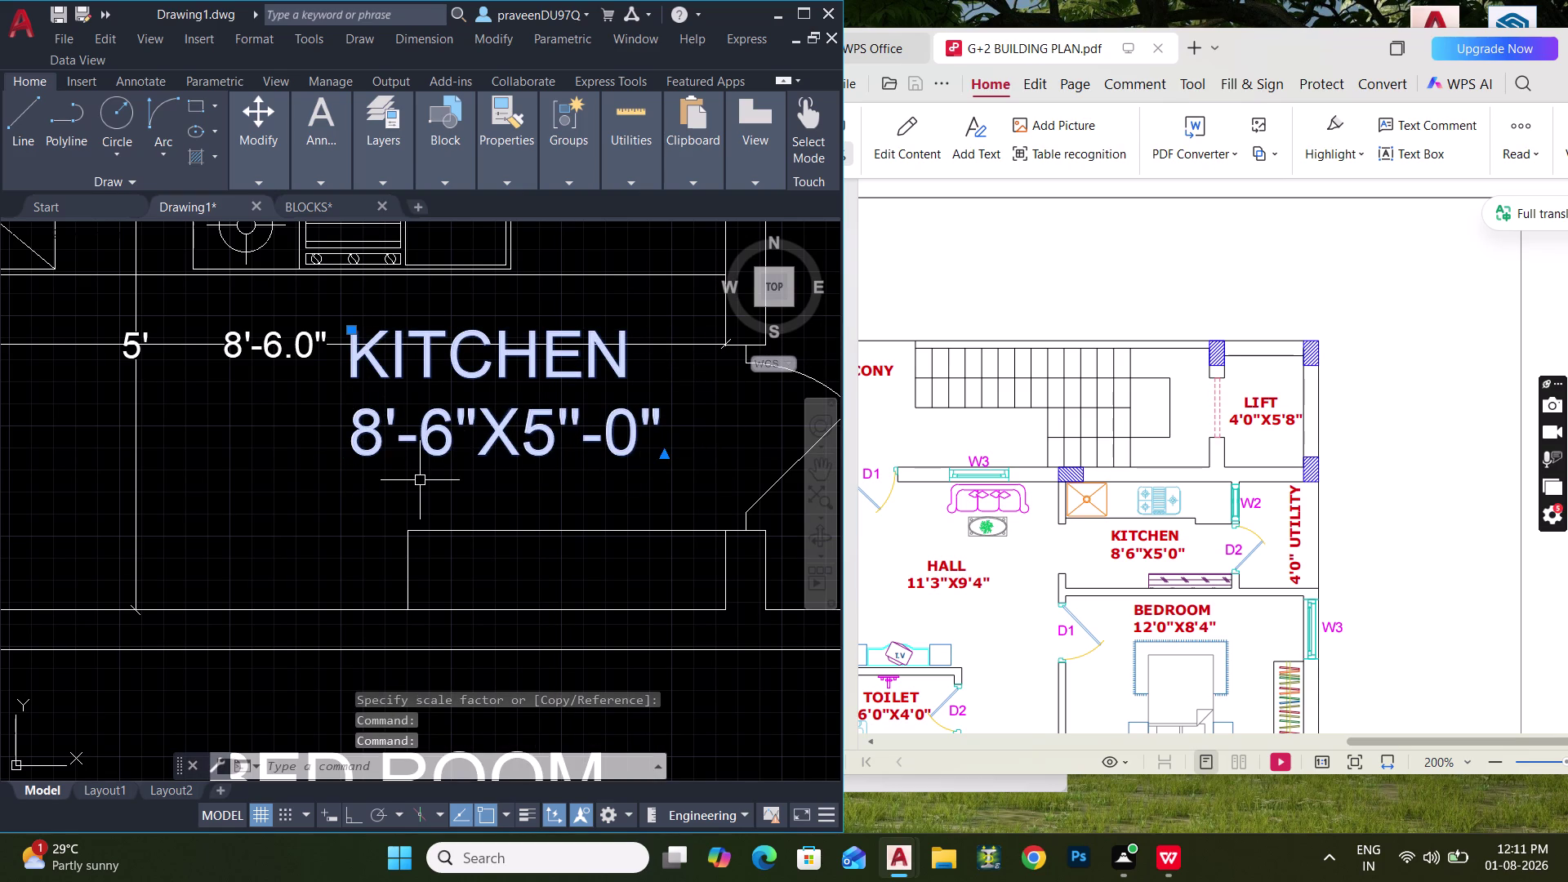
key(space)
click(487, 395)
click(342, 490)
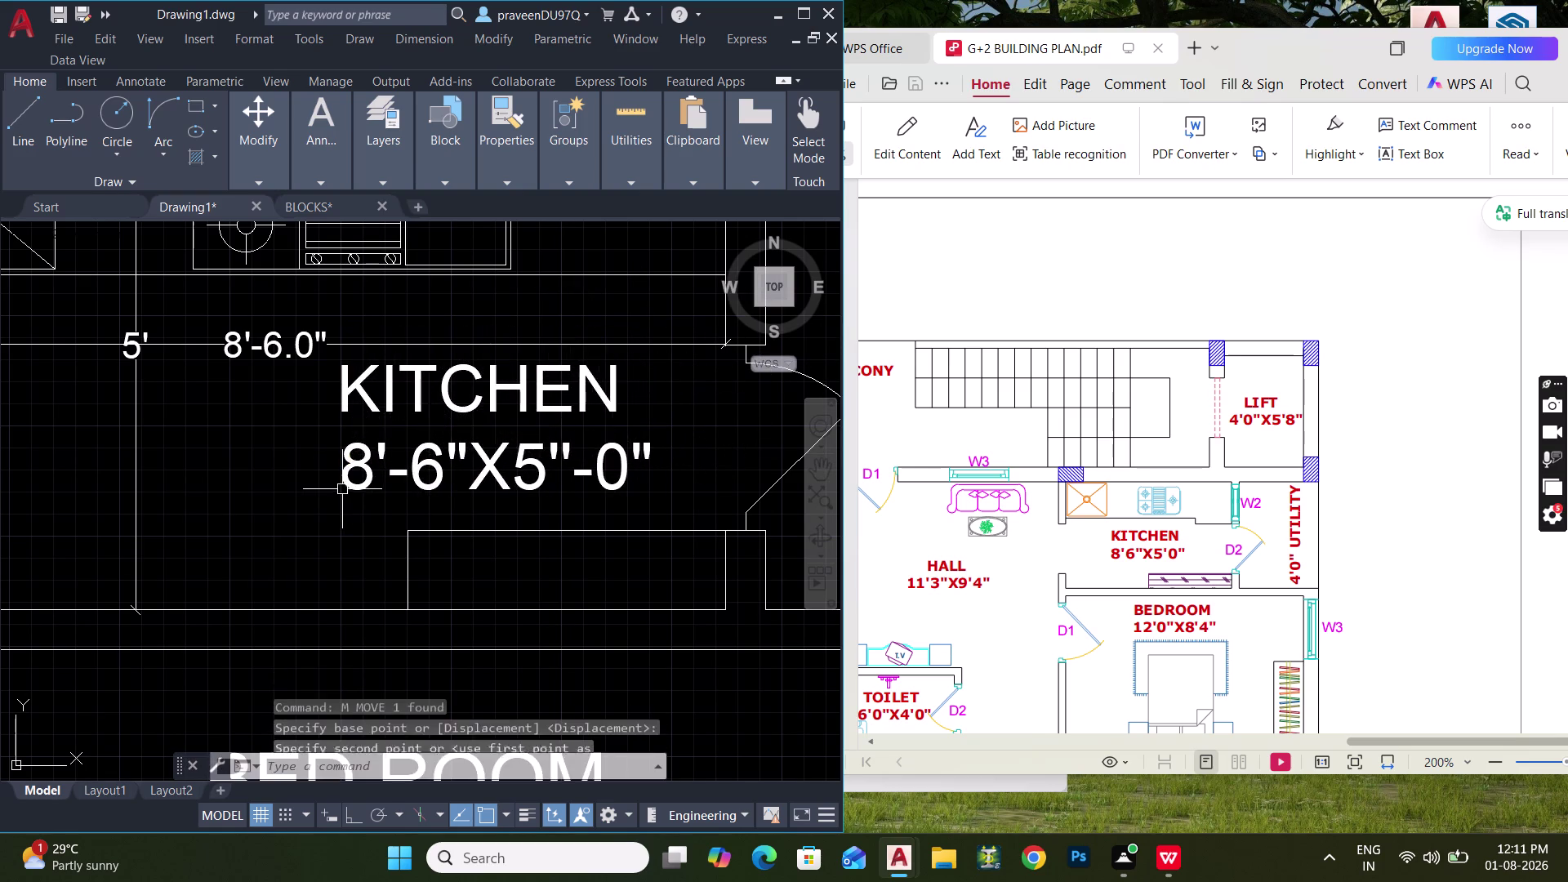
Pan over the kitchen and bedroom toward the kitchen's right wall.
scroll(down, 3)
scroll(down, 3)
middle_drag(500, 488, 460, 389)
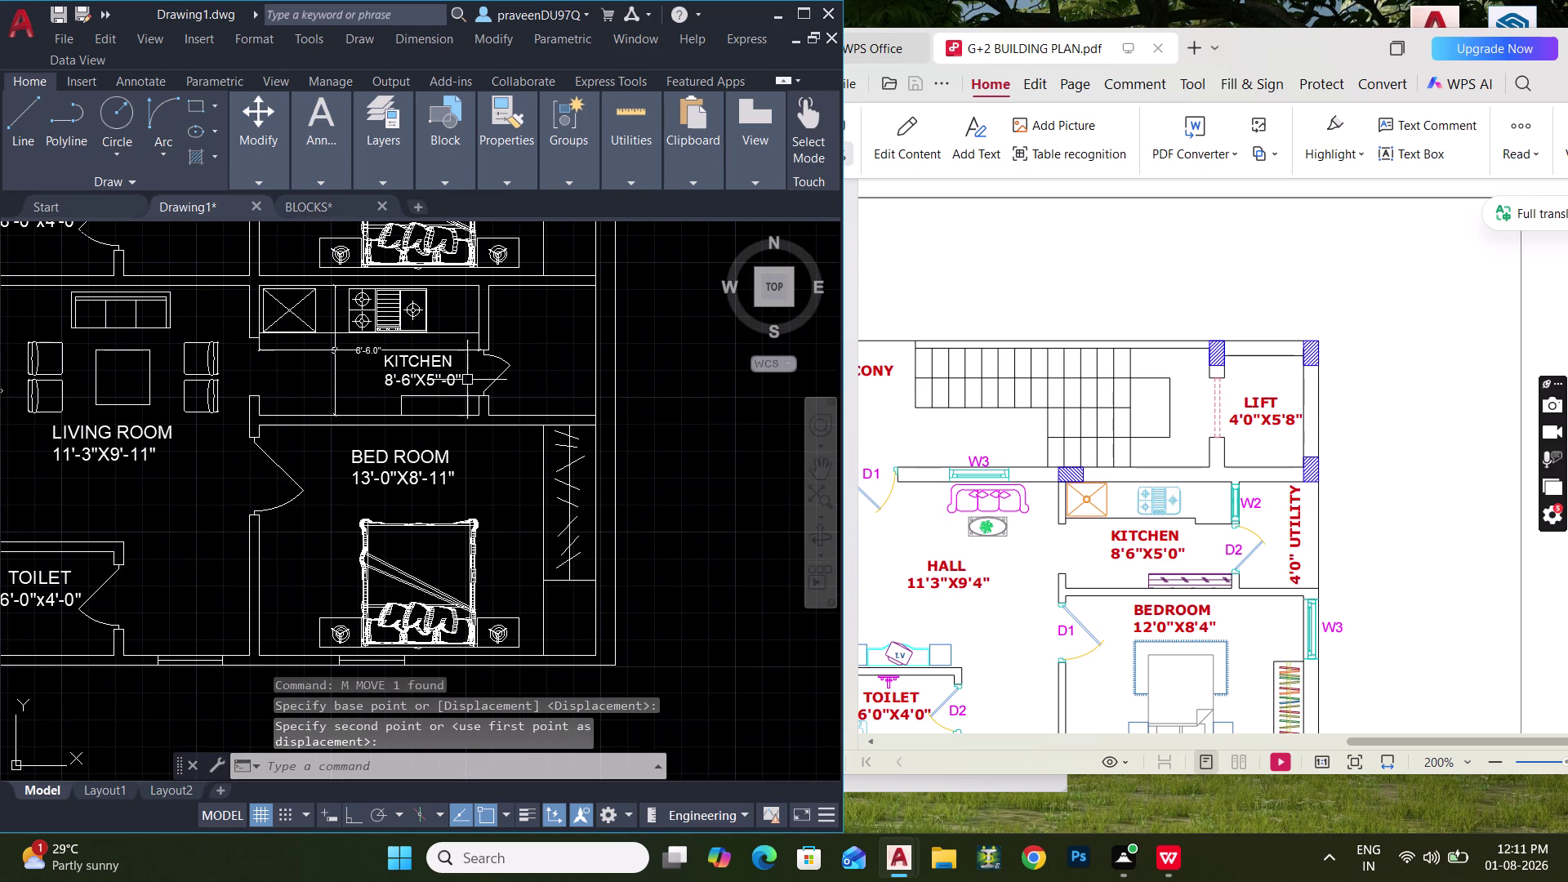
middle_drag(503, 399, 405, 462)
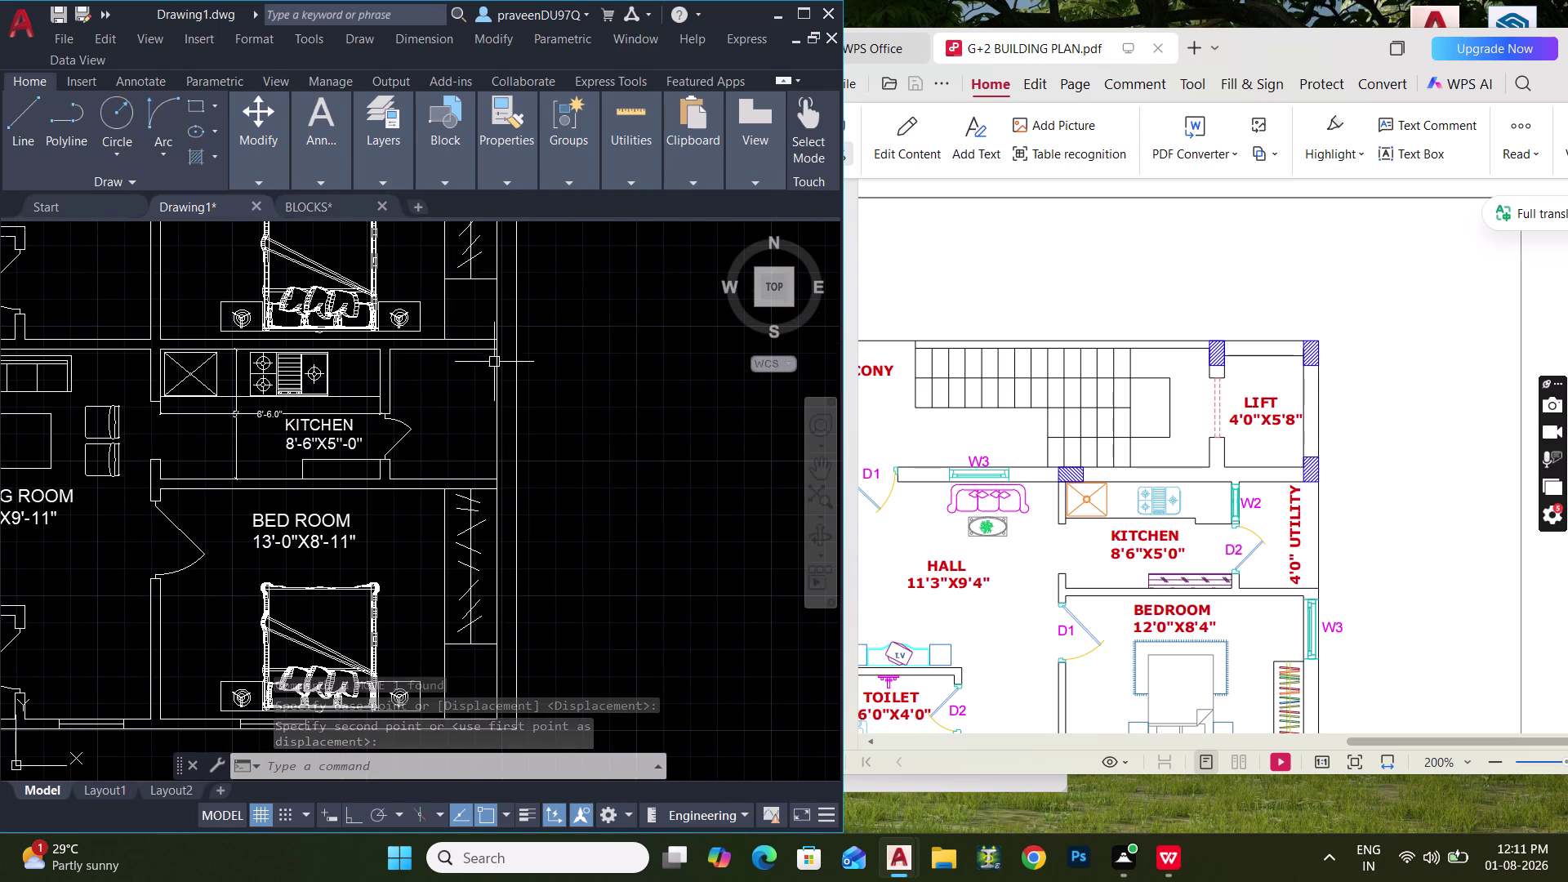
scroll(up, 3)
scroll(down, 3)
scroll(up, 3)
middle_drag(475, 416, 442, 439)
Extend the upper and lower wall lines beside the kitchen to the boundary walls.
key(e)
key(x)
key(space)
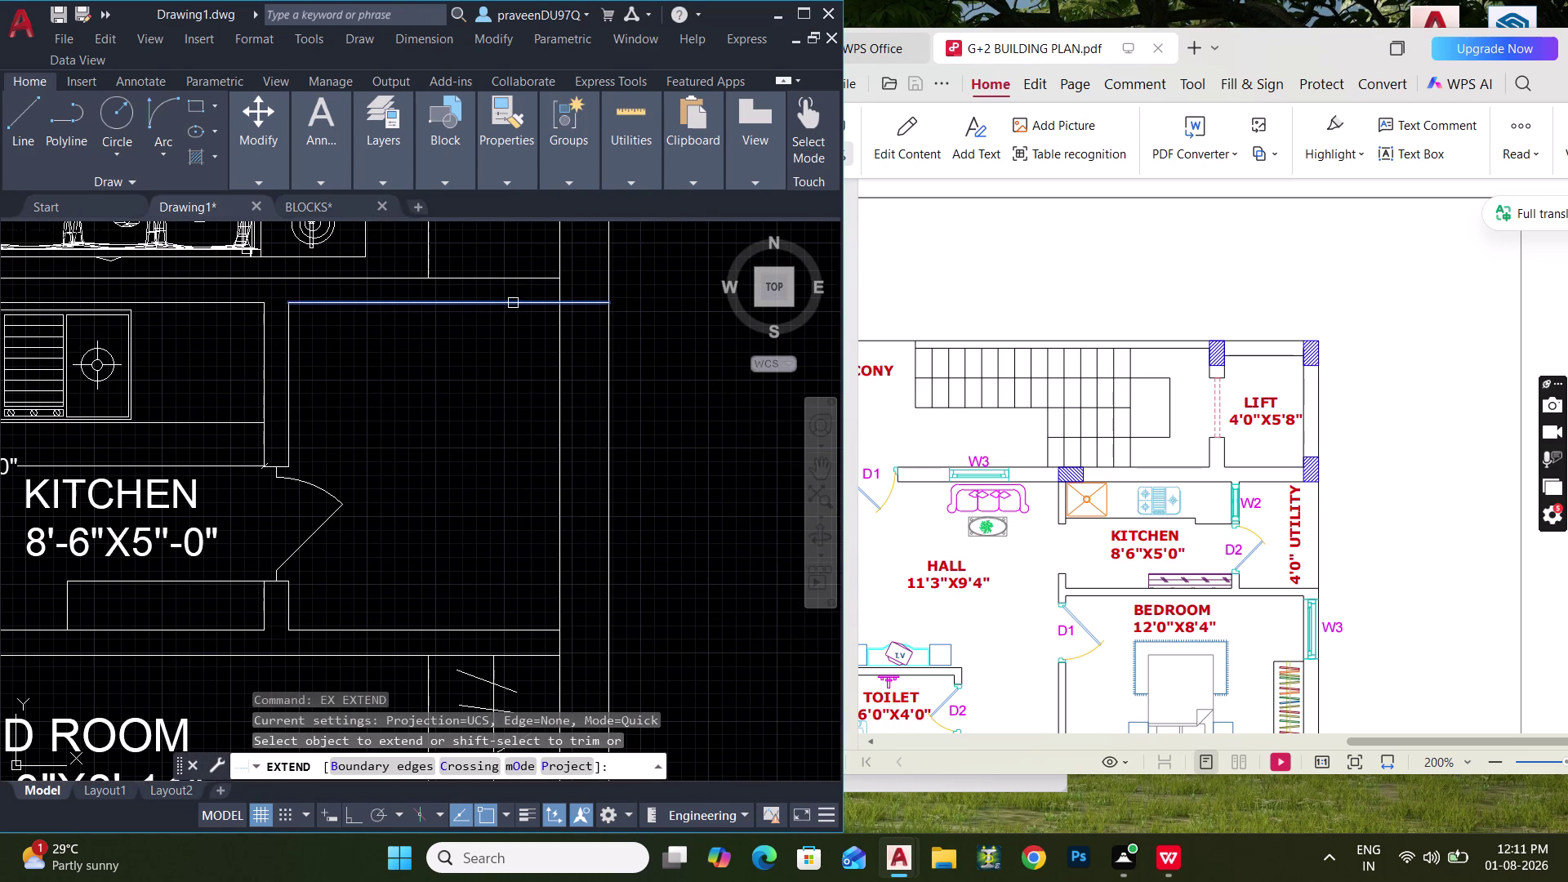
click(514, 303)
middle_drag(482, 528, 489, 420)
click(511, 526)
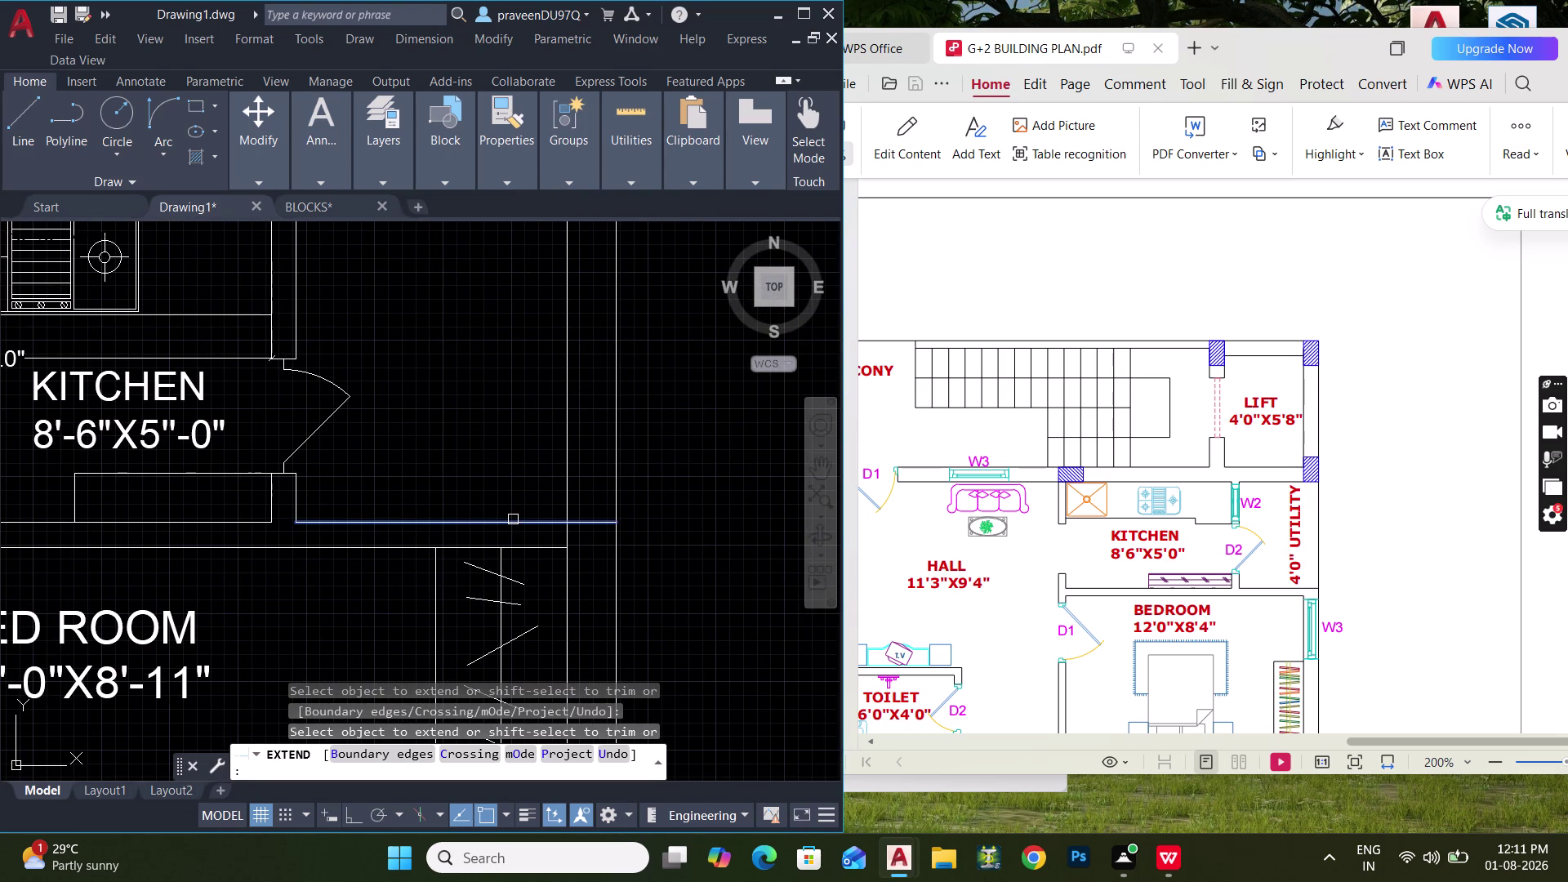
key(Escape)
Trim the stray wall segments near the kitchen with TR.
key(t)
text(R)
key(space)
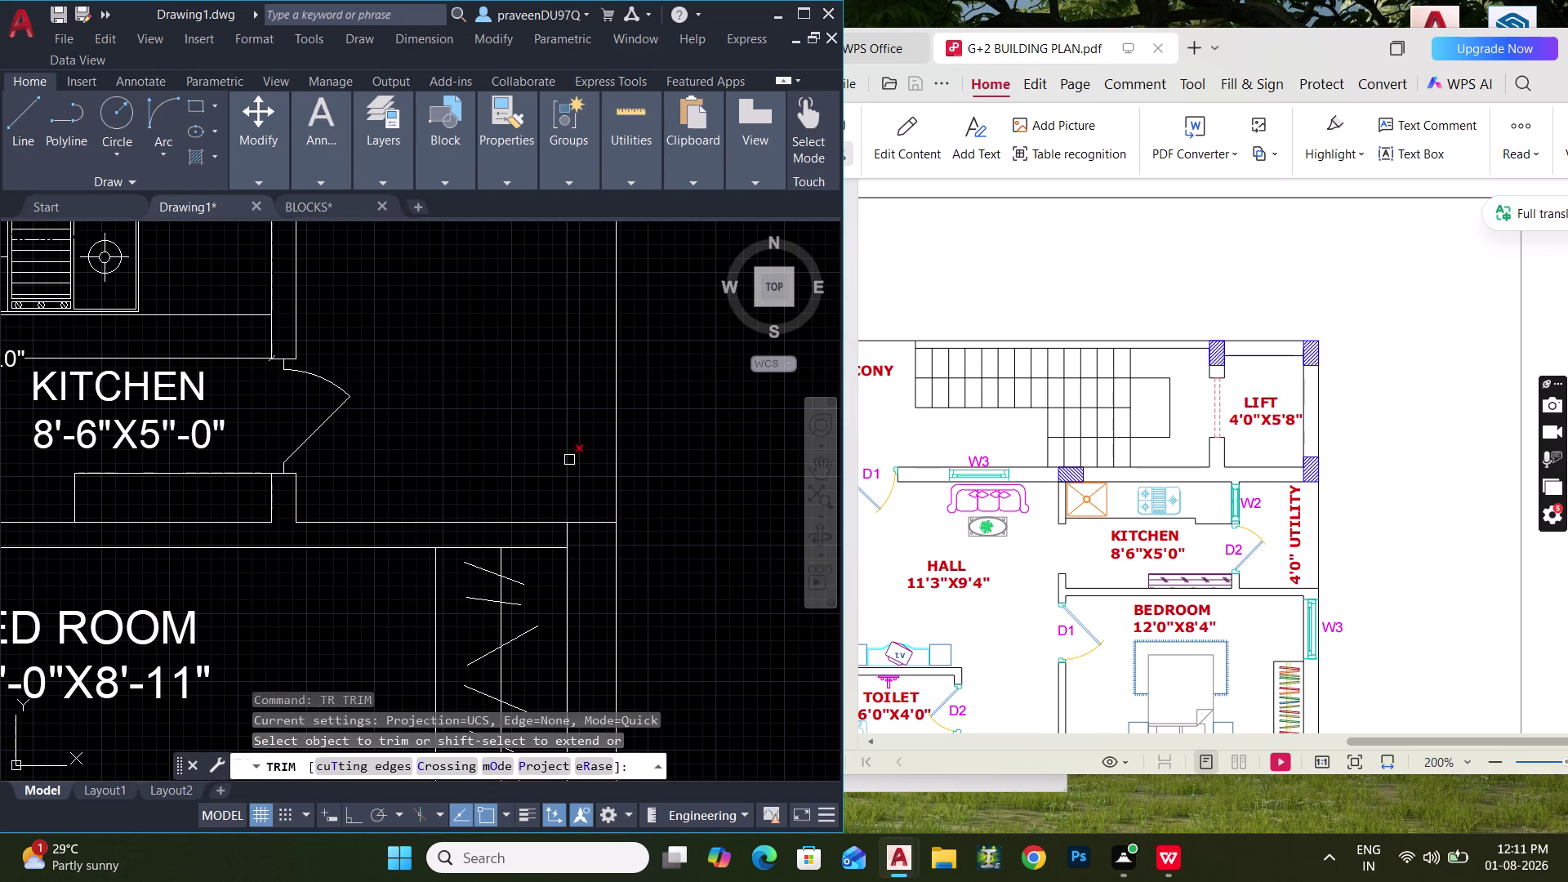
click(569, 460)
scroll(down, 3)
key(ctrl+z)
scroll(down, 3)
click(561, 438)
middle_drag(551, 429, 530, 505)
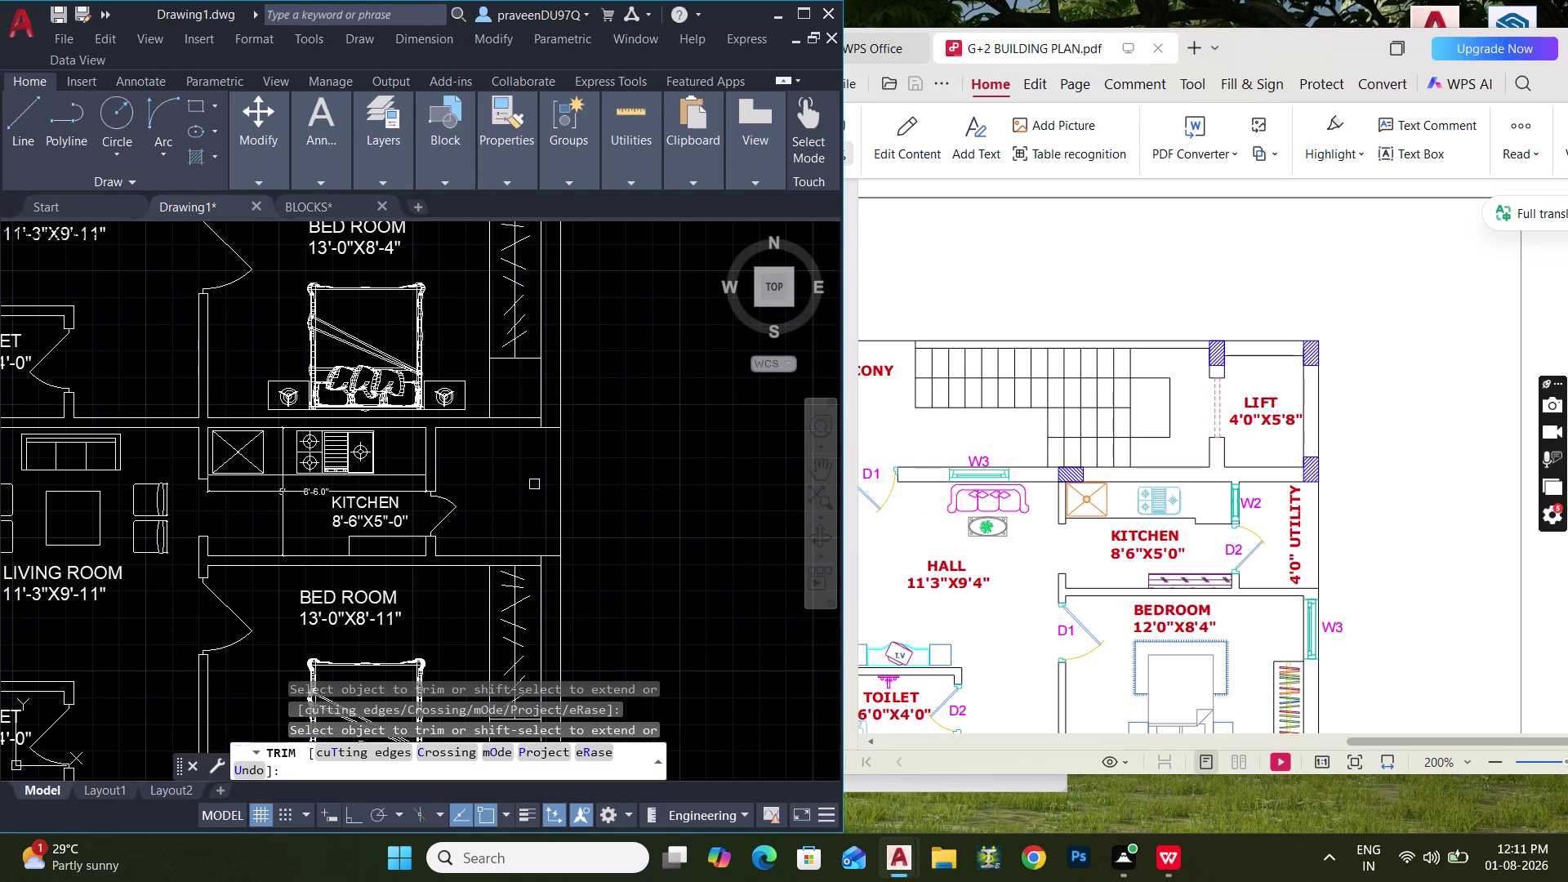
scroll(down, 3)
middle_drag(526, 487, 526, 566)
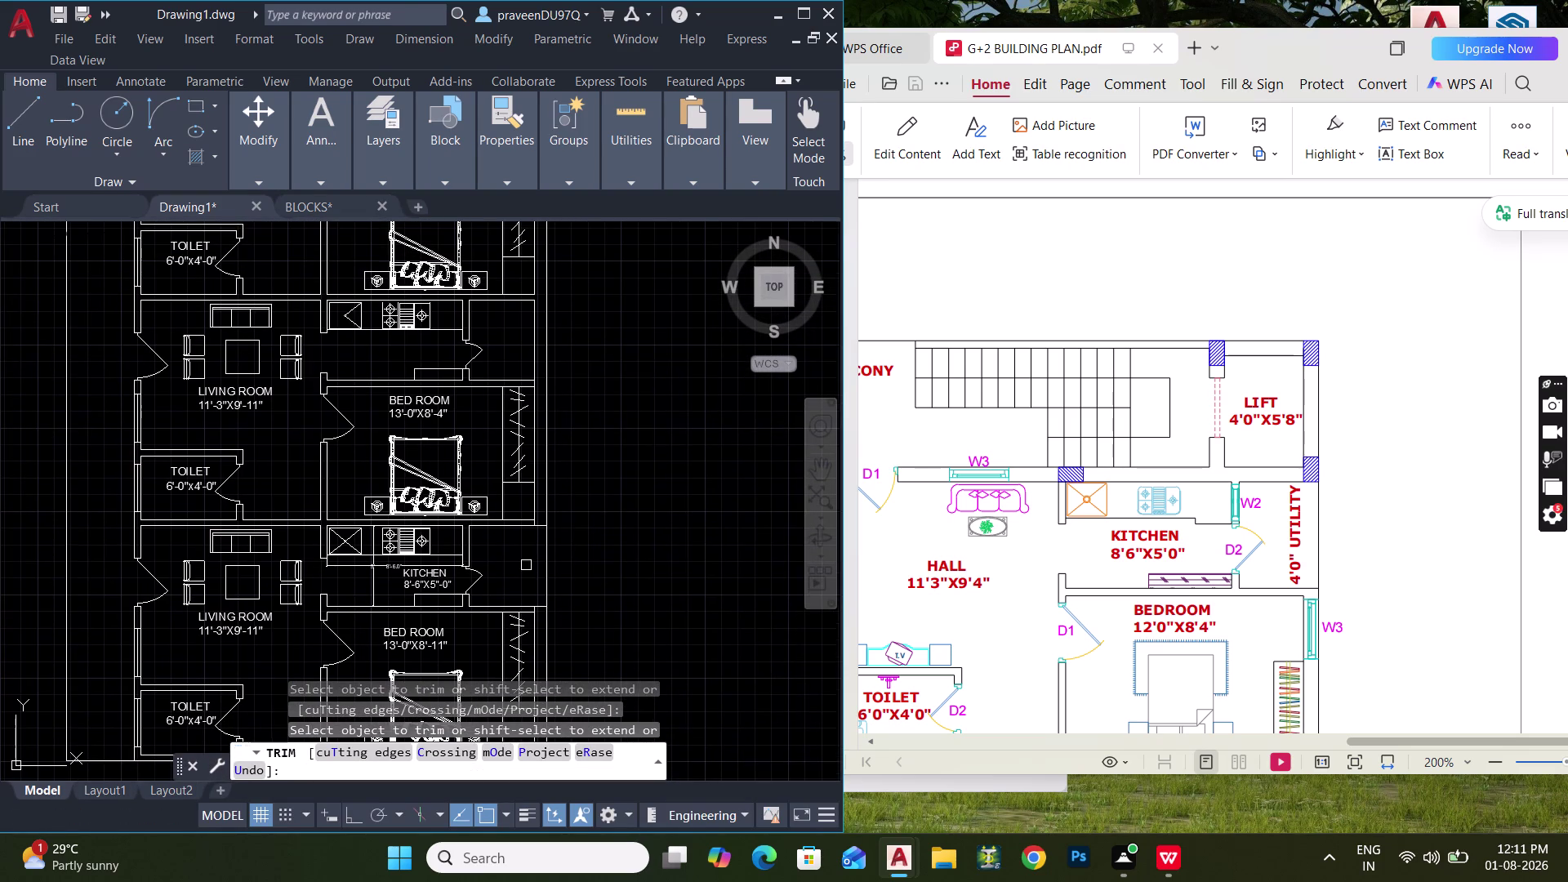
key(Escape)
key(Escape)
scroll(up, 3)
middle_drag(527, 316, 464, 388)
Extend more wall lines right of the kitchen to the boundary with EX.
text(E)
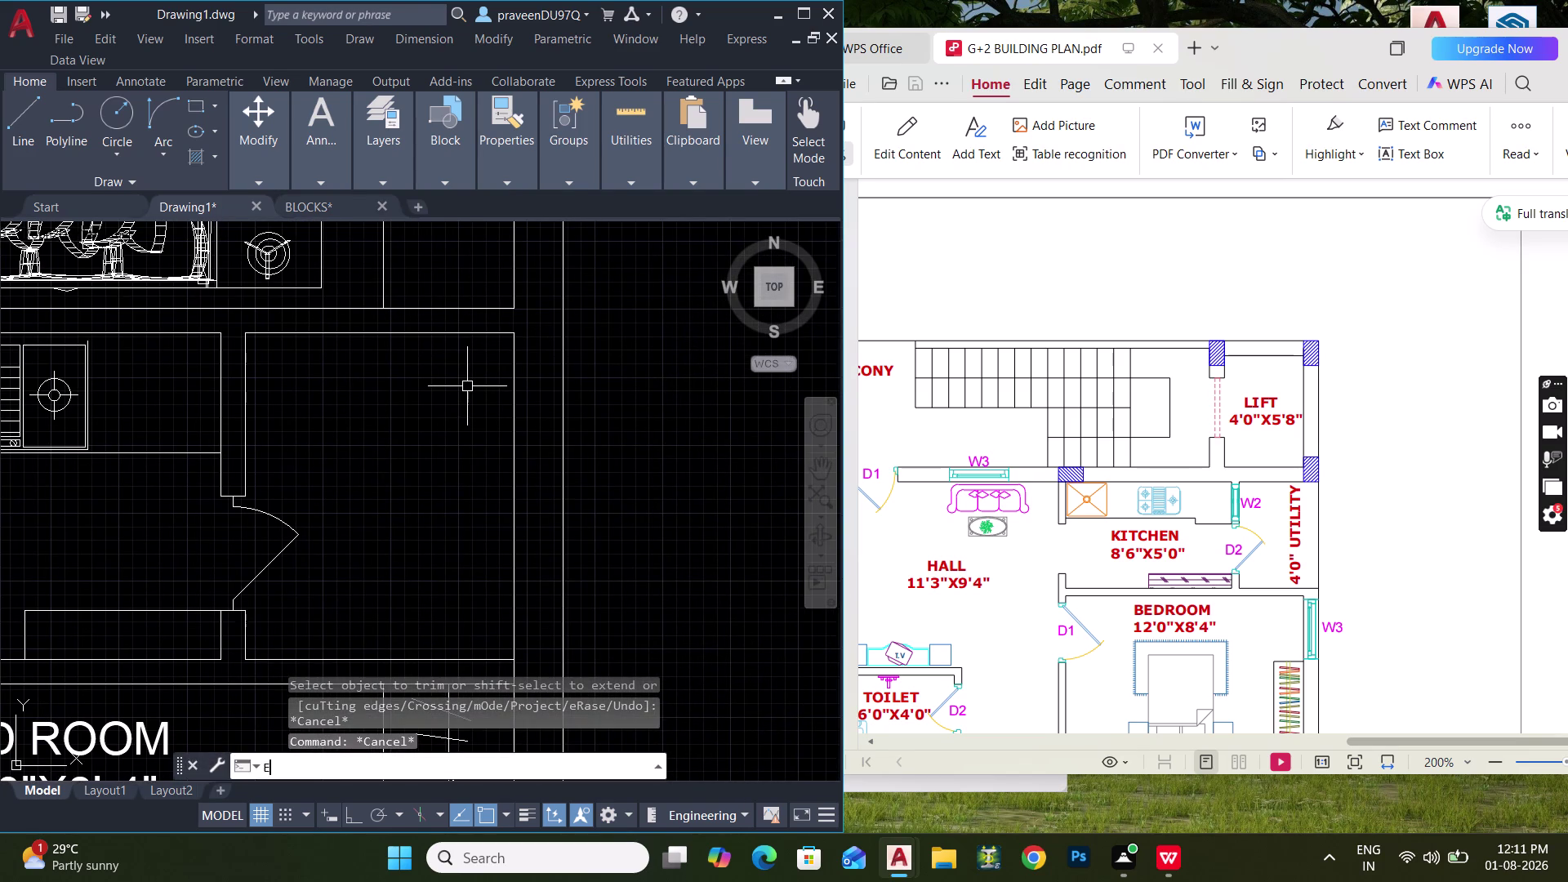
text(X)
key(space)
click(484, 334)
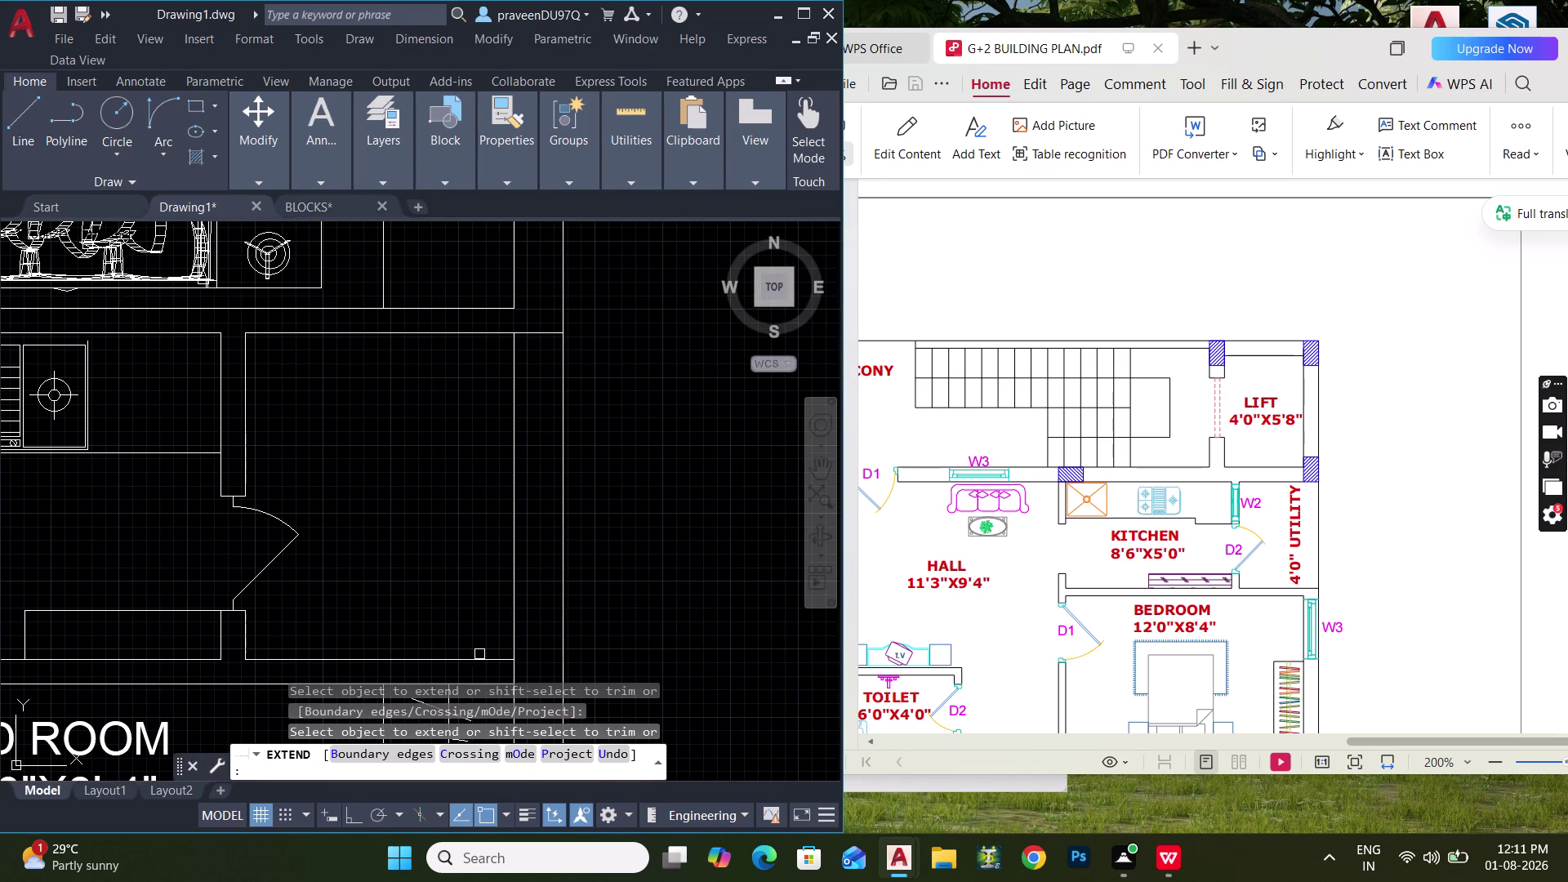
click(479, 658)
drag(546, 508, 477, 504)
scroll(down, 3)
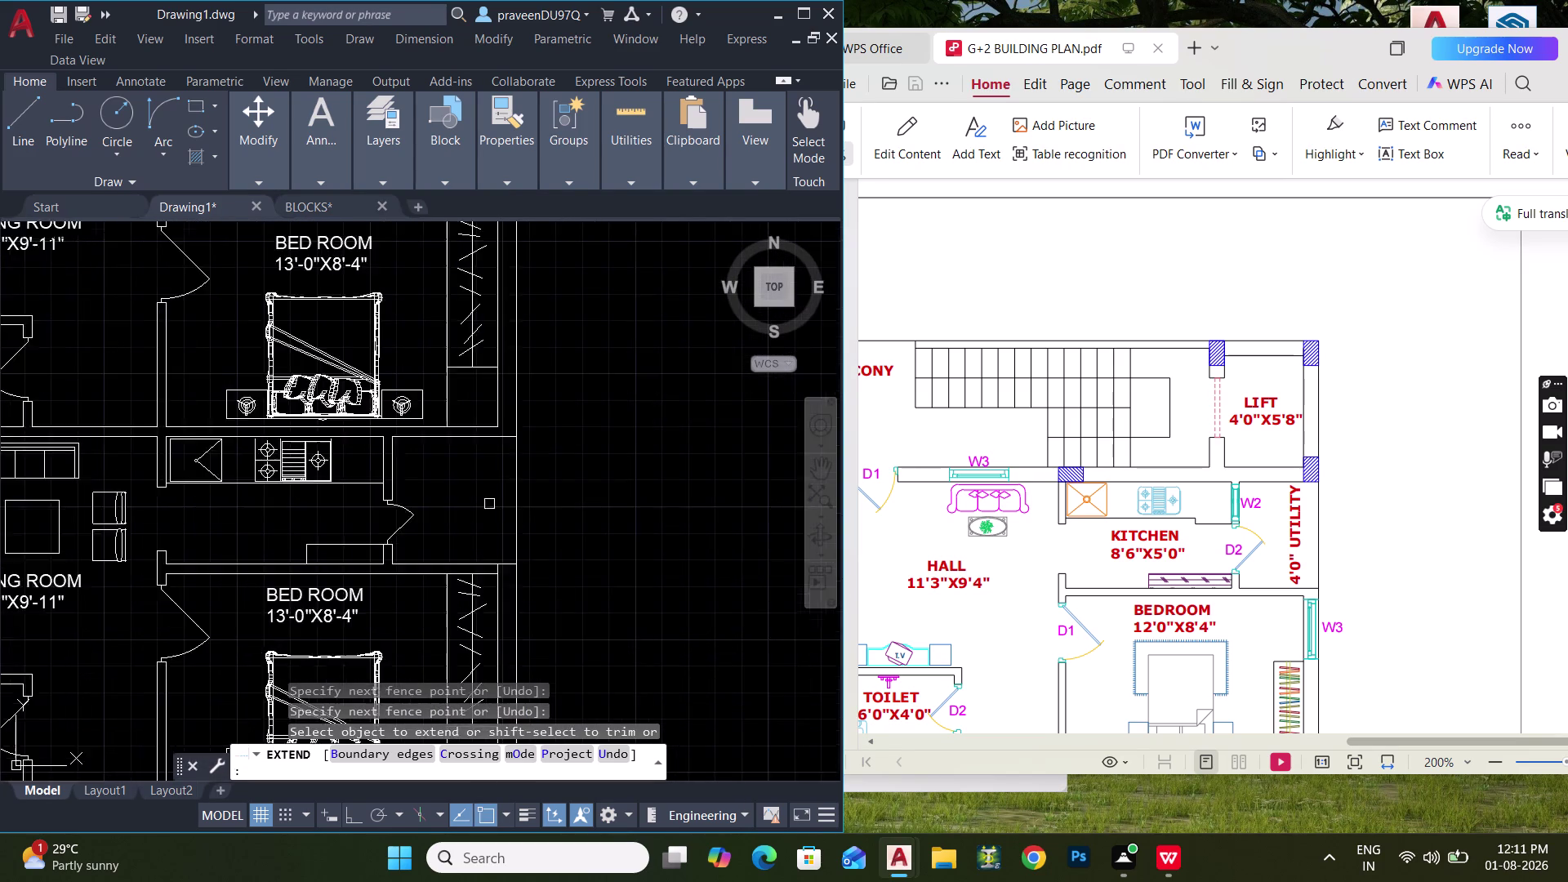
middle_drag(493, 502, 469, 704)
Extend the upper flat's kitchen and bedroom wall lines using fence selection.
click(467, 279)
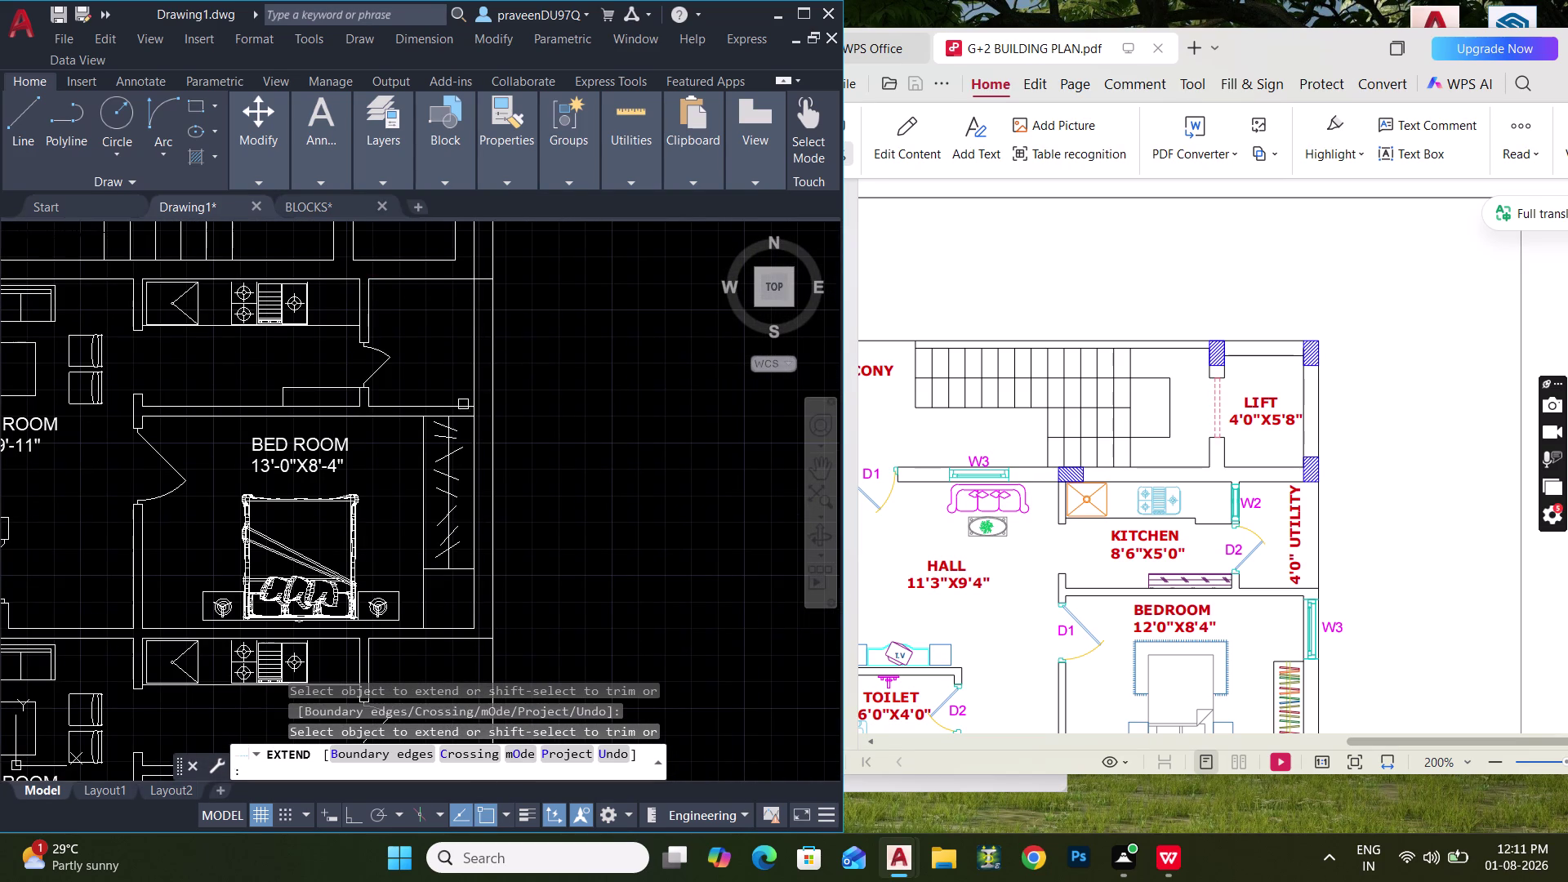
click(461, 411)
click(481, 365)
click(457, 360)
scroll(down, 3)
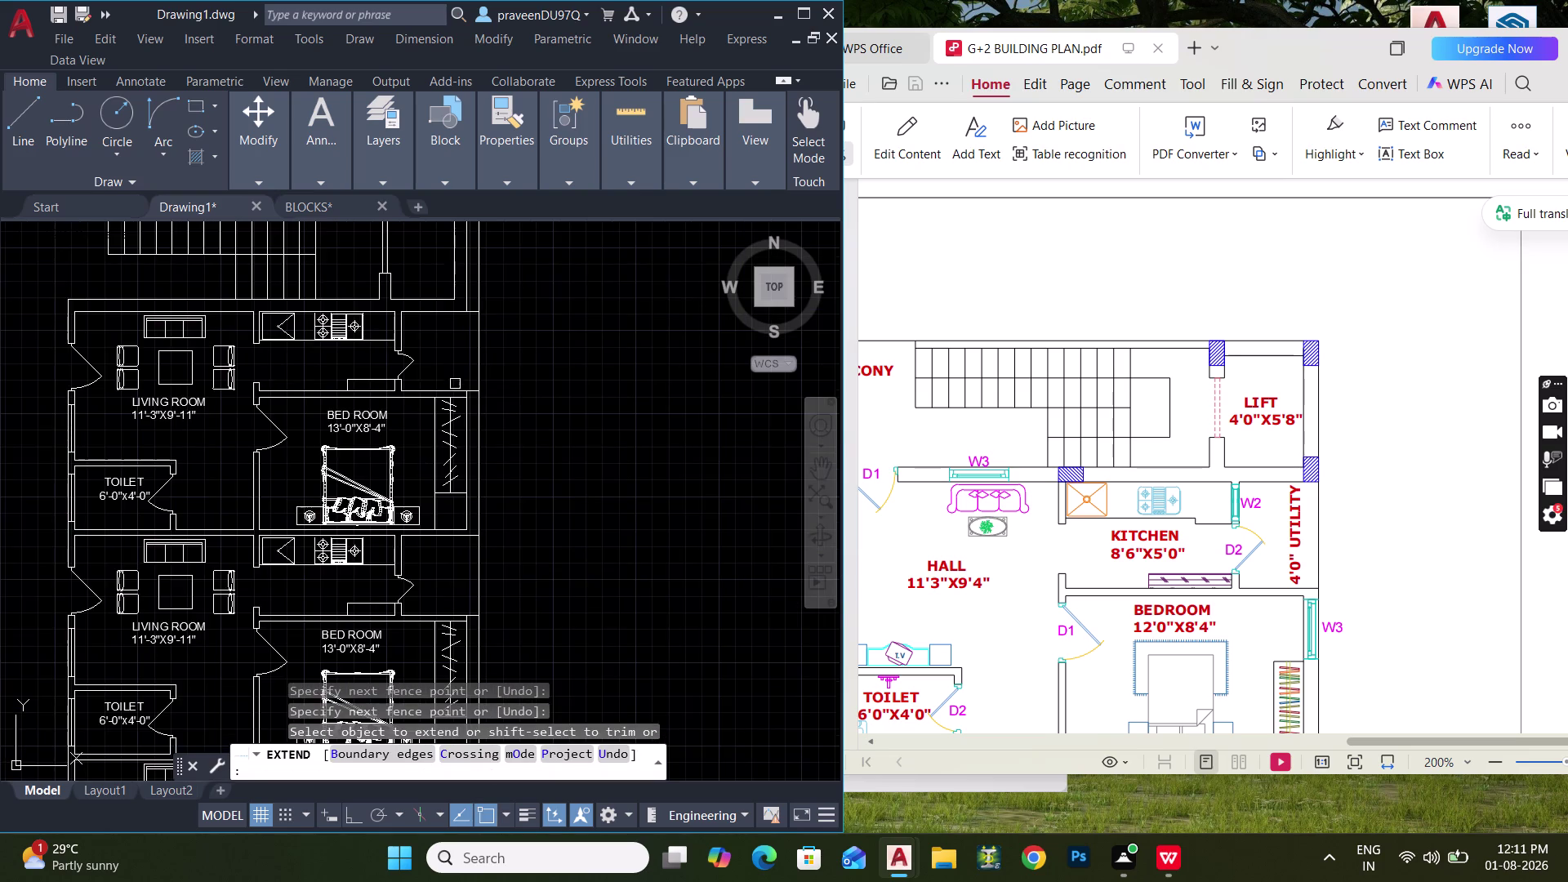
middle_drag(459, 388, 494, 279)
middle_drag(344, 489, 396, 389)
key(Escape)
middle_drag(364, 479, 361, 480)
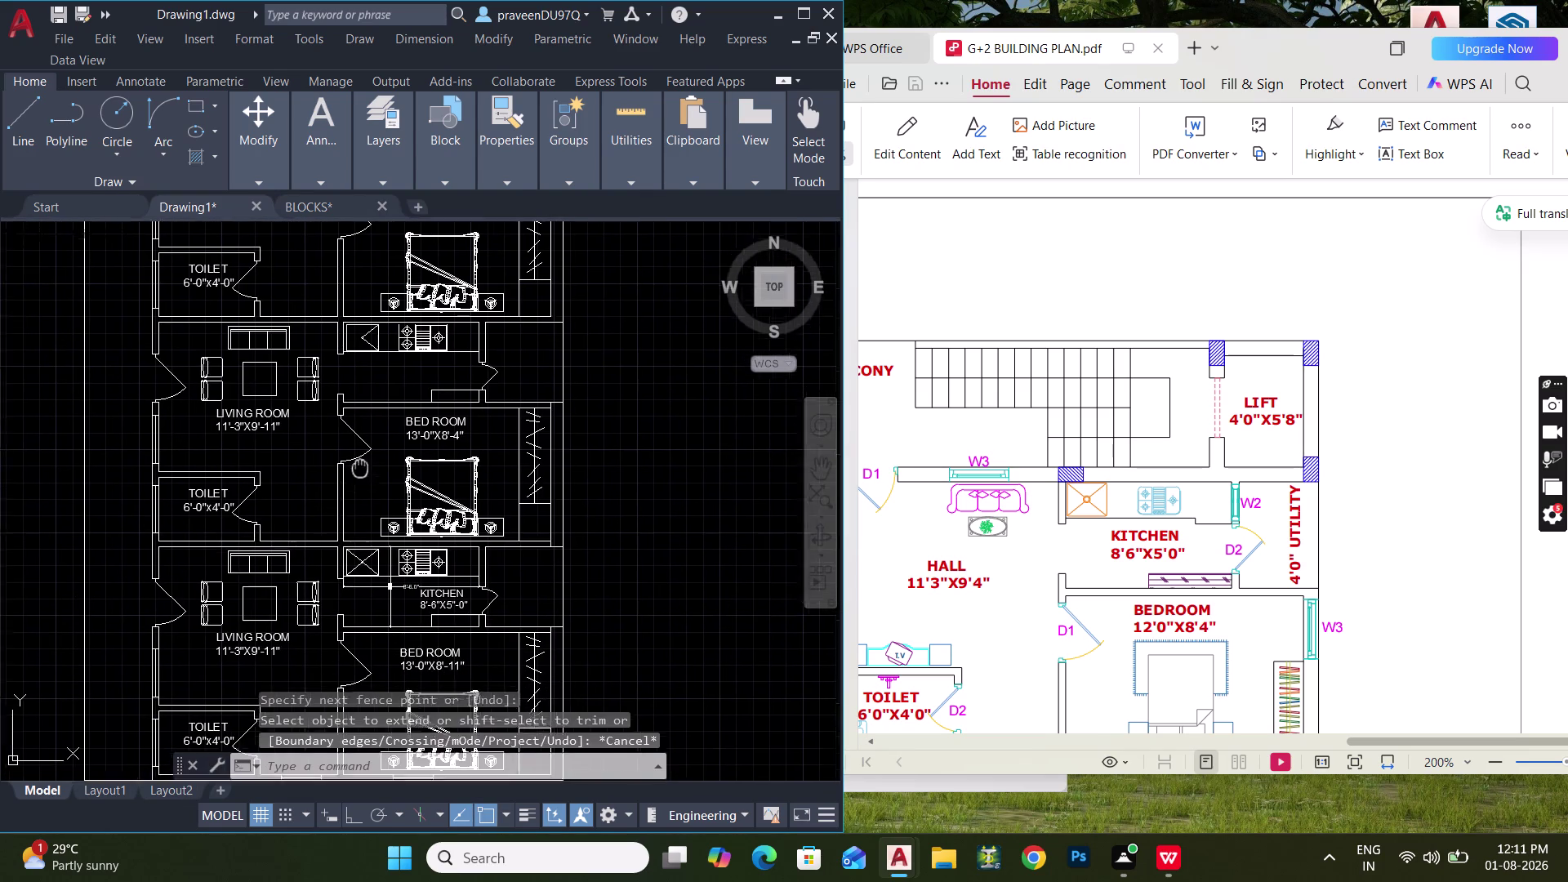
Window-select the stray object beside the bed room wardrobe and delete it.
middle_drag(361, 479, 407, 304)
scroll(down, 3)
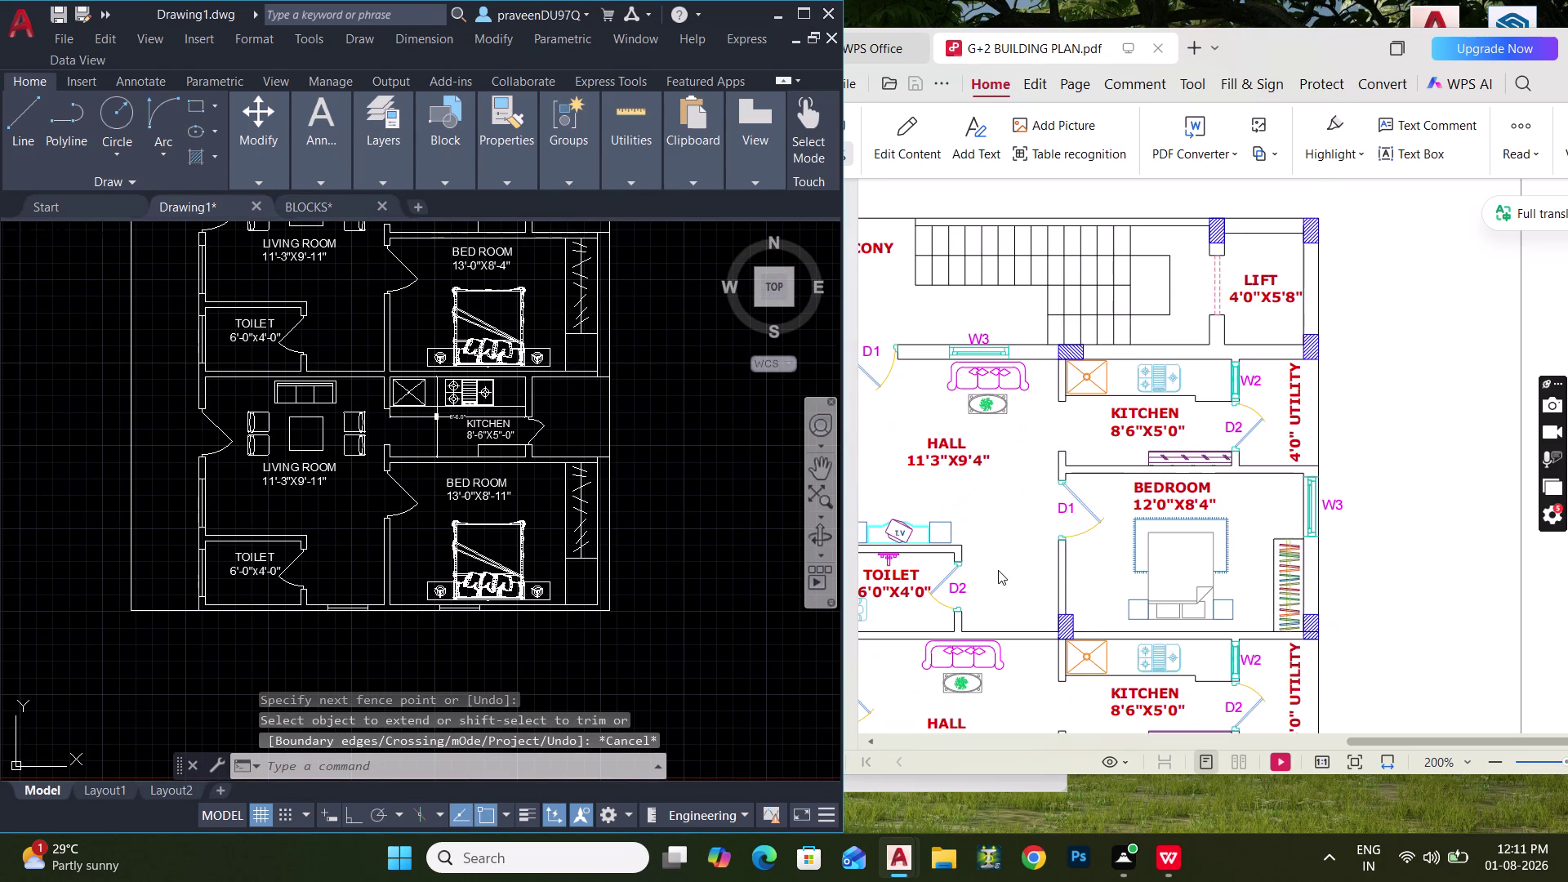
scroll(down, 3)
scroll(down, 3)
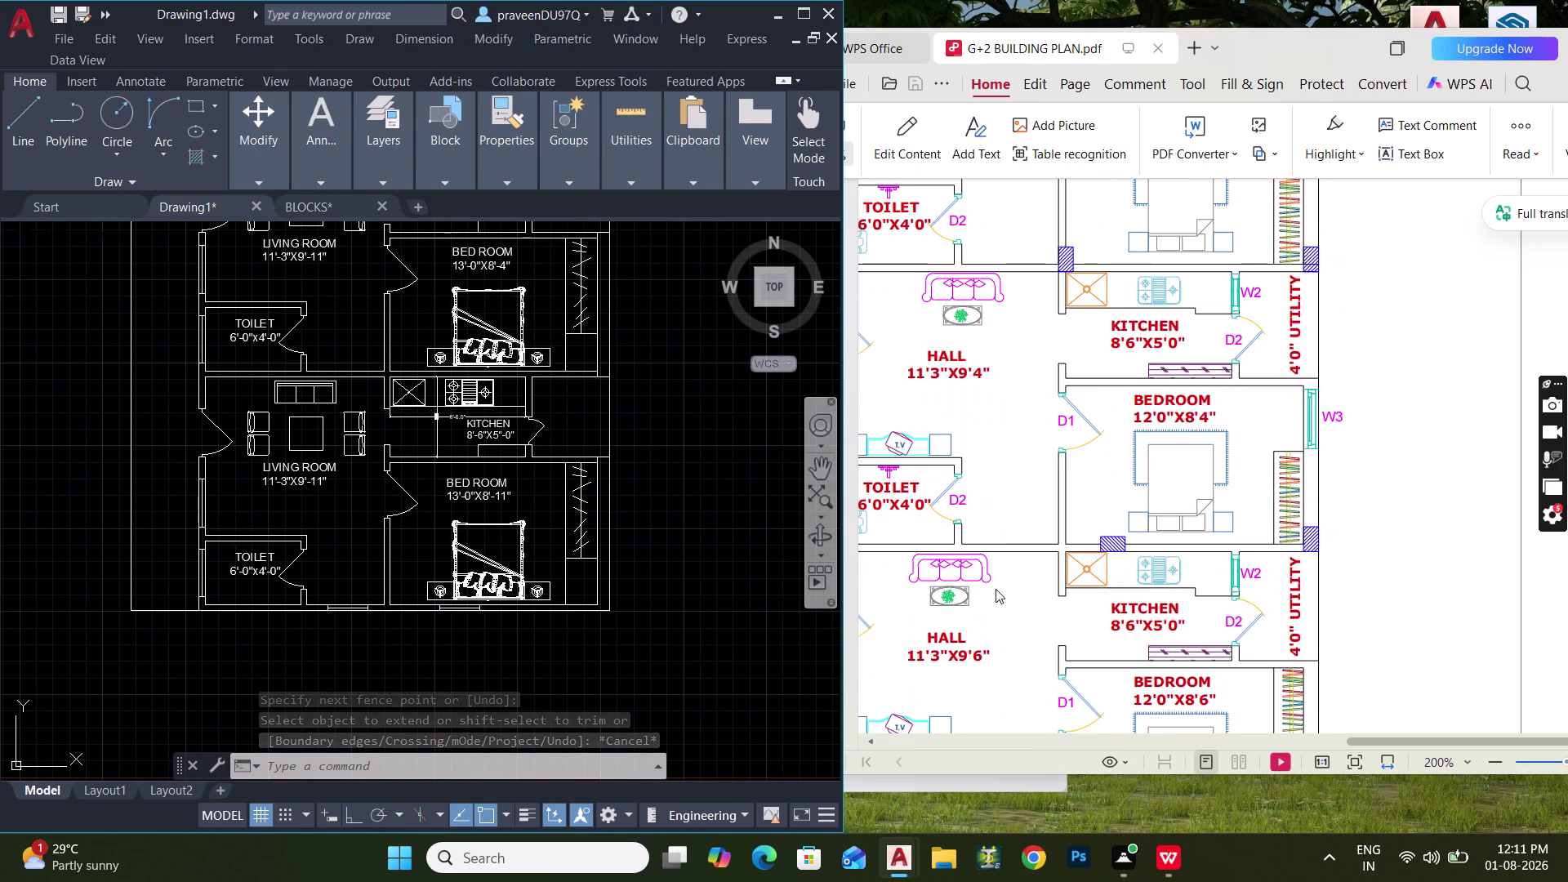
scroll(down, 3)
scroll(down, 3)
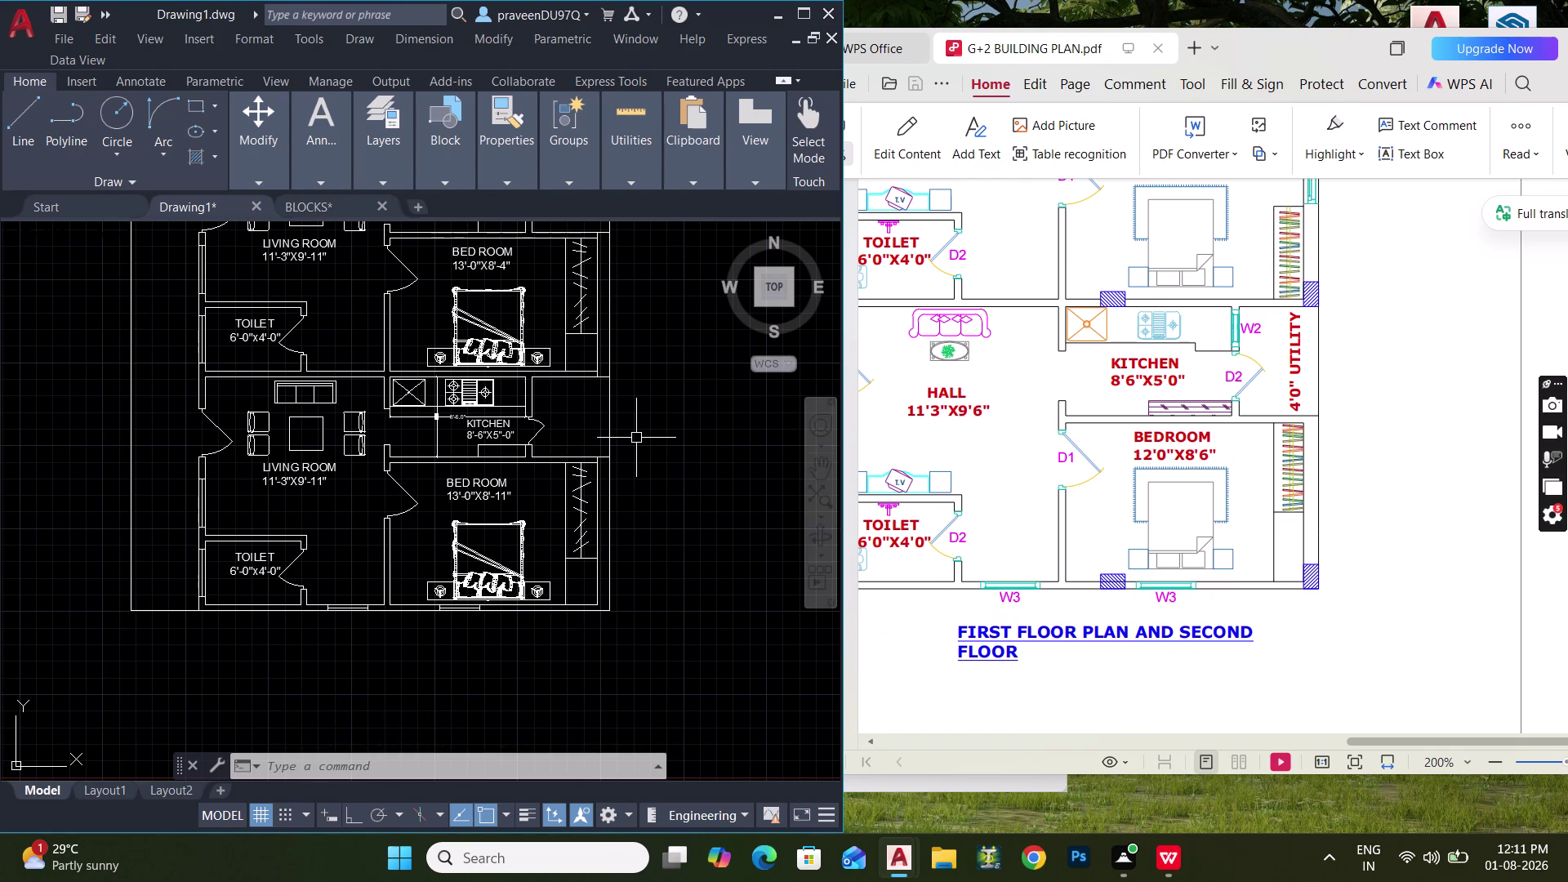
scroll(up, 3)
scroll(down, 3)
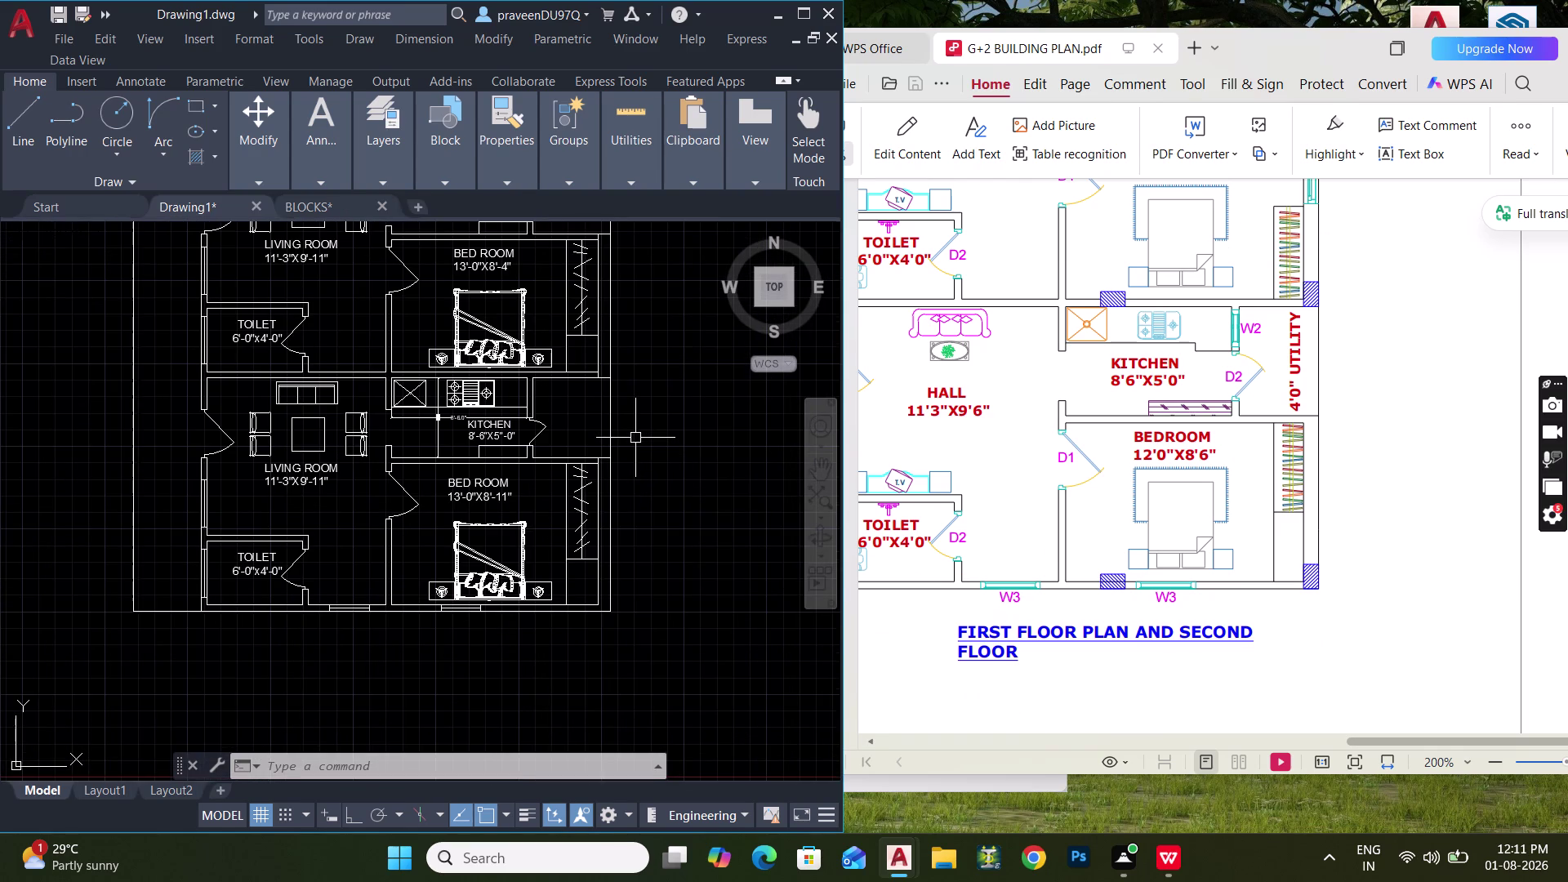
middle_drag(636, 438, 630, 596)
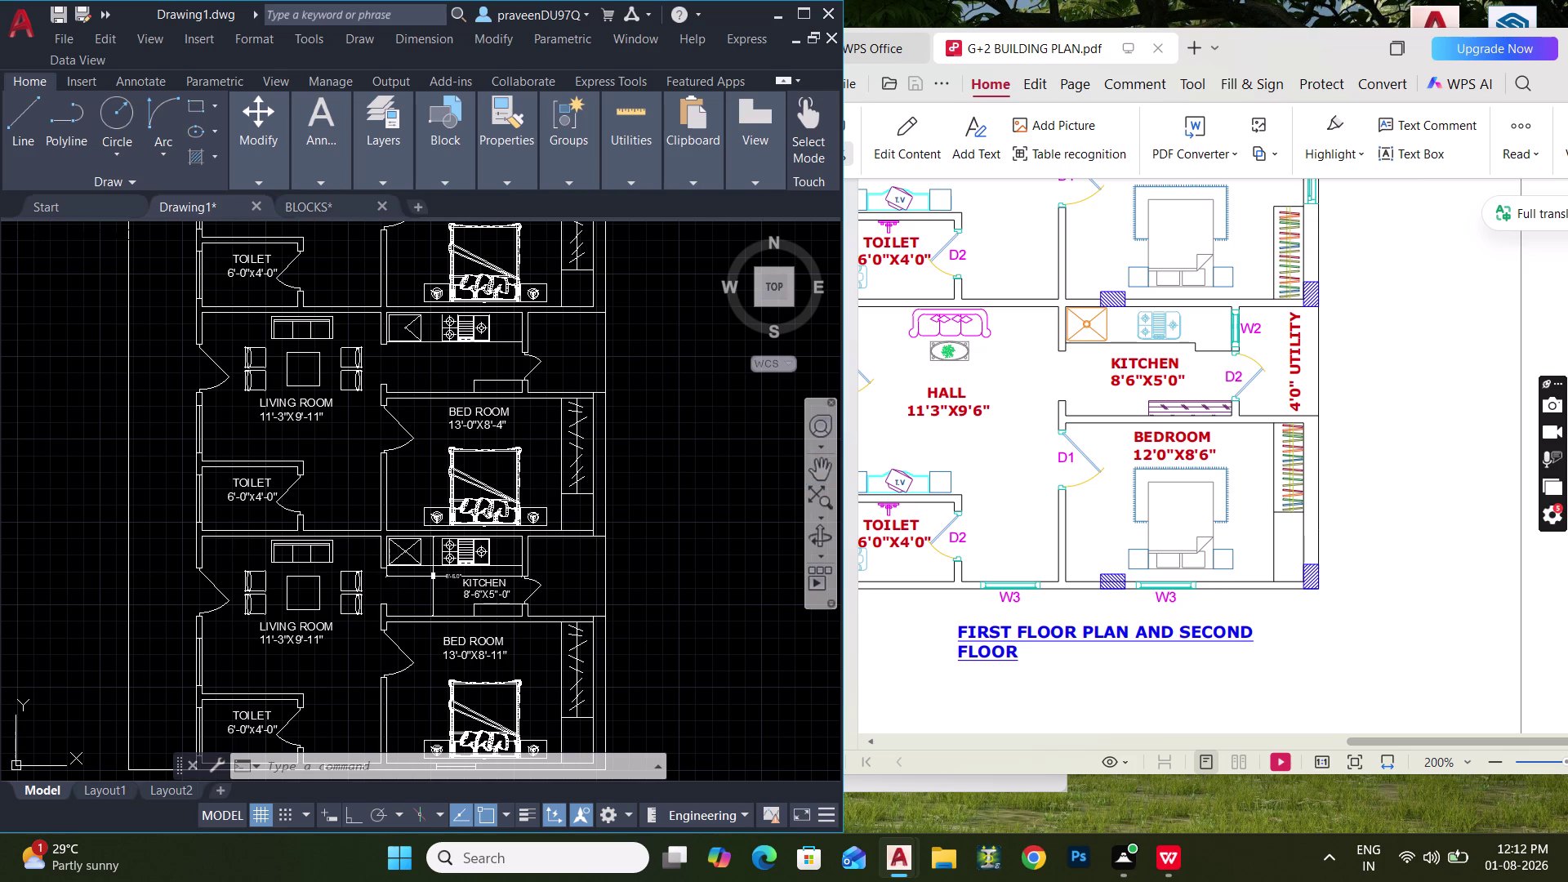
scroll(up, 3)
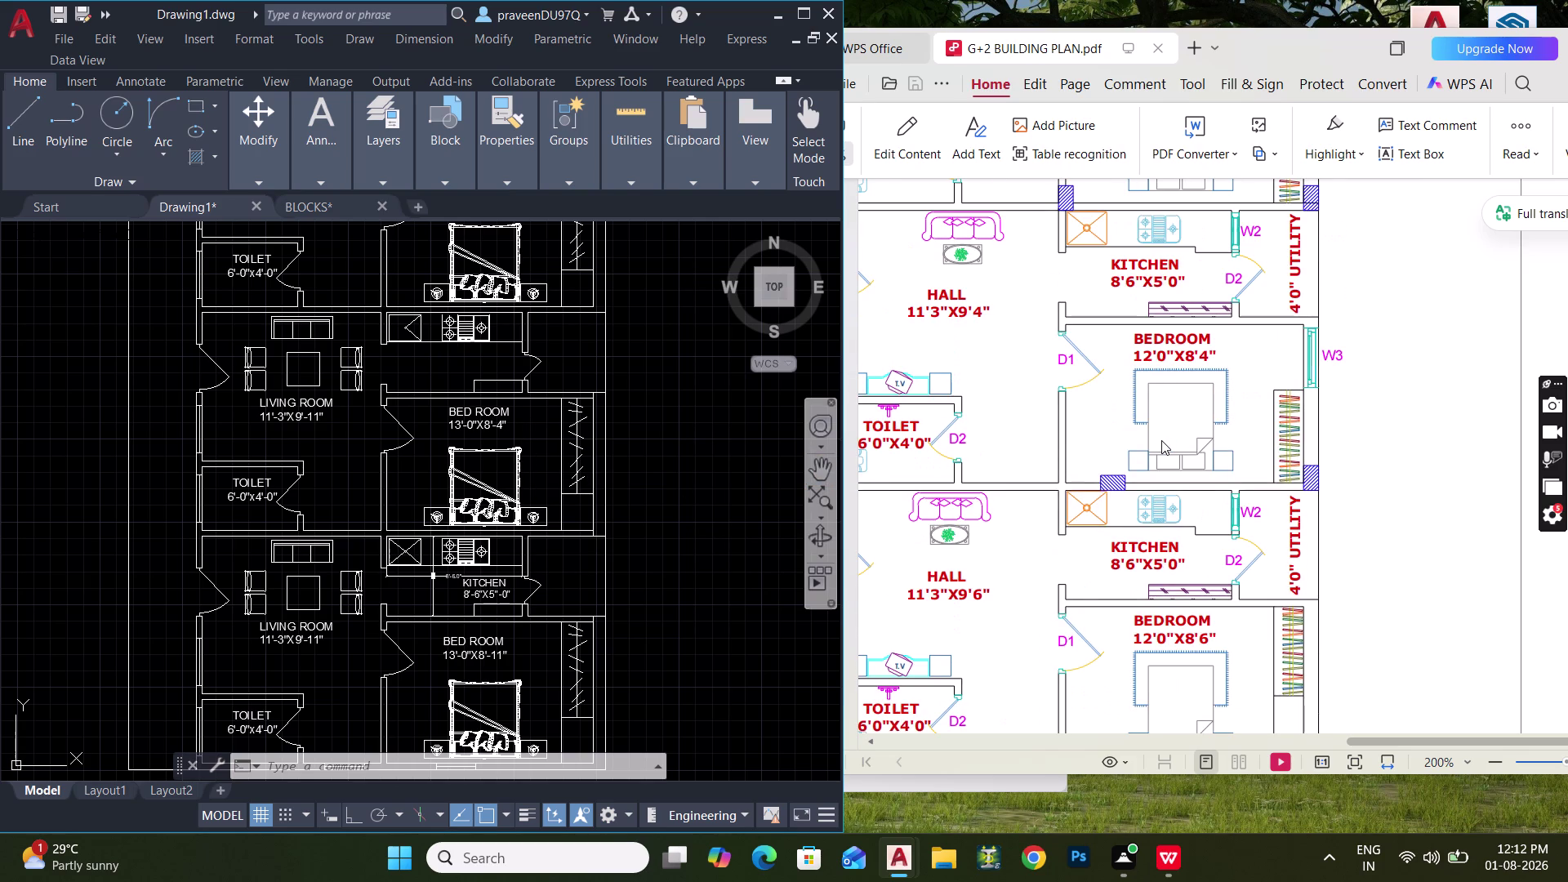
scroll(up, 3)
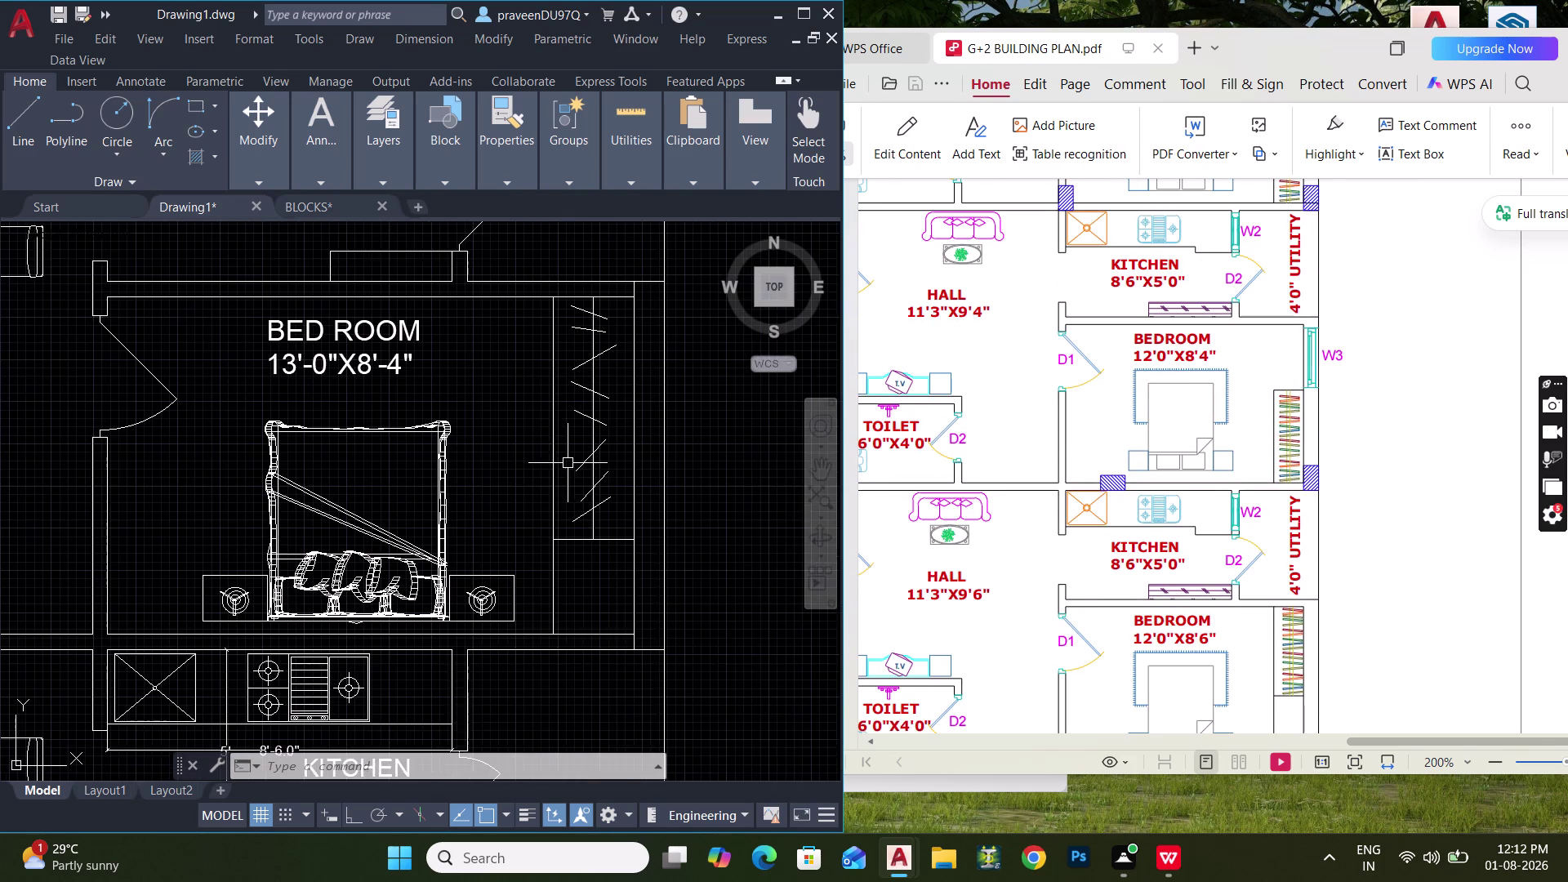
middle_drag(538, 447, 514, 400)
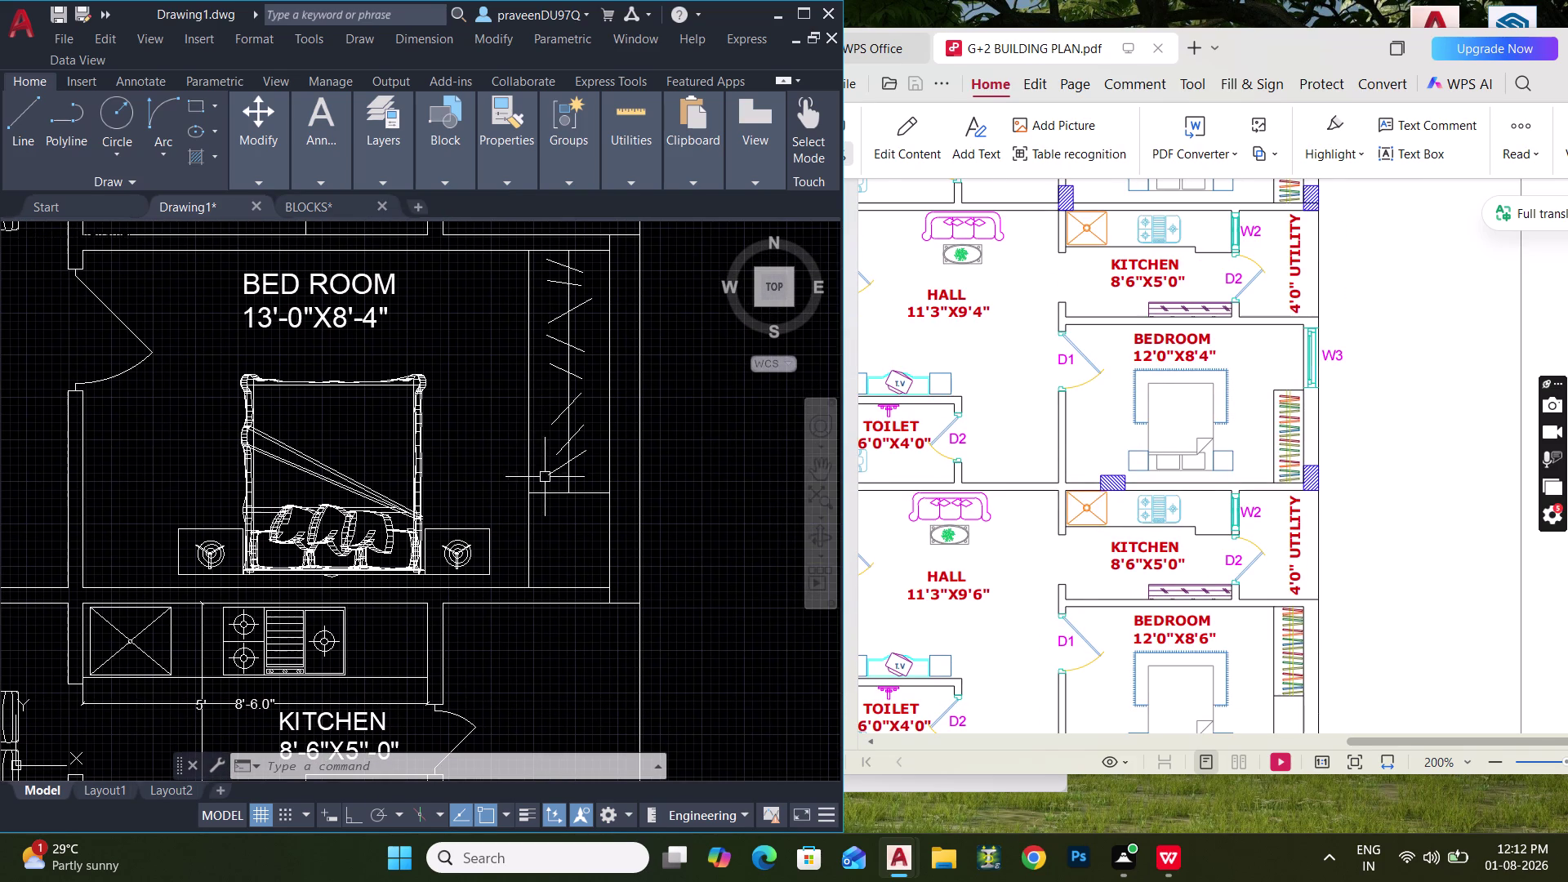
scroll(down, 3)
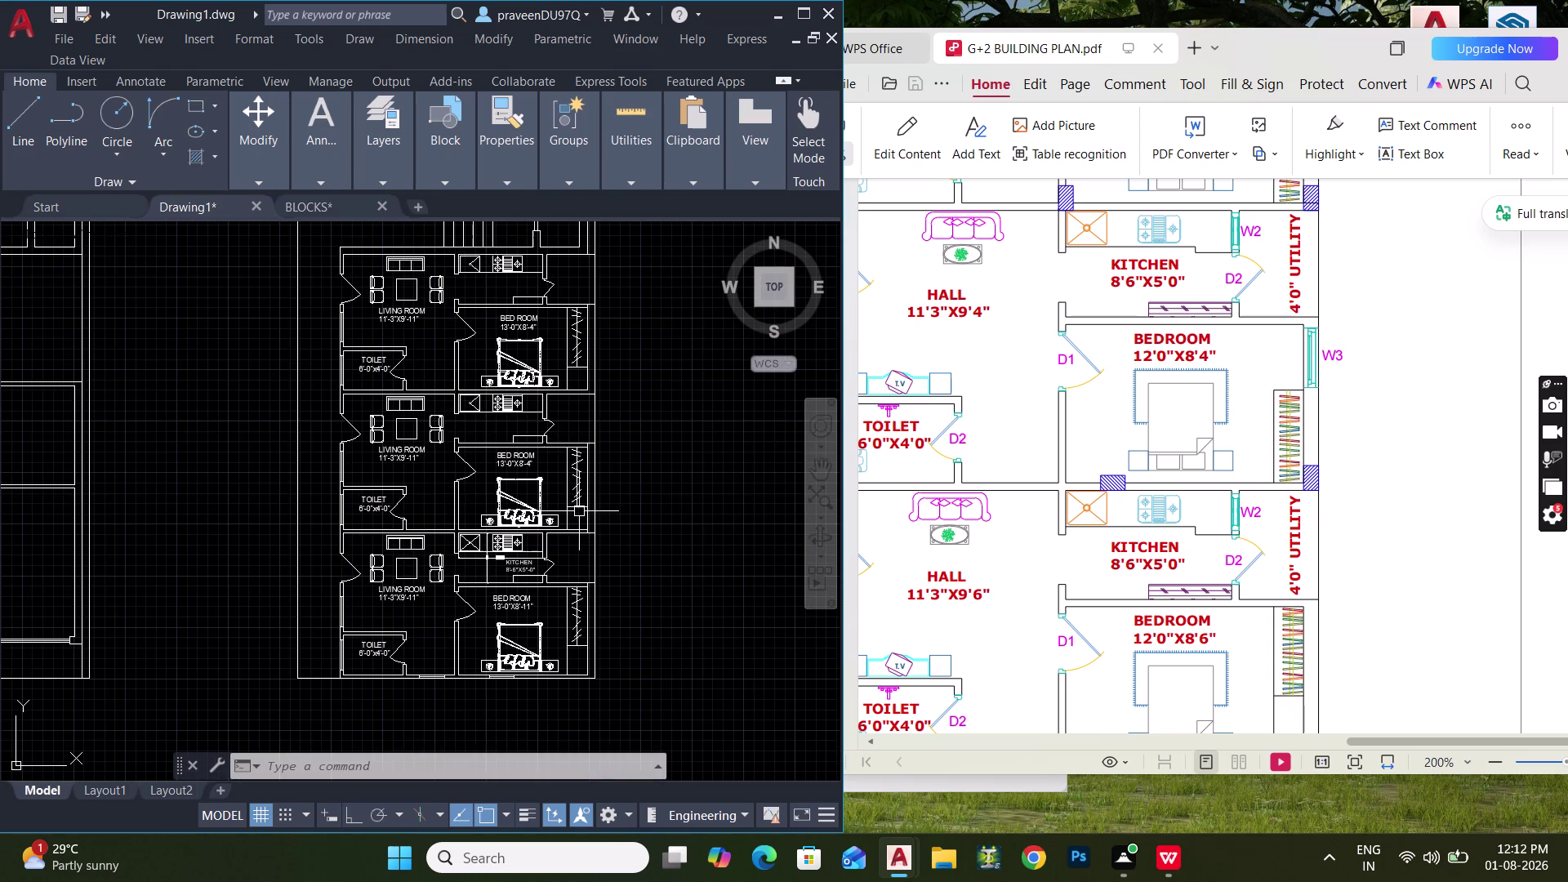
scroll(up, 3)
scroll(up, 3)
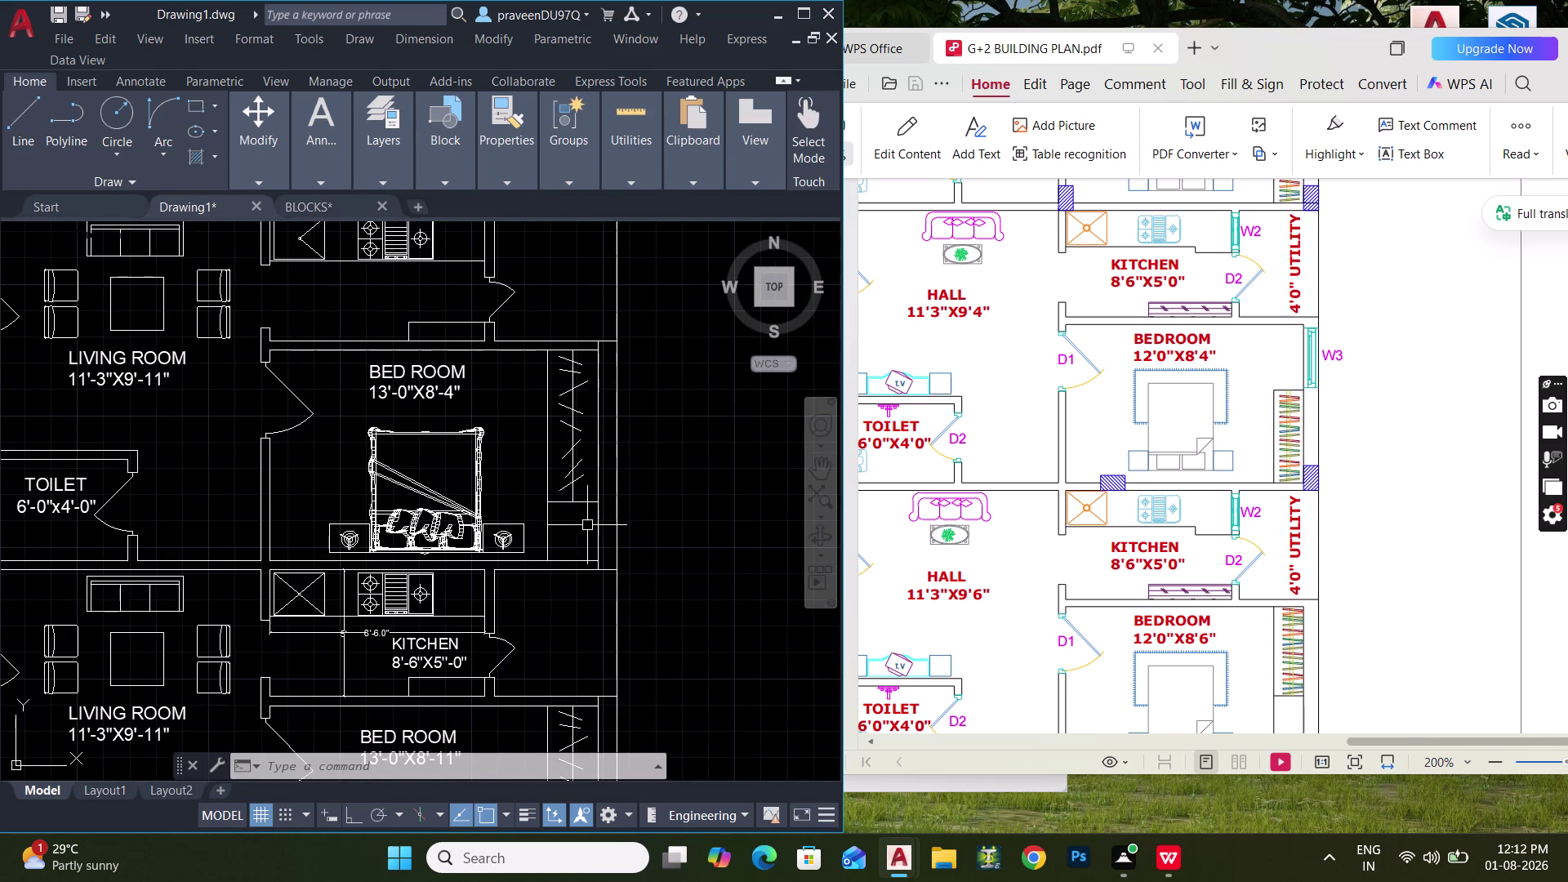
click(591, 512)
click(589, 497)
key(Delete)
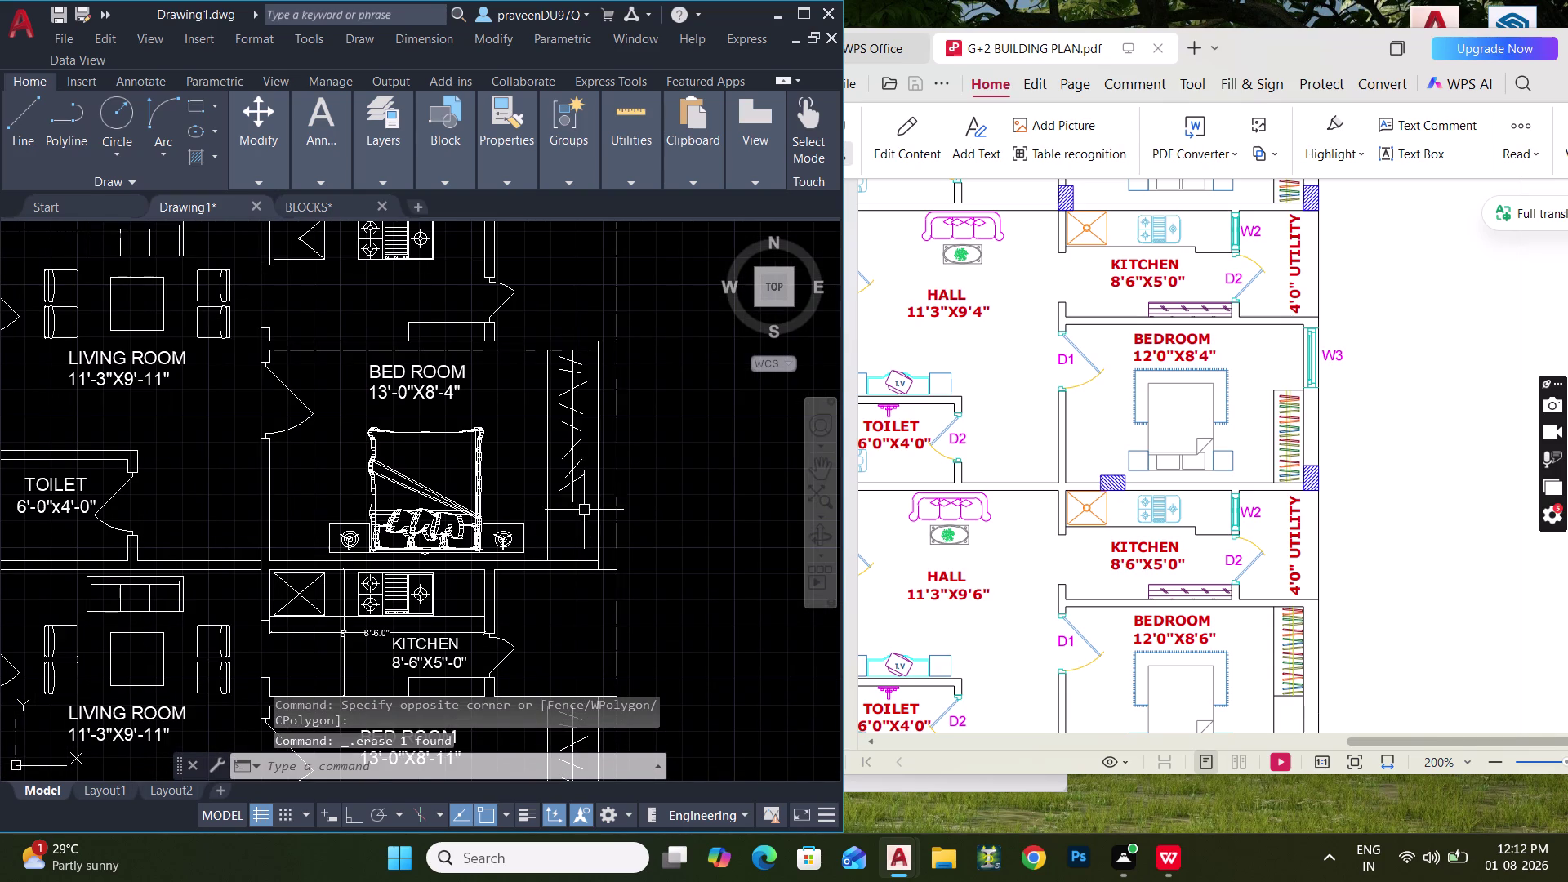
Select the wardrobe's hanger lines with window selections.
click(585, 510)
click(560, 372)
scroll(up, 3)
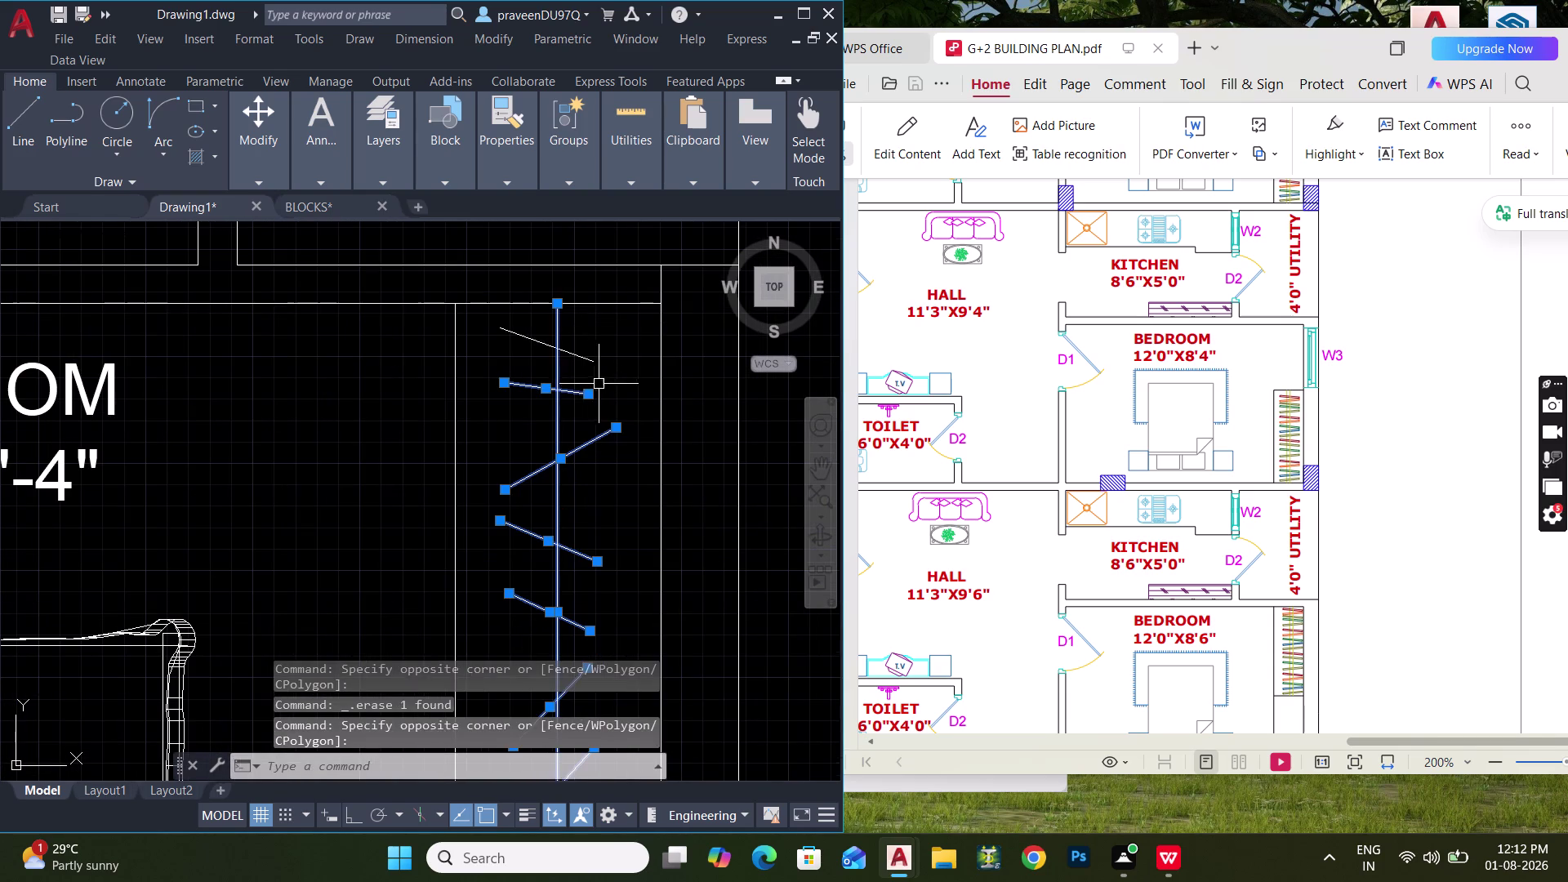
click(599, 385)
click(558, 343)
middle_drag(583, 375, 542, 332)
Move the selected hanger lines further along the bed room wall.
key(m)
key(space)
middle_drag(571, 437, 544, 300)
scroll(down, 3)
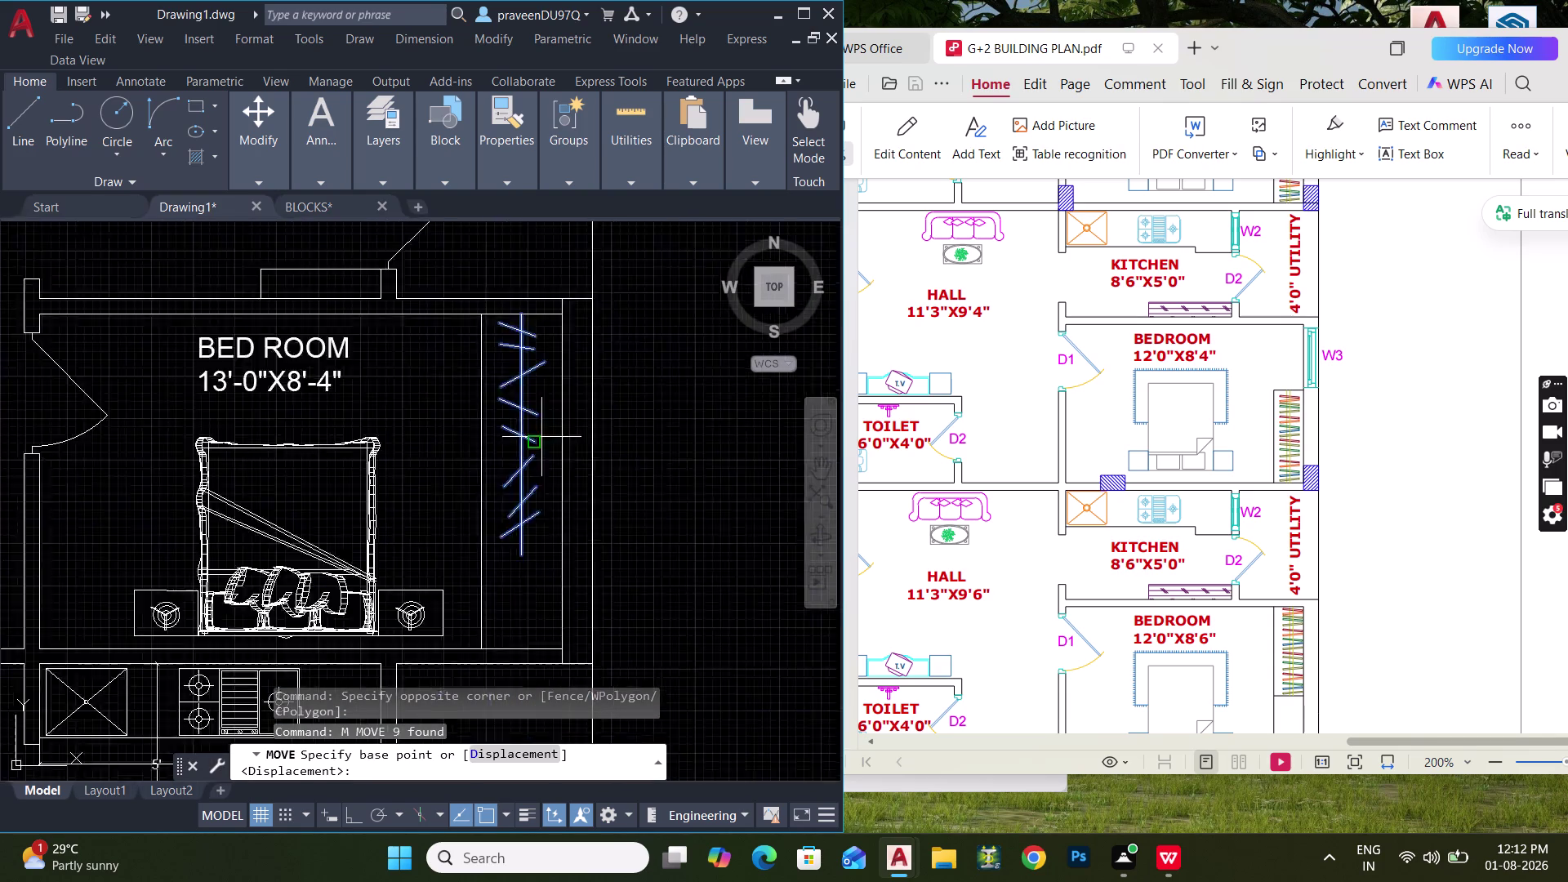
middle_drag(535, 440, 539, 363)
click(528, 477)
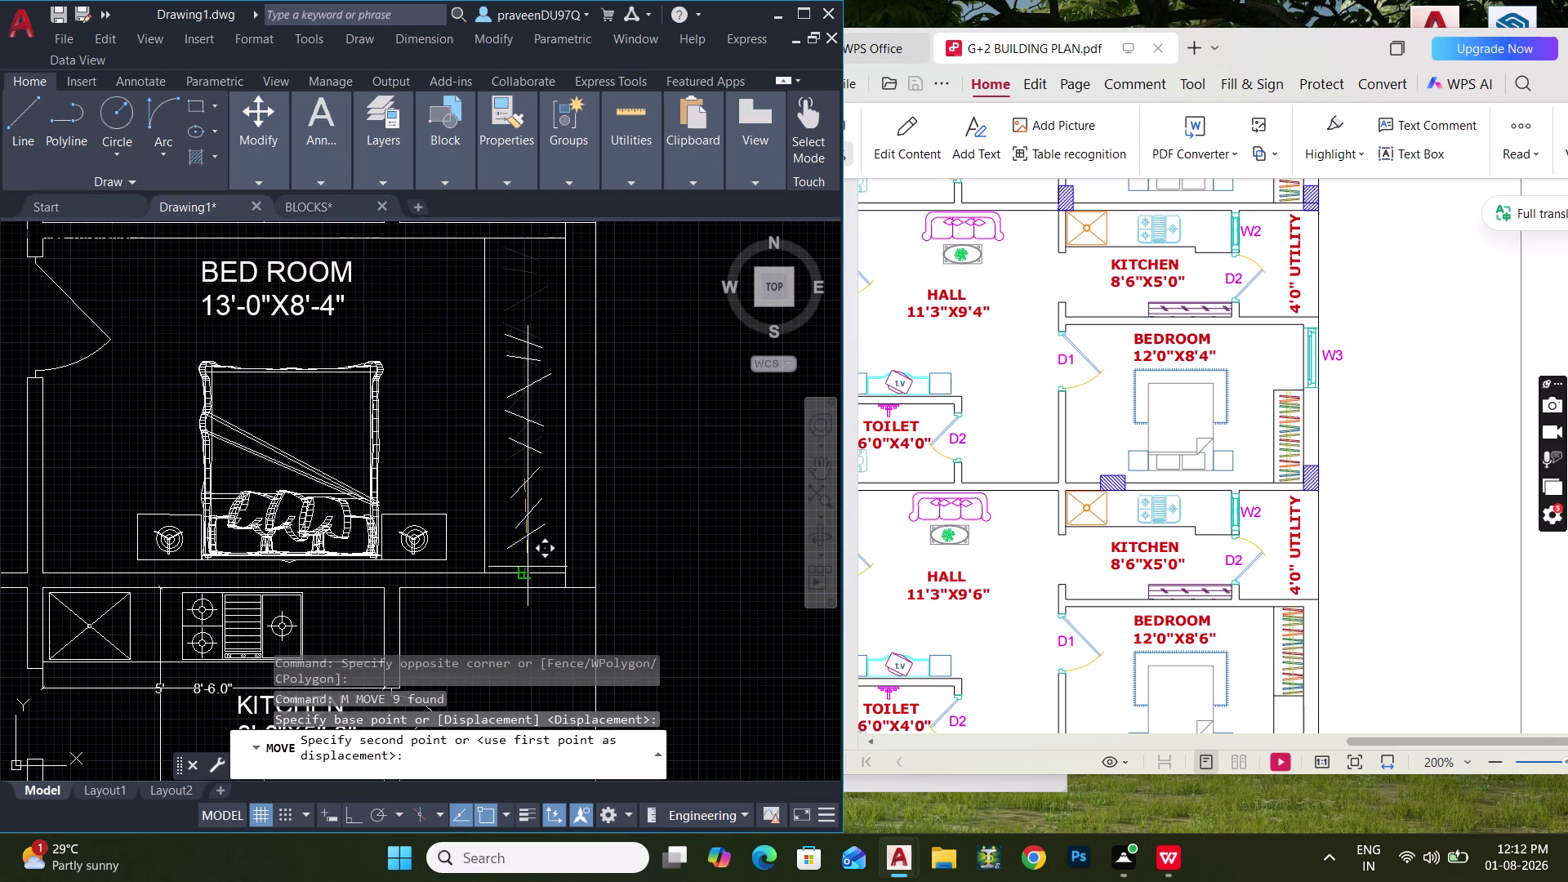
click(528, 567)
middle_drag(547, 510, 555, 562)
middle_drag(552, 468, 550, 527)
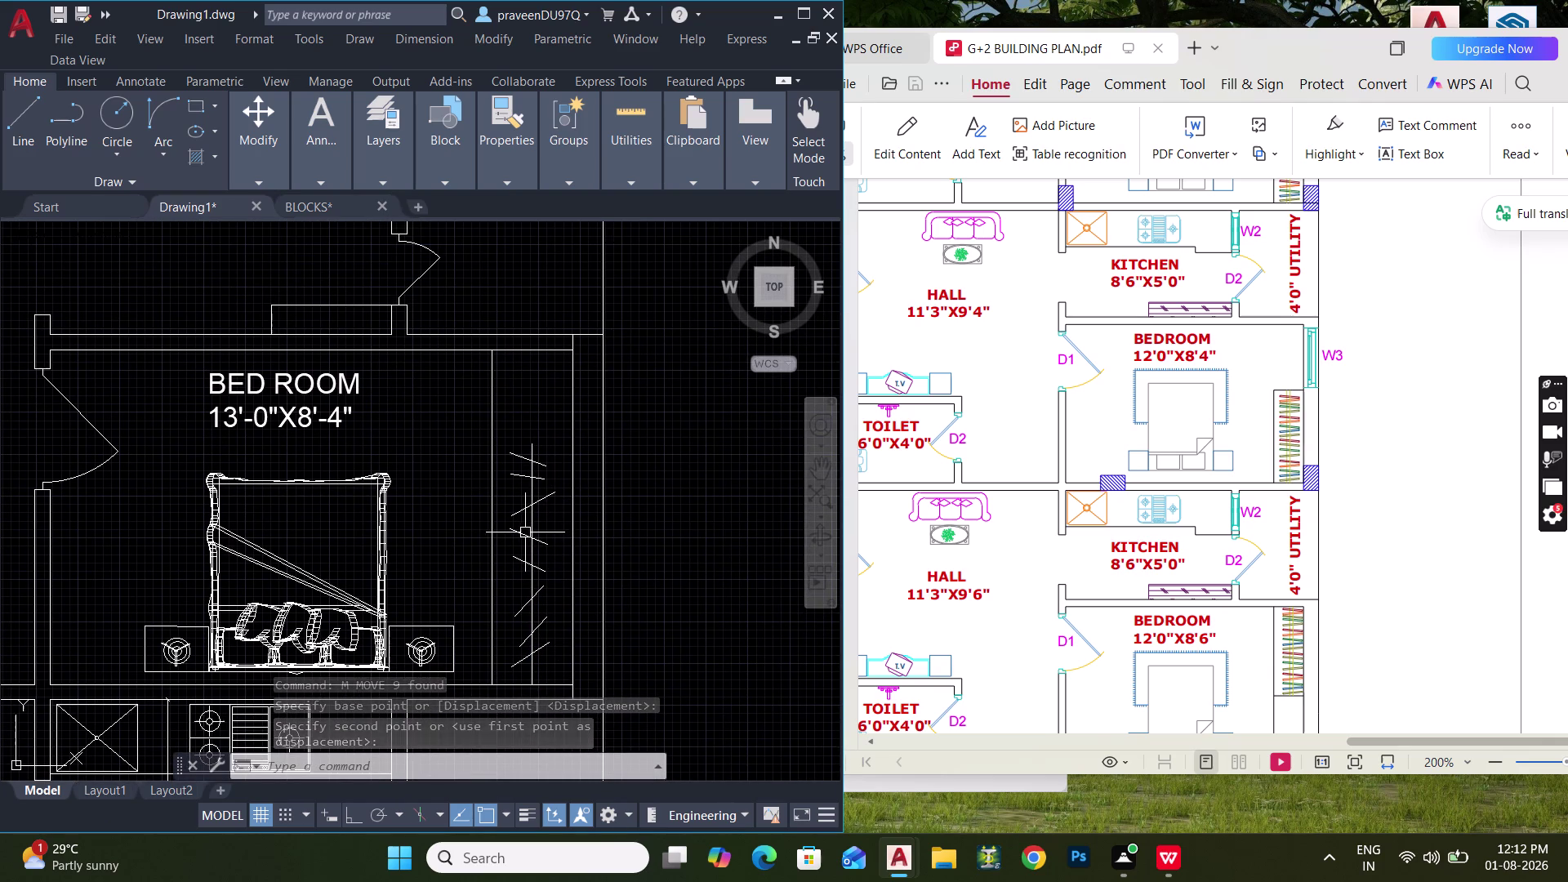
Draw a short line from the wardrobe's bottom corner.
text(L)
key(space)
middle_drag(508, 545, 516, 455)
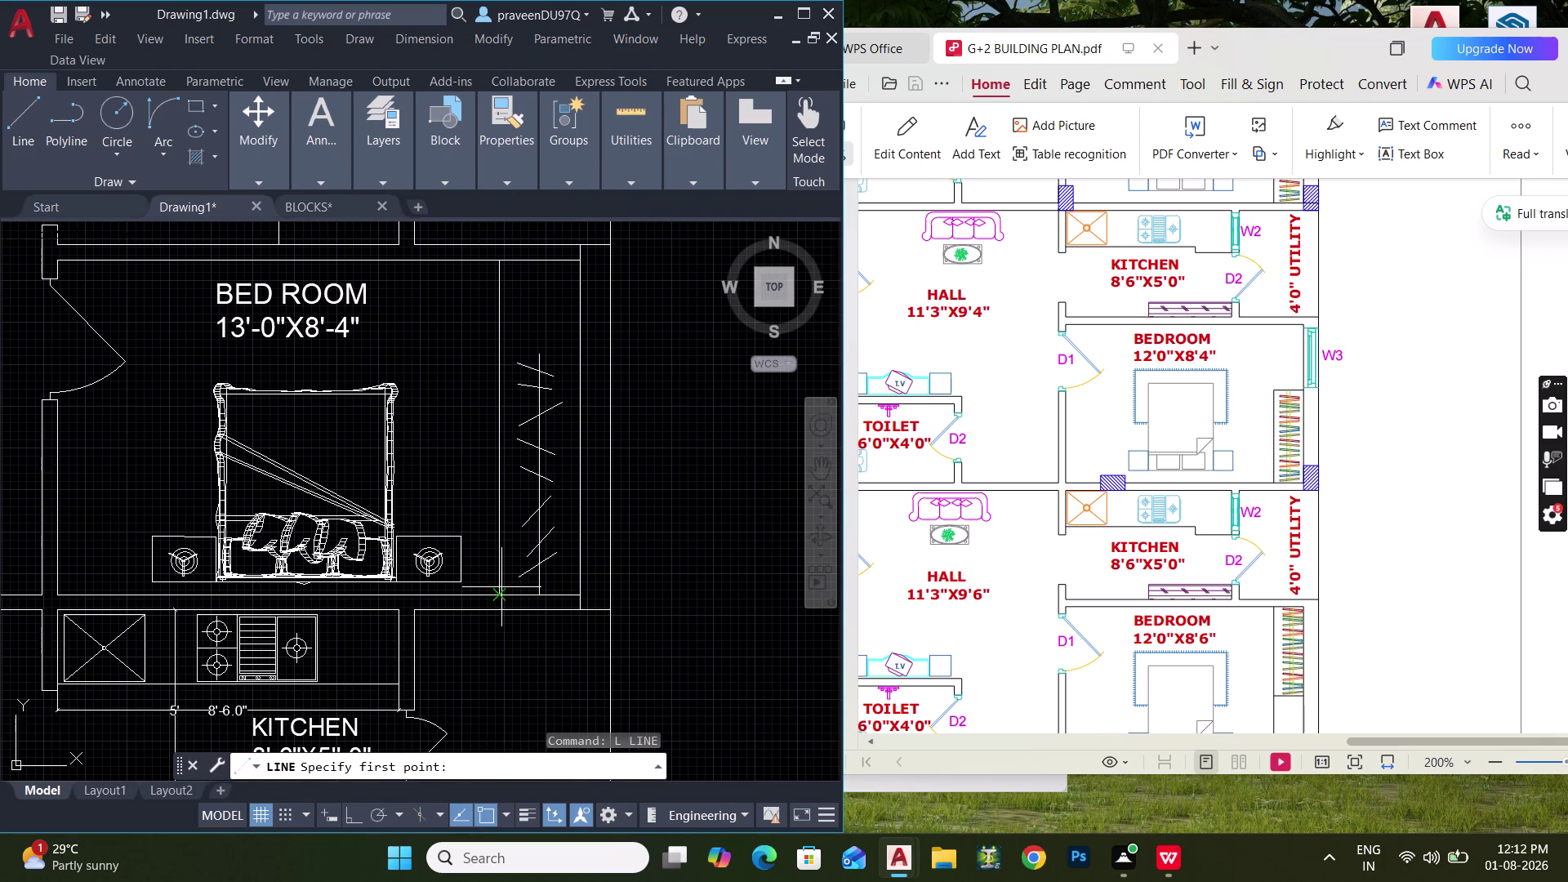
click(501, 587)
click(576, 594)
key(Escape)
Move the new wardrobe edge line 6' along the wardrobe.
click(565, 594)
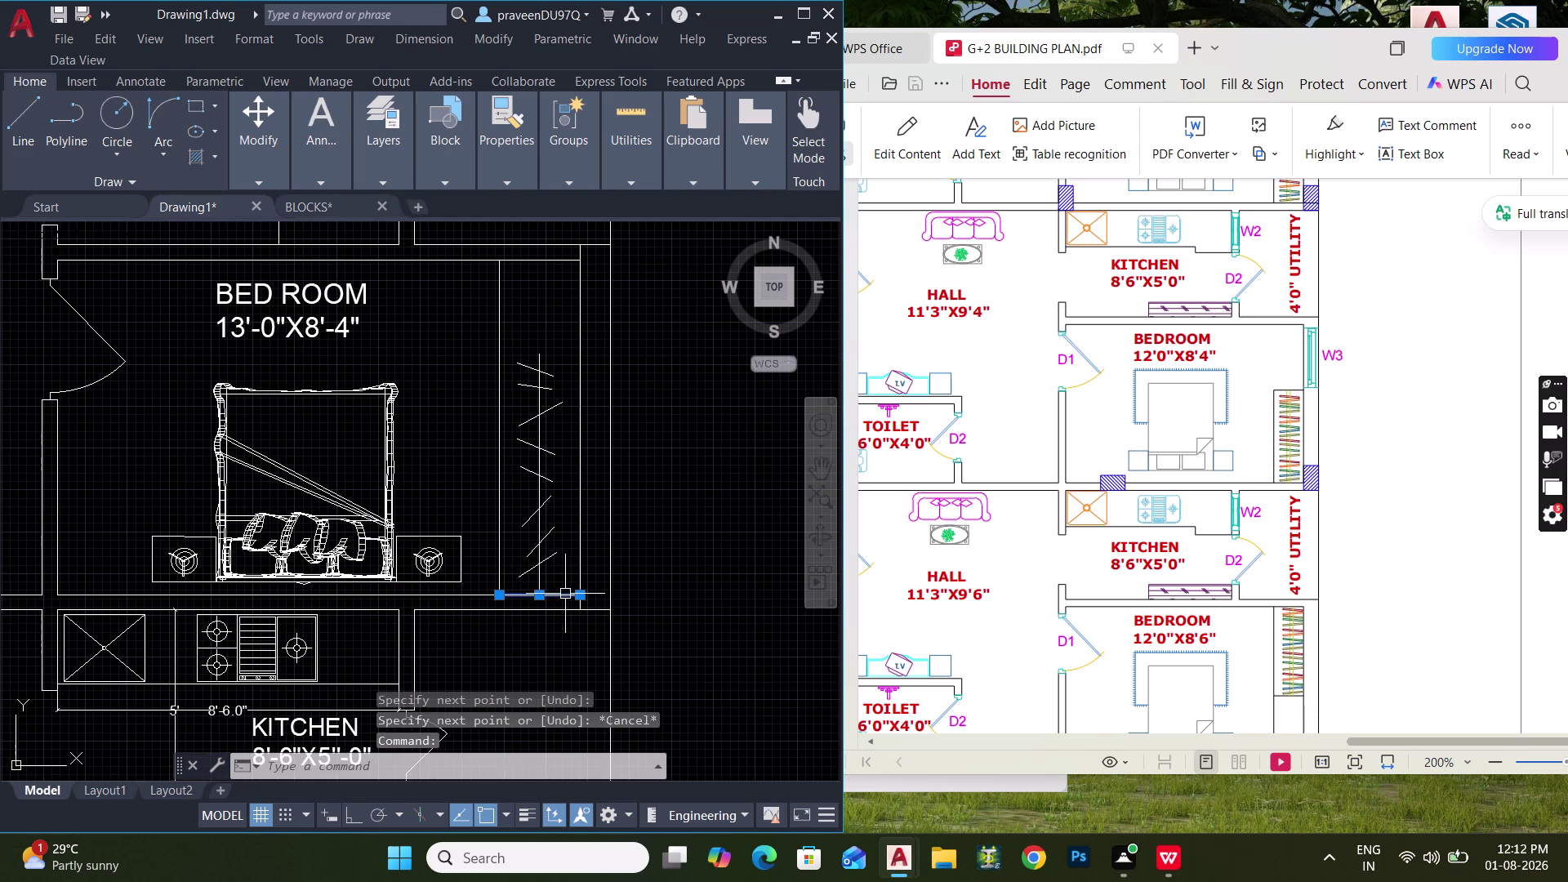
text(M)
key(space)
click(583, 592)
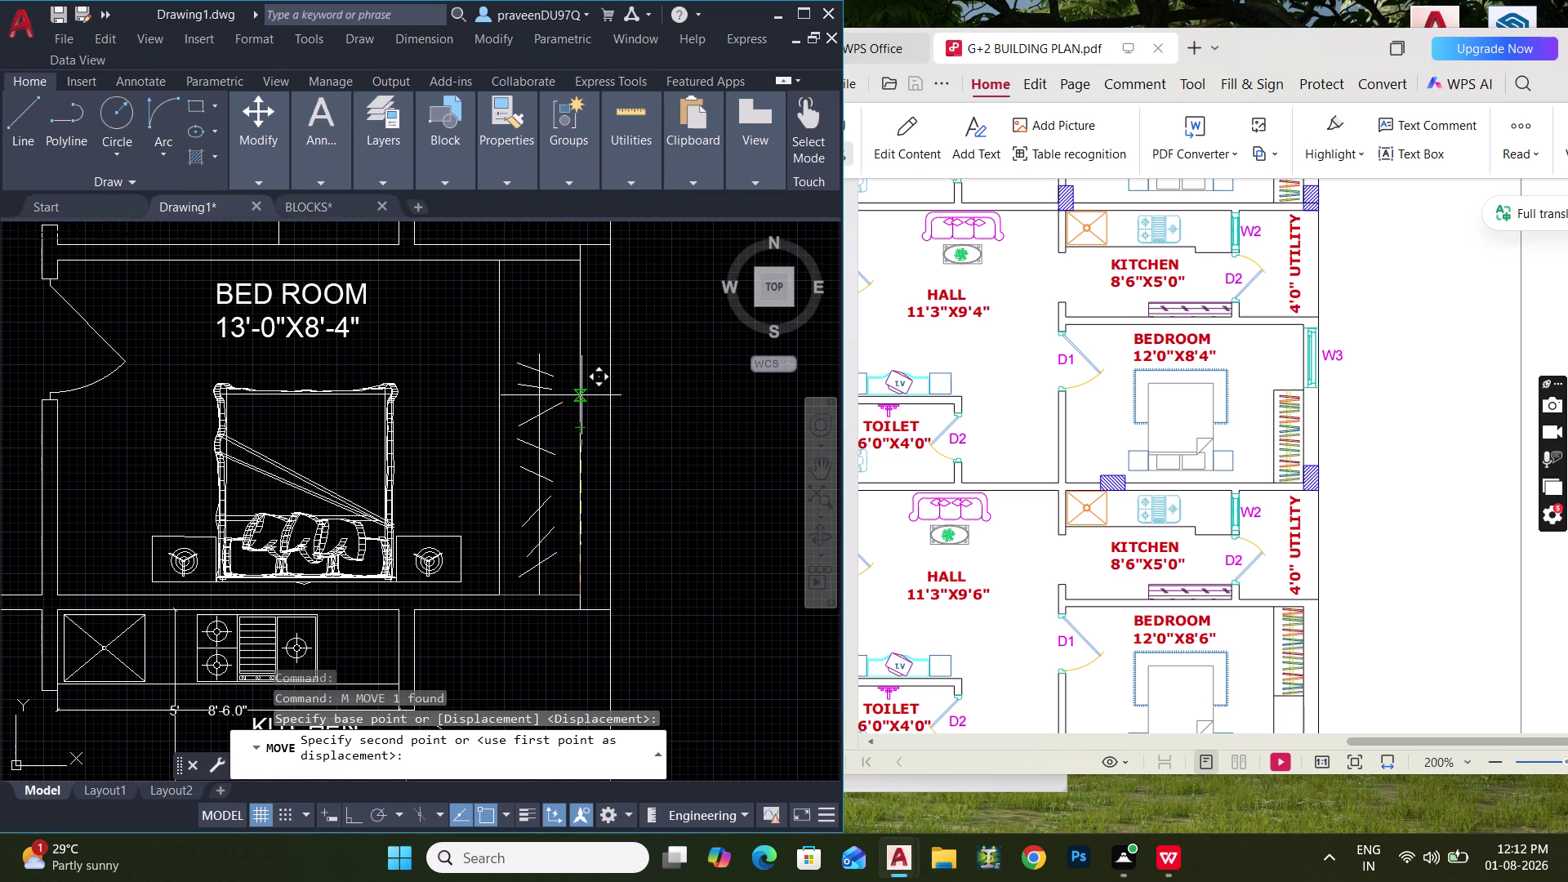
text(6')
key(Return)
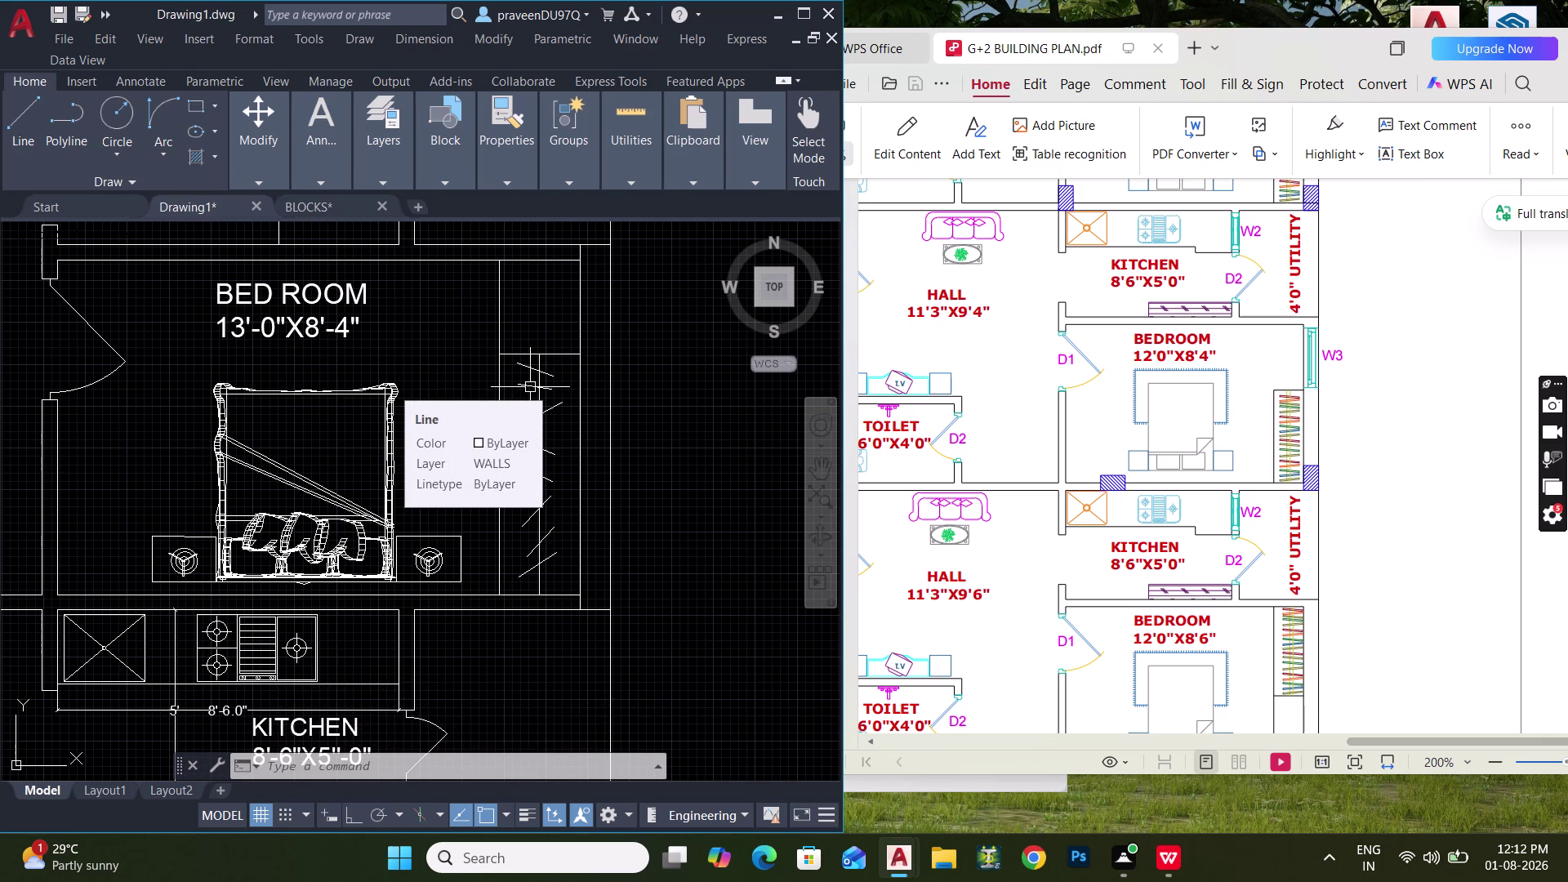
middle_drag(554, 376, 562, 426)
click(545, 389)
key(Escape)
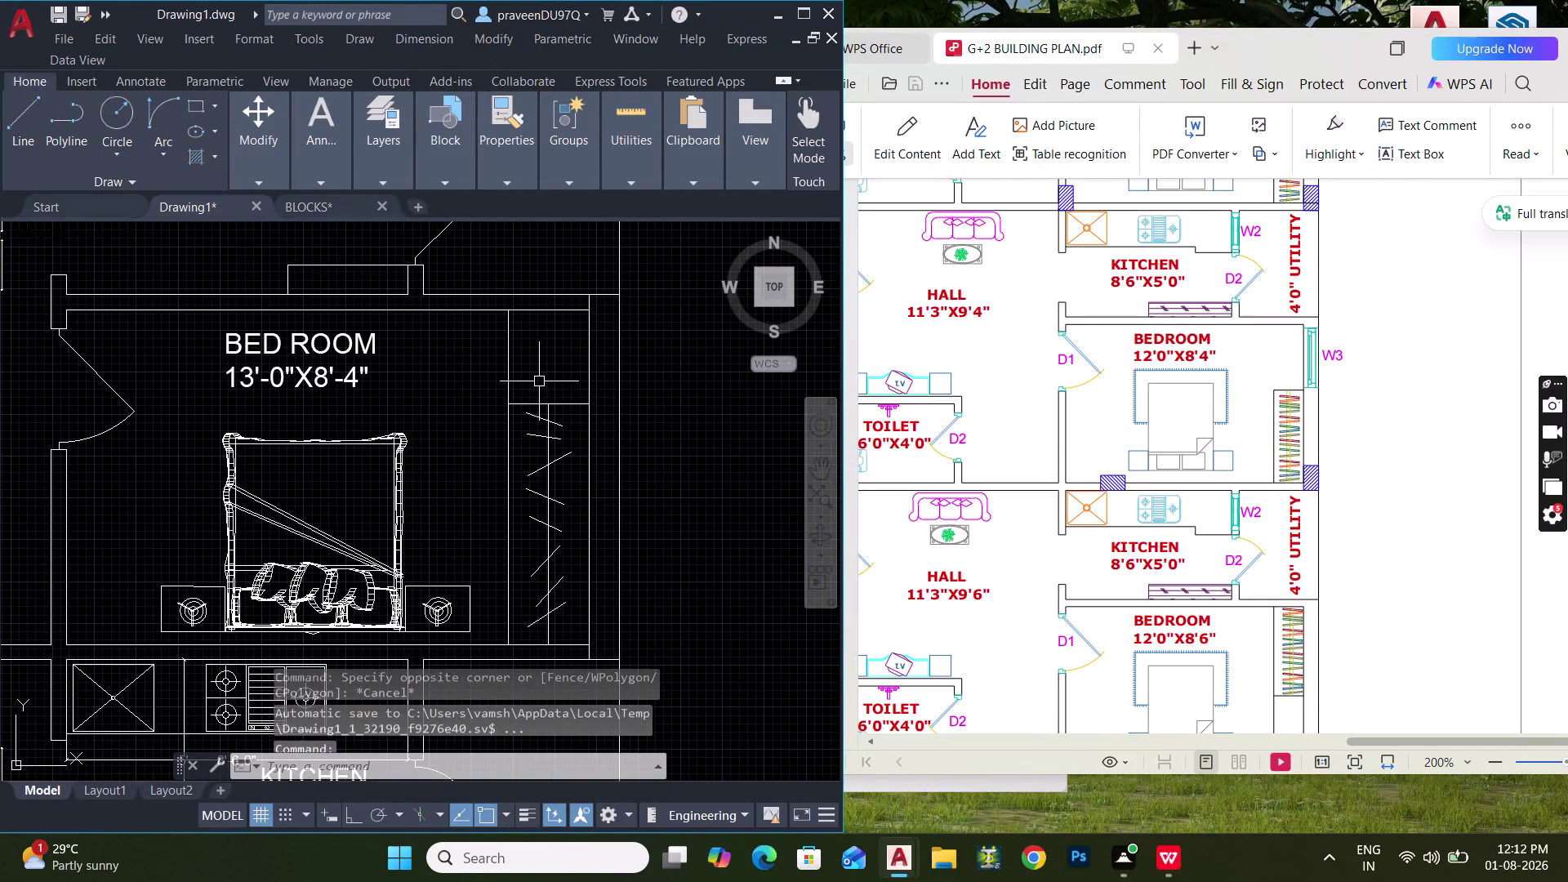
Trim lines at the wardrobe's top corner with a TR fence.
text(TR)
key(space)
click(539, 368)
click(502, 363)
middle_drag(522, 369, 482, 391)
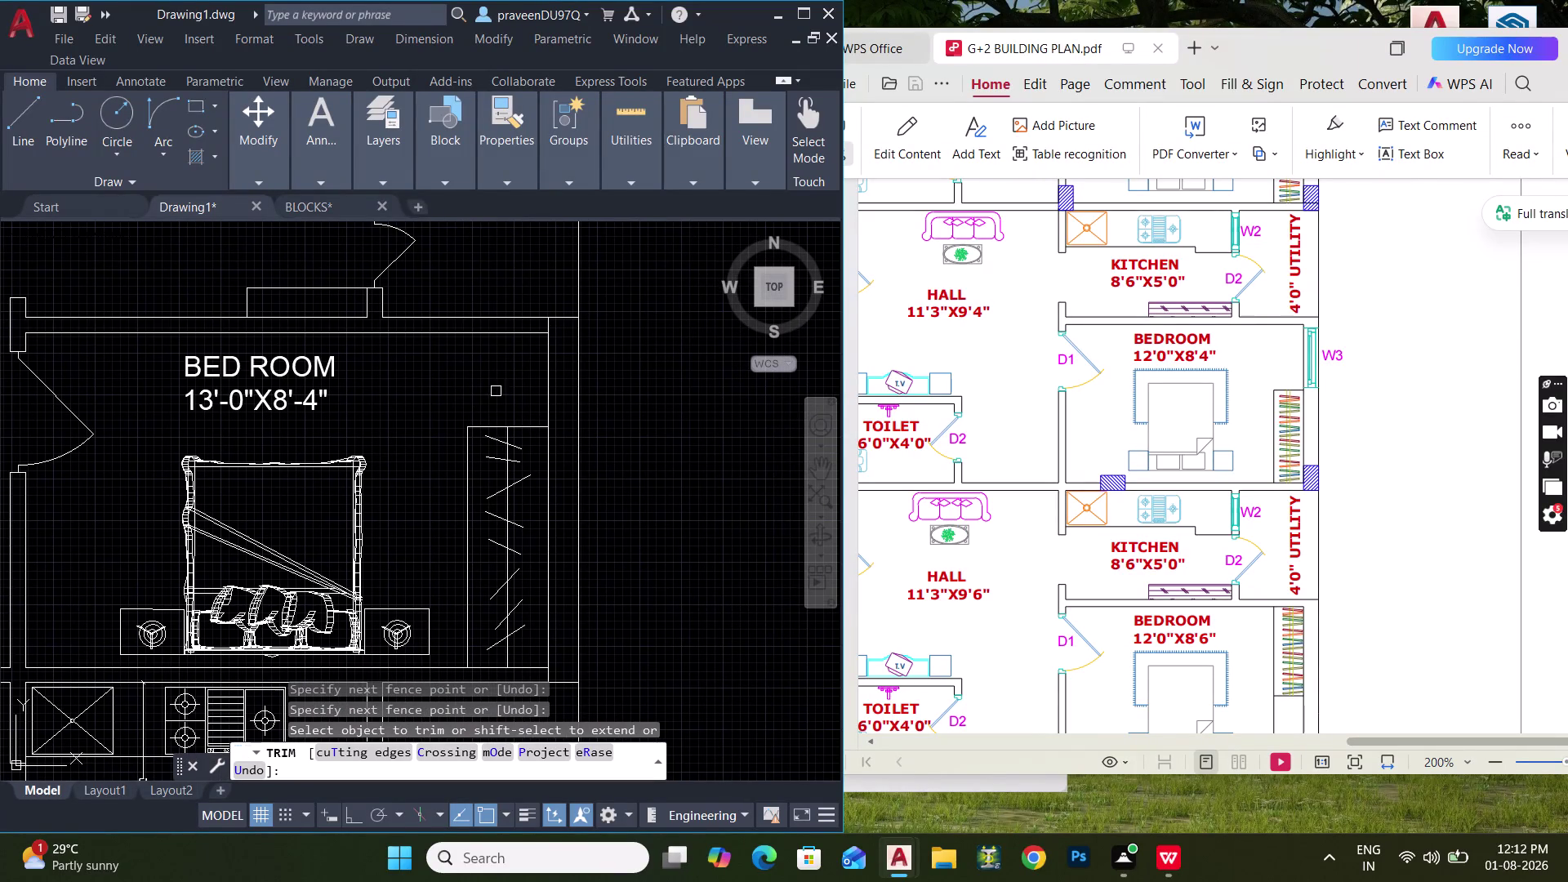
key(l)
key(space)
key(Escape)
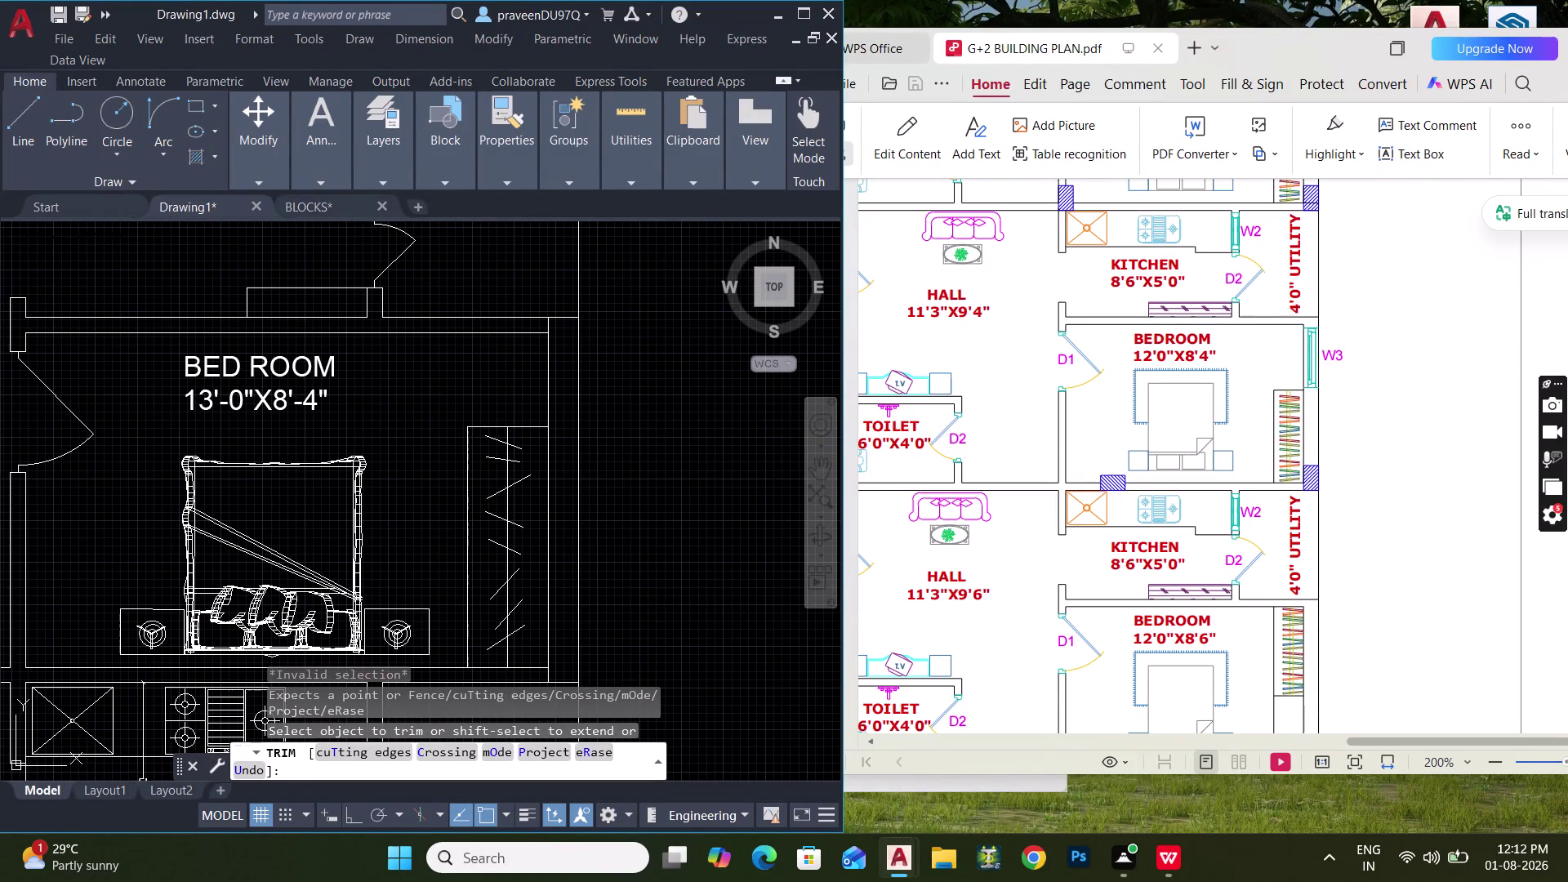
Draw short lines at the wall corner and beside the wardrobe top.
key(l)
key(space)
click(551, 342)
click(577, 335)
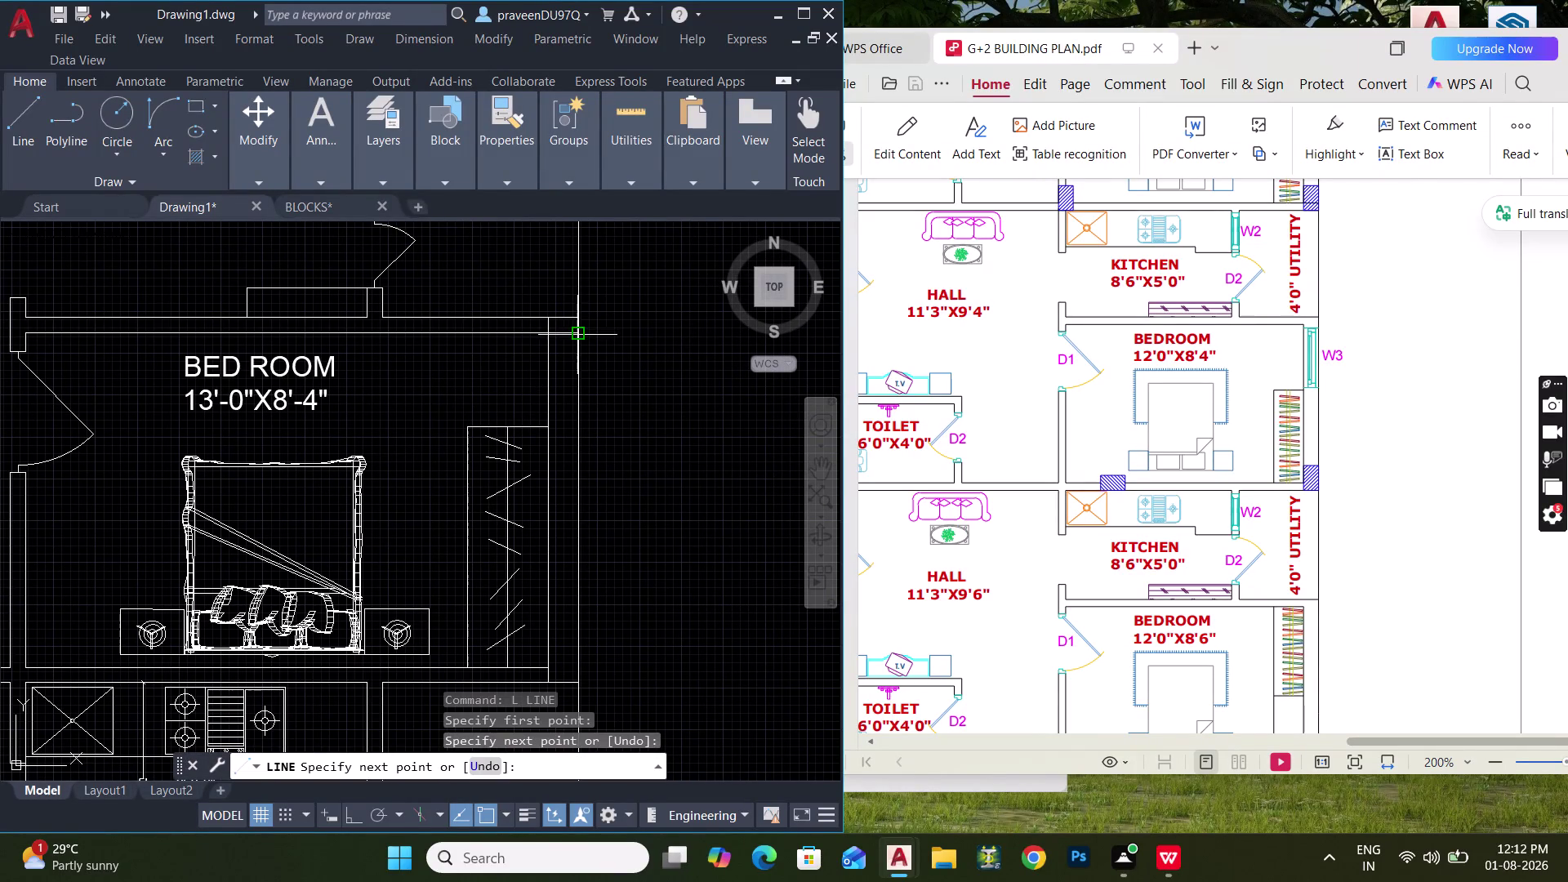
key(space)
key(space)
click(555, 429)
click(575, 424)
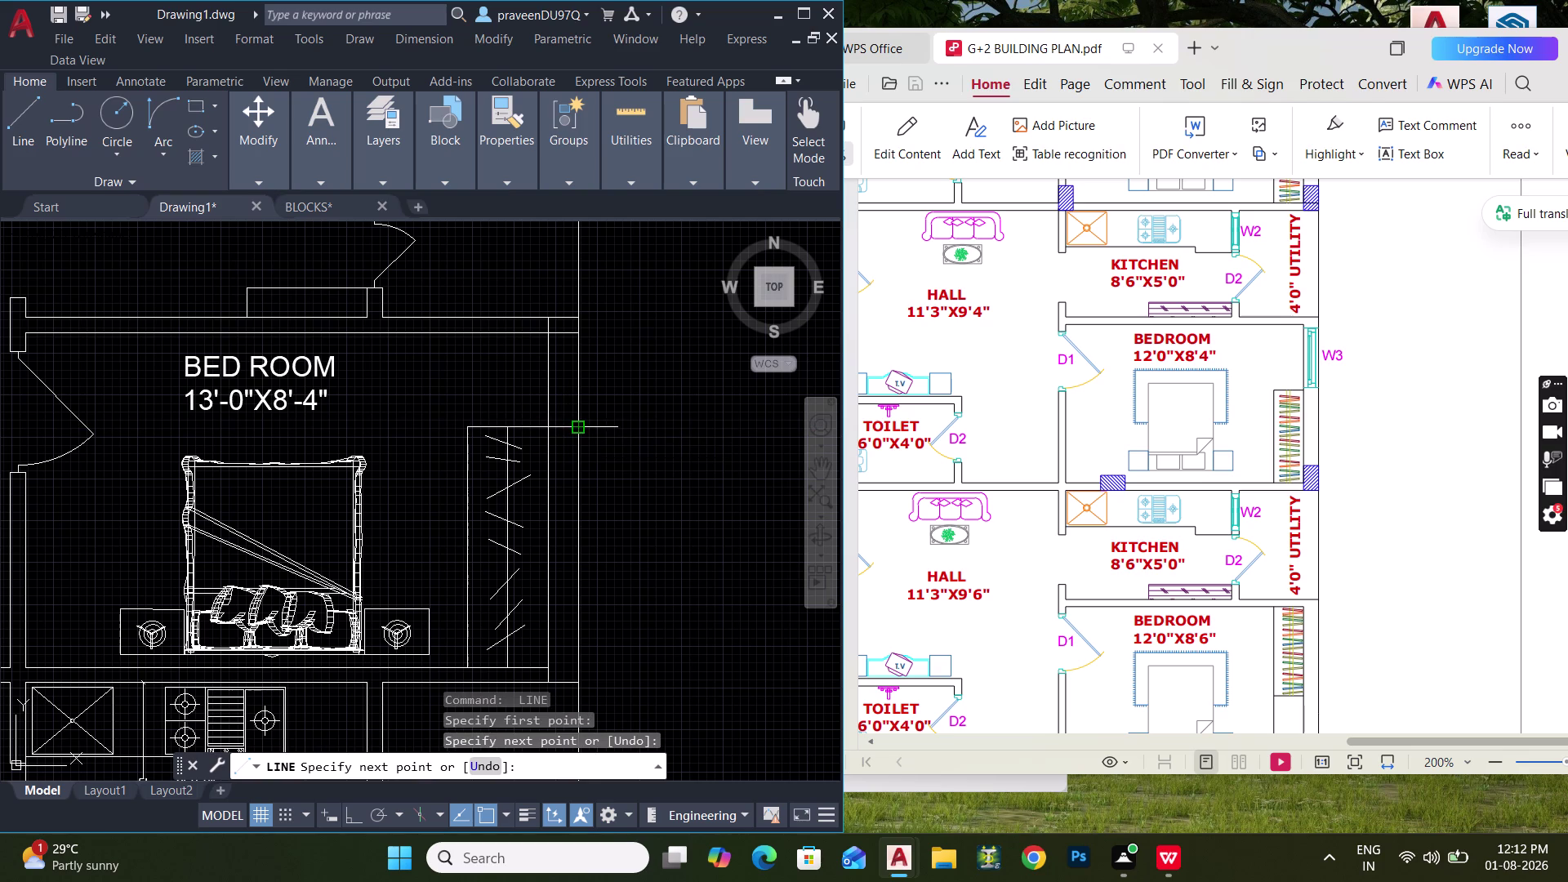
key(space)
Draw a line from the wall corner down to the wardrobe top.
key(l)
key(space)
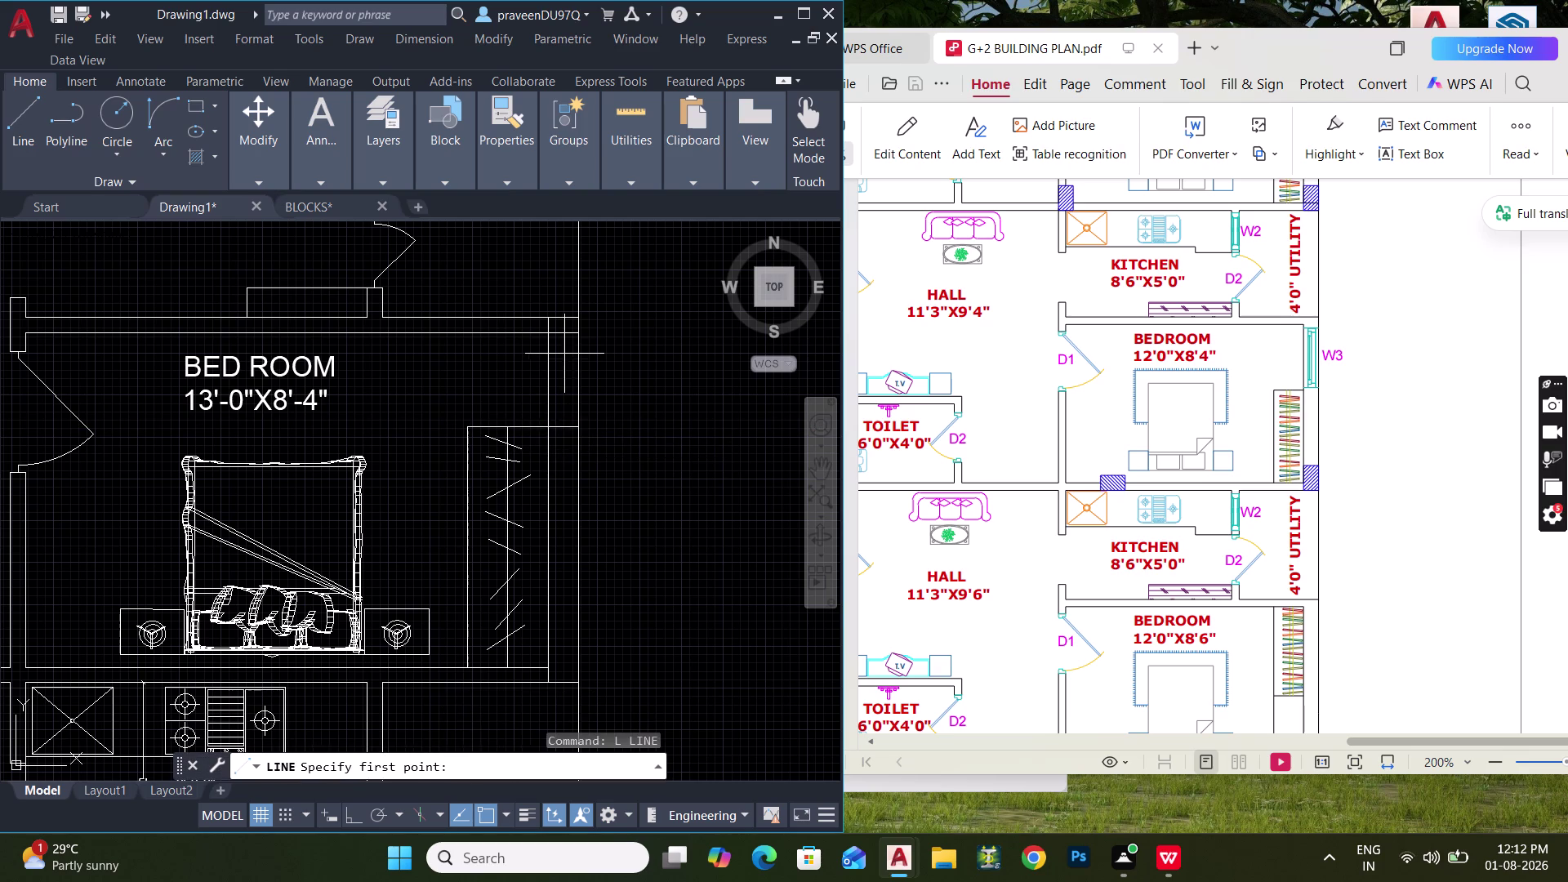
scroll(up, 3)
click(567, 323)
click(564, 471)
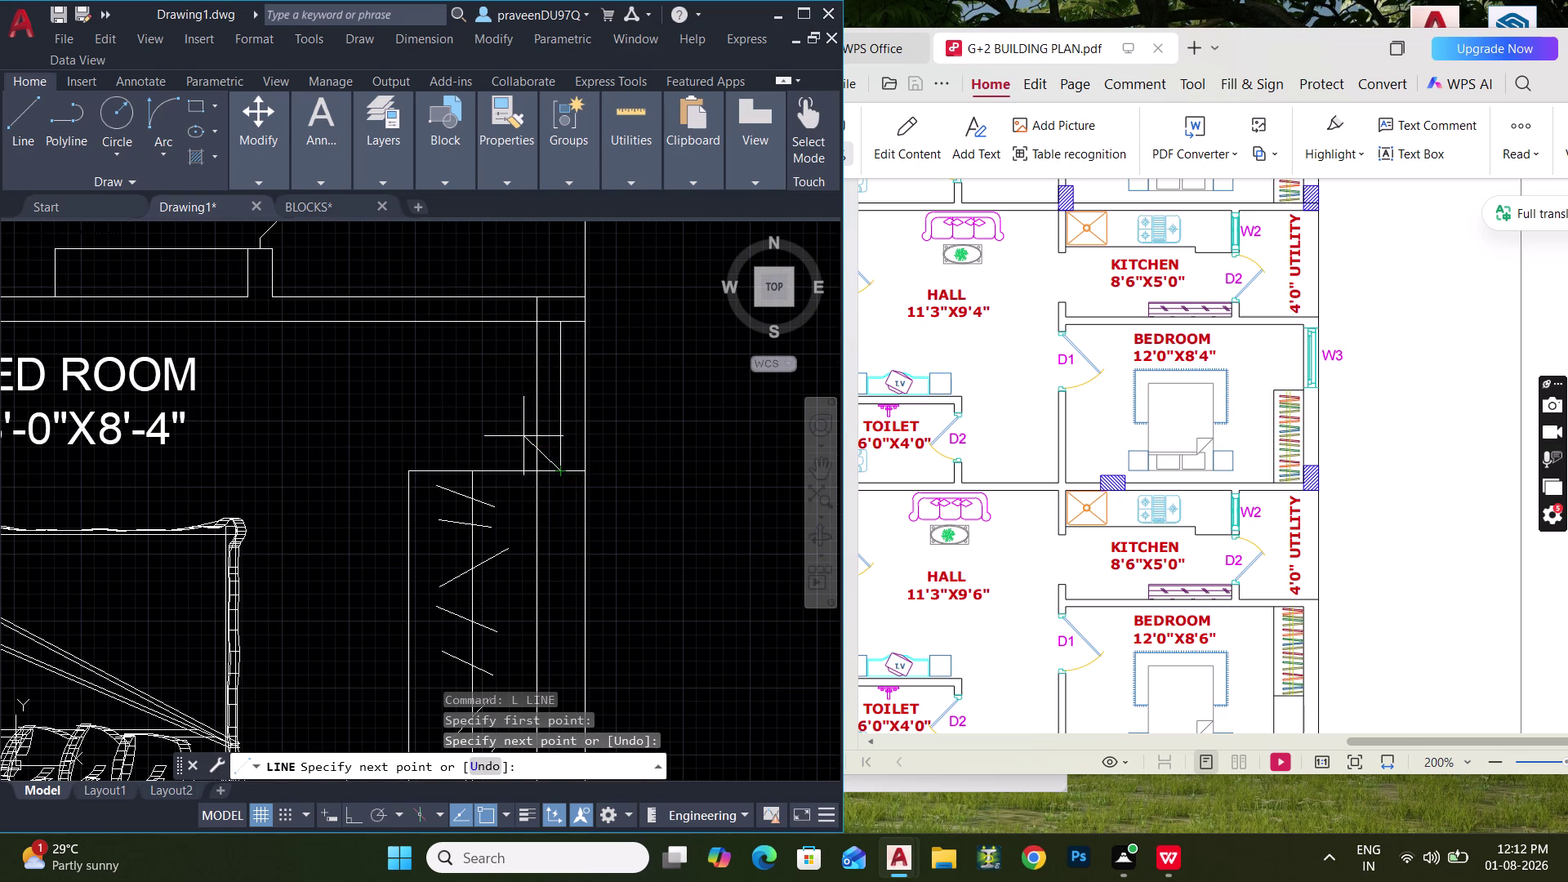
scroll(down, 3)
key(Escape)
key(Escape)
Trim the overlapping line ends at the corner and zoom out to check the plan.
scroll(up, 3)
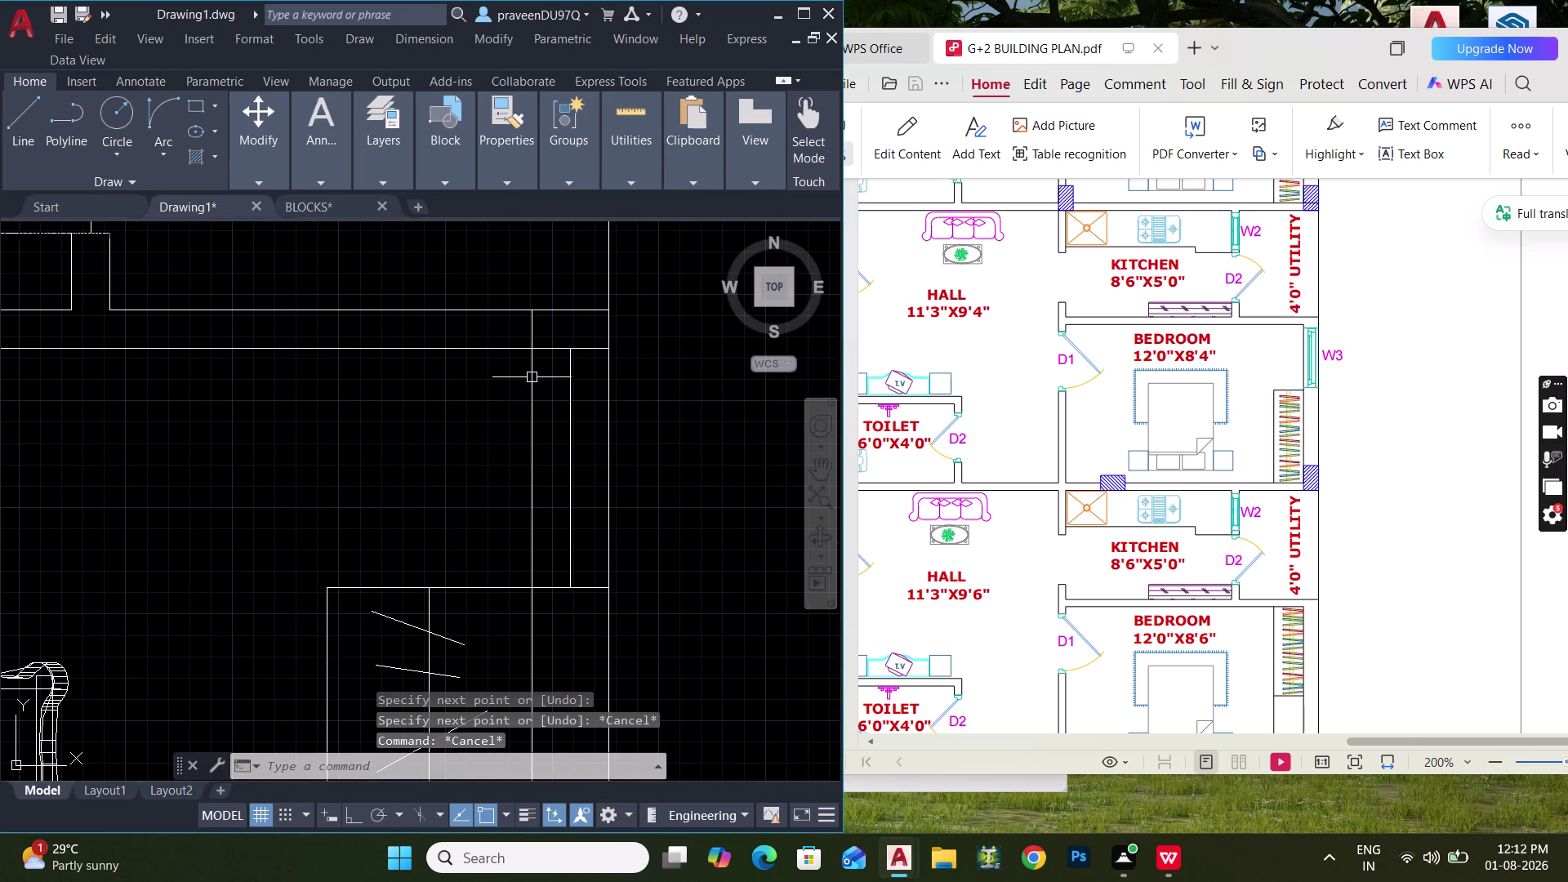
text(TR)
key(space)
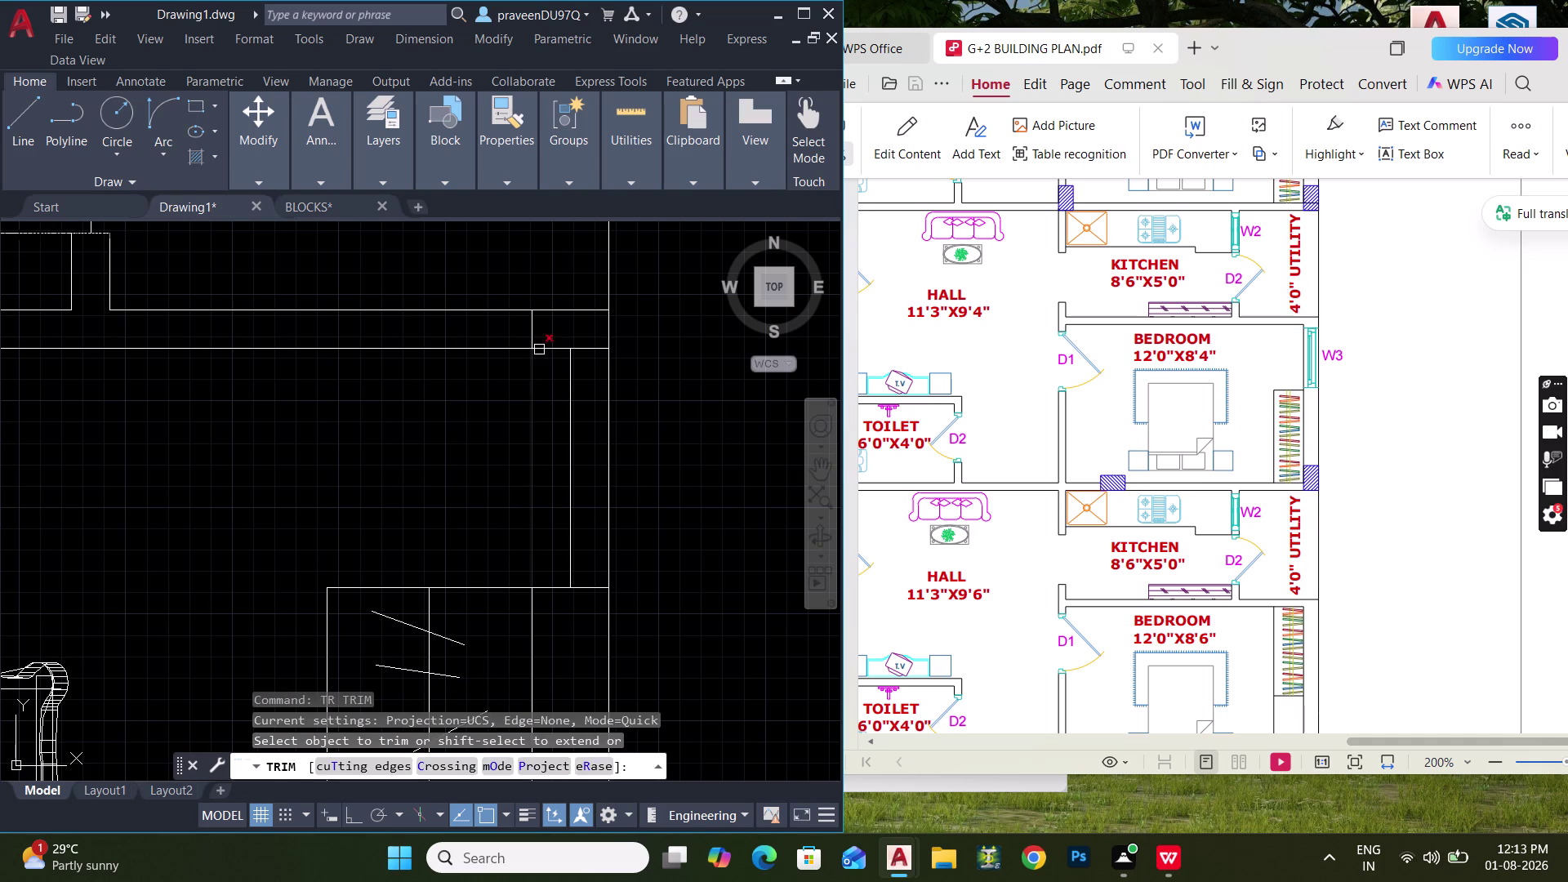
drag(547, 337, 503, 335)
scroll(down, 3)
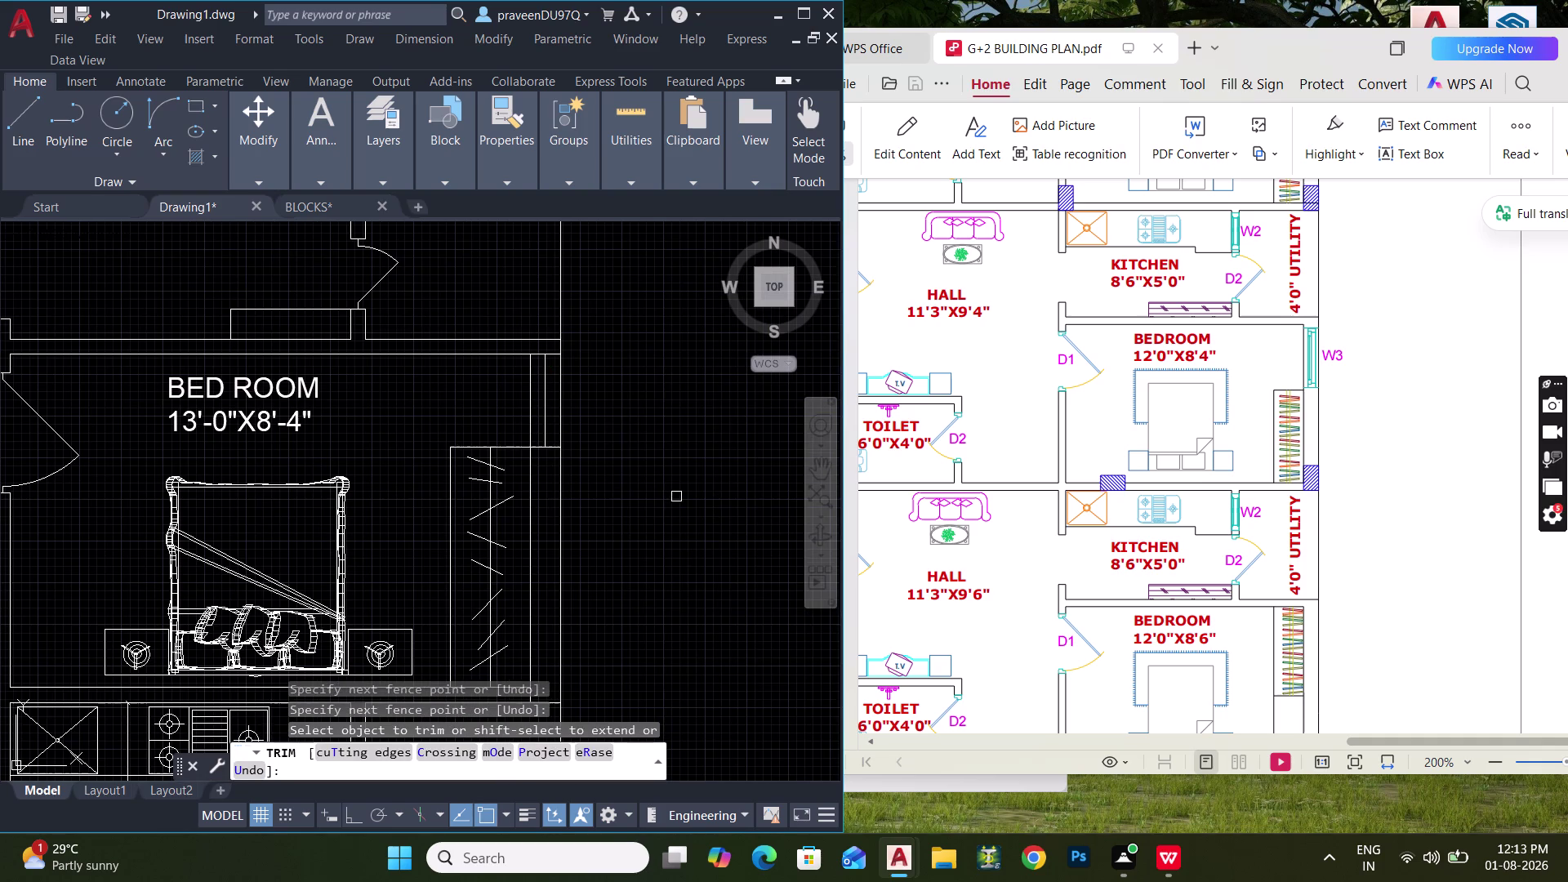
scroll(down, 3)
middle_drag(670, 496, 603, 387)
scroll(down, 3)
middle_drag(599, 386, 579, 276)
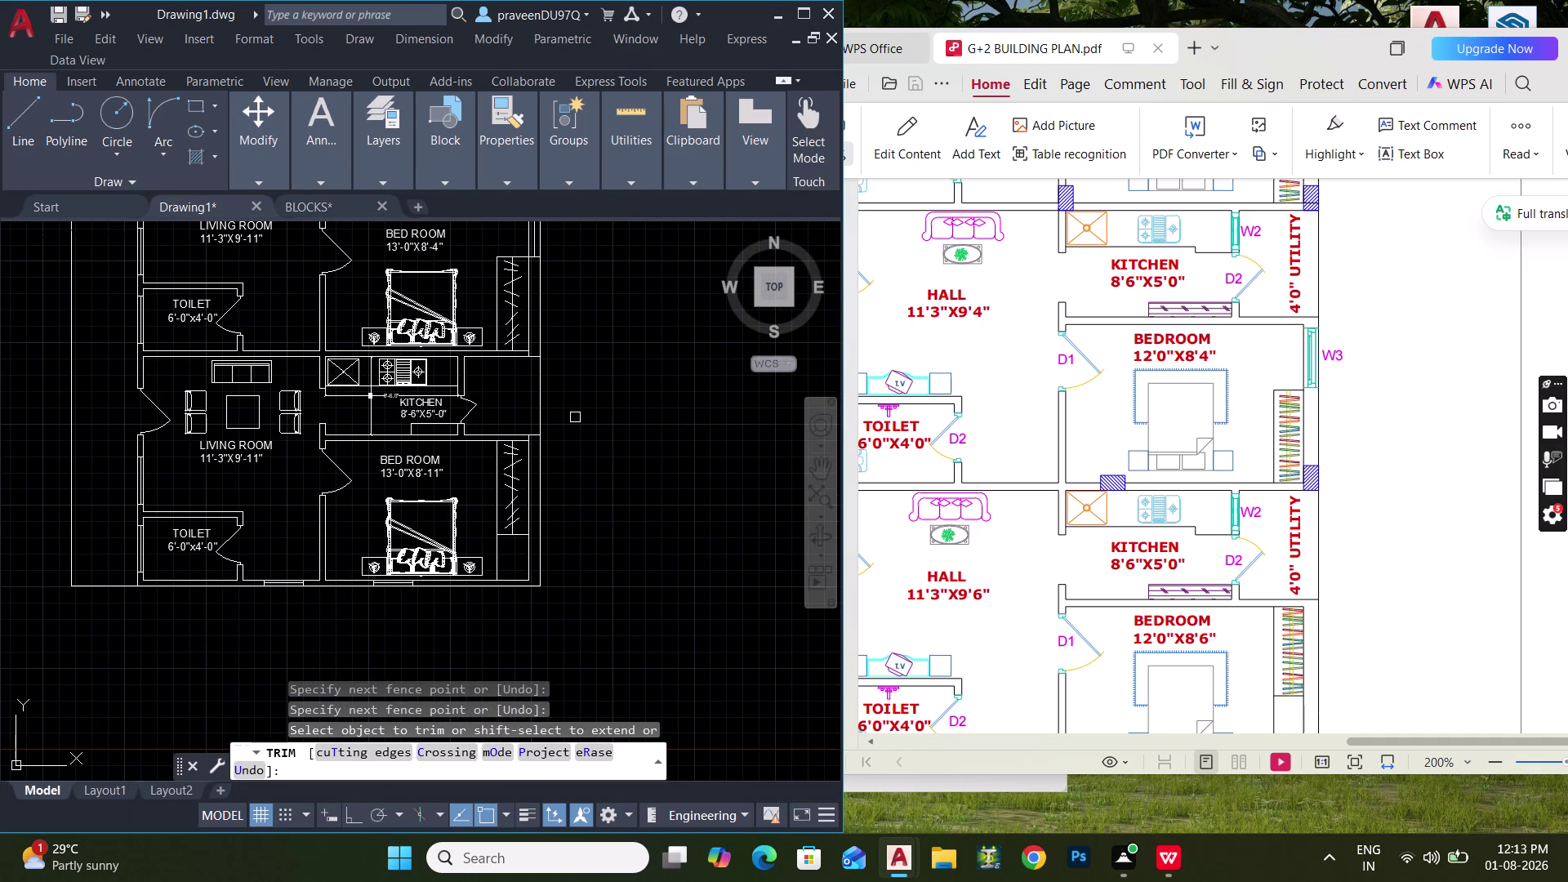
middle_drag(575, 417, 571, 600)
middle_drag(558, 443, 558, 466)
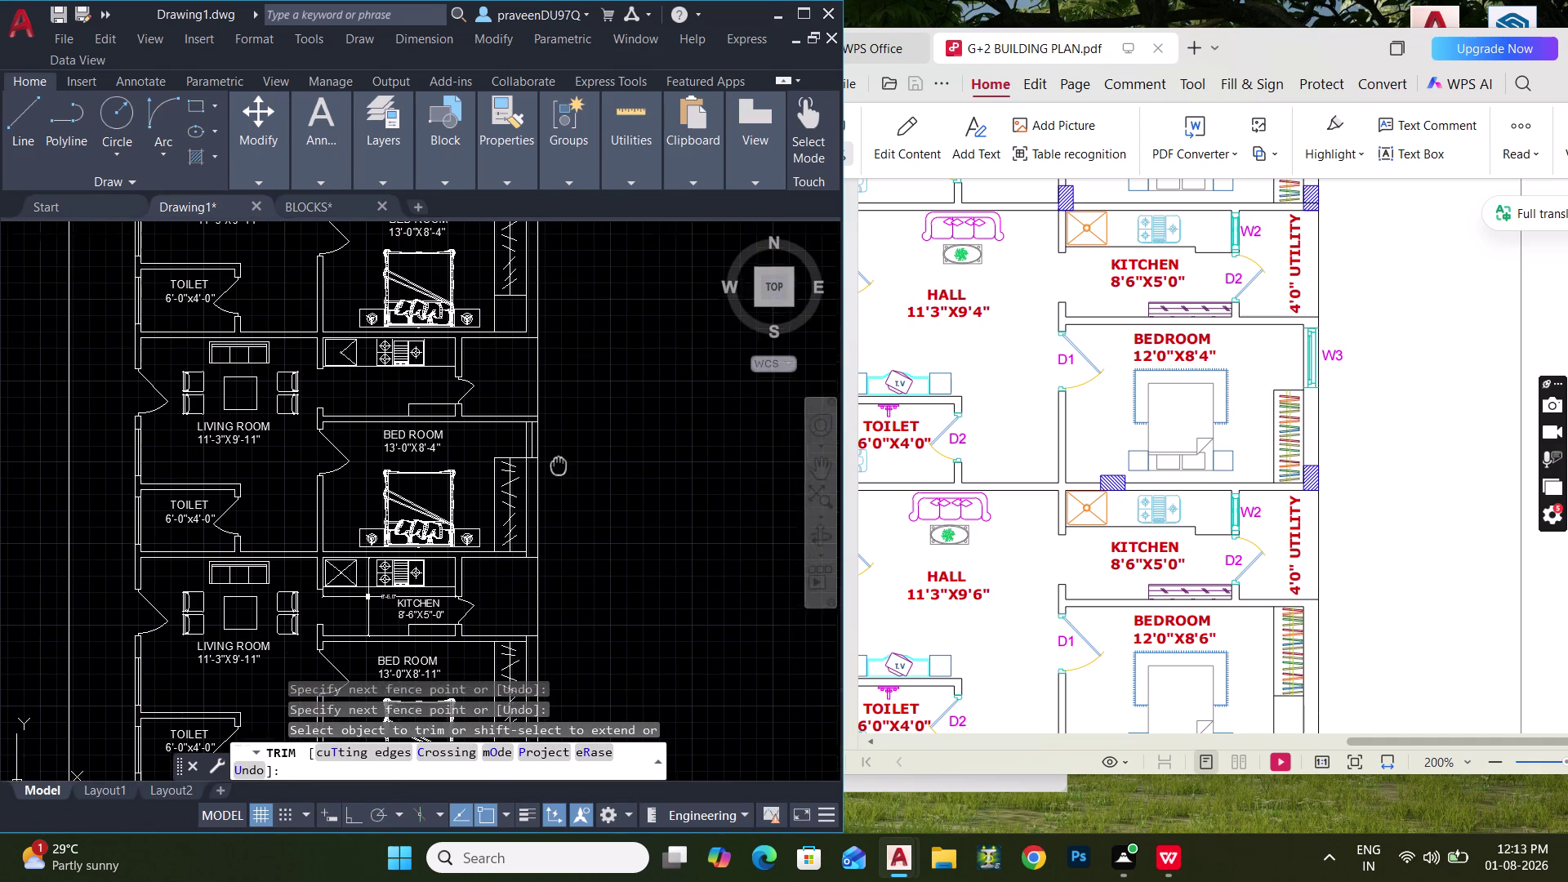
middle_drag(559, 466, 566, 515)
Select the wall lines at the wardrobe's top corner.
key(Escape)
key(Escape)
scroll(up, 3)
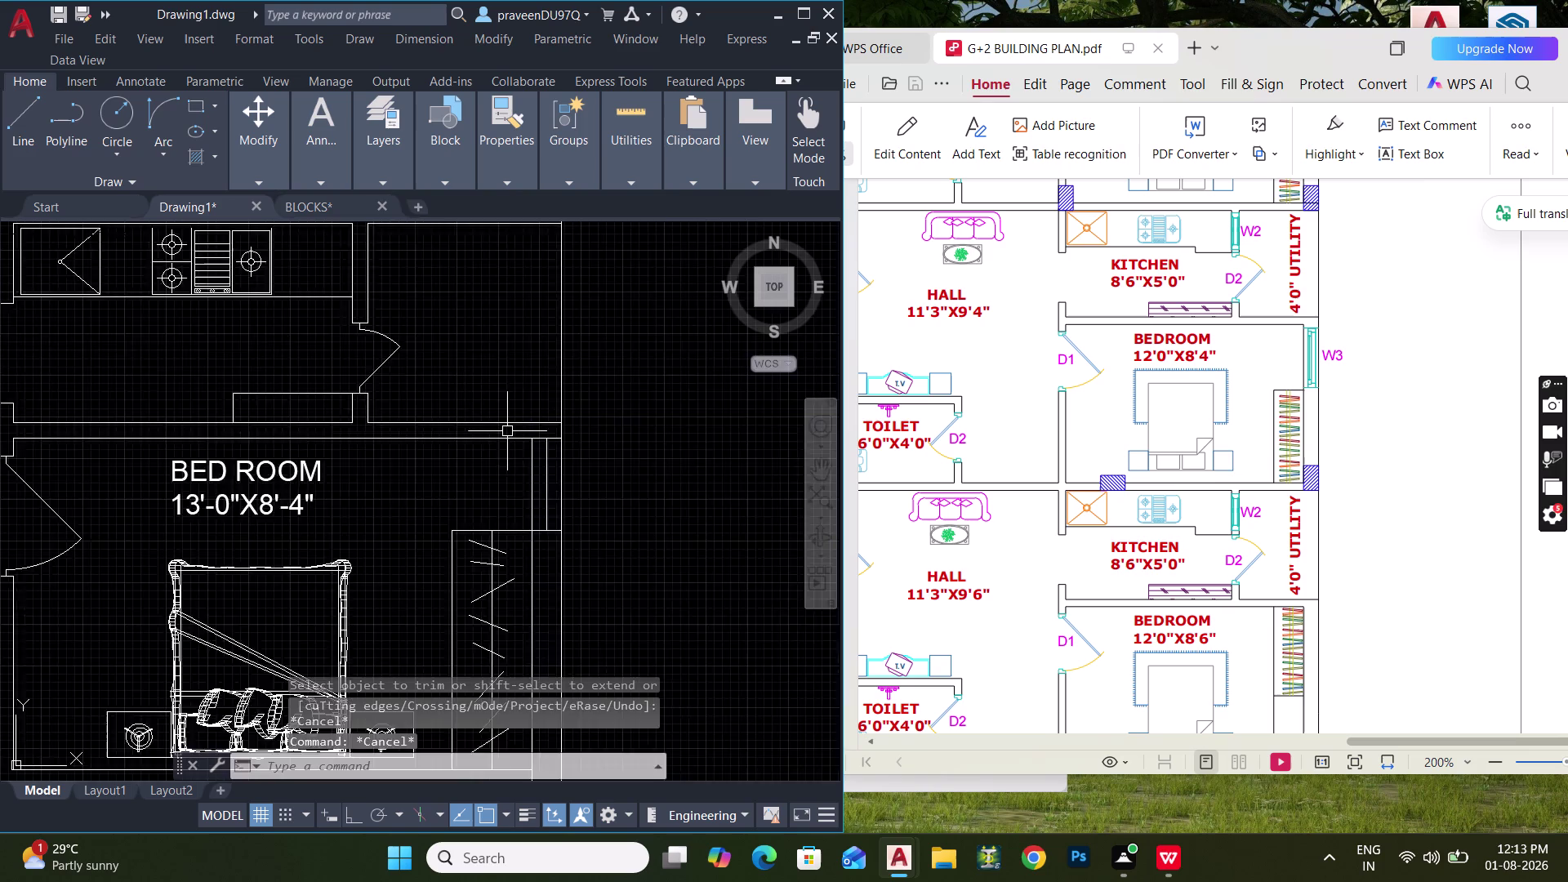
scroll(up, 3)
click(513, 427)
middle_drag(604, 508, 538, 306)
click(631, 523)
middle_drag(560, 536, 570, 492)
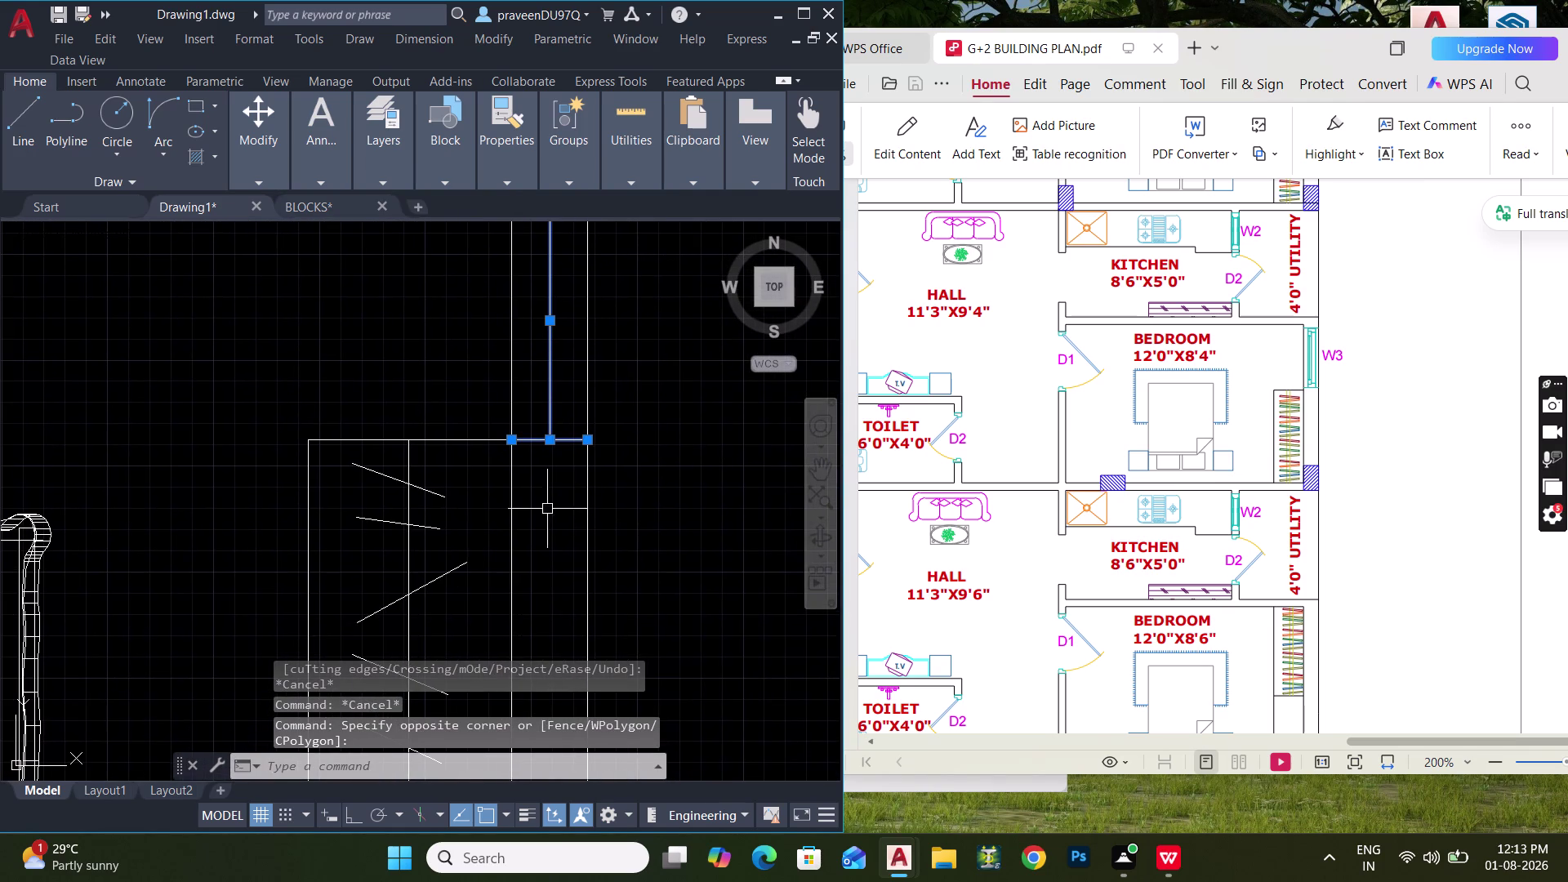
Delete the existing wardrobe lines from the bedroom.
scroll(down, 3)
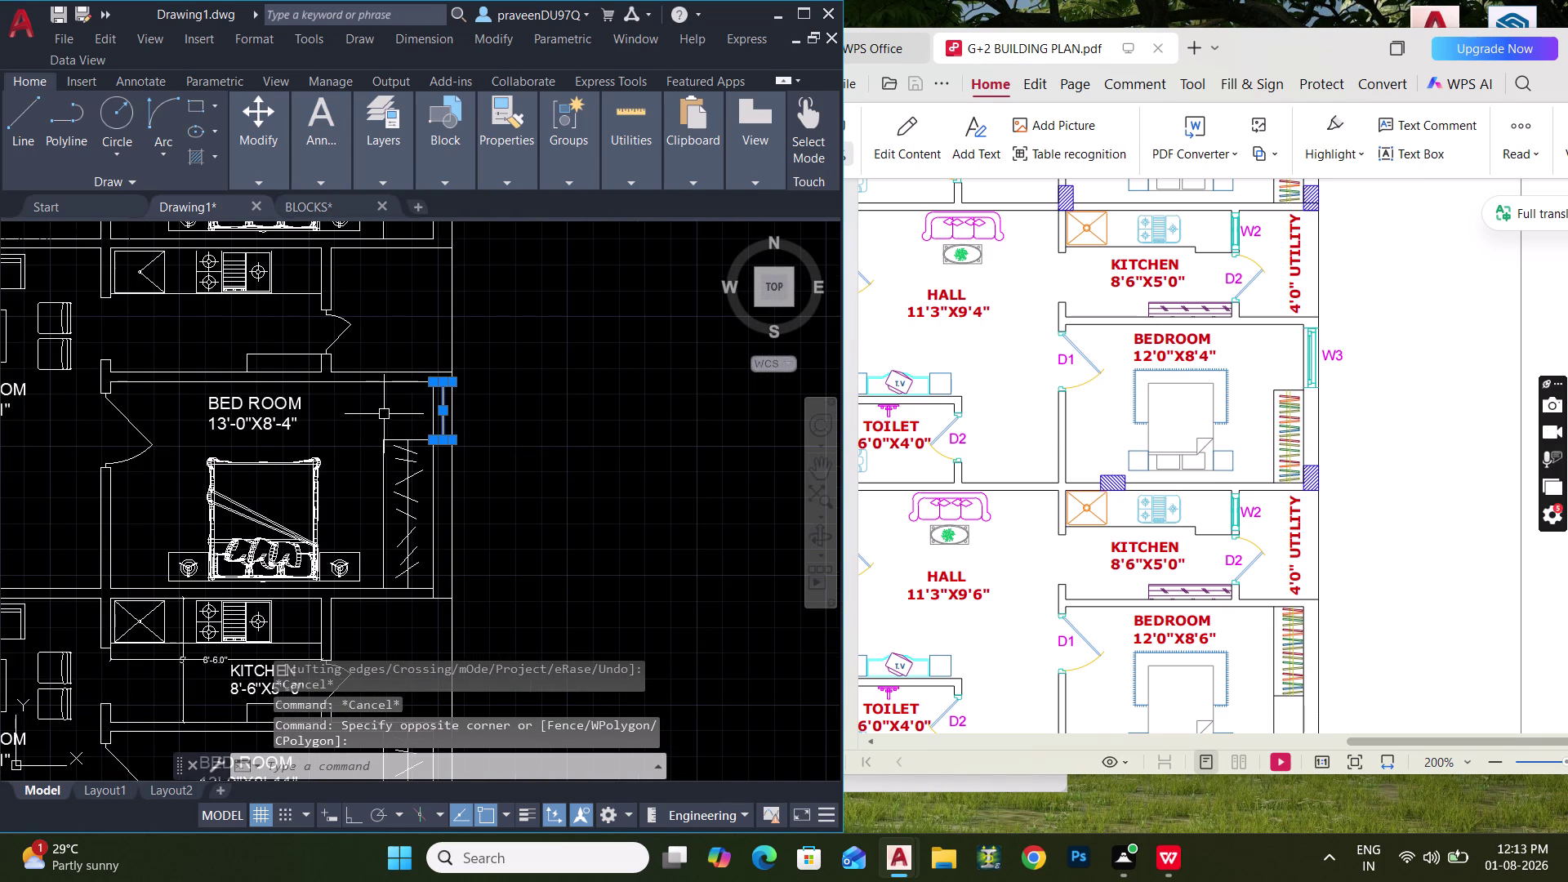
middle_drag(392, 419, 424, 572)
key(Escape)
middle_drag(417, 467, 427, 579)
drag(465, 470, 447, 448)
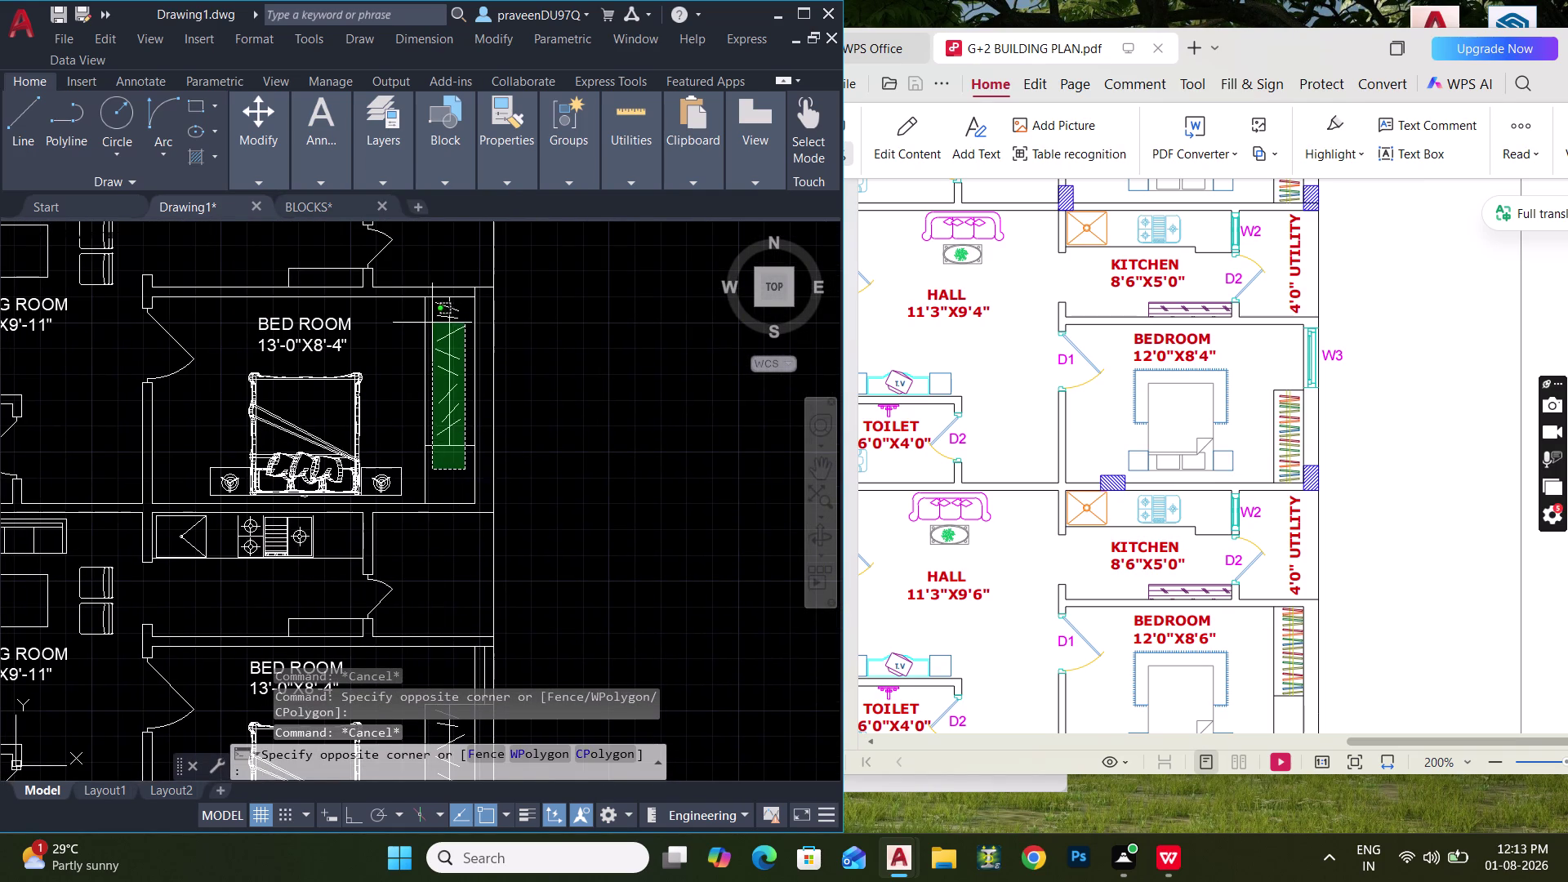
click(419, 306)
key(Delete)
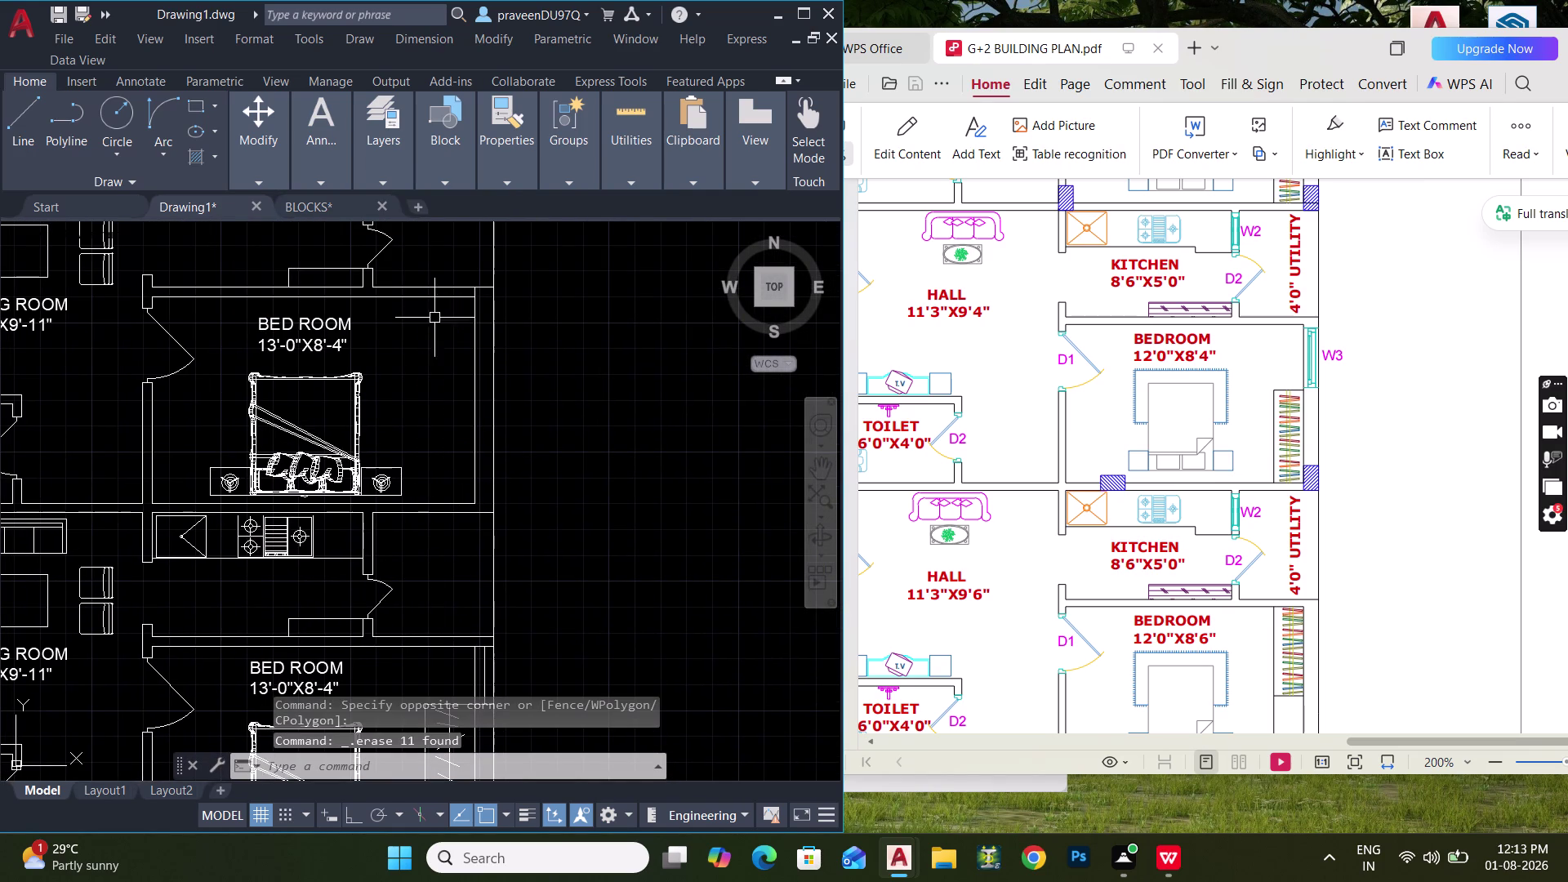
Select the wall lines plus the wardrobe and hanger lines of the completed wardrobe.
middle_drag(455, 388, 449, 246)
middle_drag(463, 441, 461, 317)
scroll(up, 3)
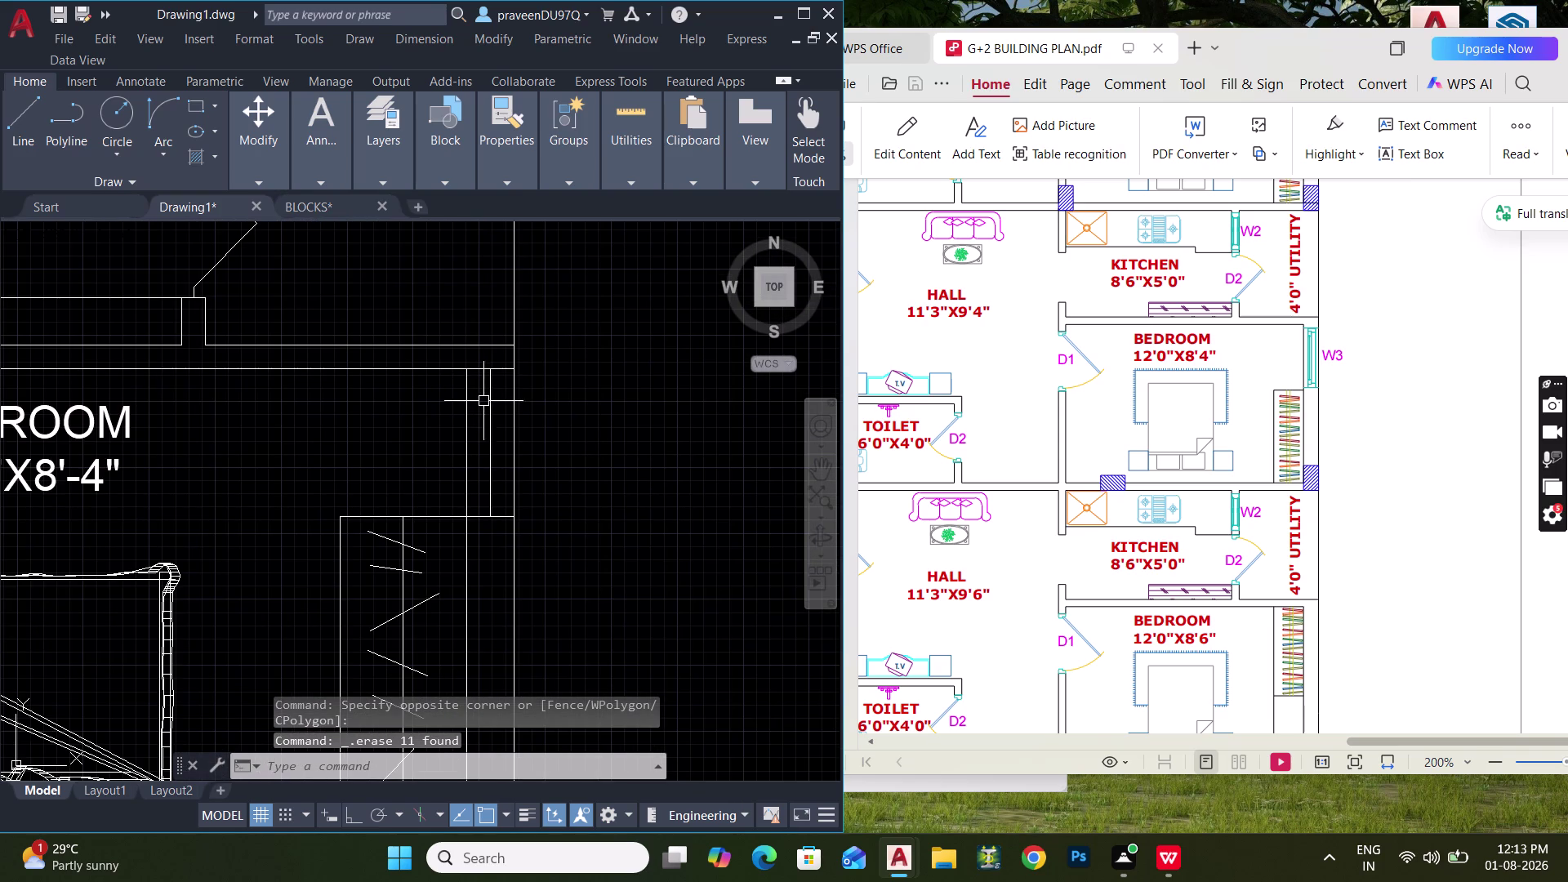
click(488, 403)
click(474, 514)
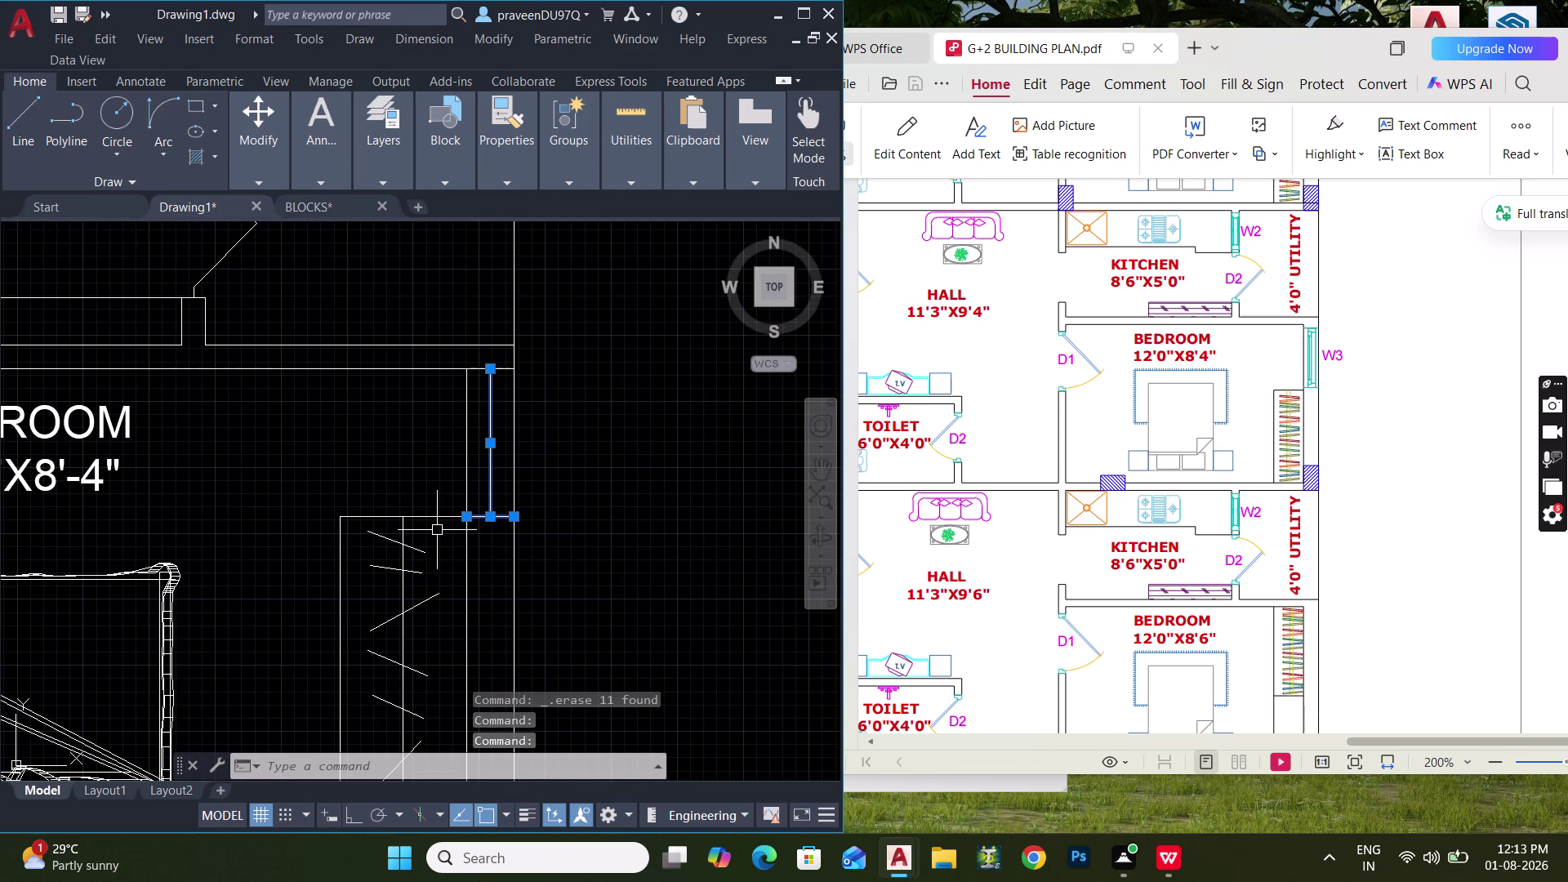
scroll(down, 3)
middle_drag(434, 531, 428, 454)
click(348, 399)
middle_drag(508, 614, 484, 536)
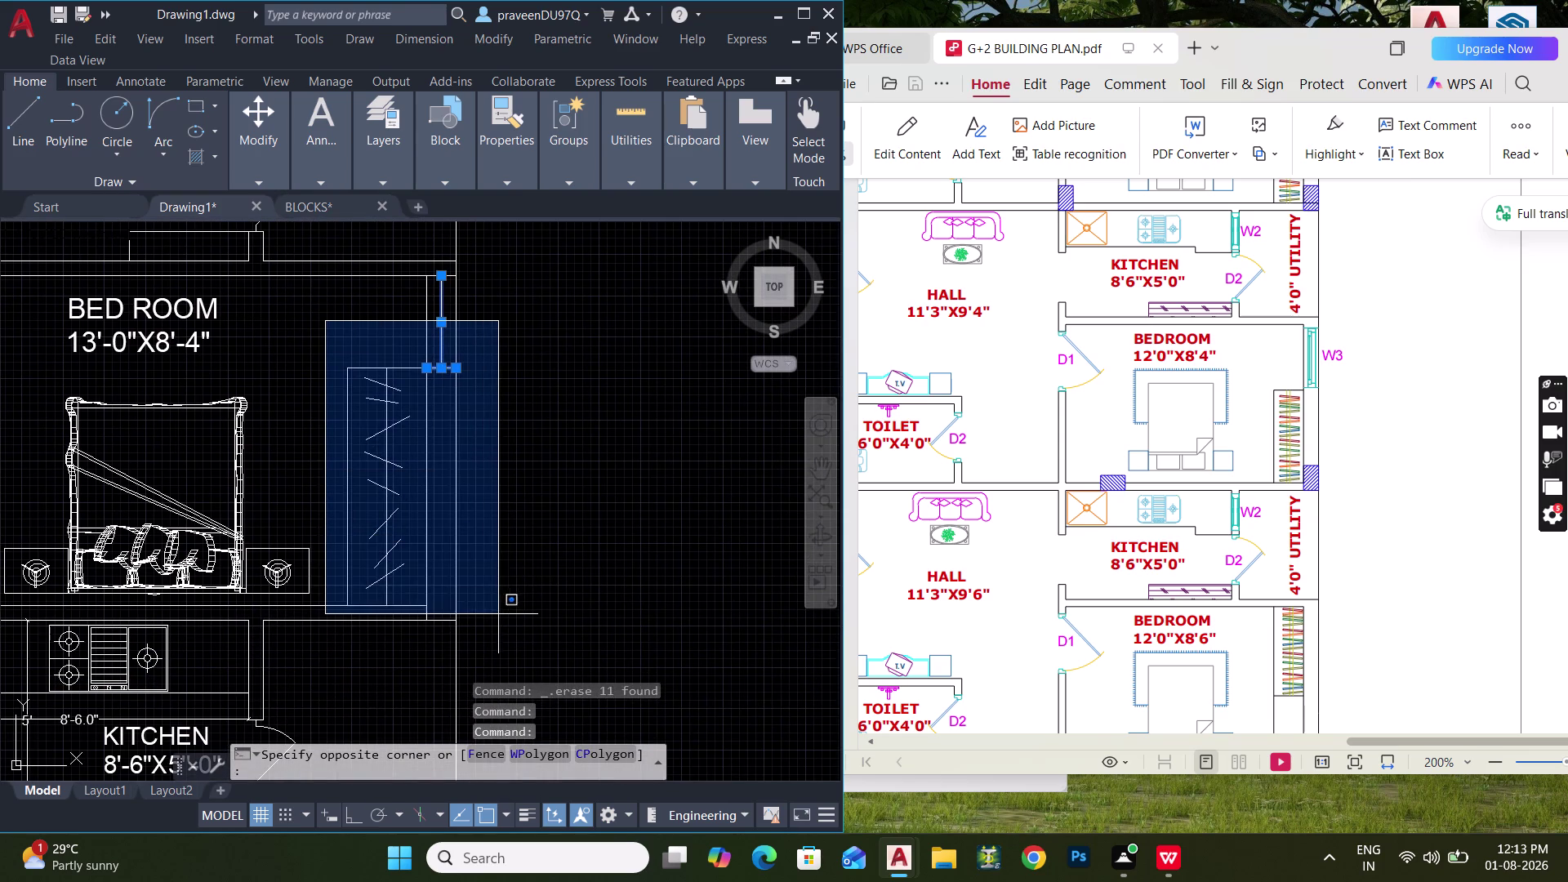
click(500, 616)
Copy the wardrobe and hanger lines into the other bedroom with CO.
text(C)
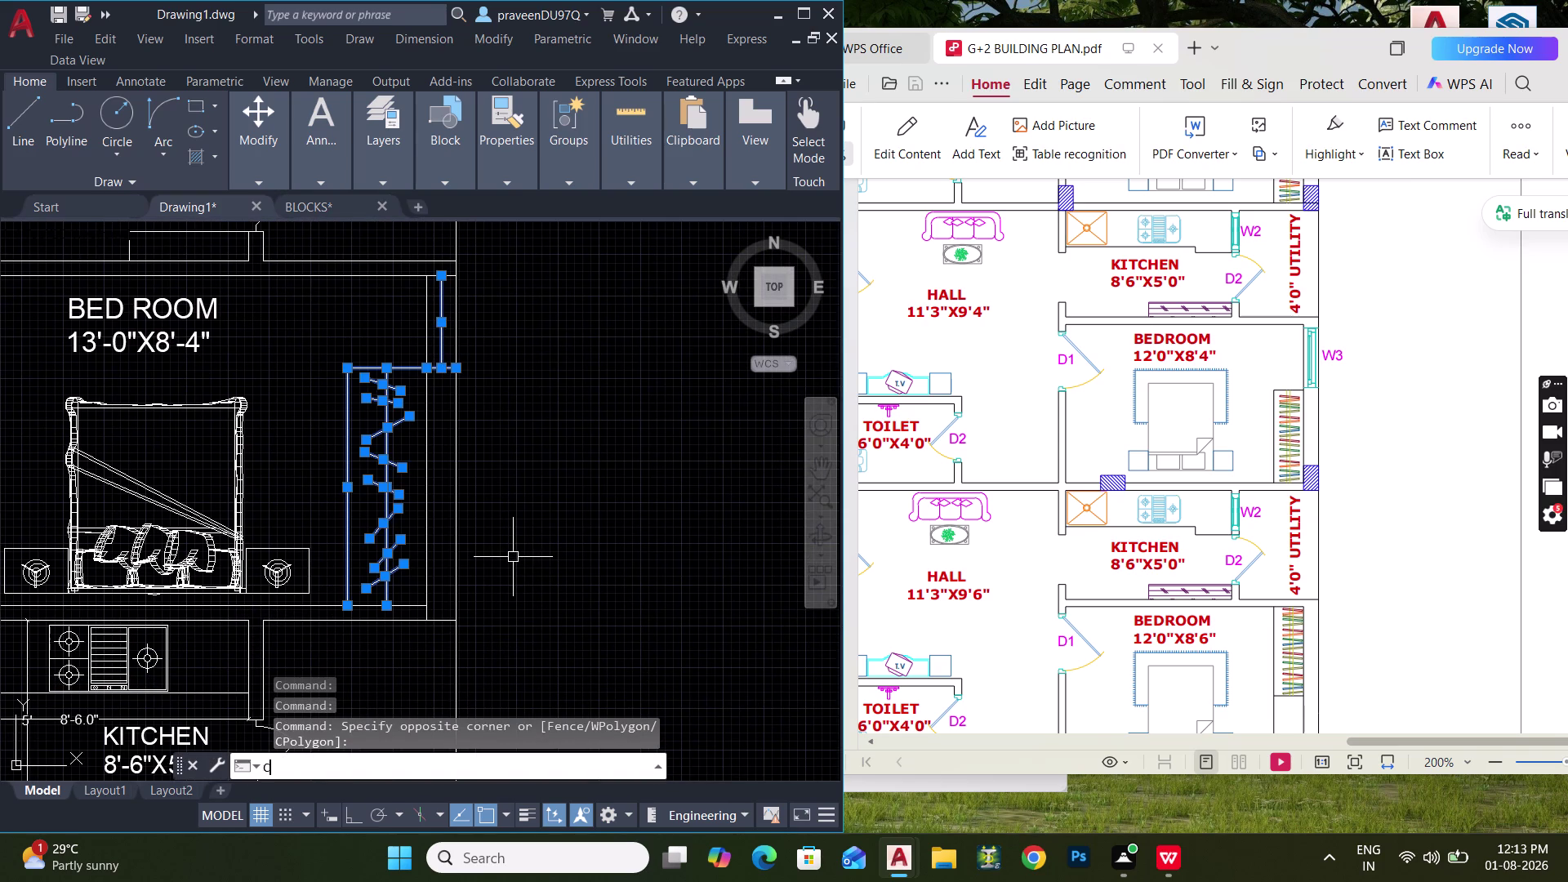
text(O)
key(space)
click(432, 599)
scroll(down, 3)
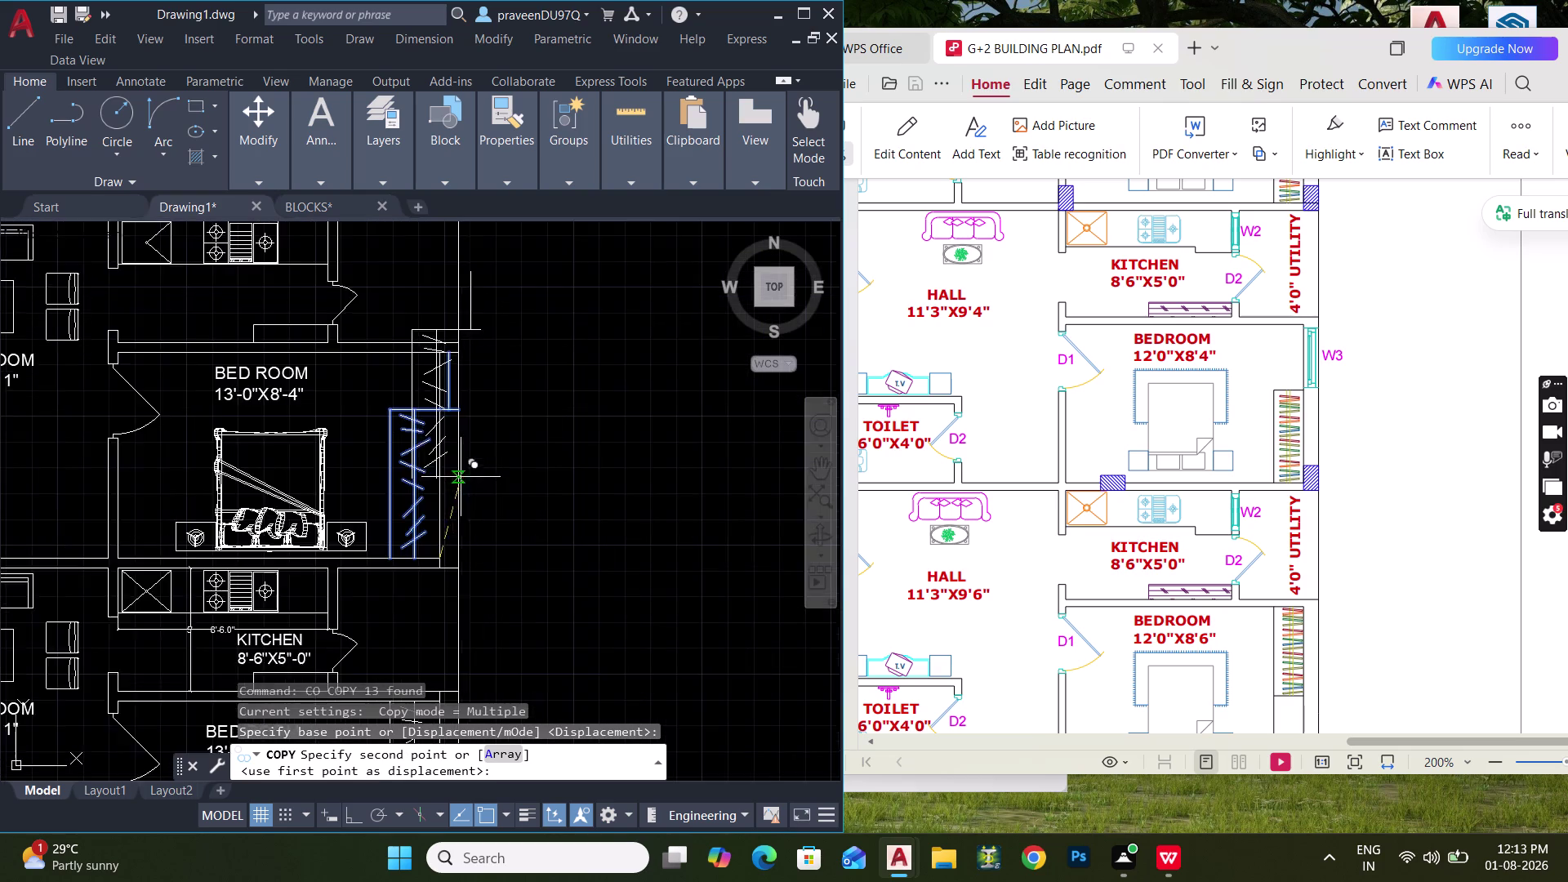
middle_drag(460, 471, 448, 624)
middle_drag(456, 447, 450, 567)
click(424, 477)
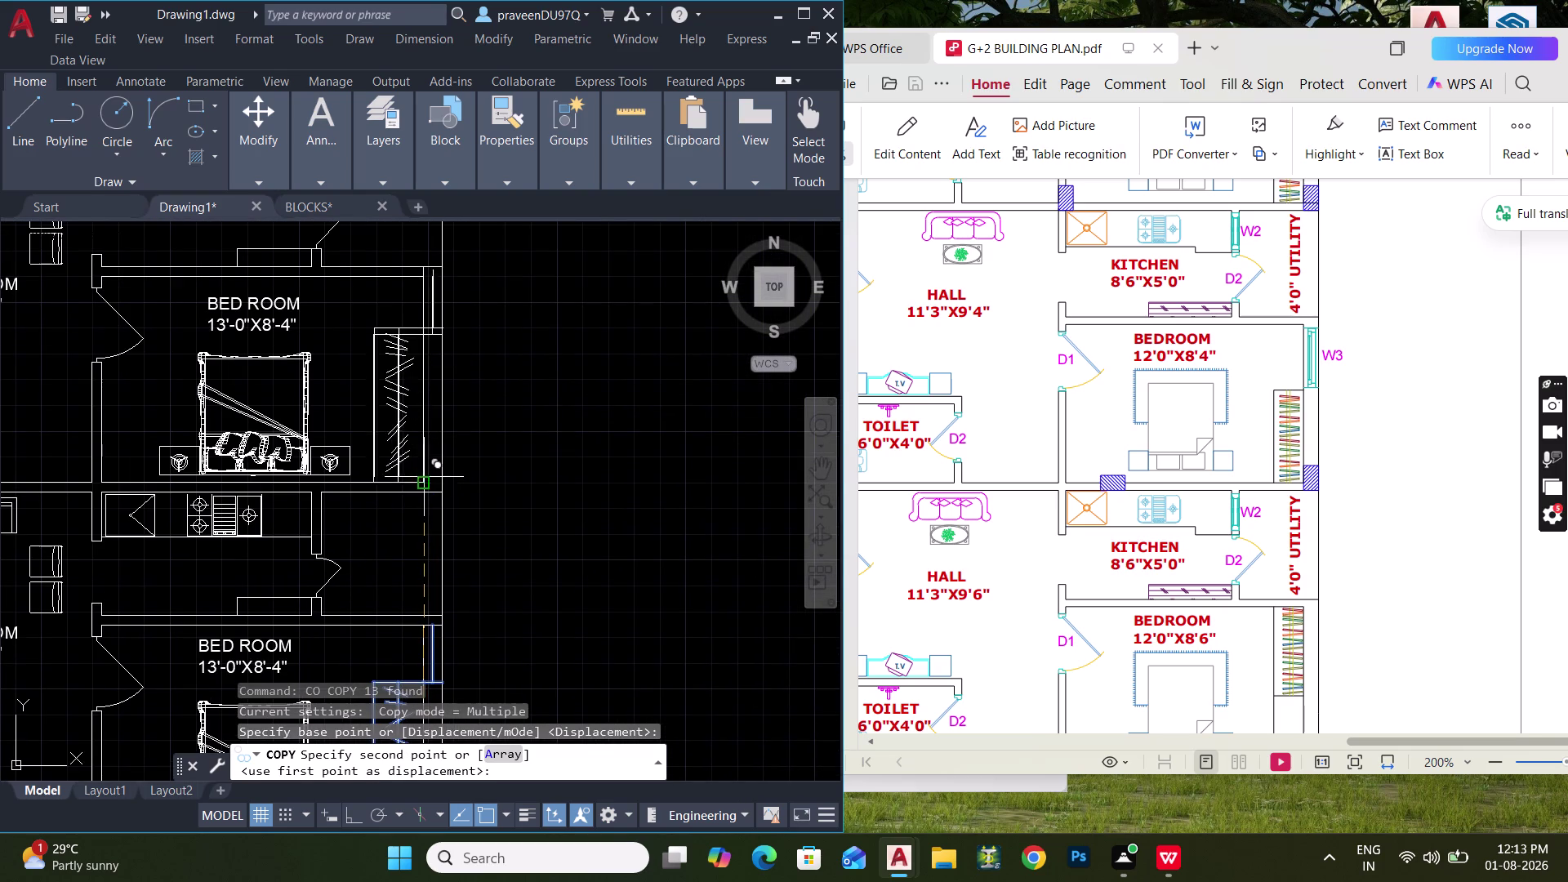
key(Escape)
key(Escape)
scroll(up, 3)
middle_drag(431, 284, 404, 460)
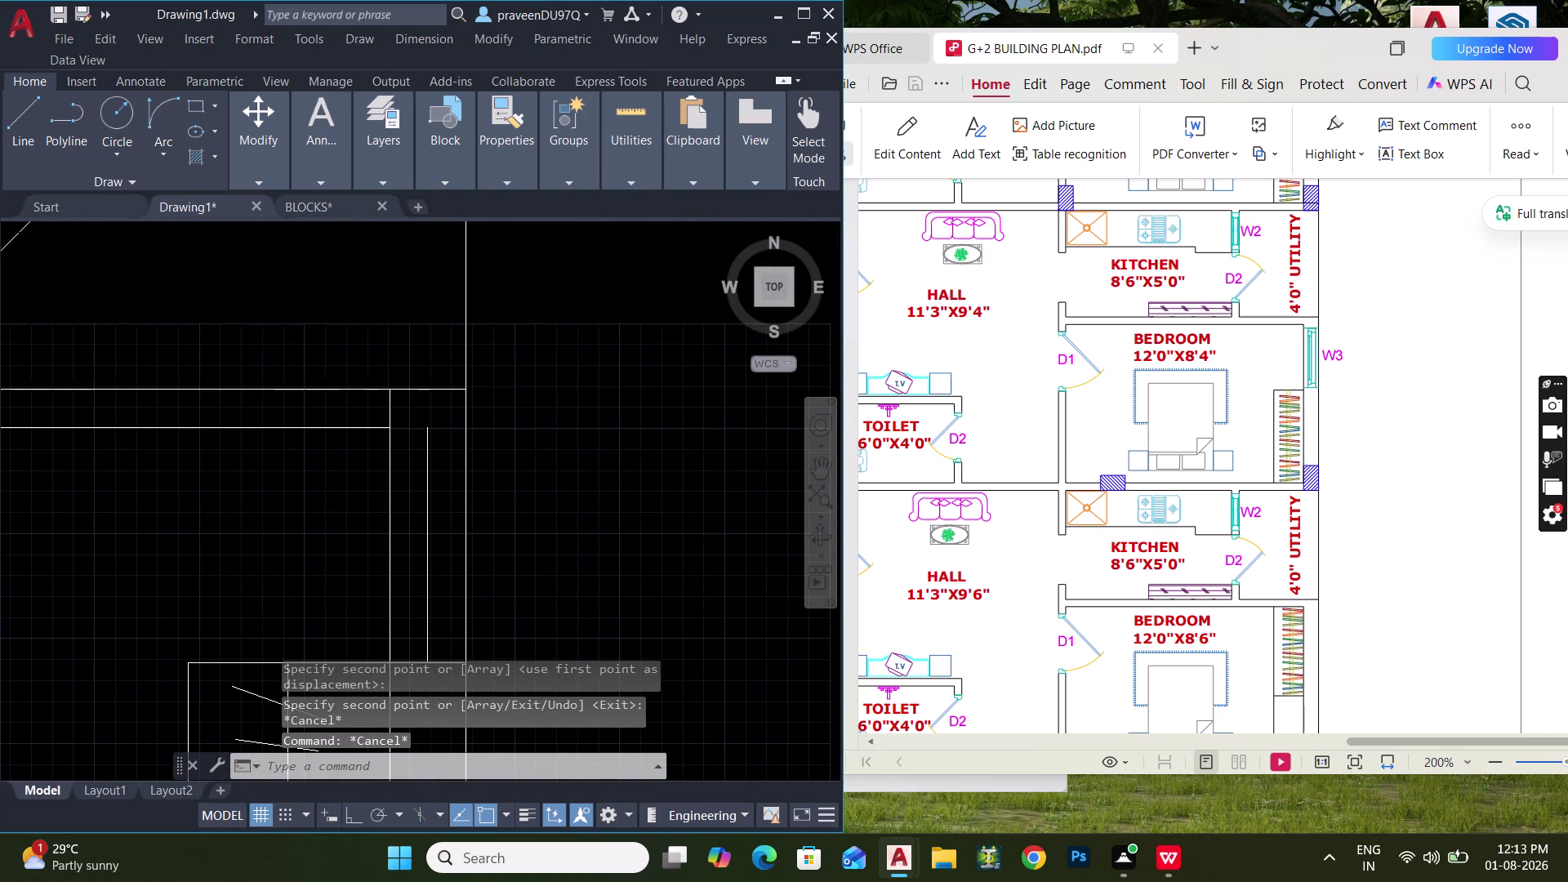
text(EX)
key(space)
click(362, 428)
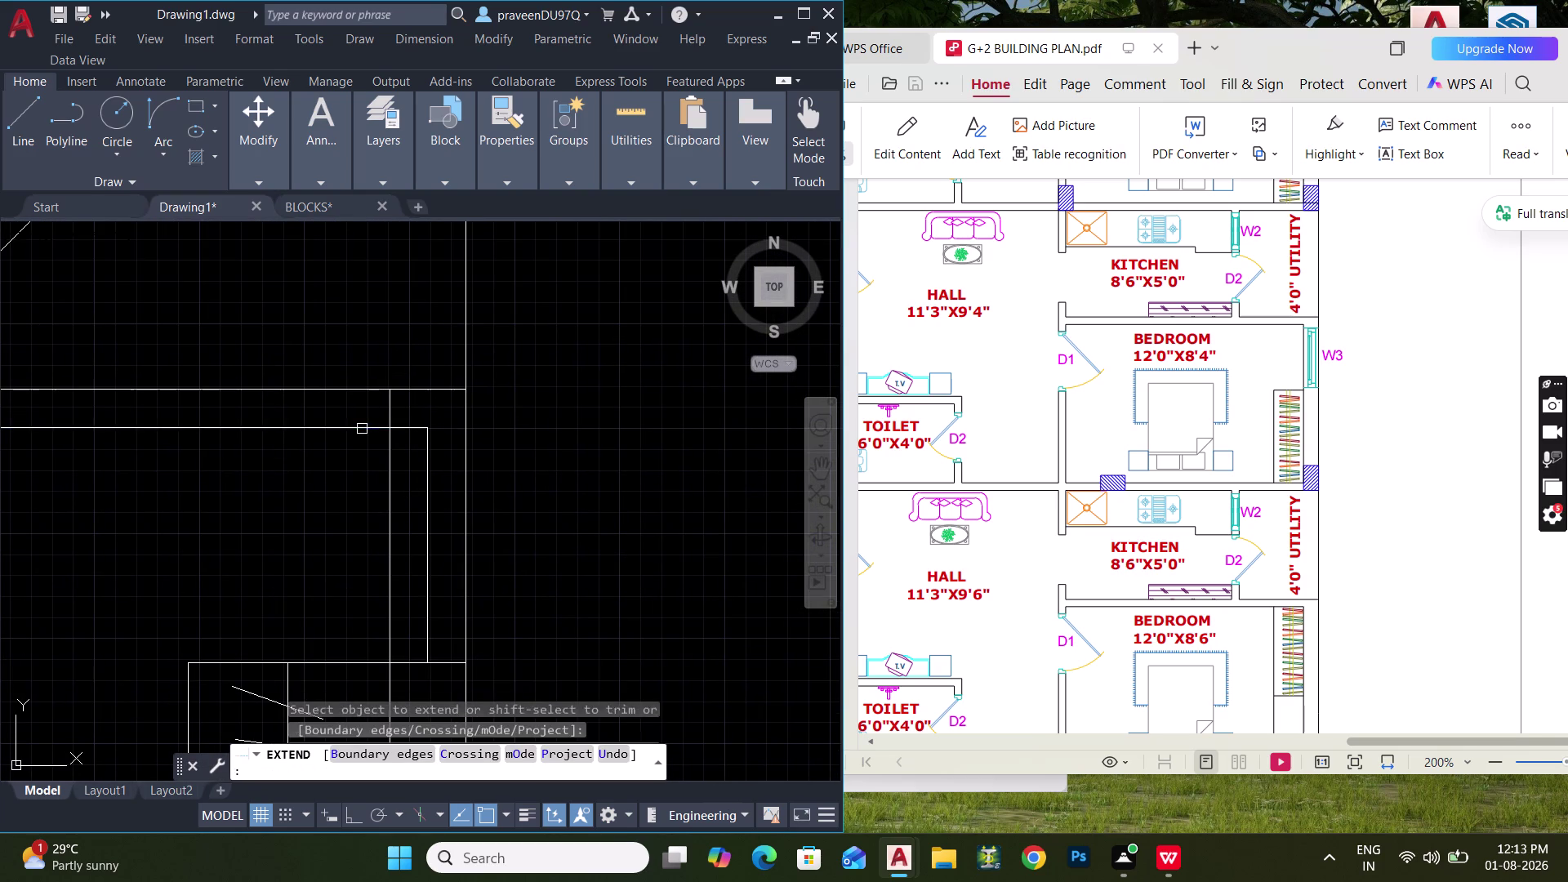
click(401, 424)
key(Escape)
key(Escape)
scroll(down, 3)
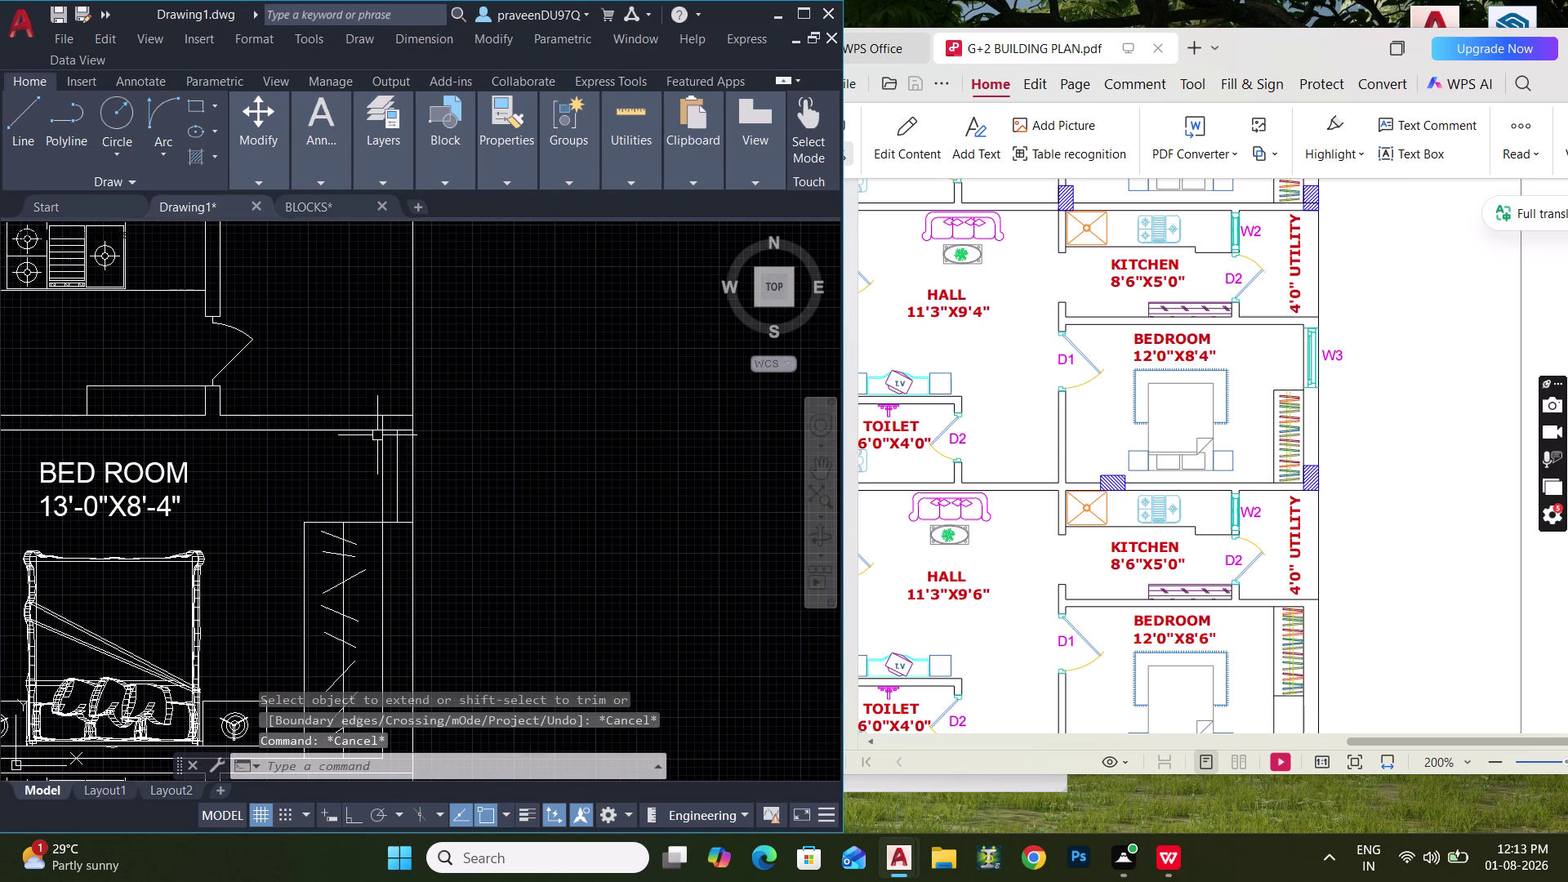
scroll(up, 3)
scroll(up, 3)
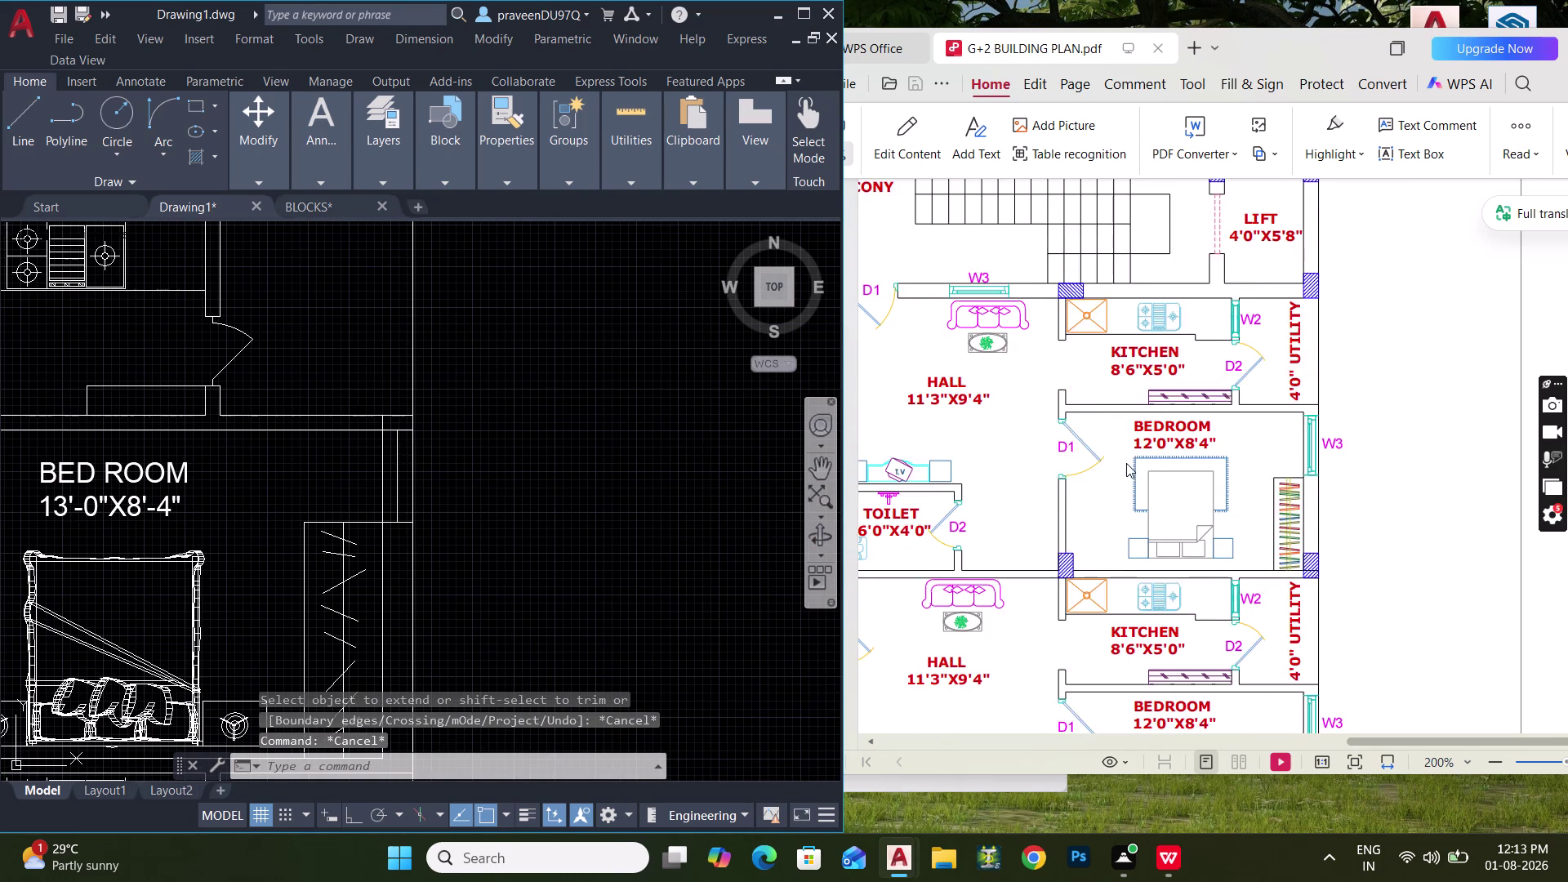
scroll(up, 3)
scroll(down, 3)
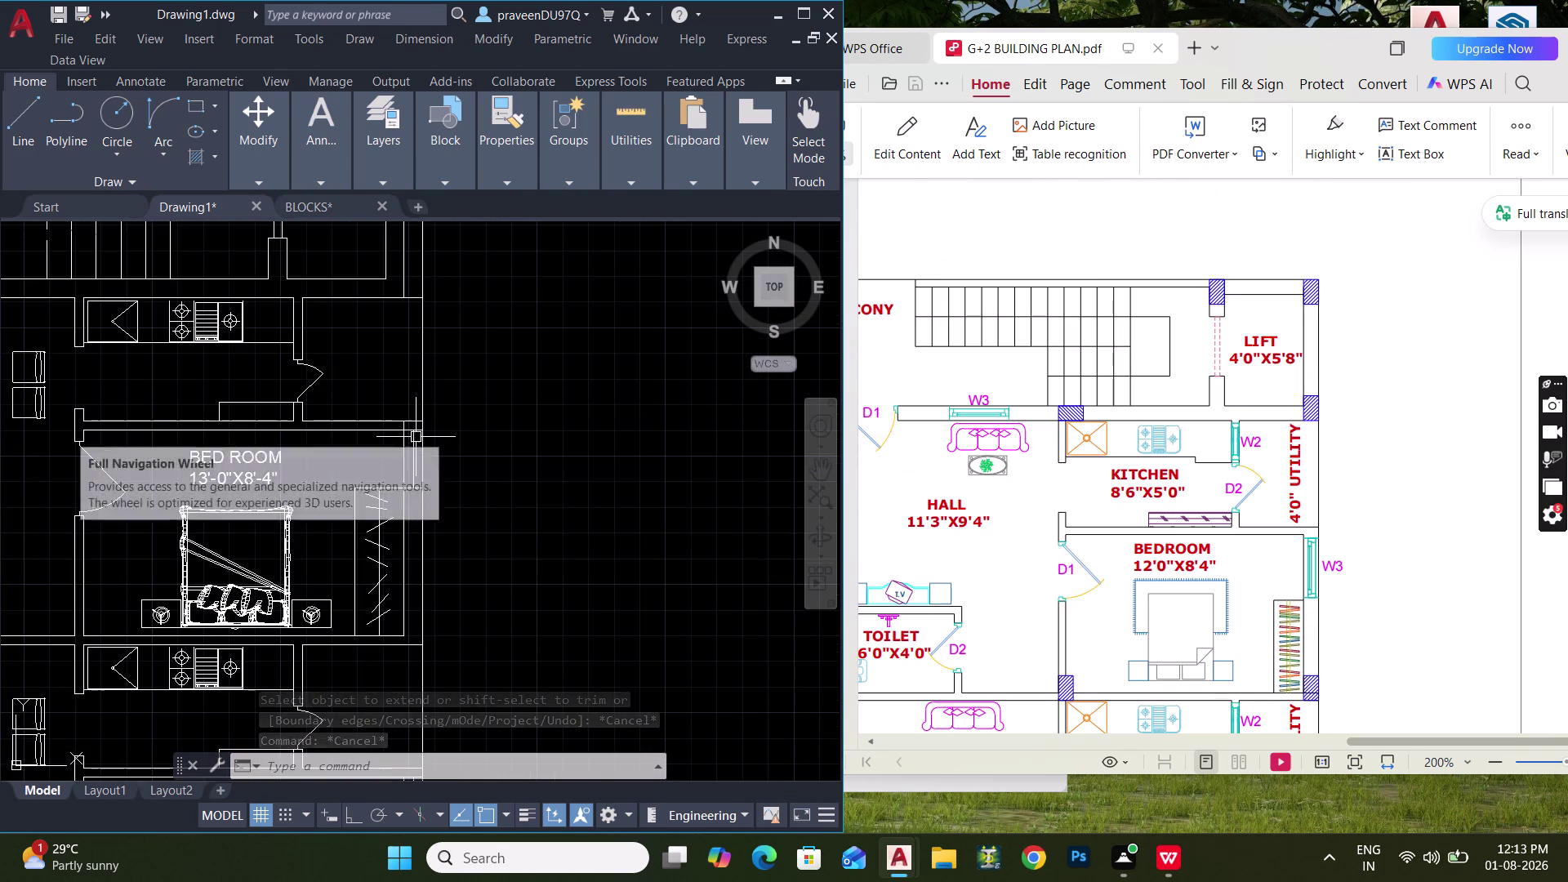
middle_drag(416, 437, 608, 355)
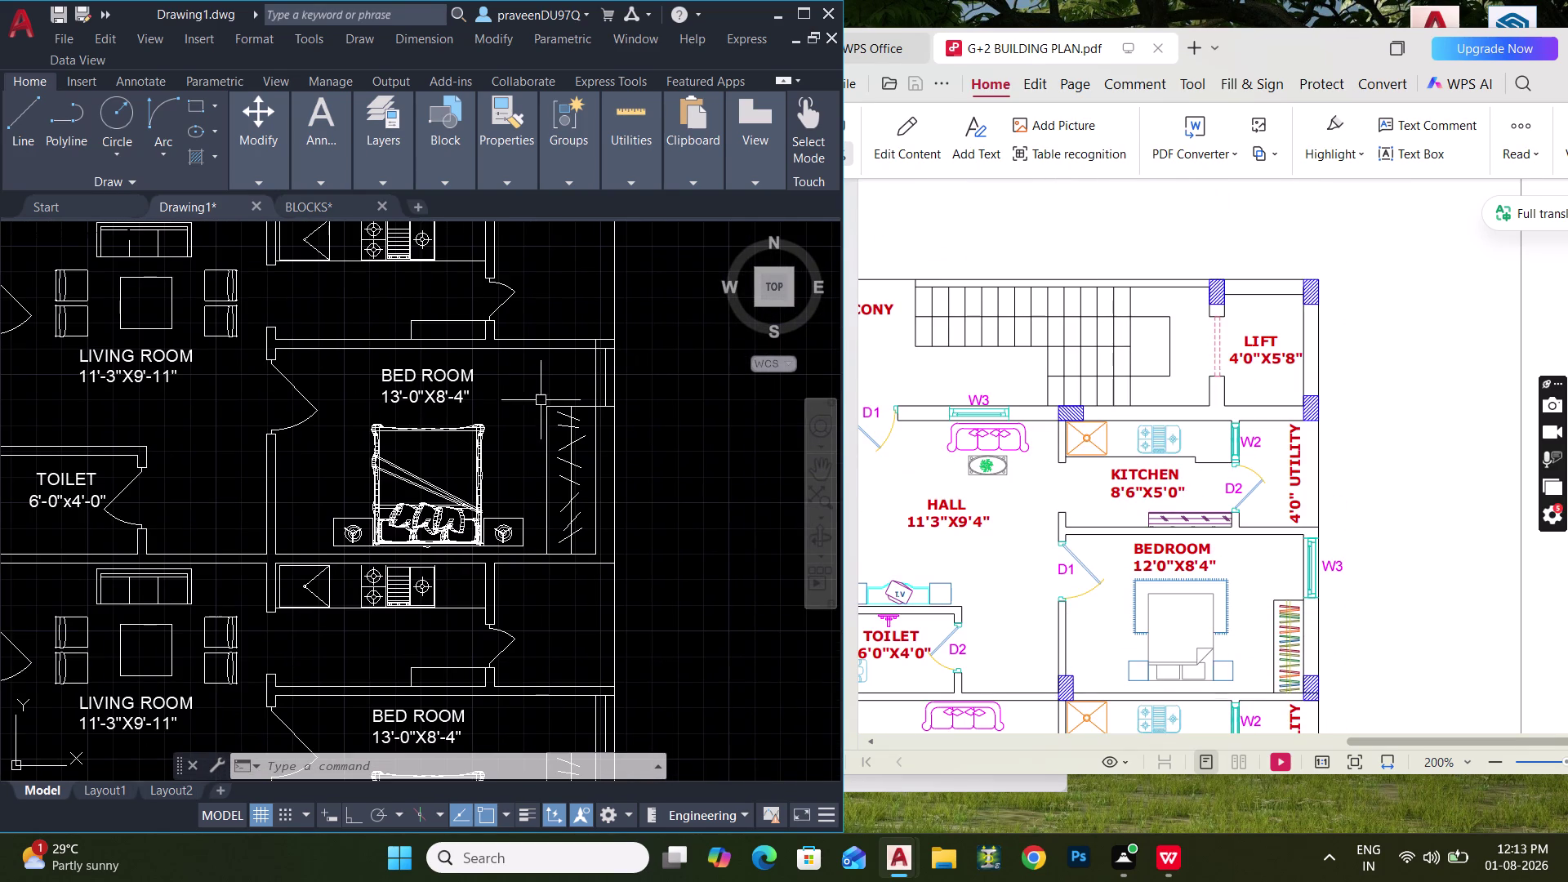
middle_drag(484, 427, 511, 298)
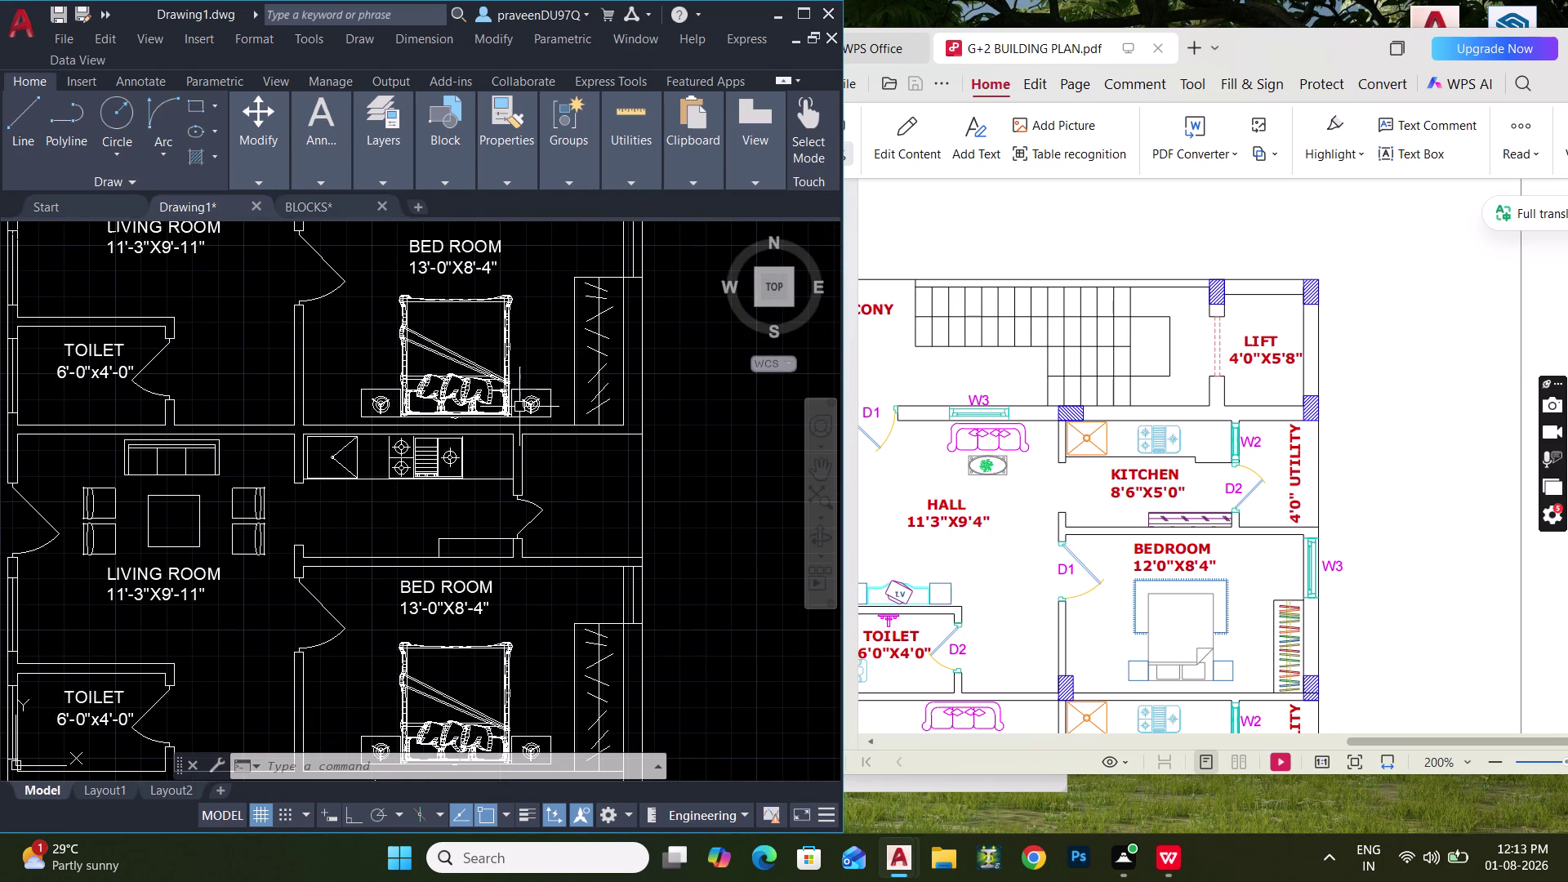
middle_drag(504, 498, 504, 477)
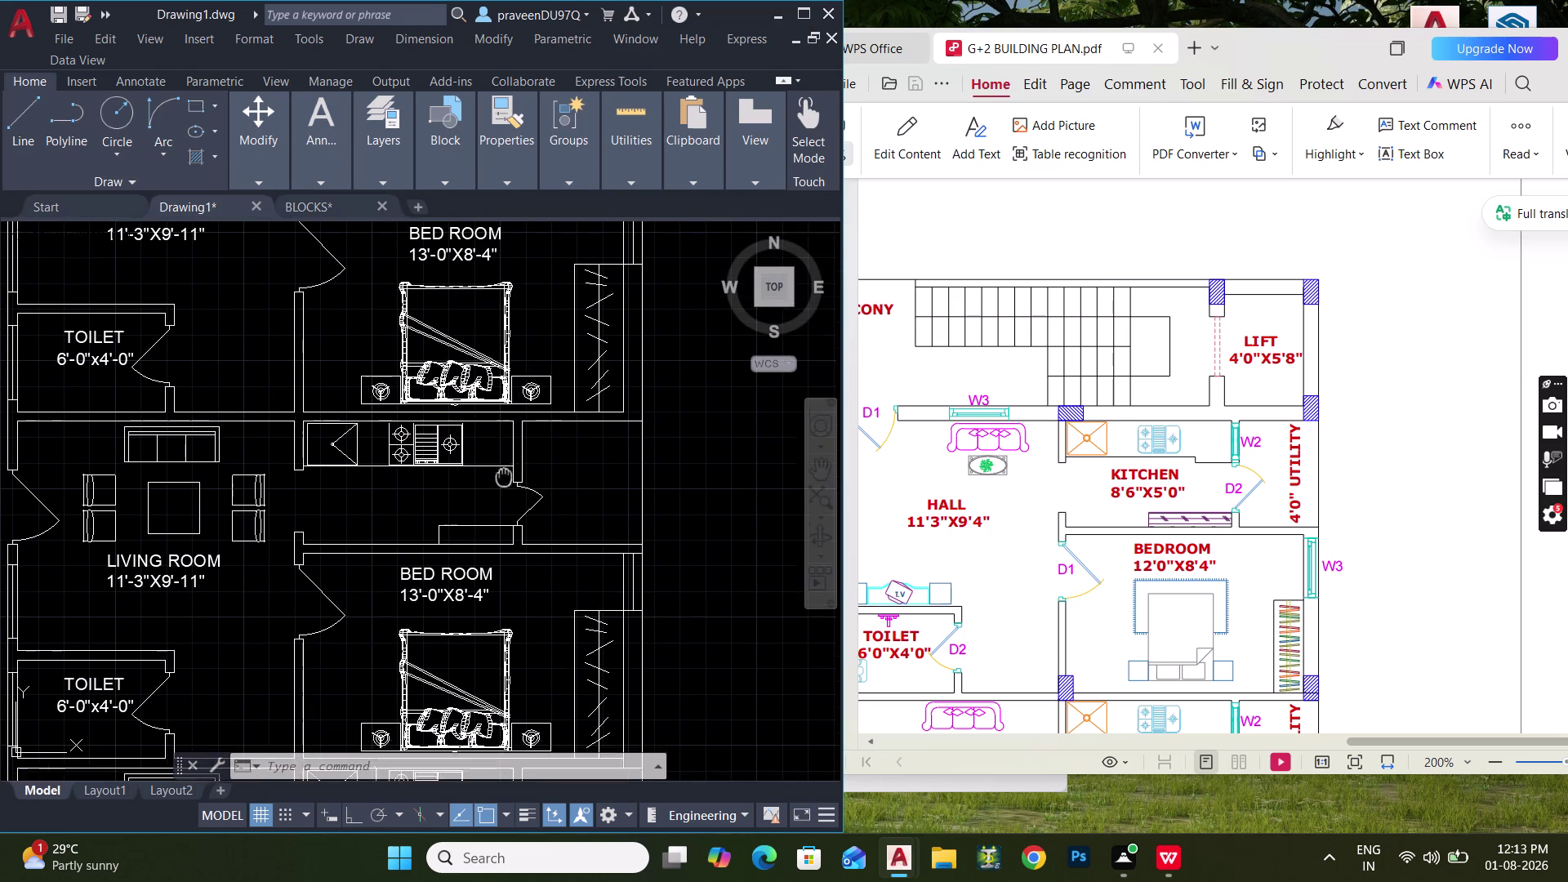
middle_drag(504, 477, 511, 337)
scroll(down, 3)
middle_drag(530, 450, 566, 288)
middle_drag(458, 486, 460, 542)
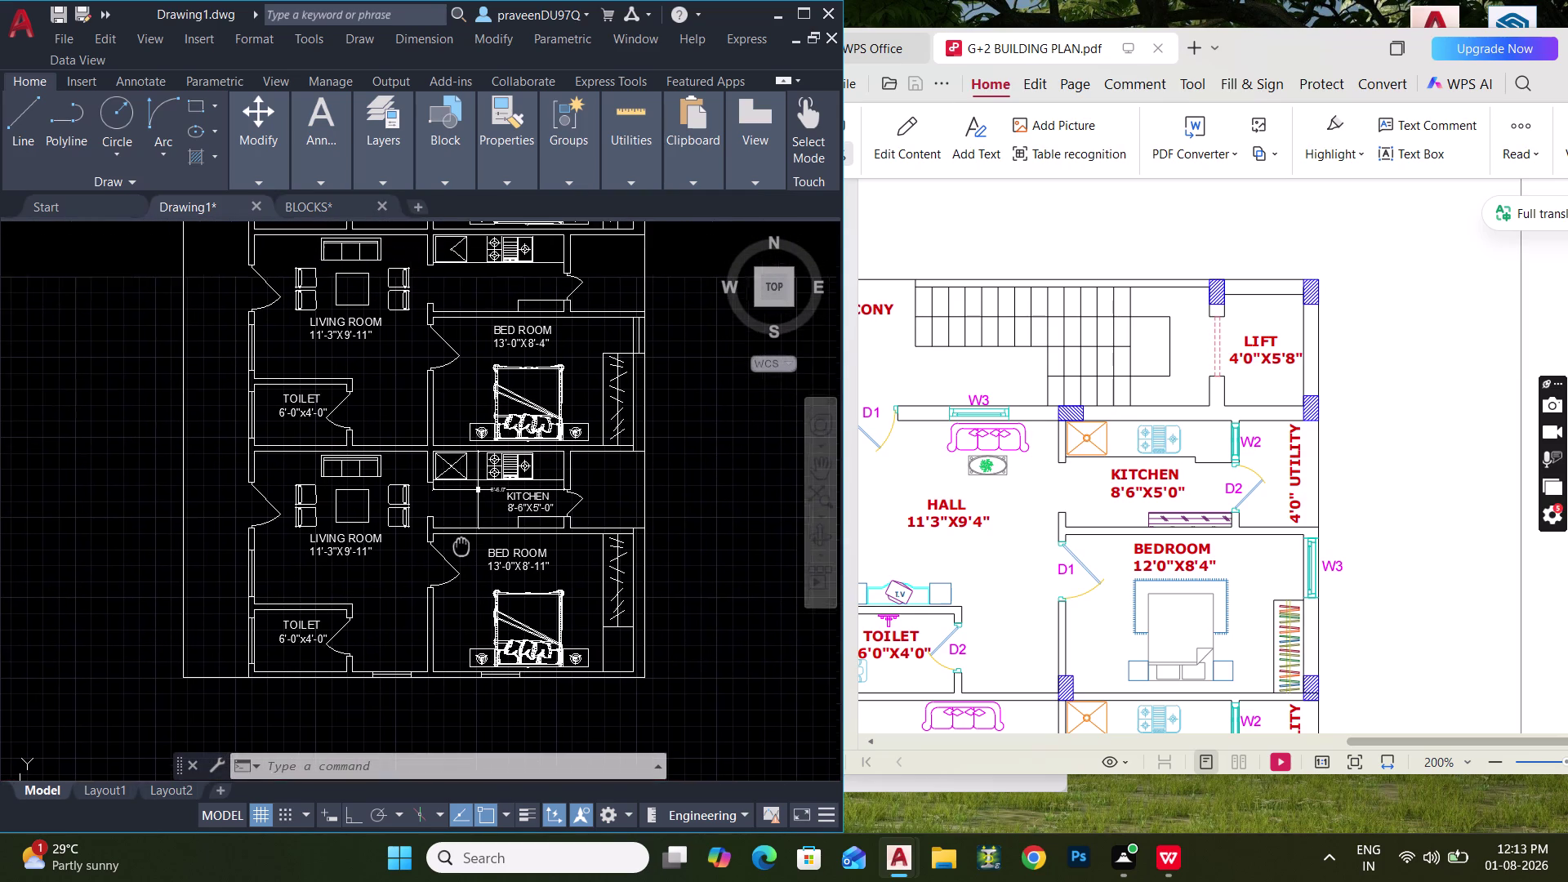
middle_drag(460, 543, 466, 621)
scroll(up, 3)
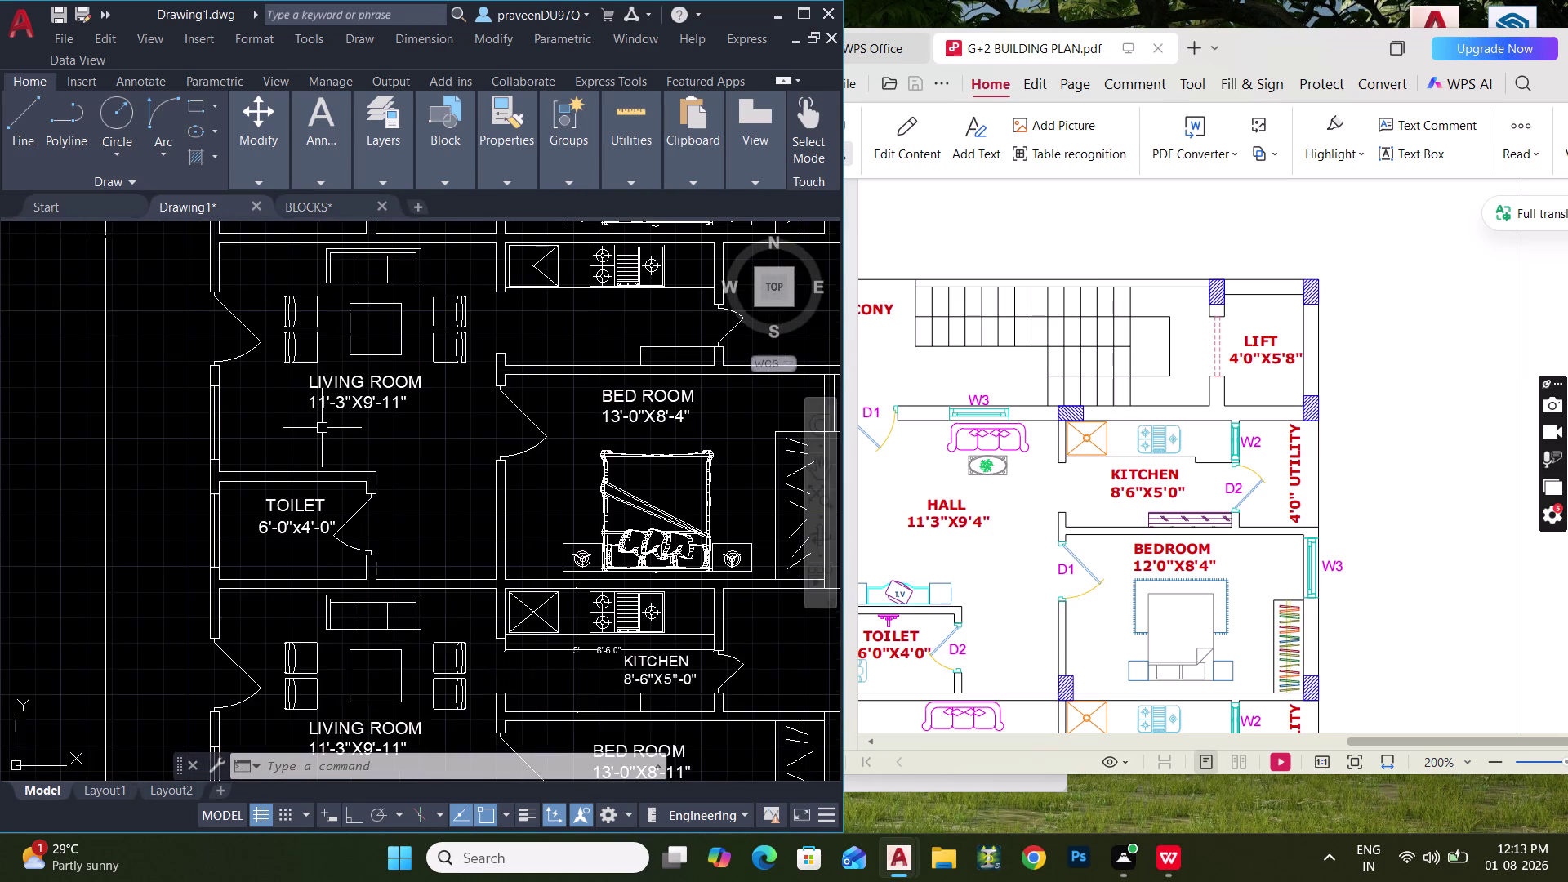
middle_drag(321, 428, 237, 490)
middle_drag(525, 393, 495, 284)
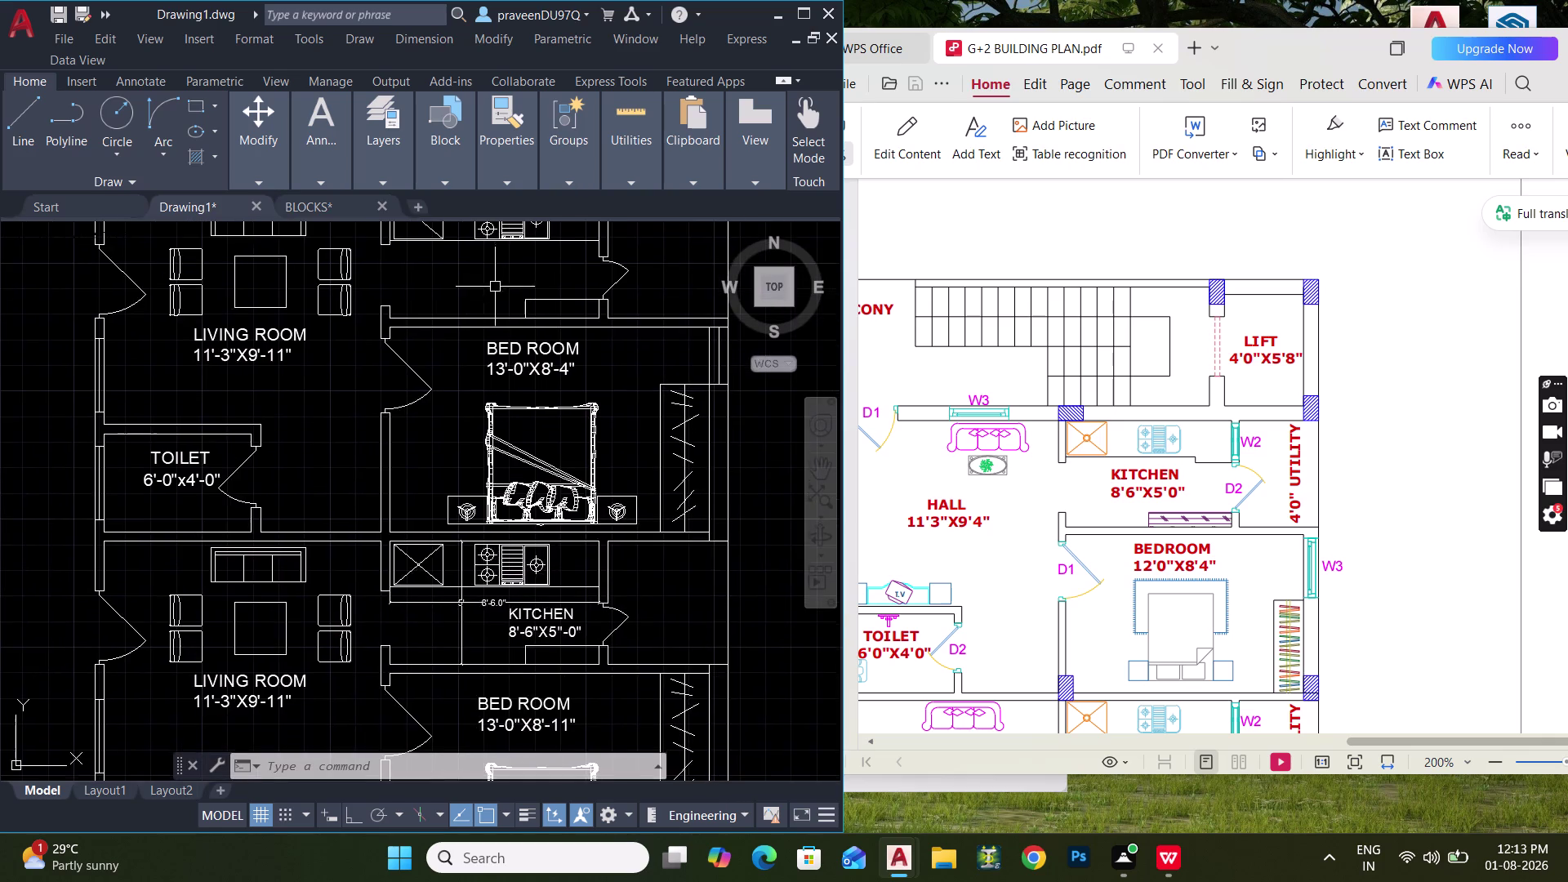
middle_drag(515, 390, 495, 222)
scroll(up, 3)
Erase the stray counter line and 8'-0" dimension from the kitchen.
click(363, 422)
click(327, 400)
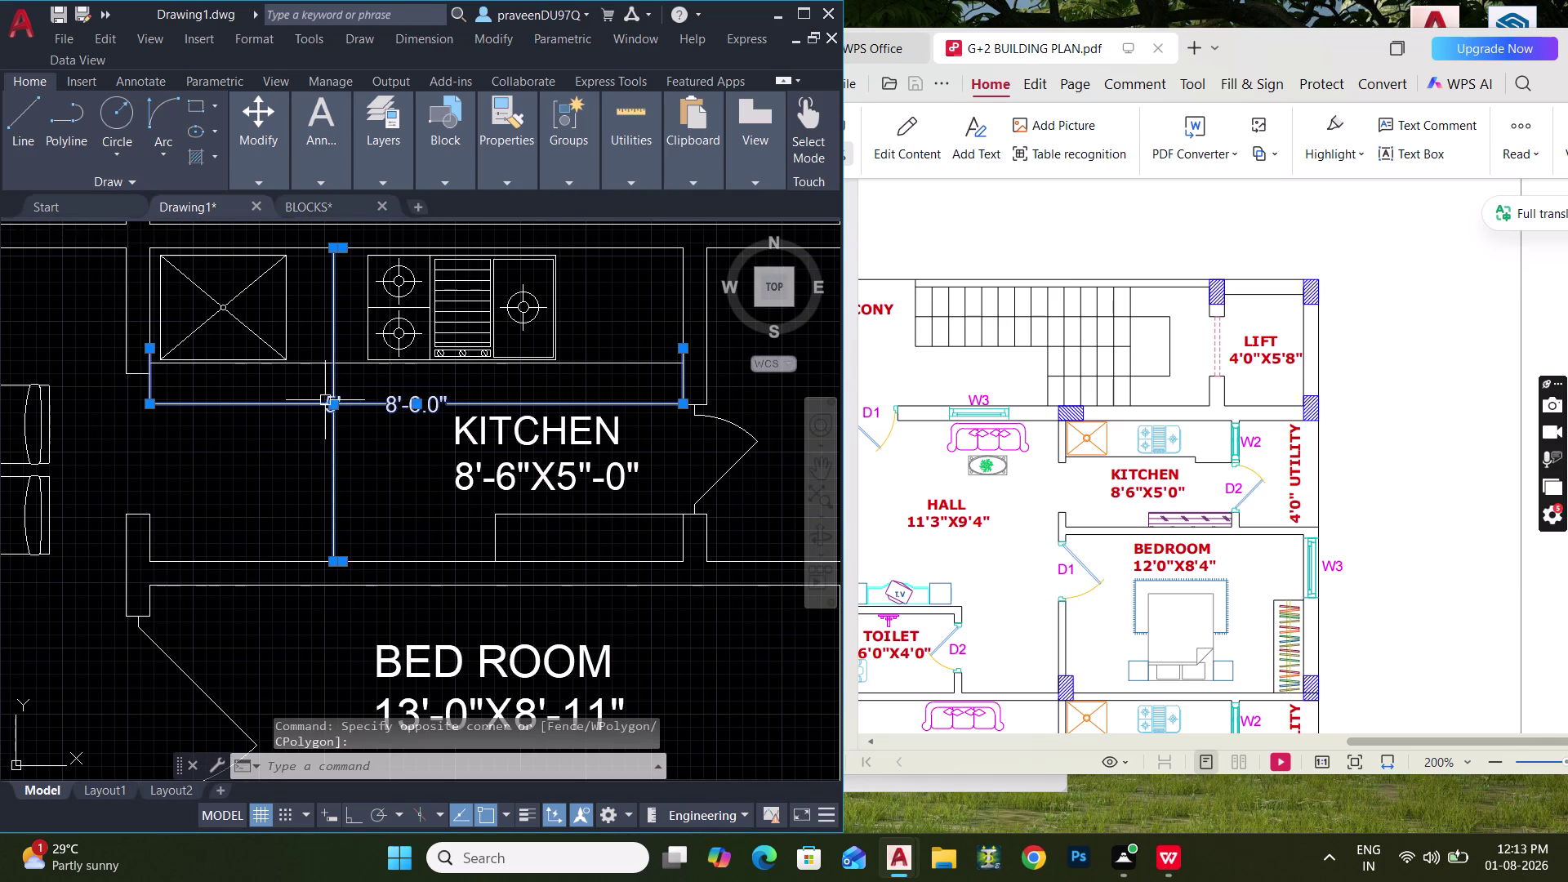
key(Delete)
middle_drag(490, 425, 445, 421)
Copy the KITCHEN 8'-6"X5'-0" label into the upper kitchen.
click(487, 427)
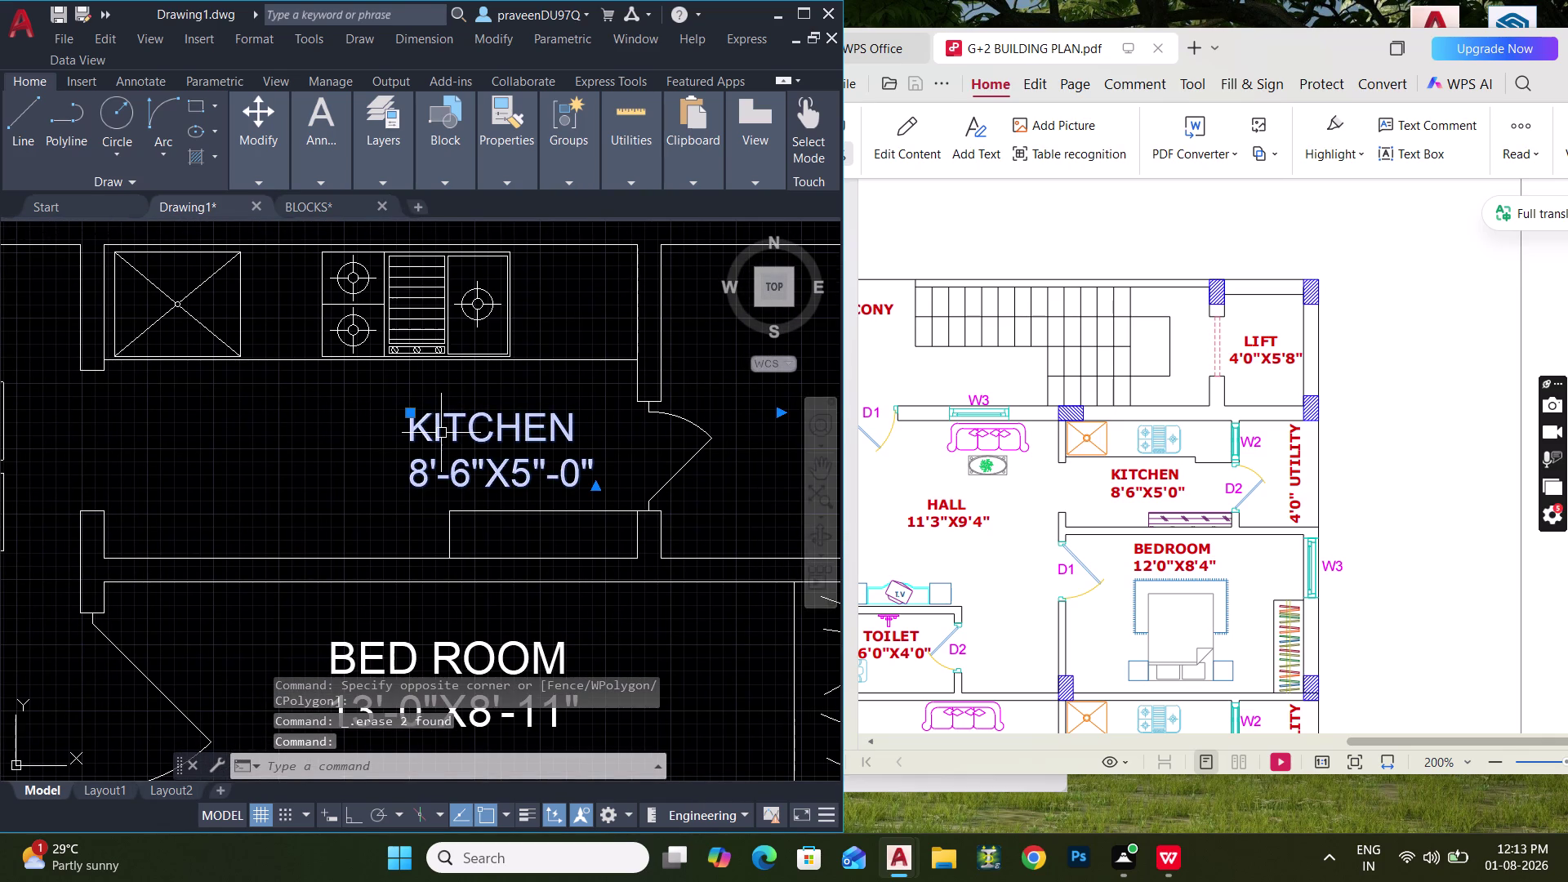
key(c)
key(o)
key(space)
click(433, 441)
scroll(down, 3)
middle_drag(346, 373, 343, 401)
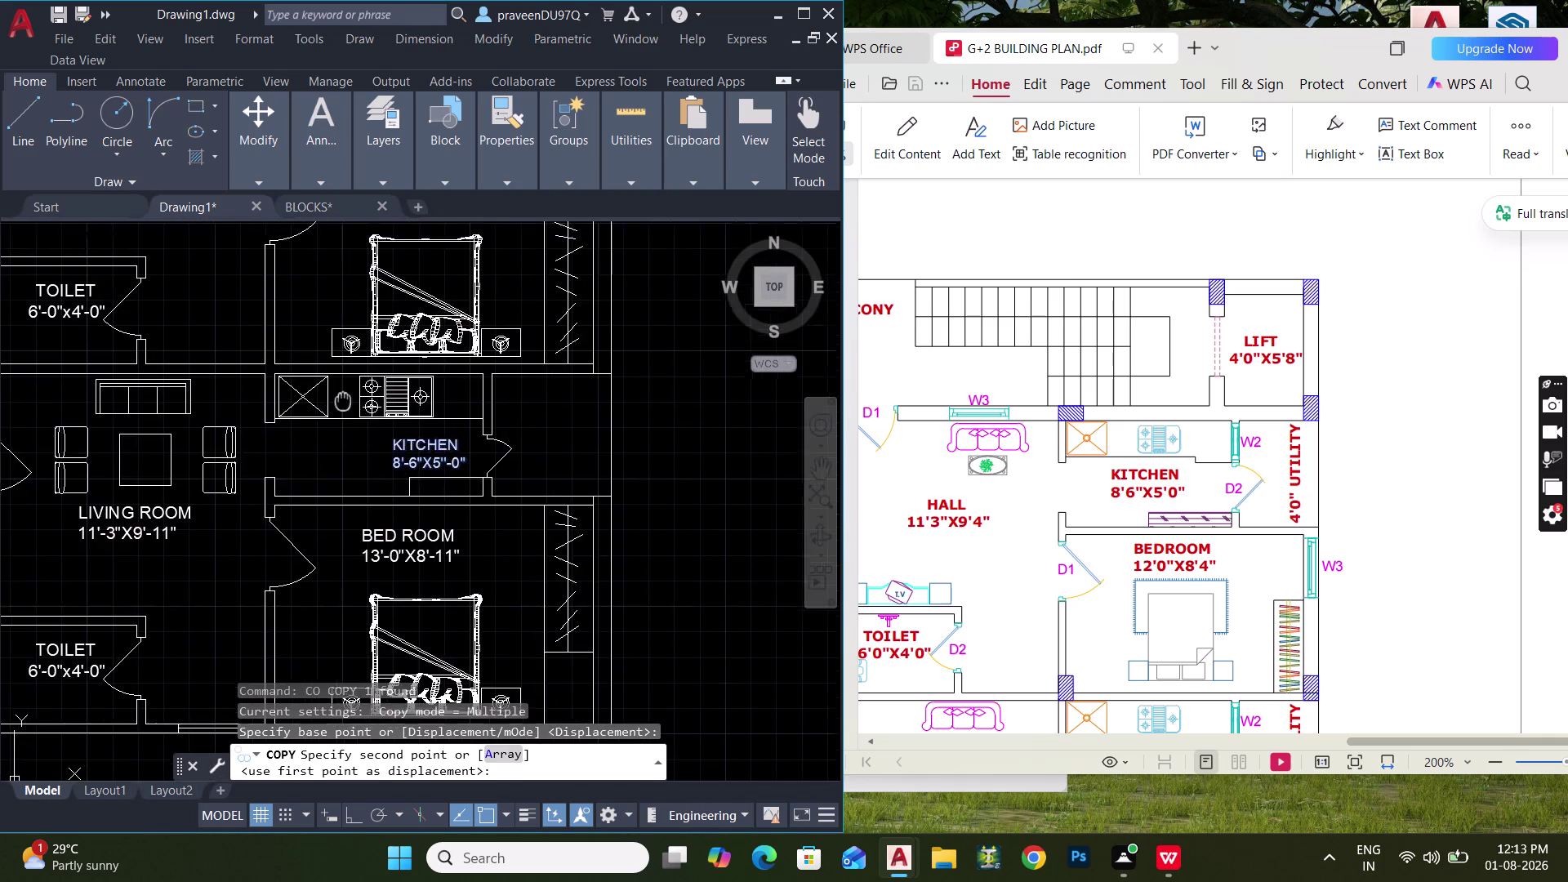
middle_drag(343, 401, 335, 539)
middle_drag(354, 371, 354, 539)
scroll(up, 3)
click(348, 412)
scroll(down, 3)
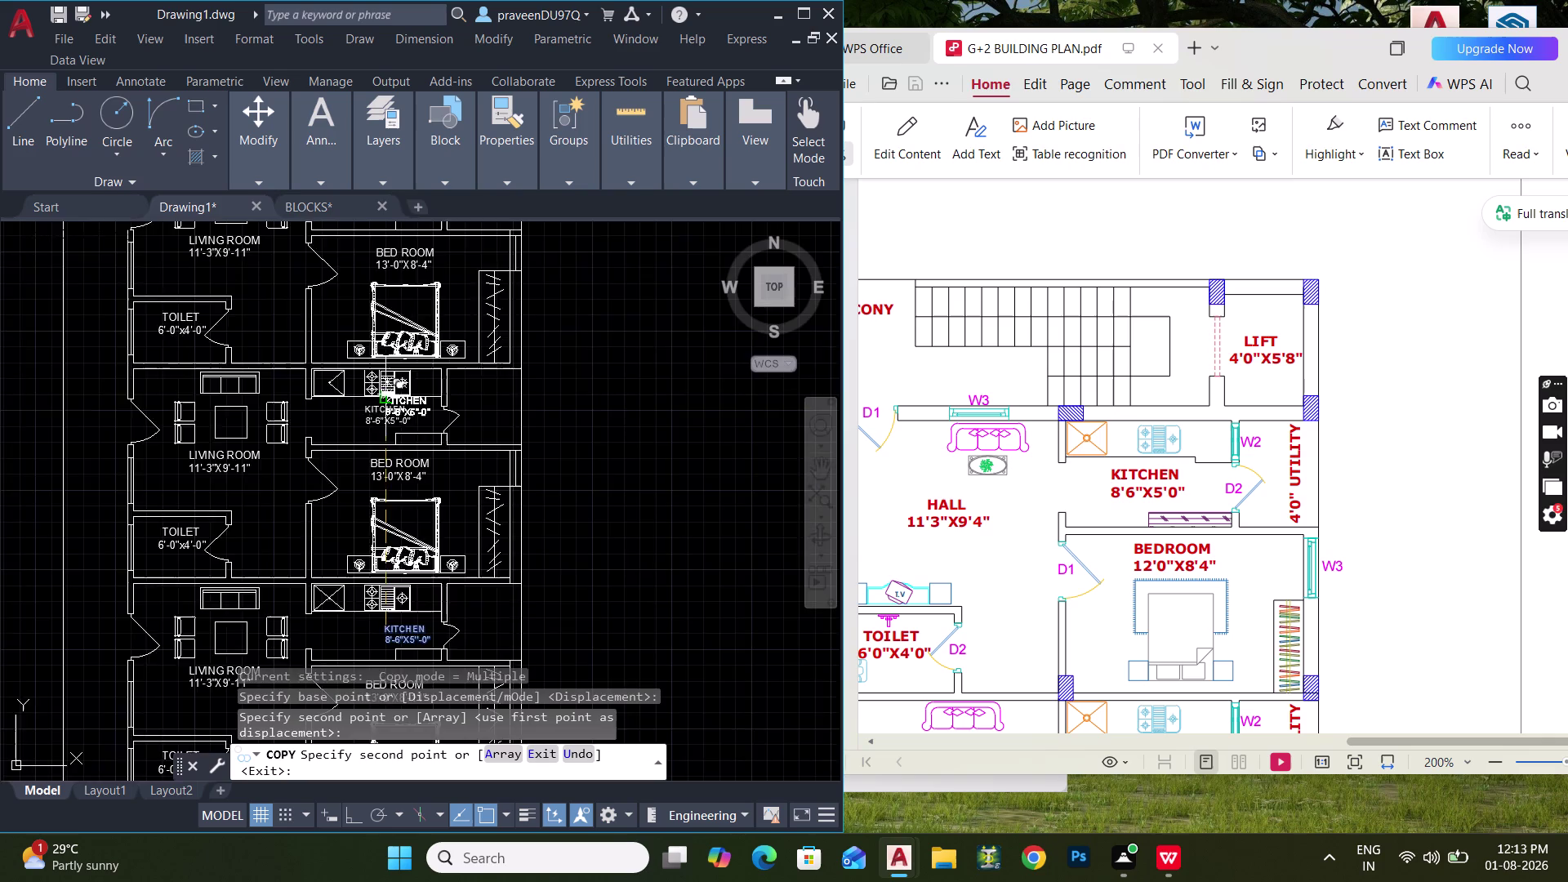
middle_drag(386, 404, 366, 575)
scroll(up, 3)
click(302, 396)
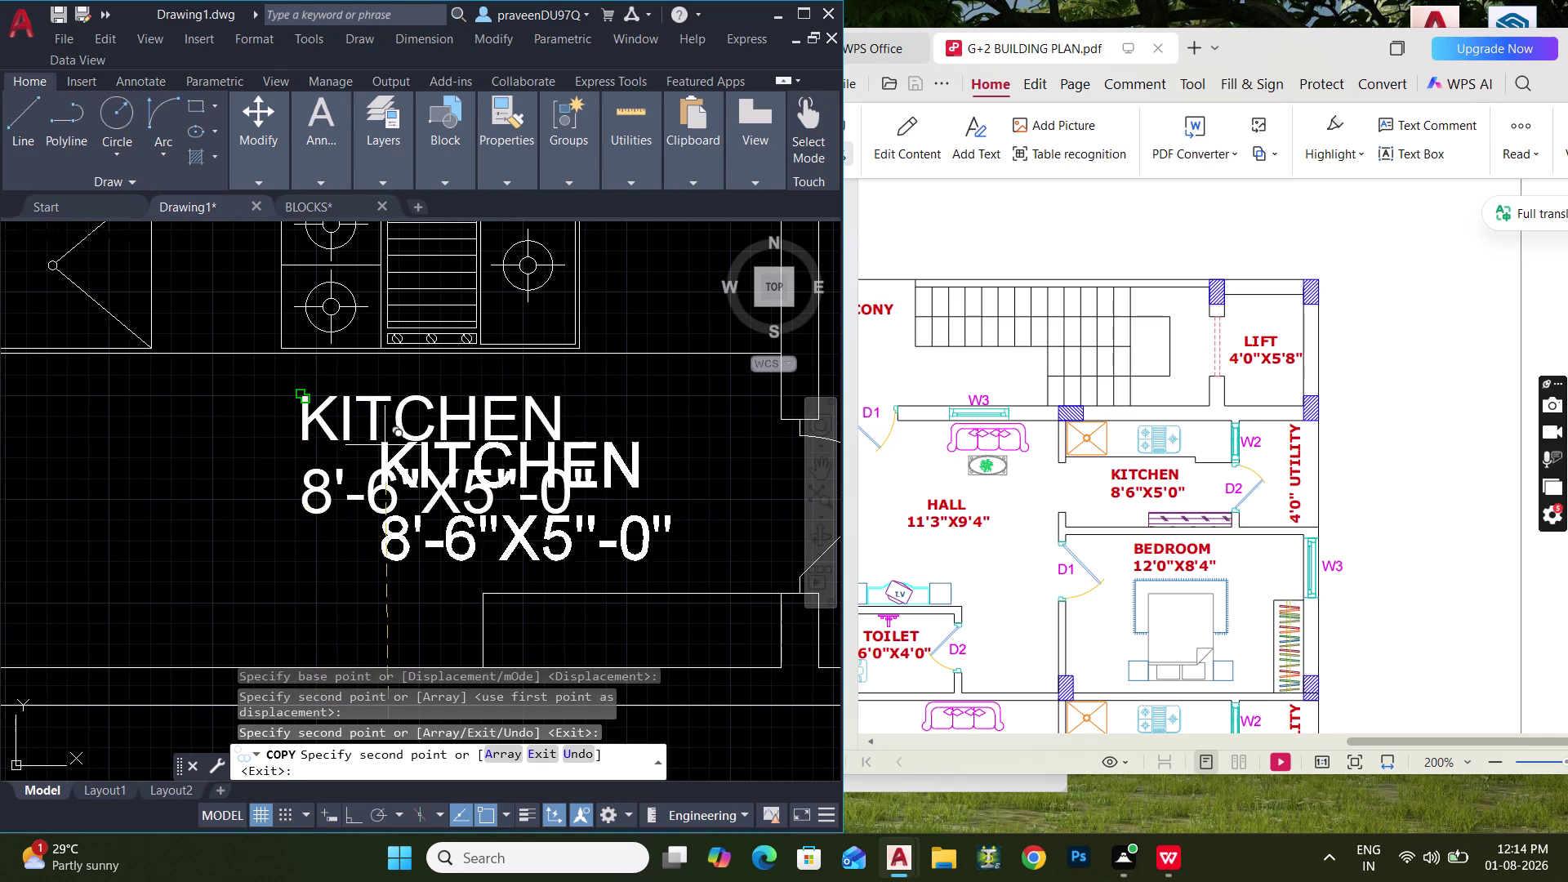
scroll(down, 3)
key(Escape)
Pan out to the building outline's top left and start DIMLINEAR.
scroll(down, 3)
middle_drag(435, 494, 419, 411)
scroll(down, 3)
middle_drag(438, 455, 430, 358)
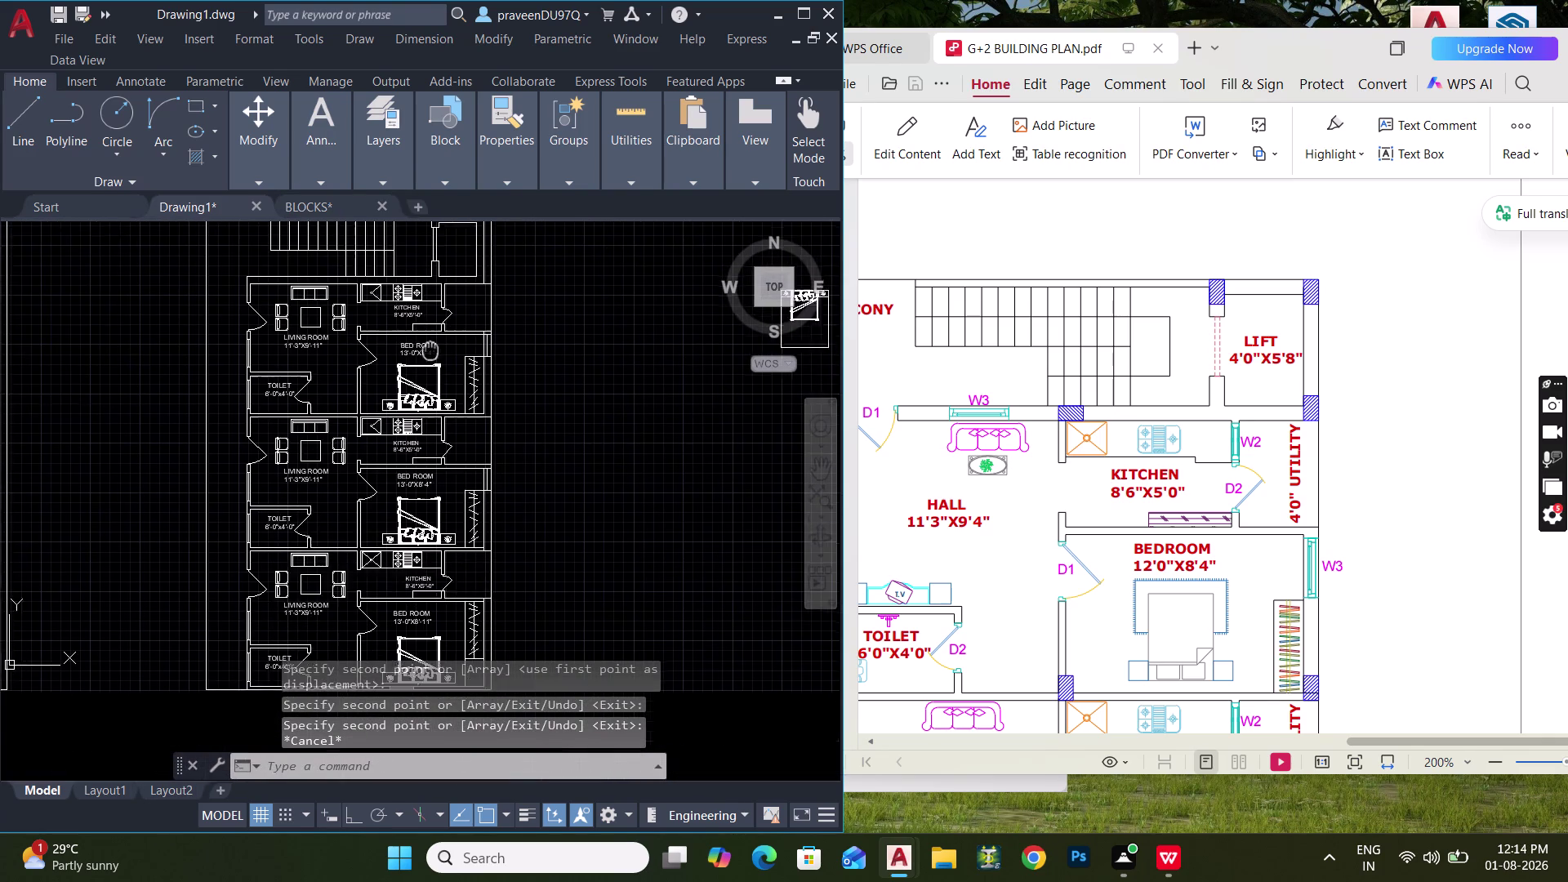
middle_drag(431, 358, 430, 336)
middle_drag(429, 353, 432, 483)
text(D)
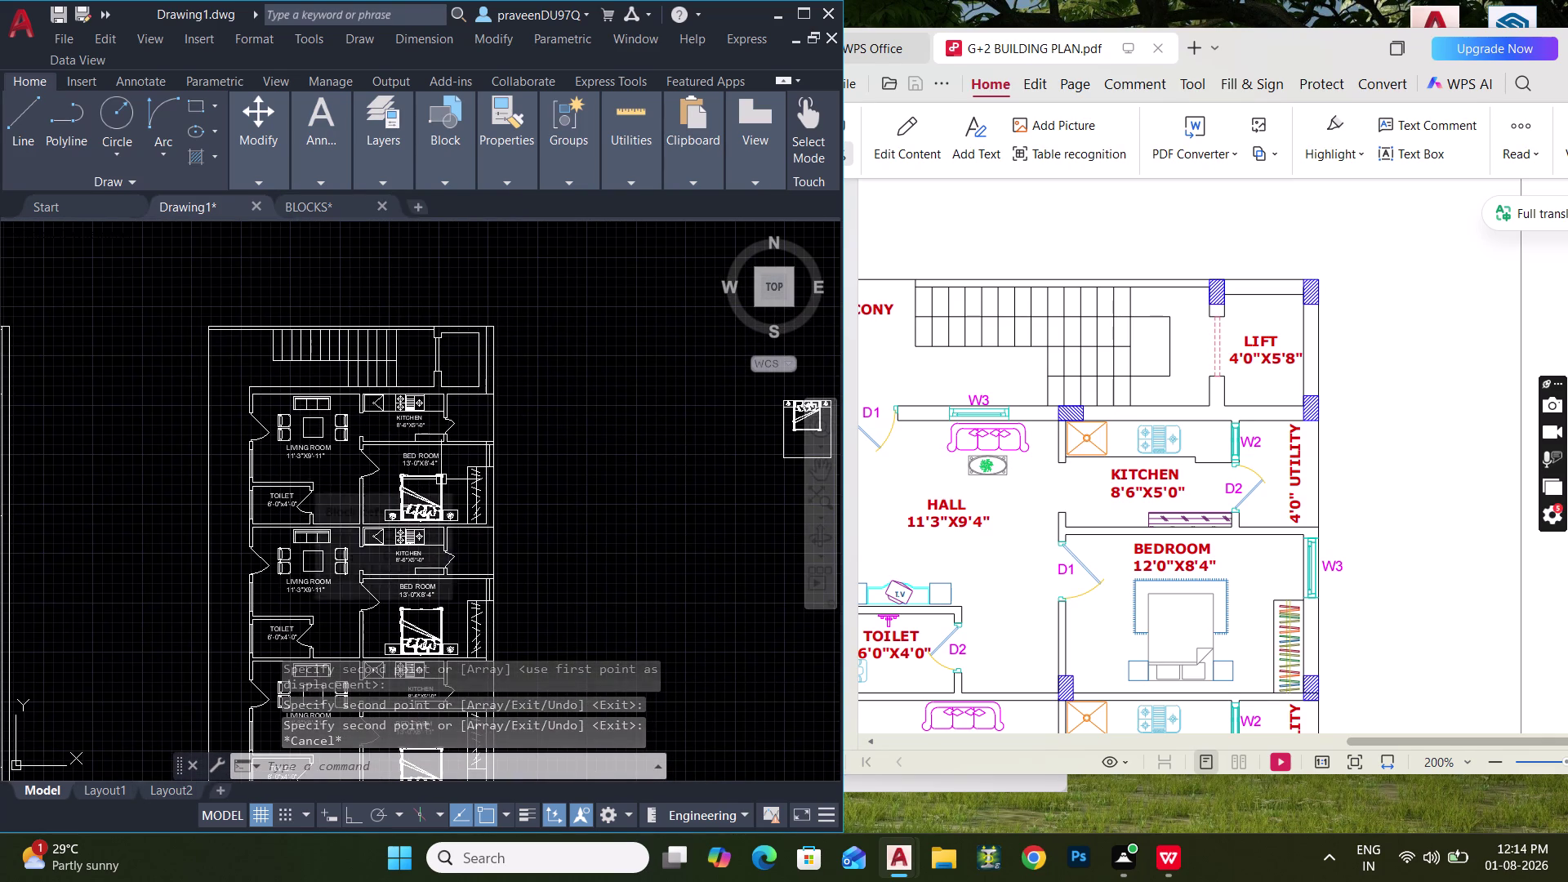
text(LI)
key(space)
Place a linear dimension along the plan's top edge from the top-left corner.
scroll(up, 3)
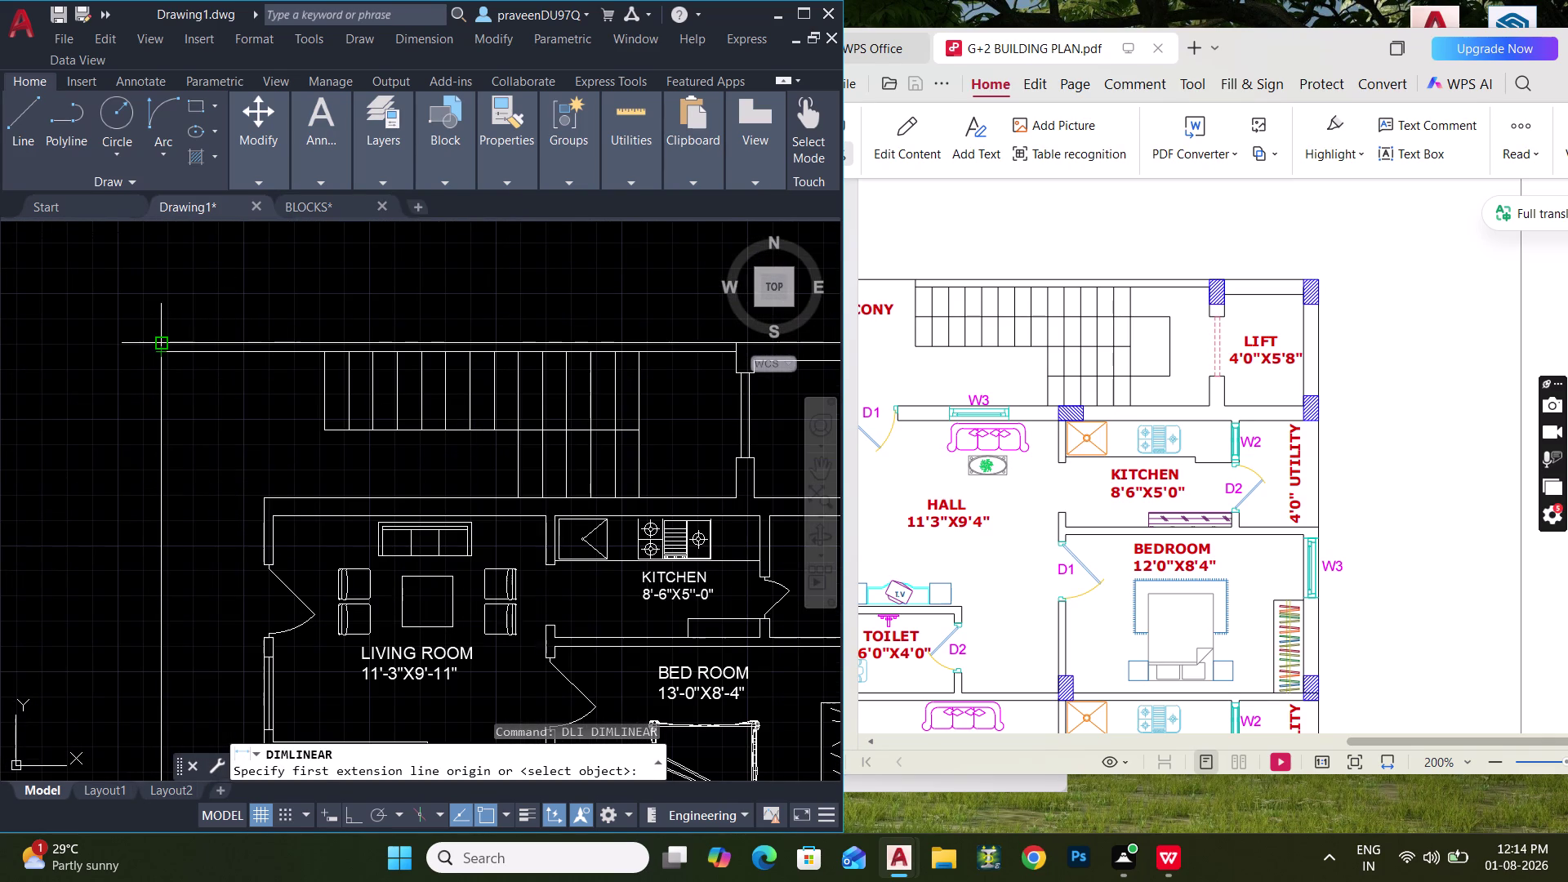
click(165, 341)
middle_drag(422, 336, 177, 384)
click(643, 394)
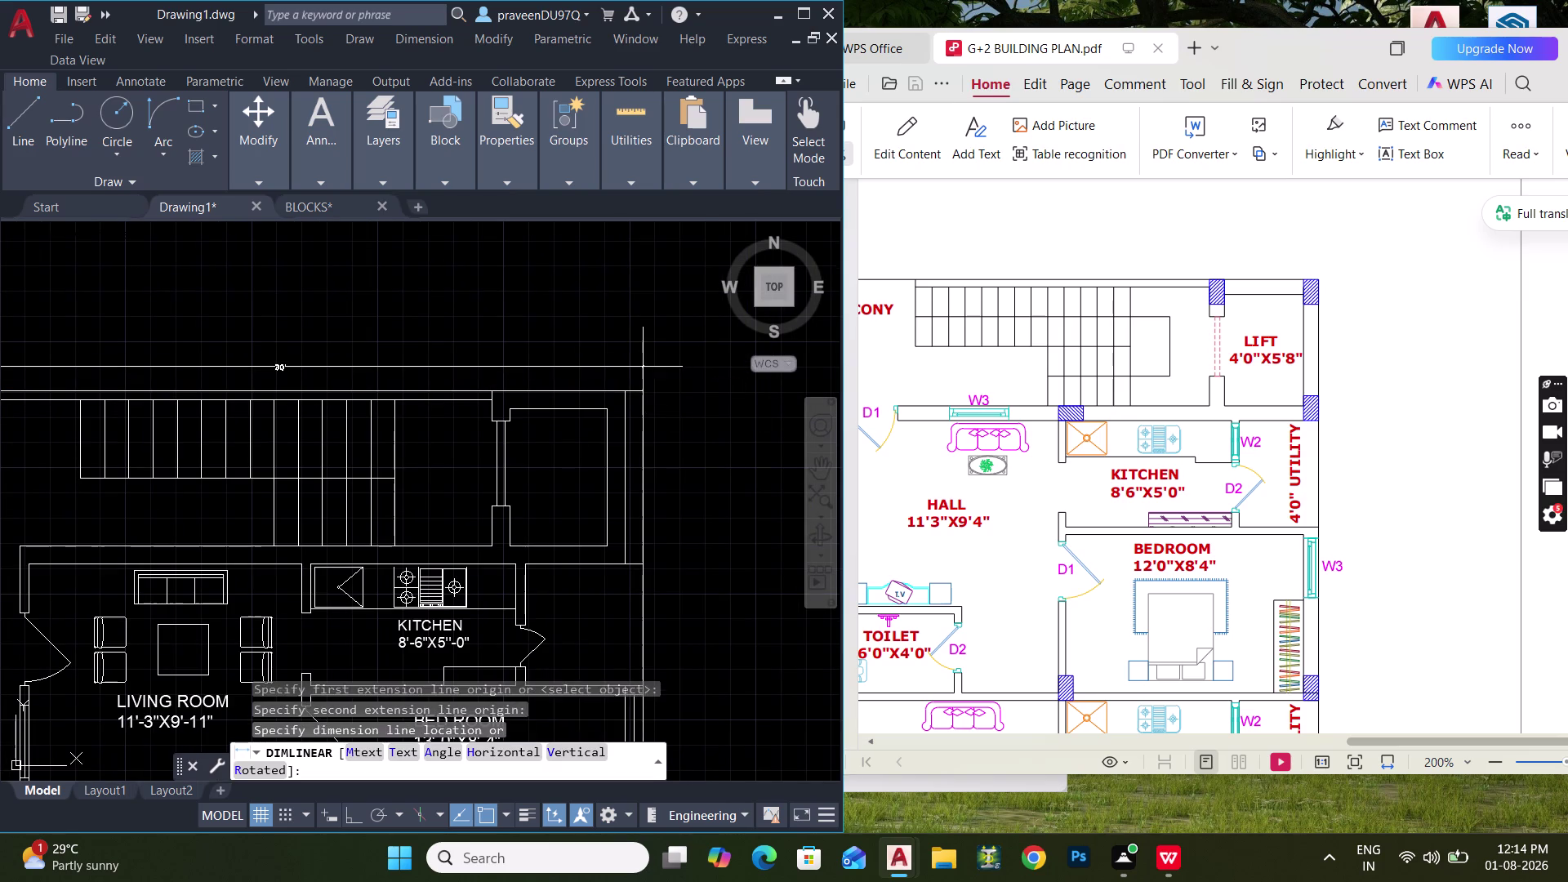
click(643, 361)
middle_drag(415, 433, 613, 258)
Add the 50' overall vertical dimension down the left side of the plan.
key(space)
middle_drag(330, 336, 436, 414)
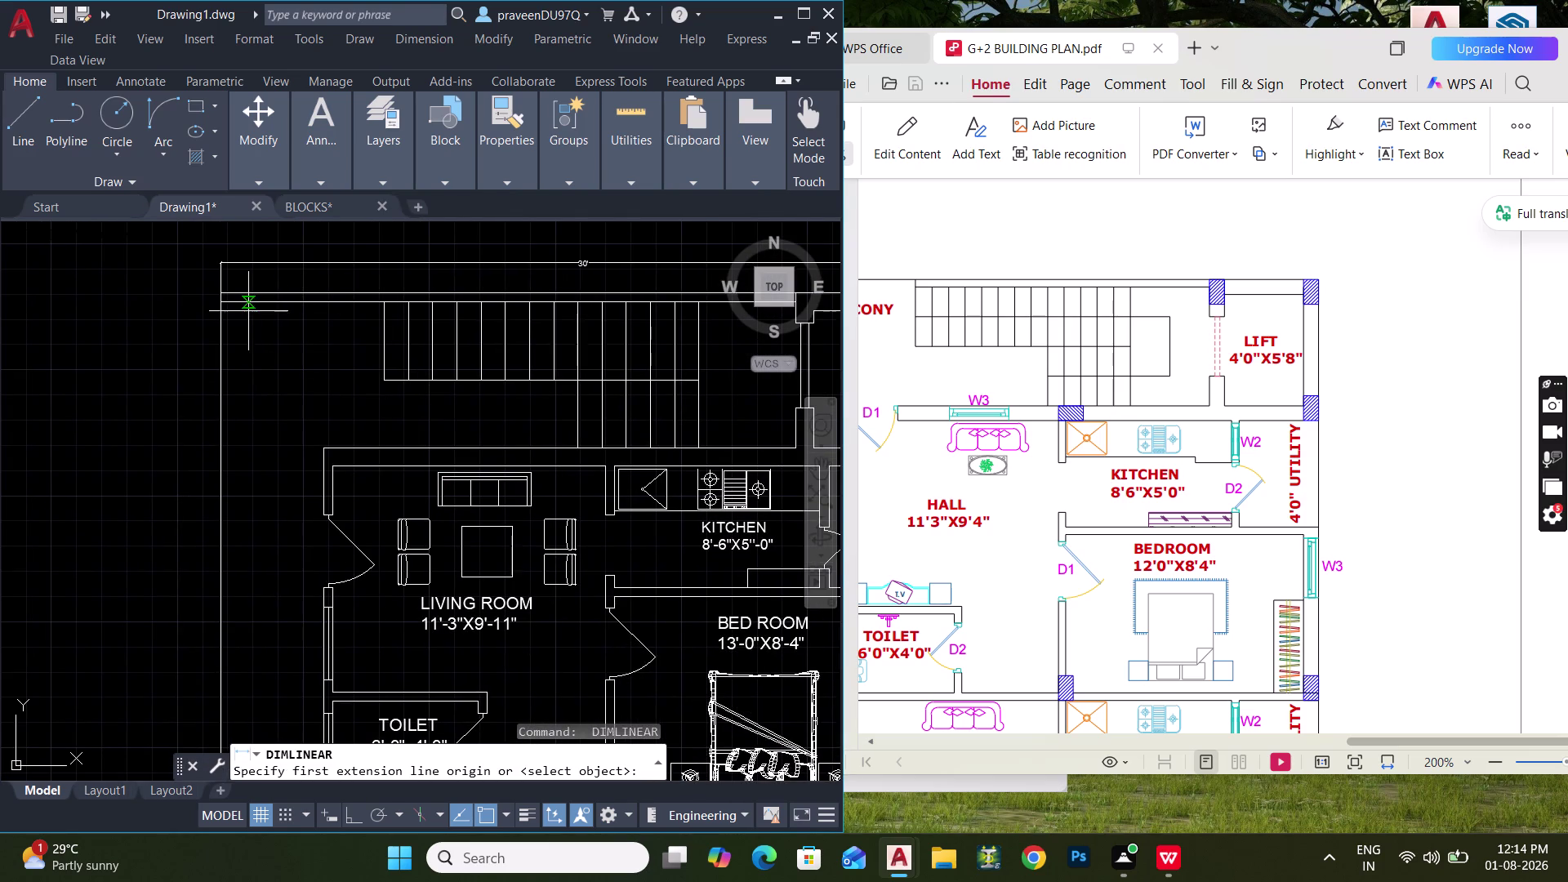
click(220, 293)
middle_drag(222, 456, 252, 181)
scroll(down, 3)
middle_drag(265, 326, 297, 96)
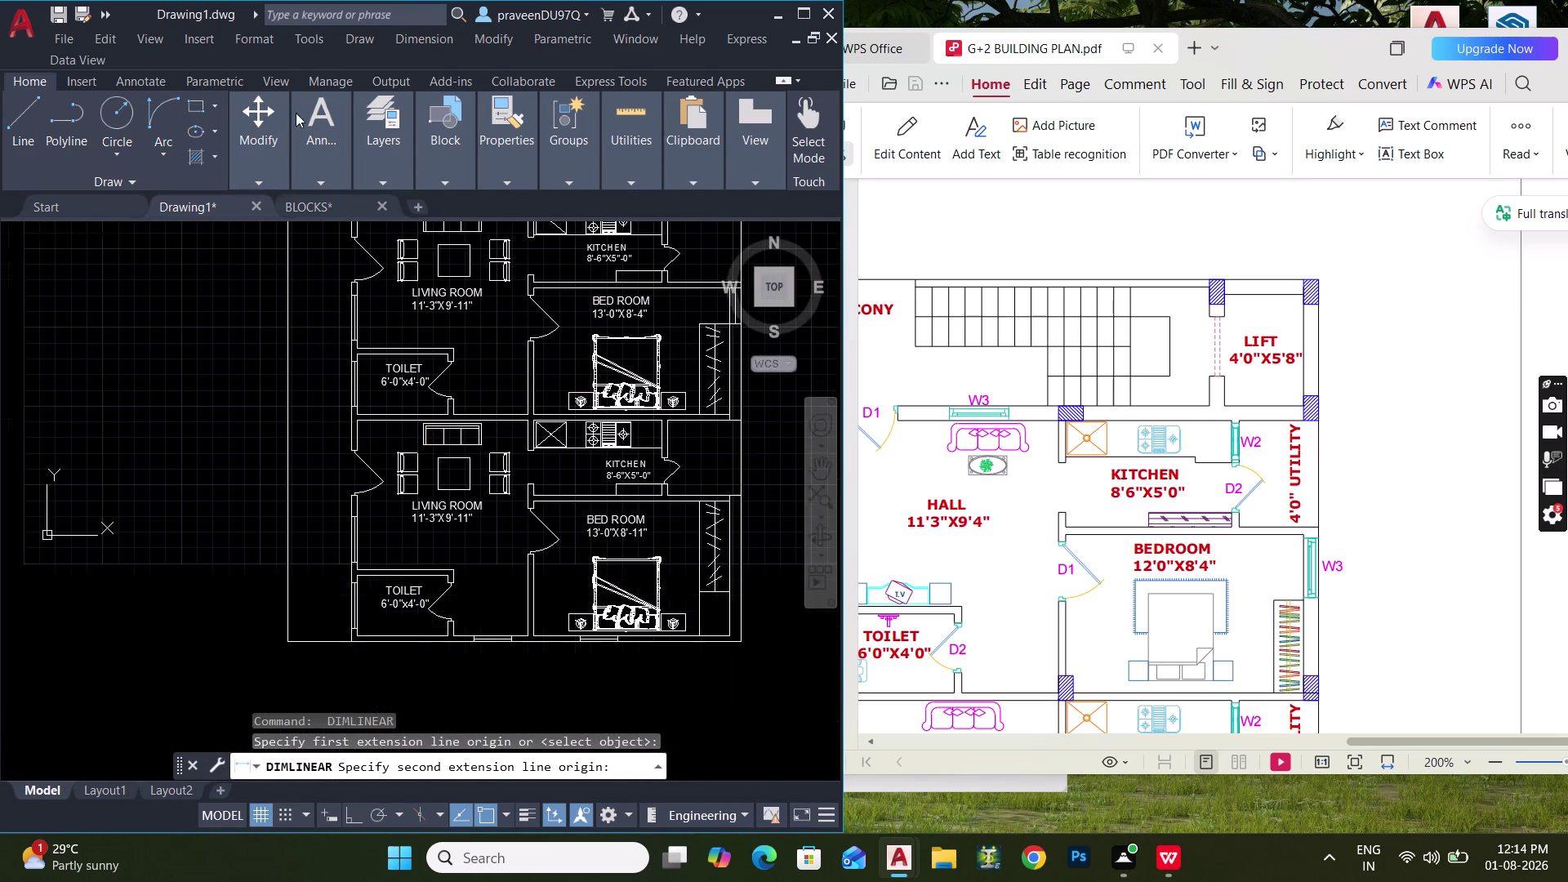
middle_drag(247, 423, 268, 293)
click(312, 522)
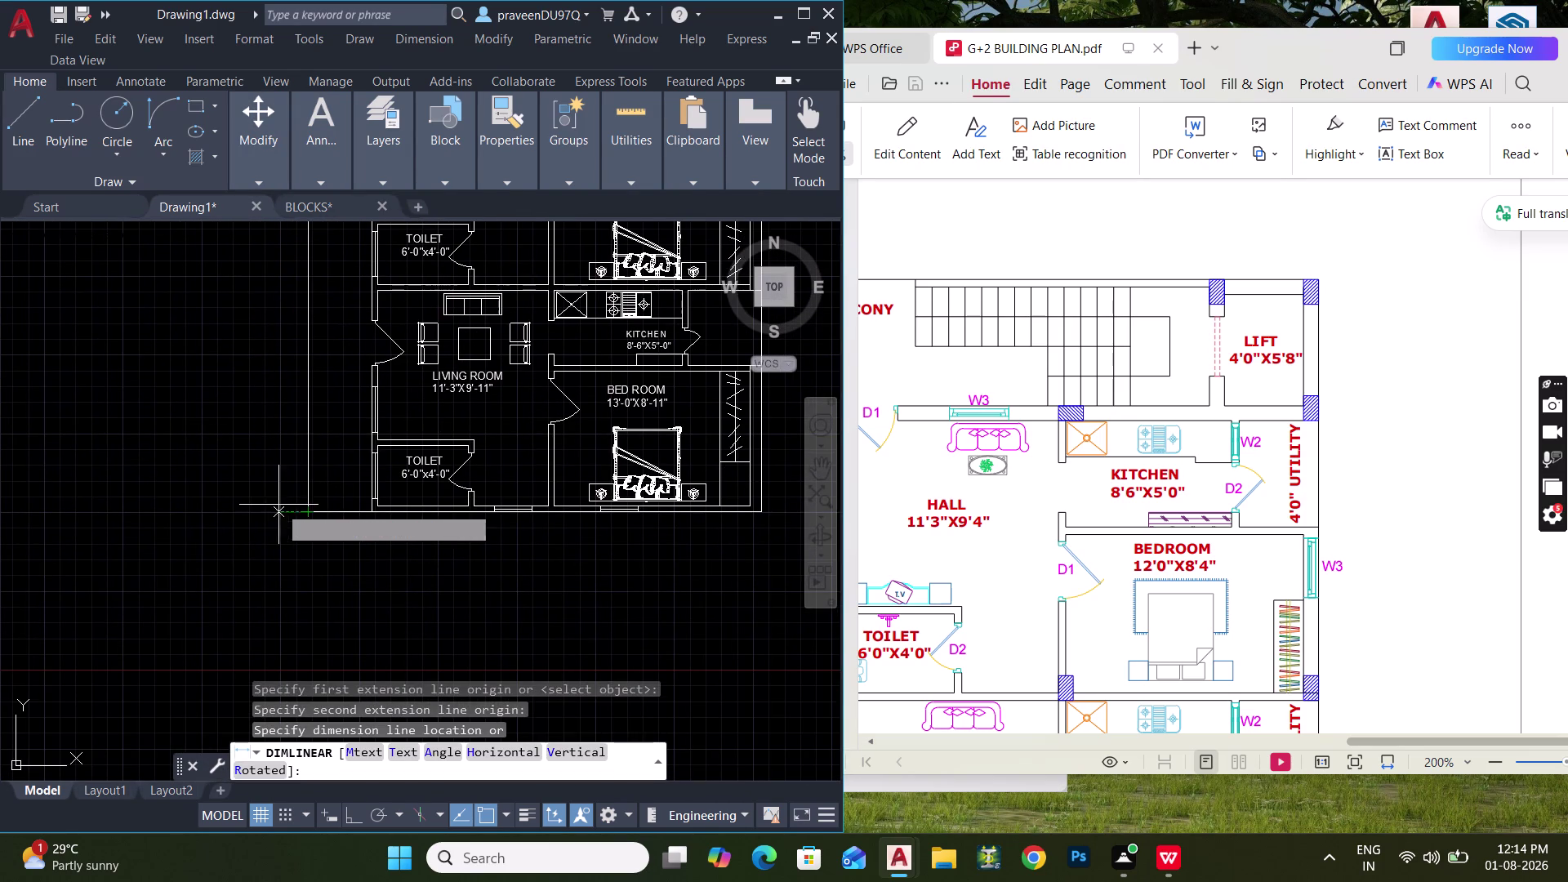
click(273, 499)
Move the 50' dimension text onto its dimension line using the text grip.
scroll(down, 3)
middle_drag(287, 388, 279, 727)
scroll(up, 3)
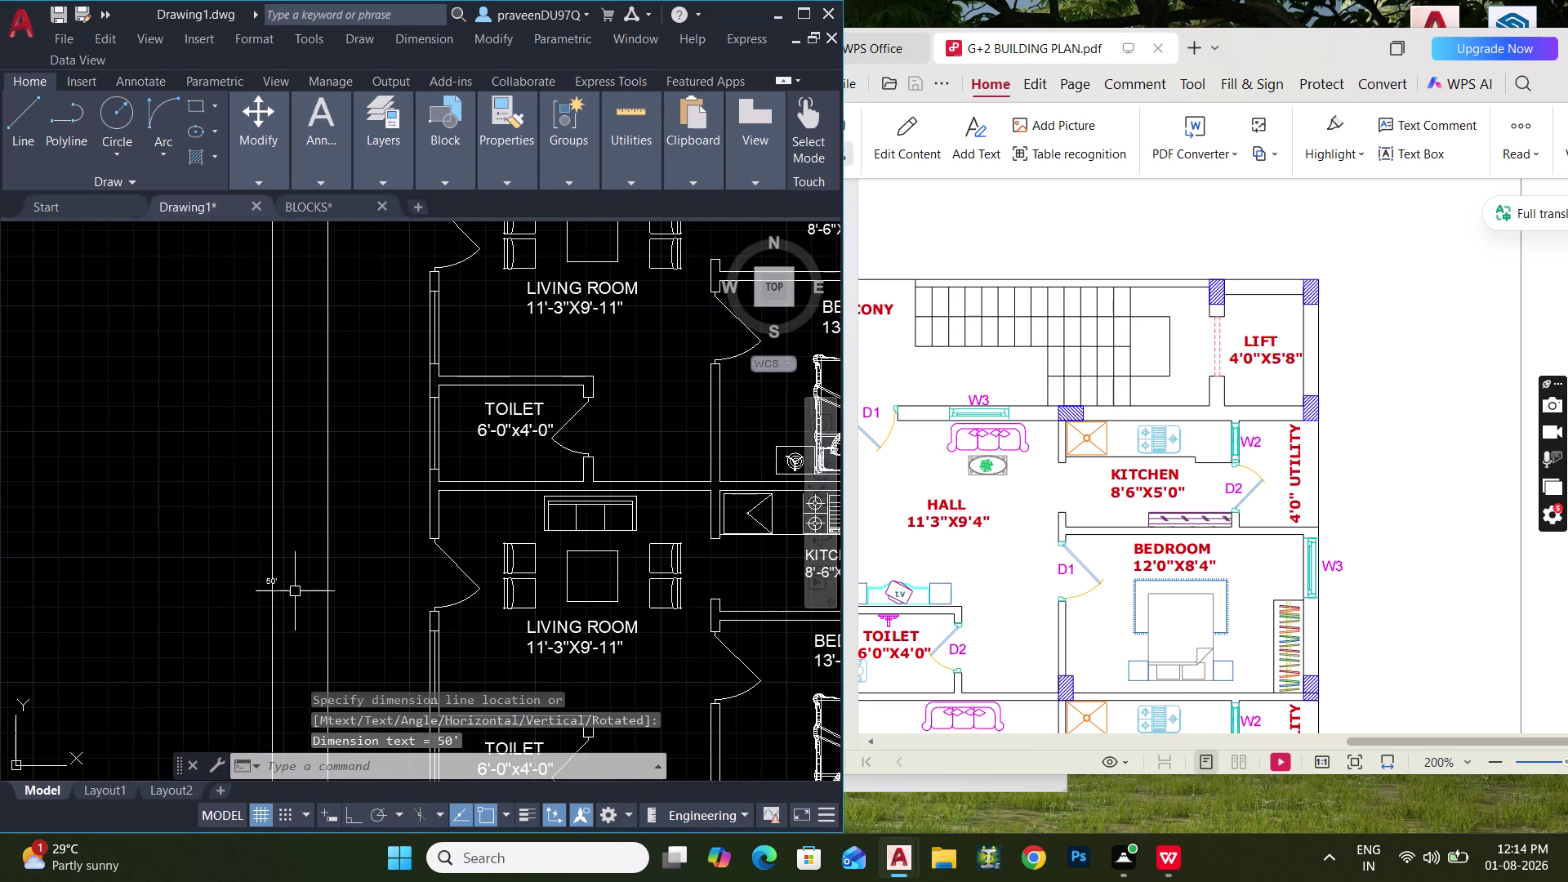
drag(295, 593, 263, 570)
click(239, 542)
scroll(up, 3)
click(223, 572)
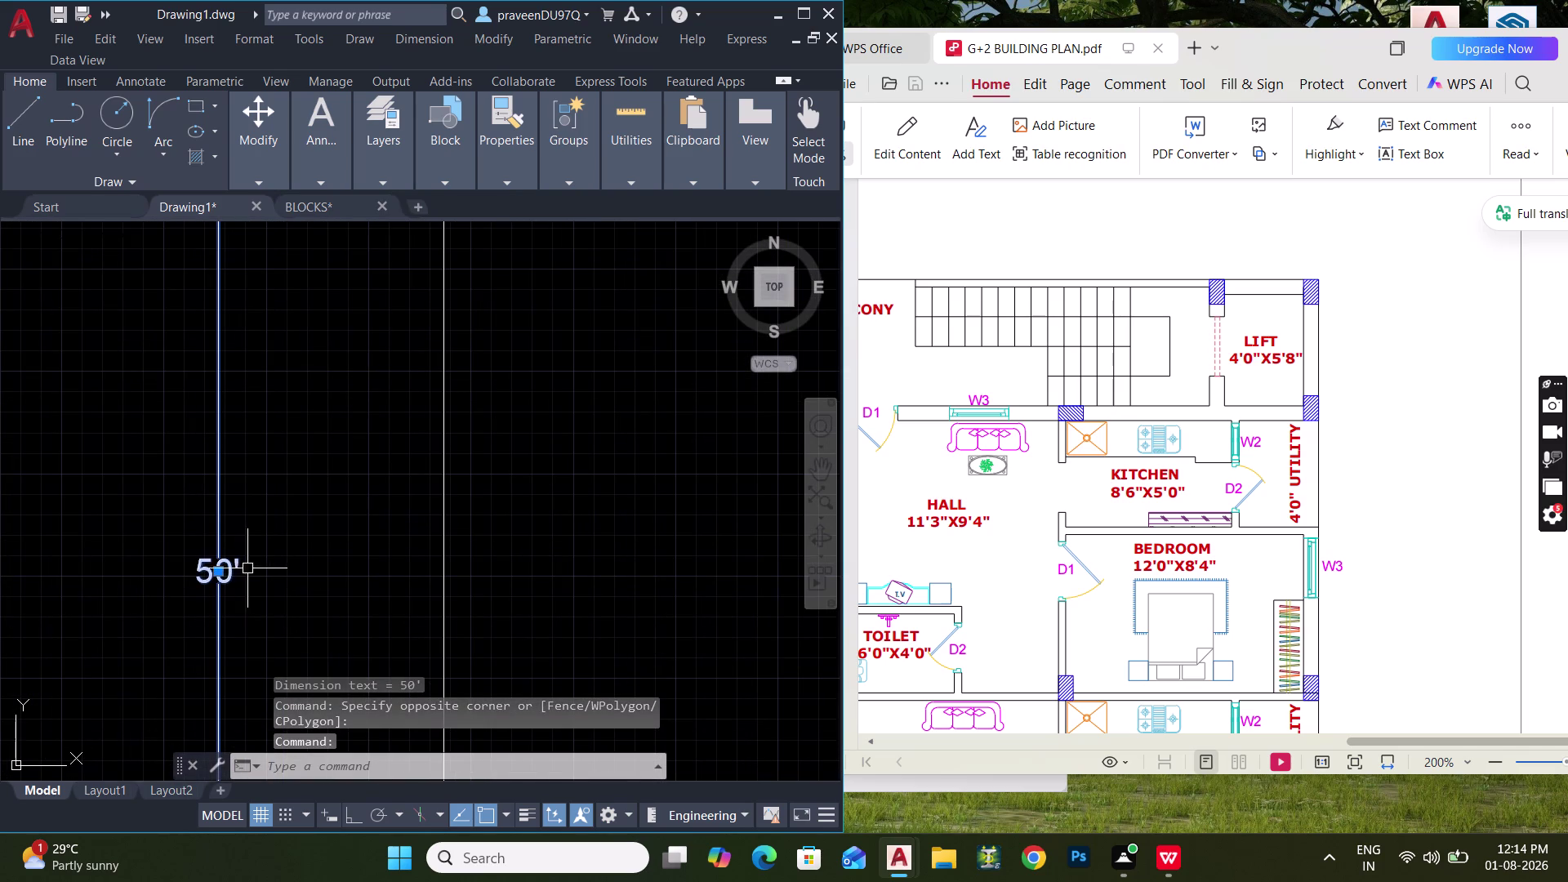
click(218, 571)
click(302, 575)
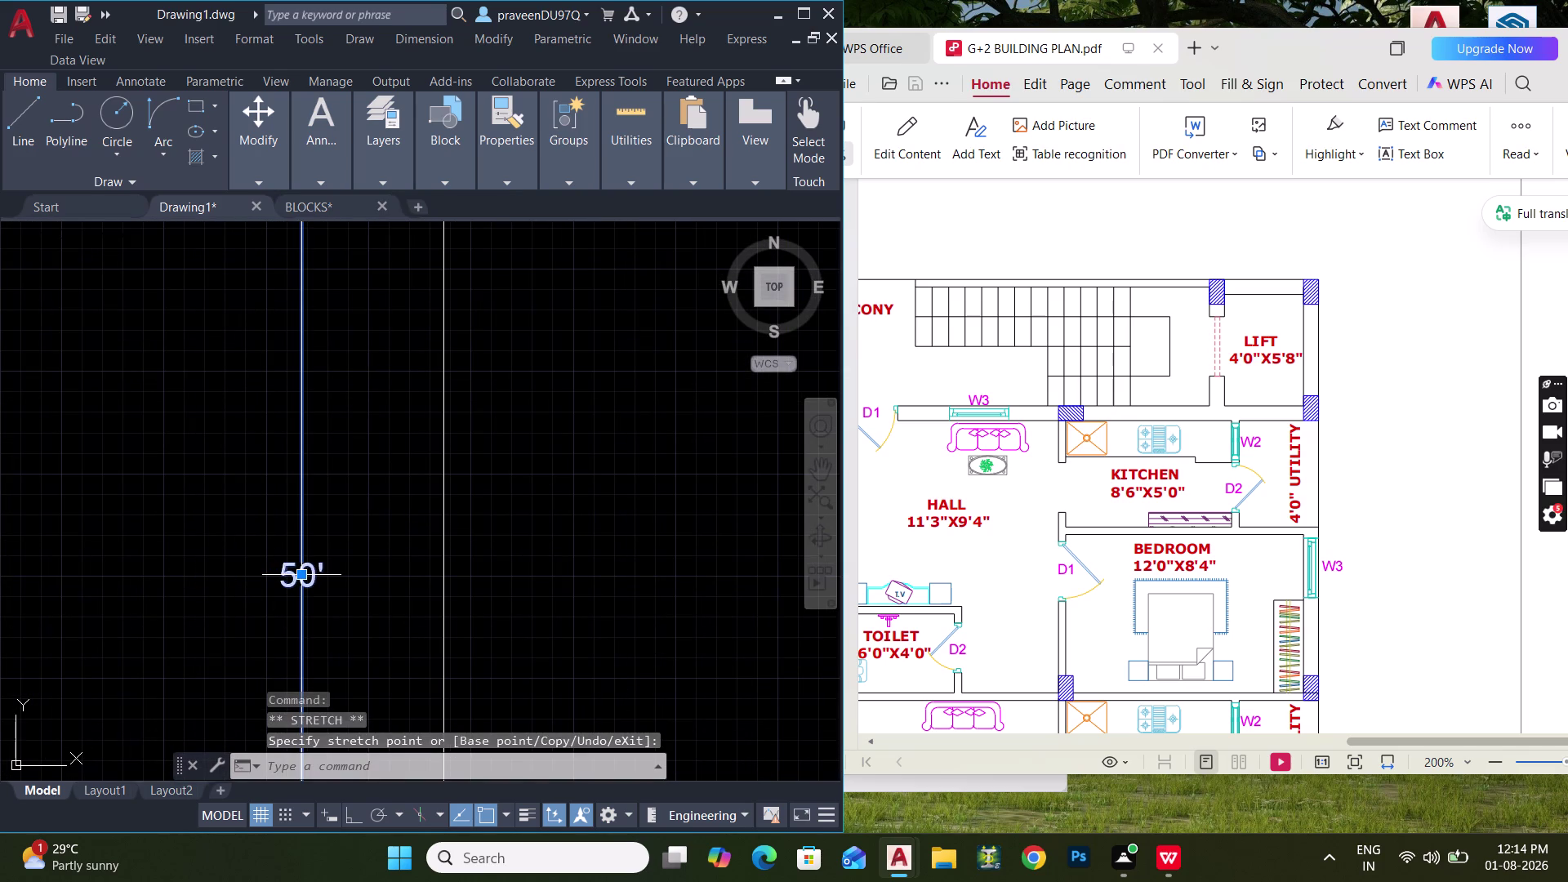
key(Escape)
key(Escape)
Zoom out to the full plan and open the Dimension Style Manager.
scroll(down, 3)
scroll(down, 3)
middle_drag(374, 563, 294, 547)
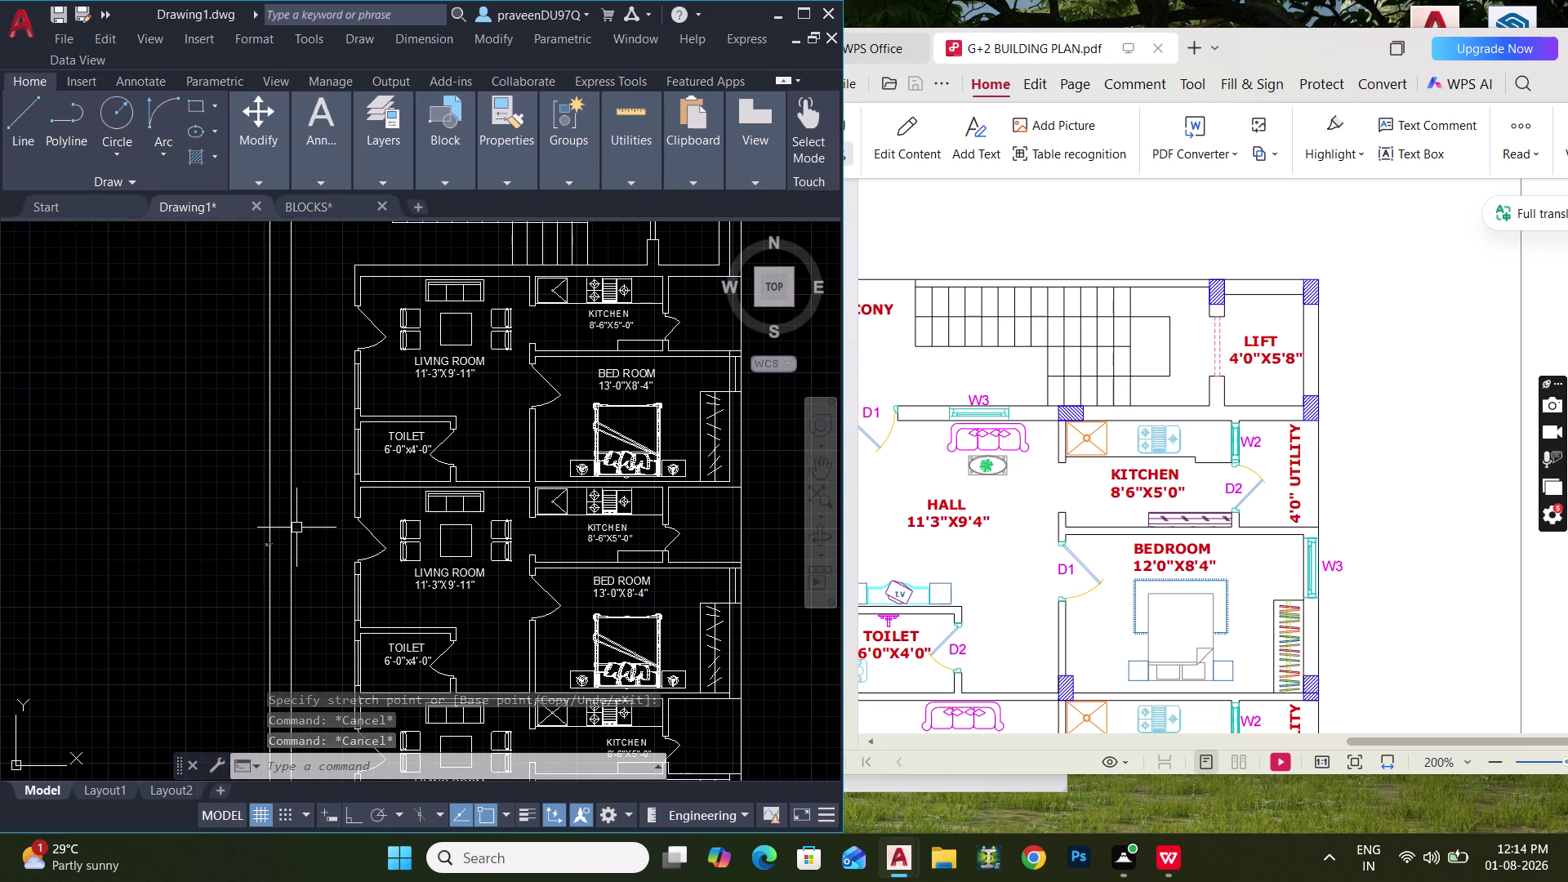
text(D)
key(space)
Set the Standard style's text height to 5", then close the Dimension Style Manager.
click(629, 381)
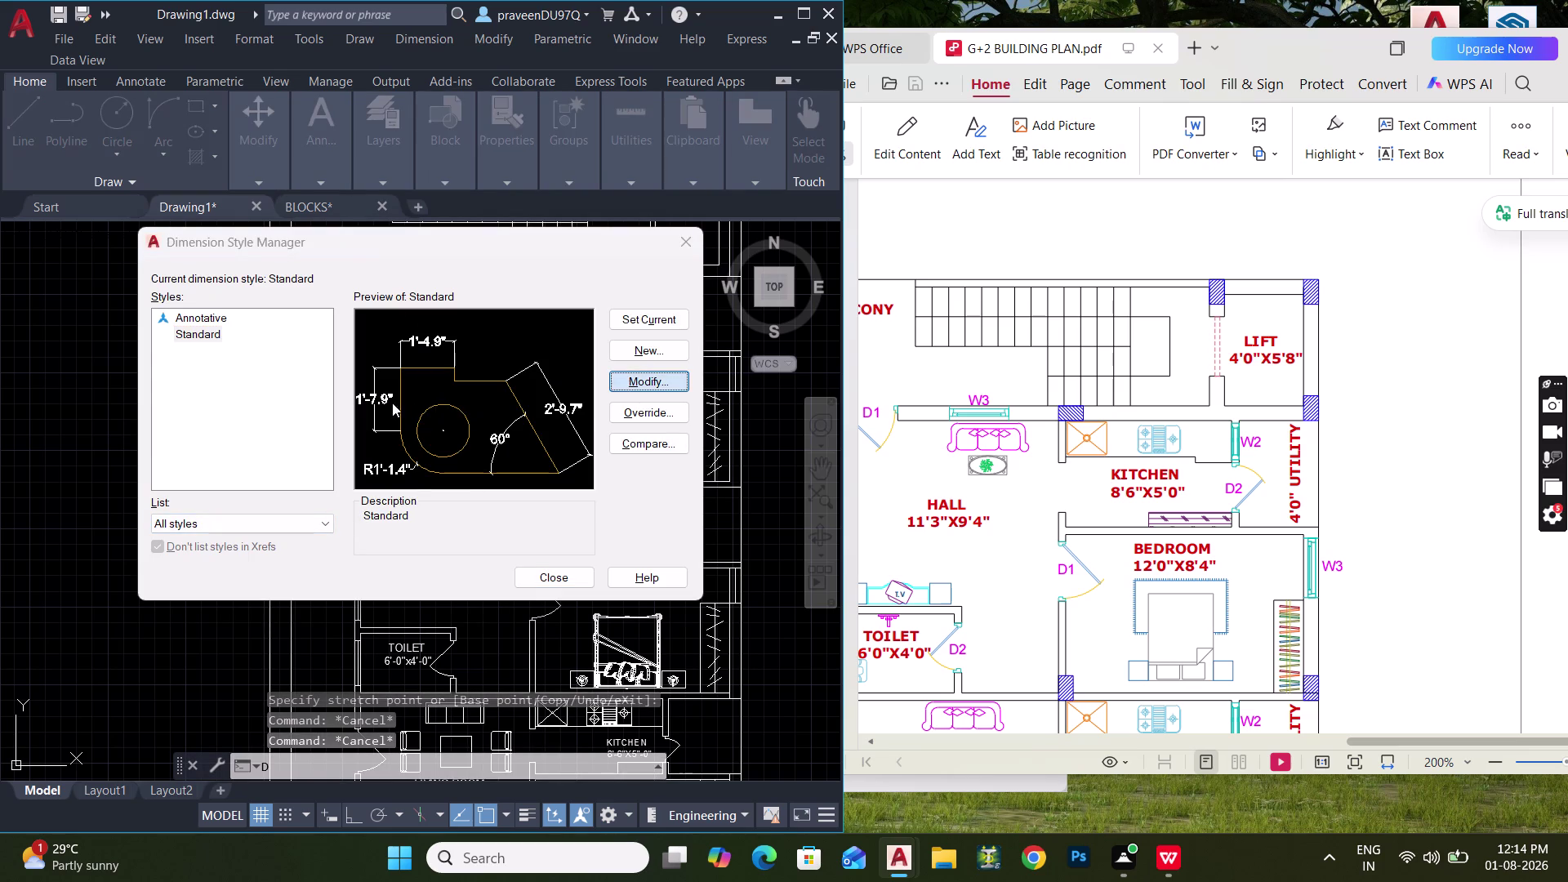
click(569, 224)
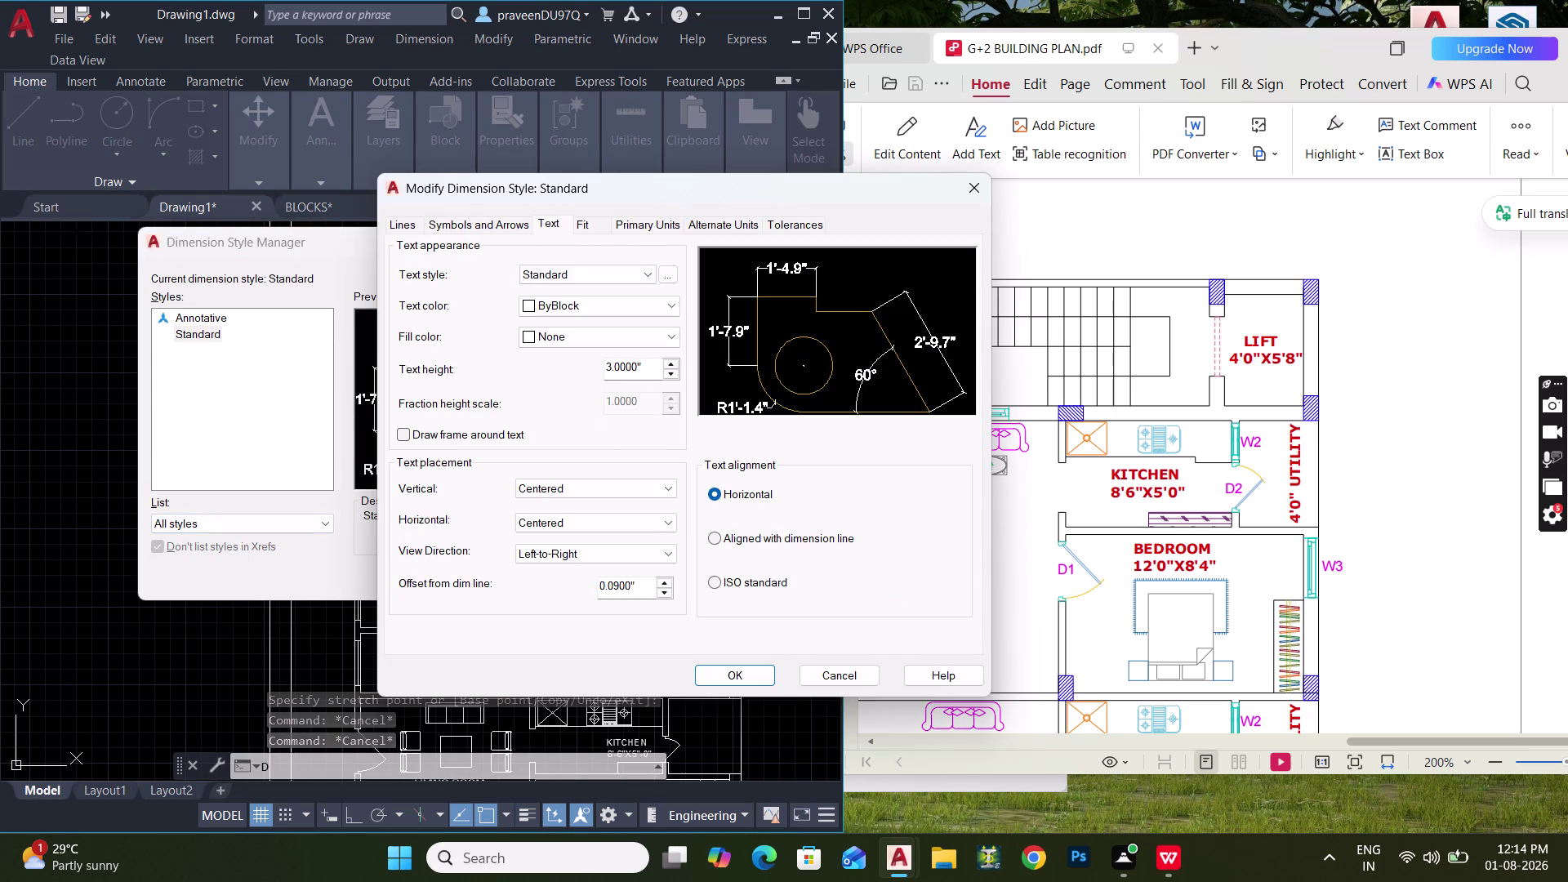
drag(644, 376, 591, 382)
text(5")
key(Return)
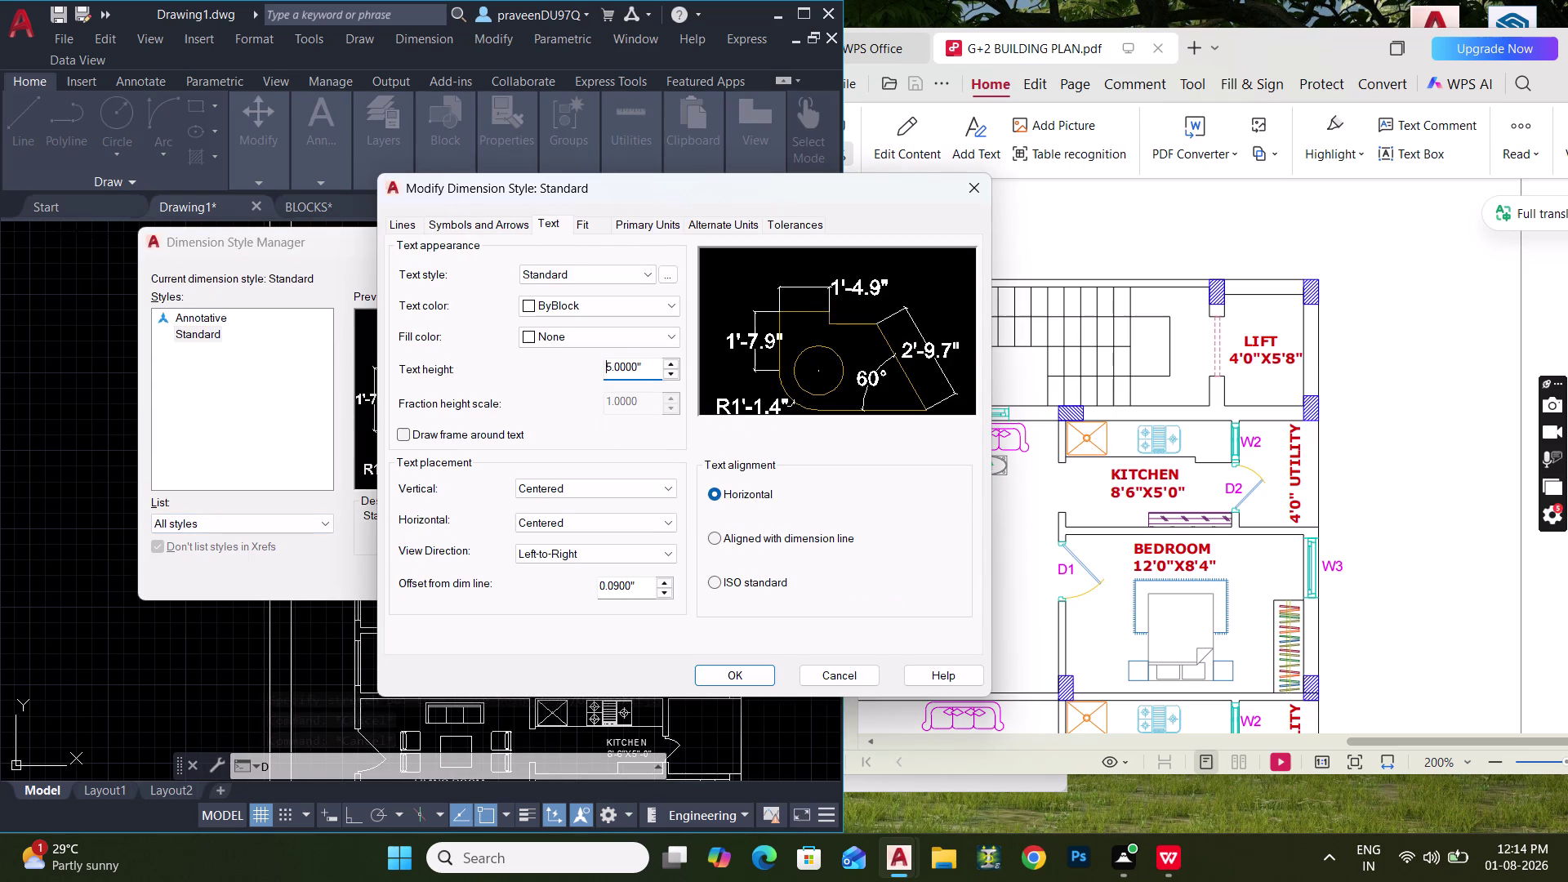
click(752, 669)
click(664, 319)
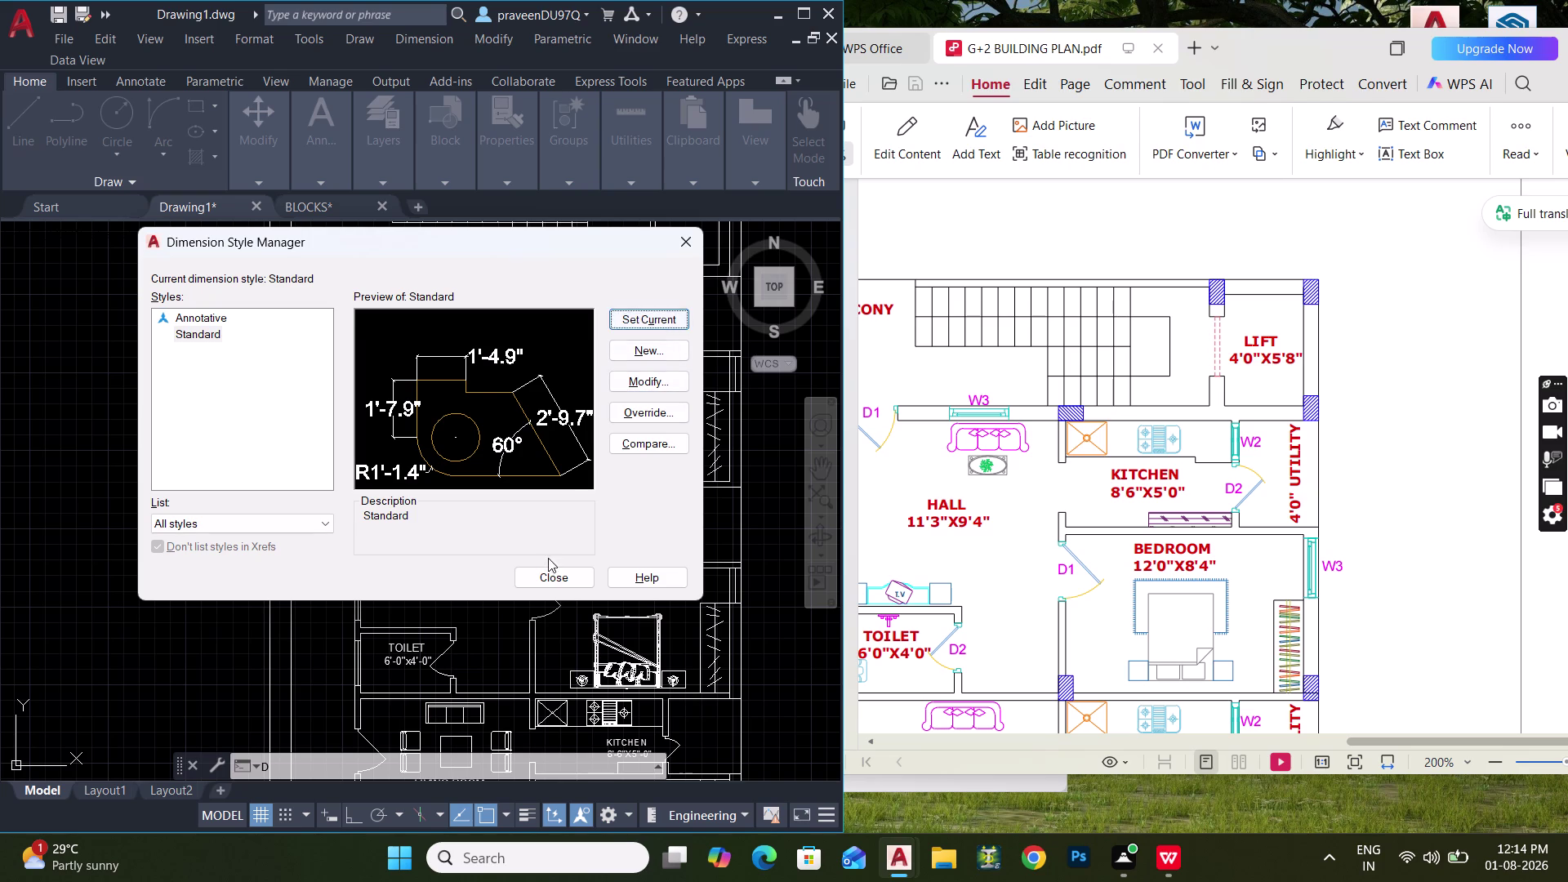
click(544, 570)
middle_drag(271, 460, 218, 558)
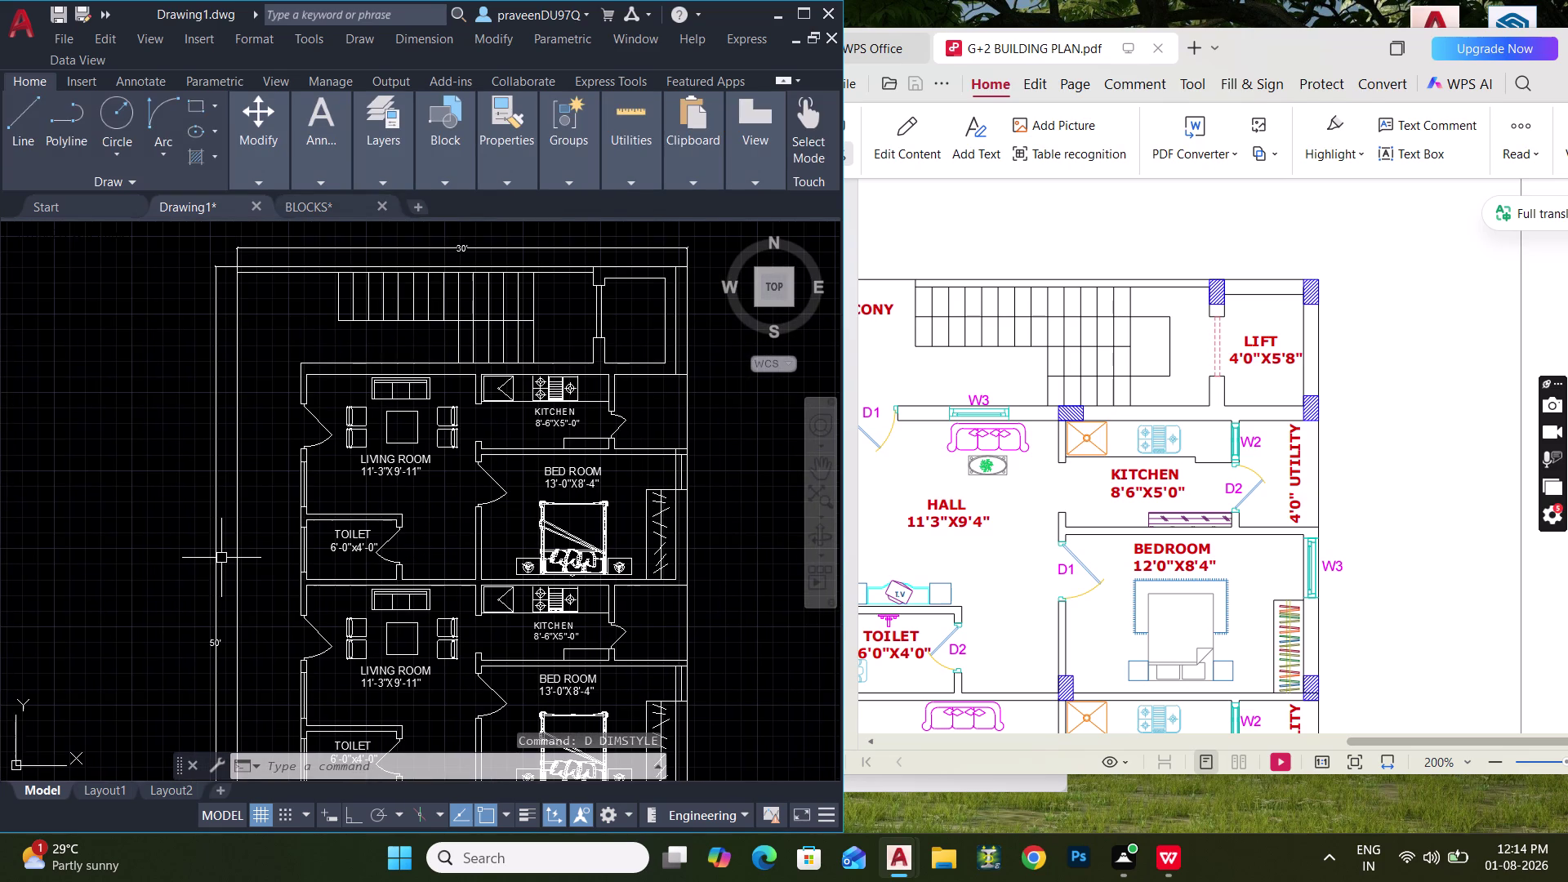
middle_drag(515, 432, 422, 523)
scroll(up, 3)
middle_drag(535, 422, 504, 458)
text(DLI)
key(space)
key(Escape)
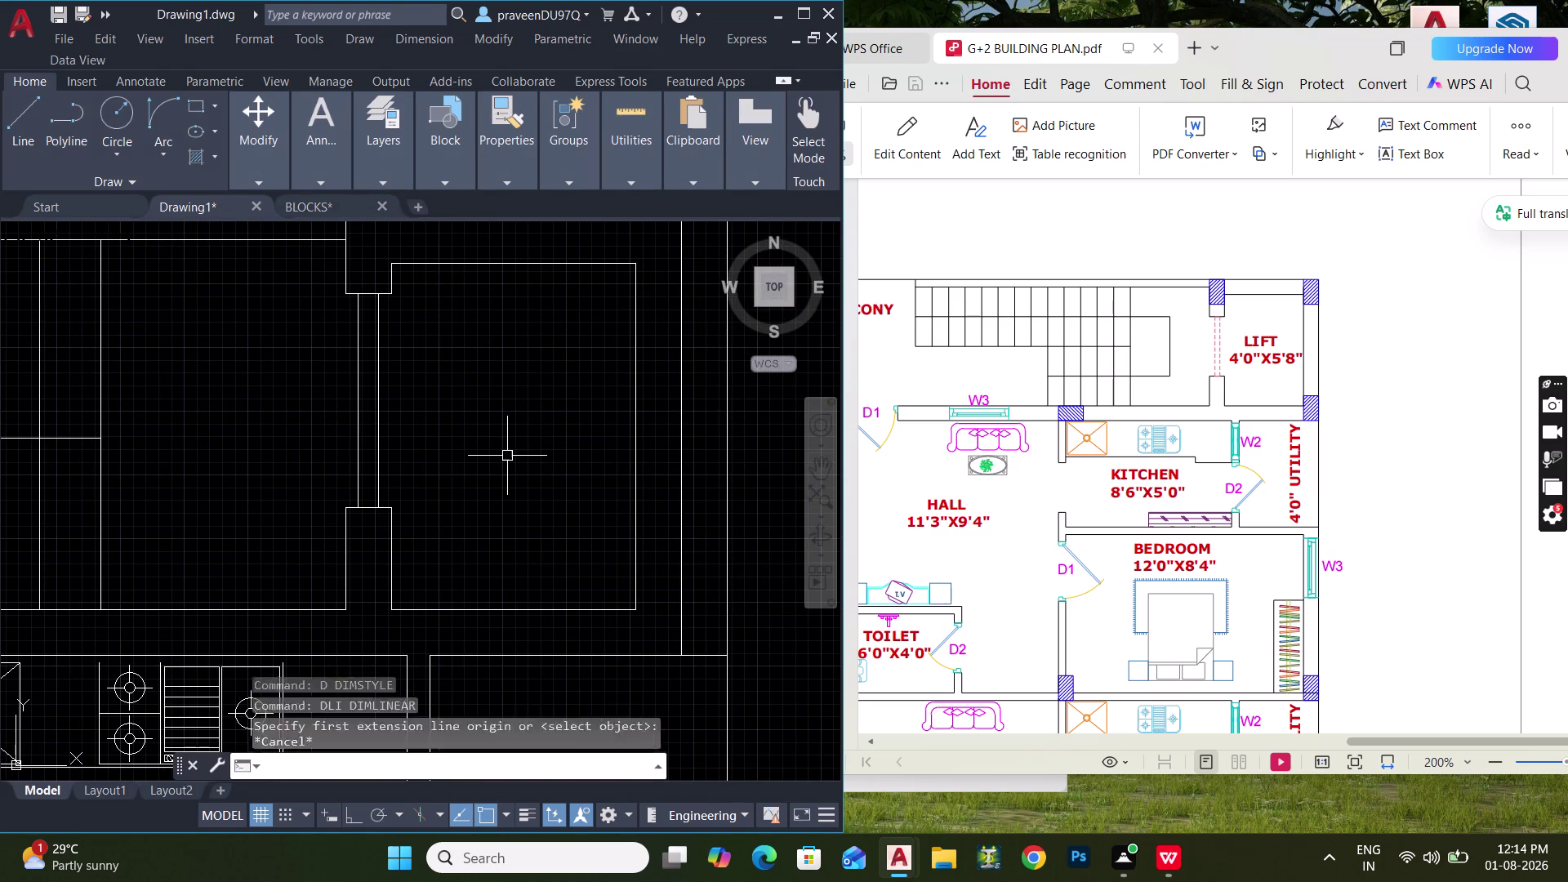
text(MEA)
key(space)
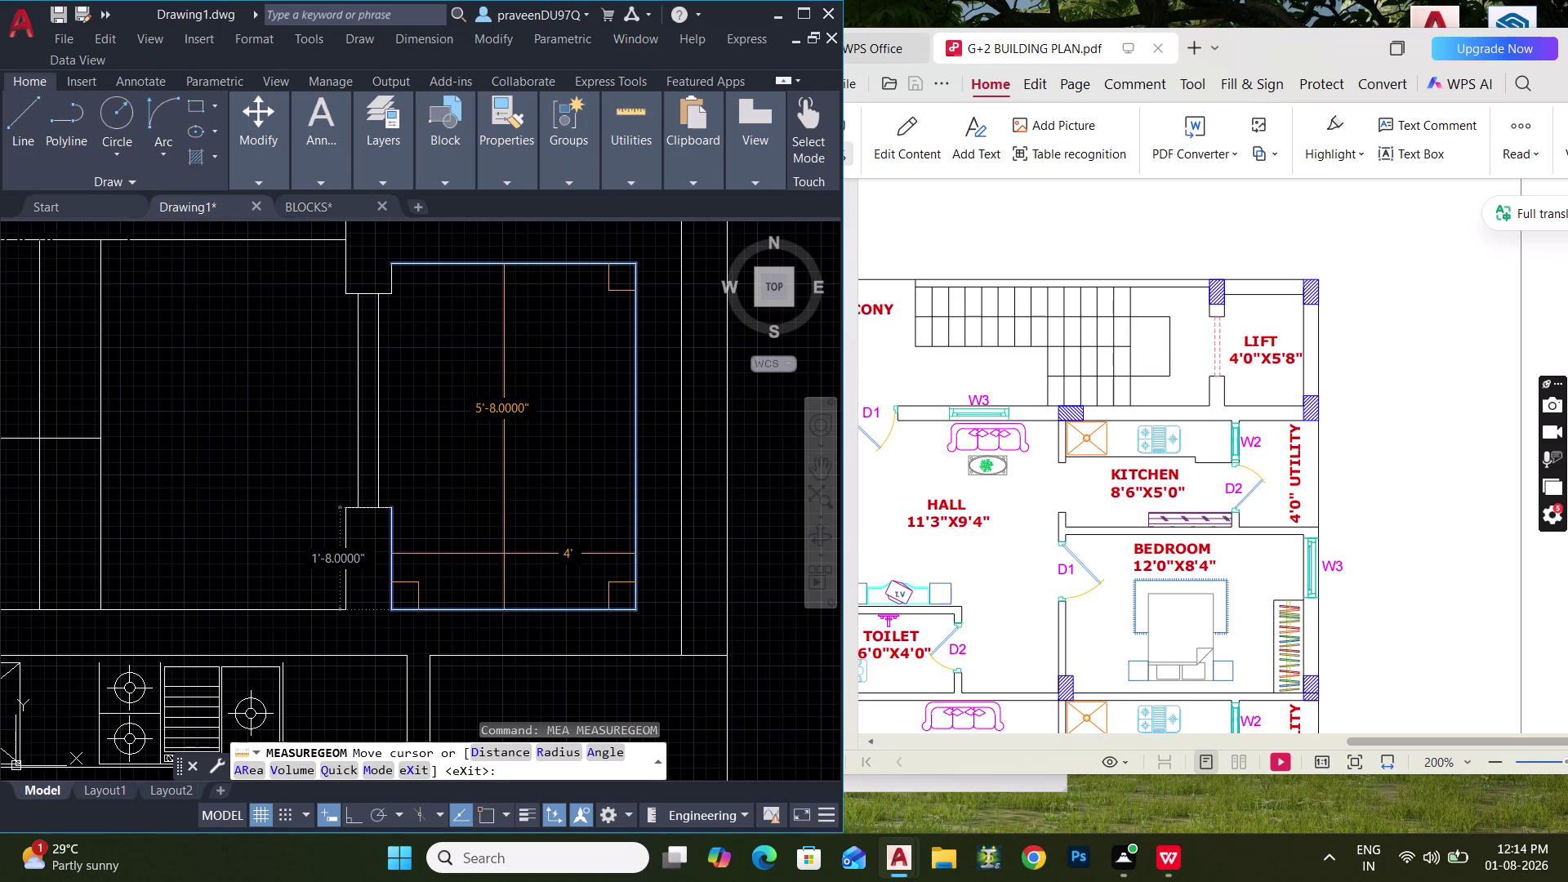
key(Escape)
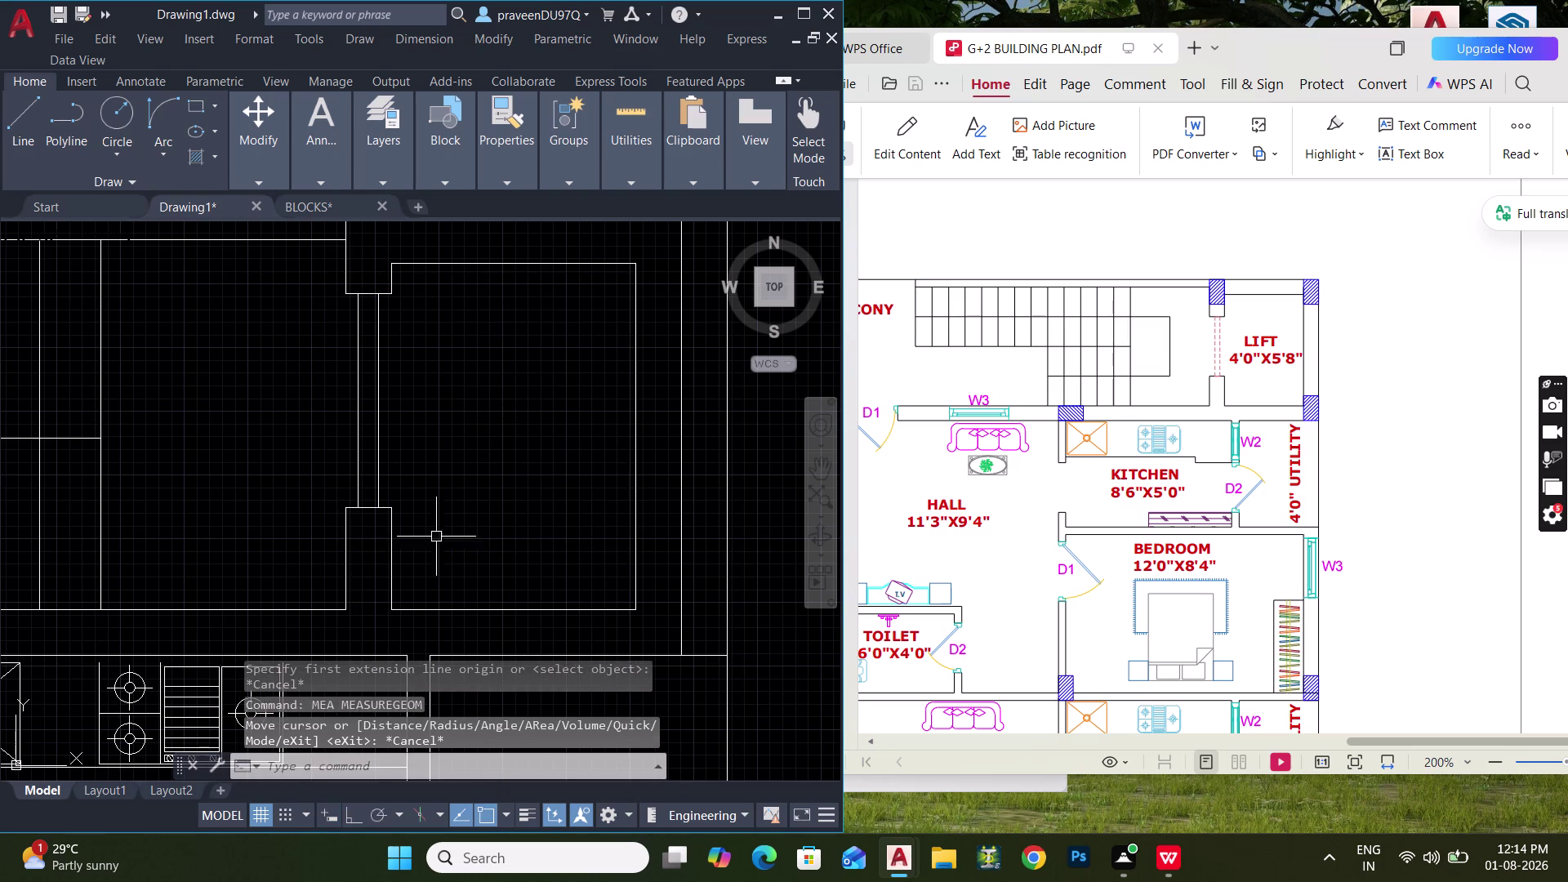
middle_click(390, 526)
scroll(down, 3)
middle_drag(392, 524, 468, 410)
scroll(up, 3)
click(473, 452)
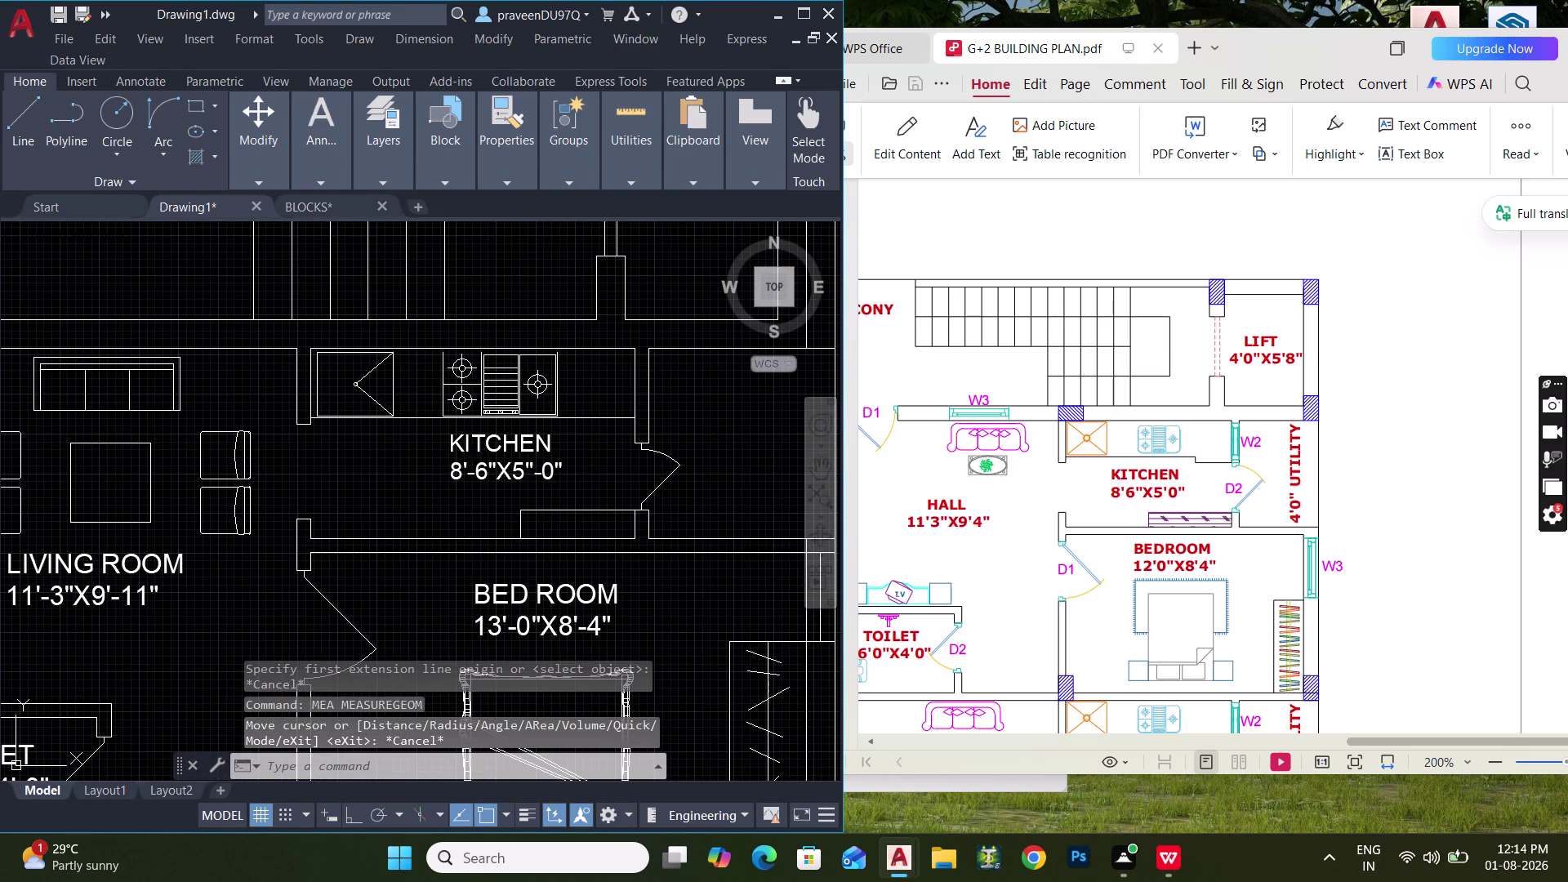
key(c)
key(o)
Copy the KITCHEN label into the lift shaft.
key(space)
click(456, 454)
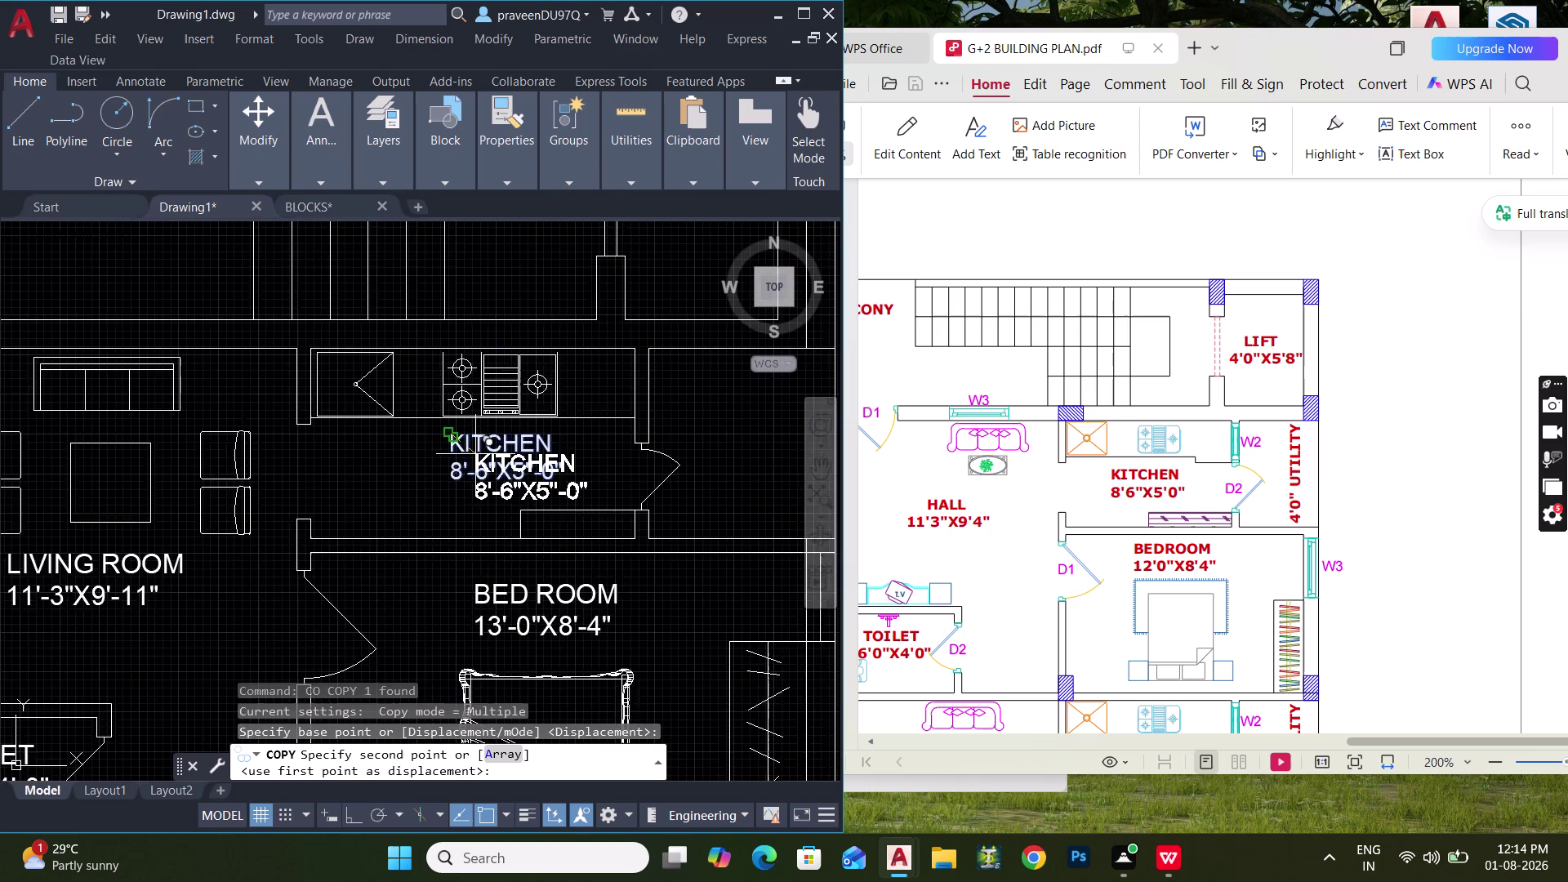
scroll(down, 3)
middle_drag(486, 454, 434, 525)
scroll(up, 3)
click(498, 376)
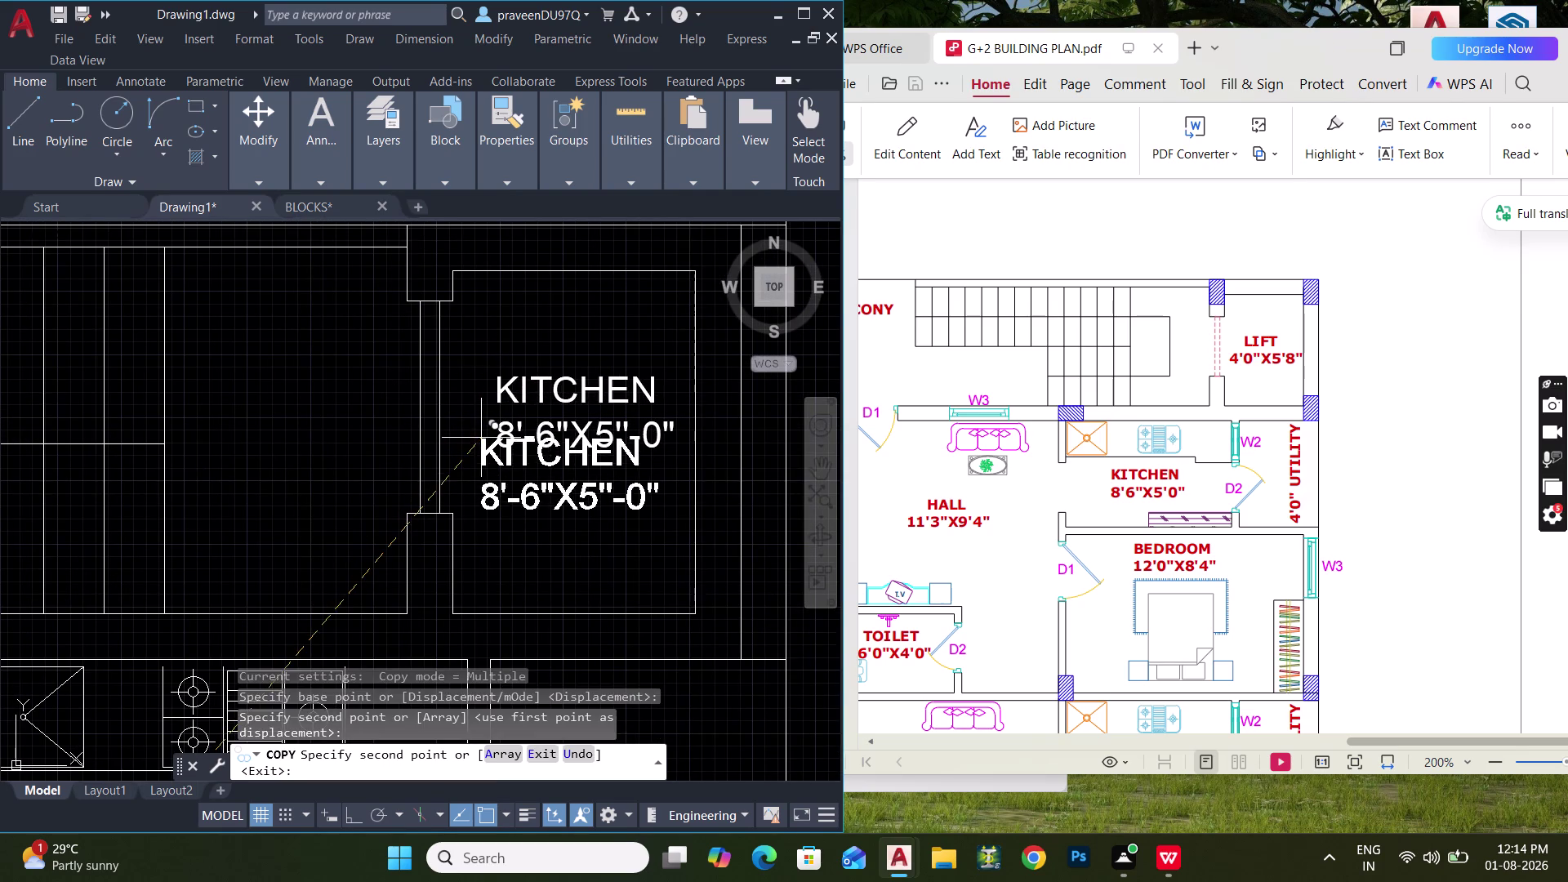
key(Escape)
Replace the word KITCHEN with LIFT in the copied label.
double_click(546, 393)
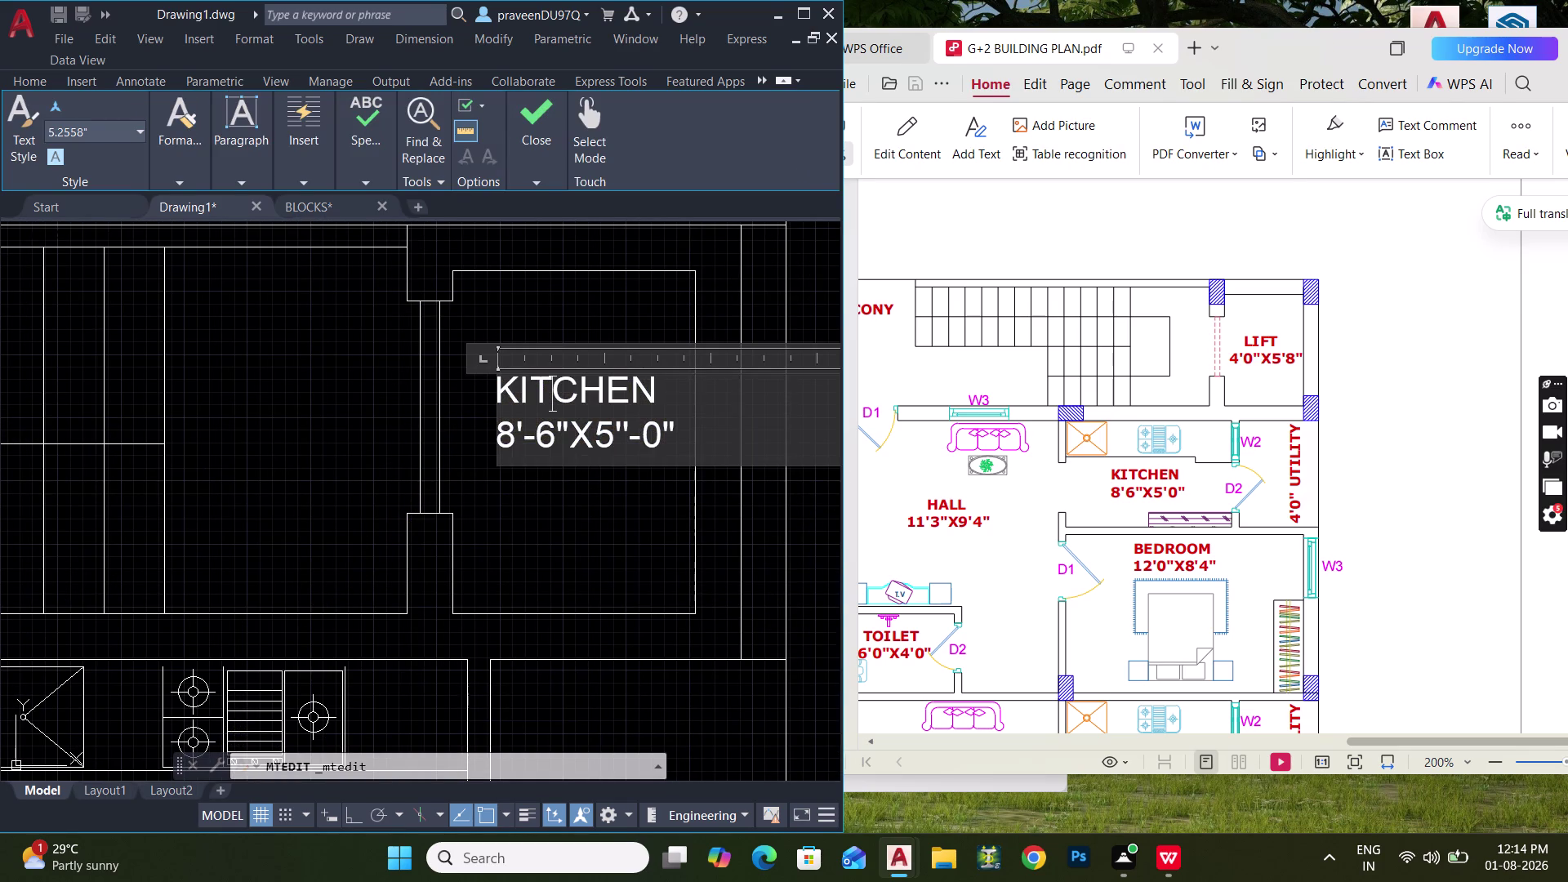
drag(678, 394, 488, 390)
text(LIF)
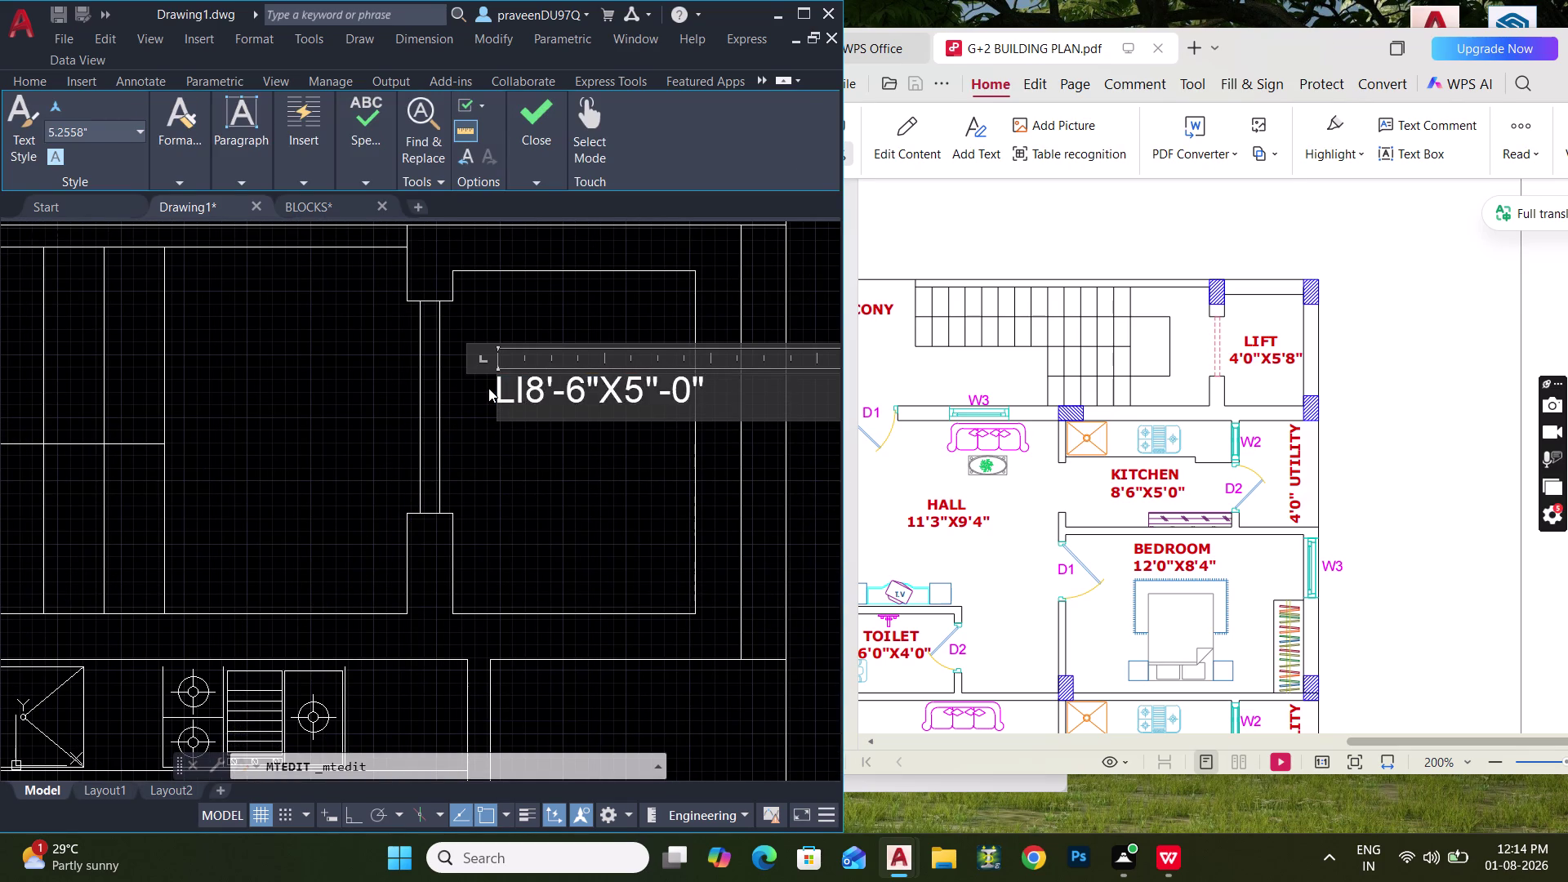
text(T)
key(Return)
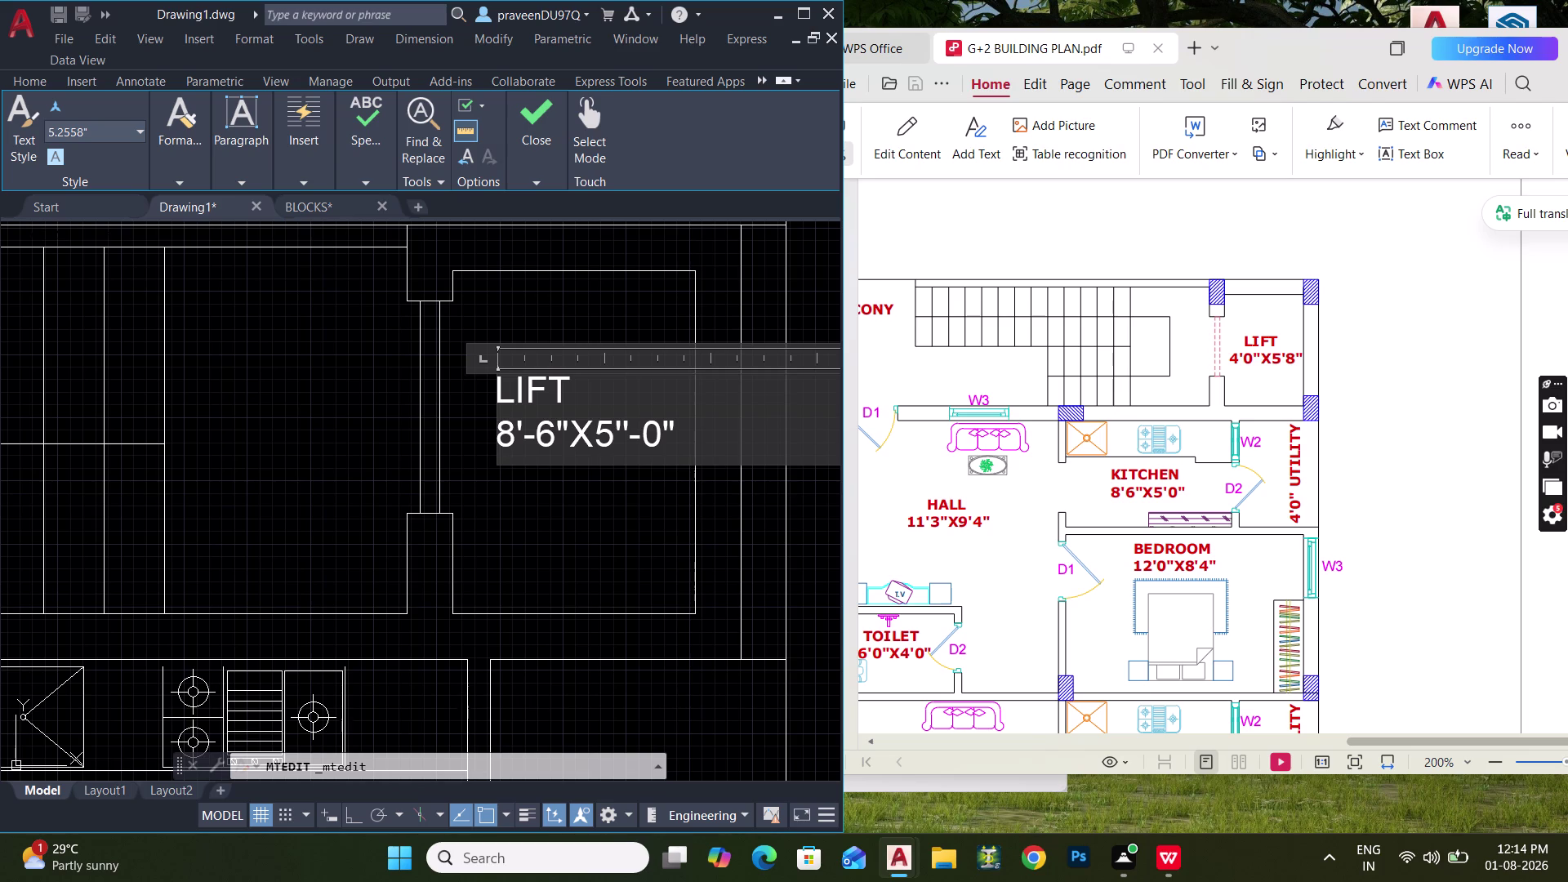
Change the label's size line to 4'-0"X5"-8" and close the text editor.
click(557, 431)
key(BackSpace)
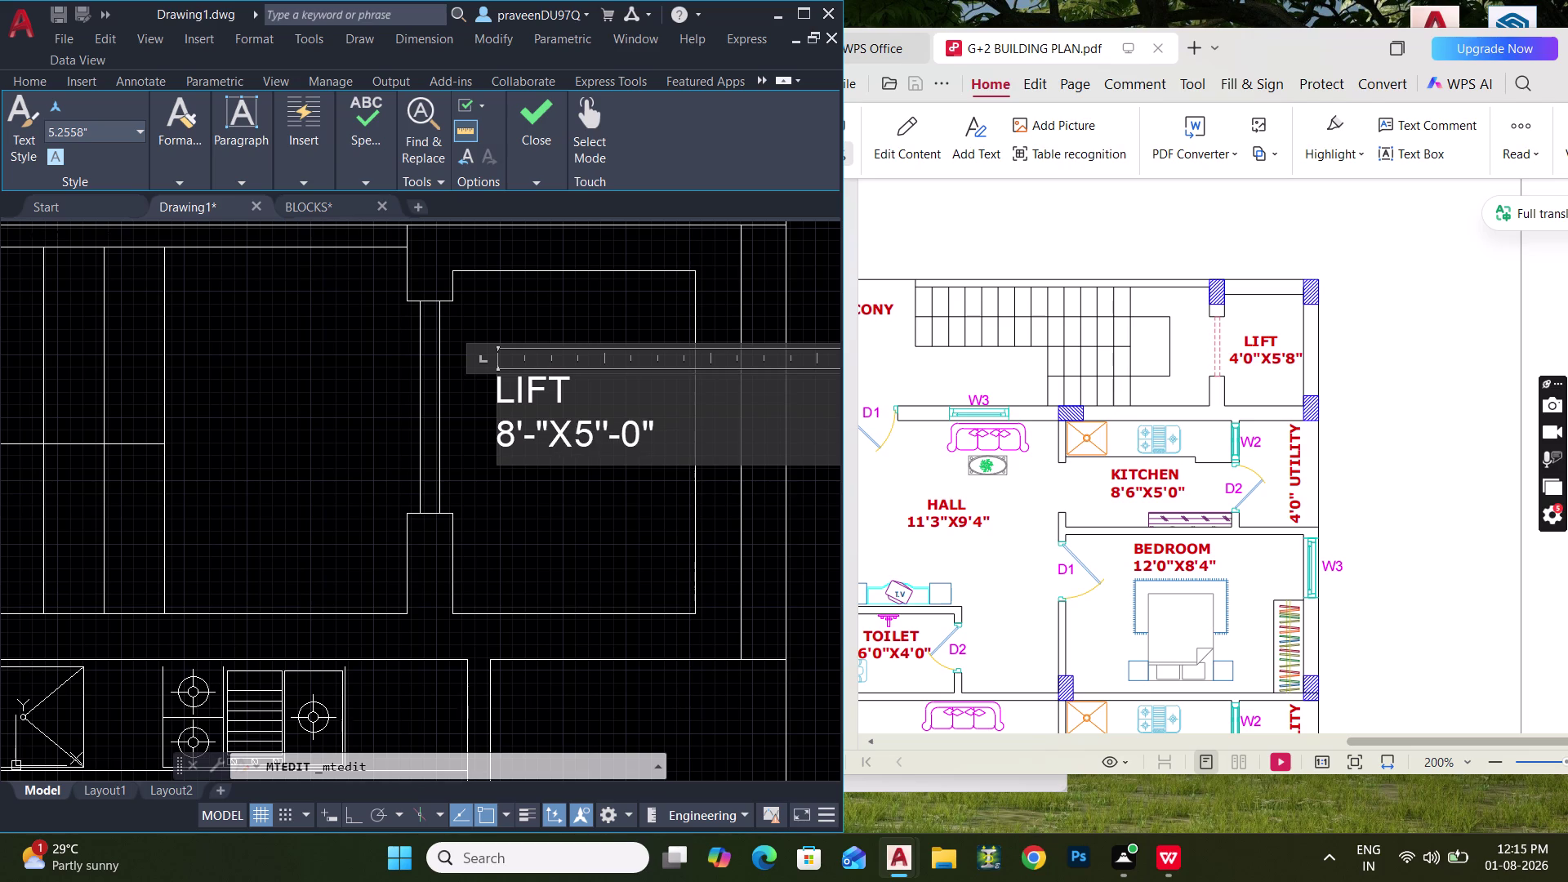
key(0)
key(Left)
key(Left)
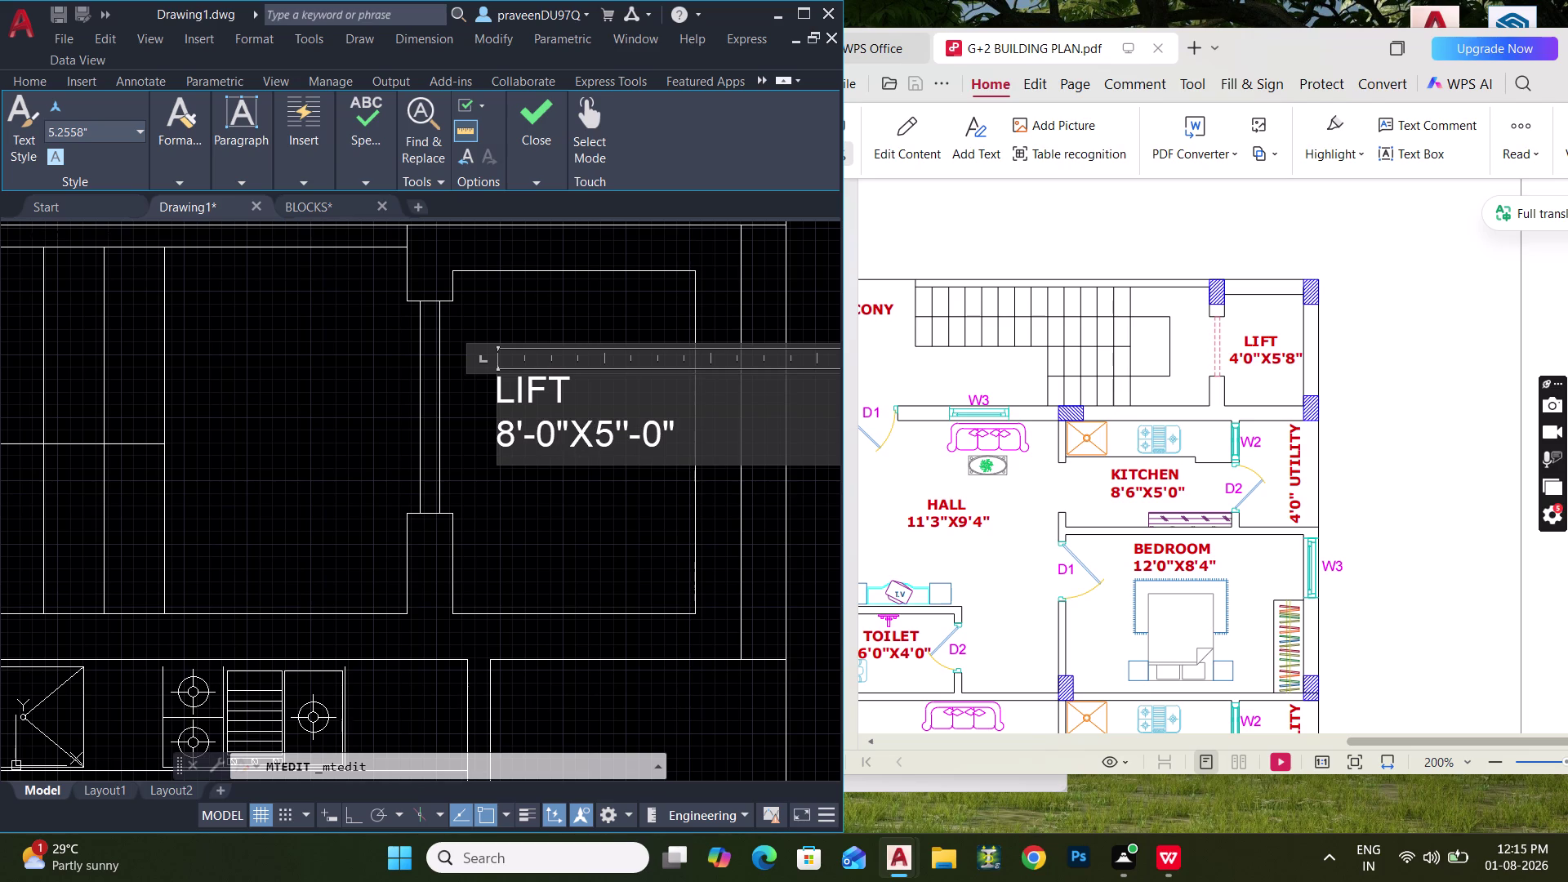
key(Left)
key(BackSpace)
key(4)
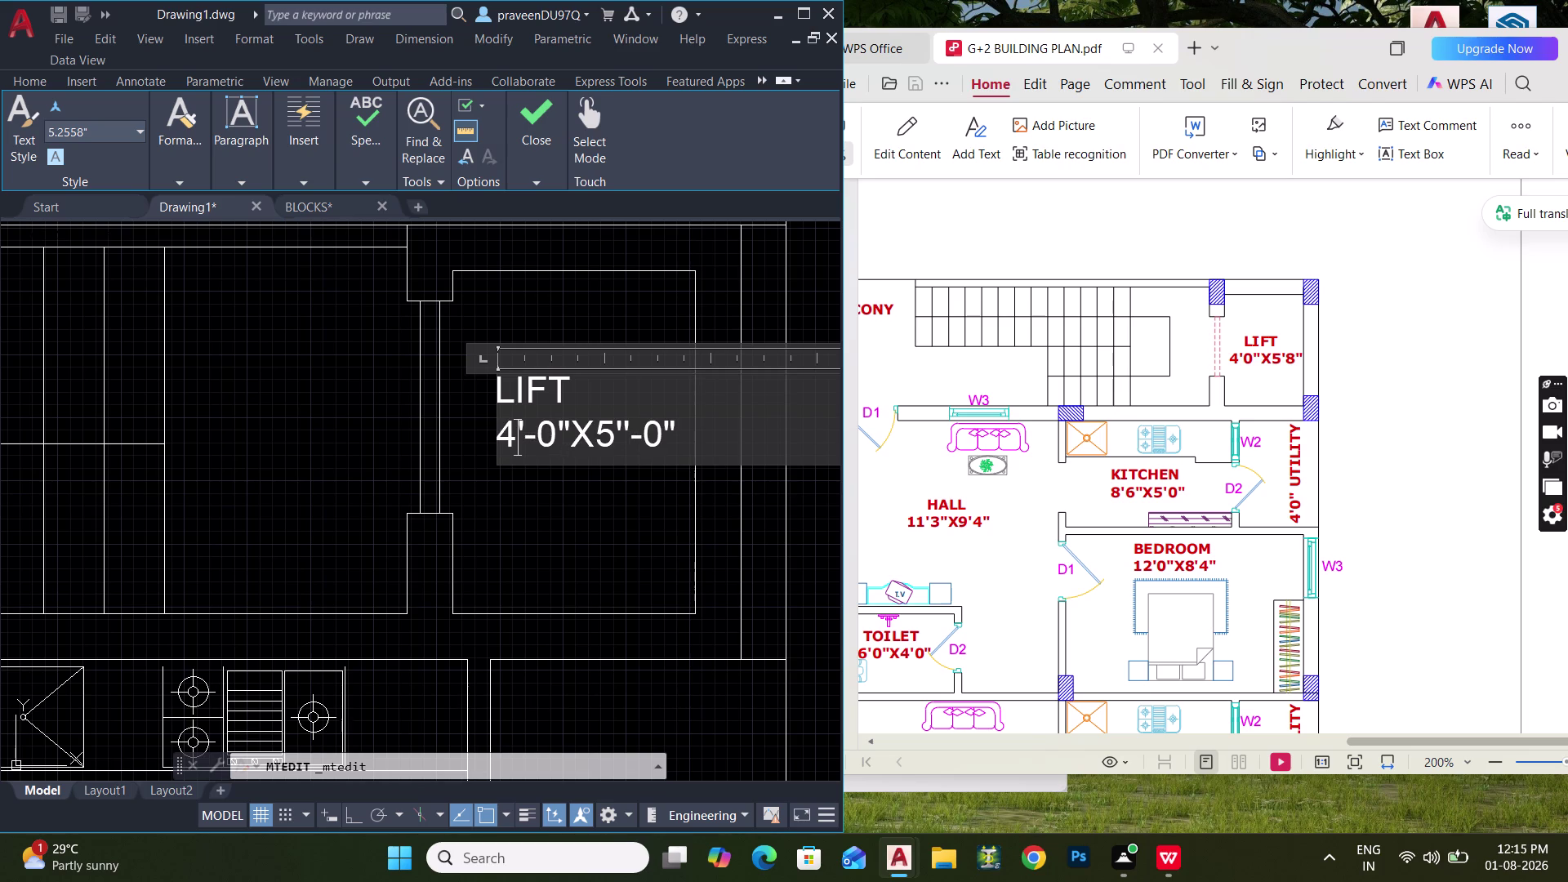
click(663, 440)
key(BackSpace)
key(8)
click(617, 548)
scroll(down, 3)
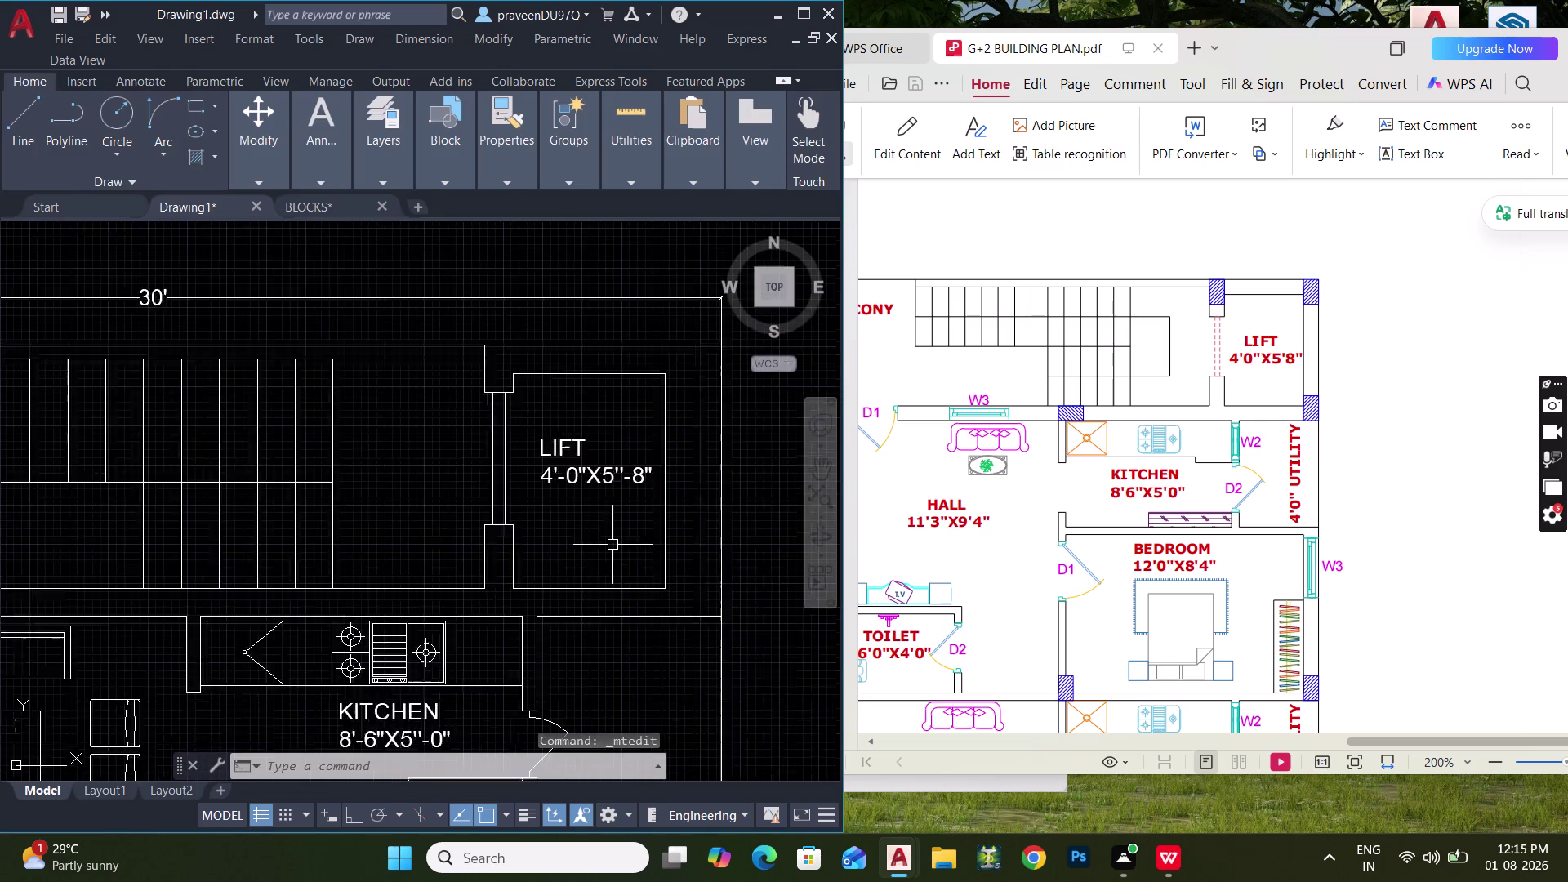
middle_drag(598, 542, 578, 450)
scroll(down, 3)
middle_drag(584, 475, 586, 380)
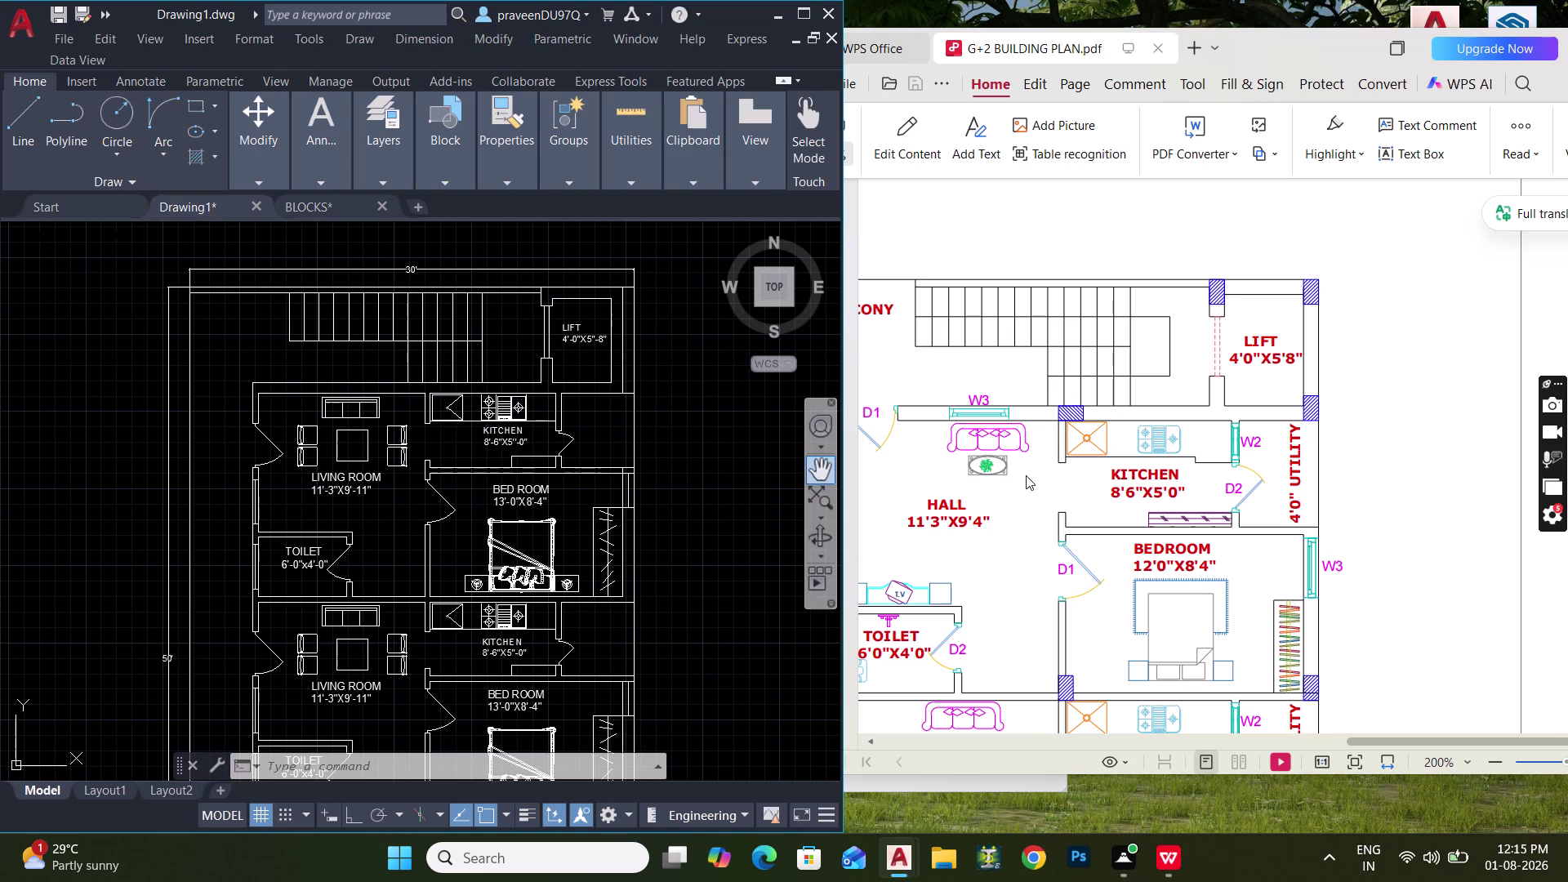
drag(1373, 745, 1357, 748)
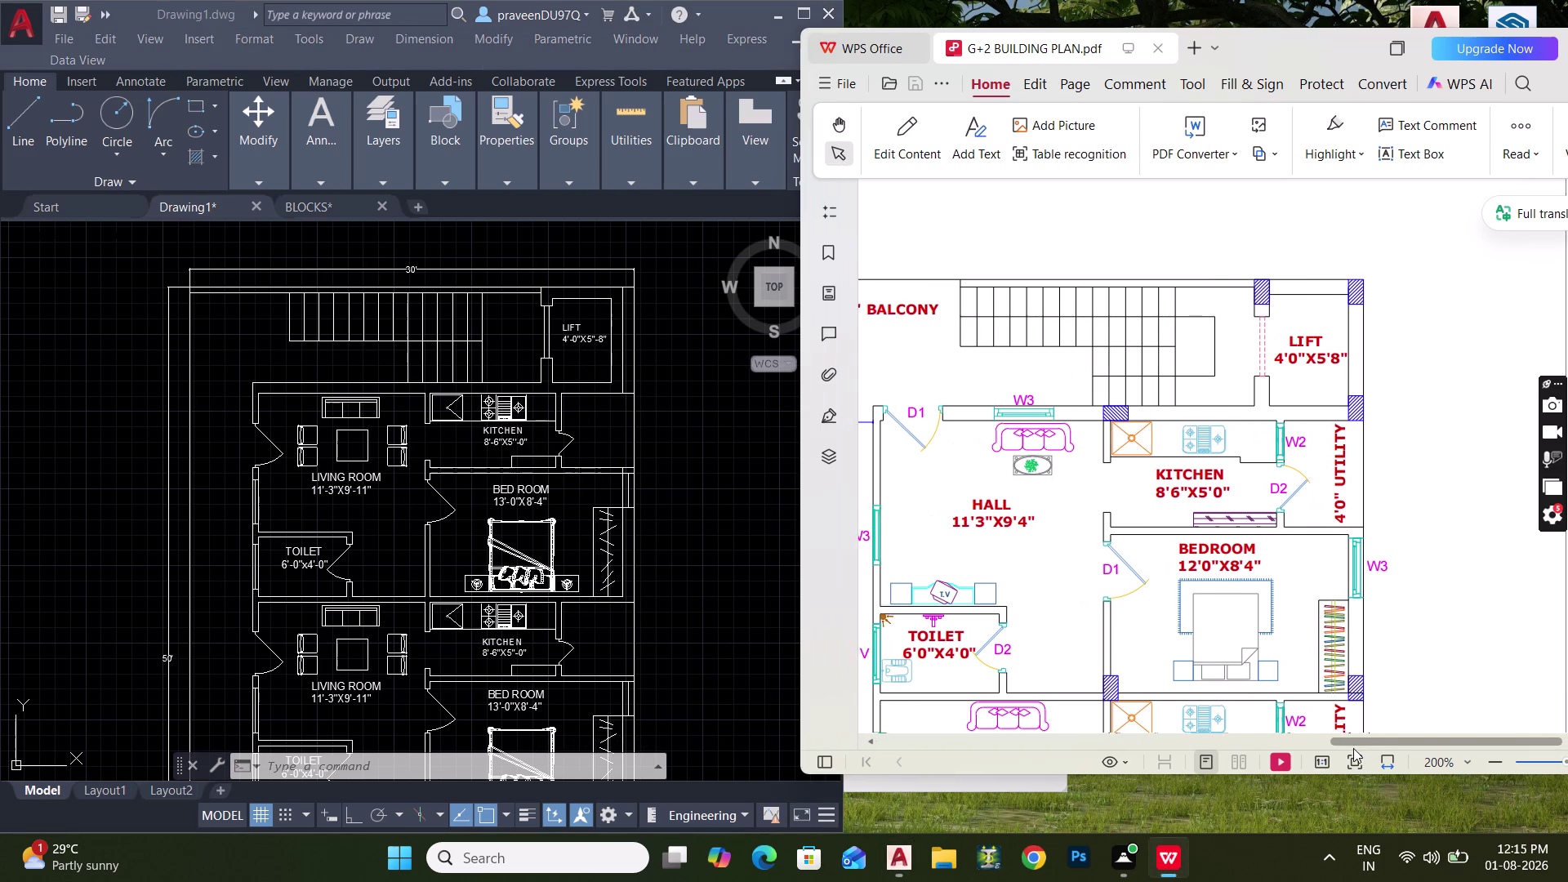
drag(1356, 748, 1324, 747)
scroll(down, 3)
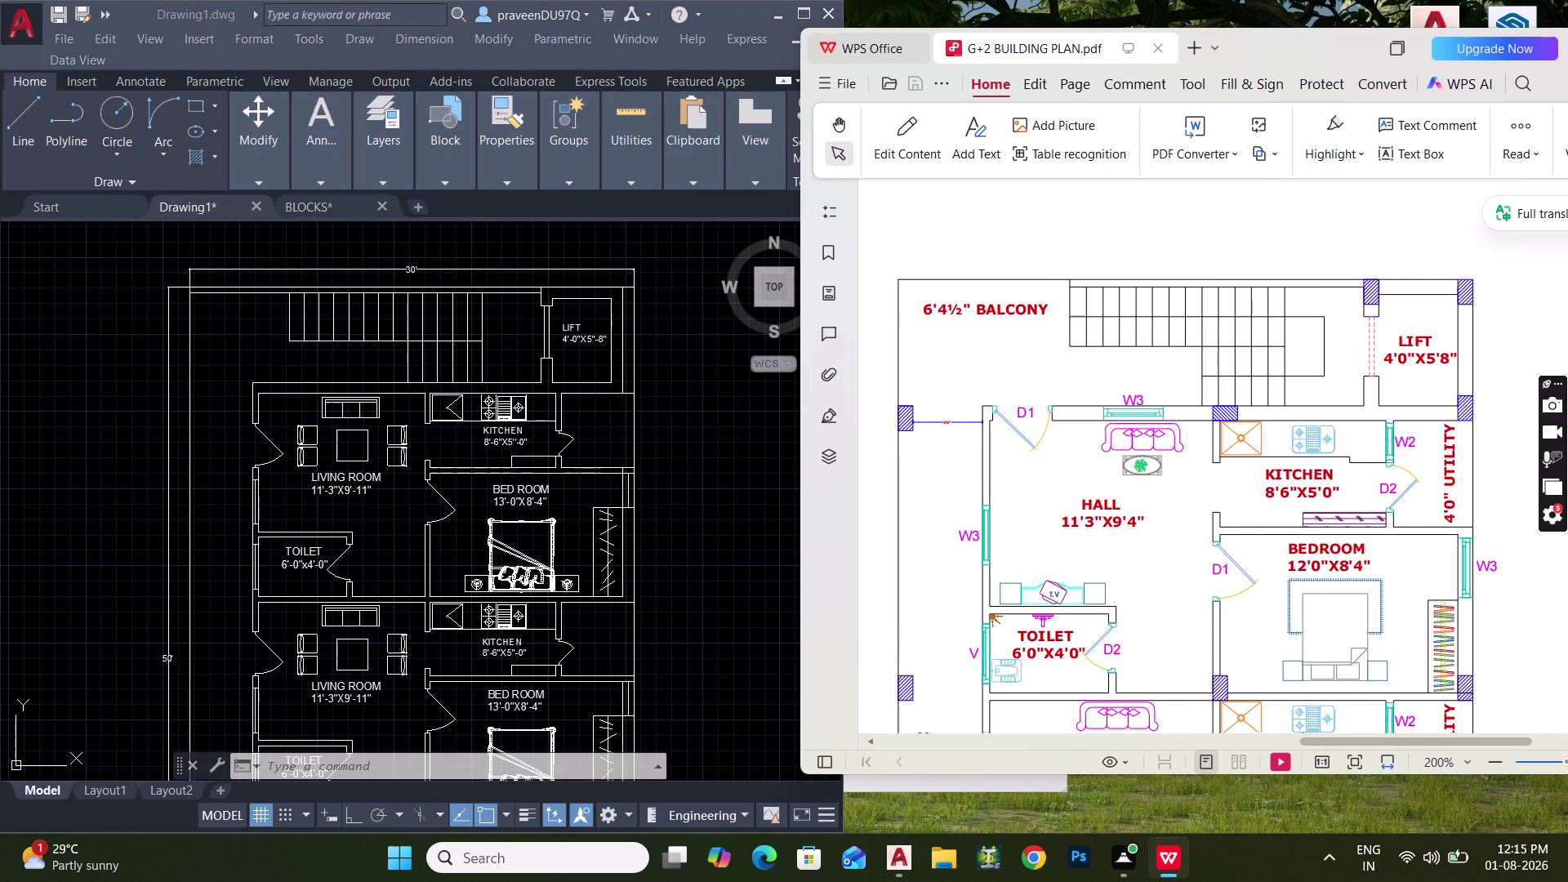
scroll(down, 3)
middle_drag(341, 478, 353, 375)
middle_drag(364, 504, 356, 445)
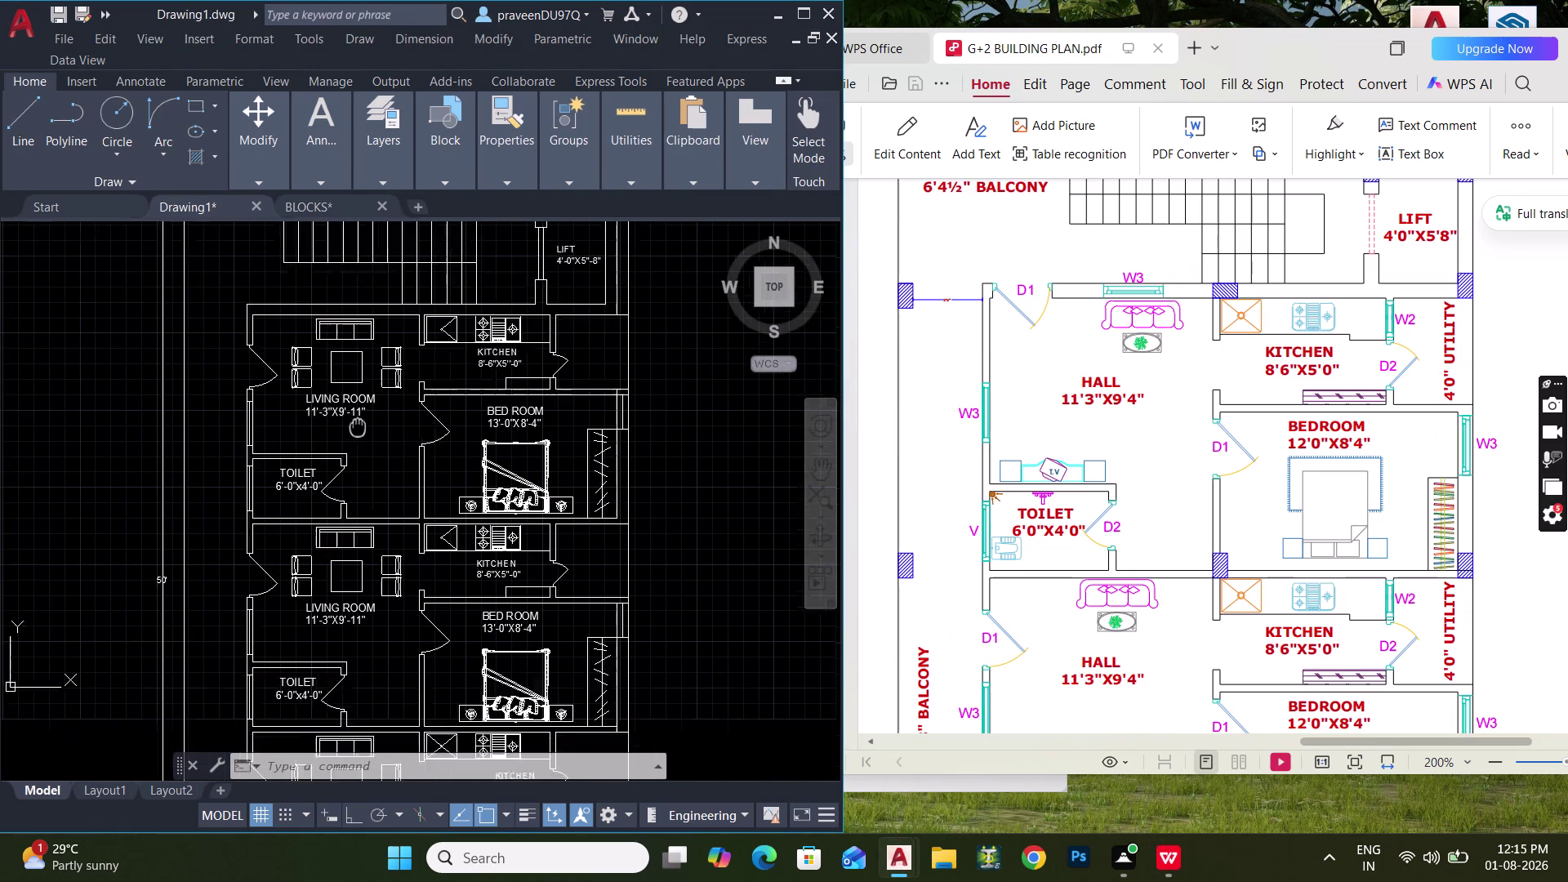
middle_drag(356, 444, 371, 356)
middle_drag(369, 513, 370, 363)
middle_drag(354, 547, 363, 410)
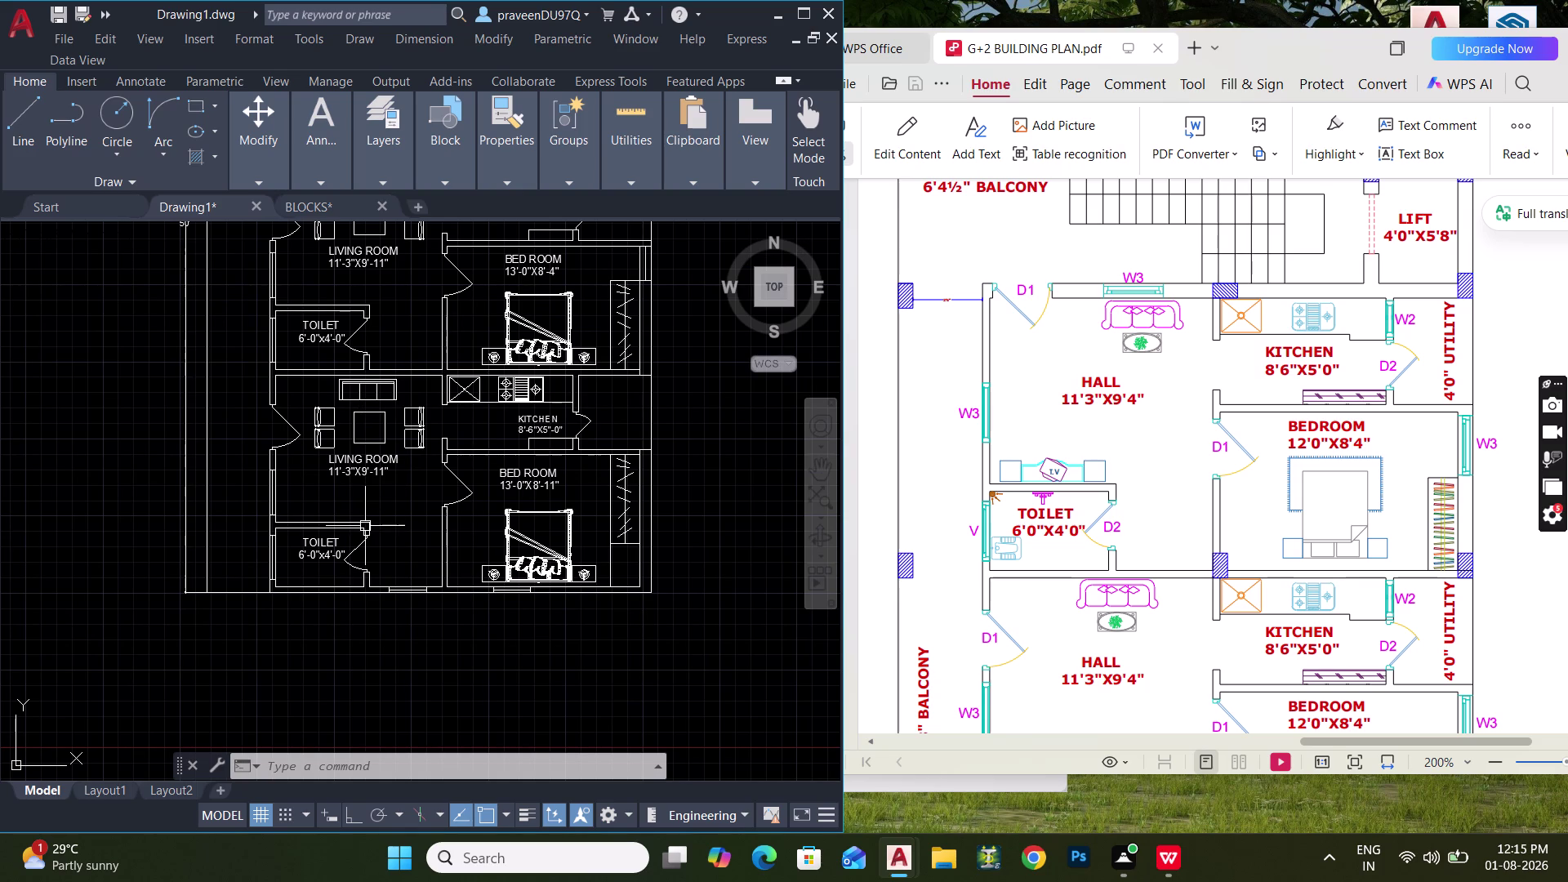
middle_drag(436, 508, 430, 662)
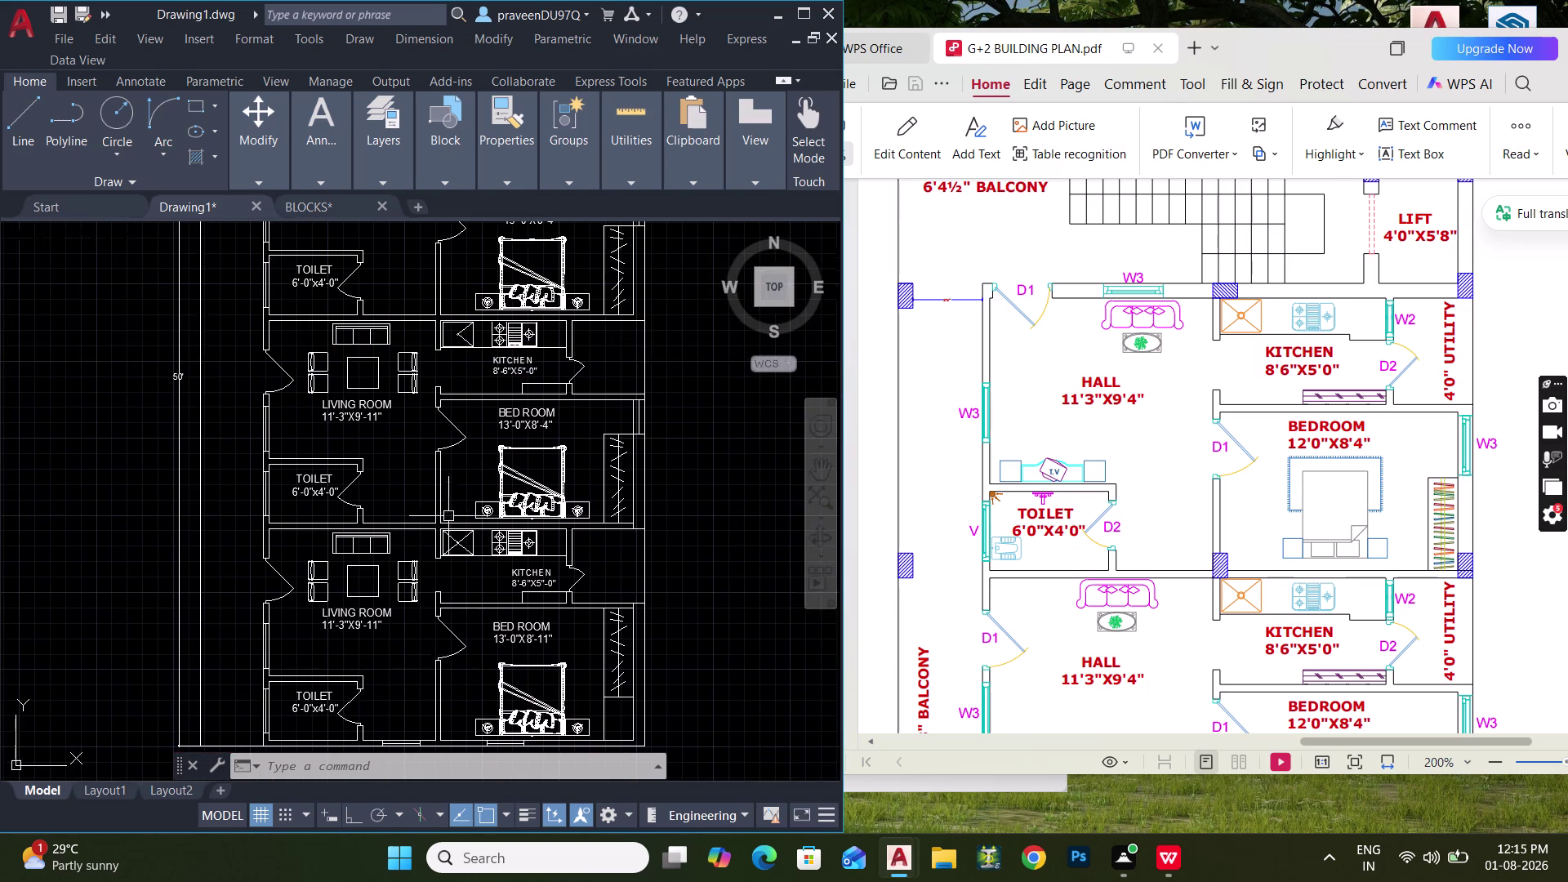
middle_drag(450, 485, 447, 554)
scroll(up, 3)
middle_drag(446, 318, 446, 320)
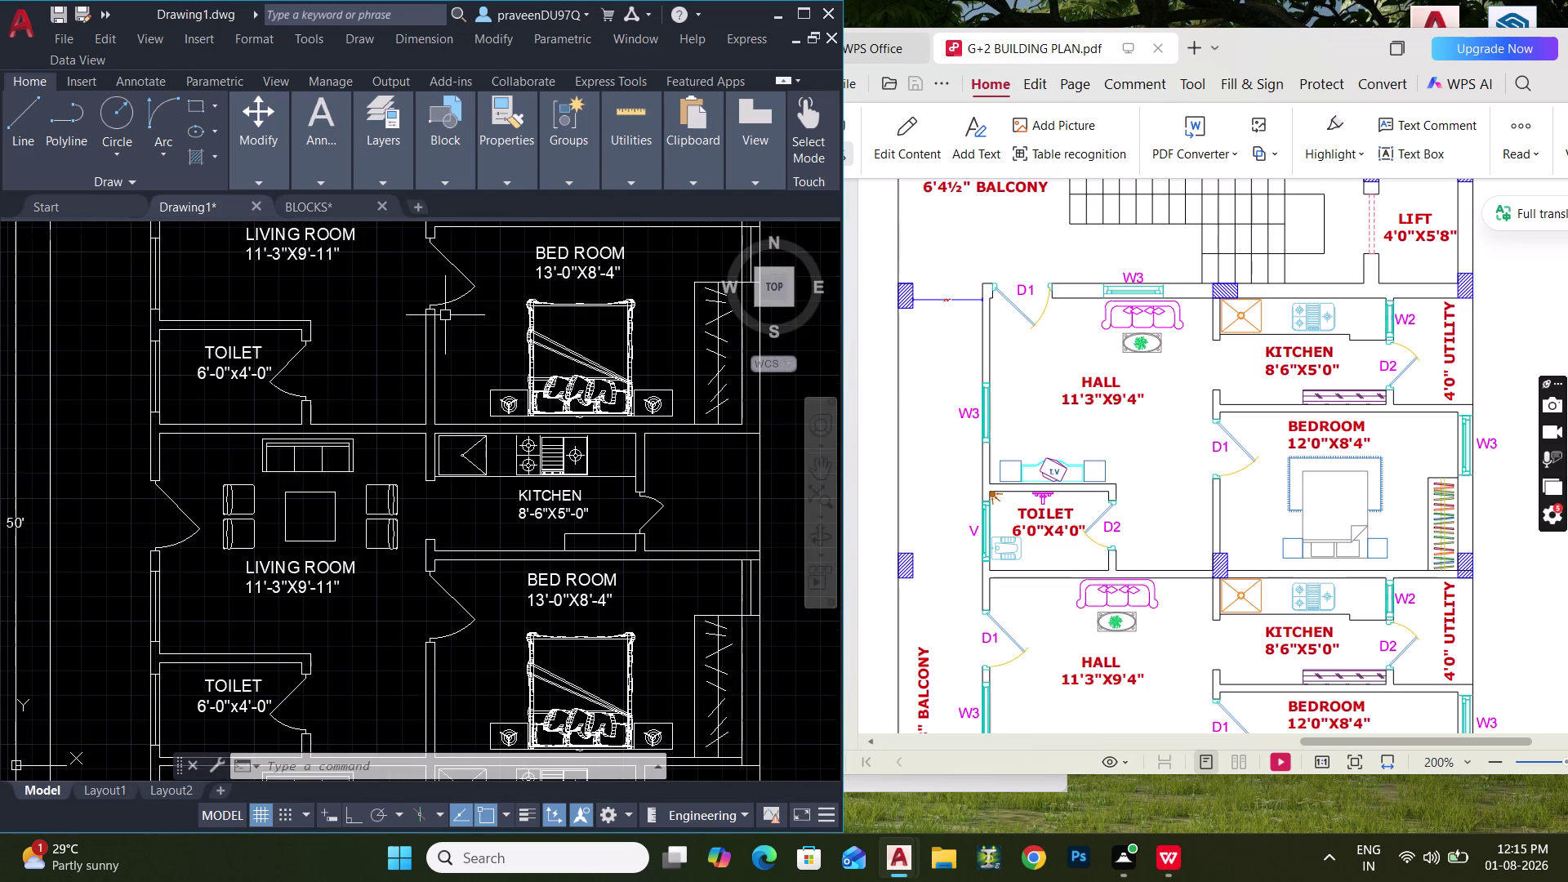
middle_drag(446, 320, 437, 475)
Copy the LIVING ROOM label to a spot just below it, near the doorway.
click(335, 395)
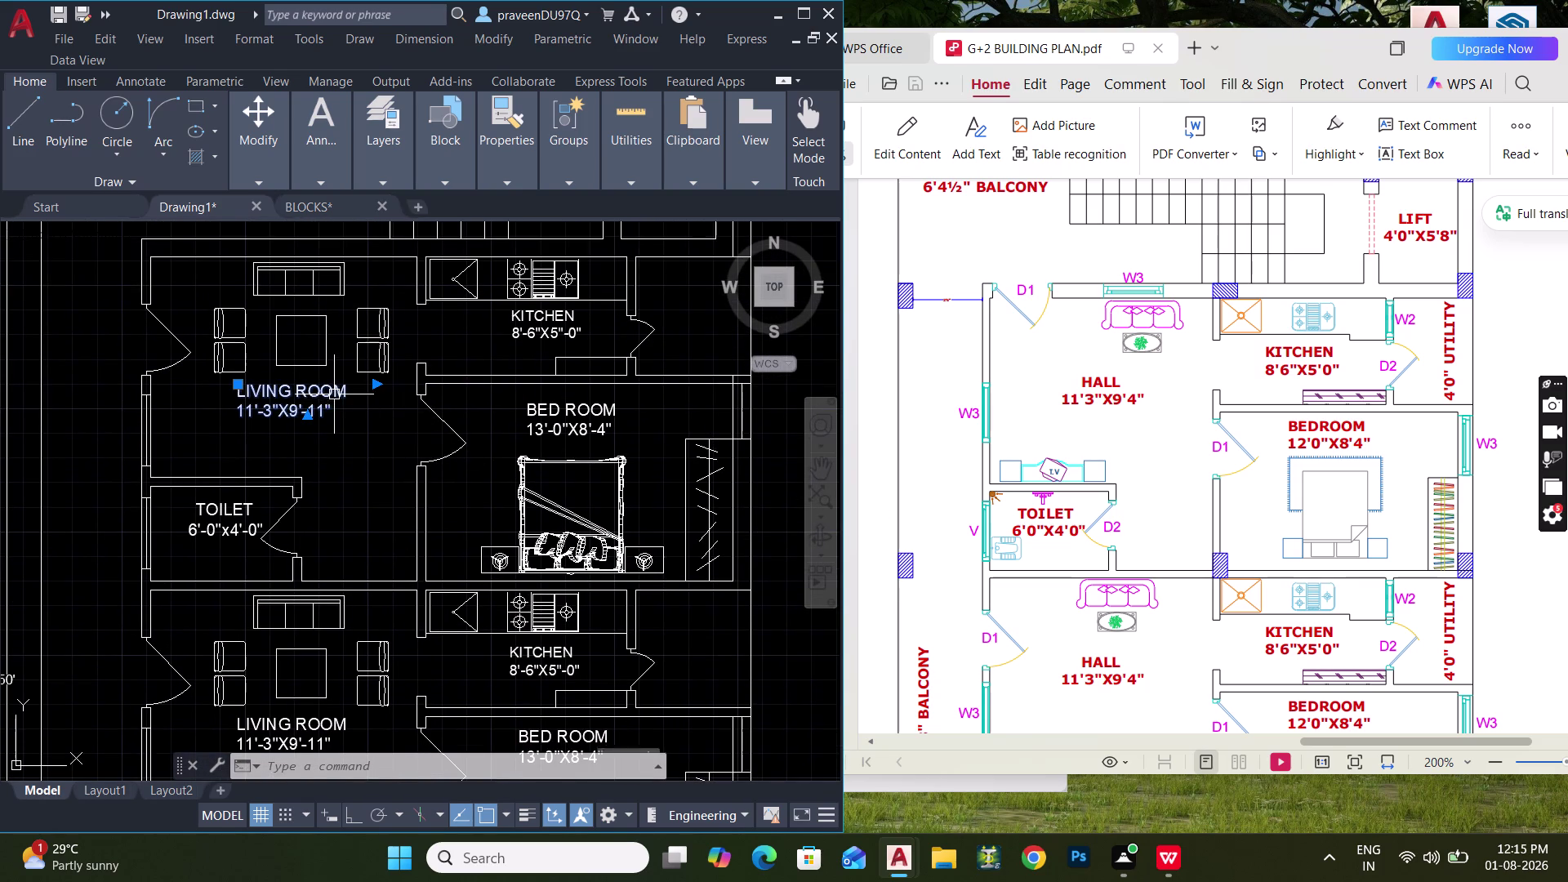
key(c)
text(O)
key(space)
click(324, 403)
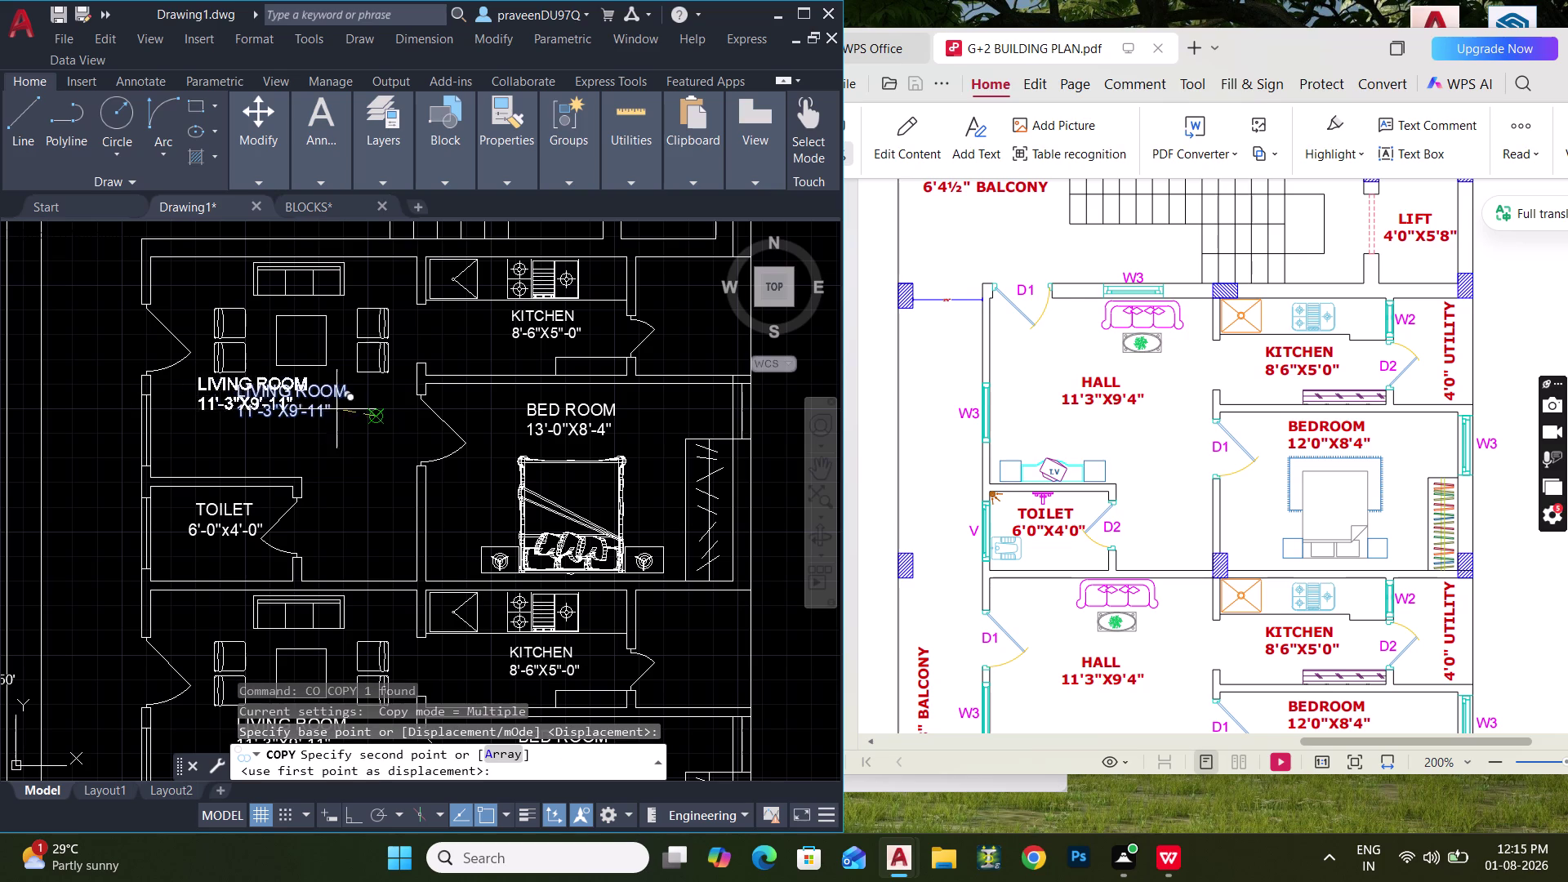
click(408, 462)
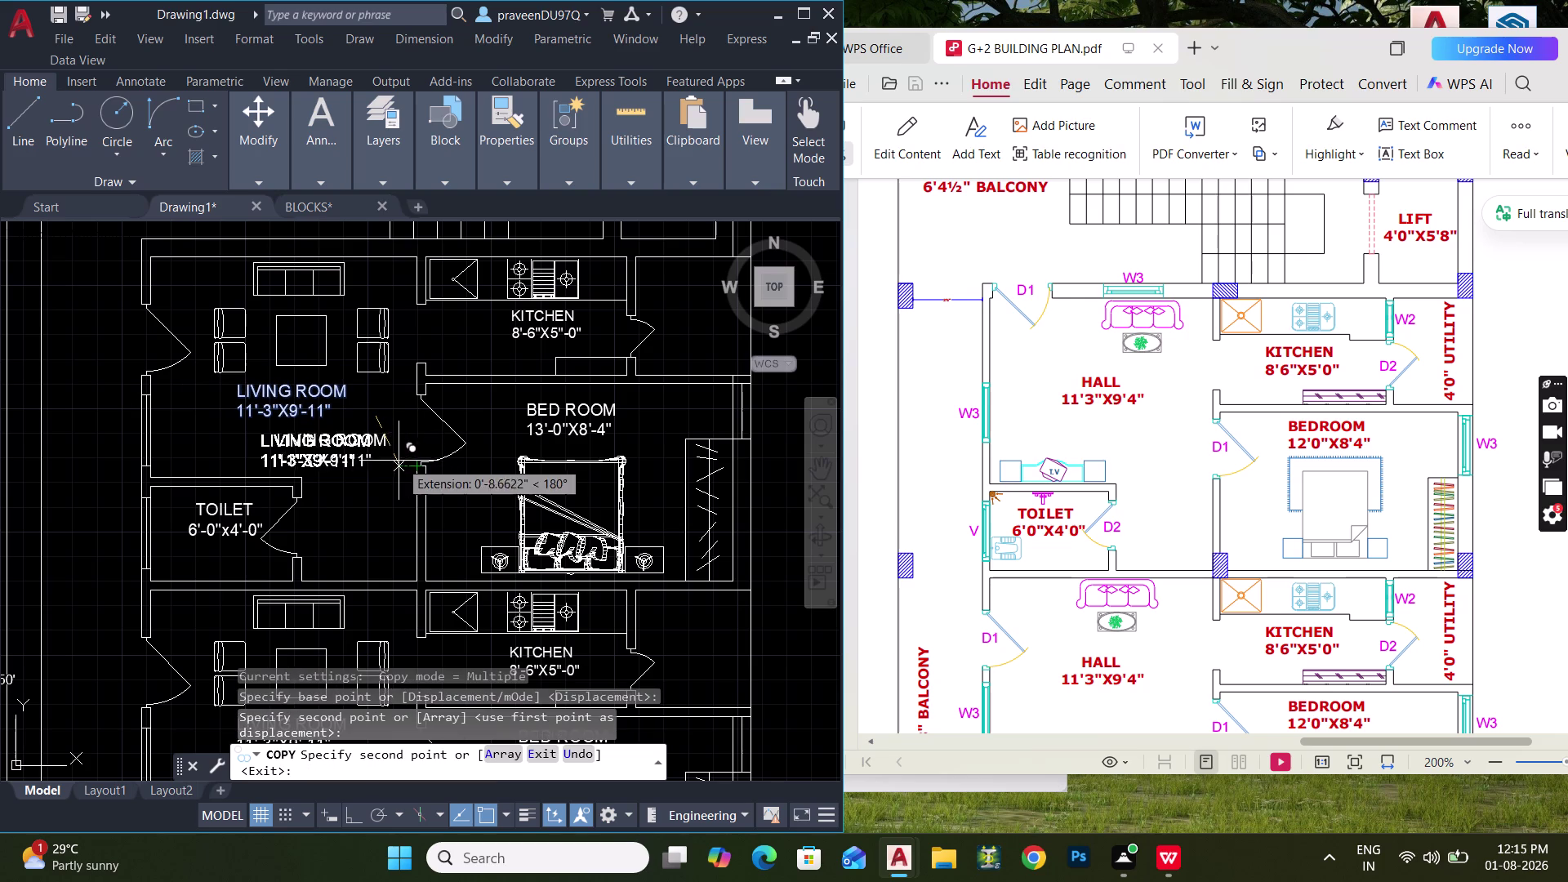
key(Escape)
Rewrite the copied label's text as D1.
triple_click(360, 448)
triple_click(360, 446)
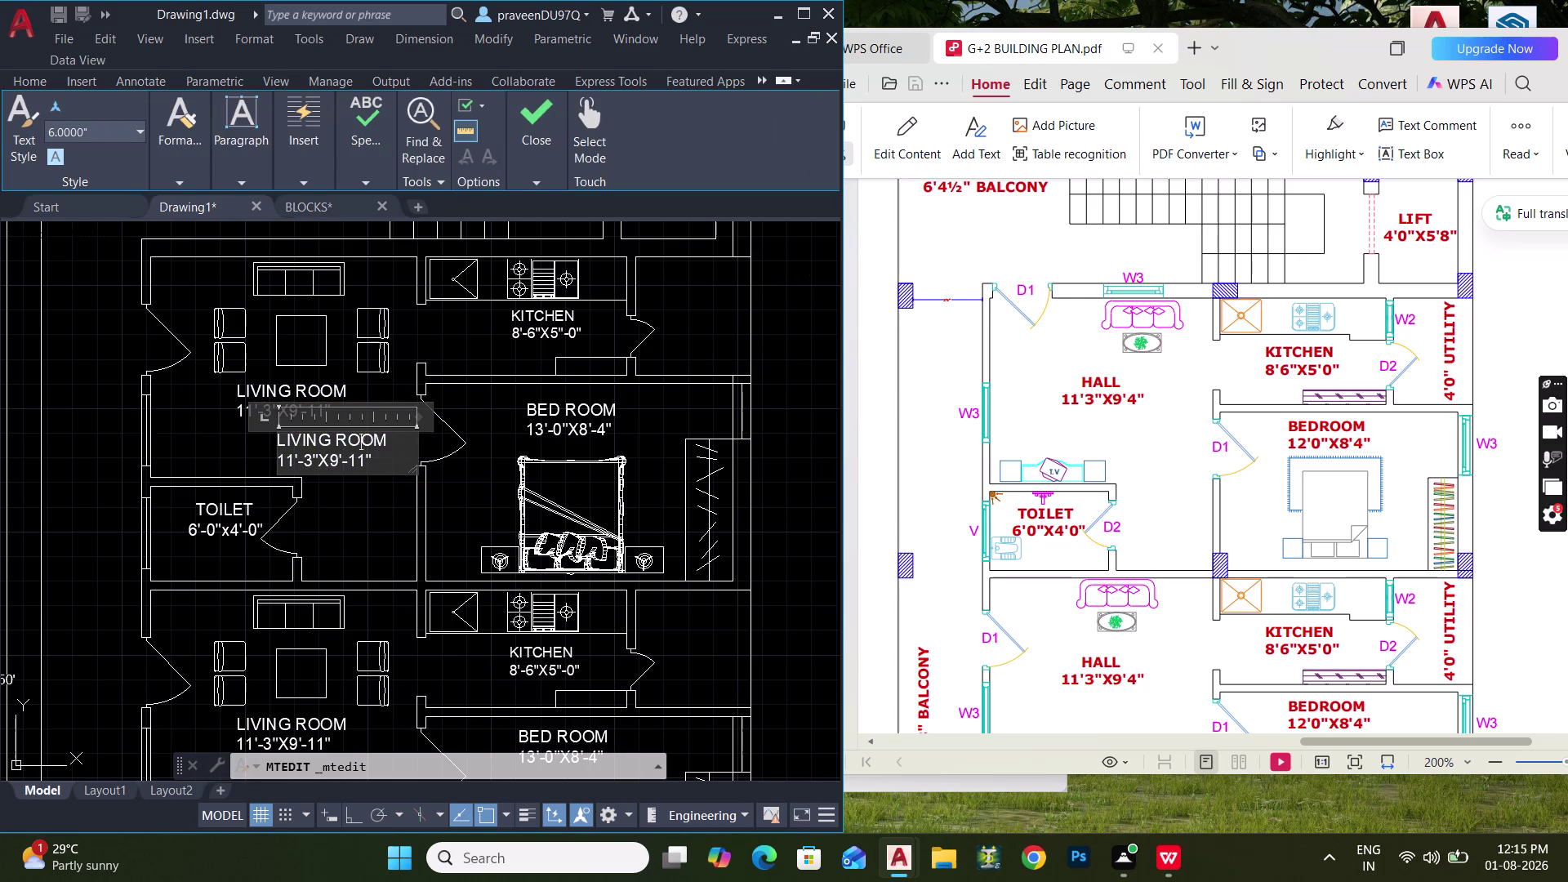
click(364, 446)
drag(383, 456, 284, 421)
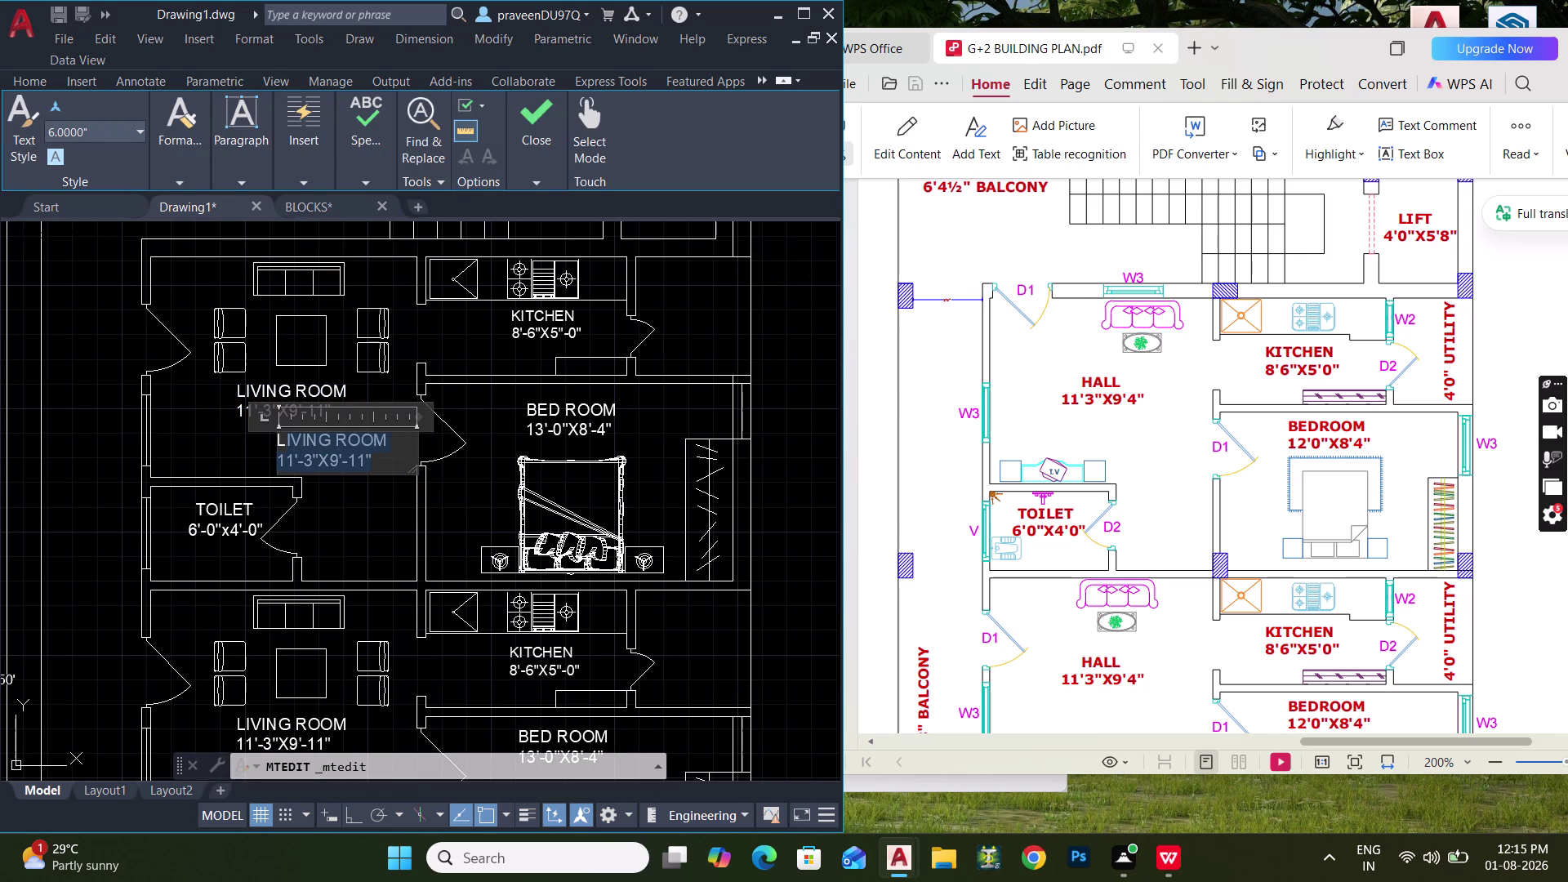
drag(283, 421, 280, 420)
key(BackSpace)
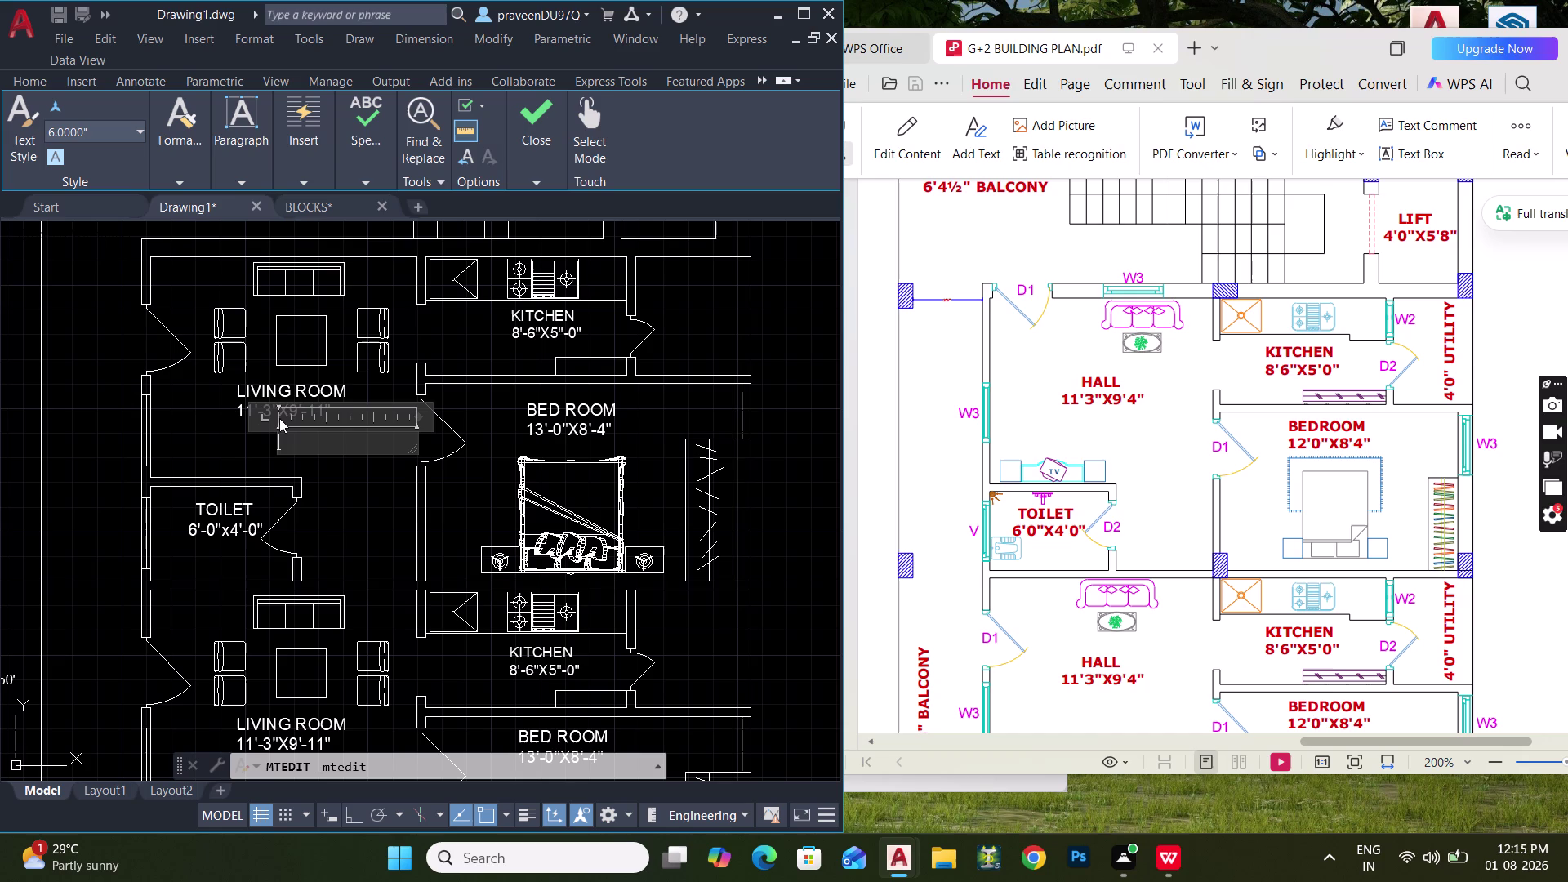
text(D1)
click(373, 482)
click(283, 439)
scroll(up, 3)
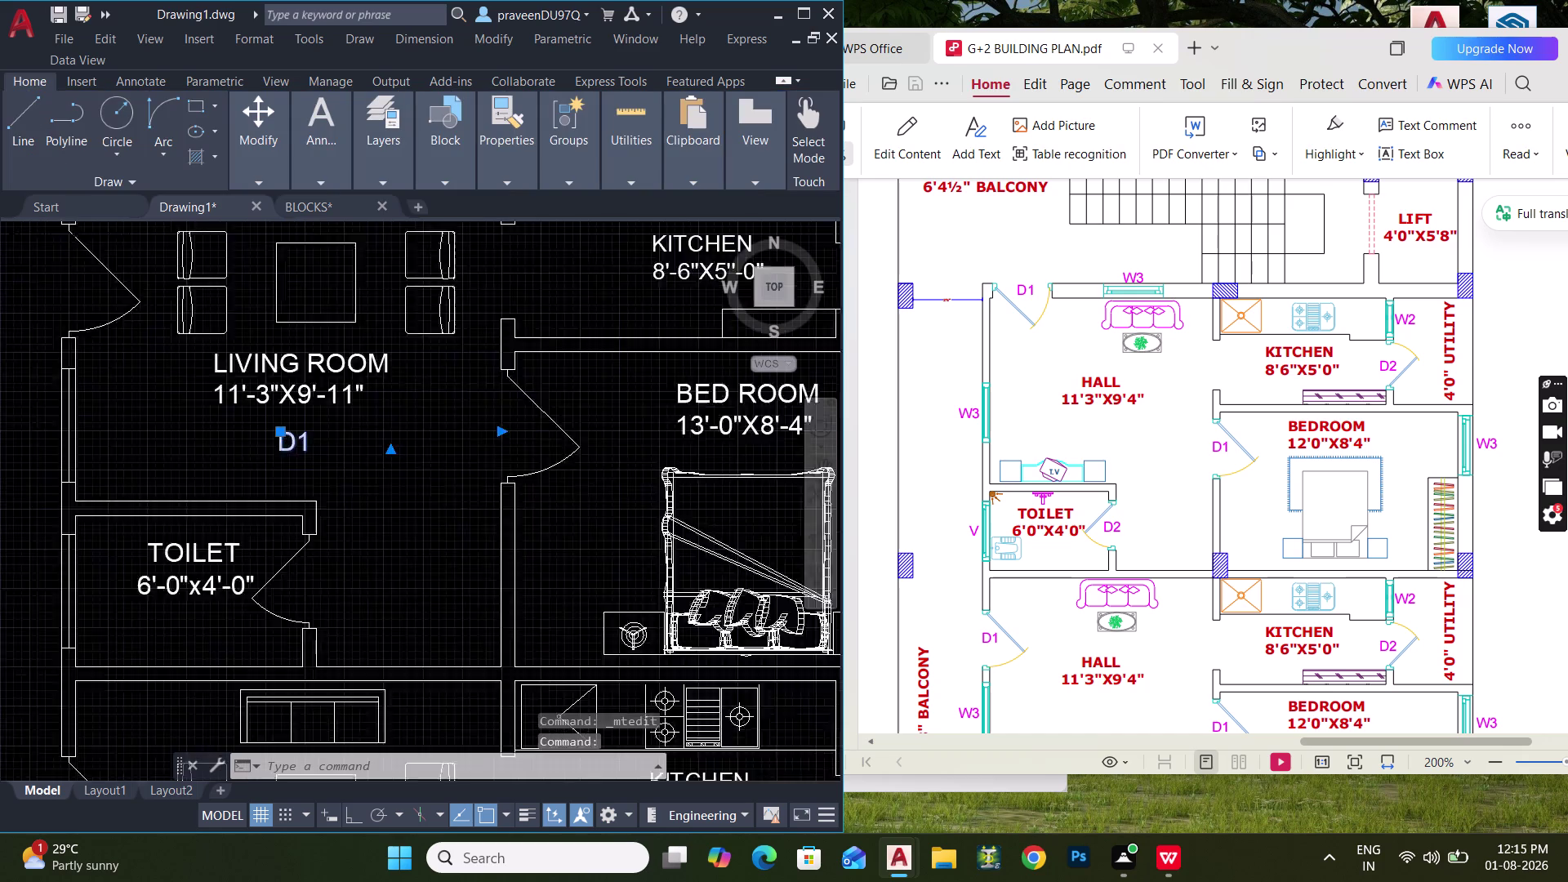
Select the D1 label and review its text in the editor.
click(280, 431)
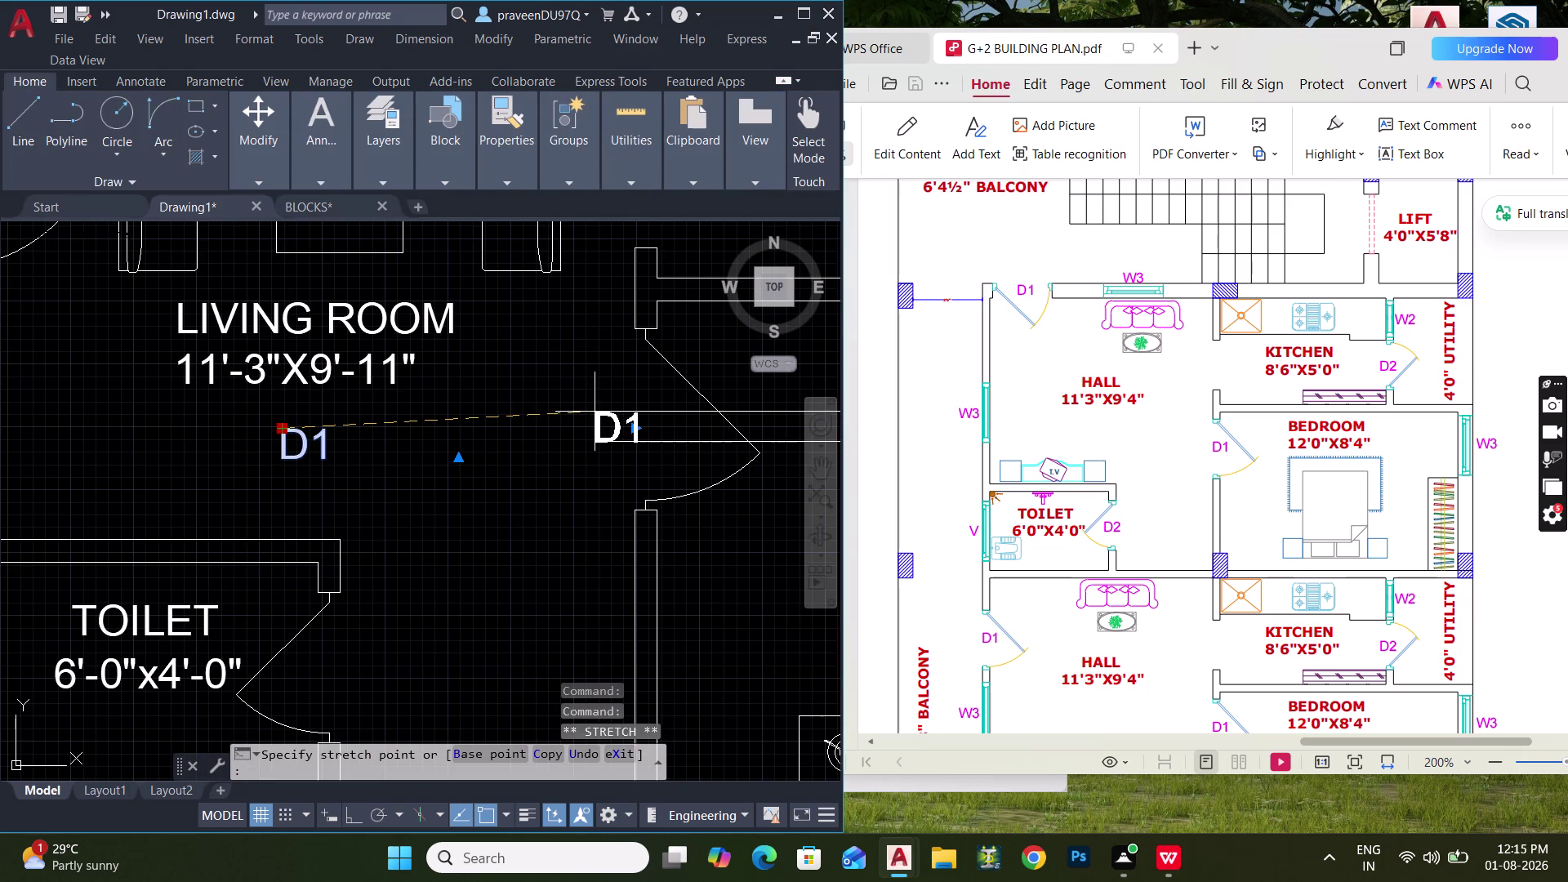
click(611, 411)
scroll(down, 3)
middle_drag(574, 448, 486, 444)
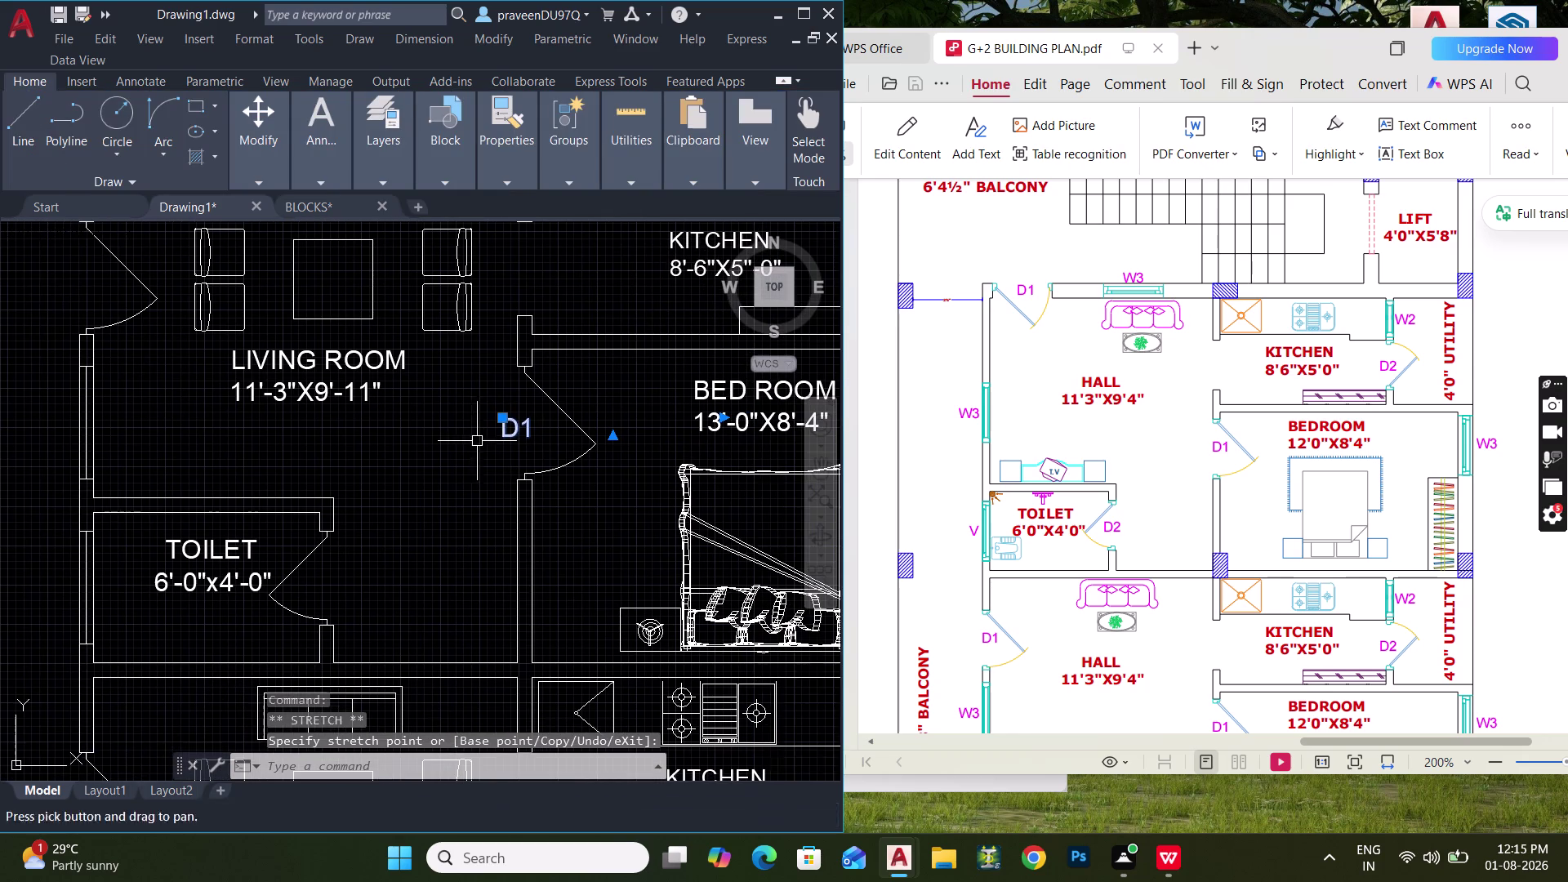
double_click(514, 428)
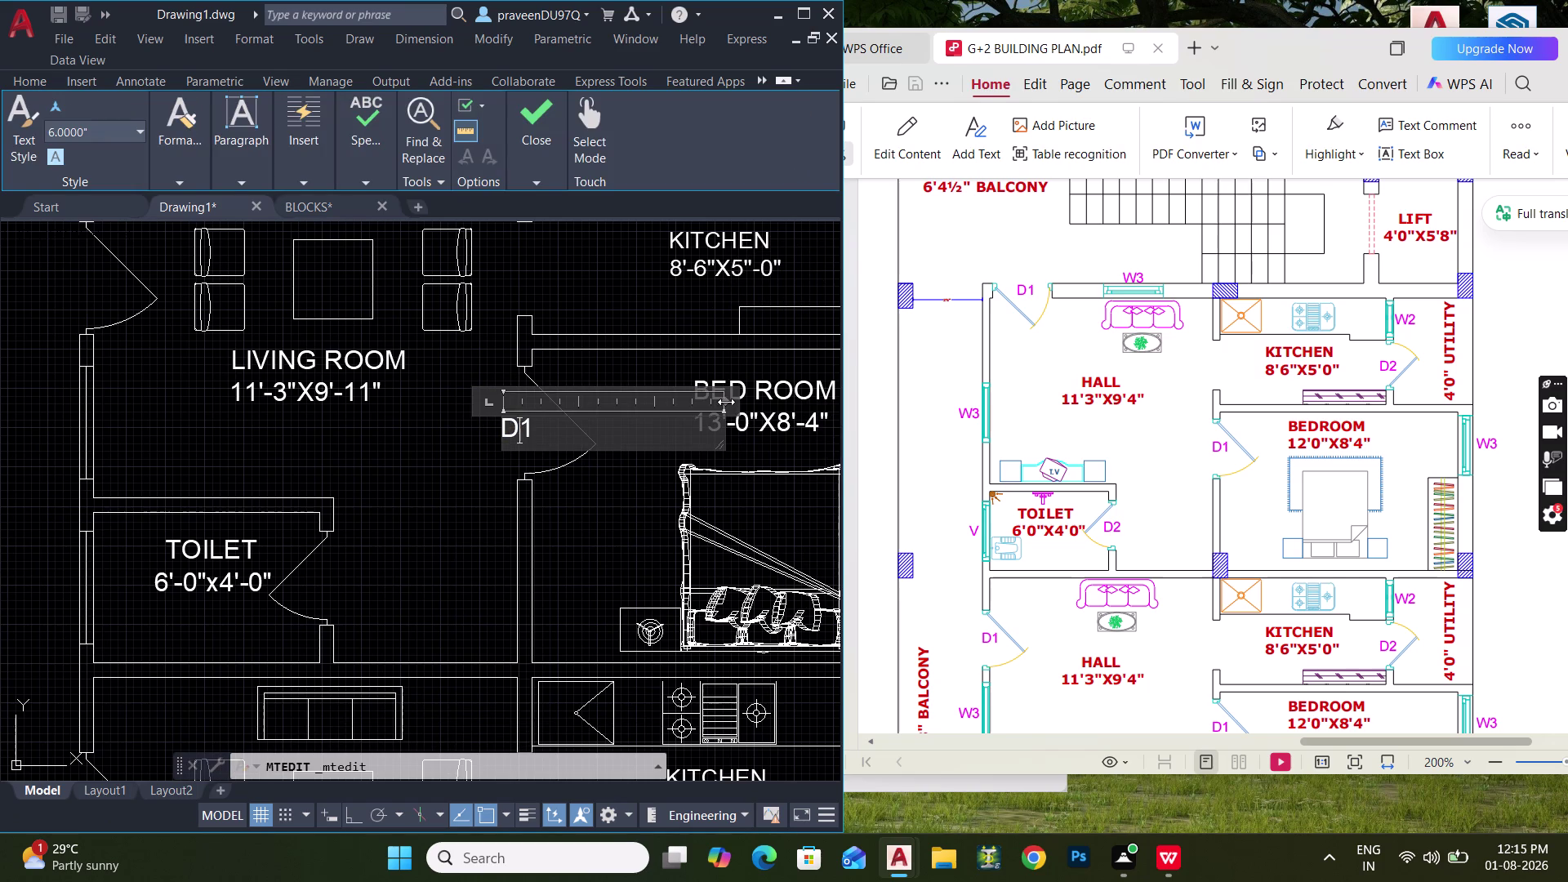
drag(726, 402, 543, 404)
click(452, 439)
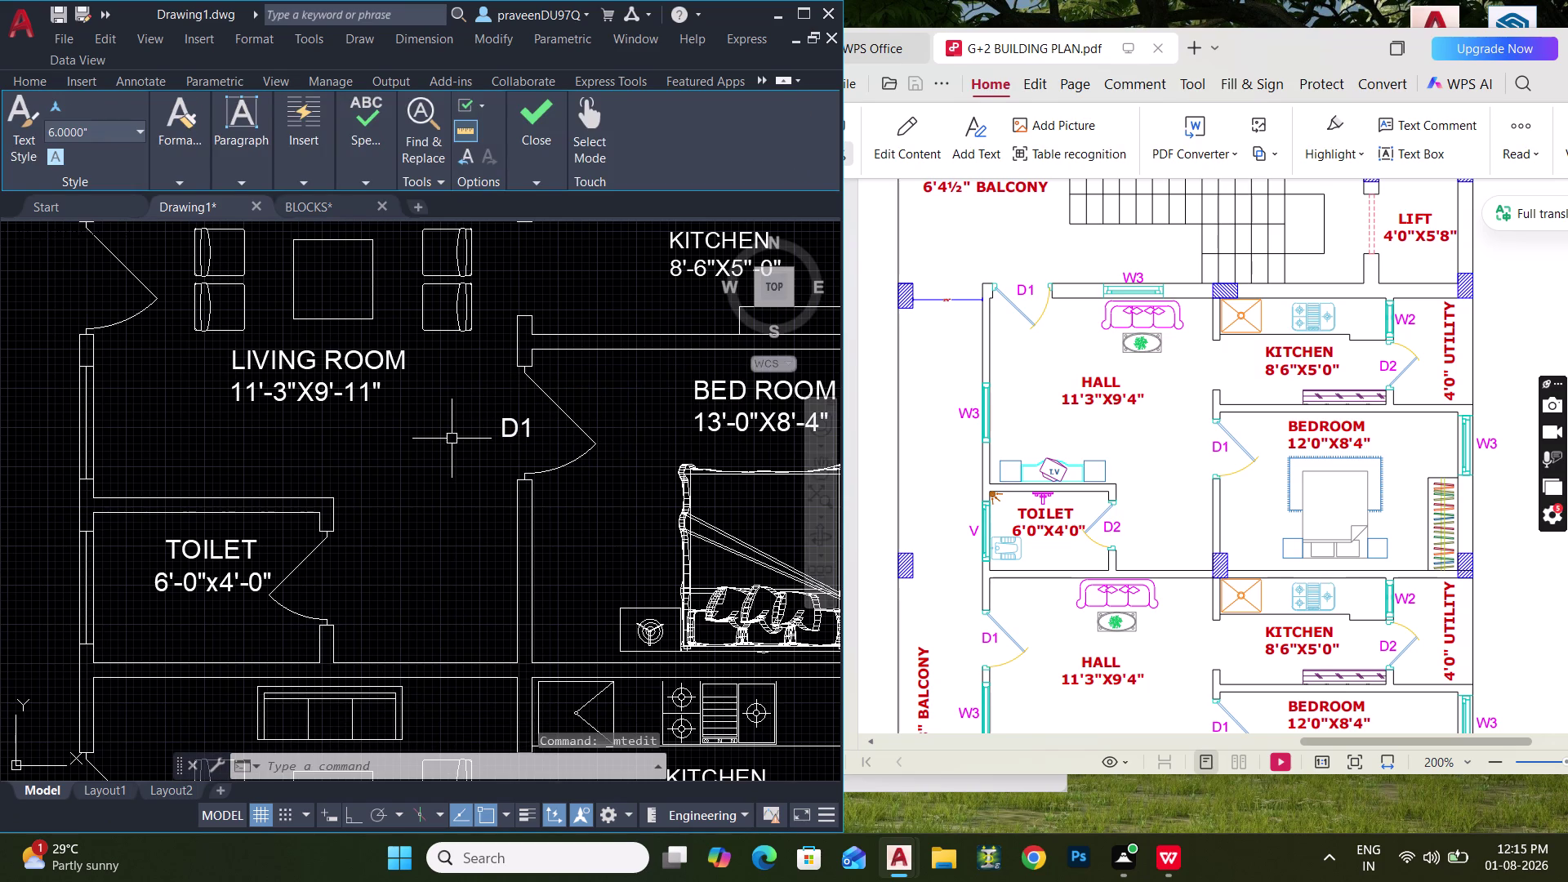
Copy the D1 label with CO and place a first copy in the next flat.
click(523, 431)
text(CO)
key(space)
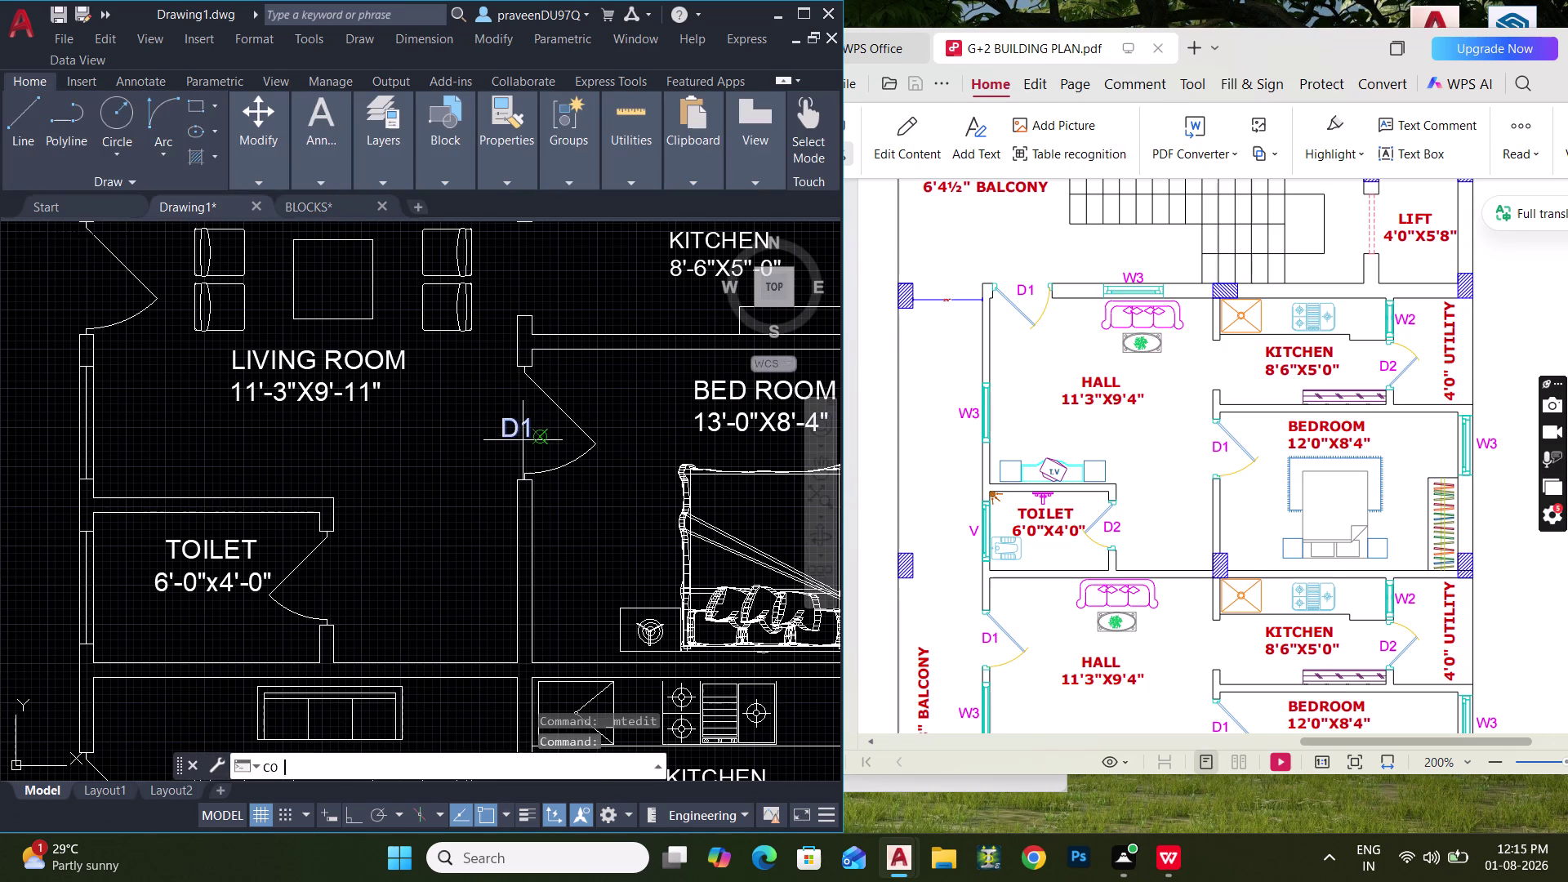
scroll(up, 3)
click(530, 346)
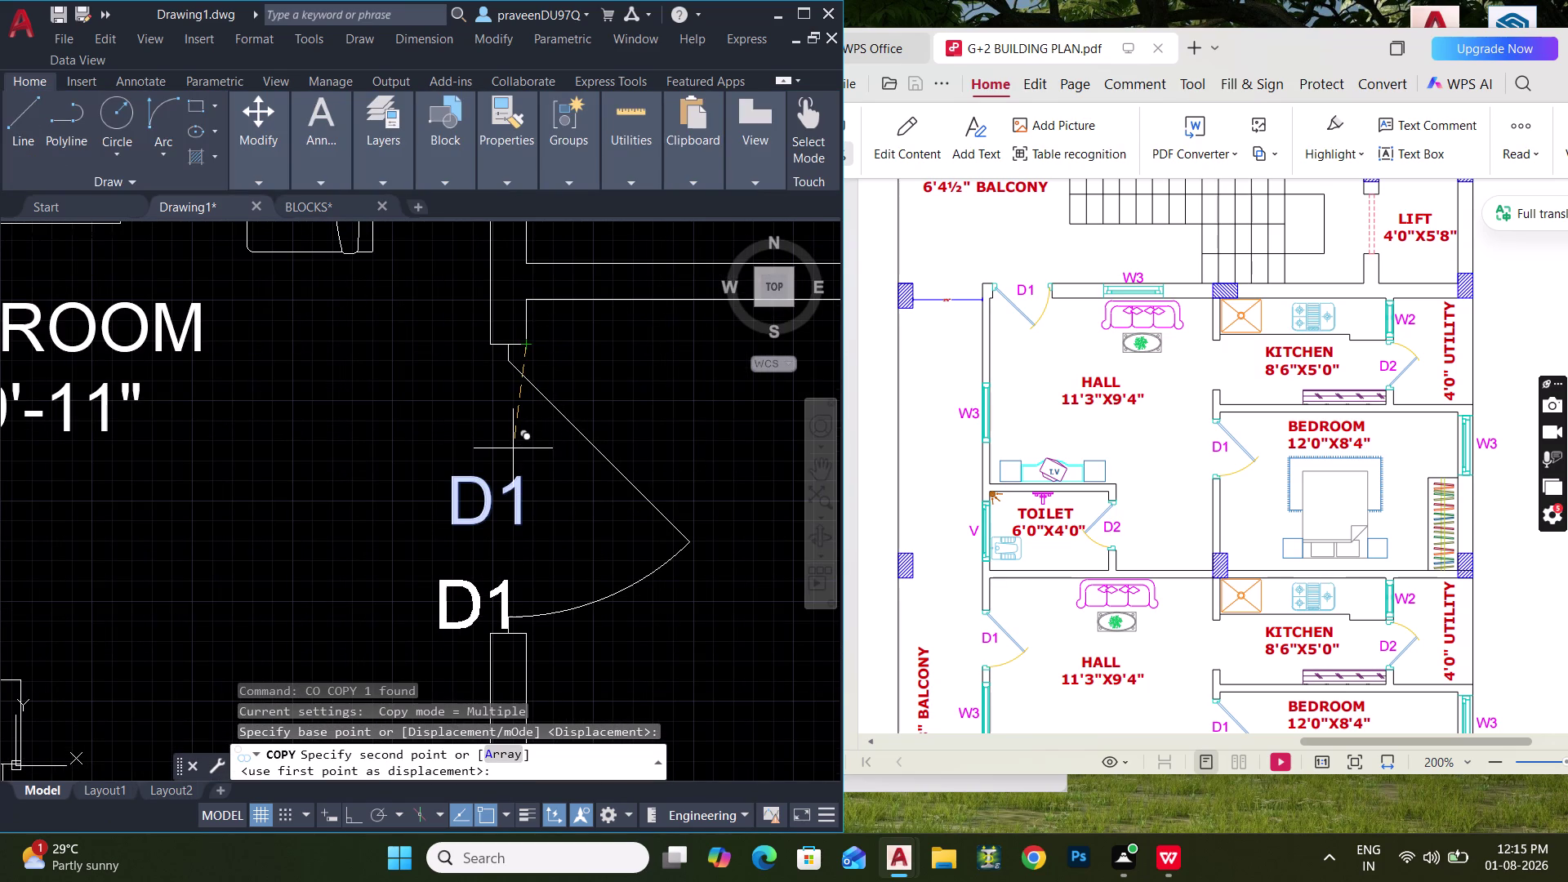
scroll(down, 3)
middle_drag(534, 492, 513, 463)
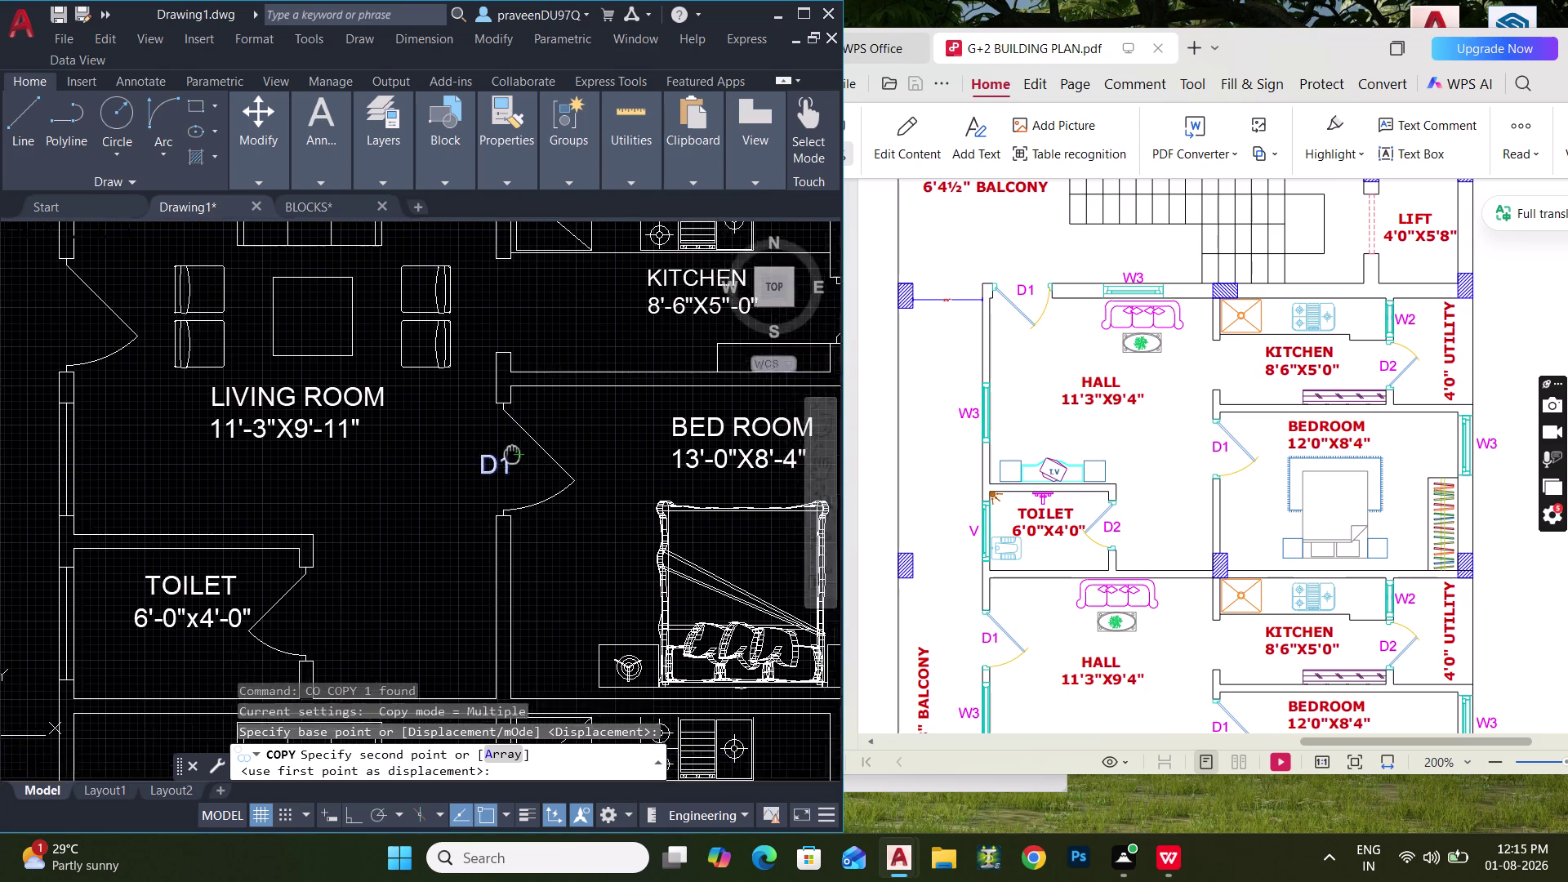
middle_drag(513, 463, 511, 358)
middle_drag(526, 540, 518, 349)
middle_drag(499, 509, 497, 341)
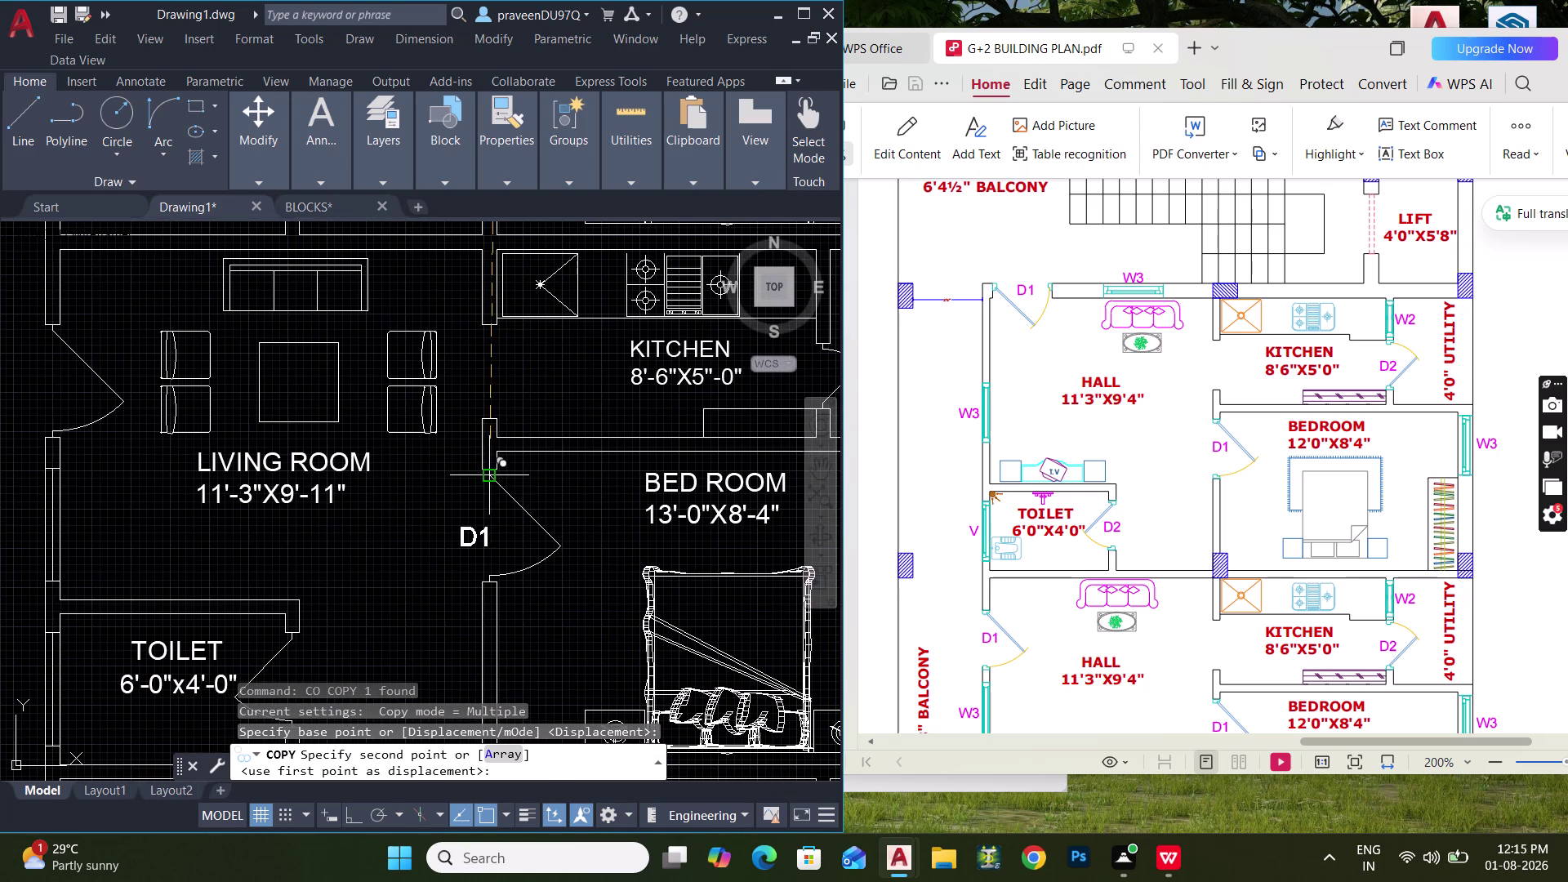
click(501, 472)
Place another D1 copy at the lower flat's bedroom door and zoom out.
middle_drag(489, 589, 500, 264)
middle_drag(509, 481, 500, 384)
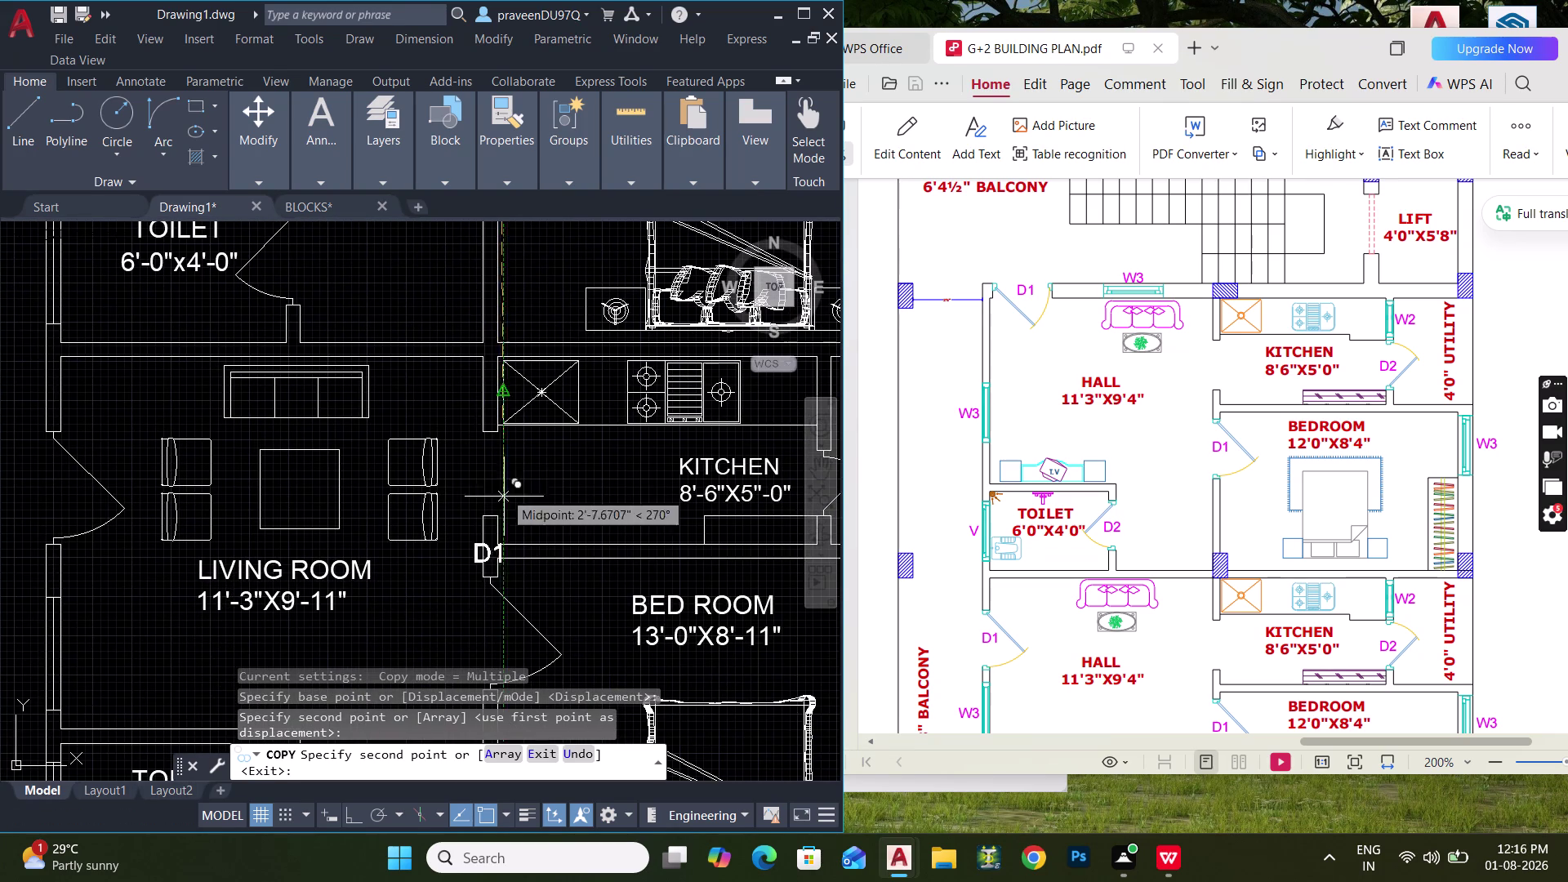
click(501, 580)
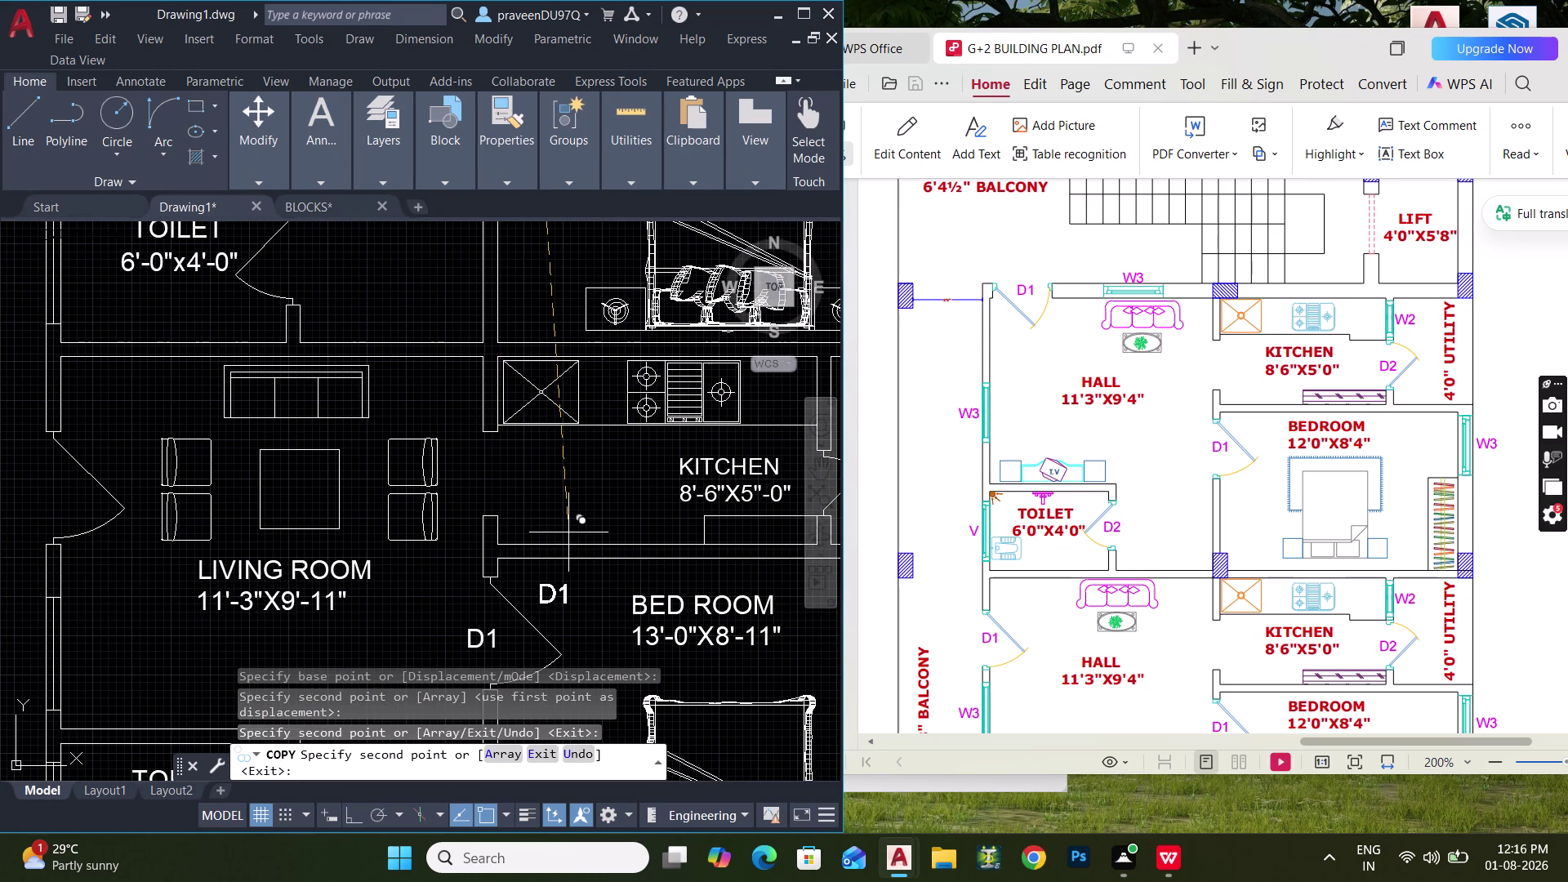
key(Escape)
scroll(down, 3)
middle_drag(425, 487, 449, 384)
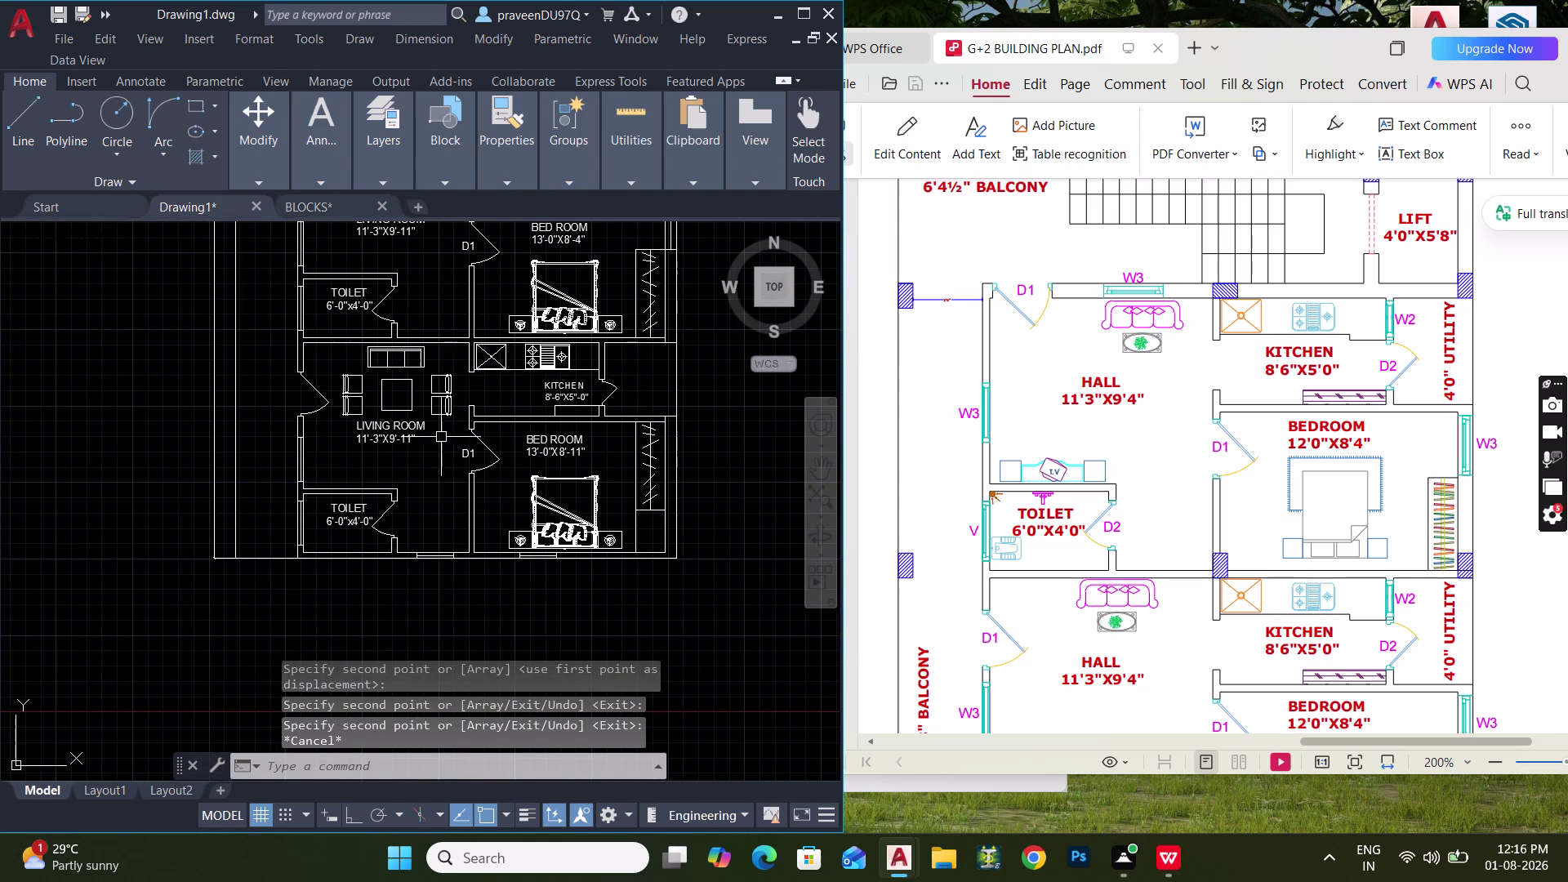
Copy the D1 label beside the upper flat's living-room entrance door.
middle_drag(438, 425, 455, 340)
scroll(up, 3)
click(503, 392)
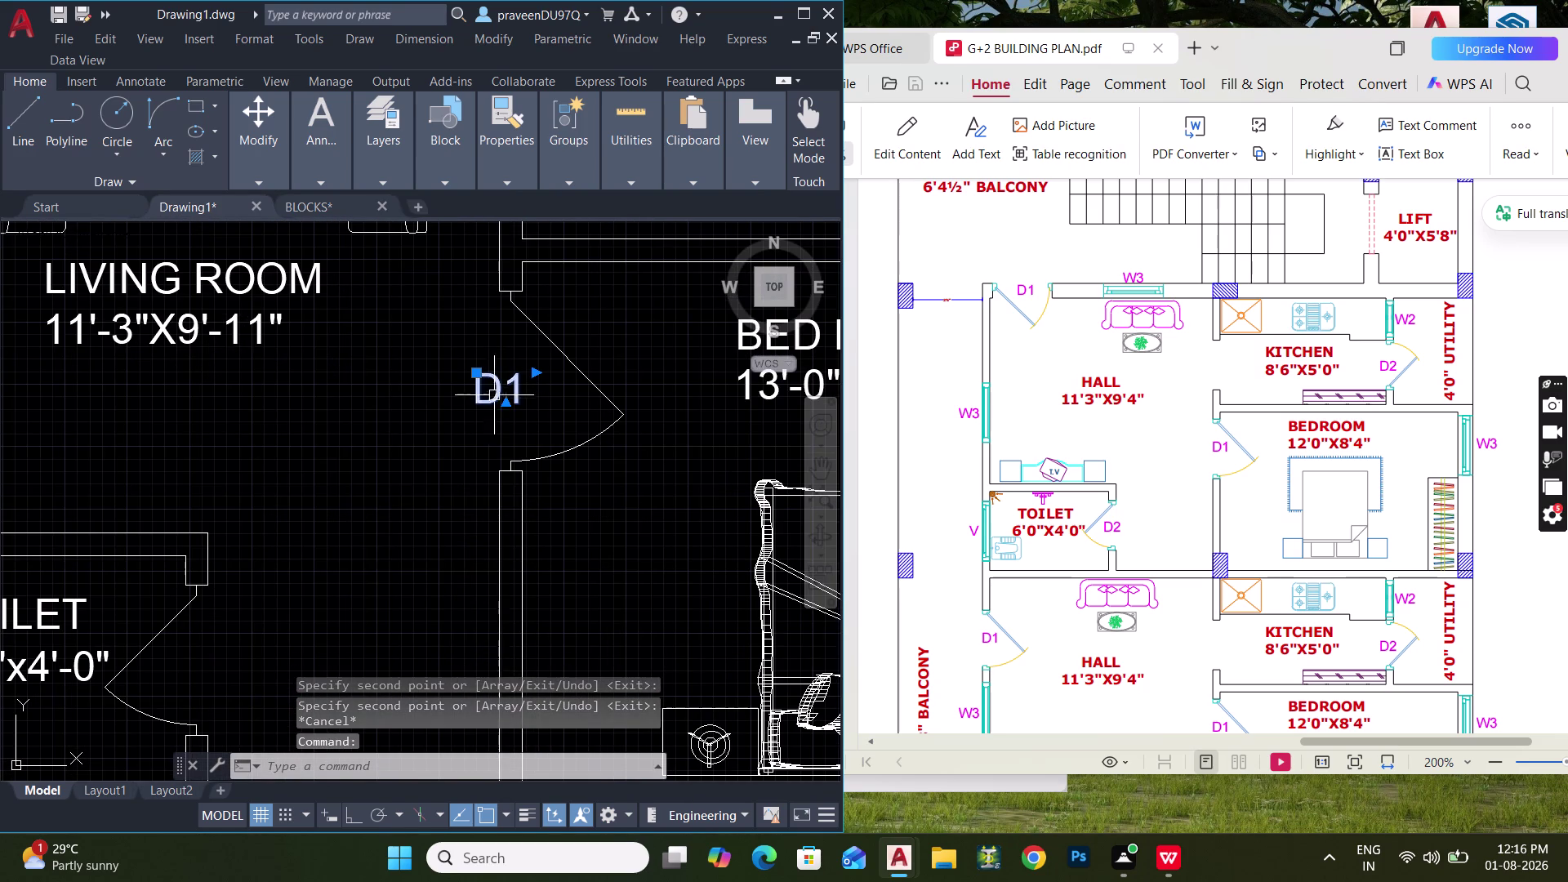
text(CO)
key(space)
click(489, 381)
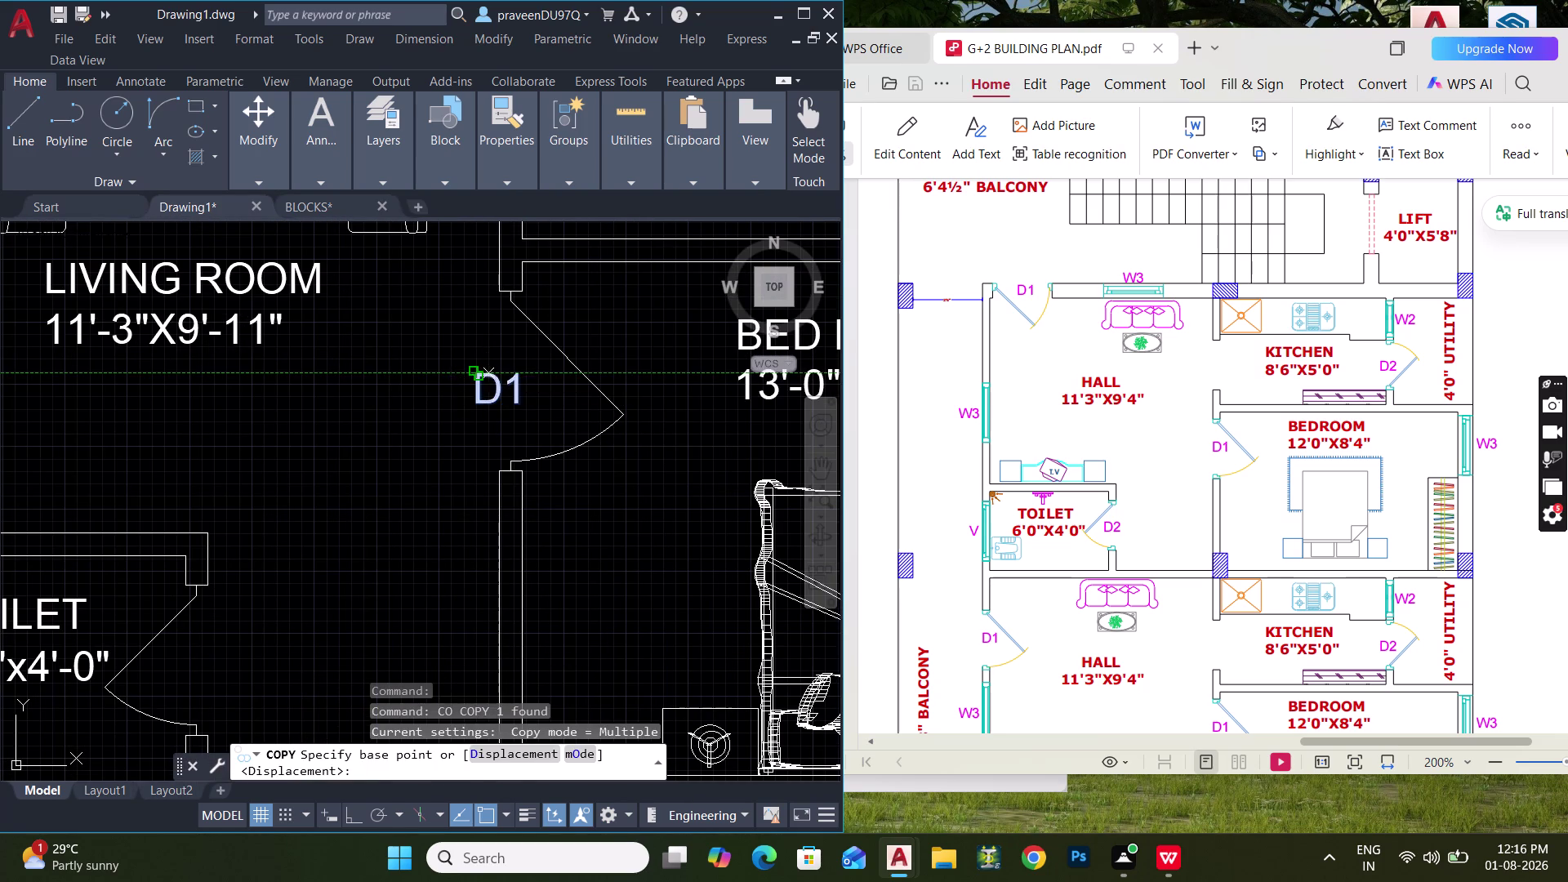
scroll(down, 3)
middle_drag(409, 376, 488, 461)
scroll(up, 3)
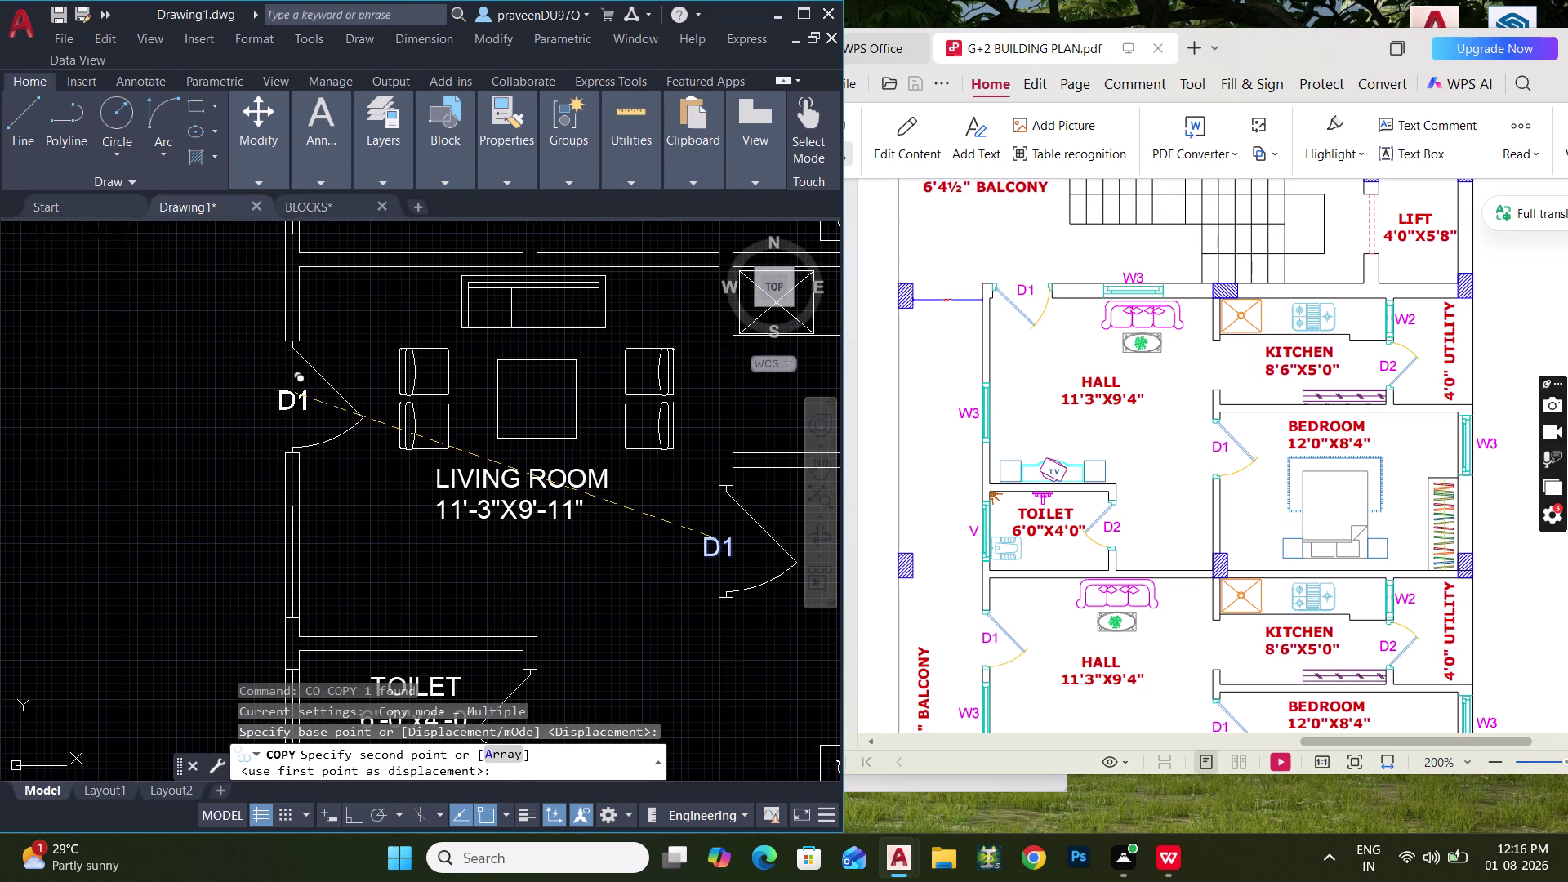
click(288, 390)
Place further D1 copies at the lower flat's living-room entrance door.
middle_drag(308, 347, 286, 649)
middle_drag(283, 428, 311, 681)
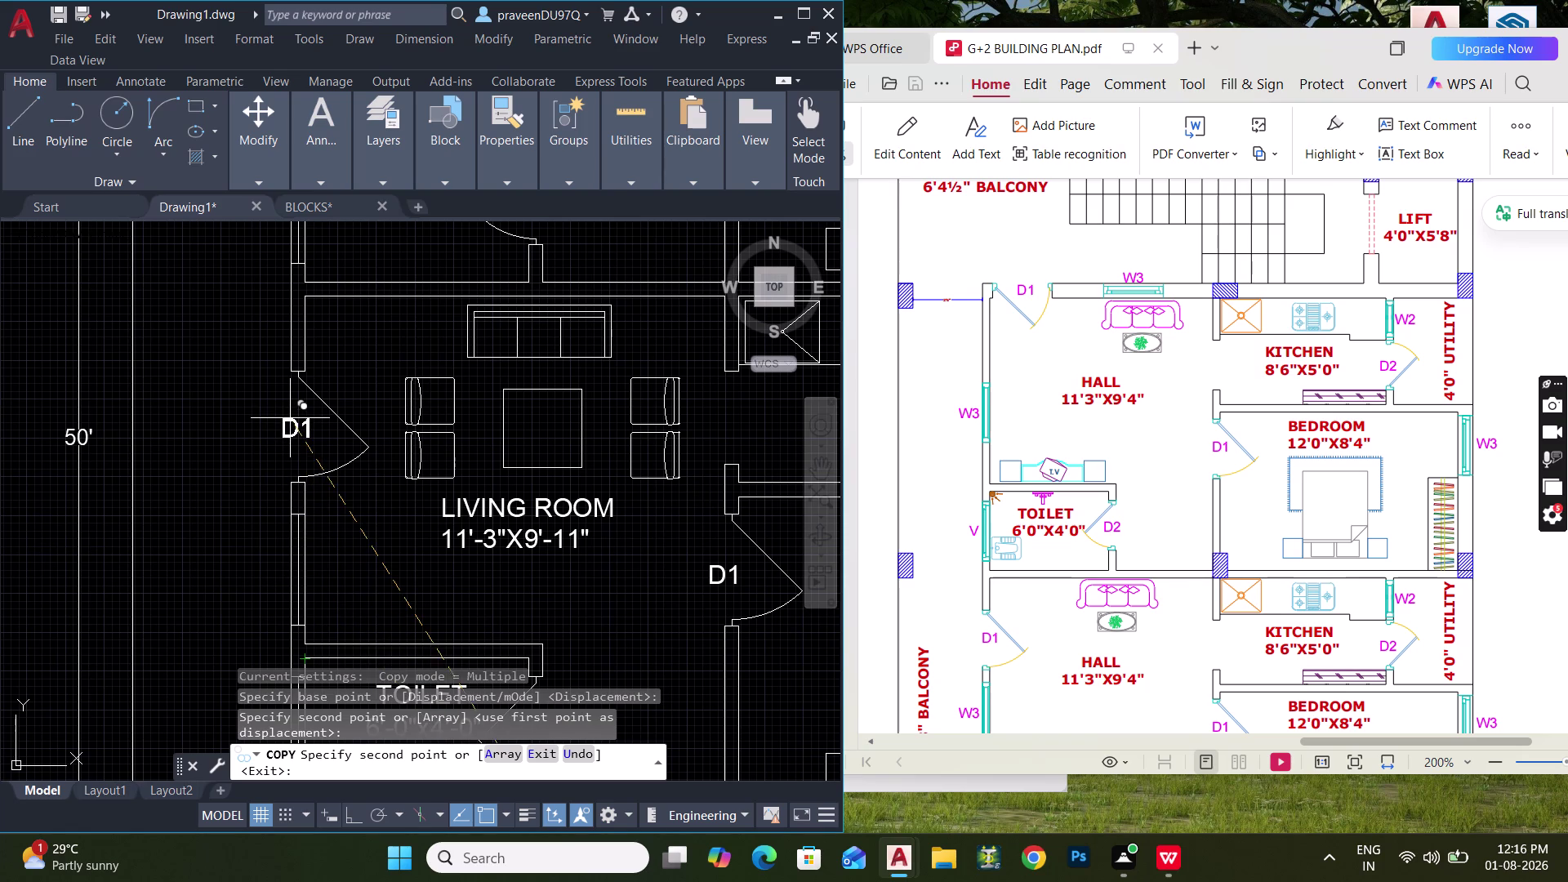
click(290, 416)
middle_drag(335, 367, 295, 743)
middle_drag(283, 402, 286, 532)
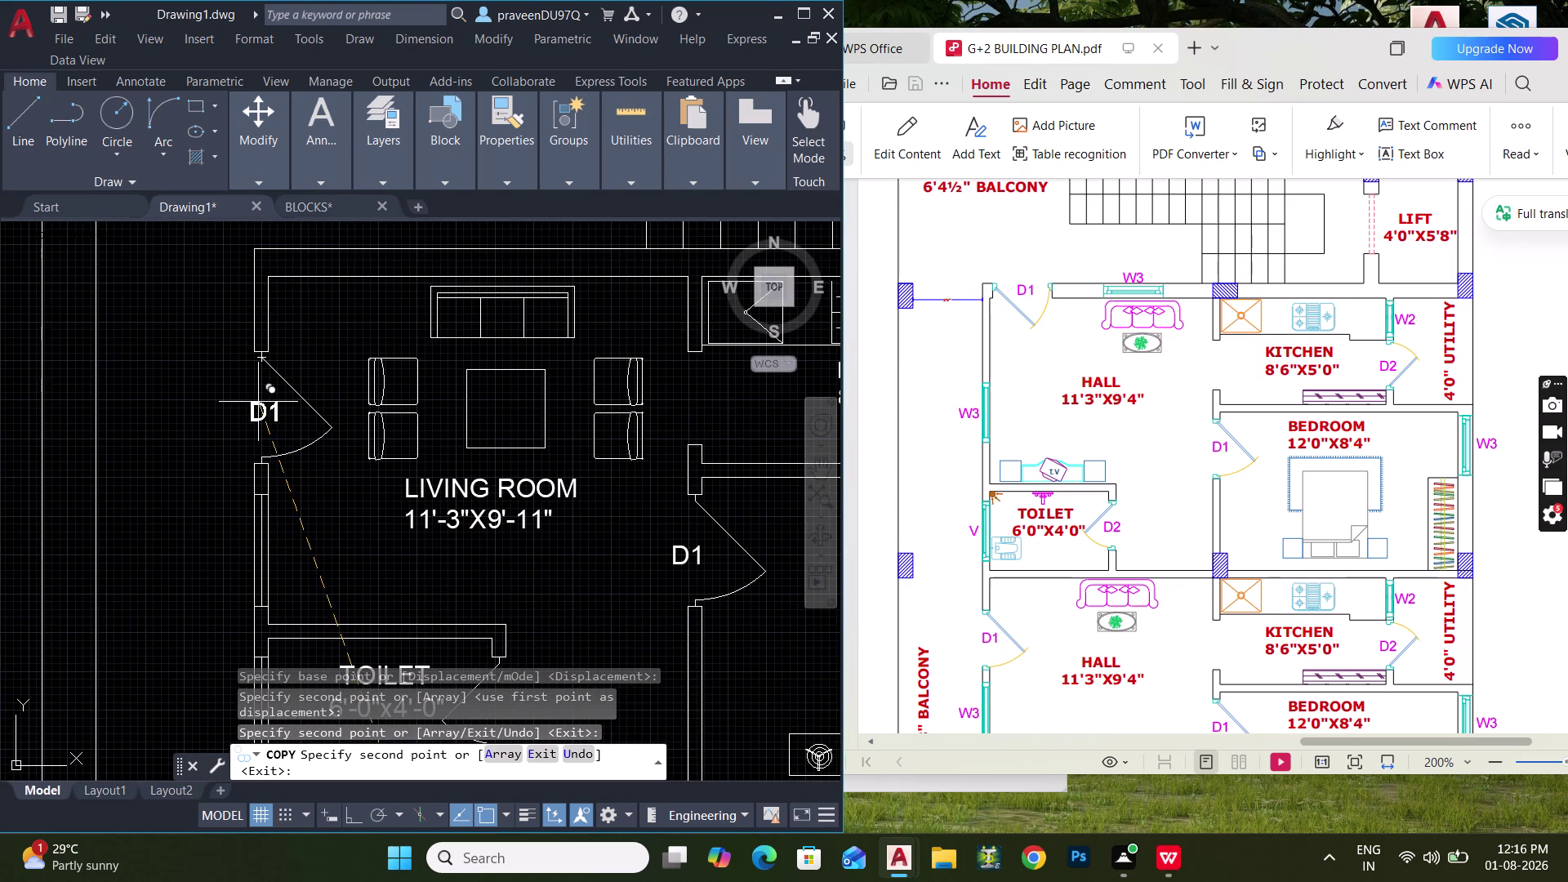
click(258, 402)
key(Escape)
Pan and zoom across the whole building to check the D1 tags.
scroll(down, 3)
middle_drag(423, 533, 388, 467)
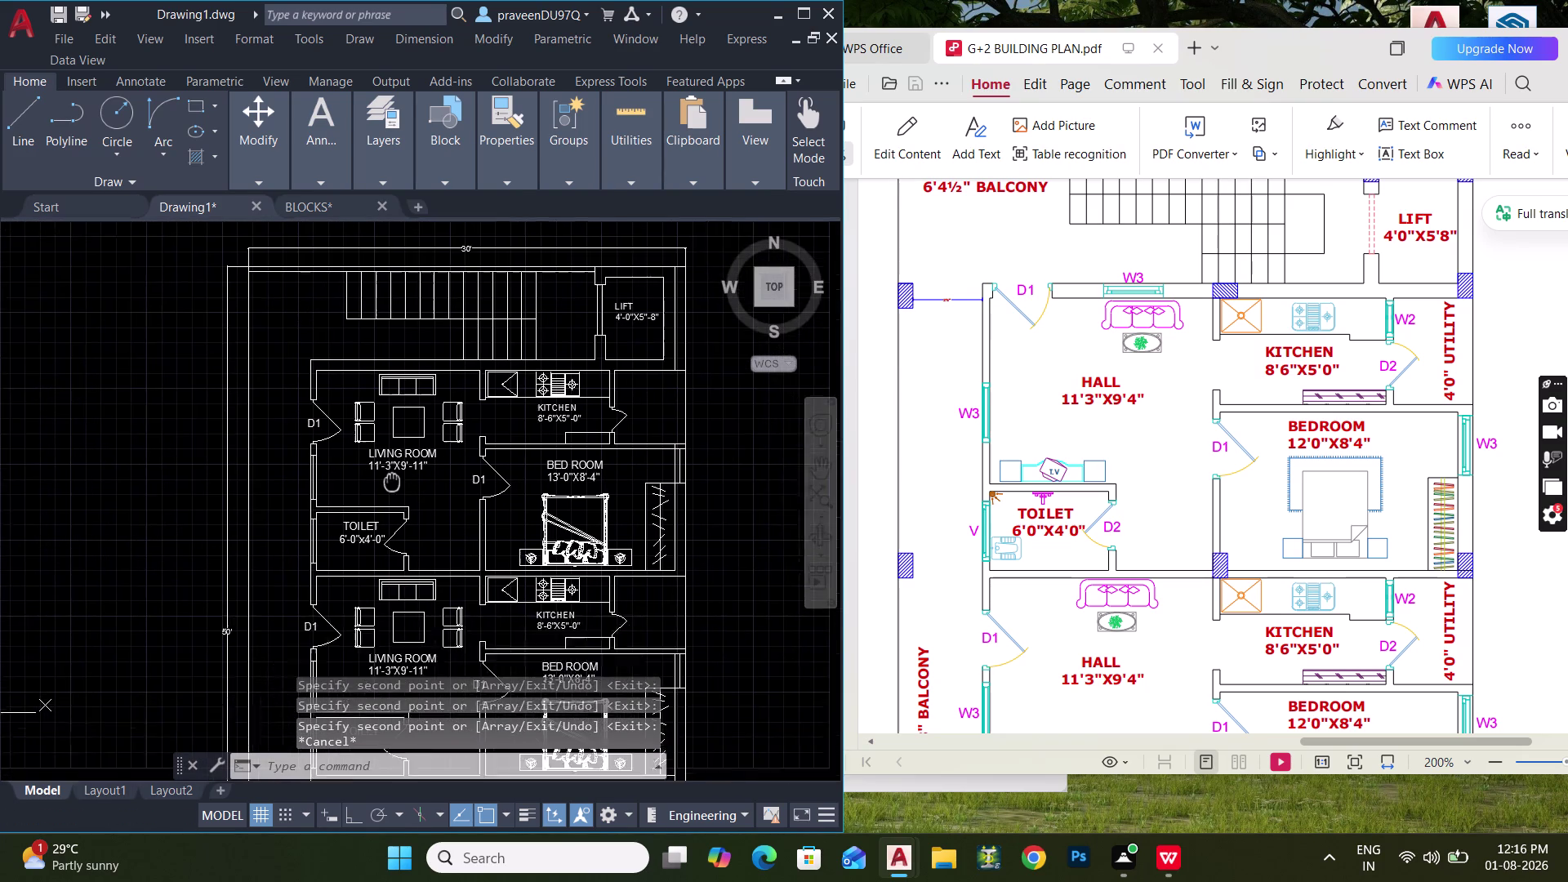
middle_drag(388, 467, 384, 414)
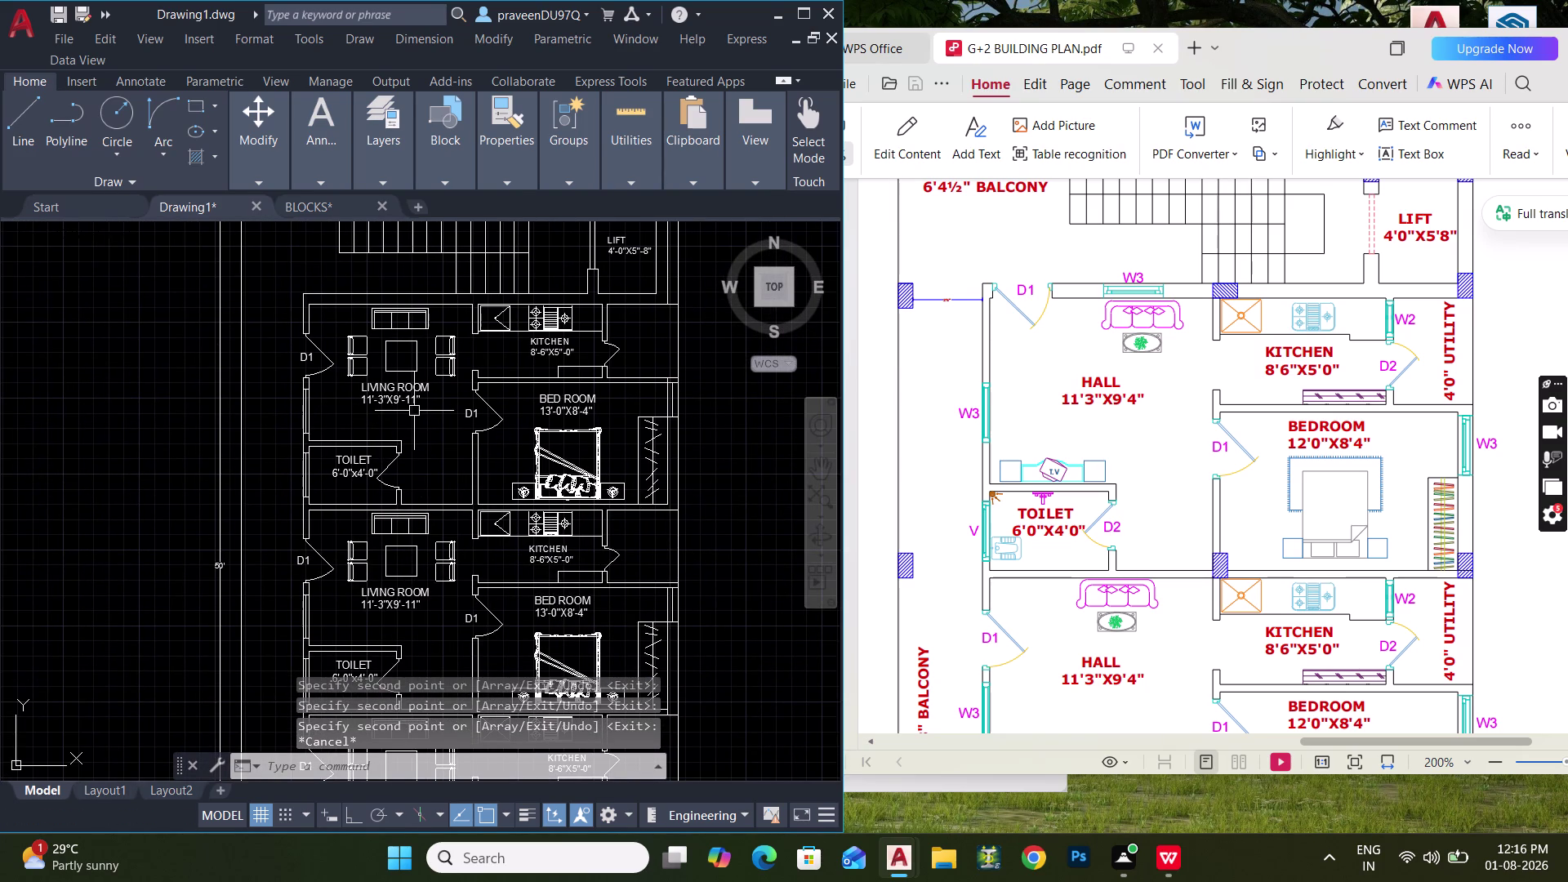
middle_drag(369, 416, 366, 546)
scroll(up, 3)
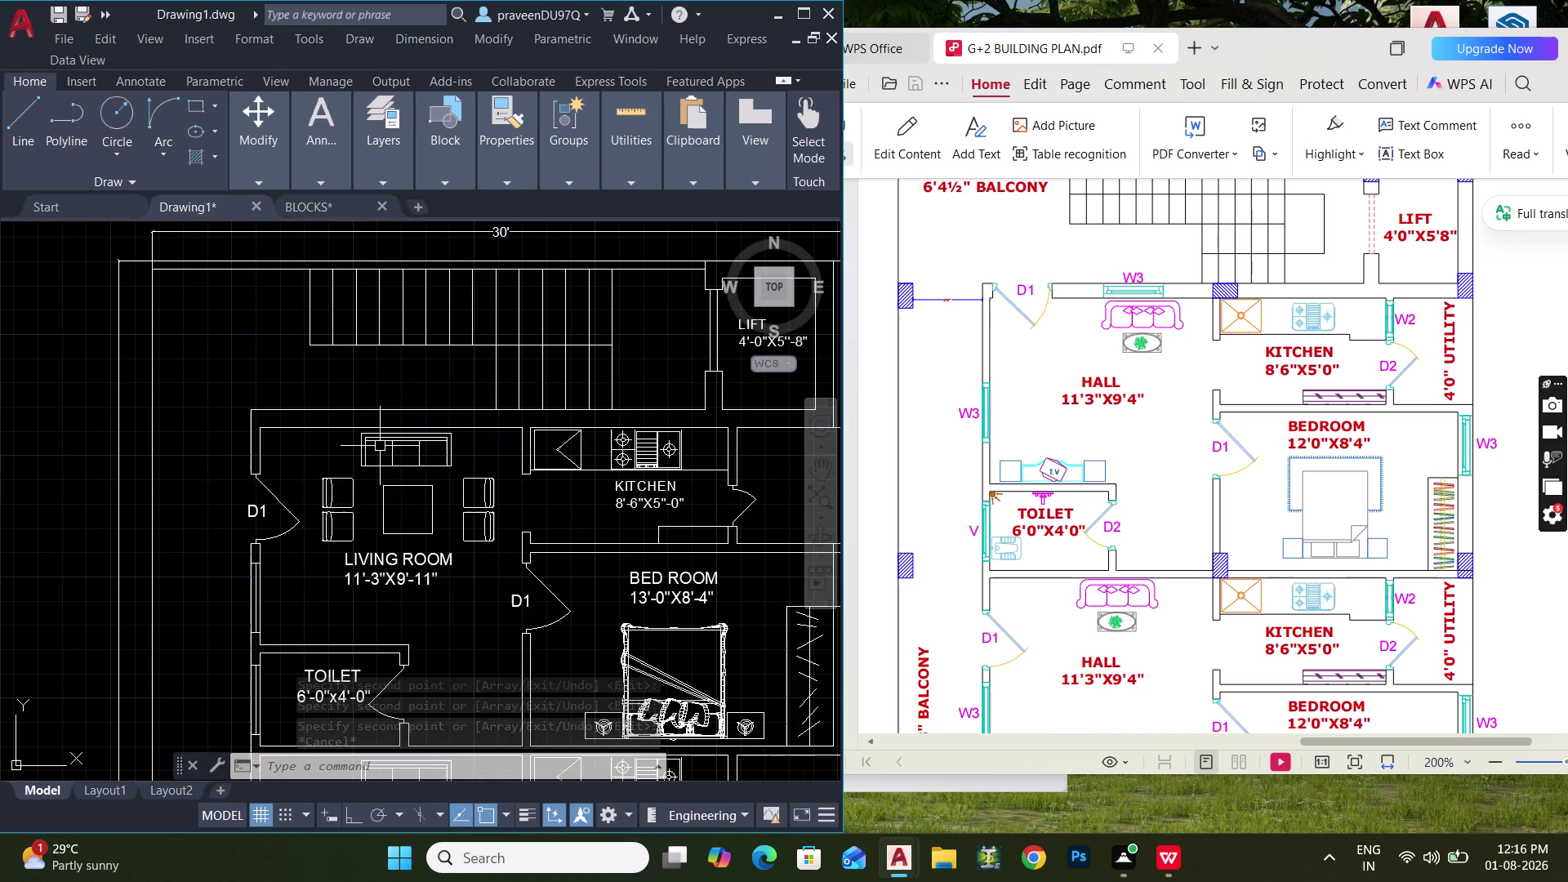
middle_drag(383, 449, 360, 594)
scroll(up, 3)
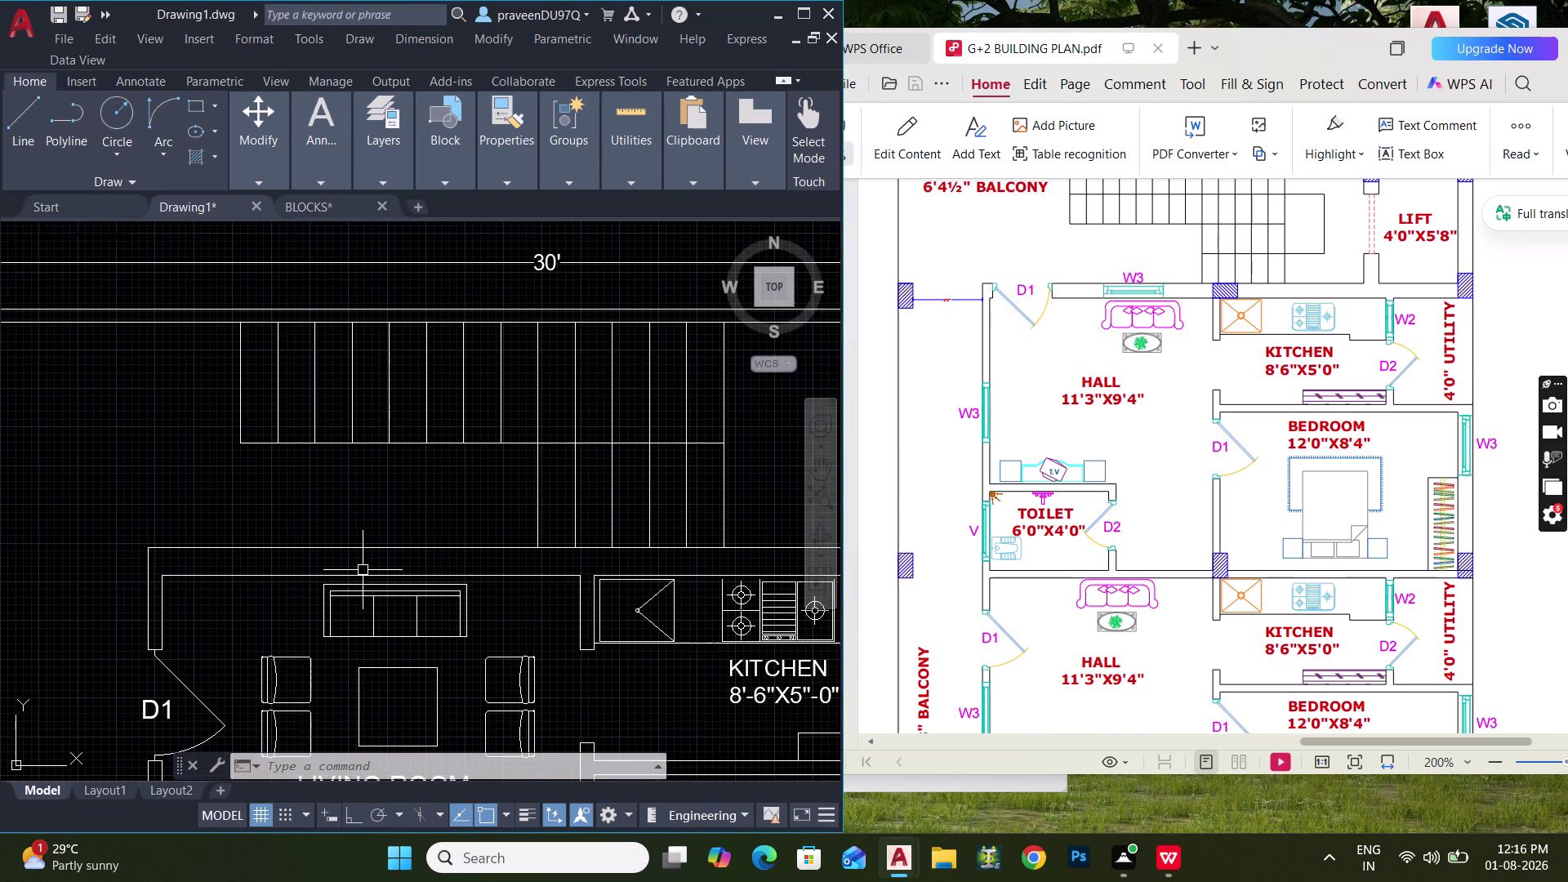
middle_drag(350, 555, 353, 449)
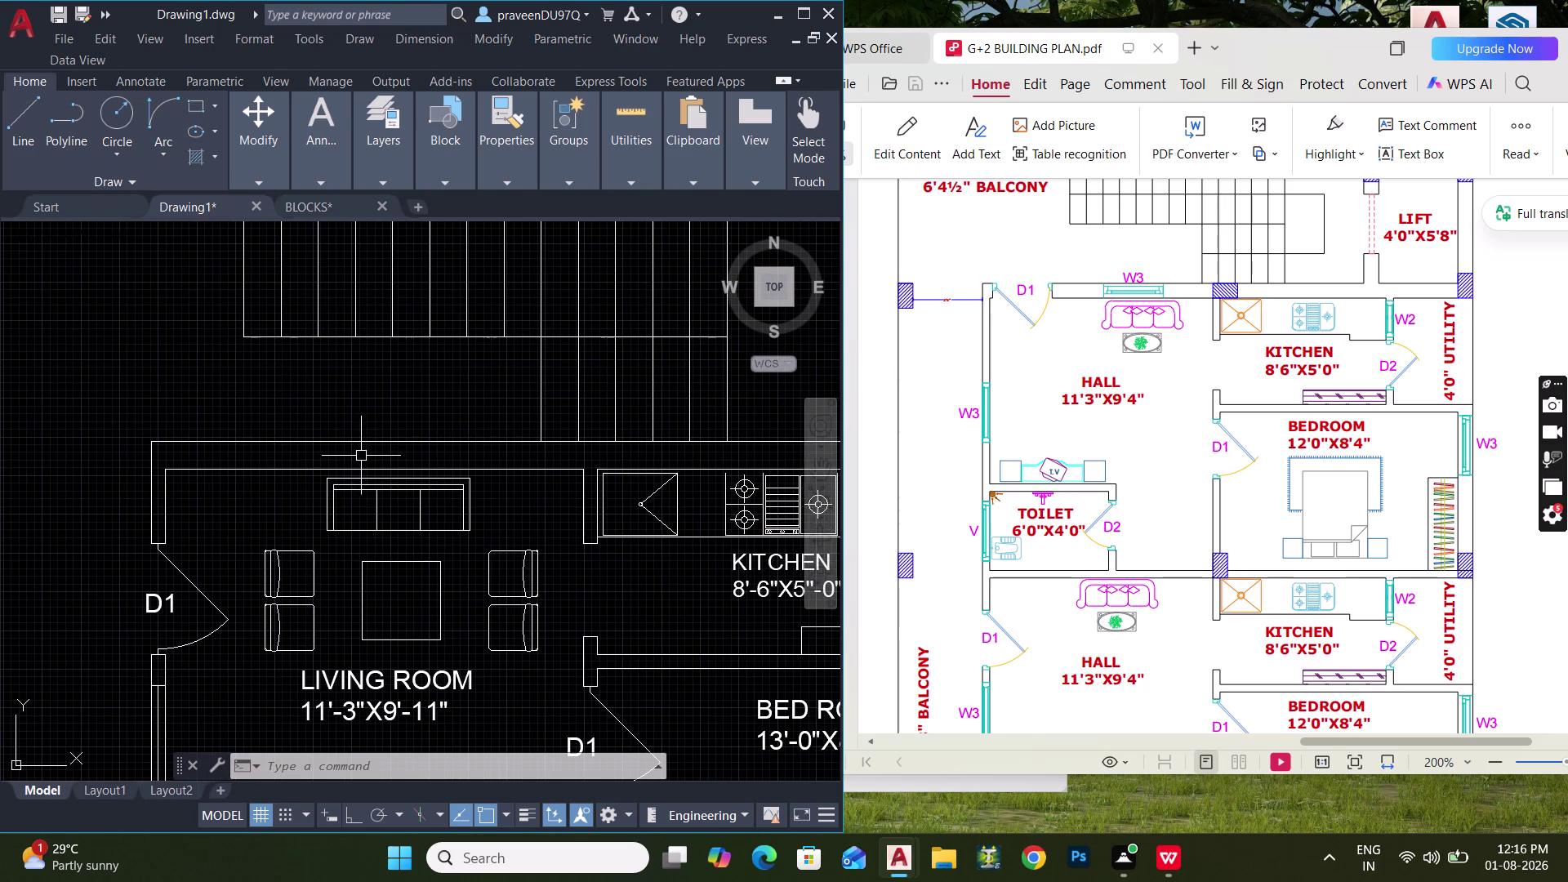
scroll(down, 3)
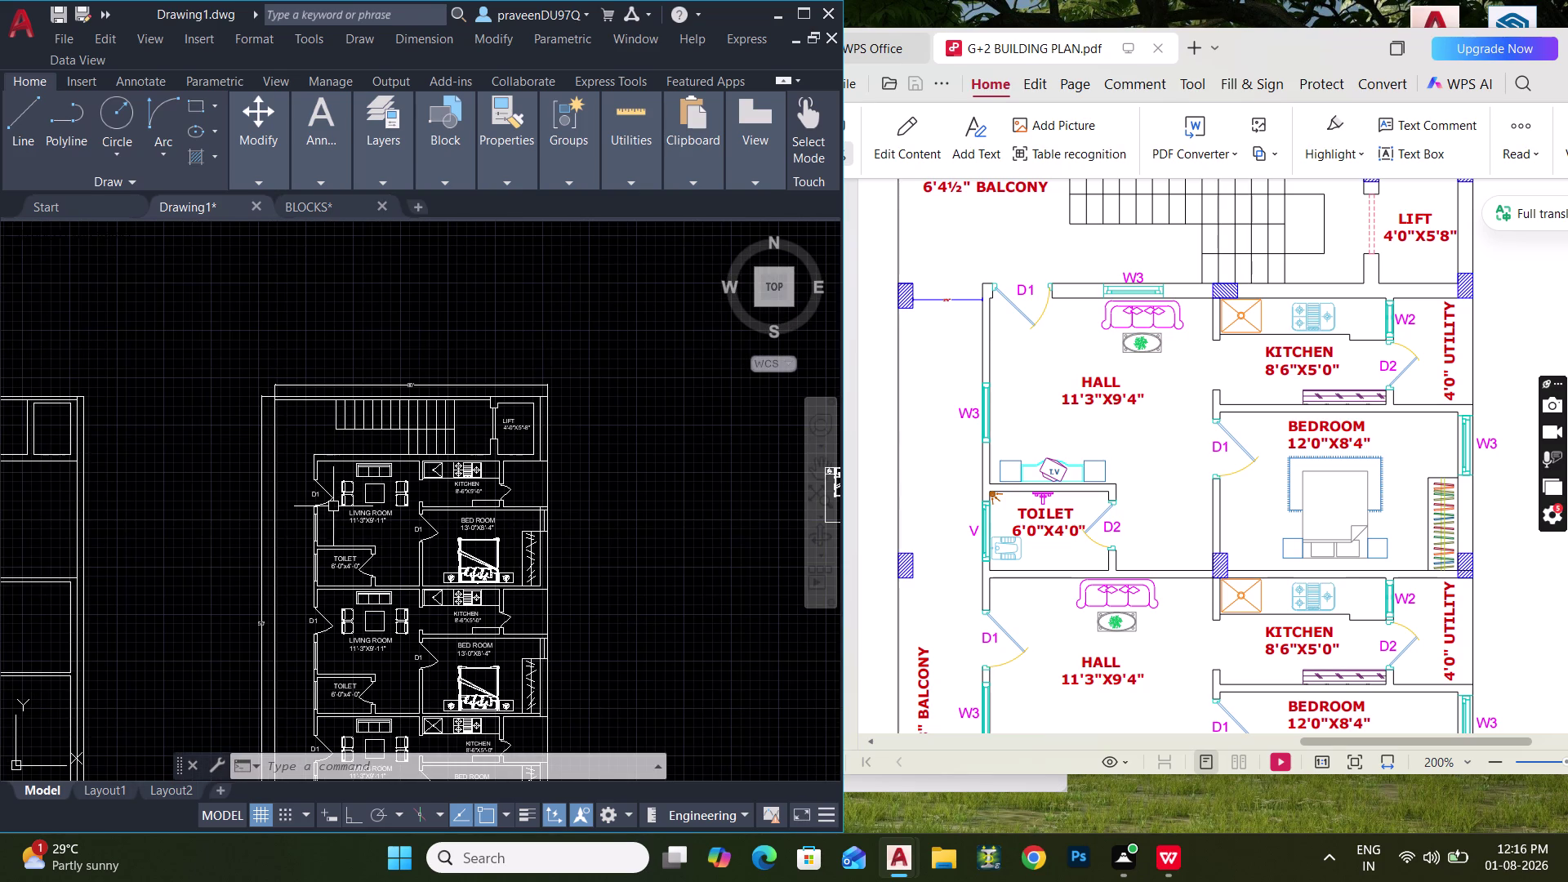
middle_drag(330, 508, 337, 422)
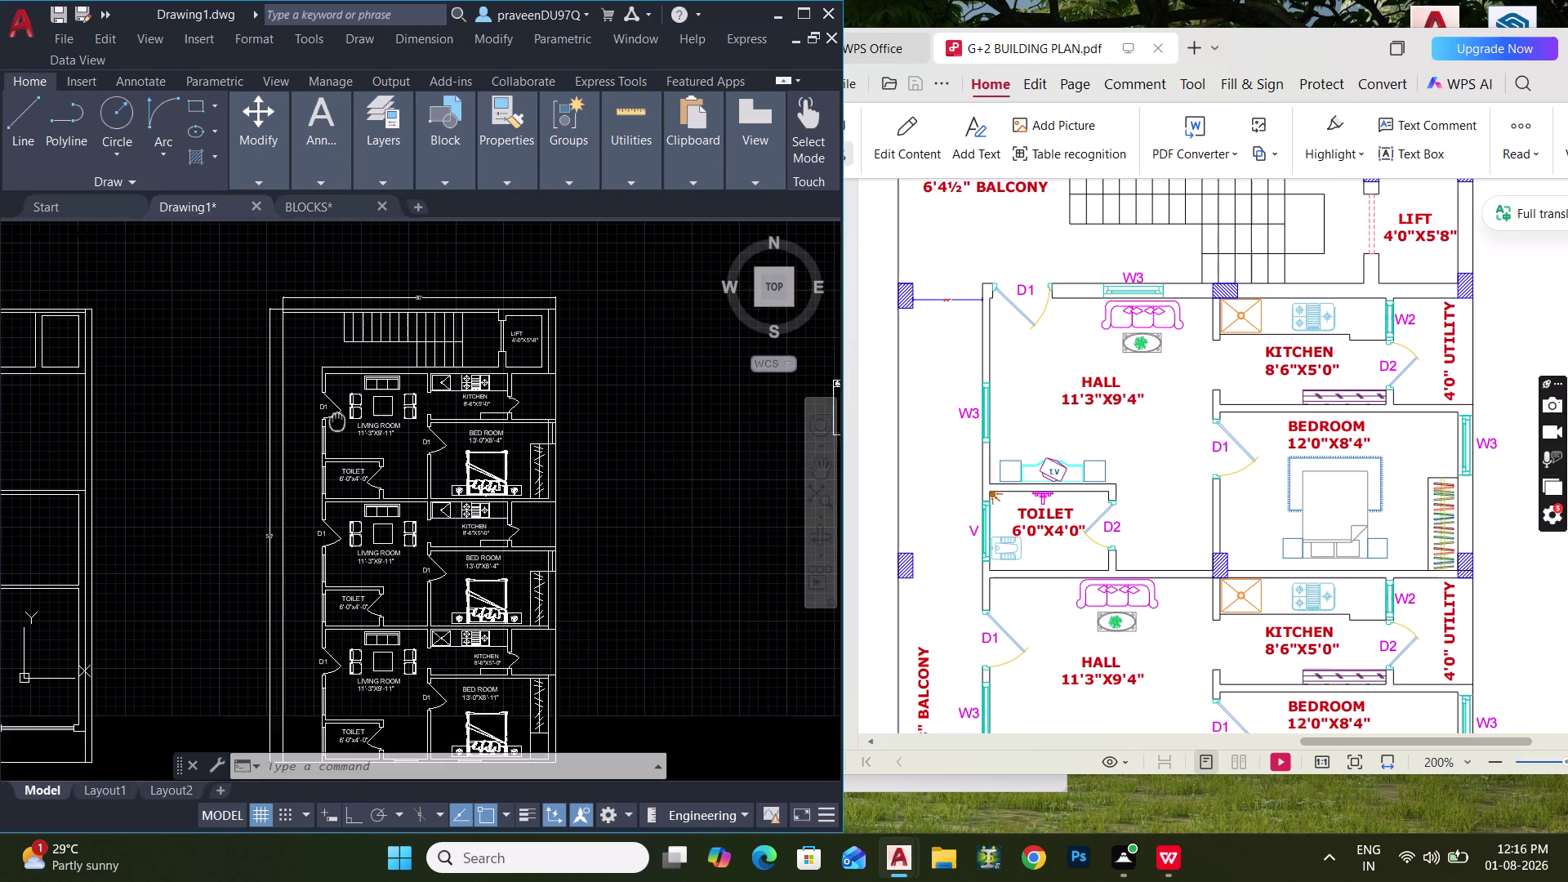
middle_drag(337, 421, 330, 487)
scroll(up, 3)
scroll(up, 3)
middle_drag(342, 460, 317, 548)
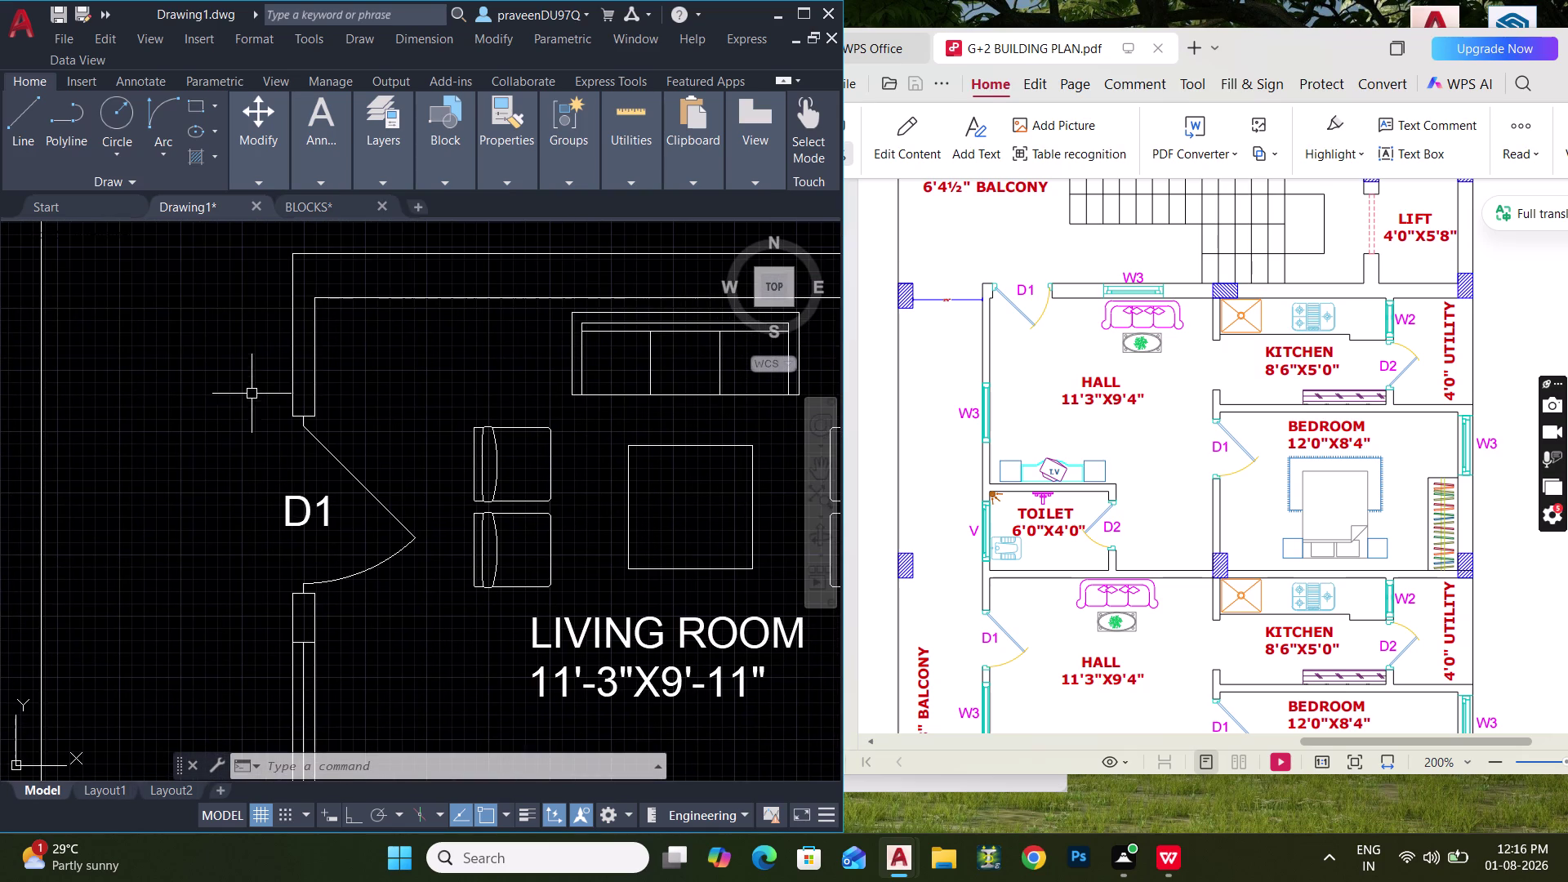
Rotate the entrance door about its hinge at a right angle, then undo it.
click(247, 386)
click(418, 597)
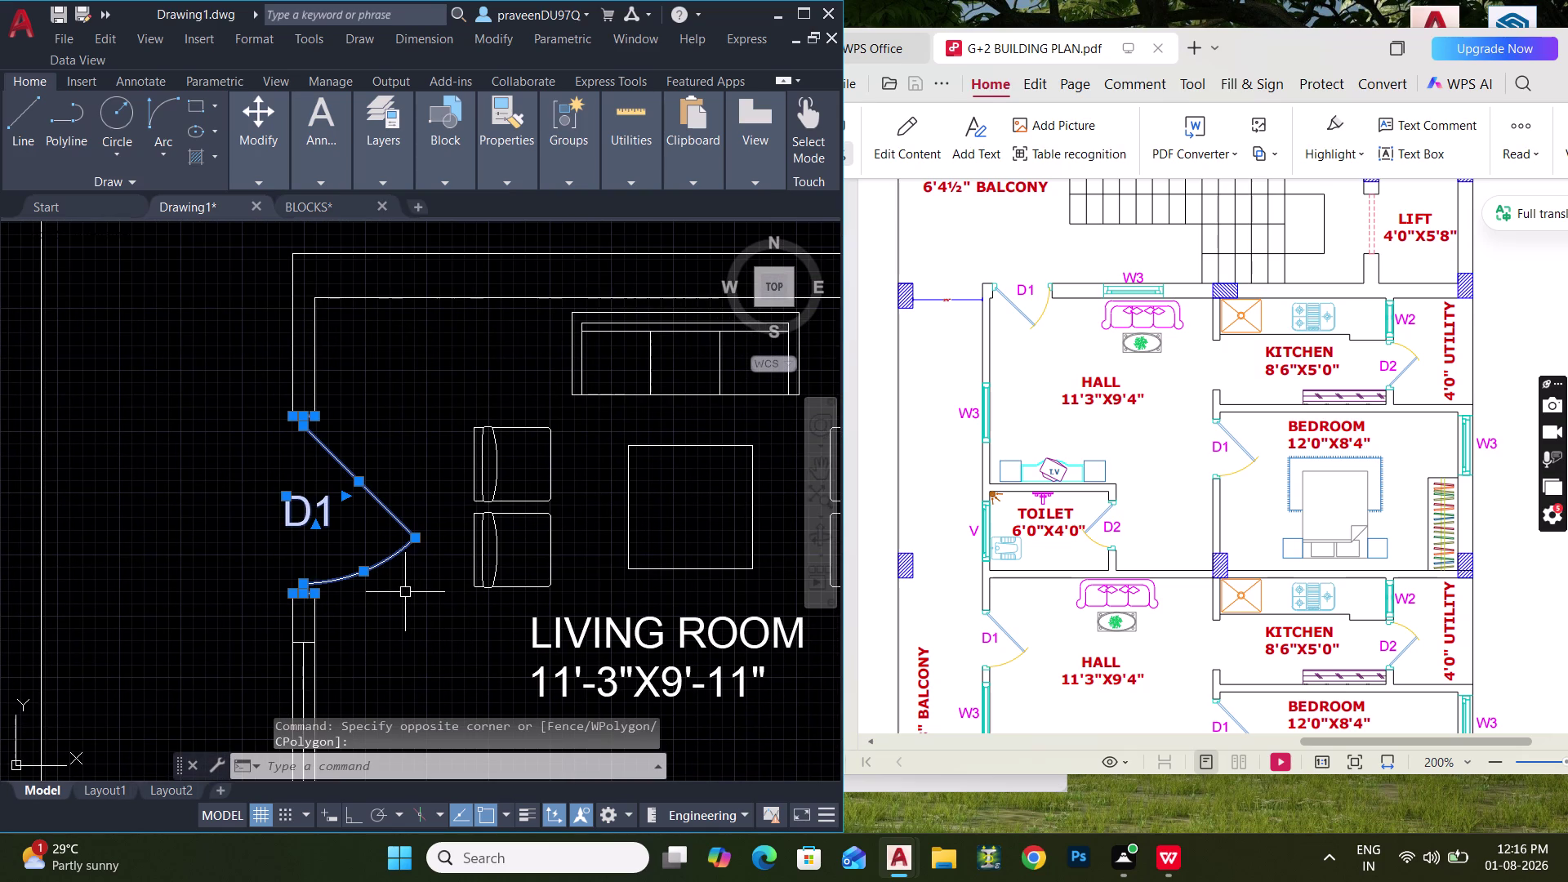
text(RO)
key(space)
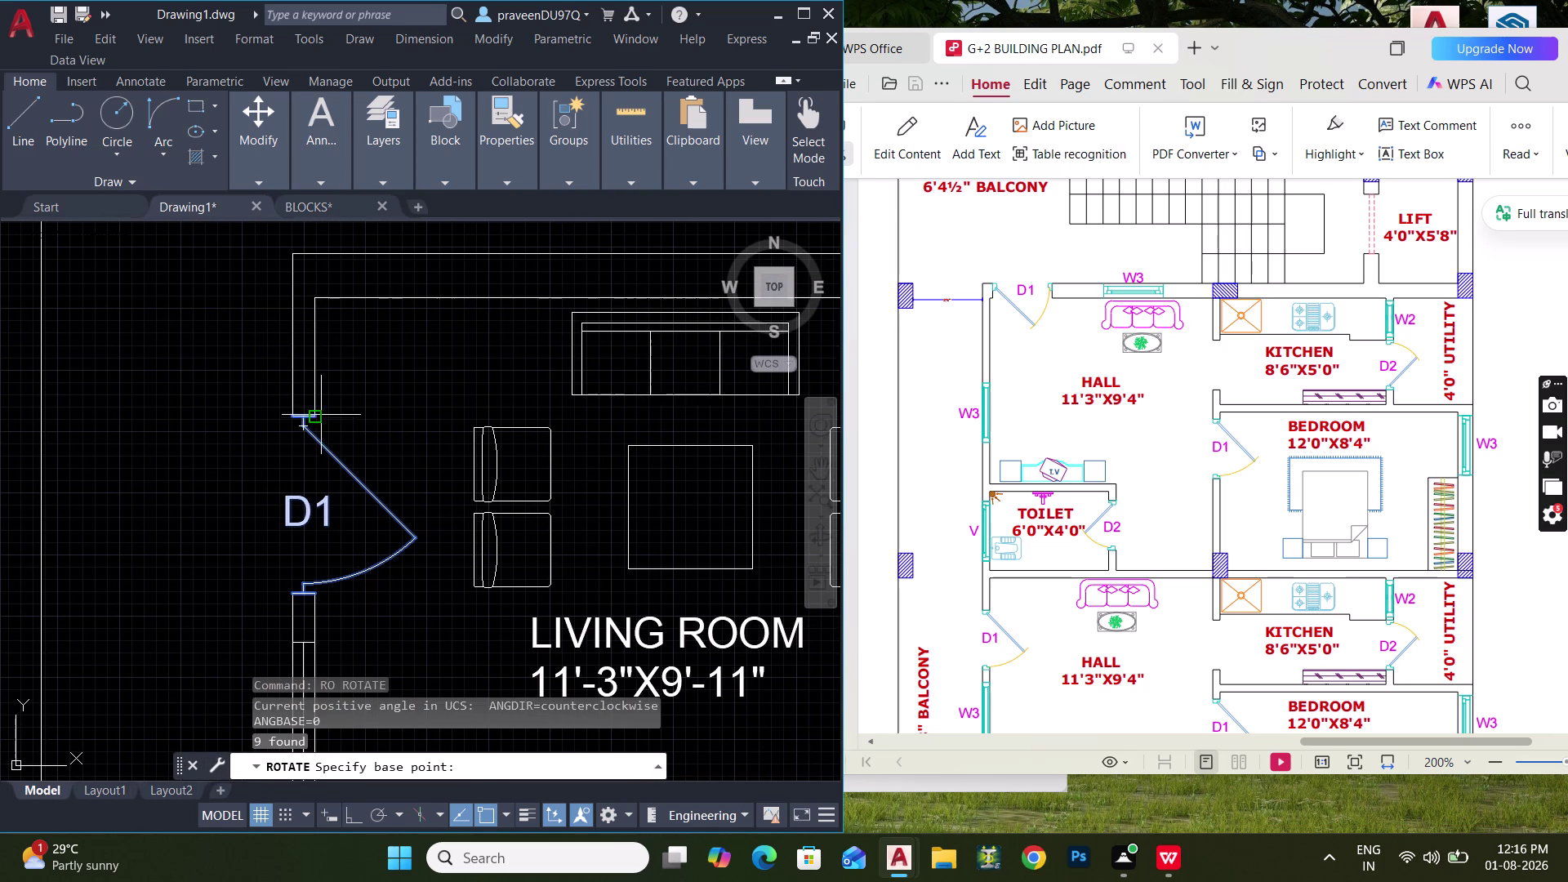
click(317, 414)
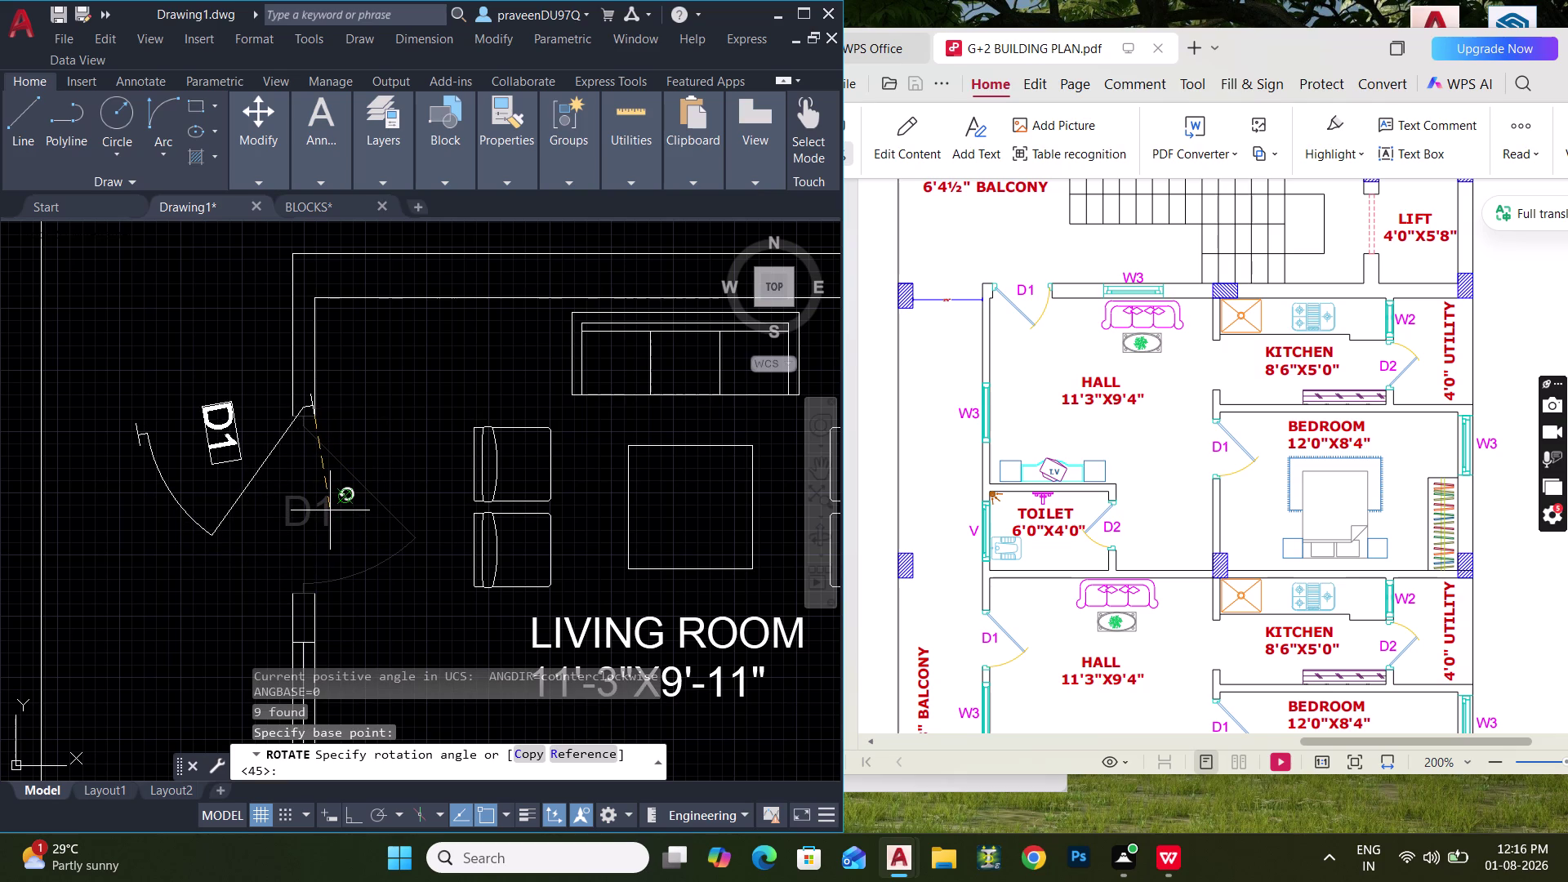
key(ctrl+l)
click(330, 511)
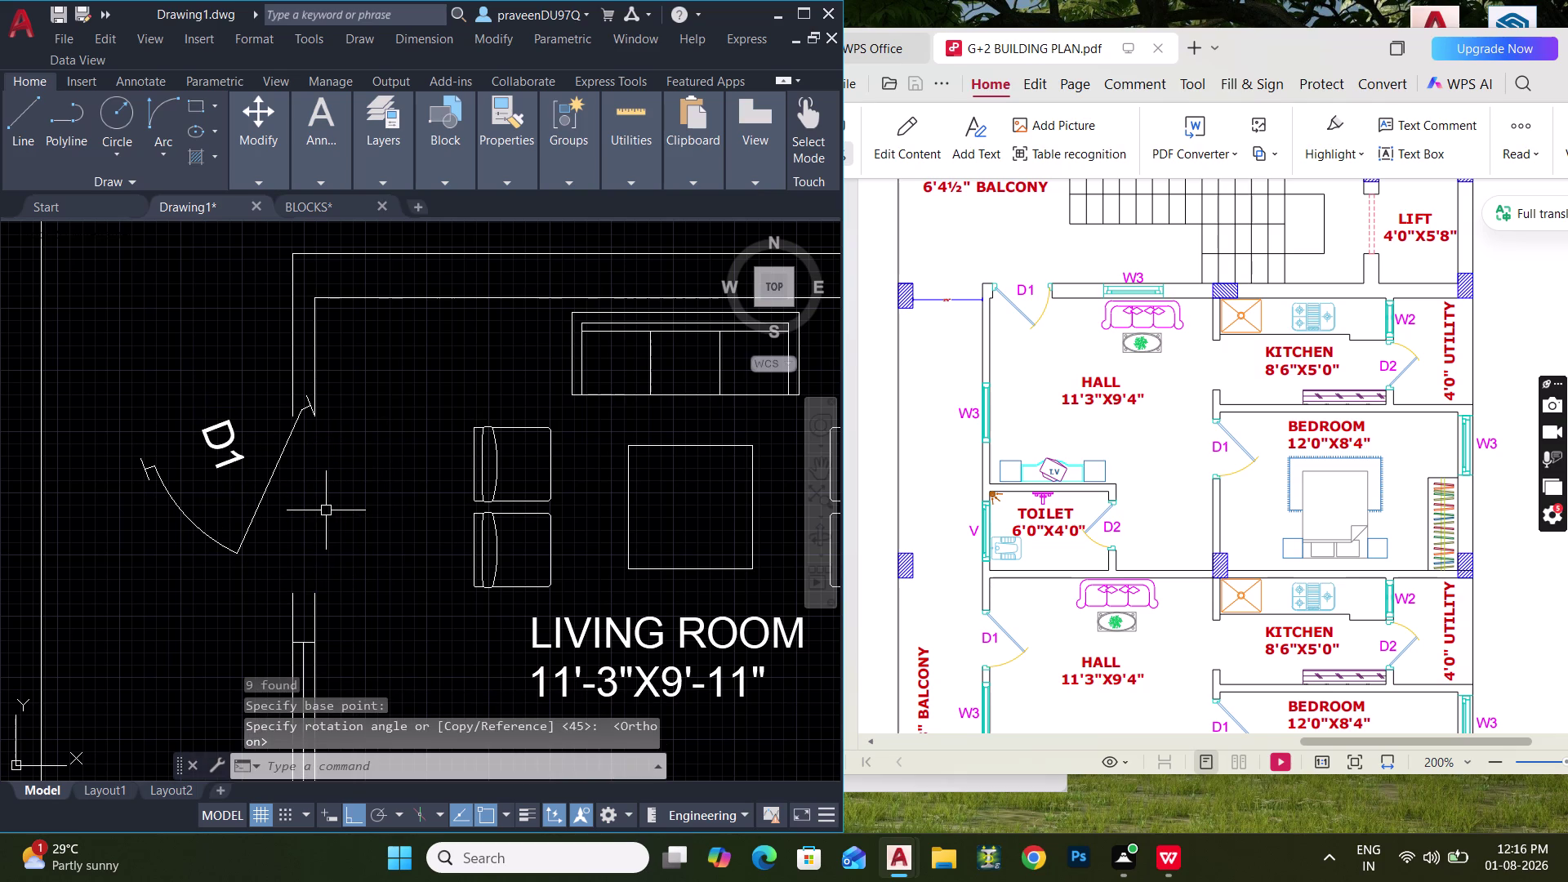
key(ctrl+z)
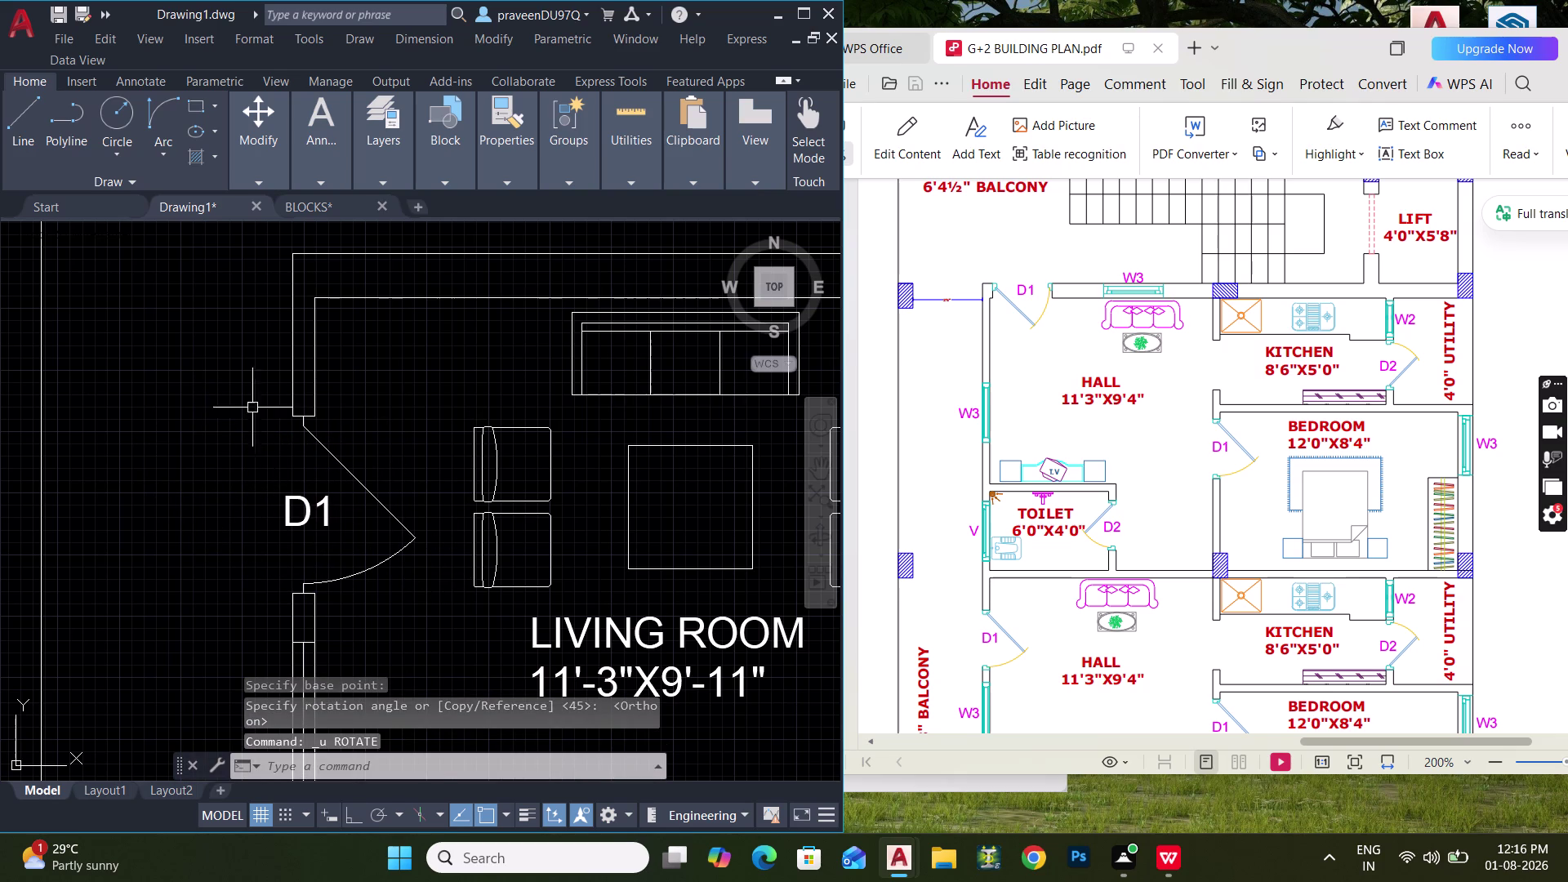
Rotate the entrance door about its hinge again and select it with arc and label.
click(246, 397)
click(456, 621)
text(RO)
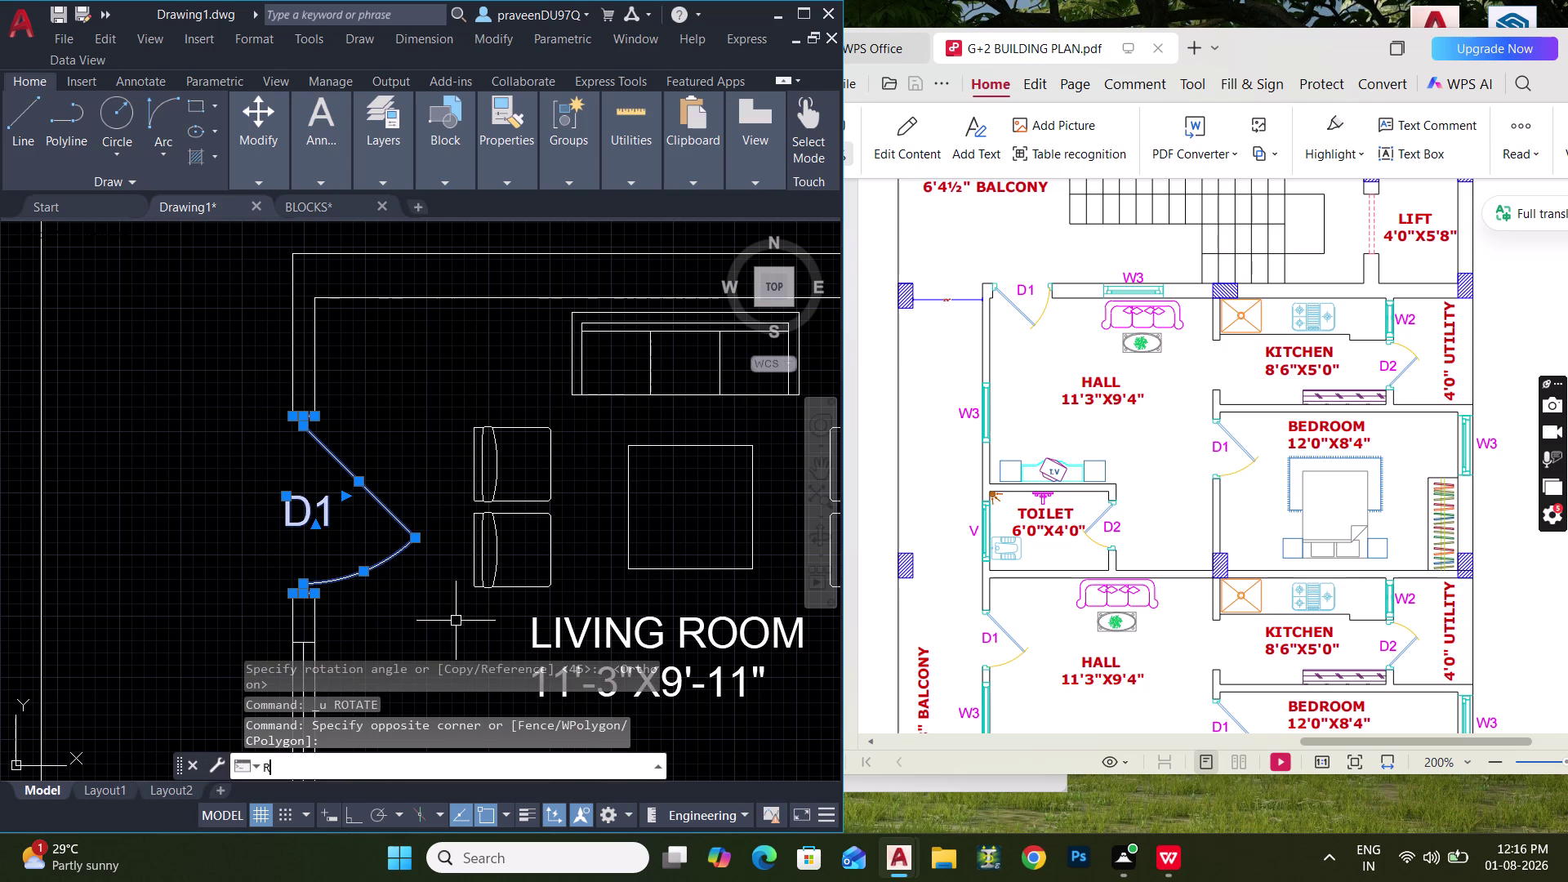
key(space)
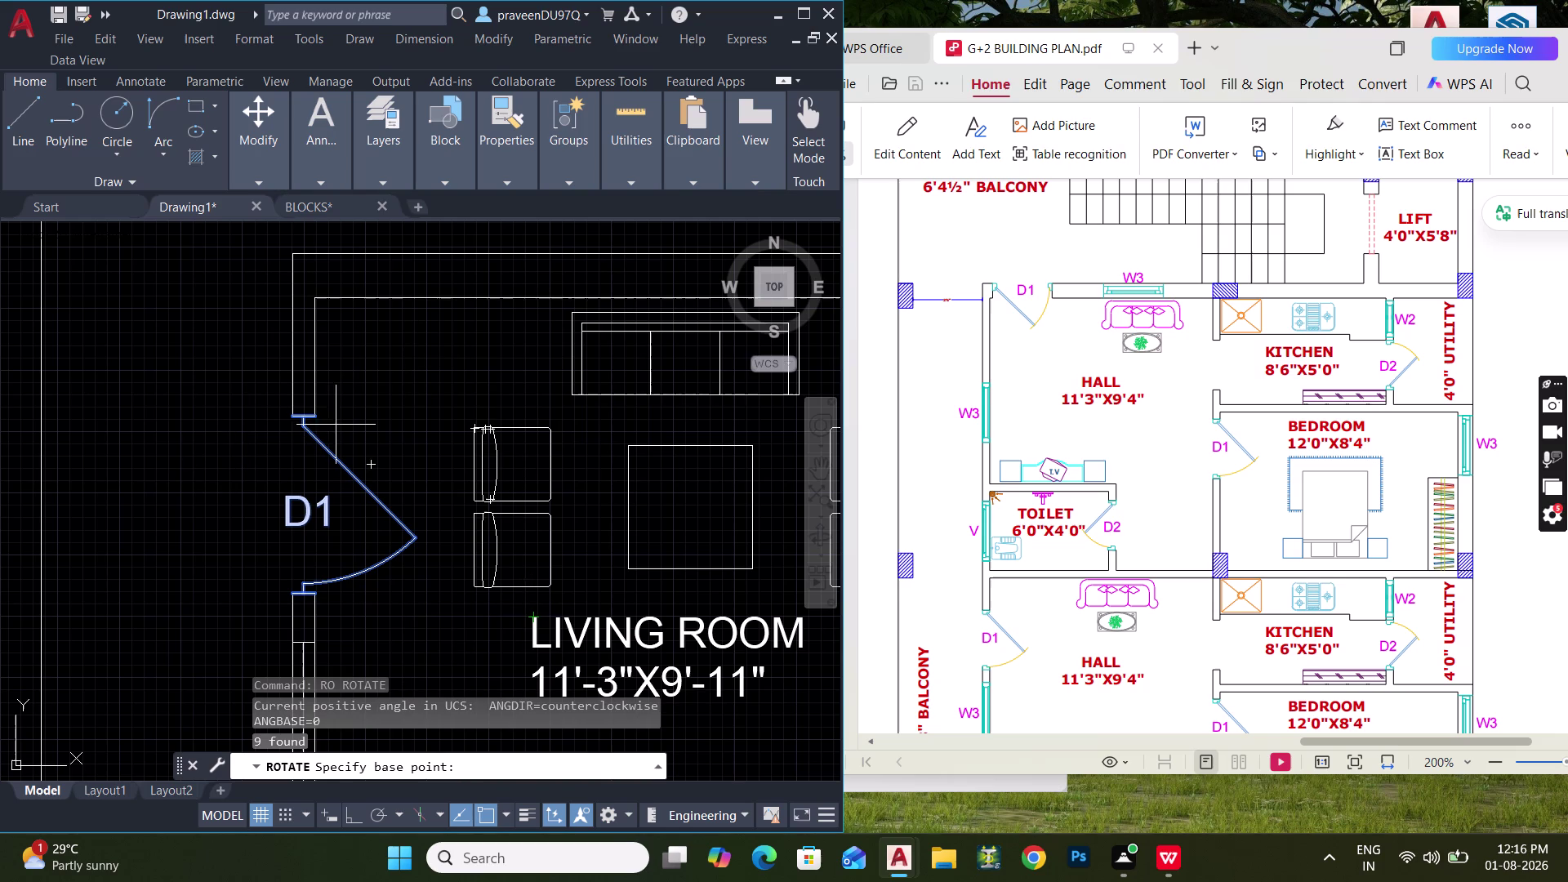
click(318, 418)
click(312, 521)
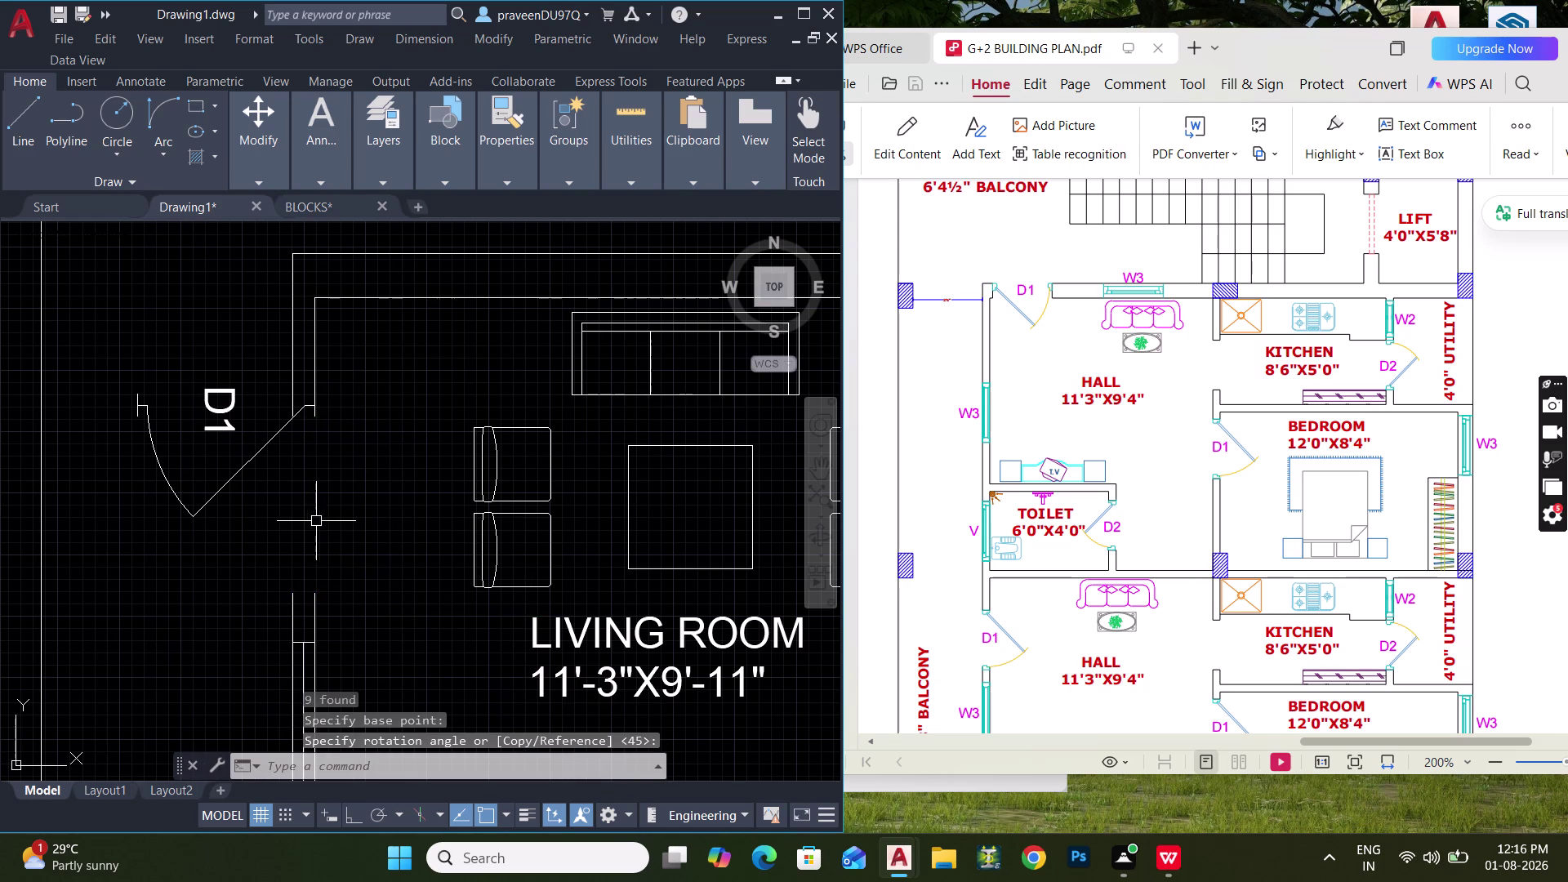
drag(100, 356, 105, 365)
click(380, 549)
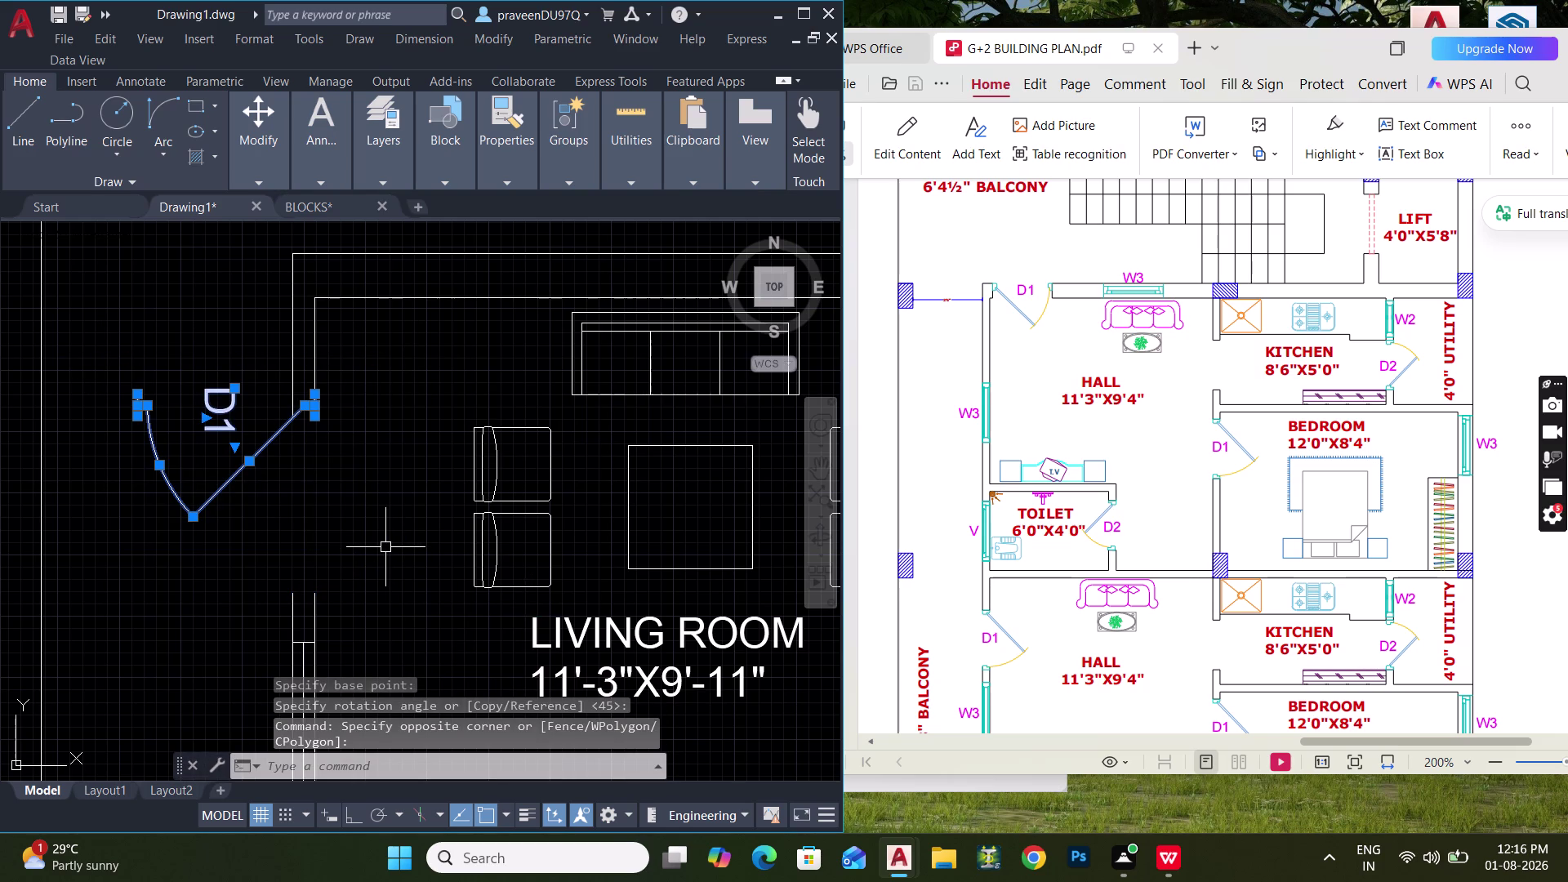
Start copying the rotated door, then cancel and undo the rotation.
key(c)
key(o)
key(space)
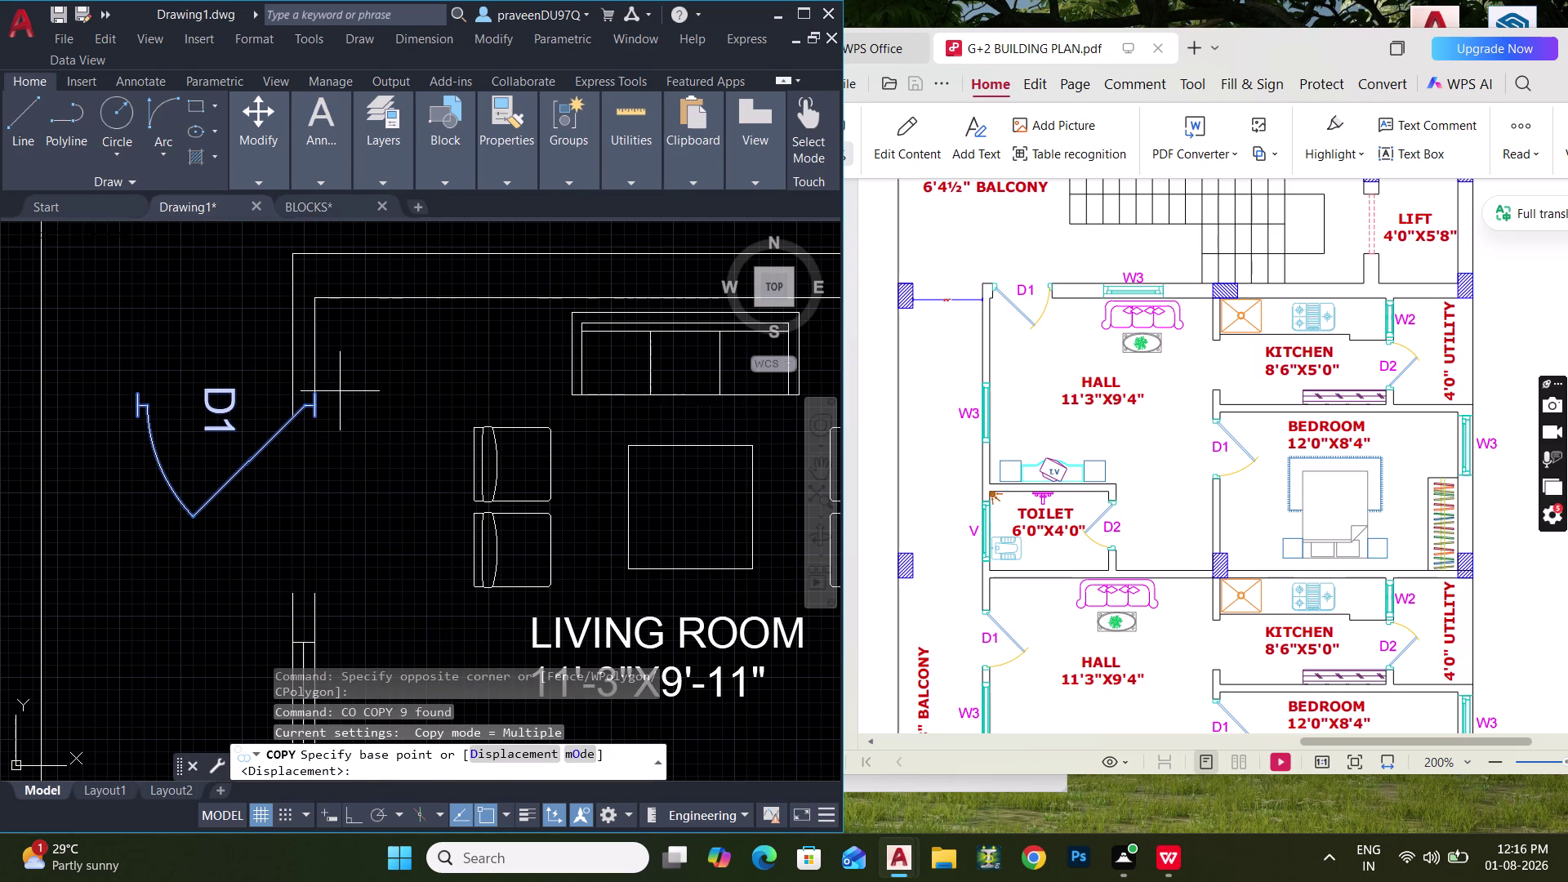
click(313, 397)
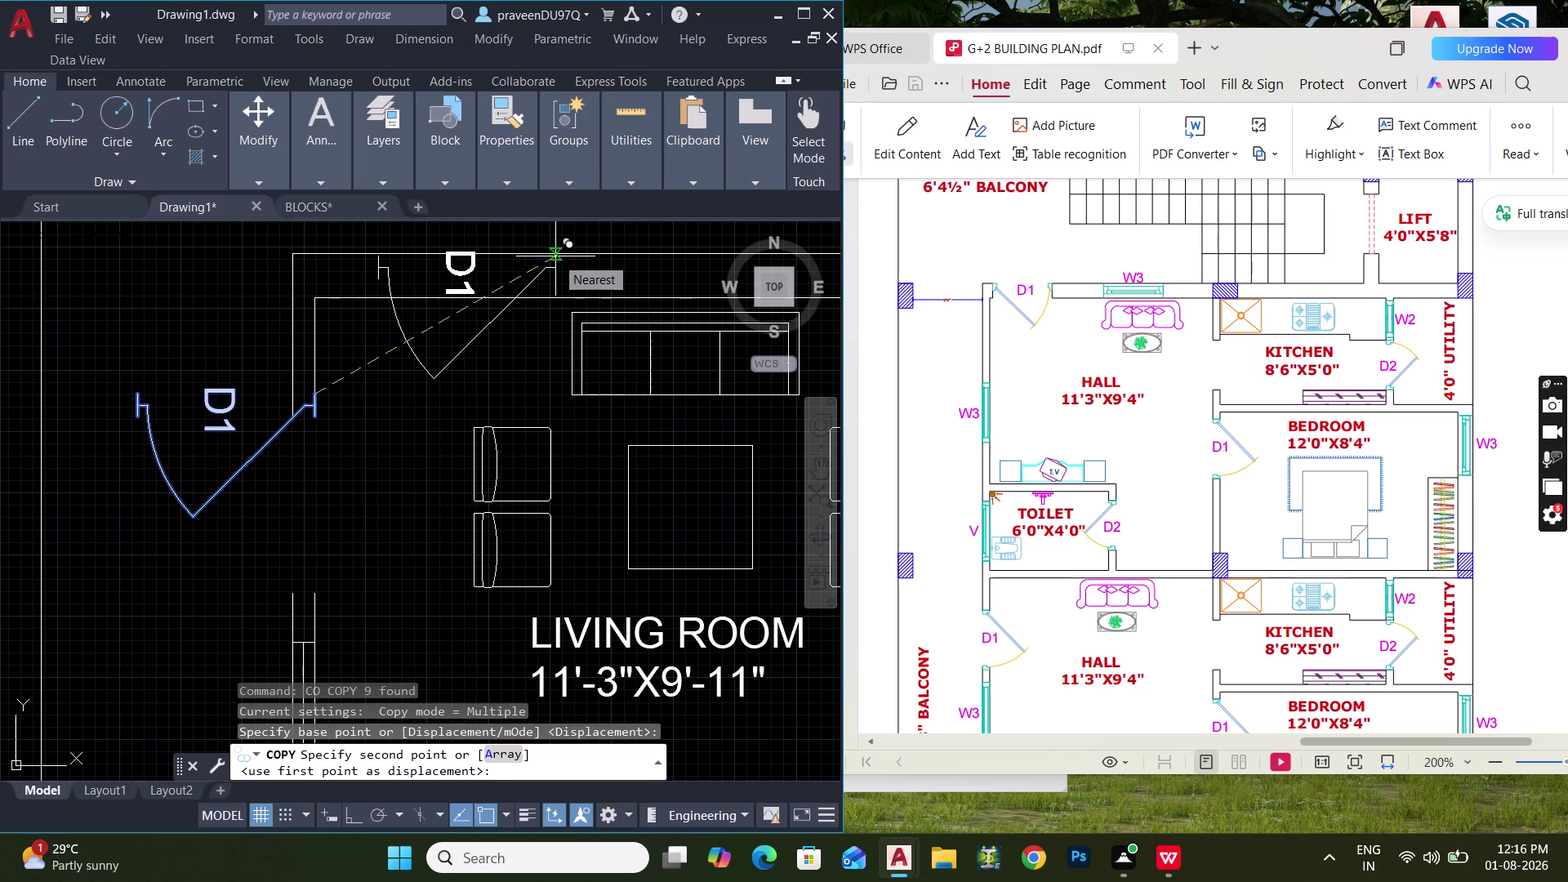
key(Escape)
key(Escape)
key(ctrl+z)
key(ctrl+z)
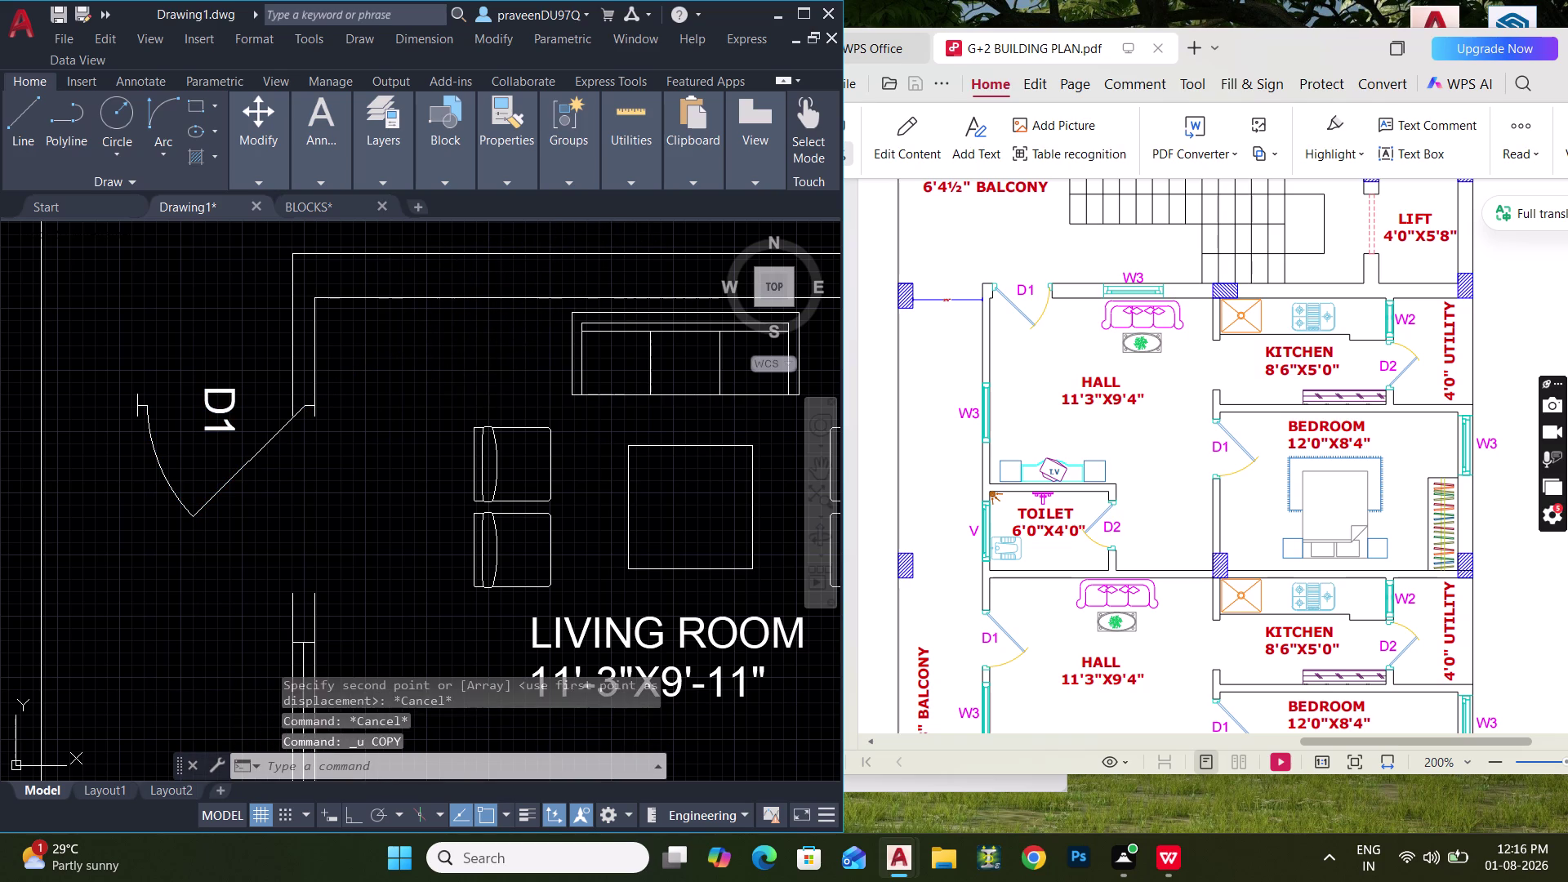
Erase the original D1 door with its swing arc and label.
click(242, 393)
click(432, 601)
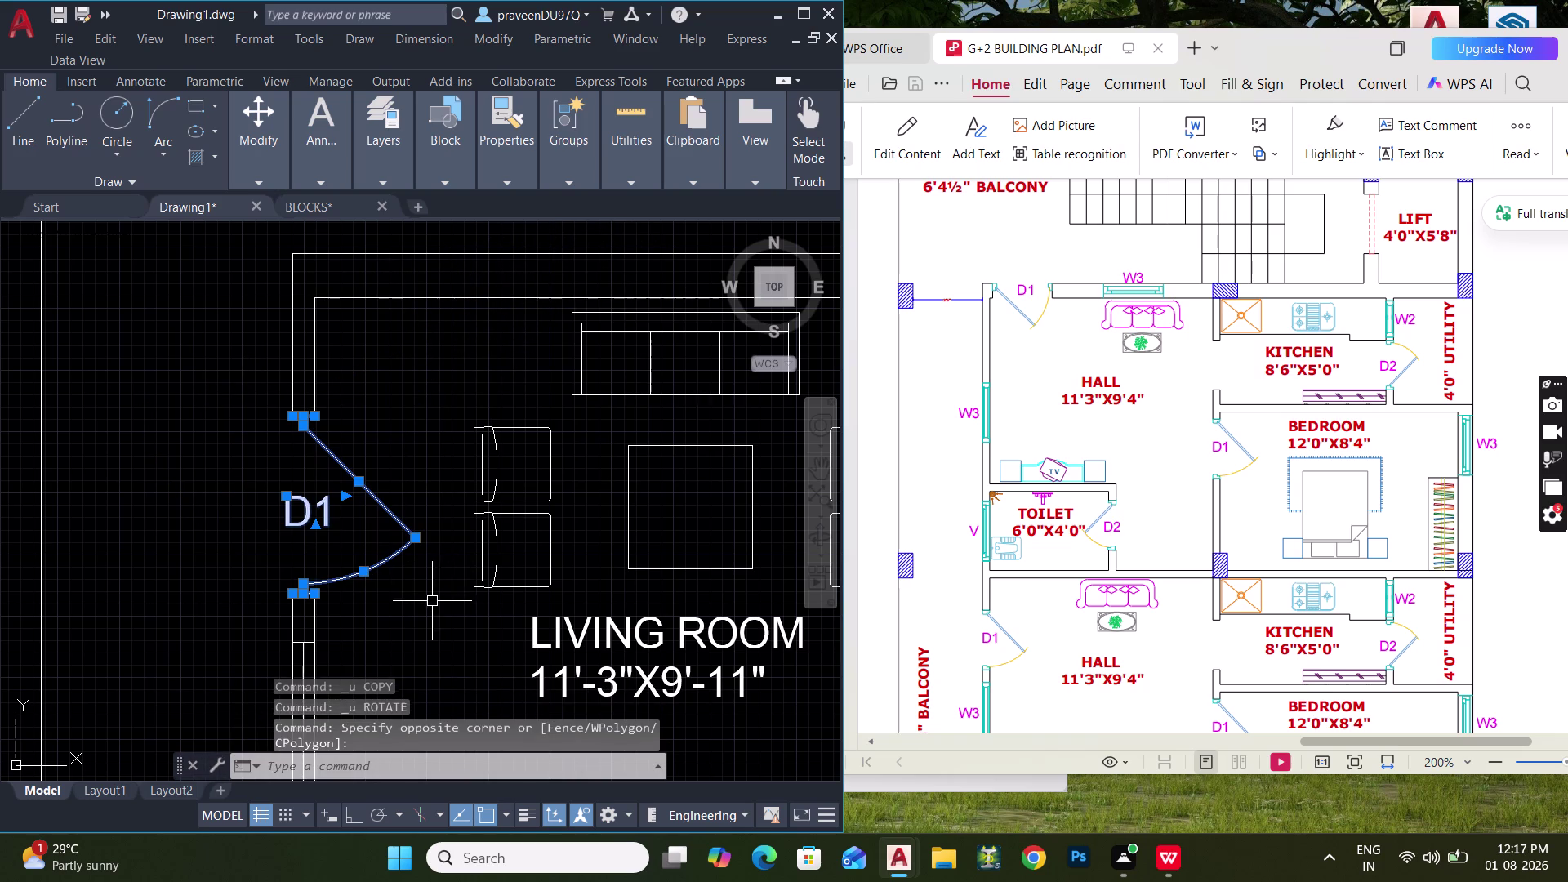
key(Delete)
key(e)
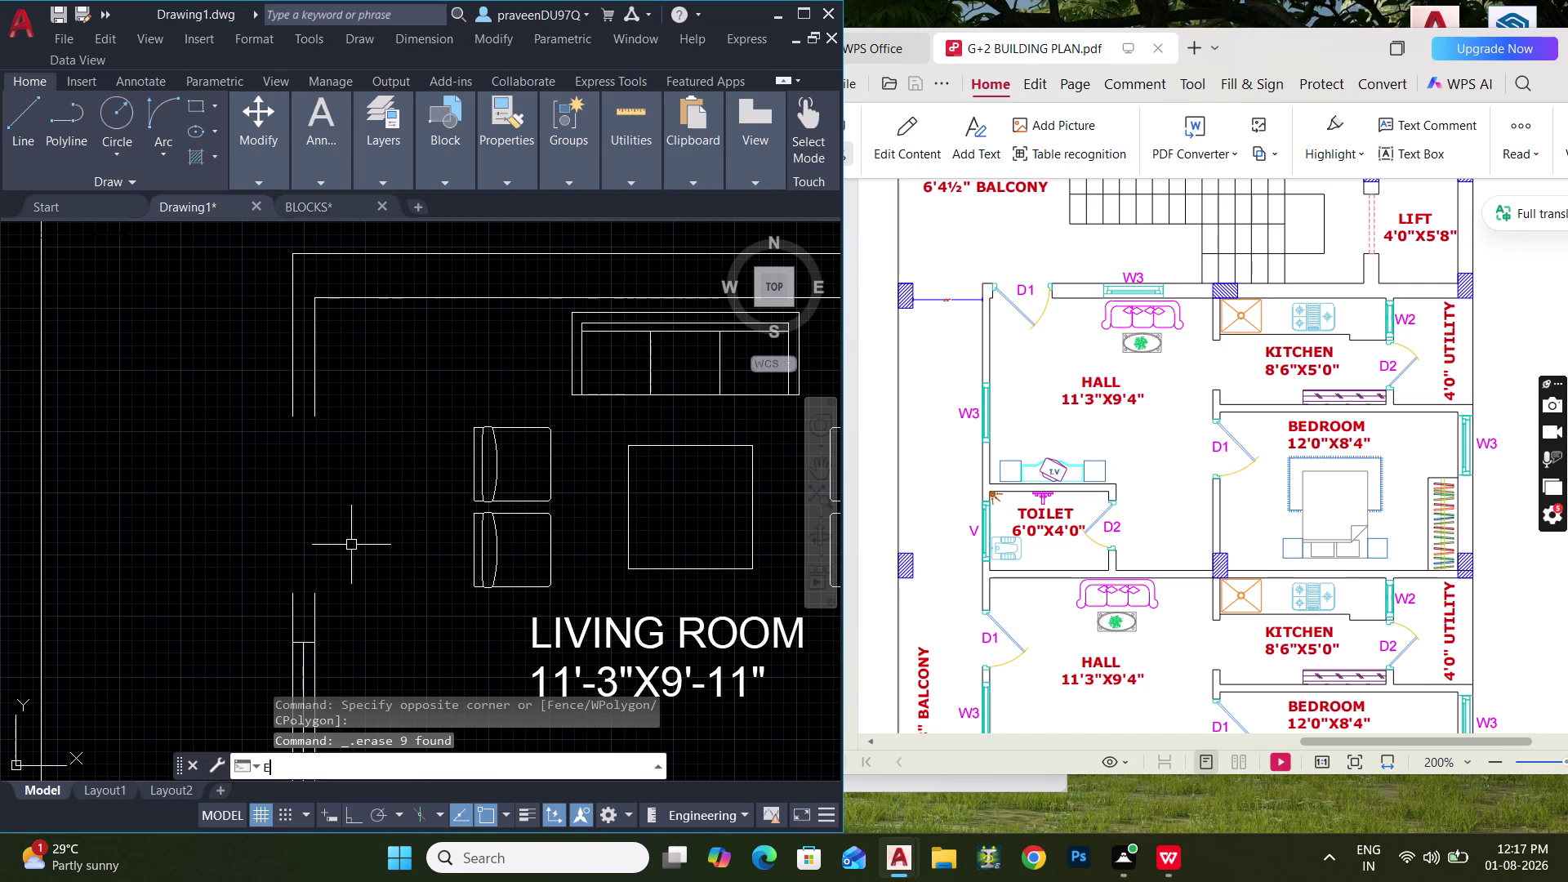
text(X)
key(space)
Extend the wall lines across the old doorway and draw a short line at the top-left corner.
drag(218, 393, 236, 393)
click(432, 379)
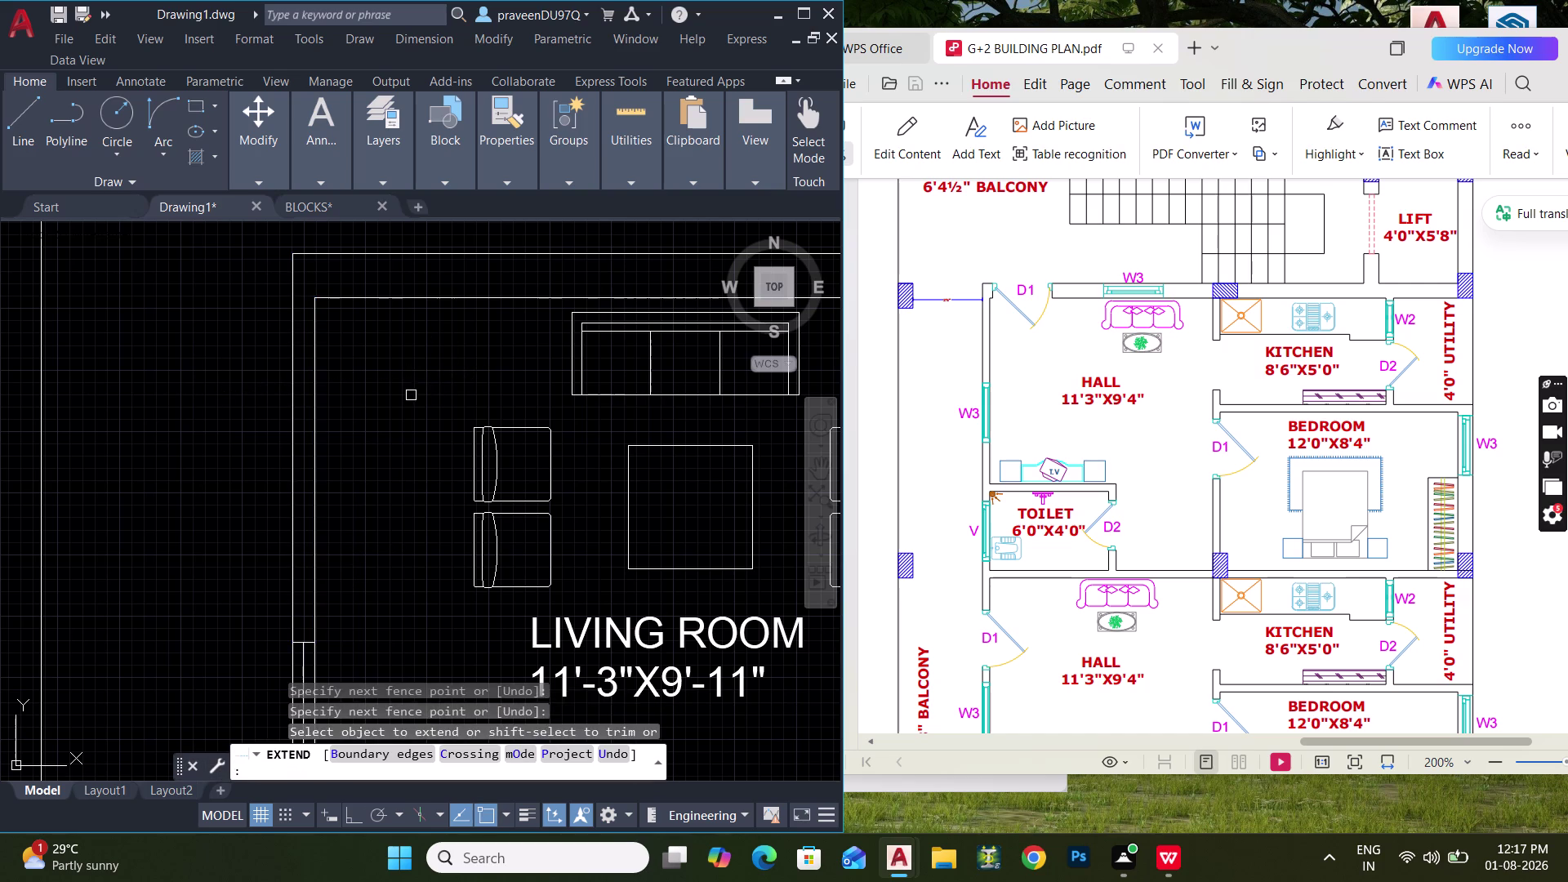
scroll(down, 3)
middle_drag(346, 426, 344, 441)
key(Escape)
key(l)
key(space)
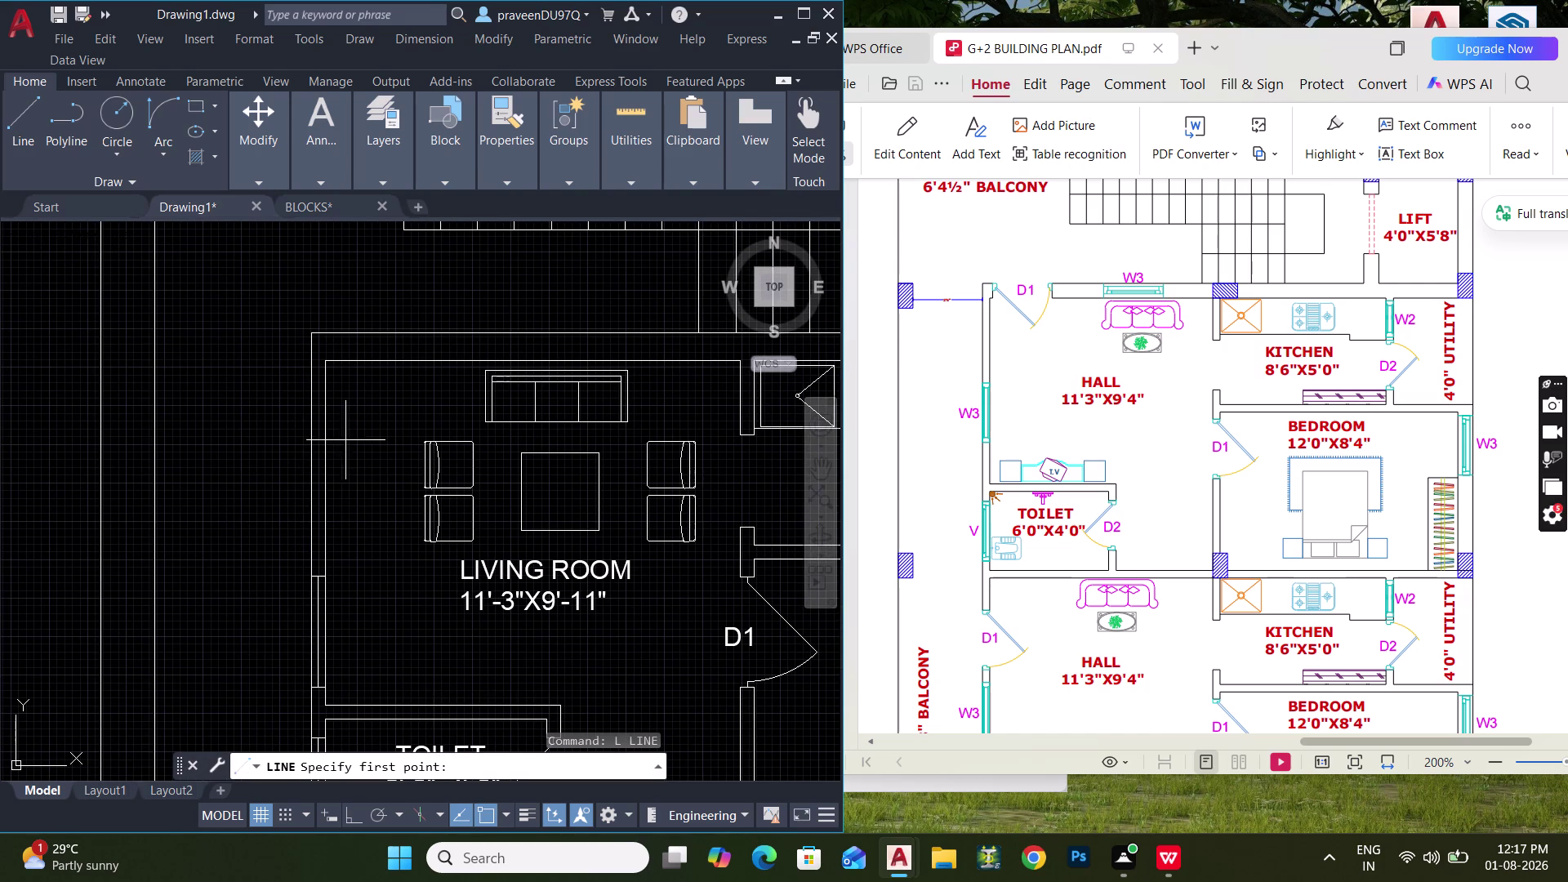
click(327, 364)
click(330, 338)
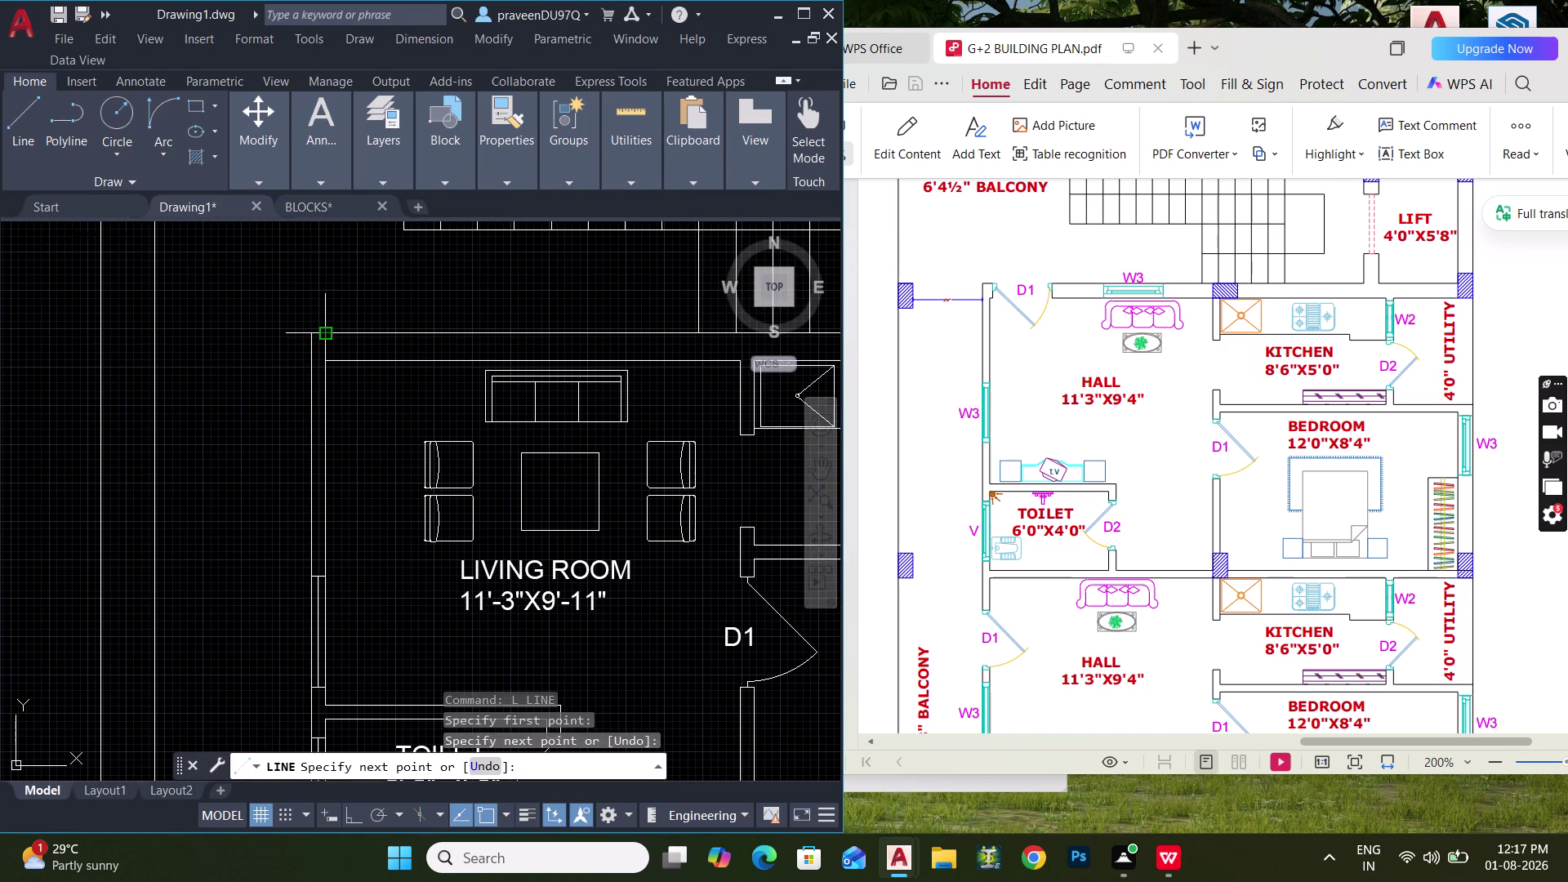
key(Escape)
Offset a wall line by 6" and delete the stray offset line.
text(O)
key(space)
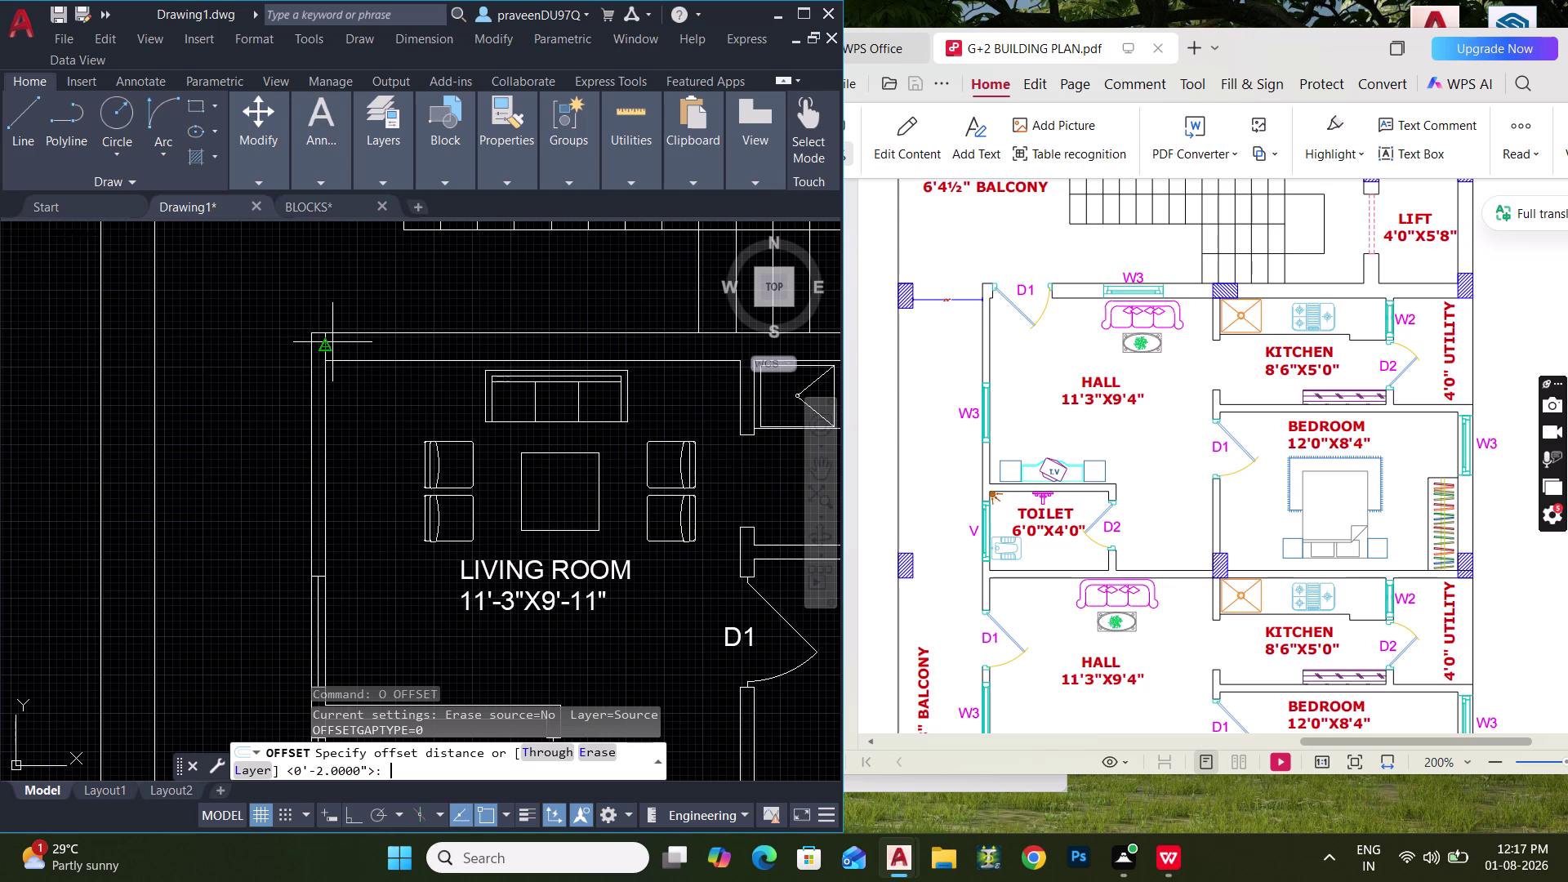
text(6")
key(Return)
scroll(up, 3)
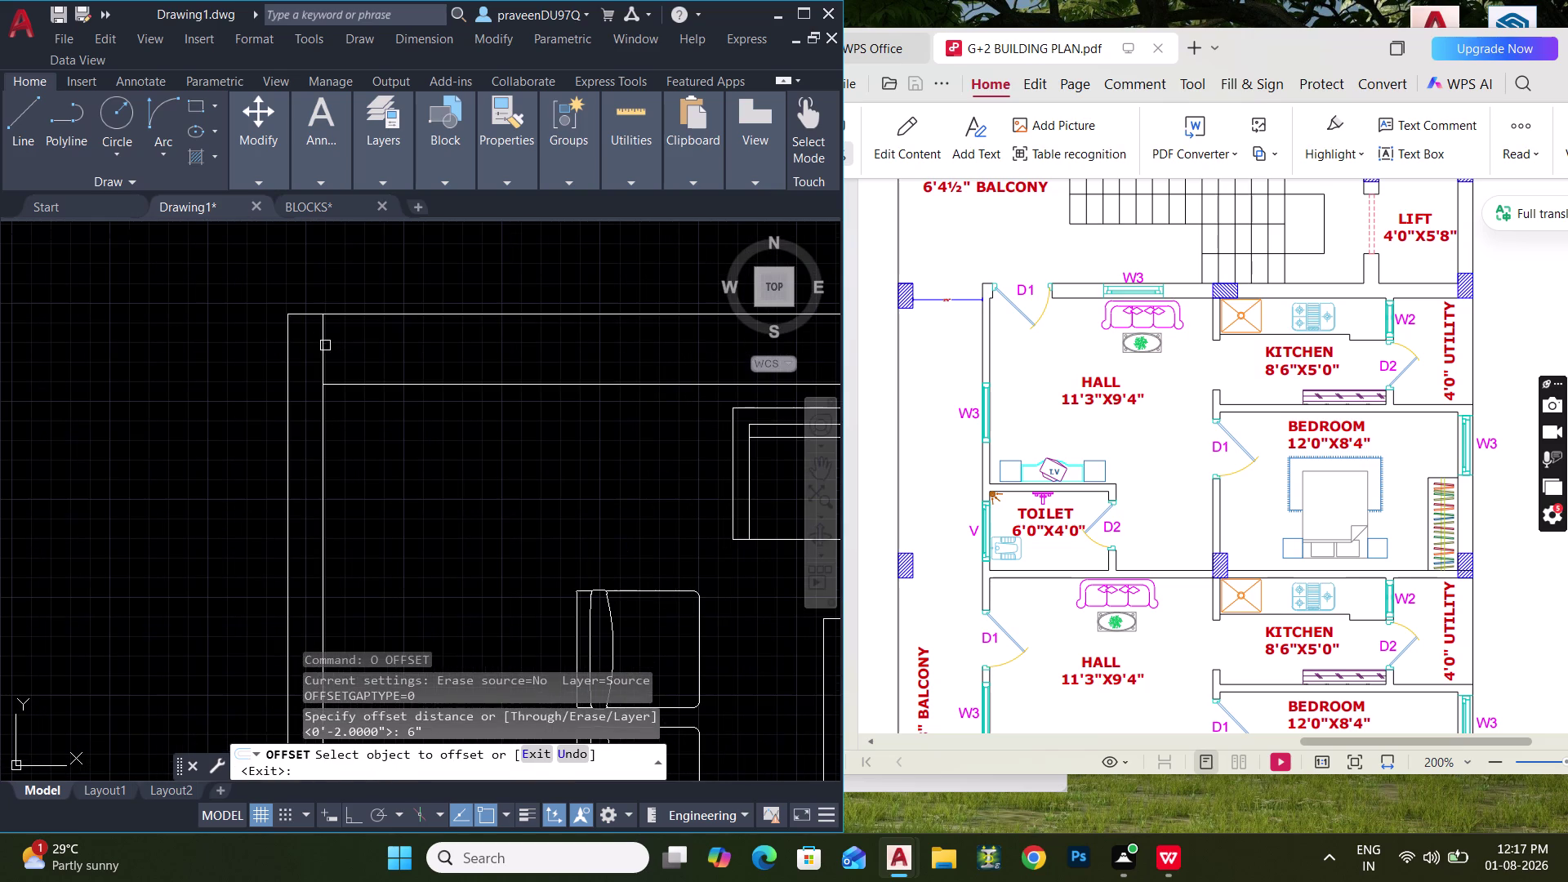
click(327, 346)
click(428, 346)
key(Escape)
click(355, 357)
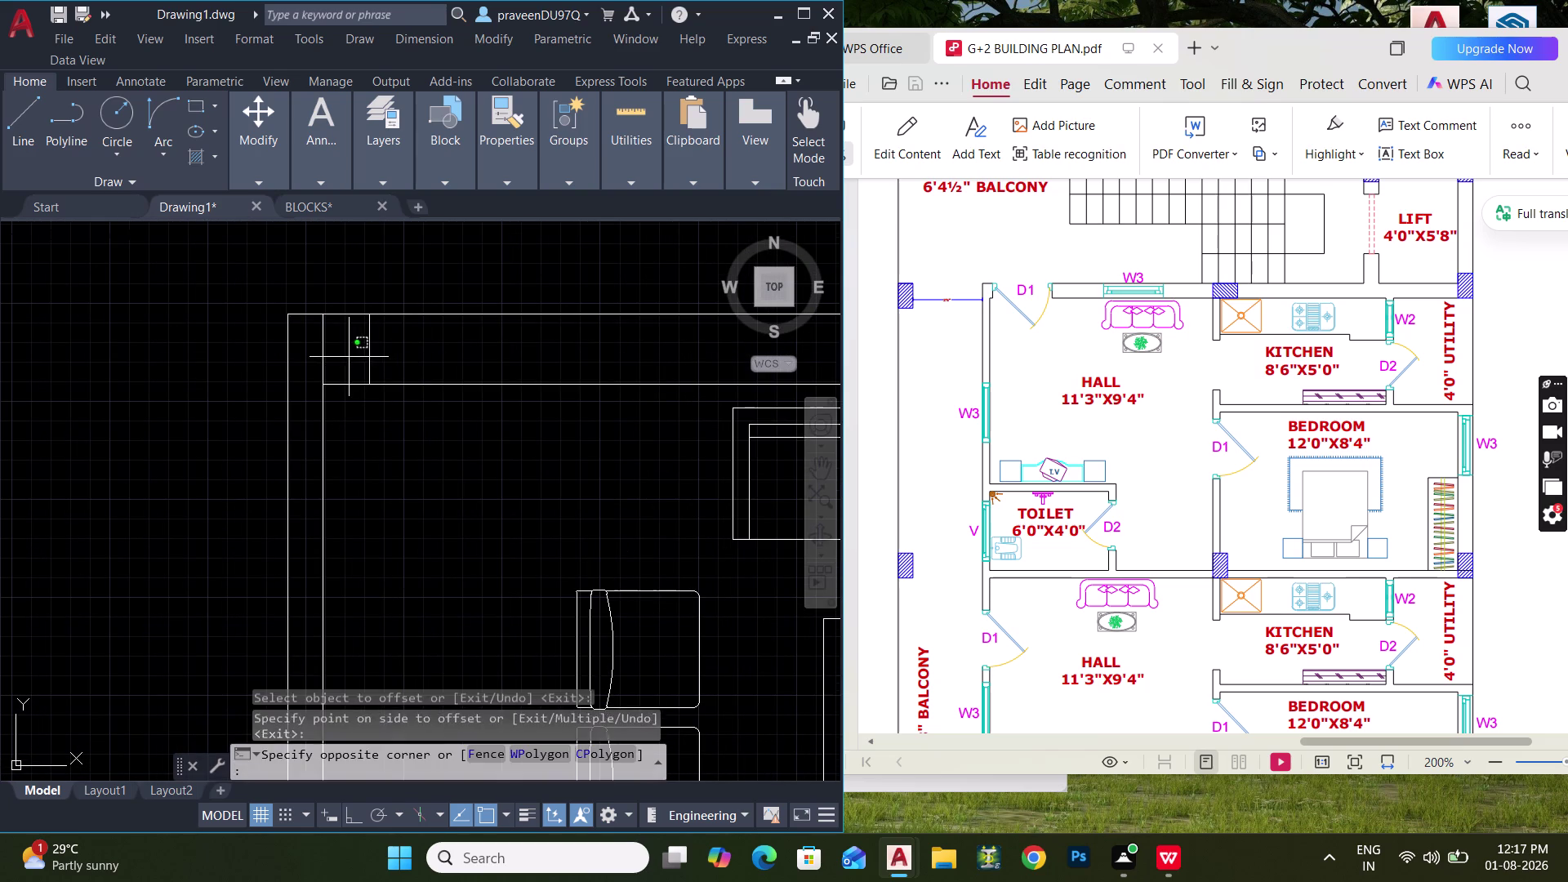
click(315, 348)
key(Delete)
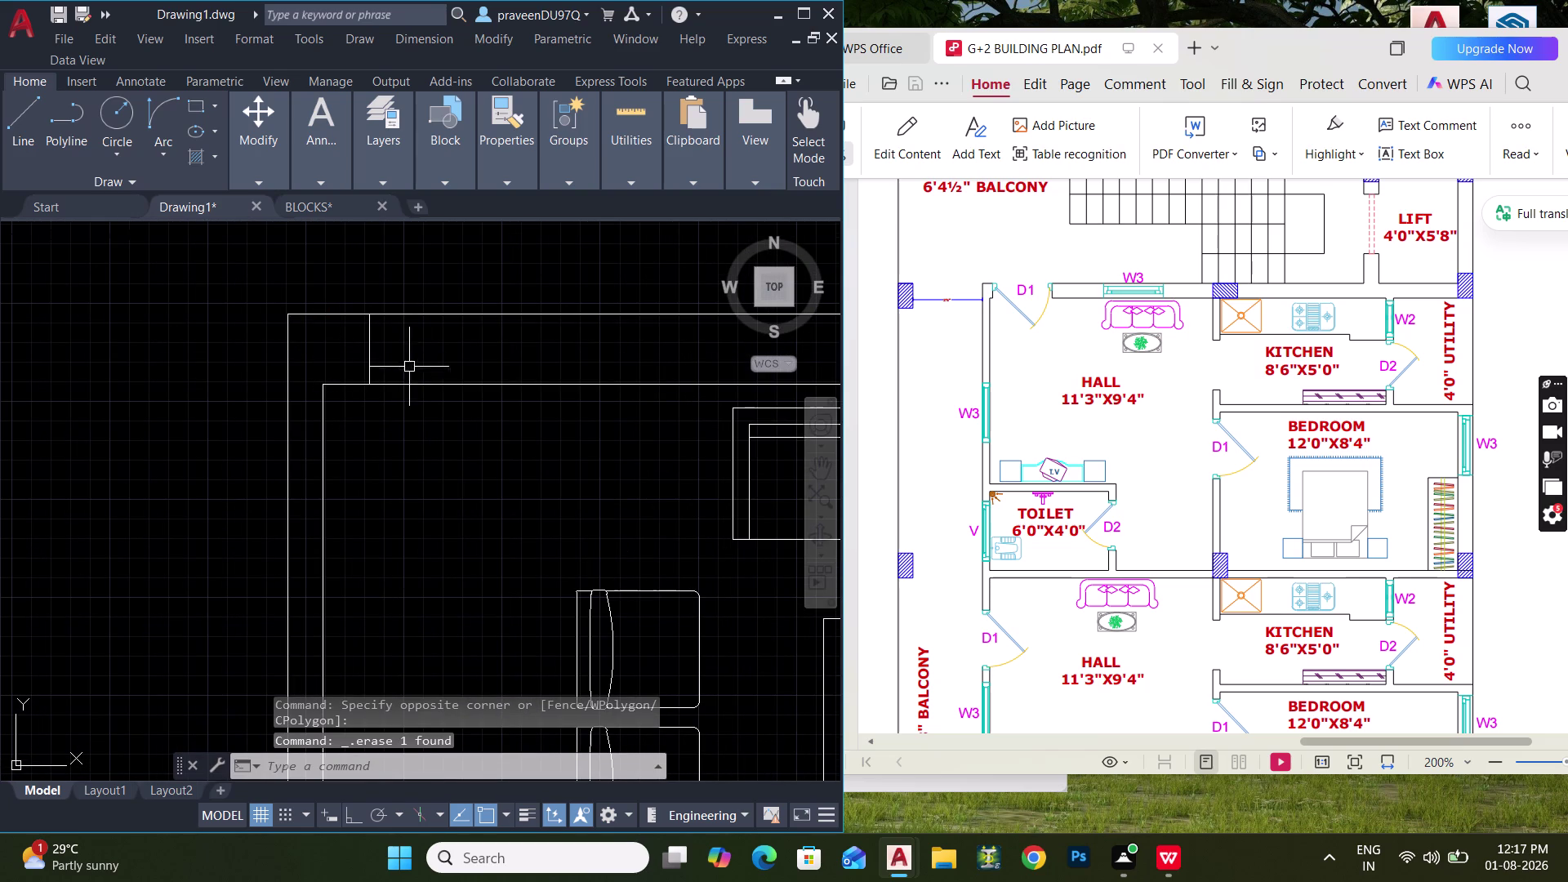
middle_drag(441, 365, 395, 412)
middle_drag(392, 406, 352, 376)
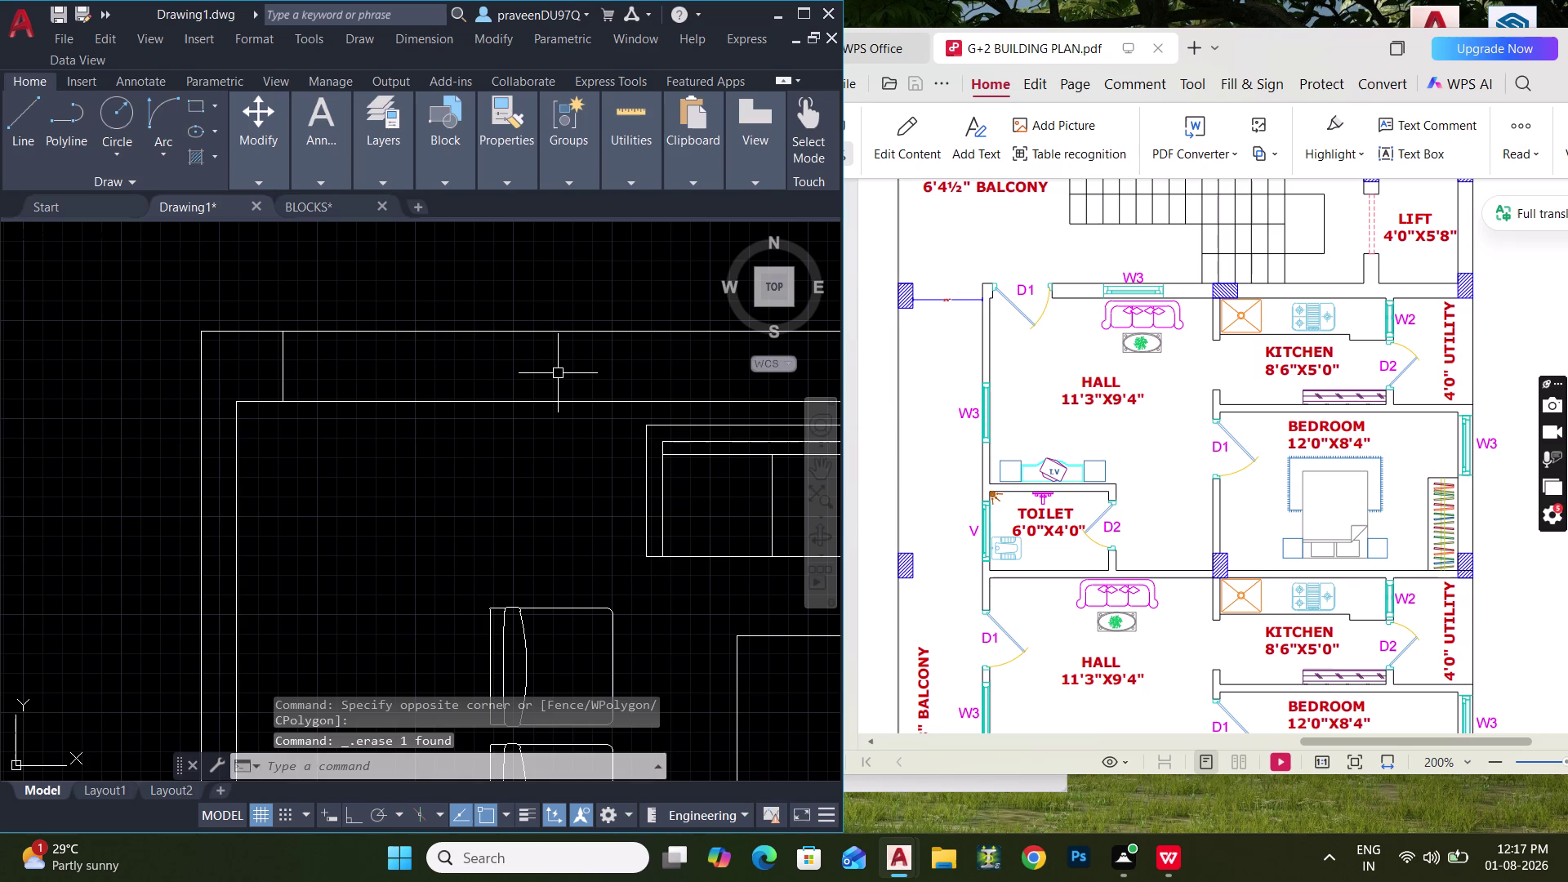
Try a 3' wall offset, then fence-trim the upper wall lines to open the doorway.
text(O)
key(space)
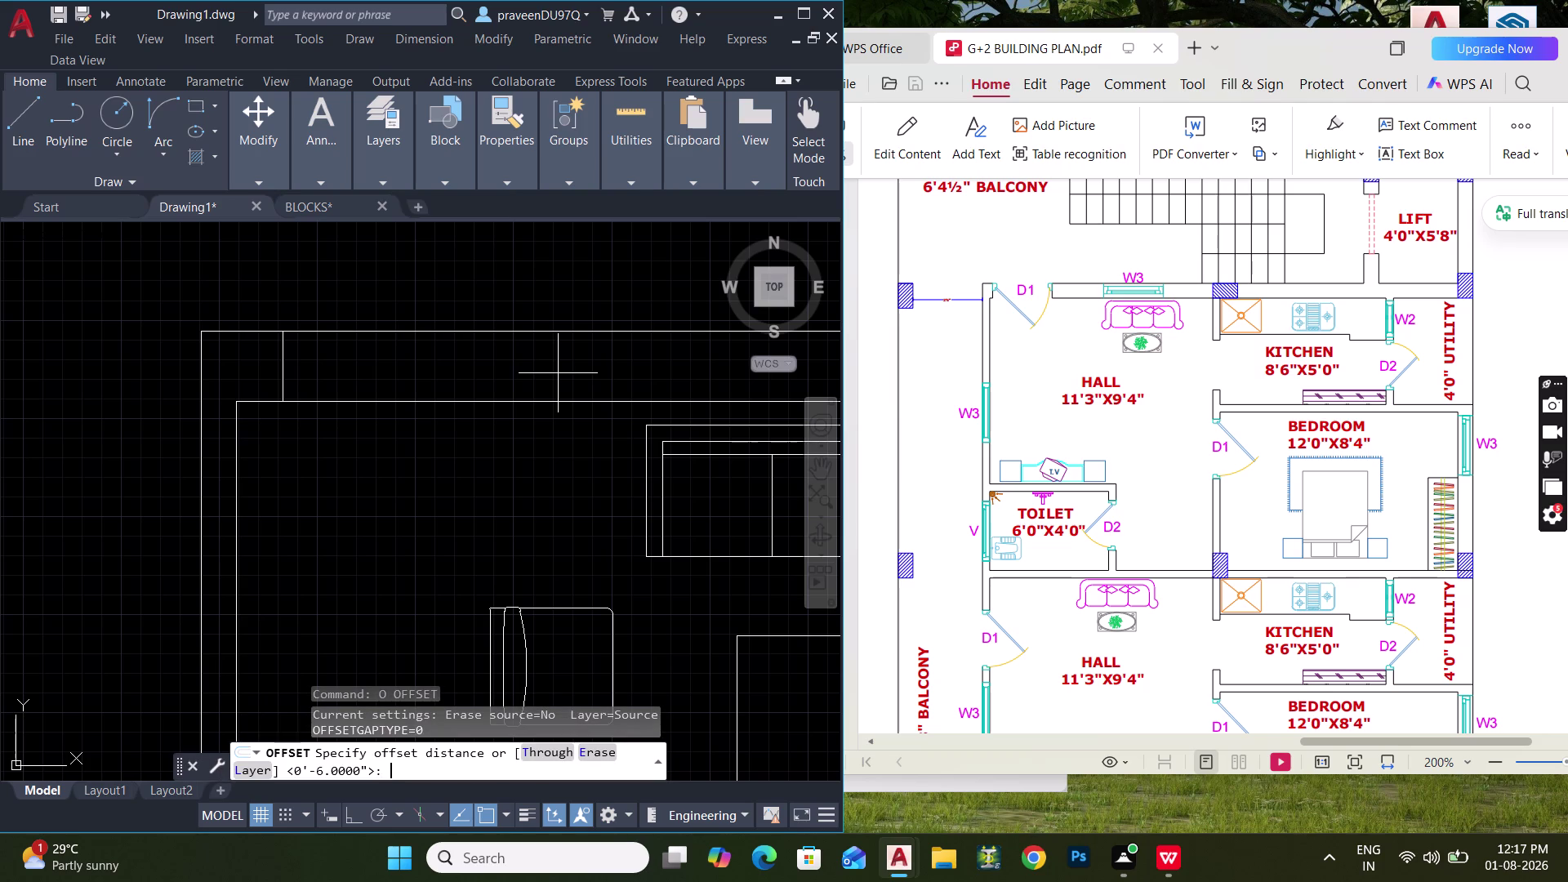
text(3')
key(Return)
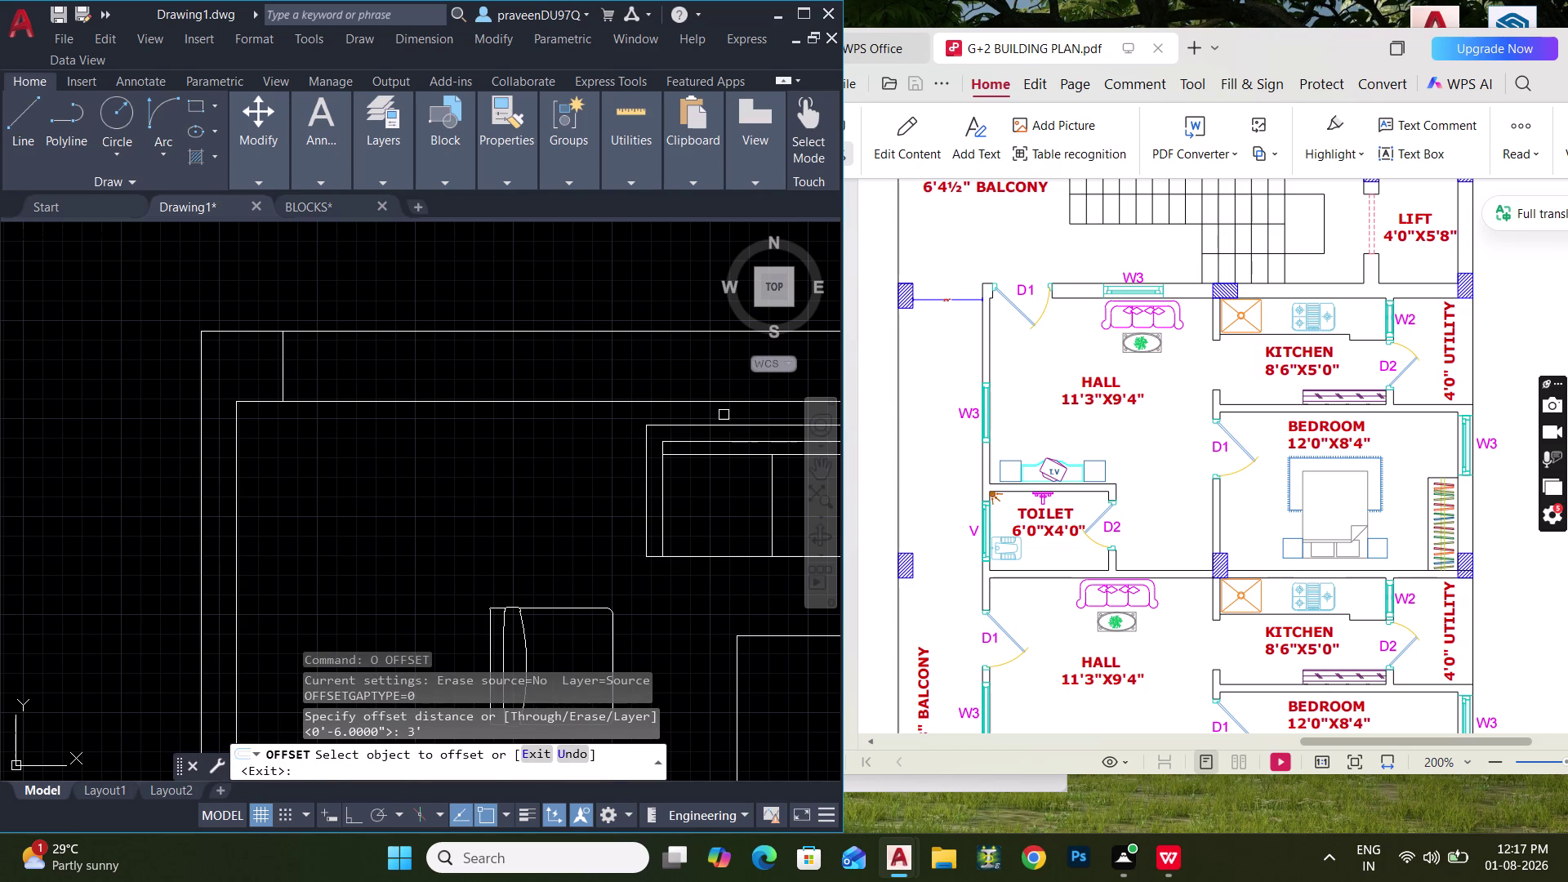
click(284, 358)
click(448, 383)
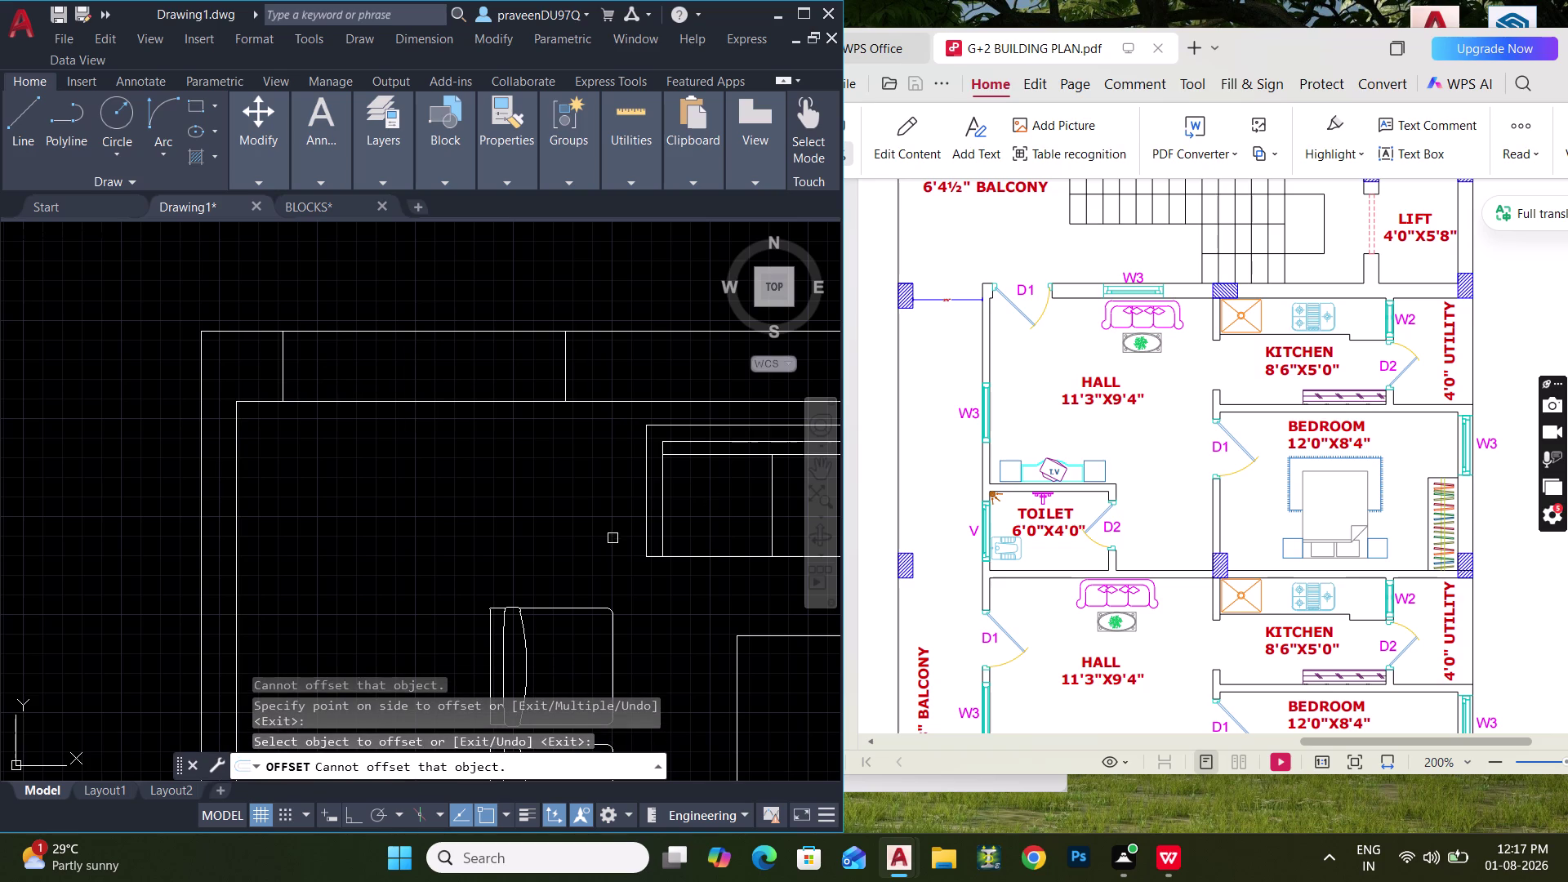
key(Escape)
key(t)
key(r)
key(space)
drag(401, 260, 398, 539)
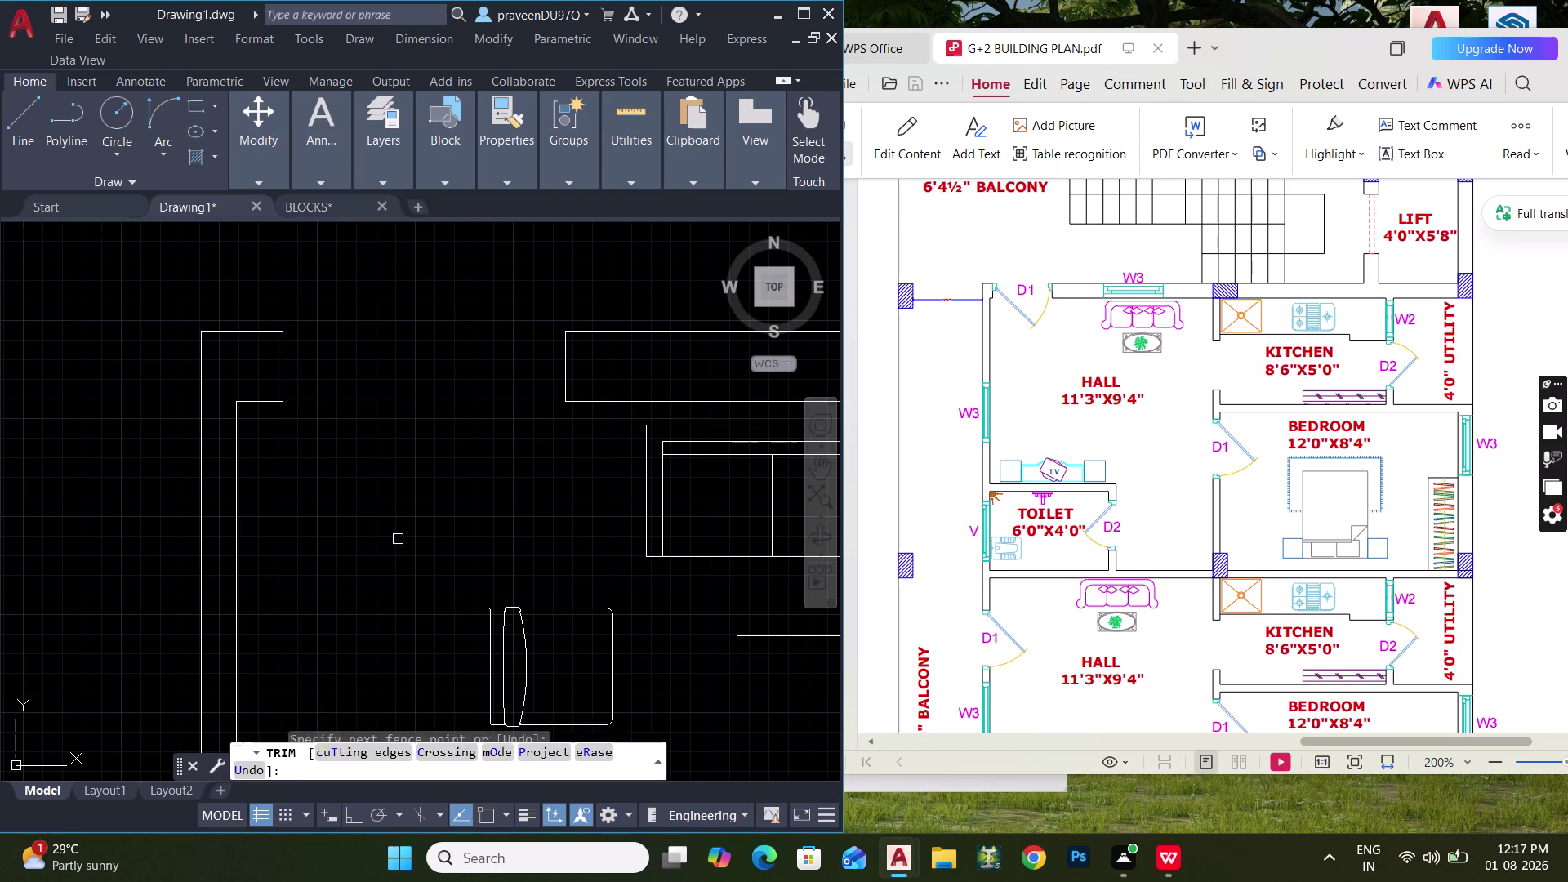
With Ortho on, draw 2" jamb lines at the doorway's left and right edges.
key(Escape)
key(l)
key(space)
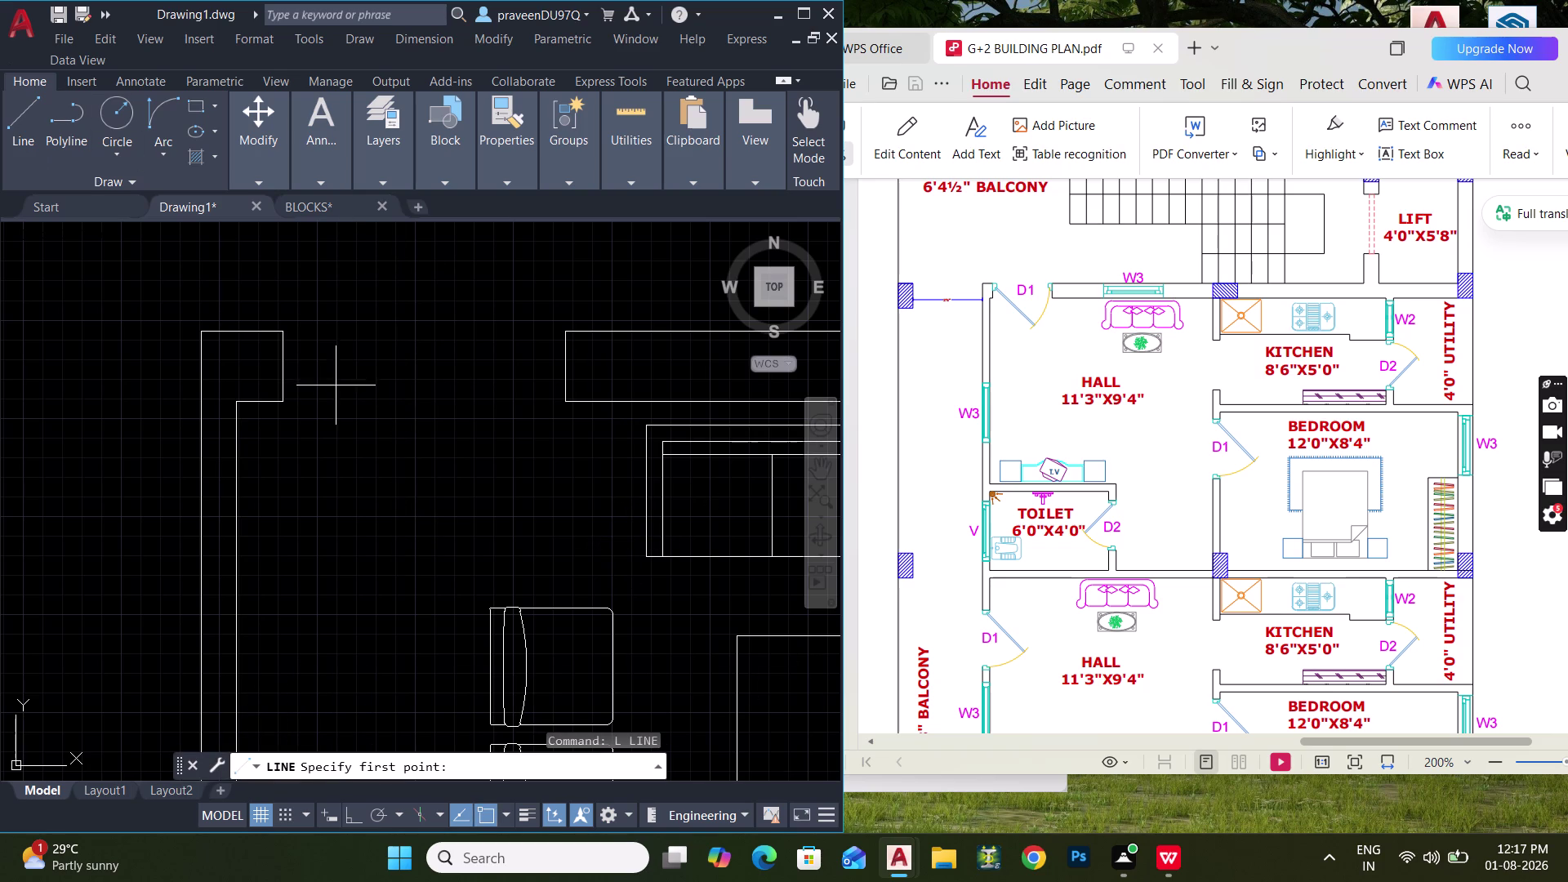
click(294, 365)
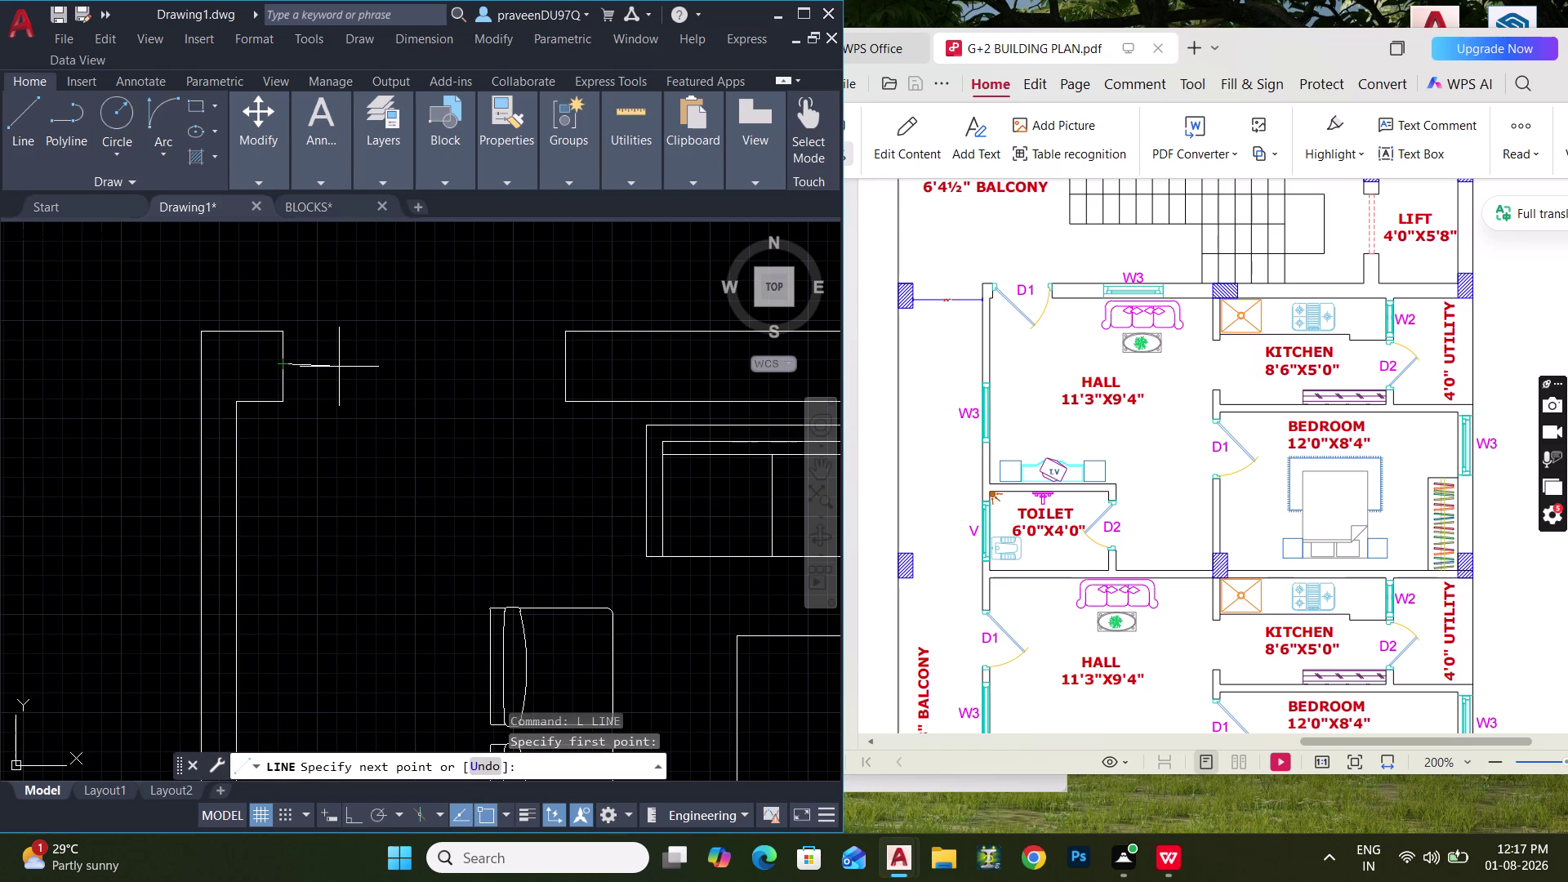
key(ctrl+l)
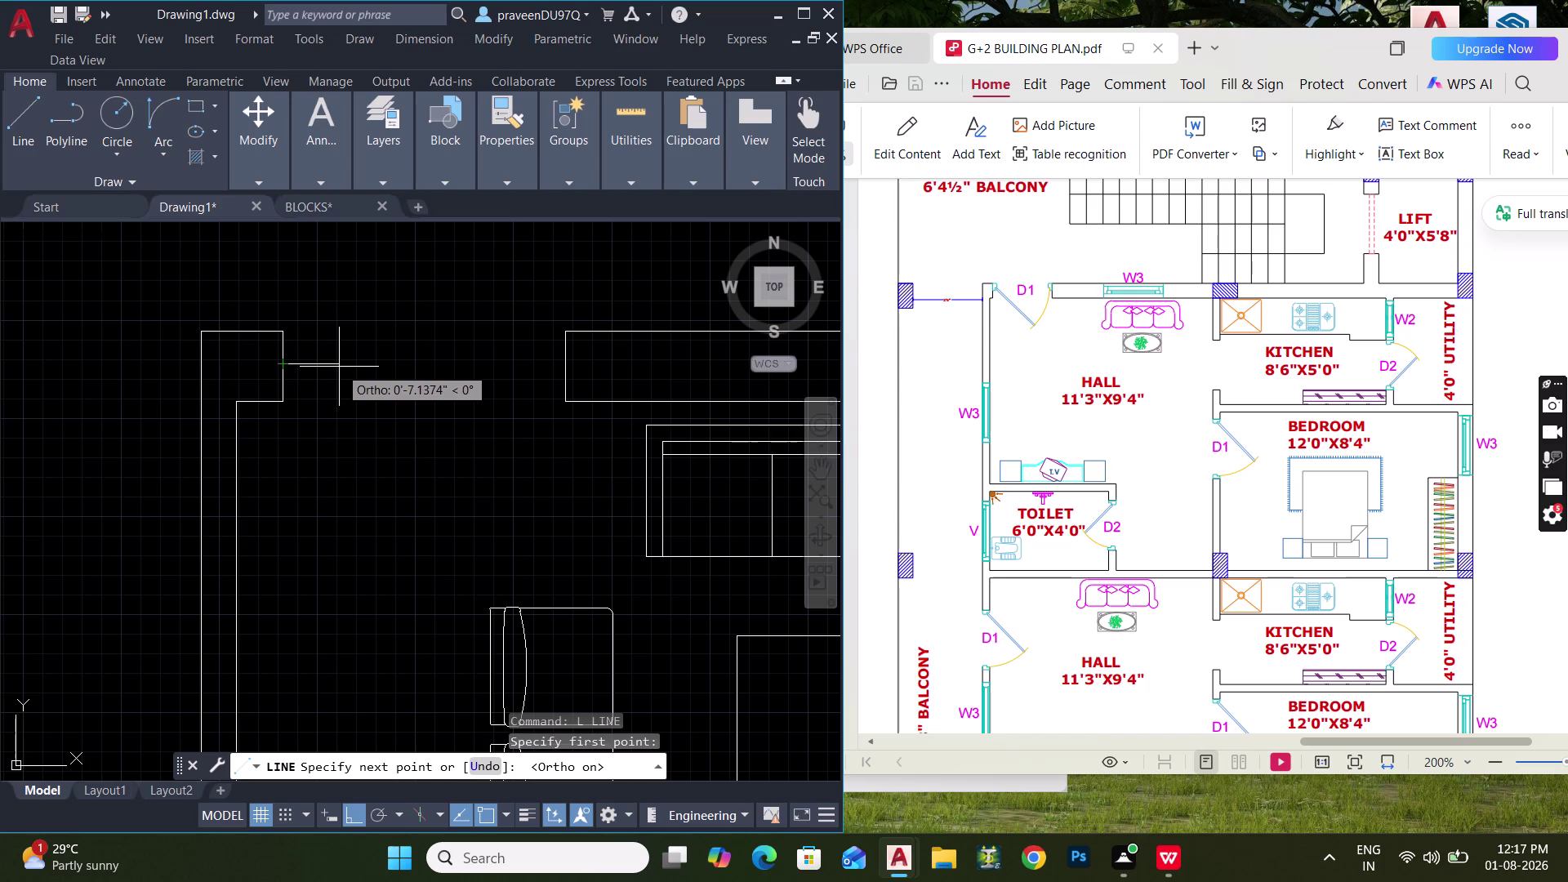
text(2")
key(Return)
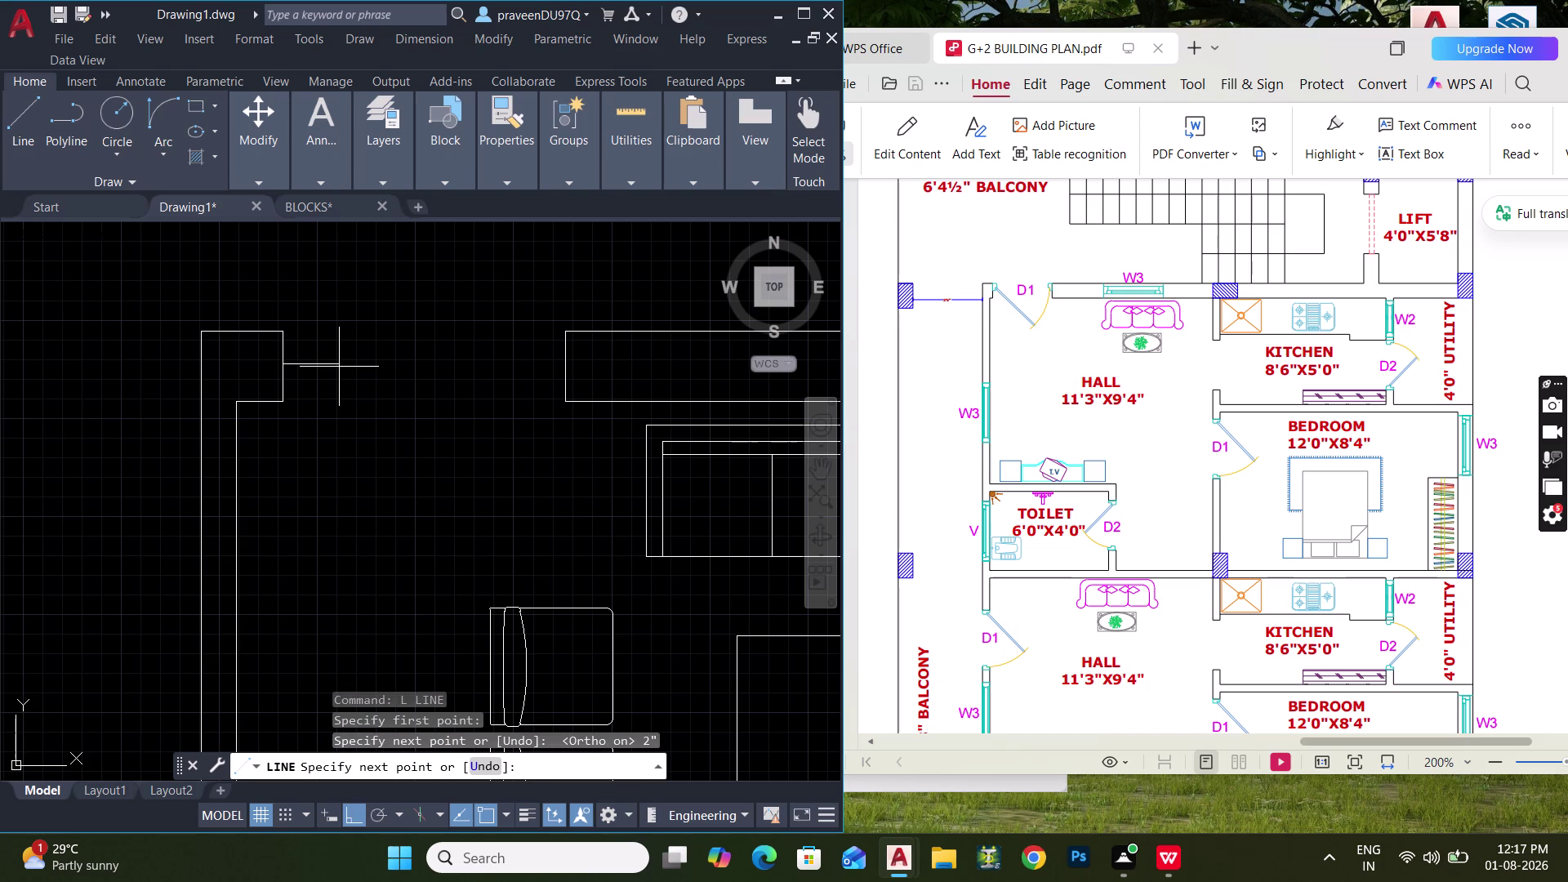
key(Escape)
key(space)
click(573, 357)
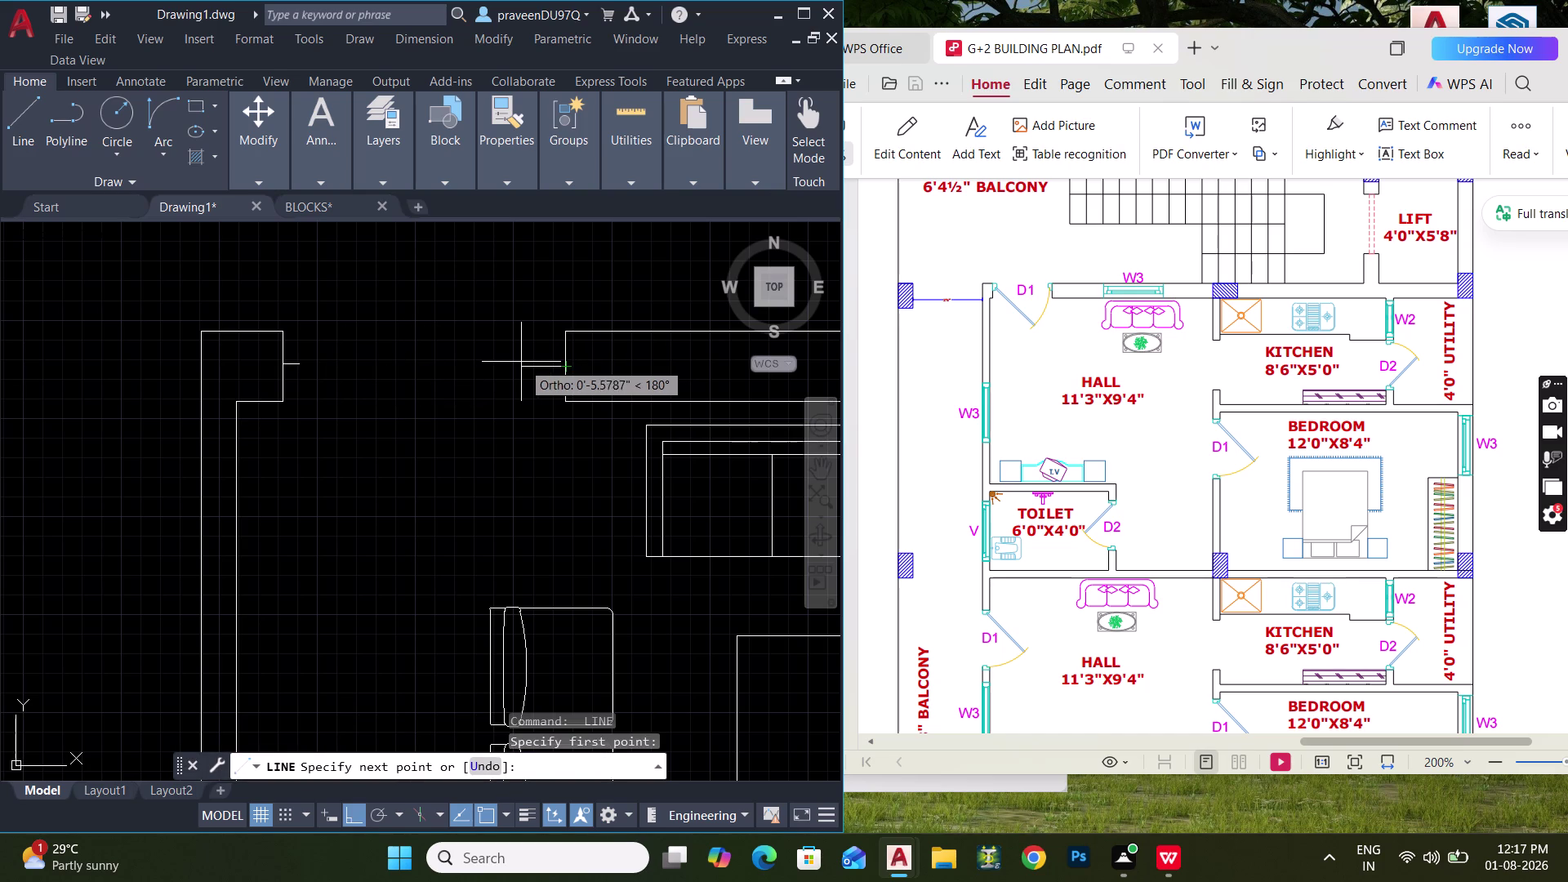
text(2")
key(Return)
key(Escape)
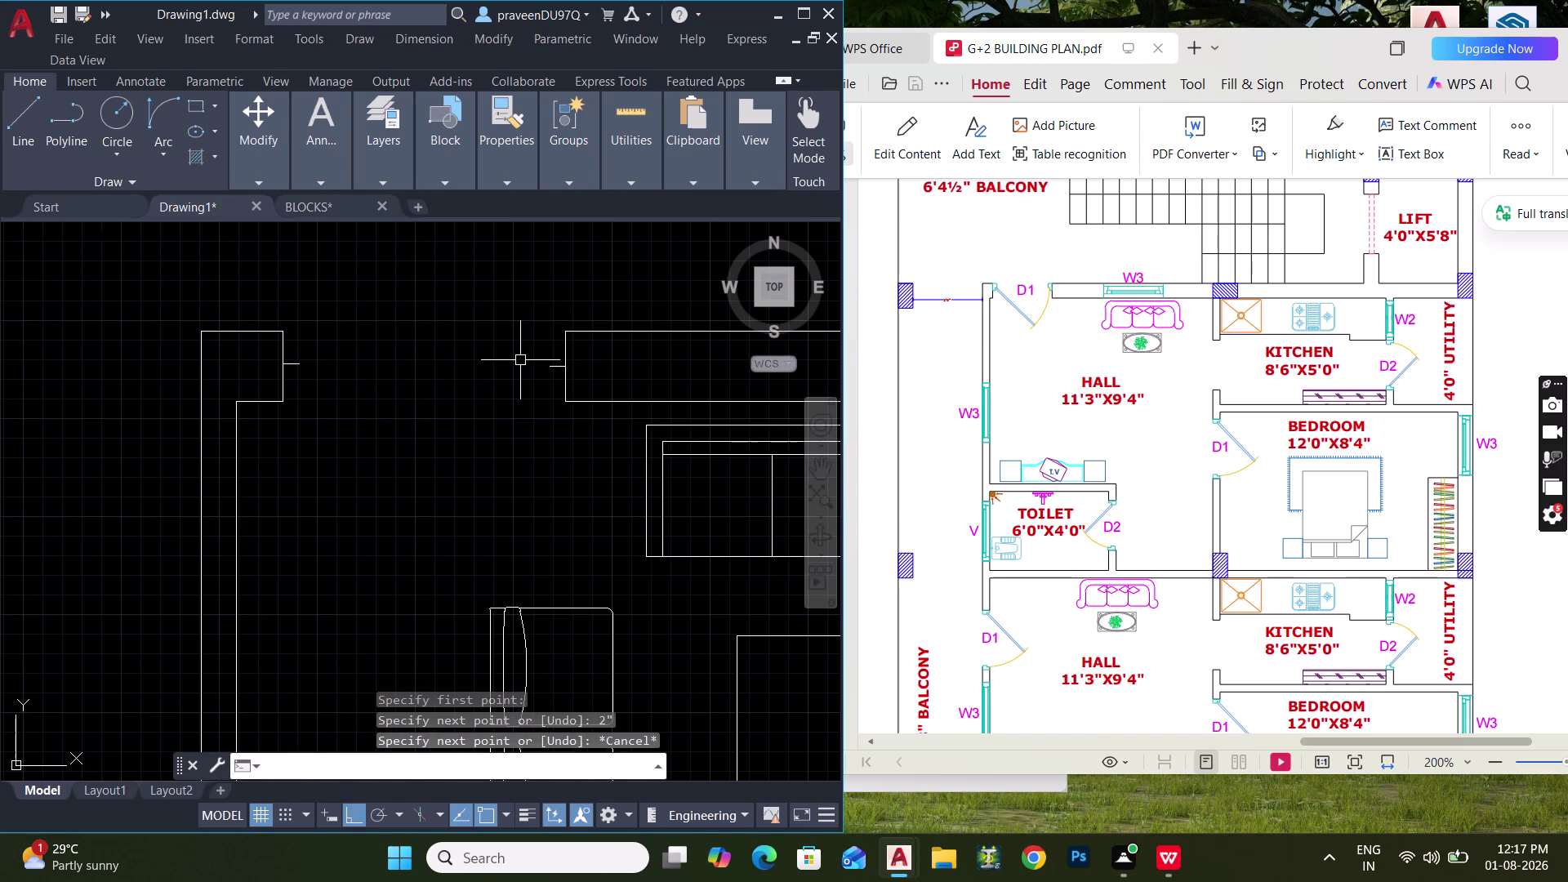
Draw a 2'8" door leaf line running down from the left jamb.
text(L)
key(space)
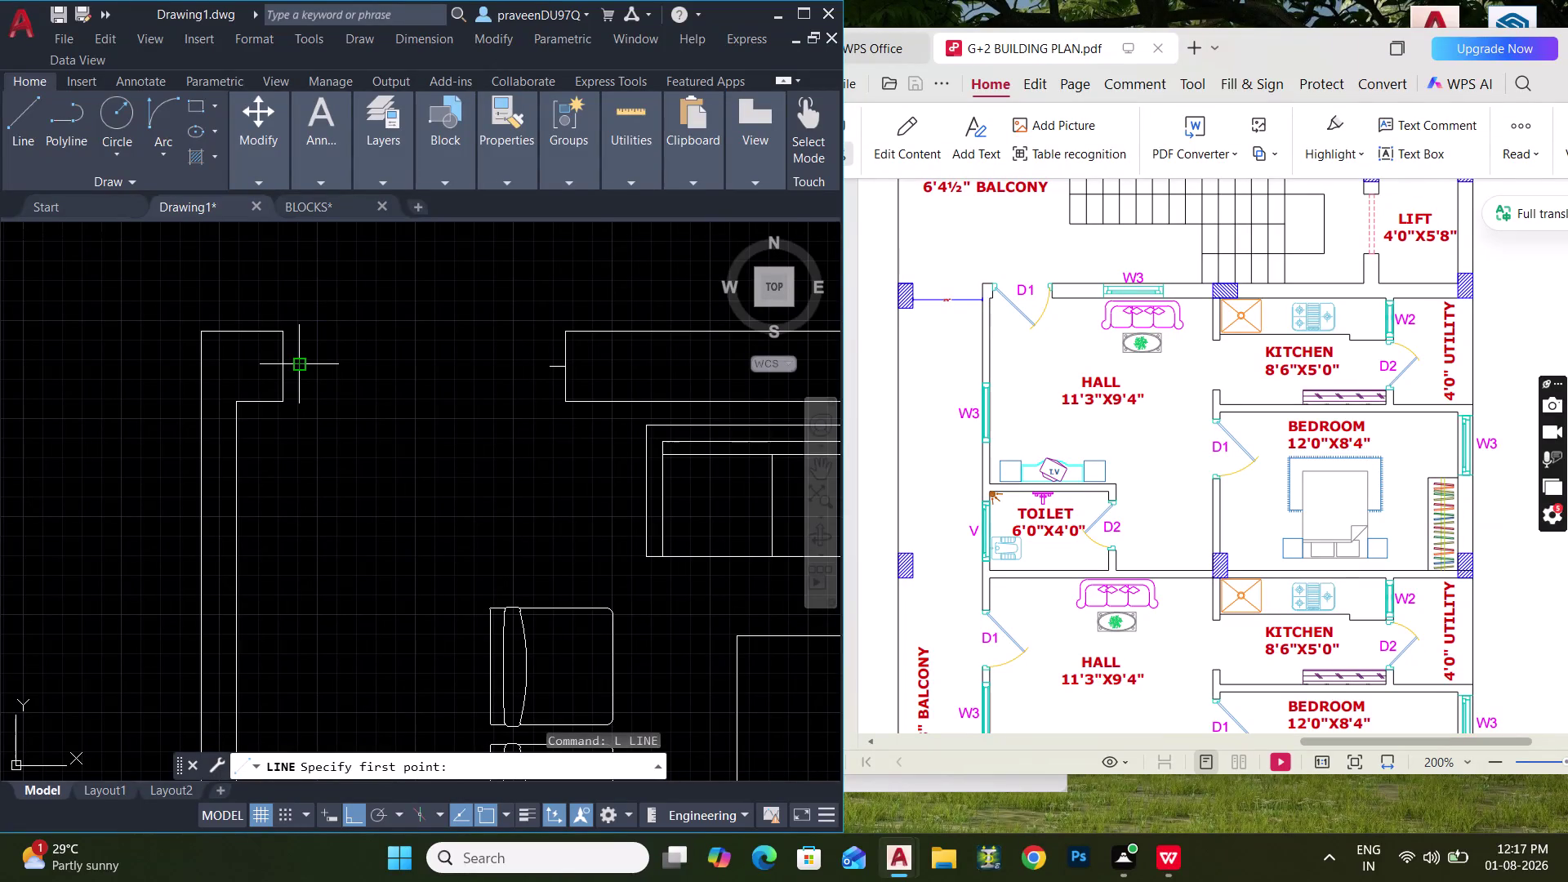
click(295, 364)
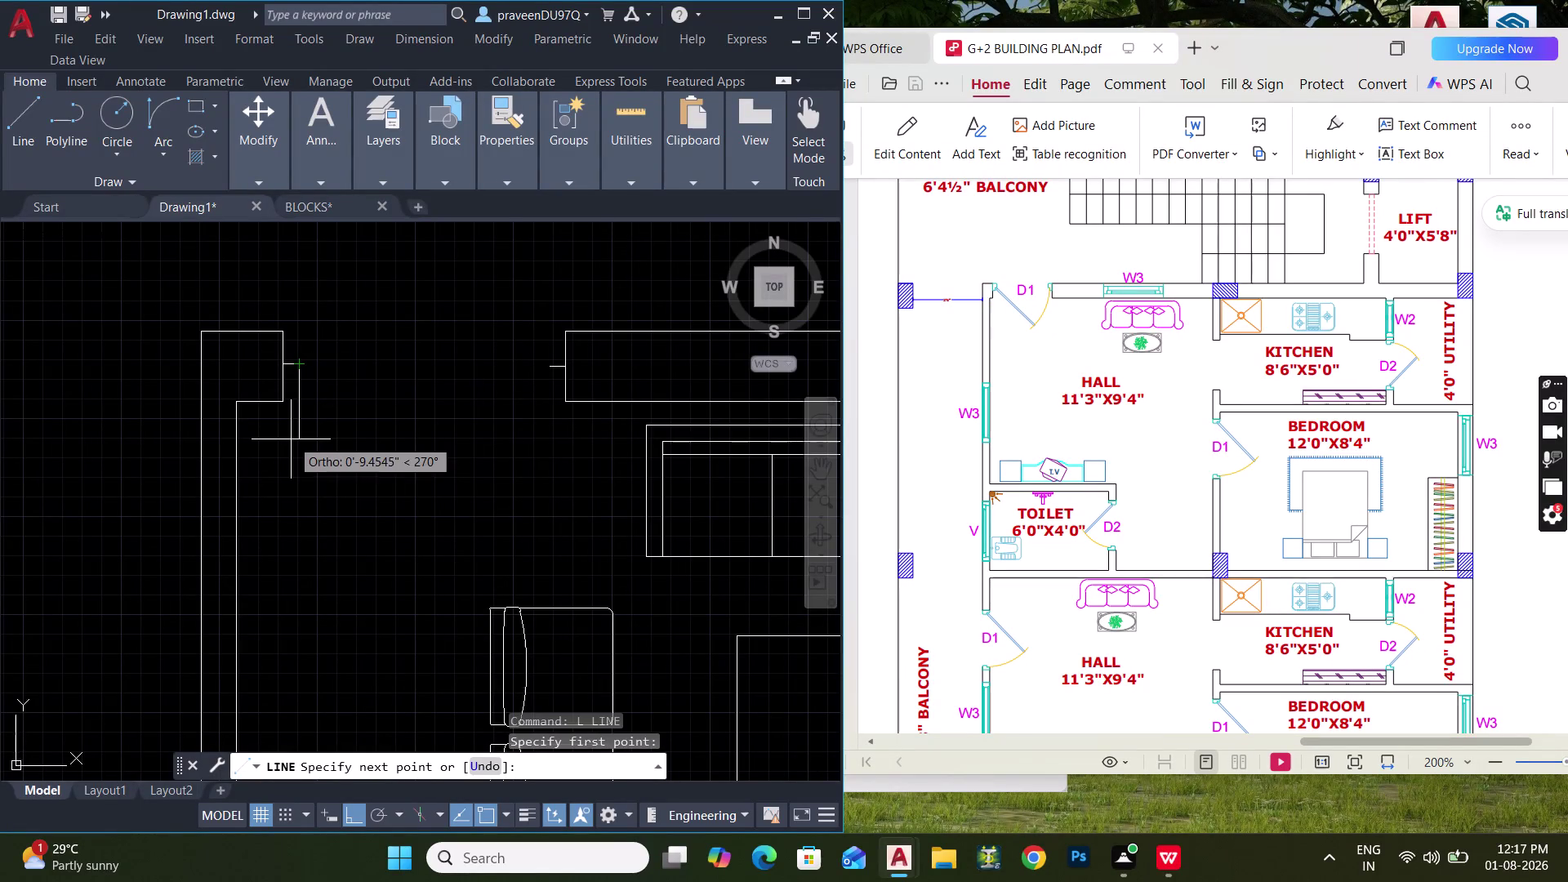
text(2)
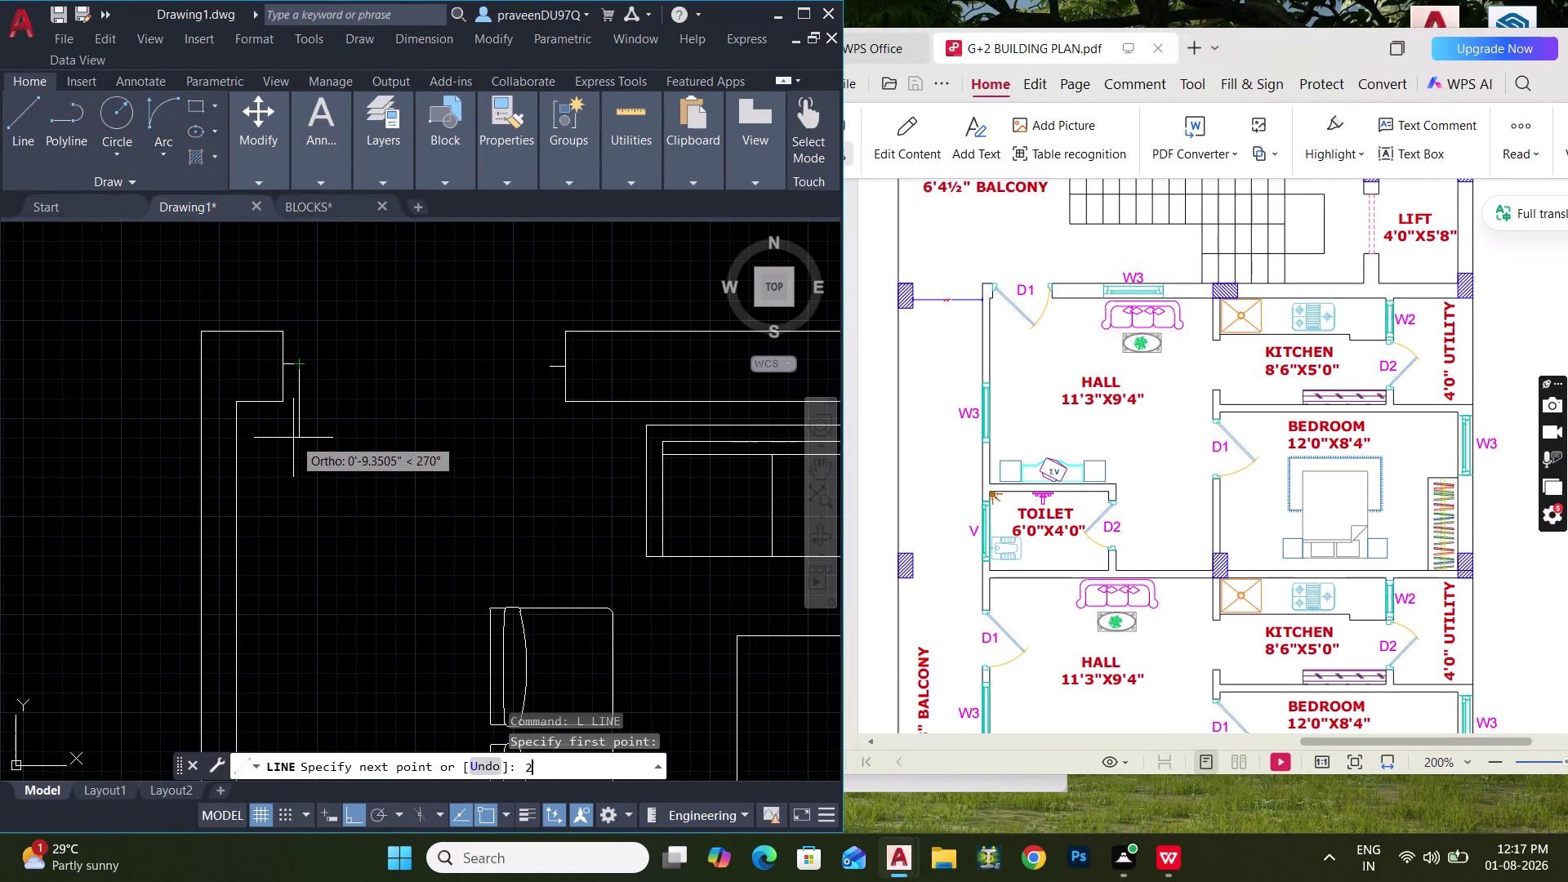
text('8")
key(Return)
key(Escape)
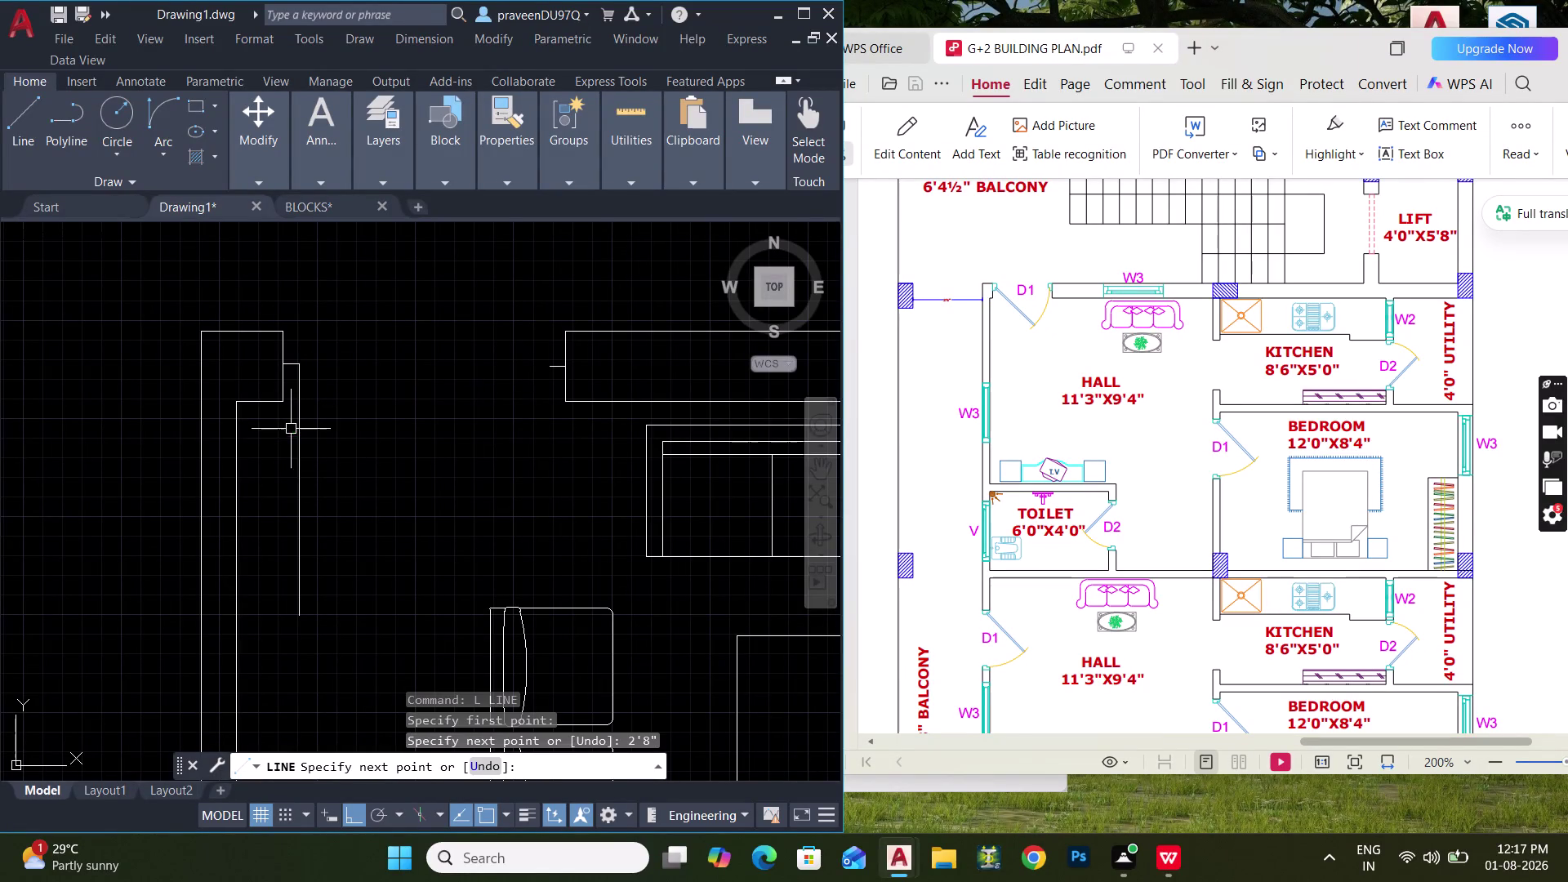
middle_drag(365, 447, 343, 431)
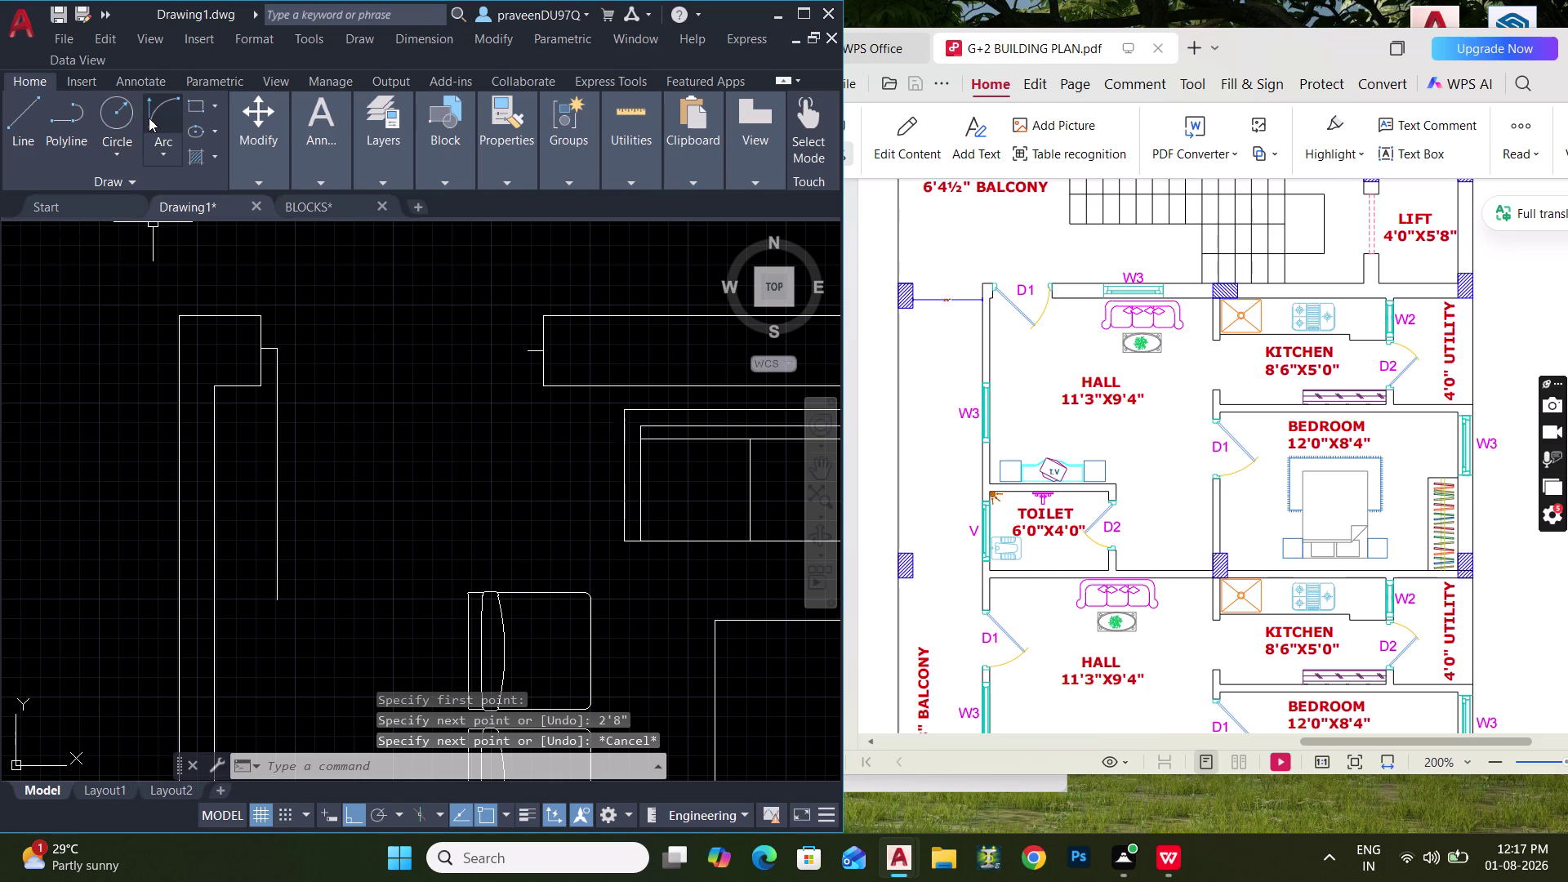
Draw the door swing arc from the end of the door leaf.
click(155, 116)
click(274, 608)
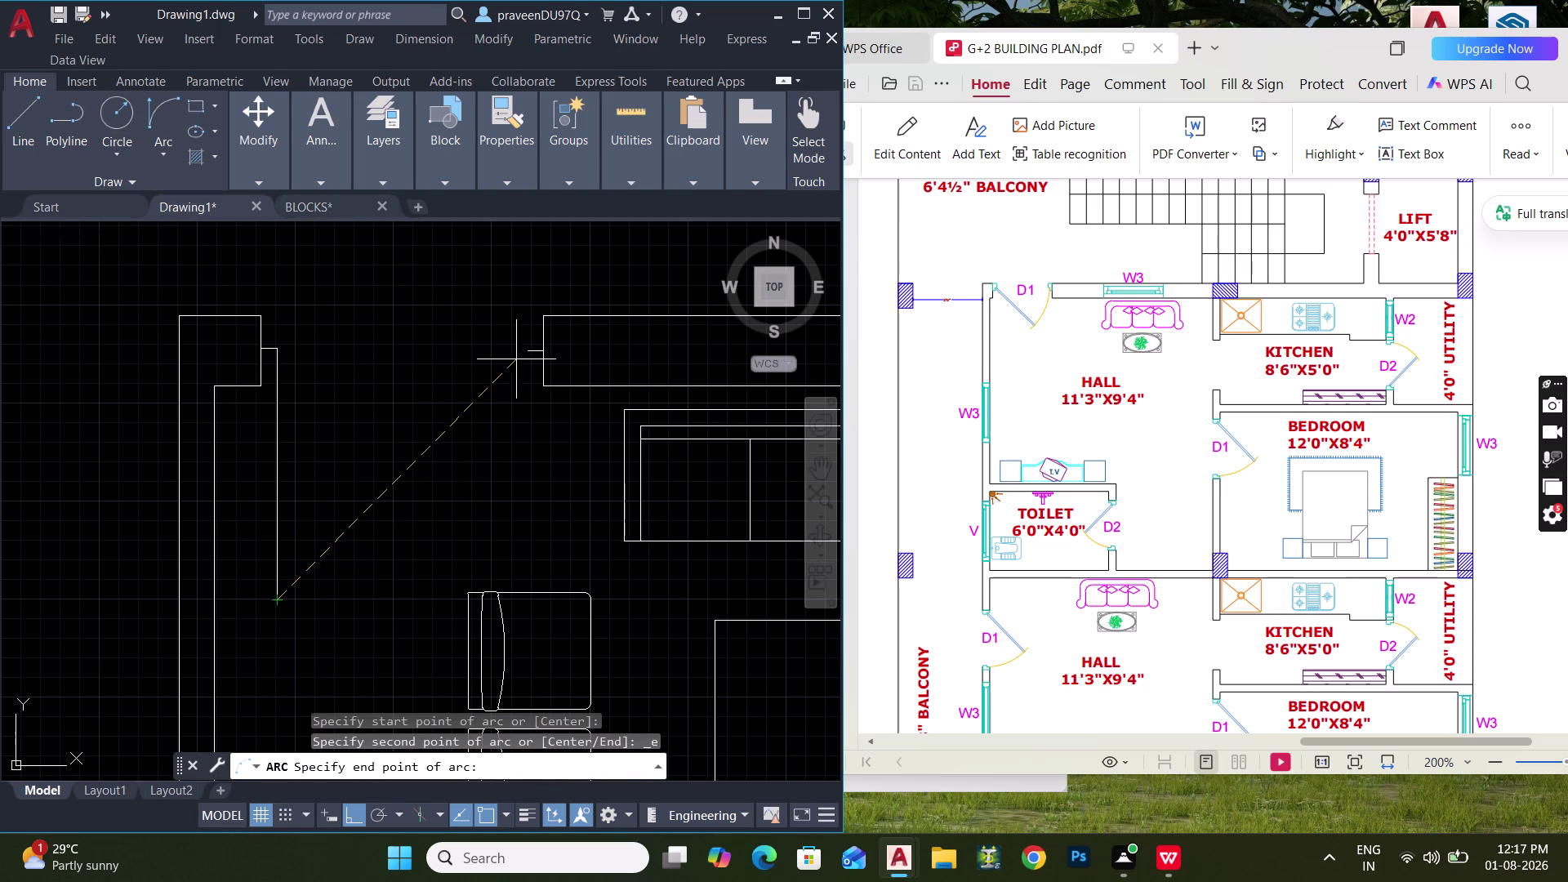
click(522, 356)
click(486, 452)
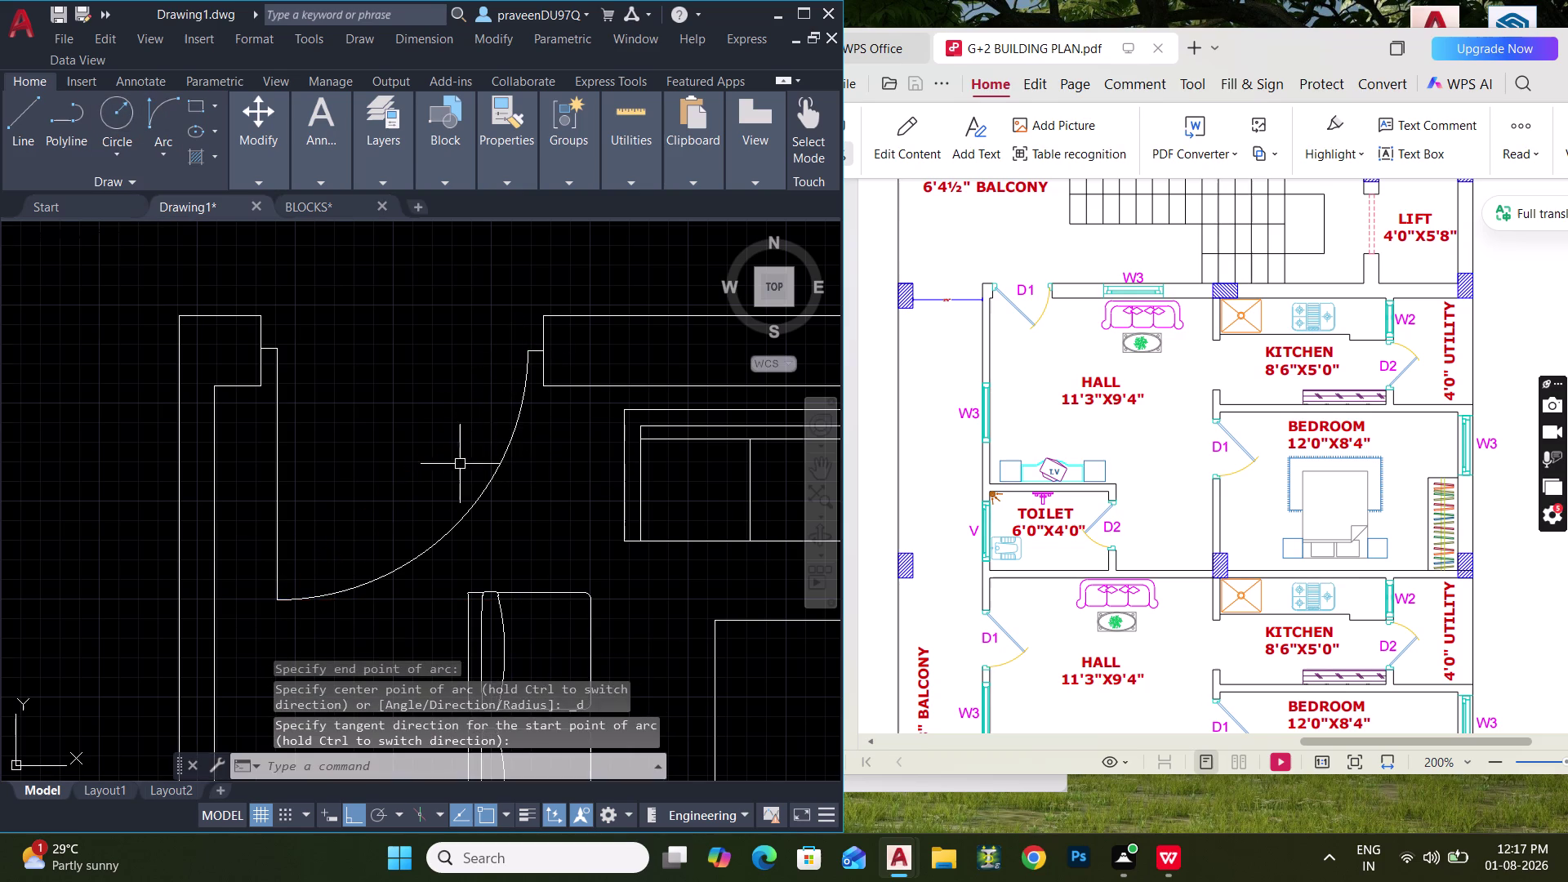
scroll(down, 3)
scroll(down, 3)
middle_drag(465, 509, 479, 352)
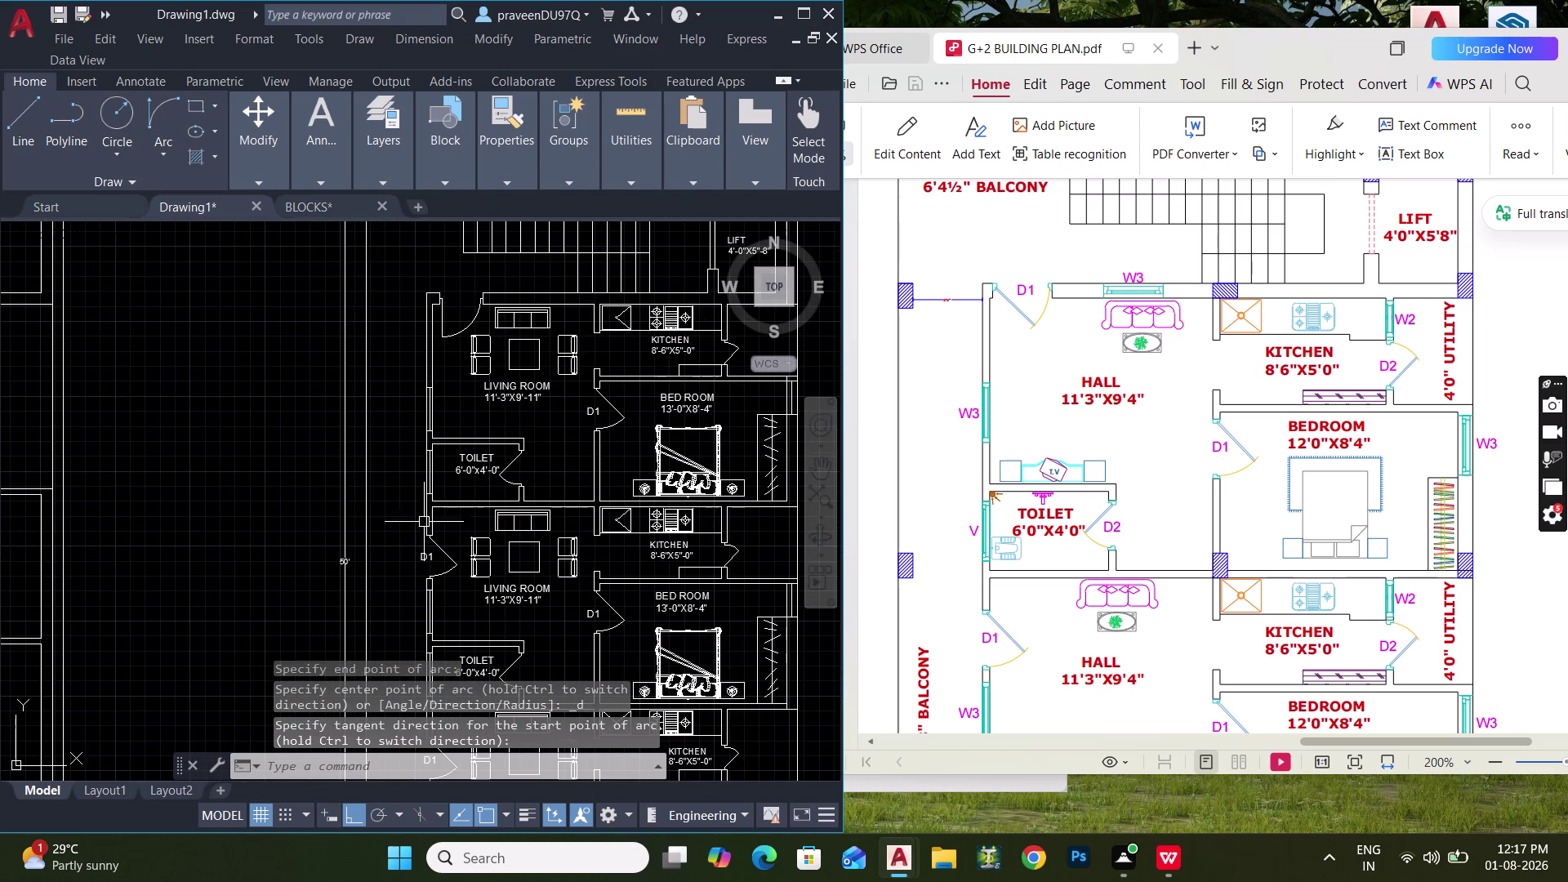
scroll(up, 3)
Rotate the door leaf 45 degrees about its hinge point.
drag(451, 331, 437, 331)
click(379, 310)
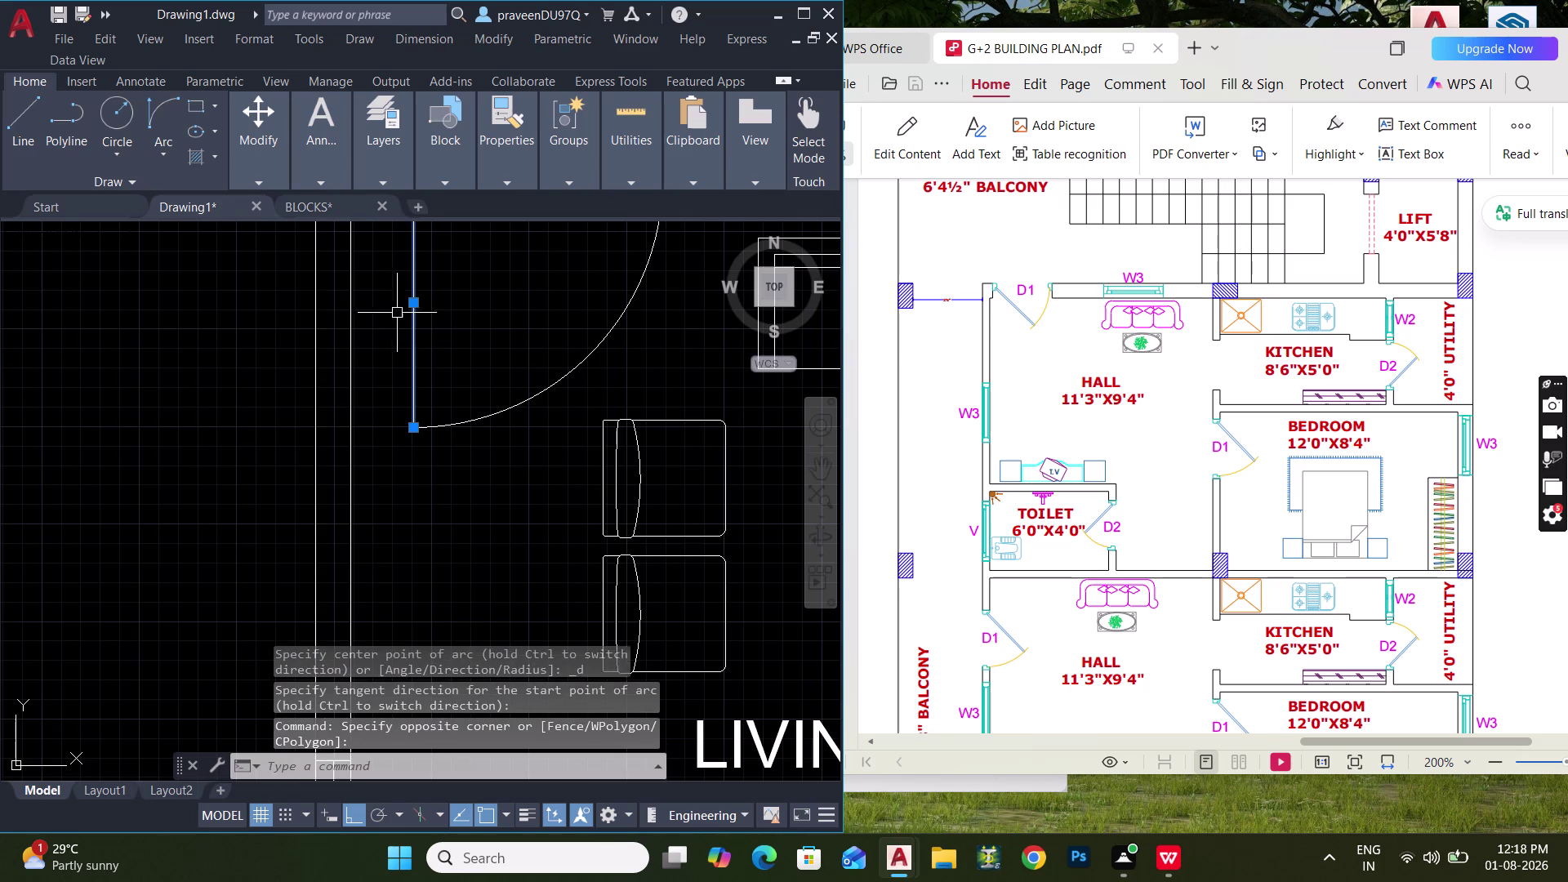
middle_drag(400, 323, 398, 453)
text(RO)
key(space)
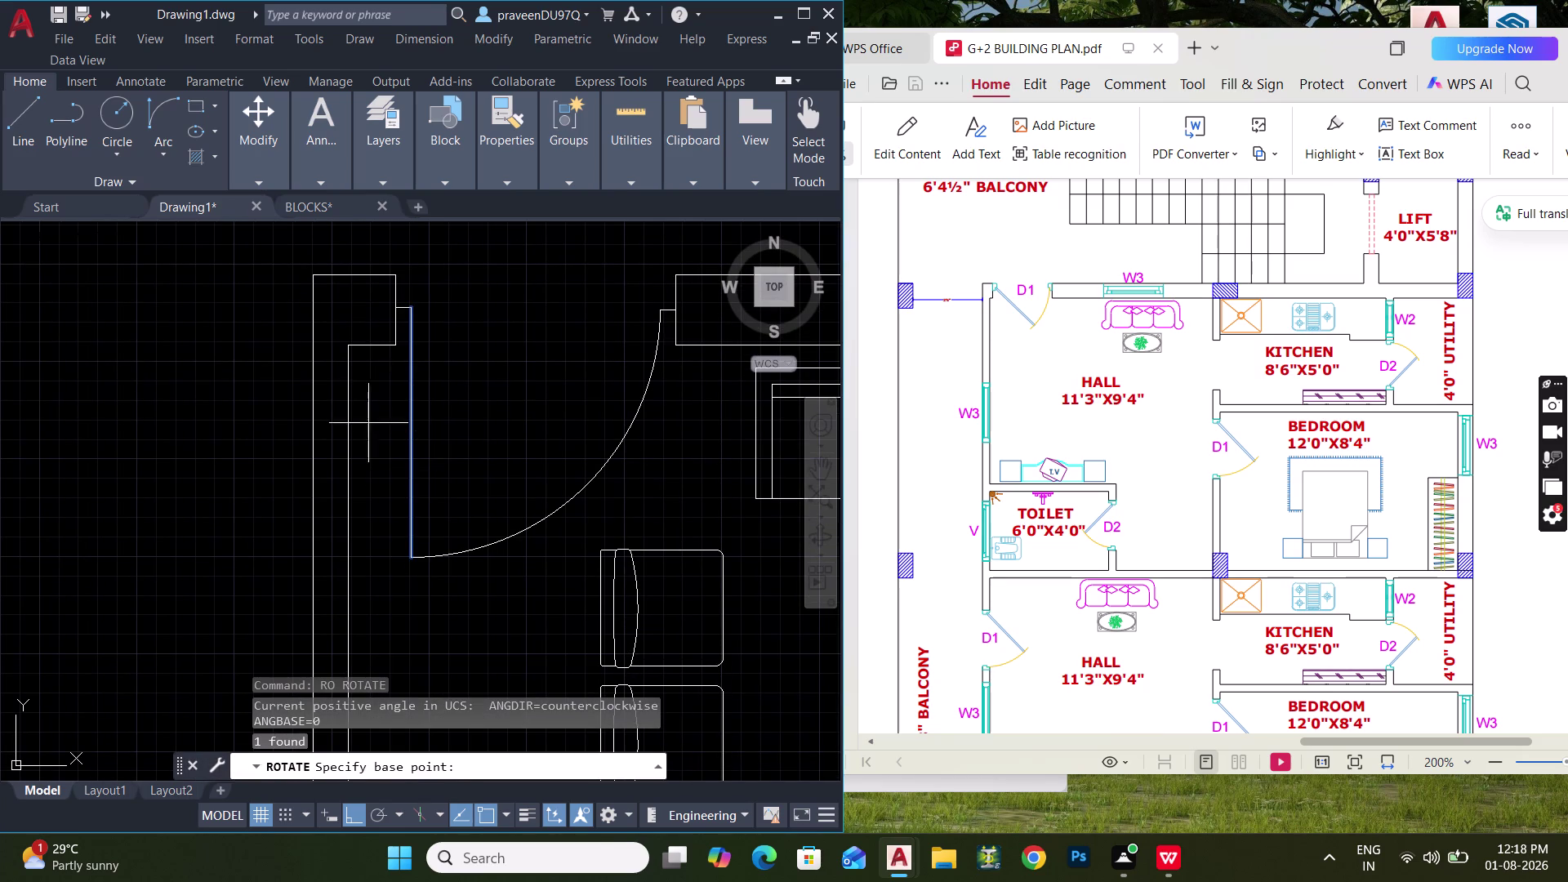
click(409, 309)
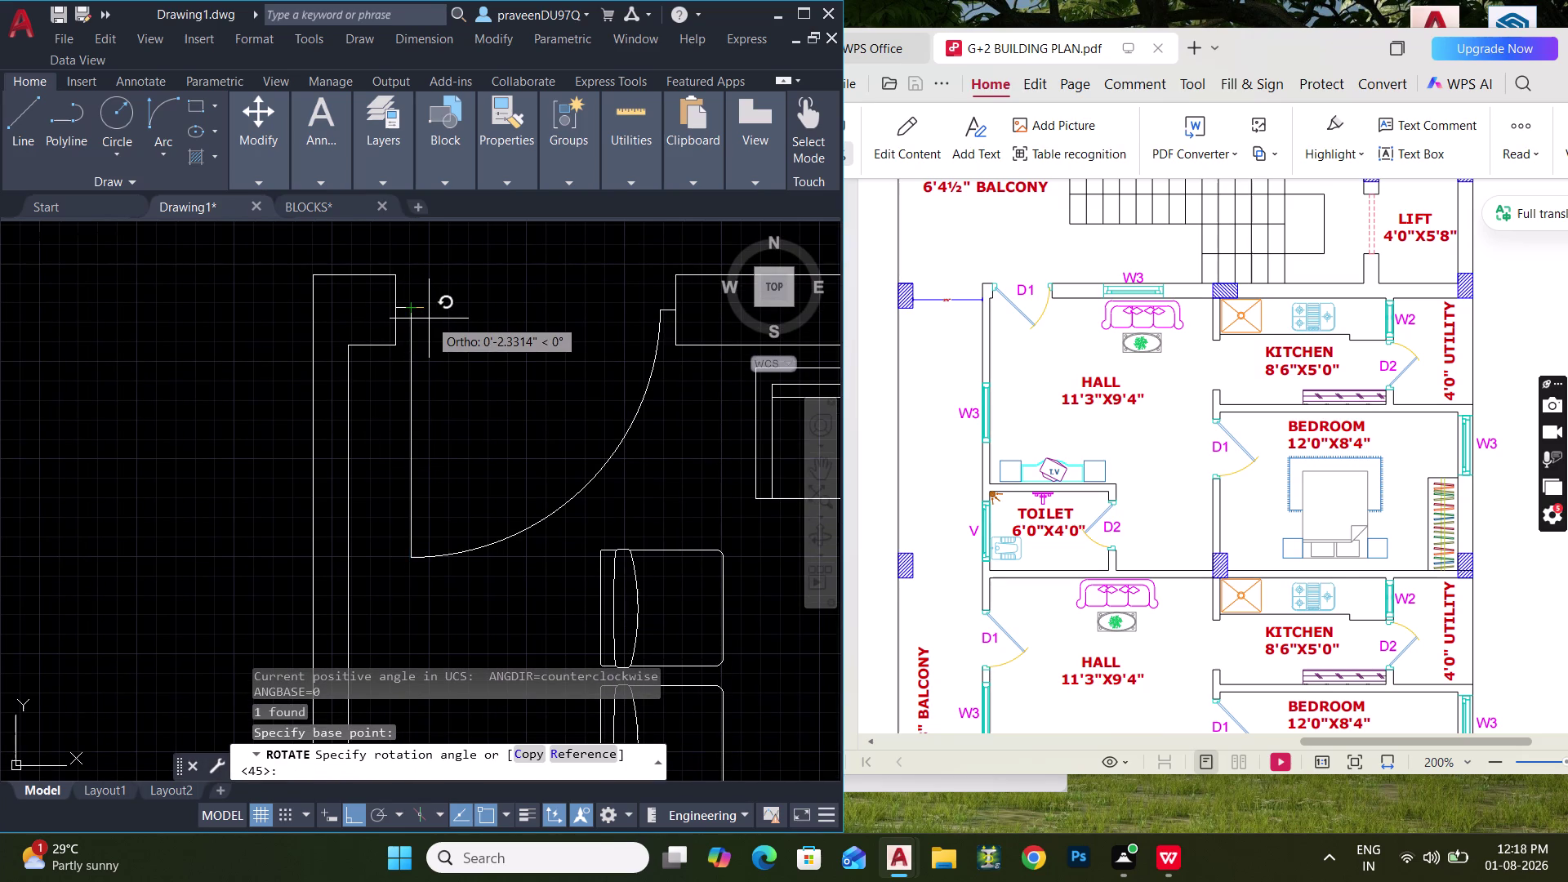
text(45)
key(Return)
key(Escape)
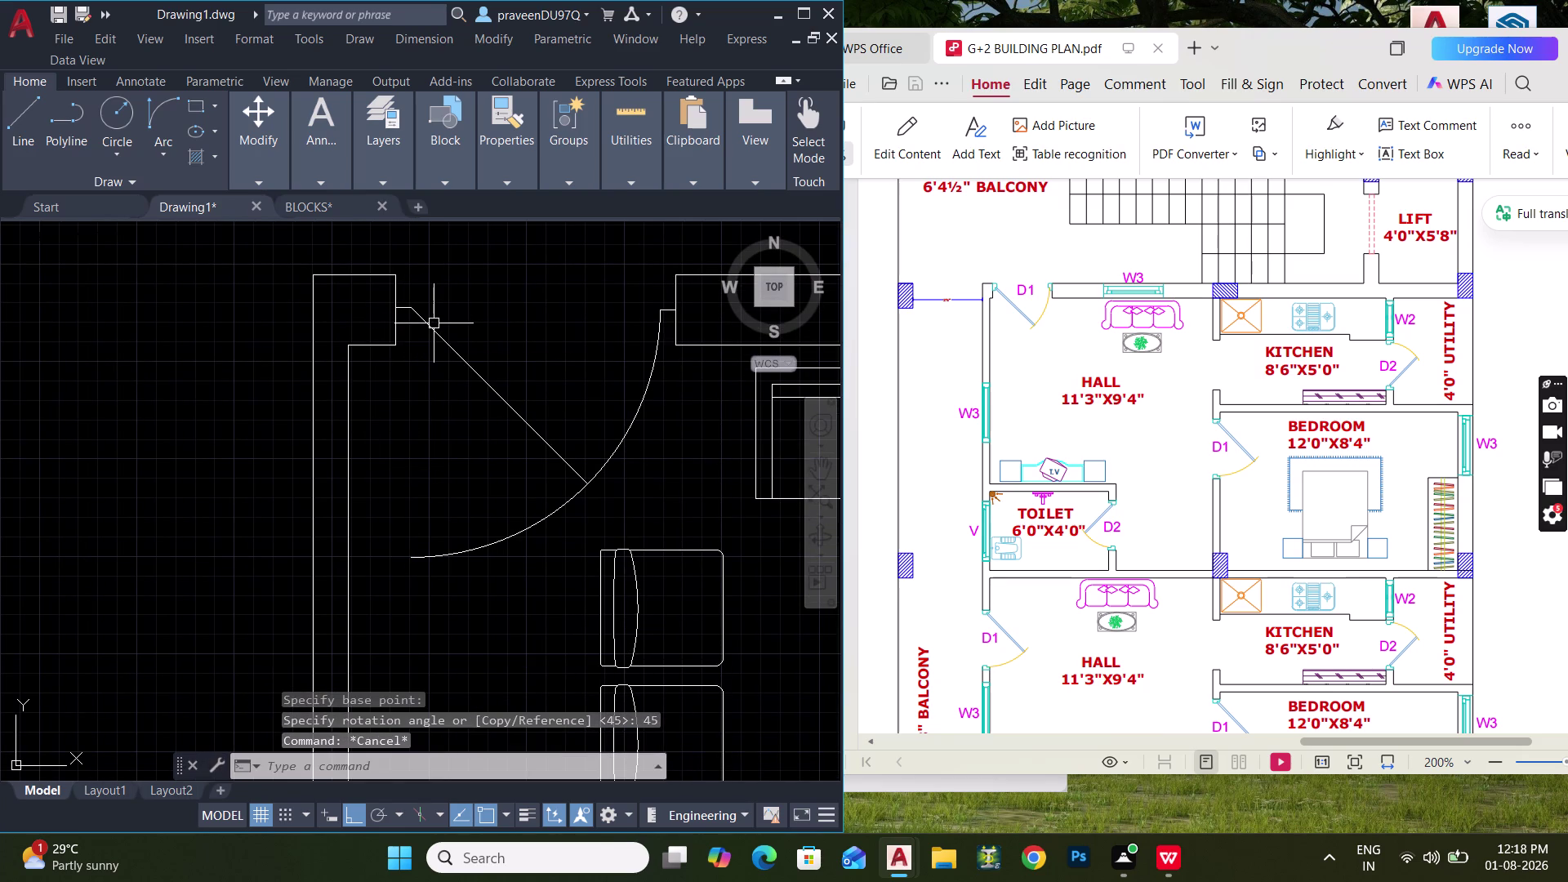
Trim the swing arc back to the rotated leaf, removing stray segments.
text(TR)
key(space)
drag(464, 467, 501, 619)
scroll(down, 3)
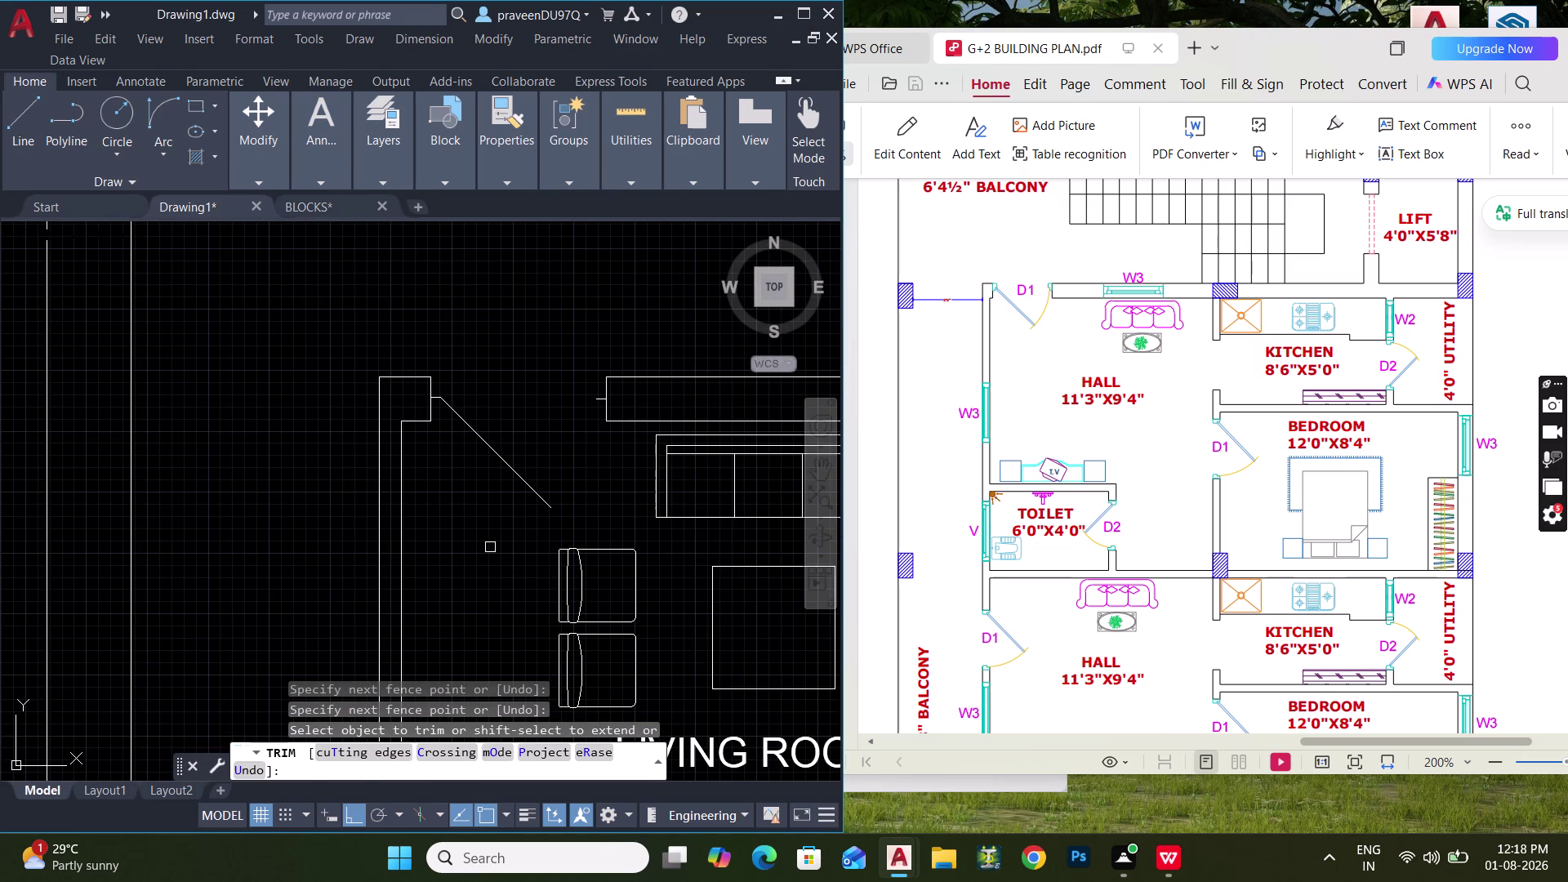
key(ctrl+z)
scroll(up, 3)
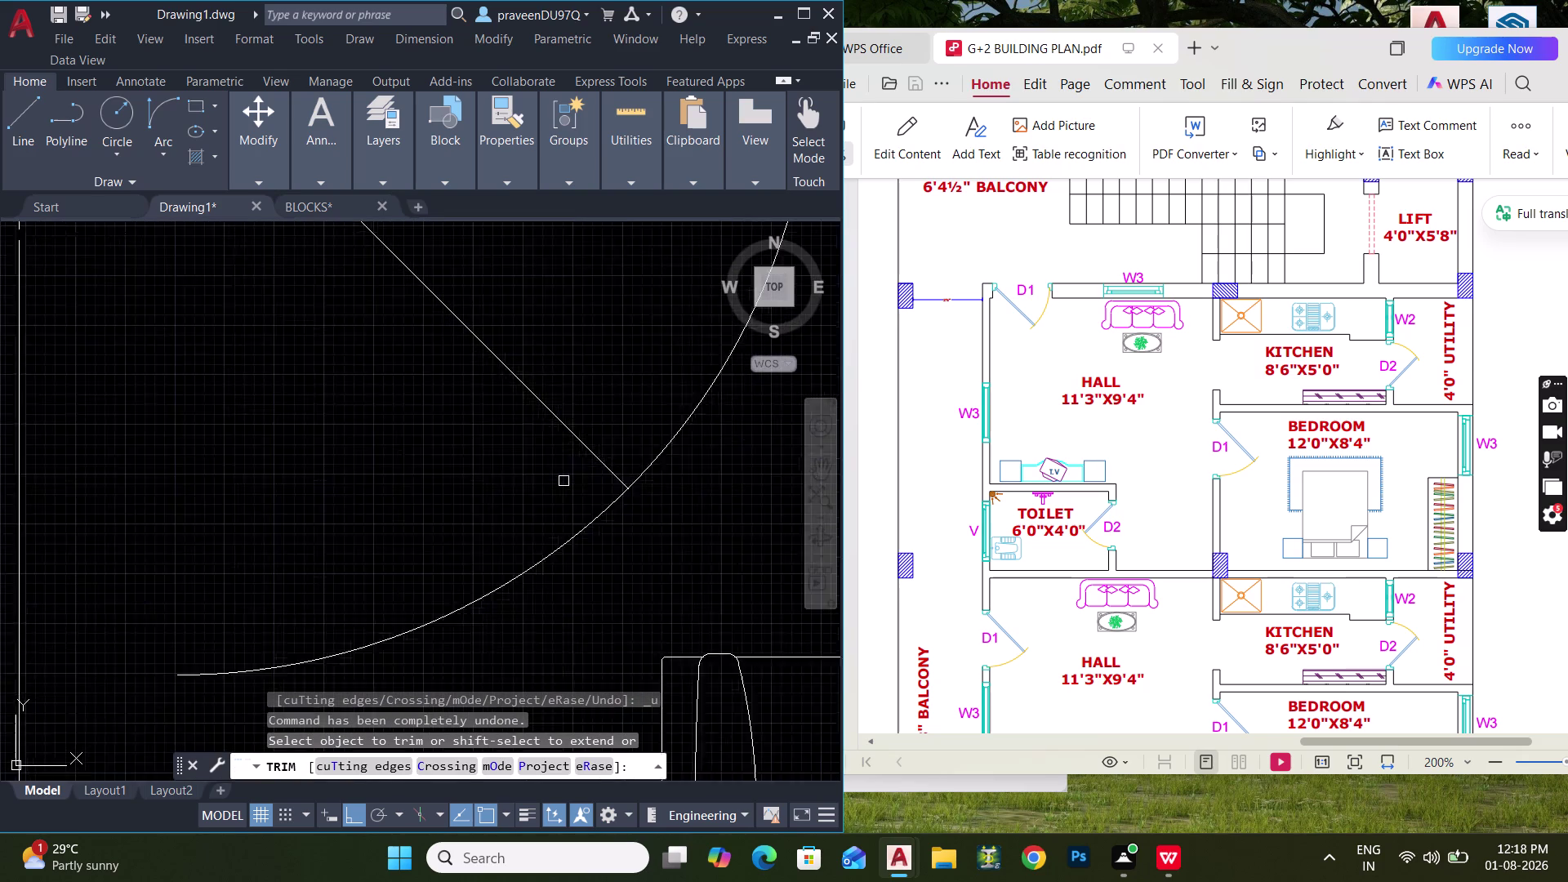
scroll(up, 3)
middle_drag(592, 495, 502, 501)
scroll(up, 3)
scroll(up, 3)
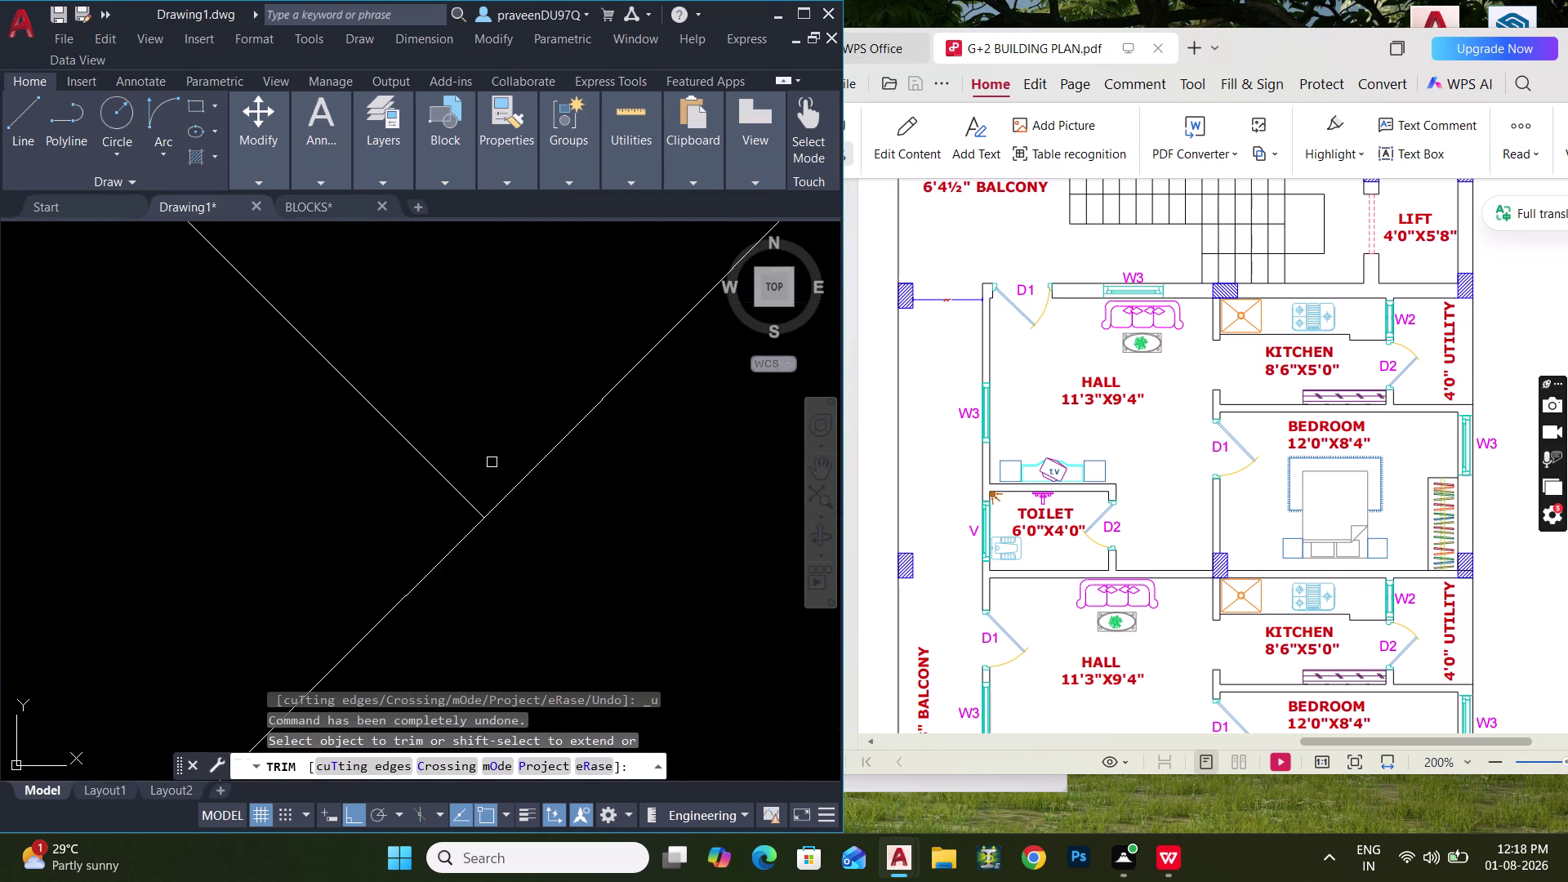
click(470, 503)
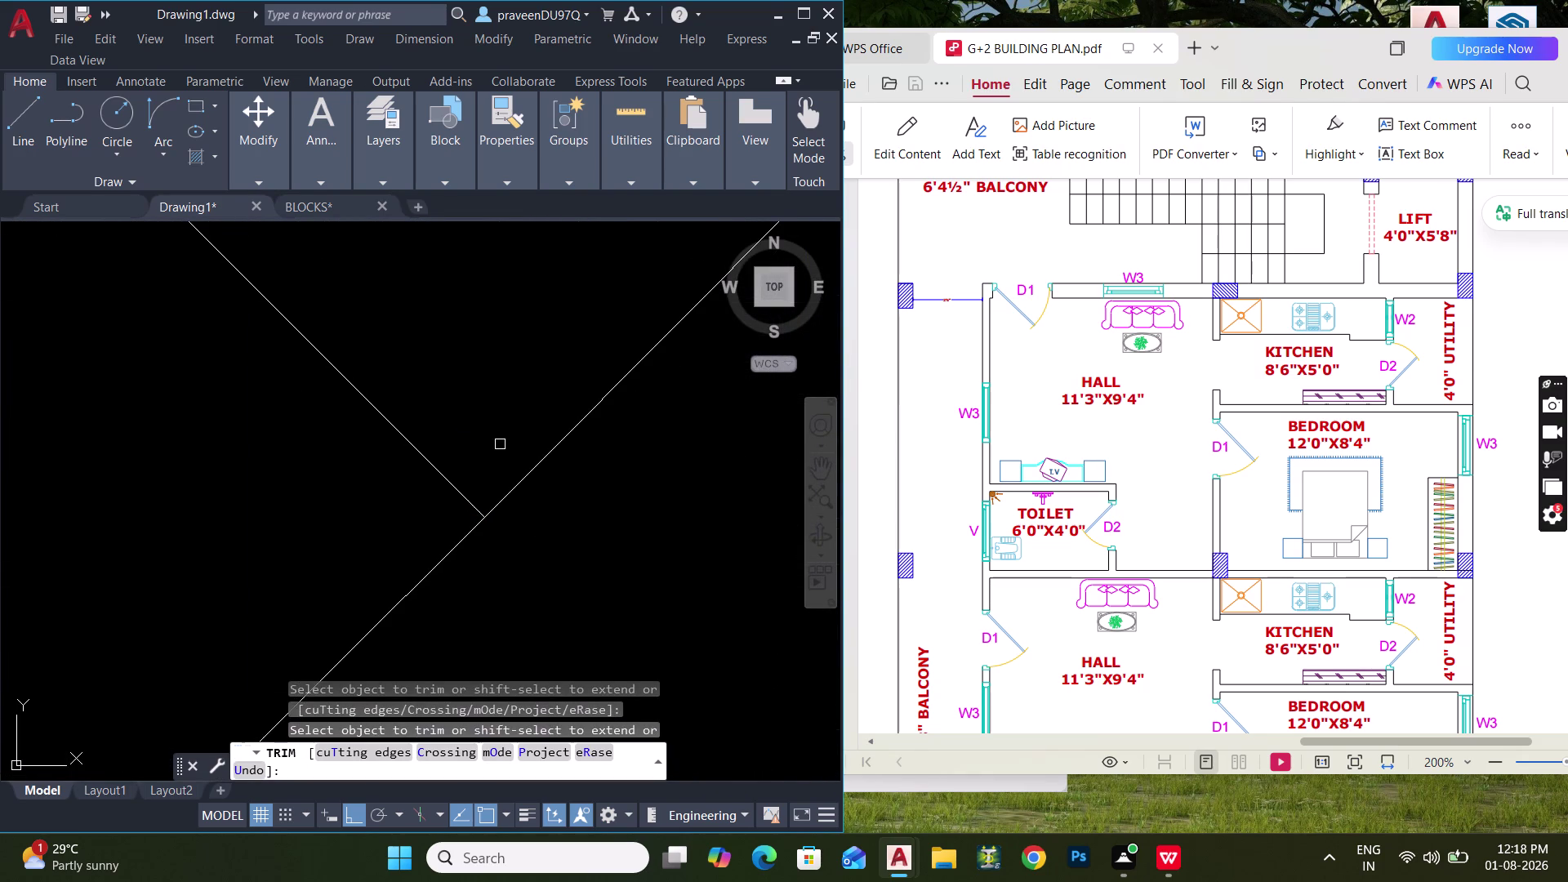
scroll(down, 3)
drag(436, 521, 418, 507)
scroll(down, 3)
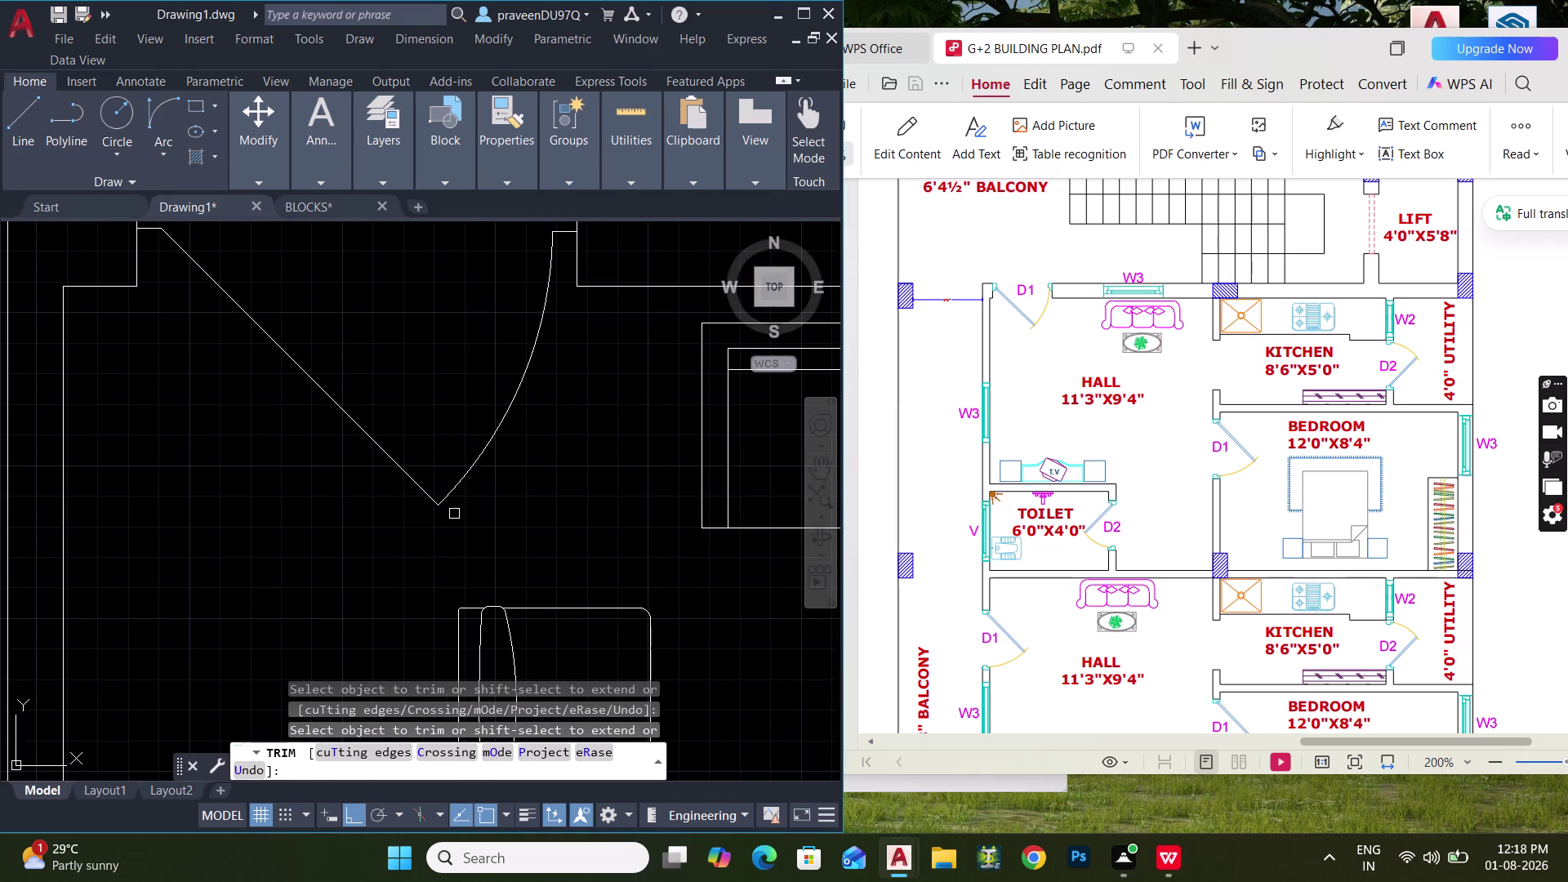
scroll(down, 3)
key(Escape)
scroll(down, 3)
middle_drag(473, 467, 468, 395)
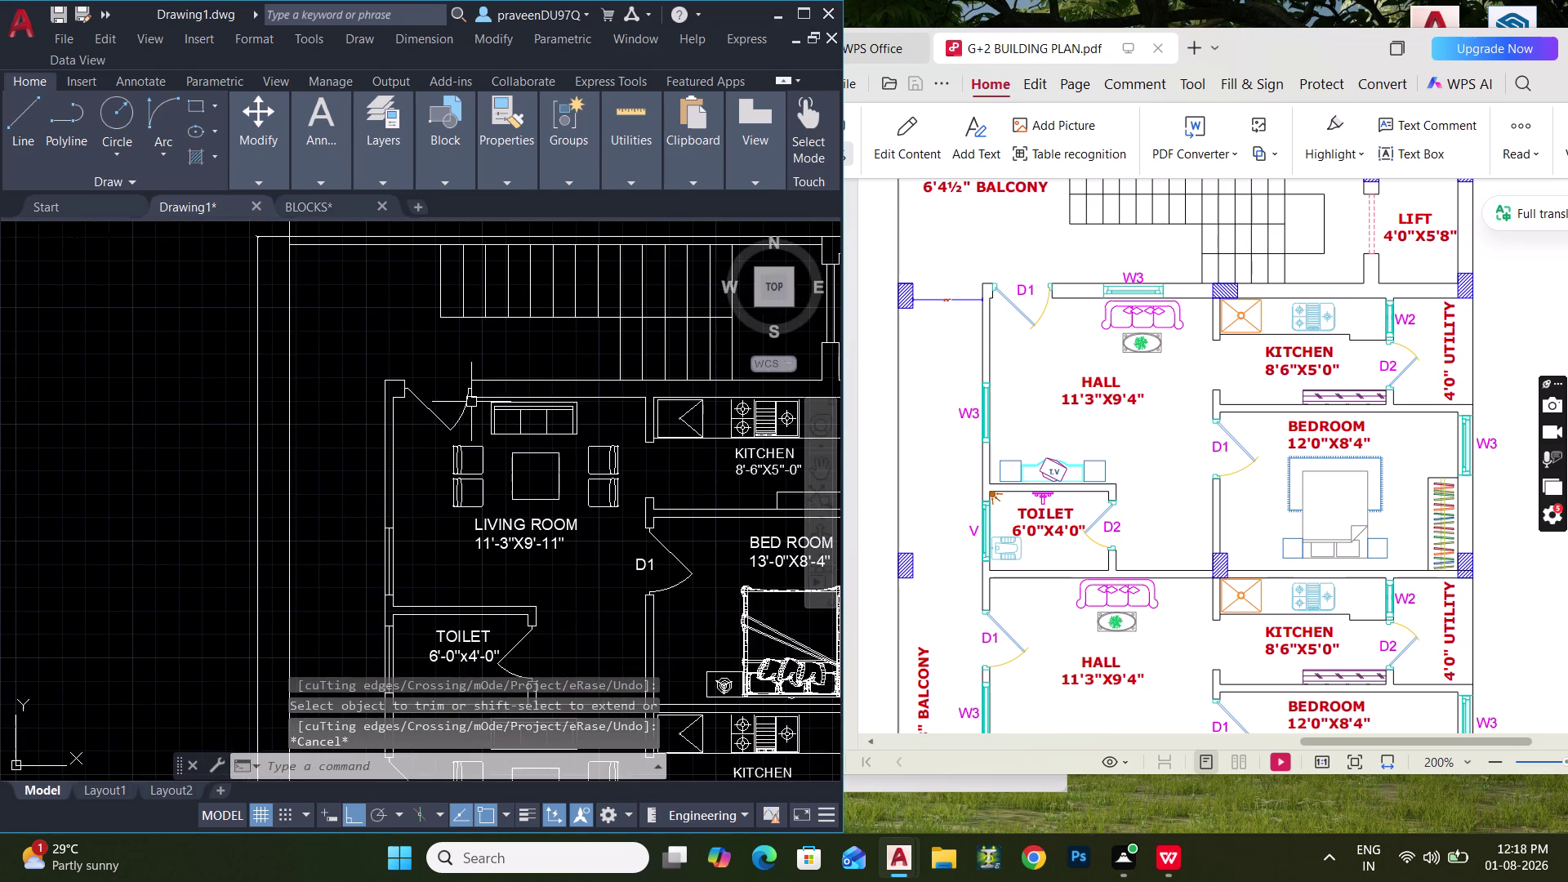
Copy the lower flat's D1 label to beside the new door below the staircase.
middle_drag(472, 425, 431, 424)
middle_drag(458, 506, 445, 440)
middle_drag(435, 454, 453, 269)
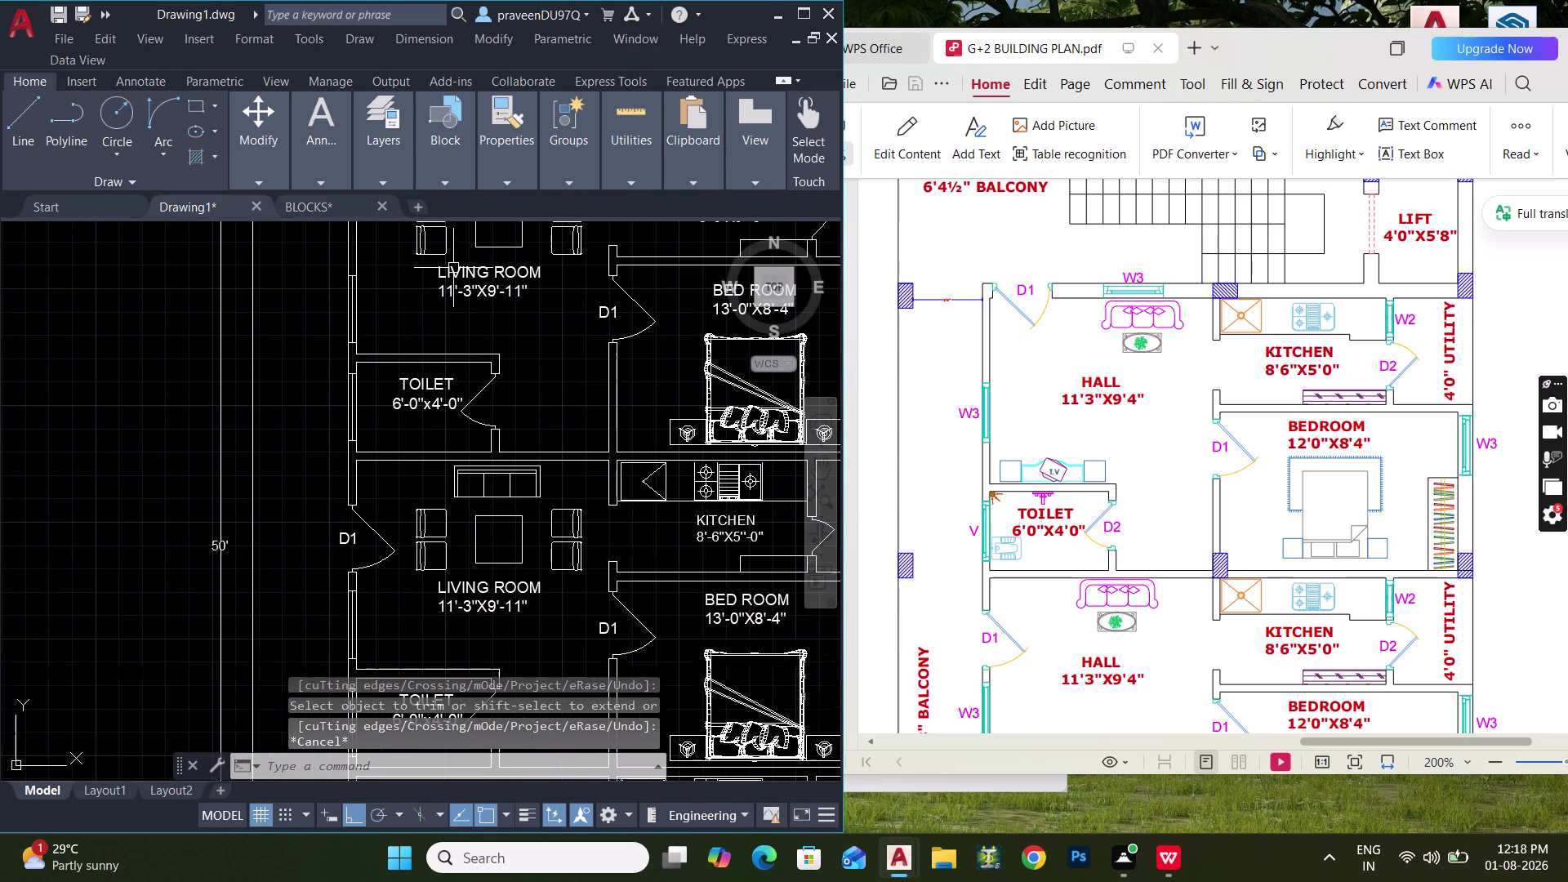
click(346, 540)
key(c)
key(o)
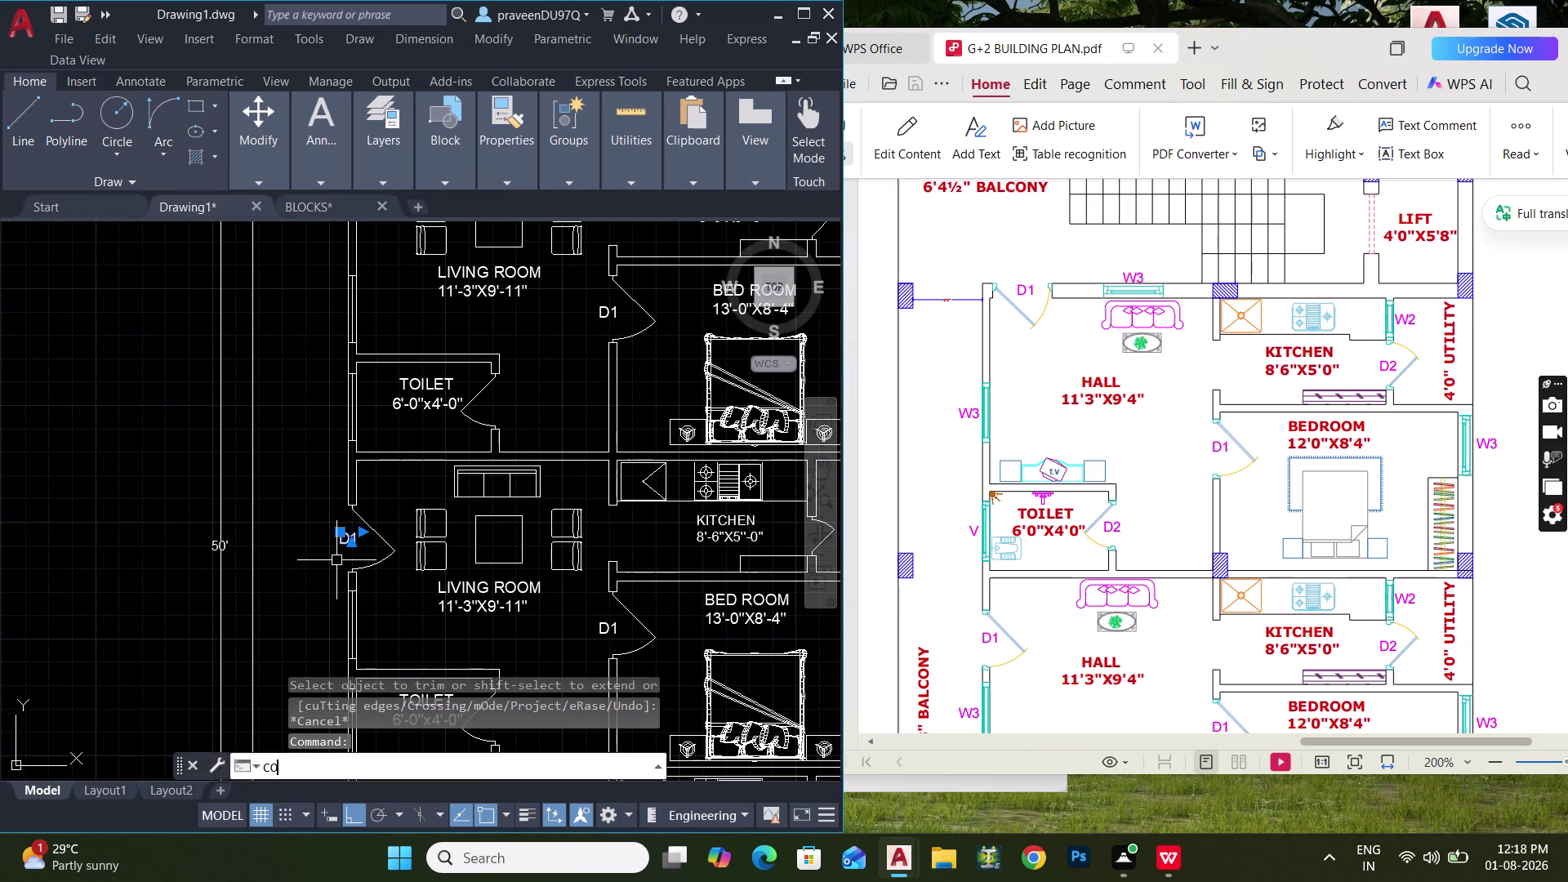
key(space)
click(338, 550)
middle_drag(383, 402, 359, 625)
scroll(down, 3)
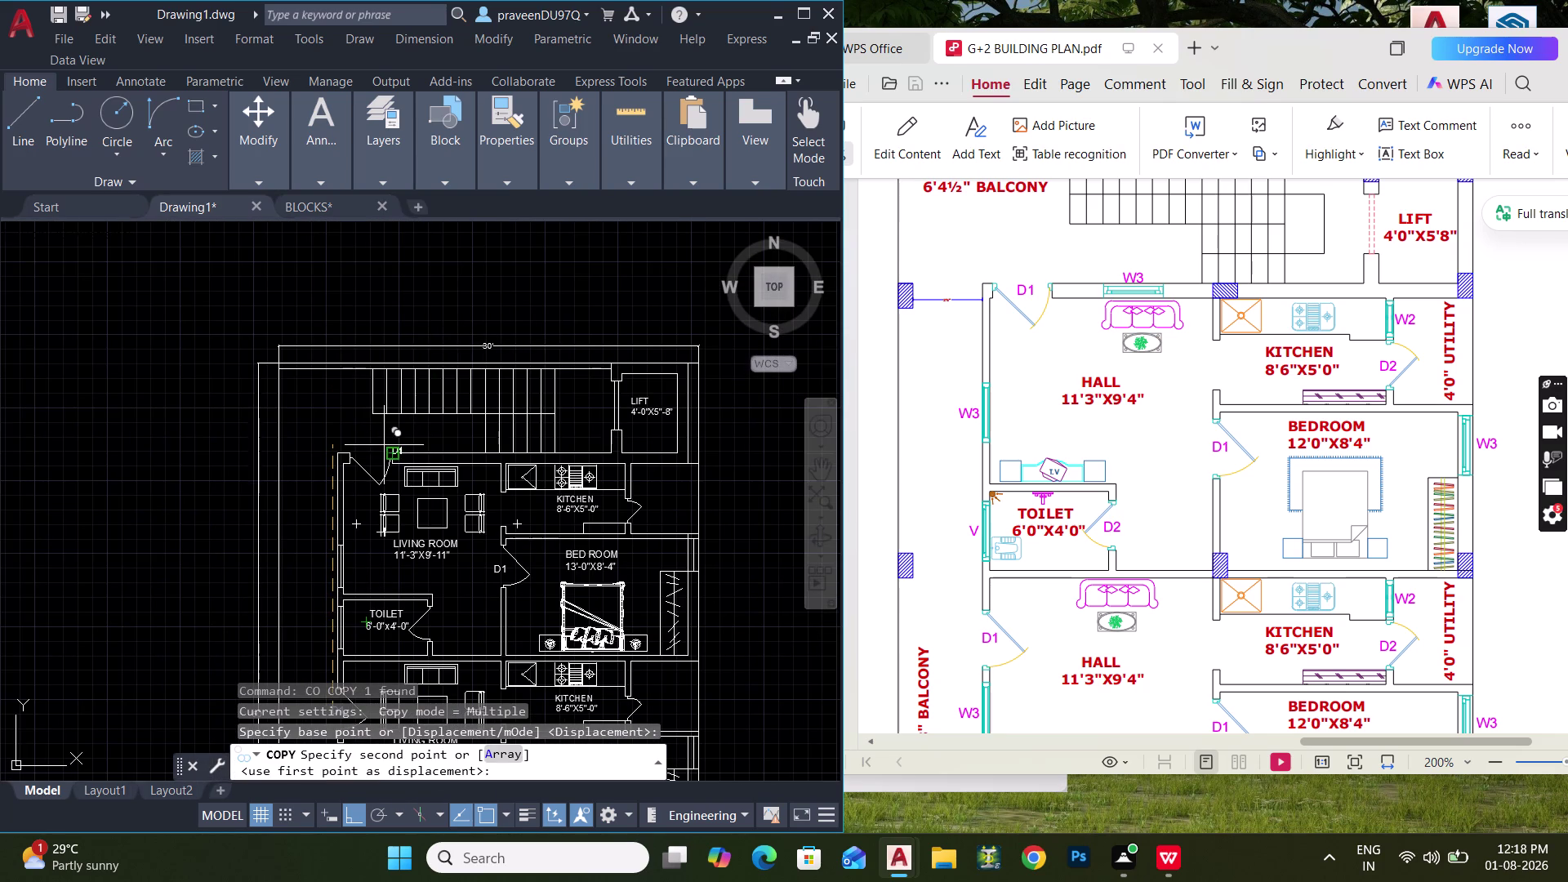
key(ctrl+l)
scroll(up, 3)
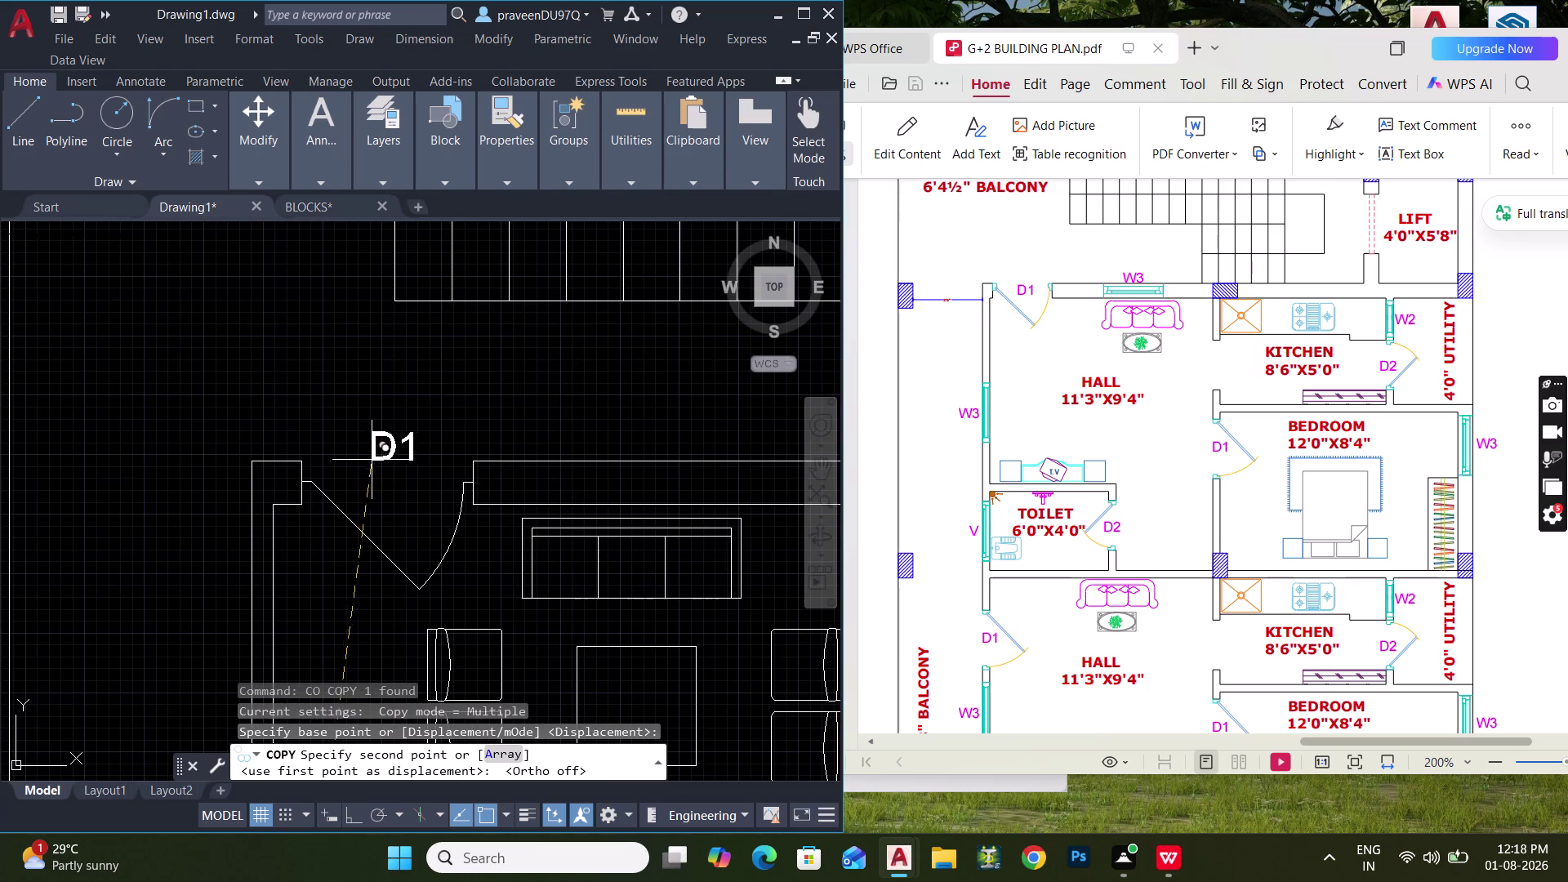
click(370, 488)
key(Escape)
scroll(down, 3)
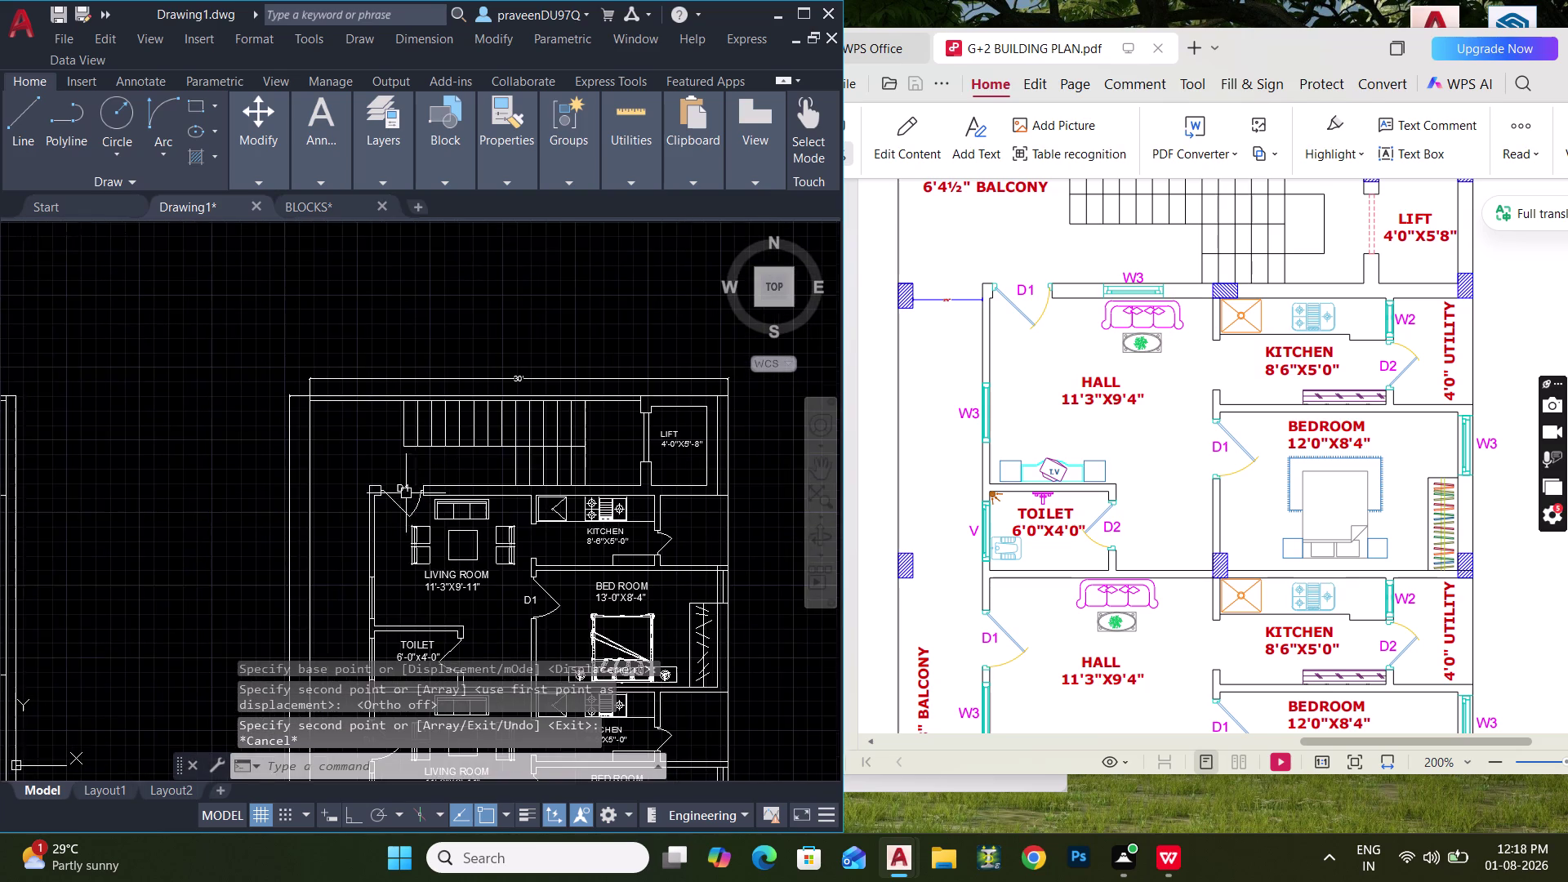
middle_drag(433, 486, 394, 352)
middle_drag(440, 434, 417, 325)
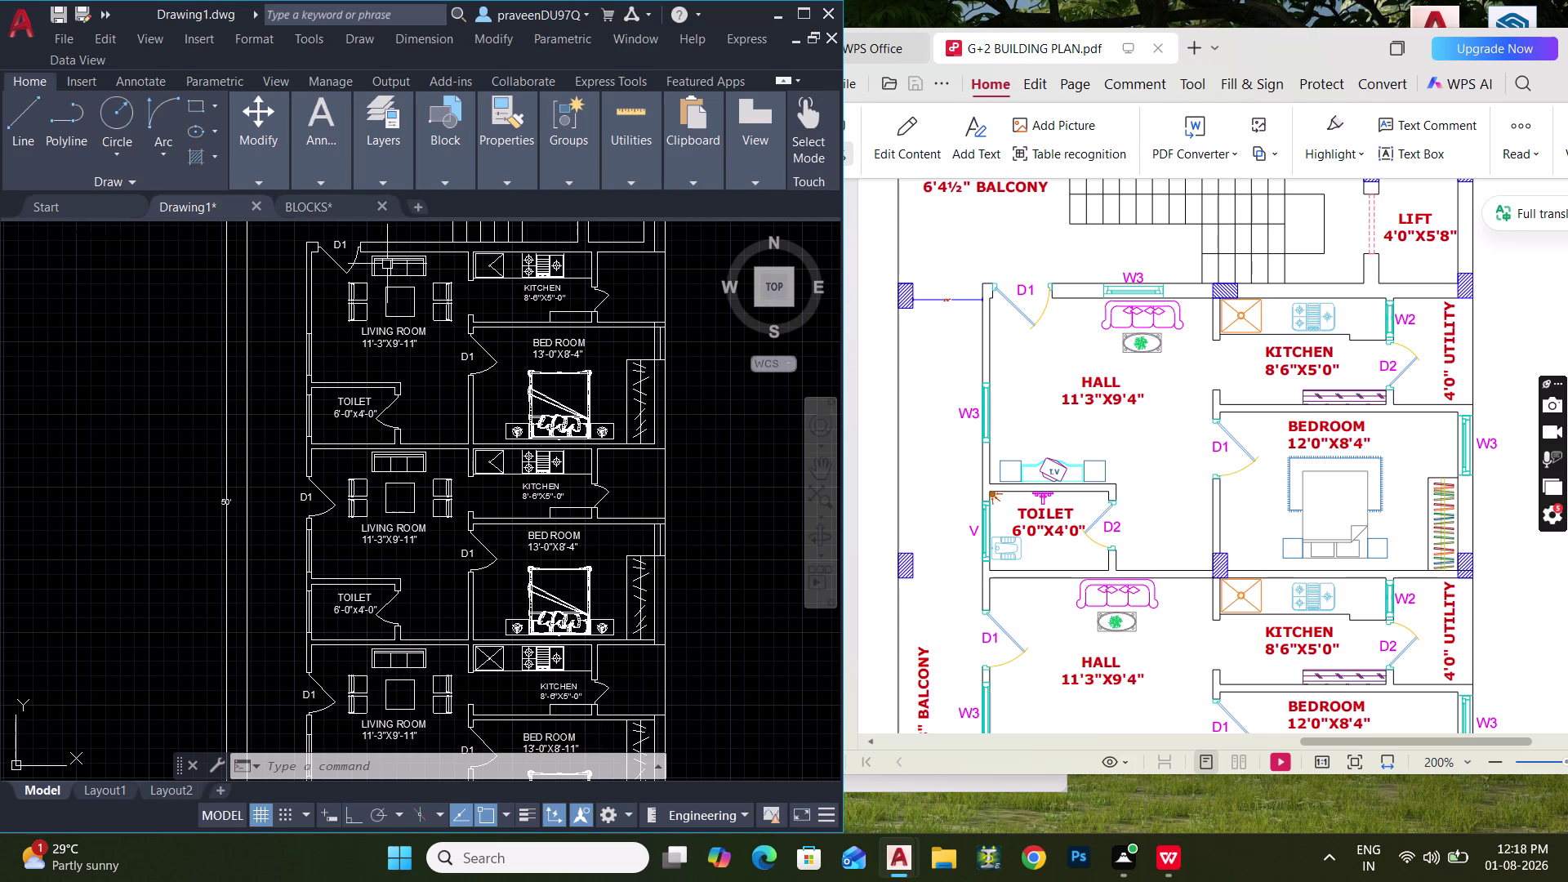
Pan down to the lower flat's toilet and start a DLI linear dimension.
middle_drag(396, 268, 398, 366)
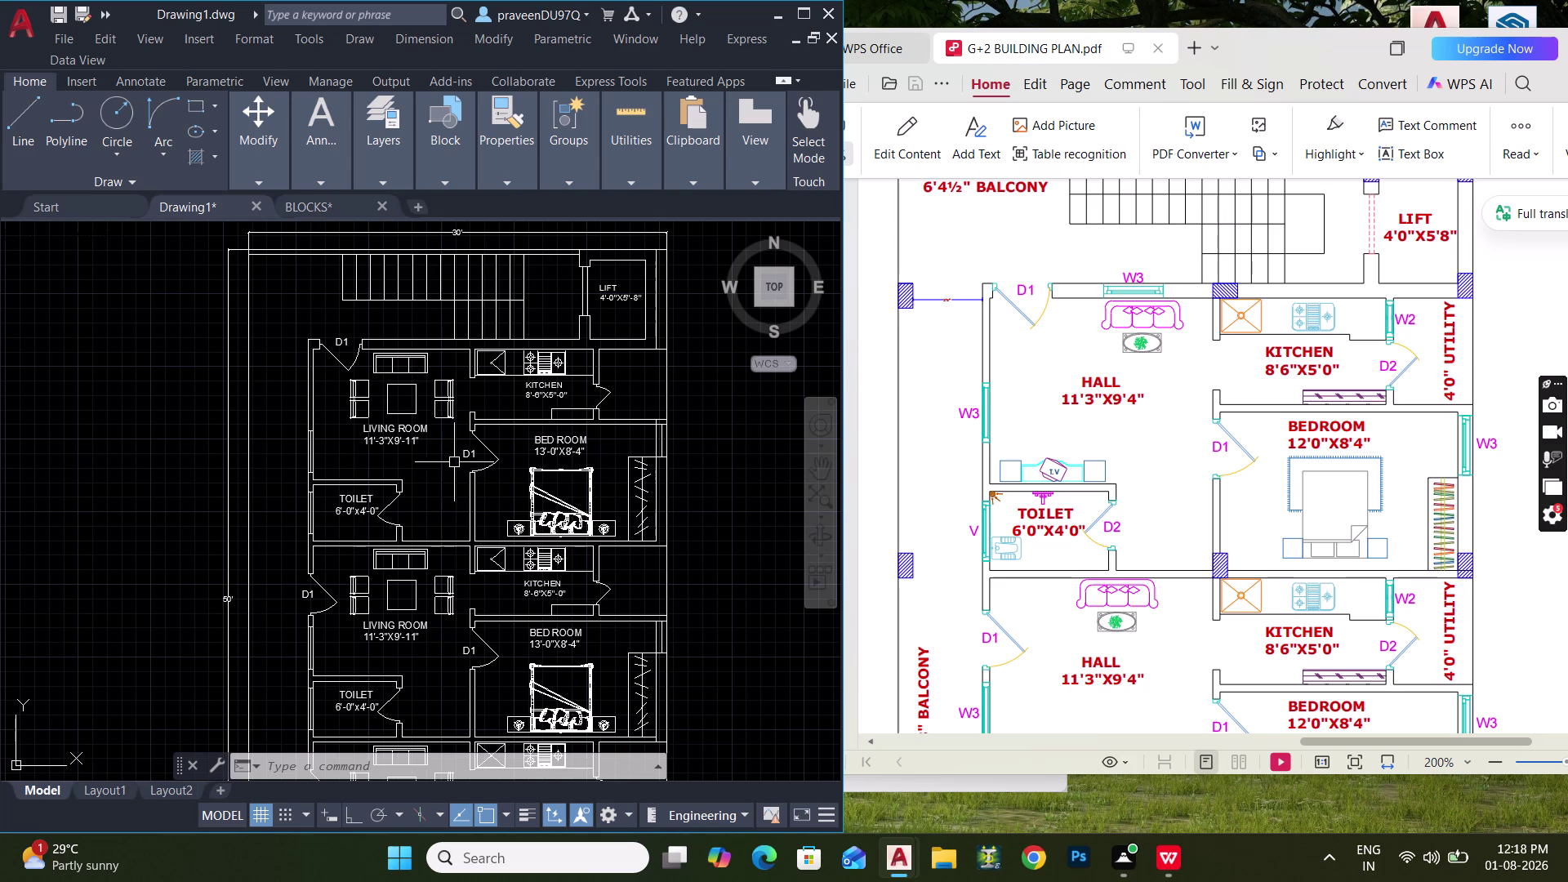
middle_drag(433, 451, 387, 302)
middle_drag(469, 458, 463, 311)
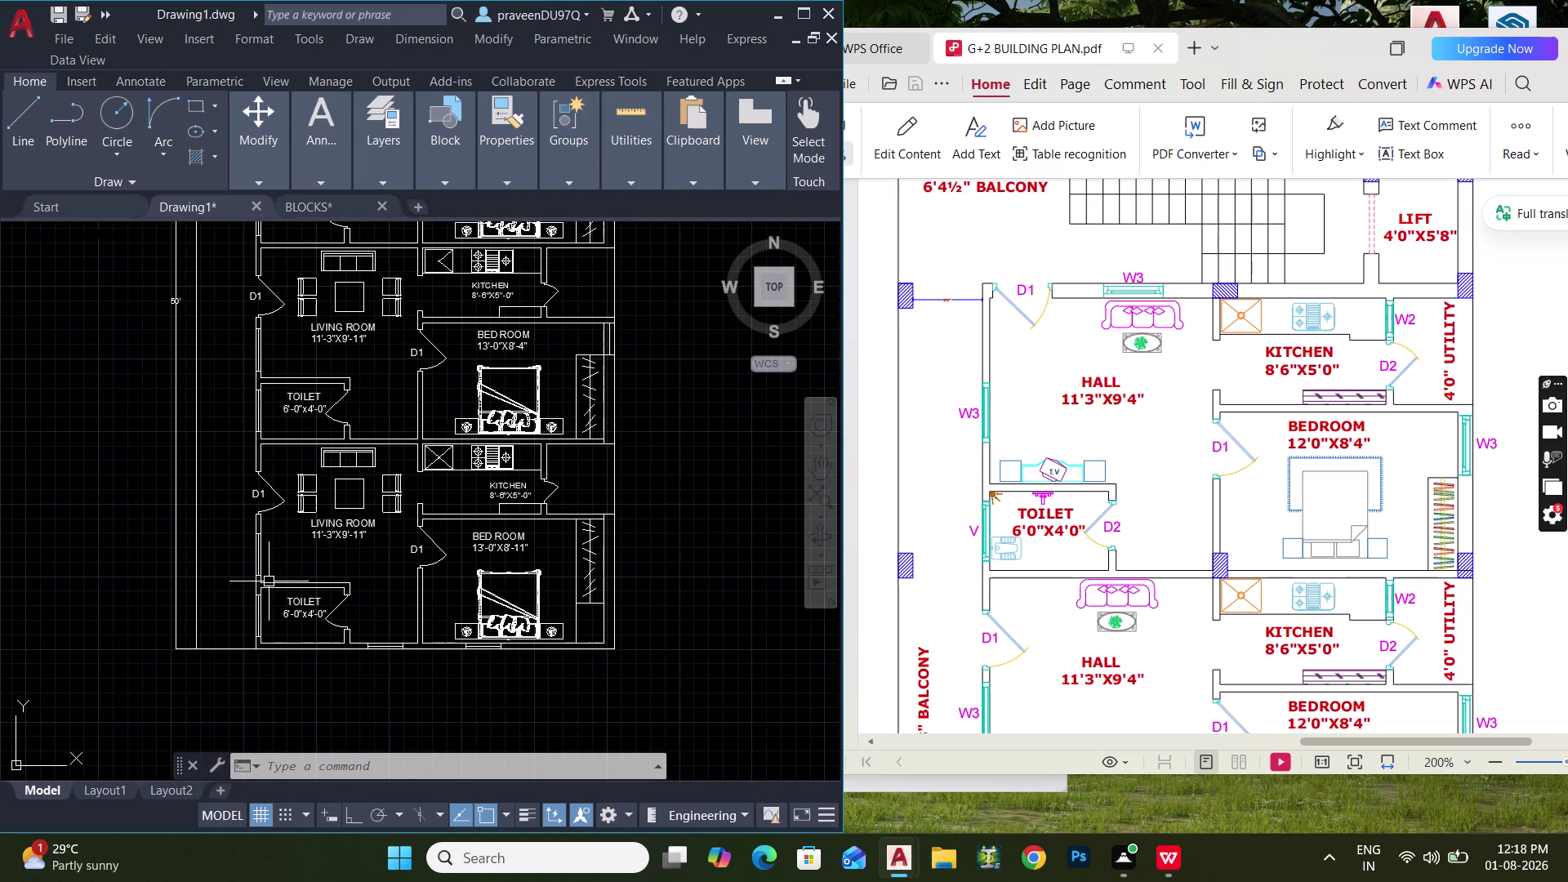
scroll(up, 3)
middle_drag(292, 564, 303, 498)
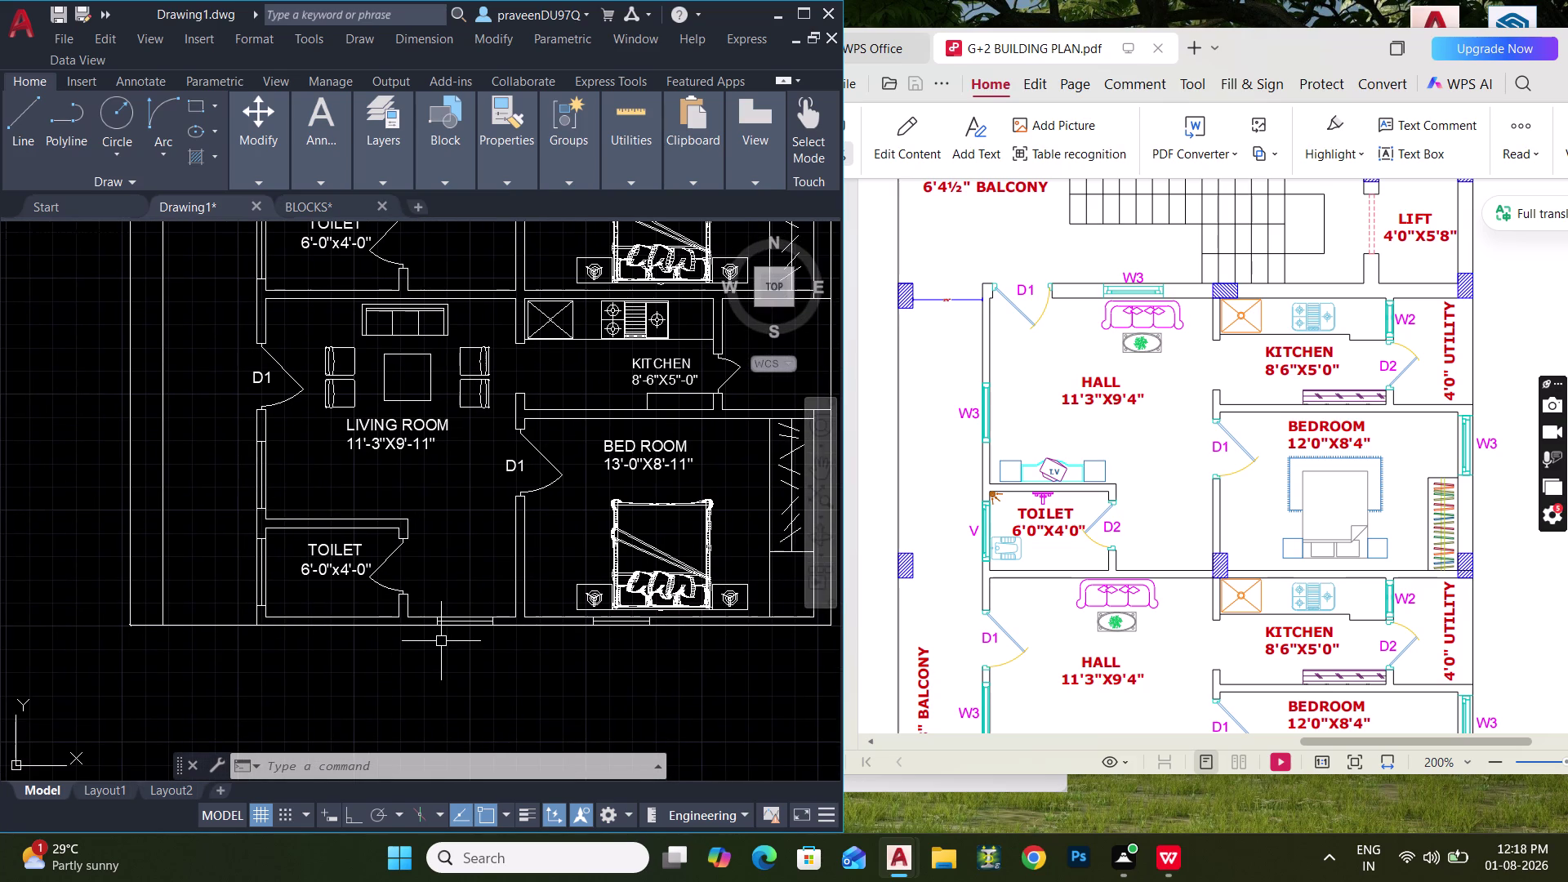
scroll(up, 3)
text(DLI)
key(space)
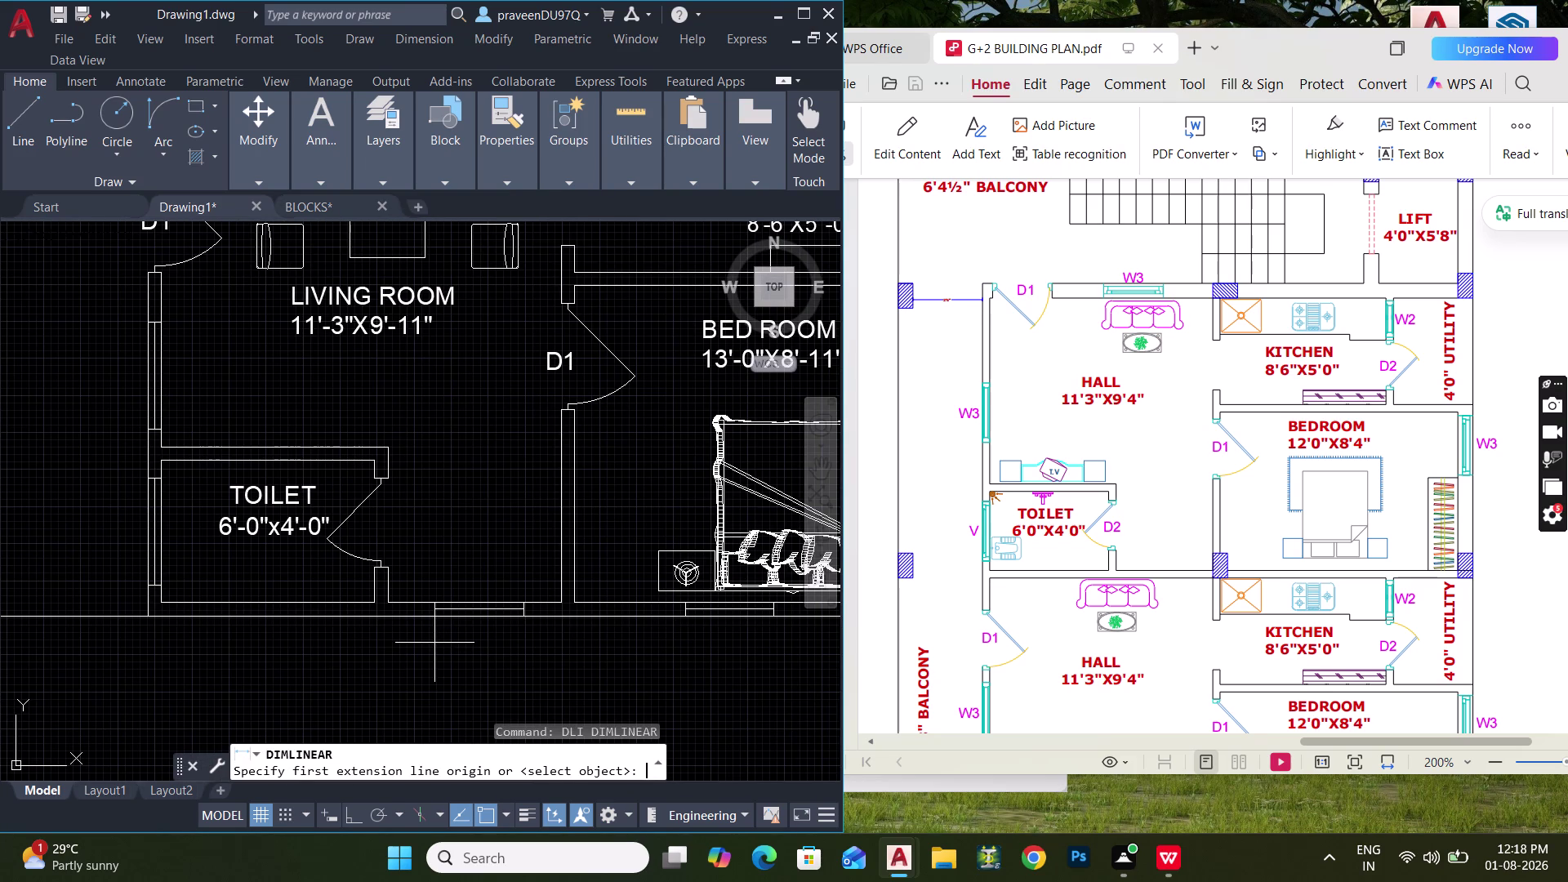